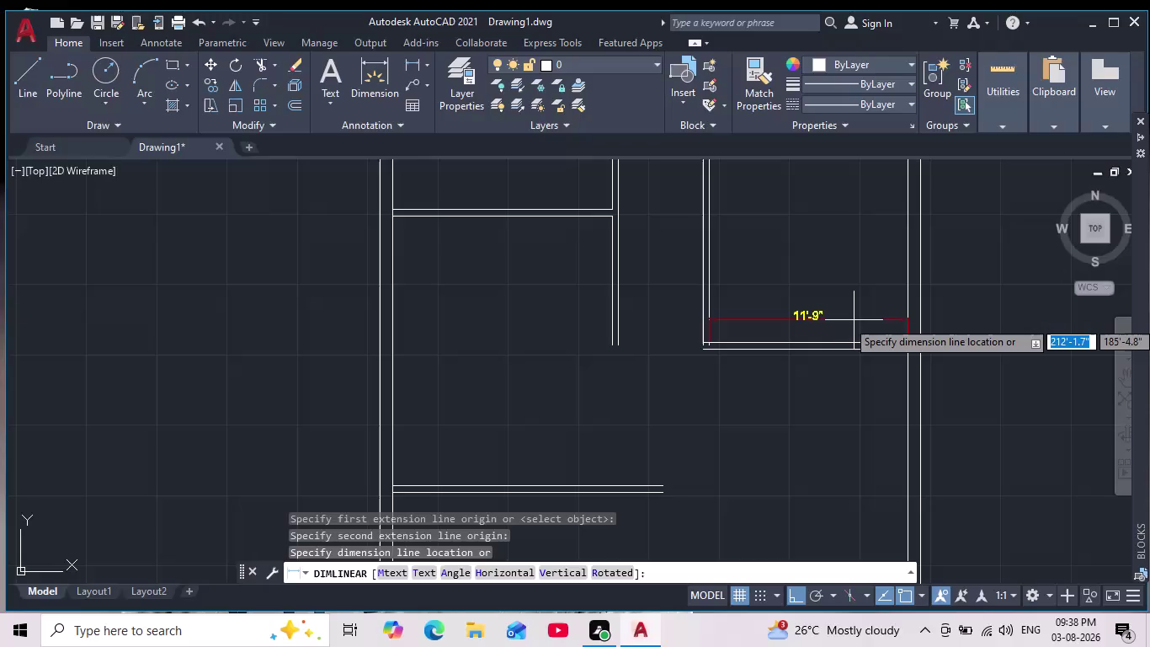
Cancel the unfinished 11'-9" linear dimension and zoom in on a wall corner.
key(Escape)
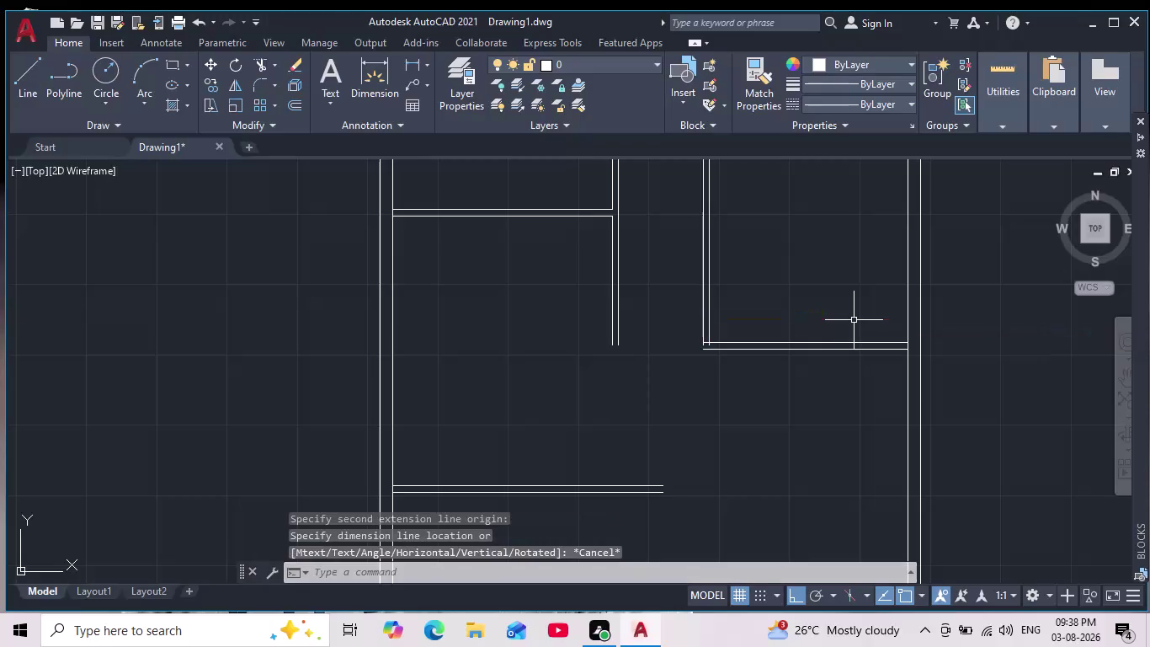
scroll(down, 3)
scroll(down, 3)
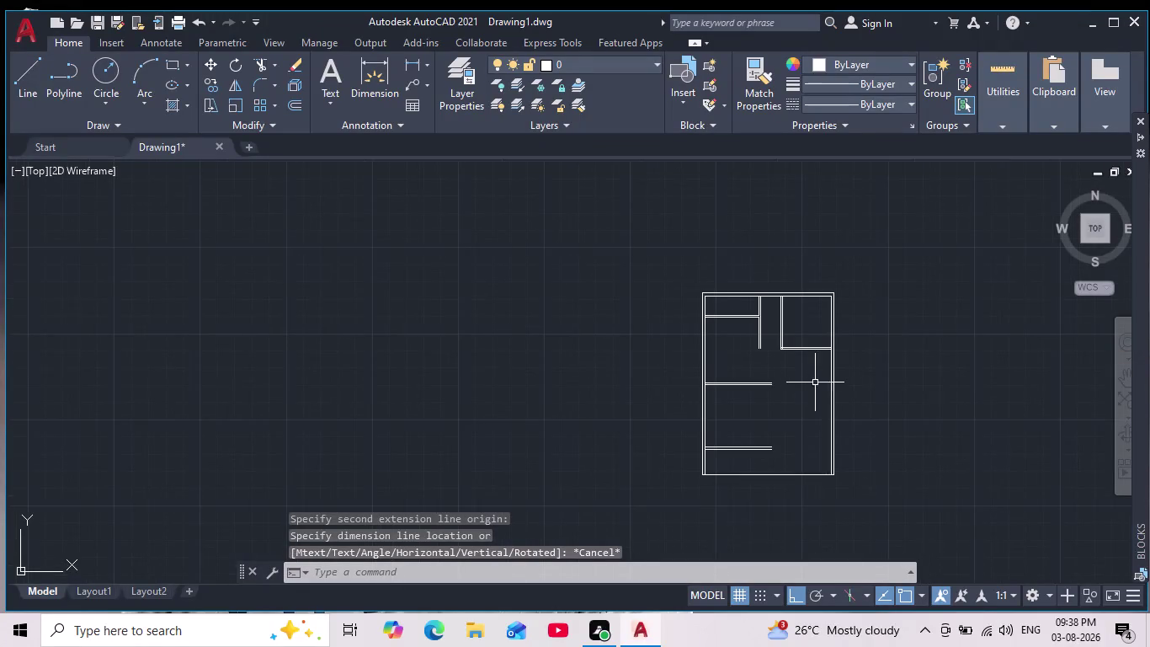
middle_drag(807, 374, 786, 437)
scroll(up, 3)
scroll(down, 3)
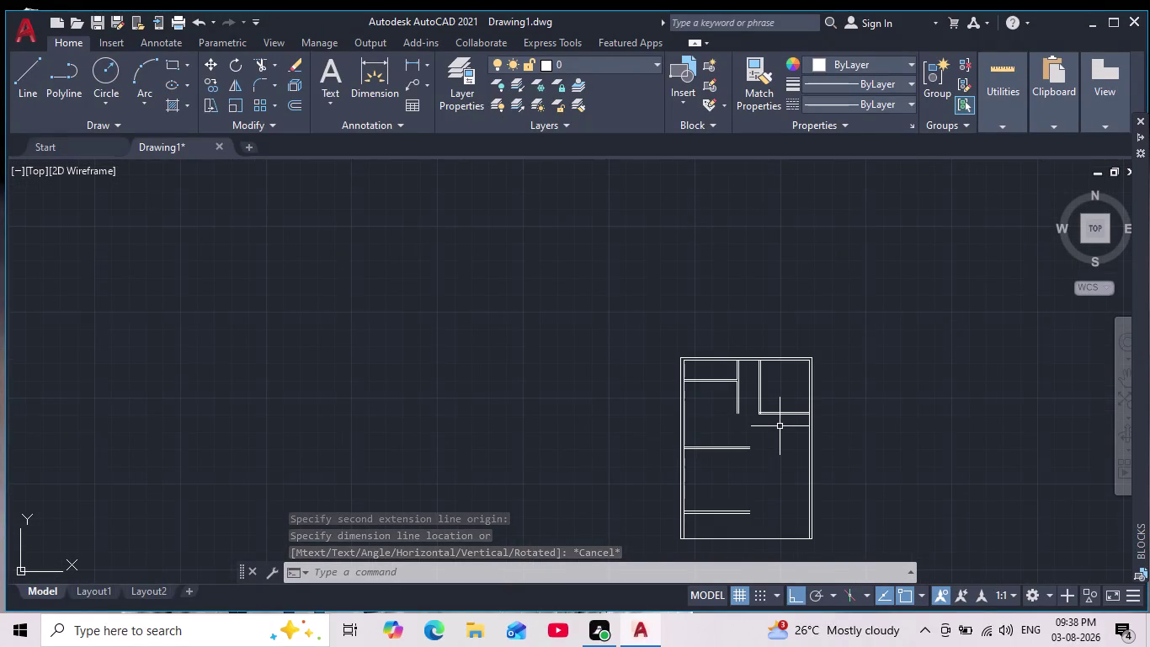
scroll(up, 3)
scroll(up, 3)
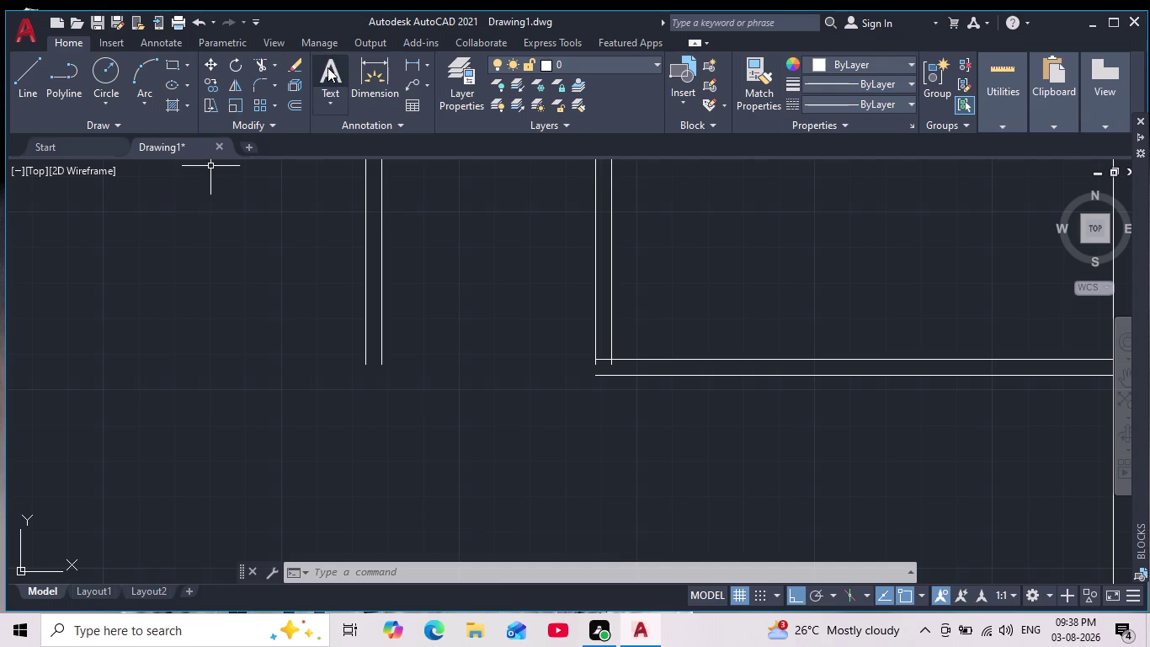
Fillet the inner horizontal and vertical wall lines at radius 0 into a sharp corner.
drag(263, 83, 271, 84)
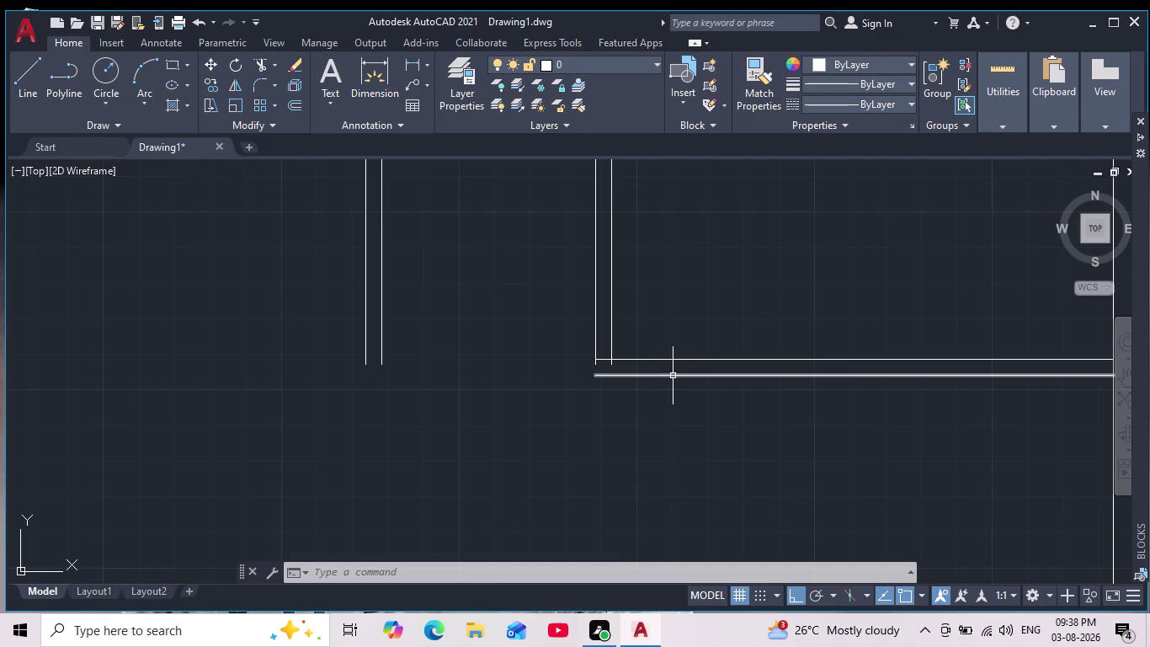
click(262, 86)
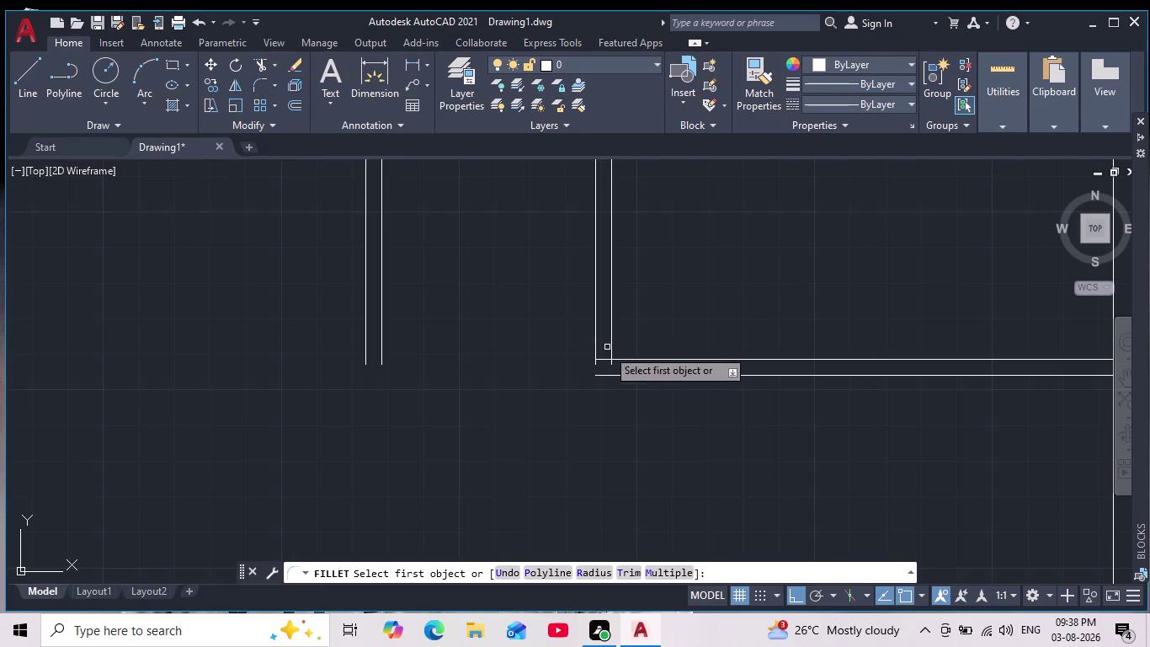
click(621, 374)
click(592, 314)
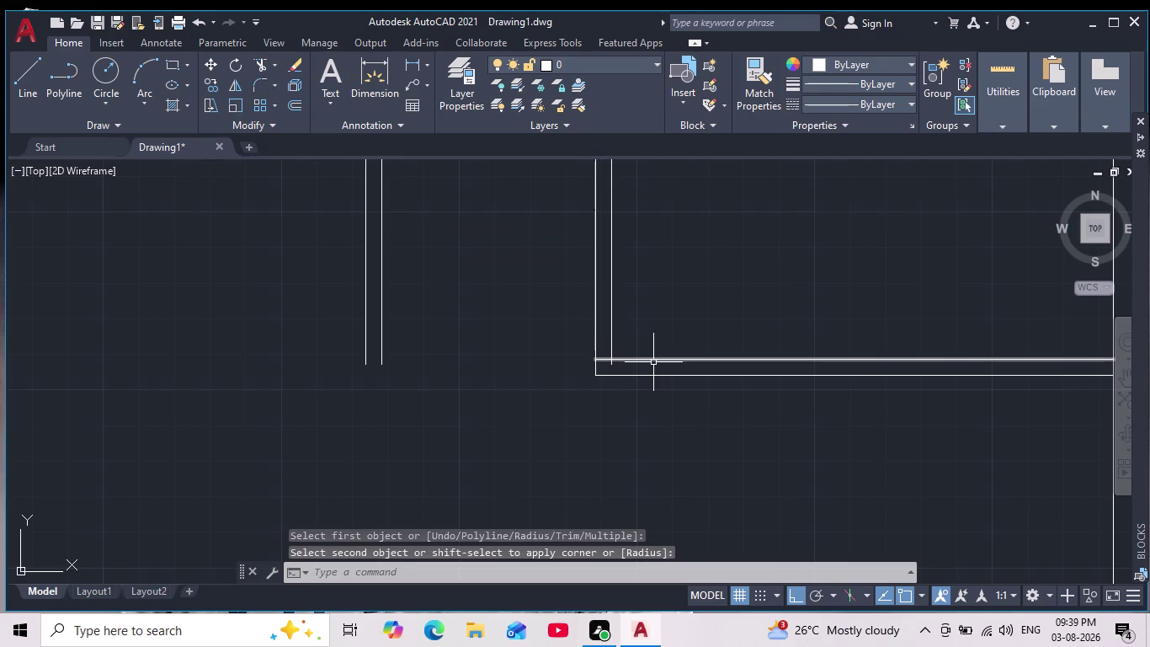
key(space)
click(683, 359)
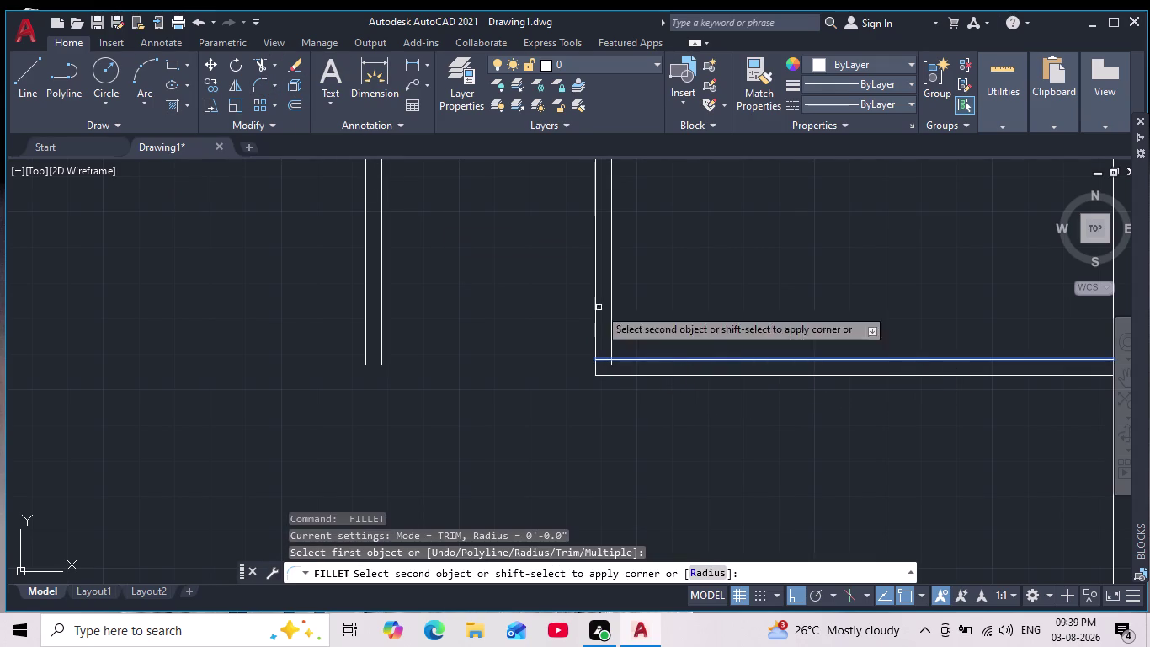
click(610, 292)
key(Escape)
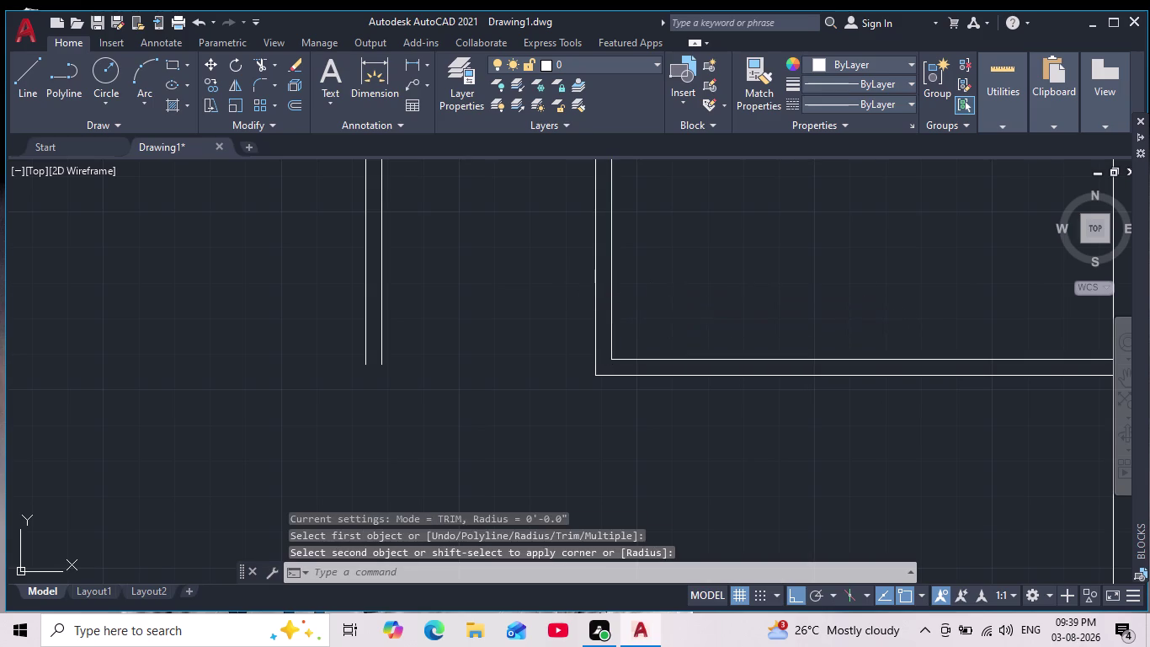
key(Escape)
scroll(down, 3)
middle_drag(735, 399, 737, 426)
scroll(up, 3)
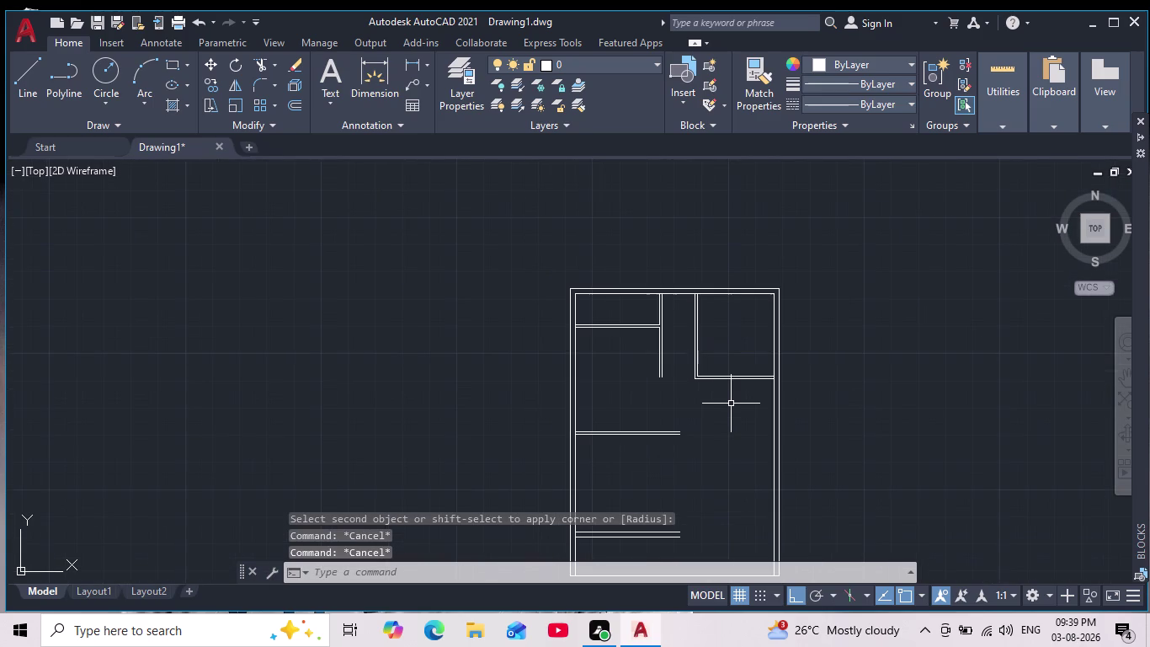
scroll(down, 3)
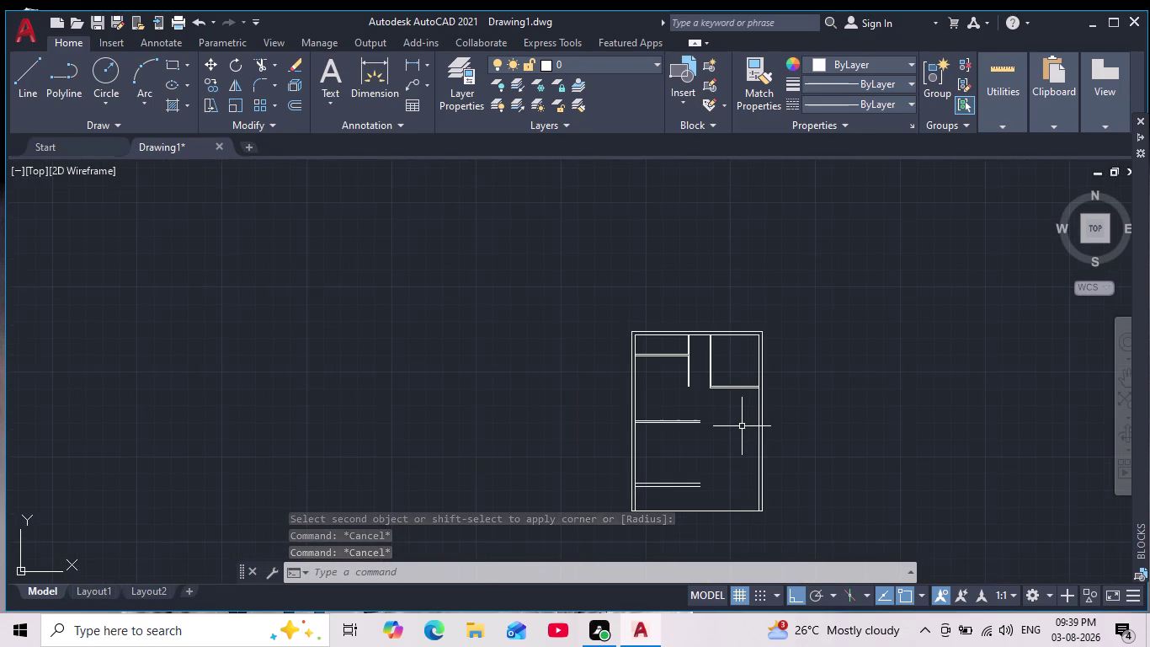
scroll(up, 3)
middle_drag(742, 429, 743, 443)
scroll(up, 3)
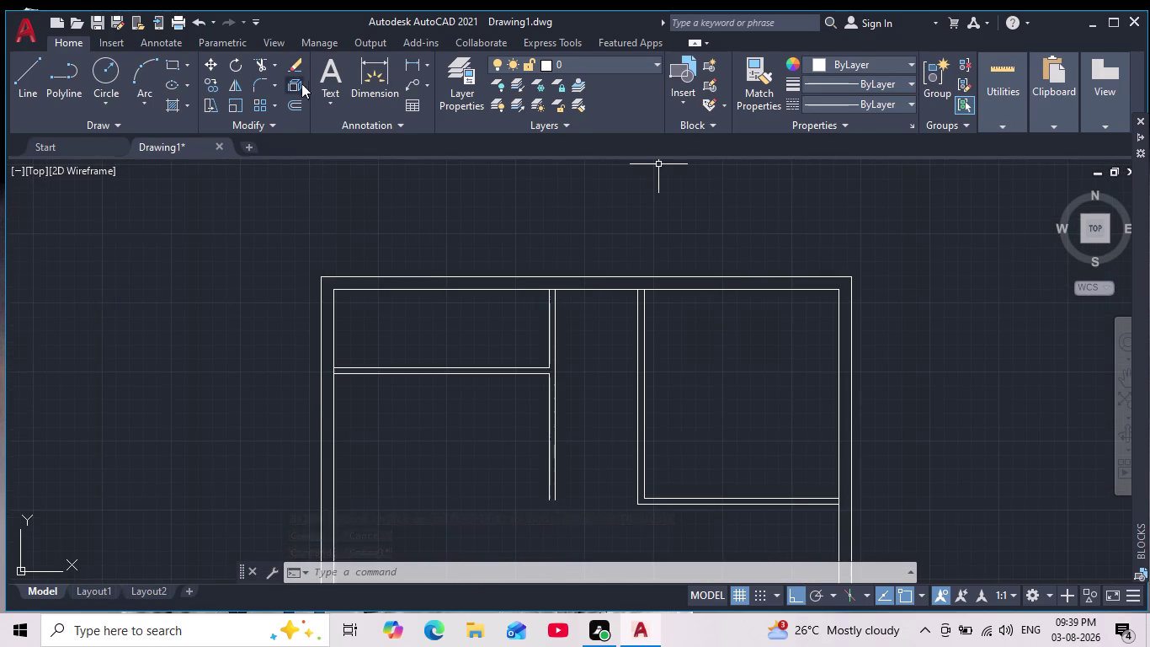
Trim the inner top wall line between the partition lines with two fence drags.
click(260, 63)
scroll(up, 3)
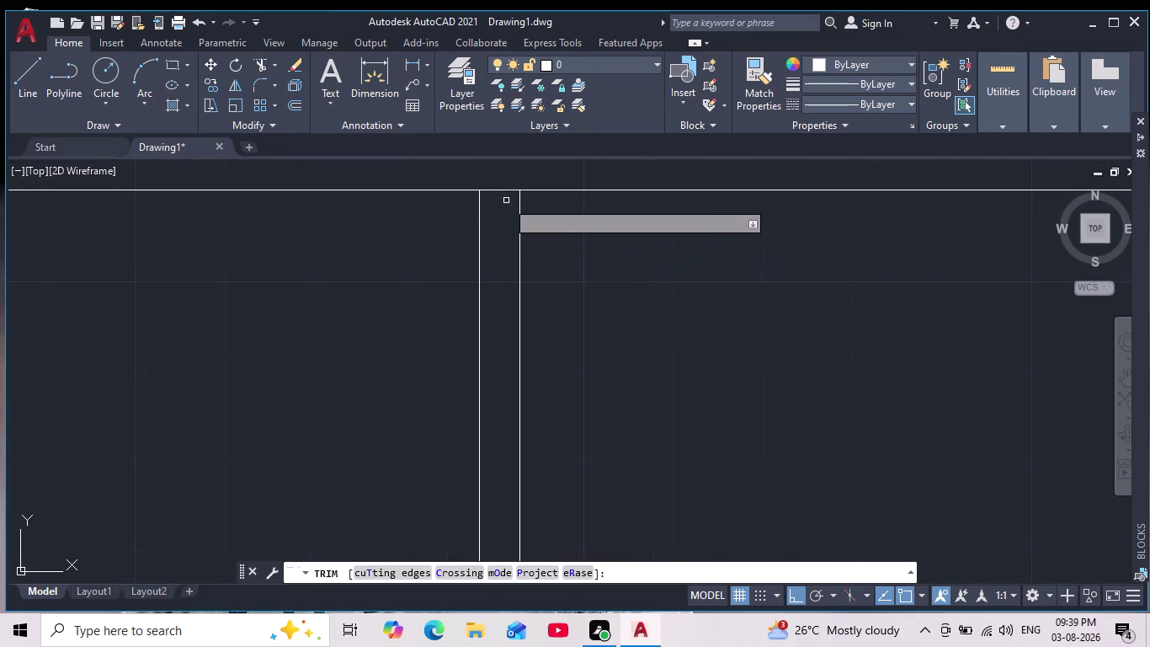
drag(496, 179, 502, 222)
scroll(down, 3)
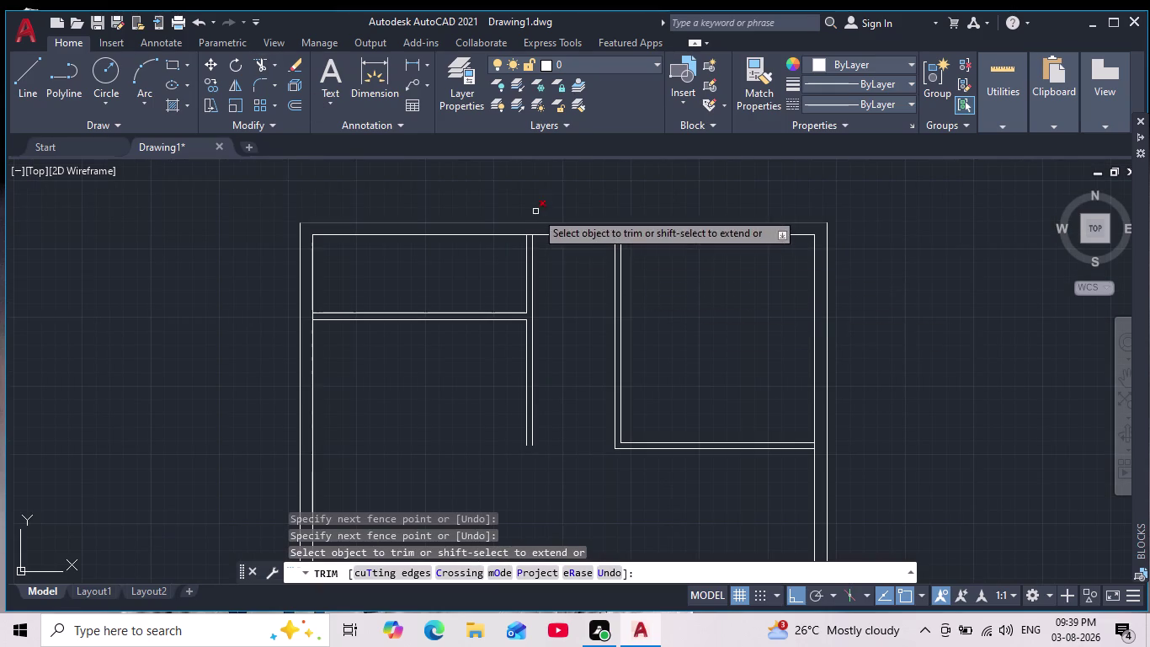
scroll(up, 3)
scroll(up, 3)
drag(514, 245, 508, 303)
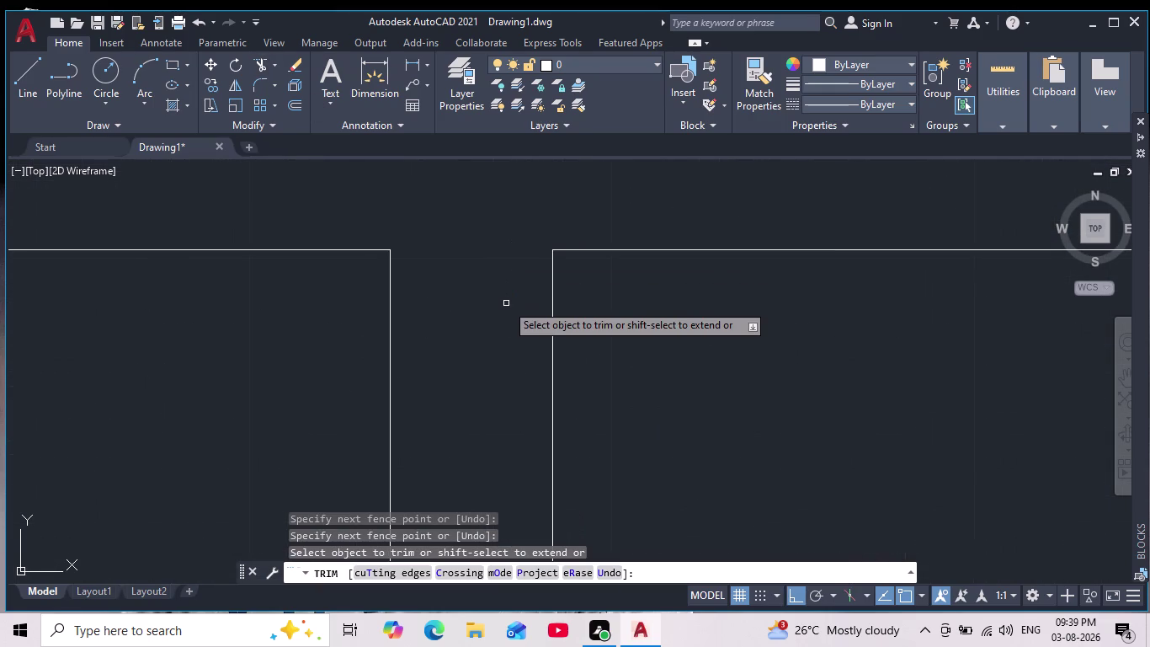
key(Escape)
key(Escape)
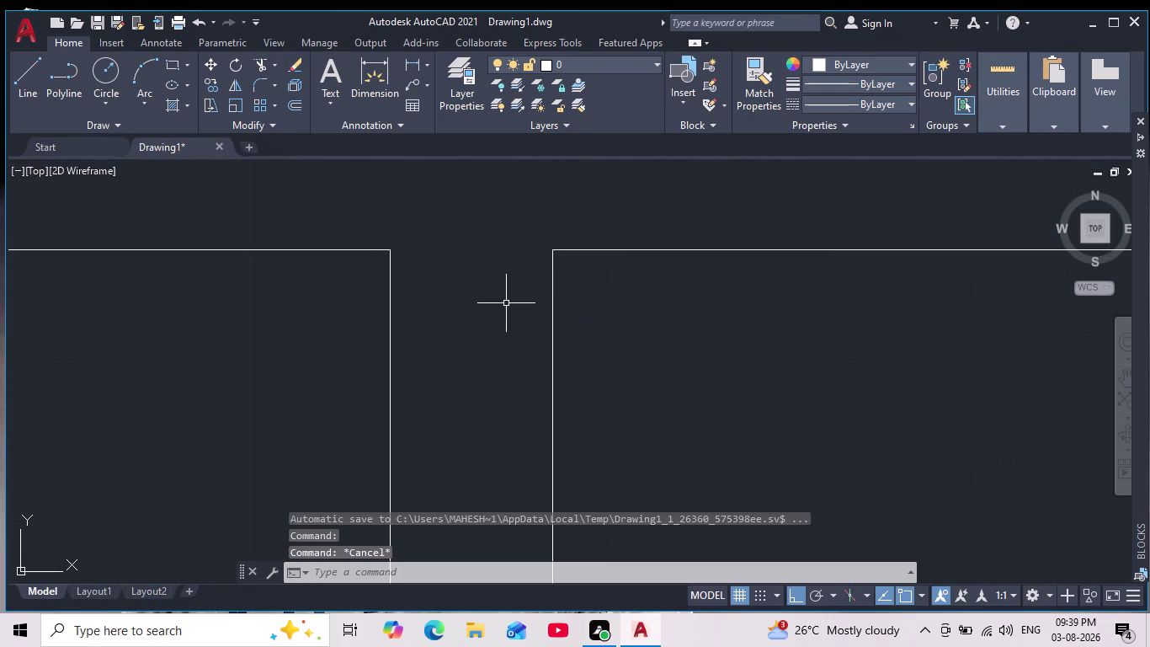
Pan and zoom across the floor plan to review the trimmed walls.
scroll(down, 3)
middle_drag(592, 481, 579, 343)
scroll(down, 3)
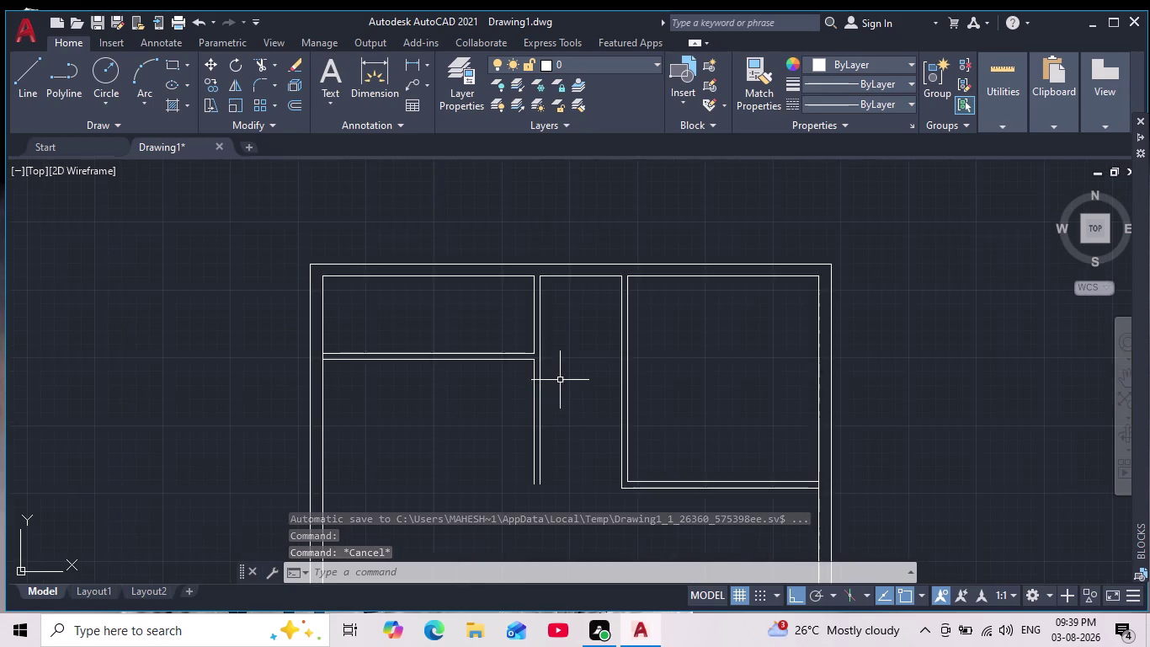
scroll(up, 3)
scroll(down, 3)
scroll(up, 3)
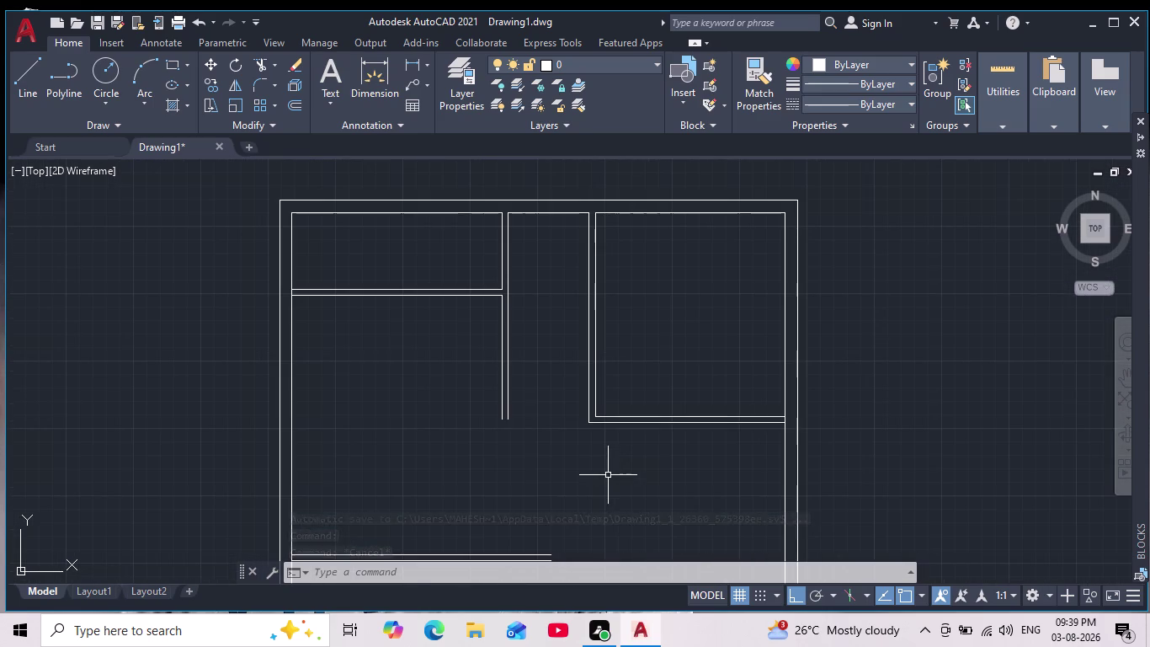
middle_drag(607, 475, 611, 418)
scroll(down, 3)
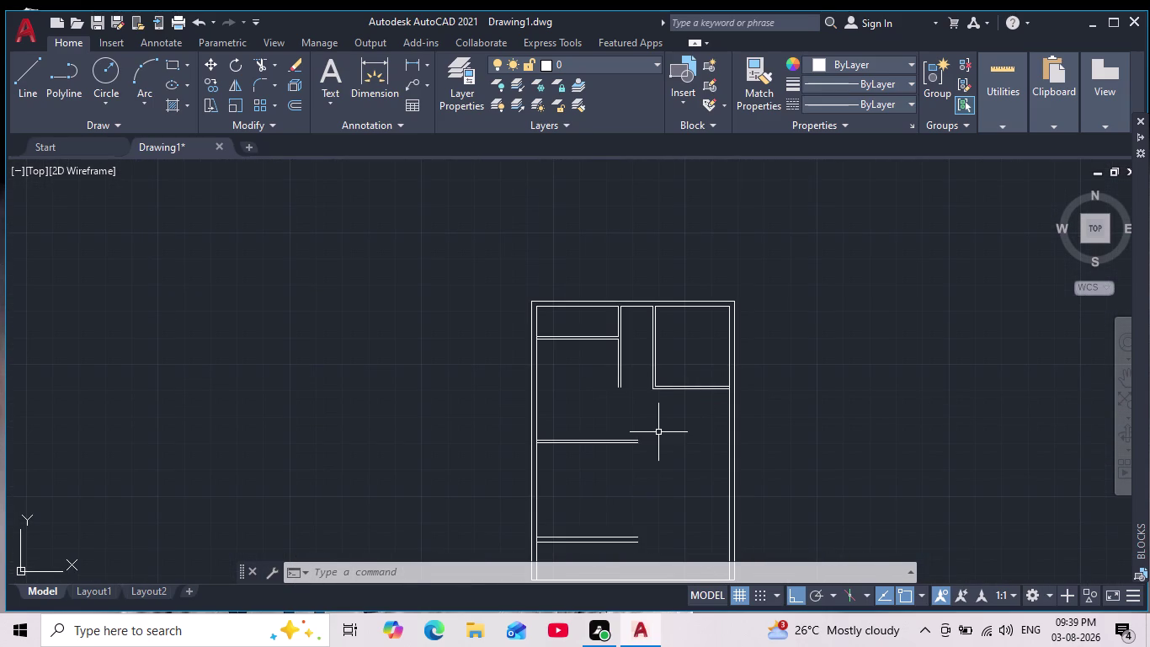
scroll(up, 3)
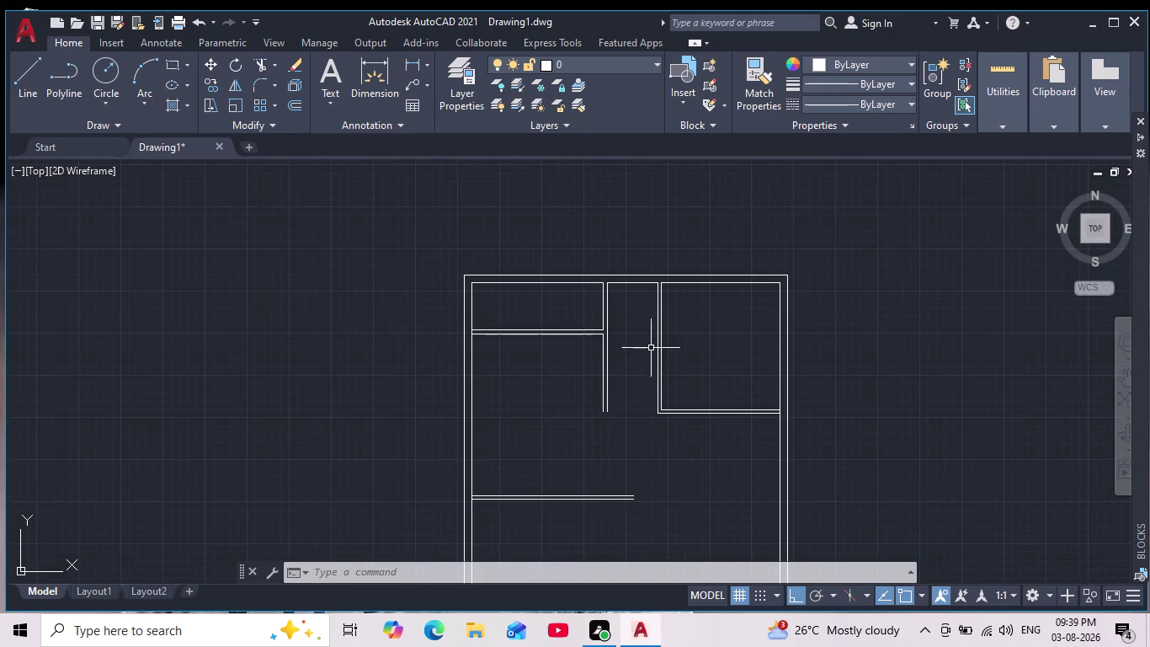
scroll(up, 3)
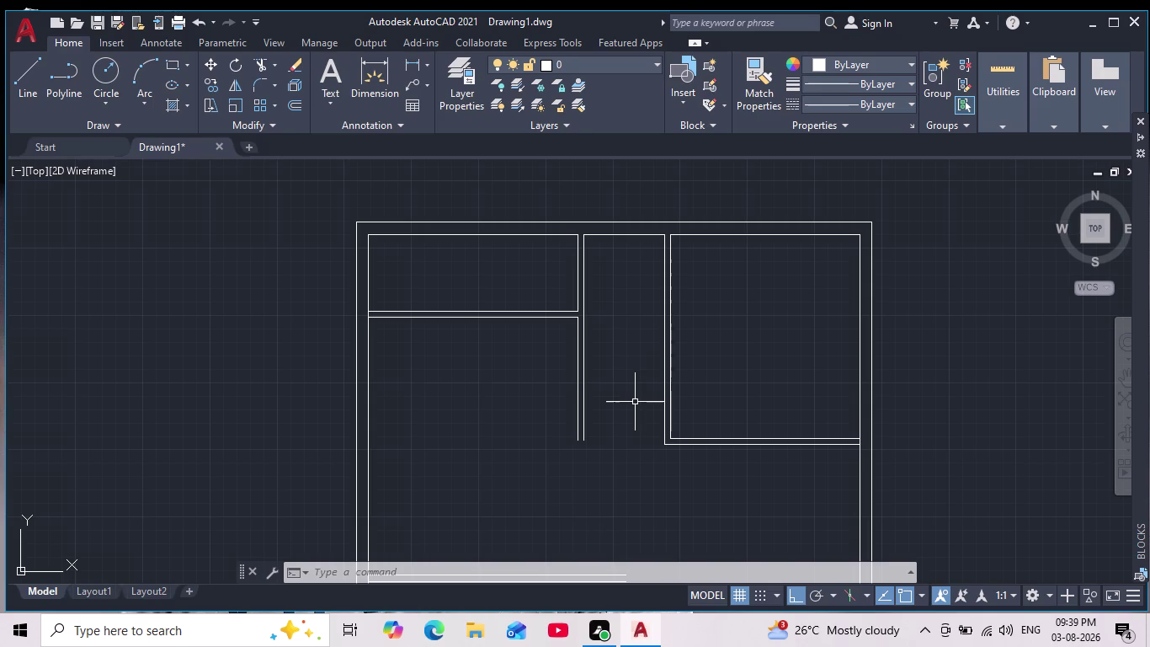
scroll(up, 3)
scroll(down, 3)
drag(29, 70, 54, 87)
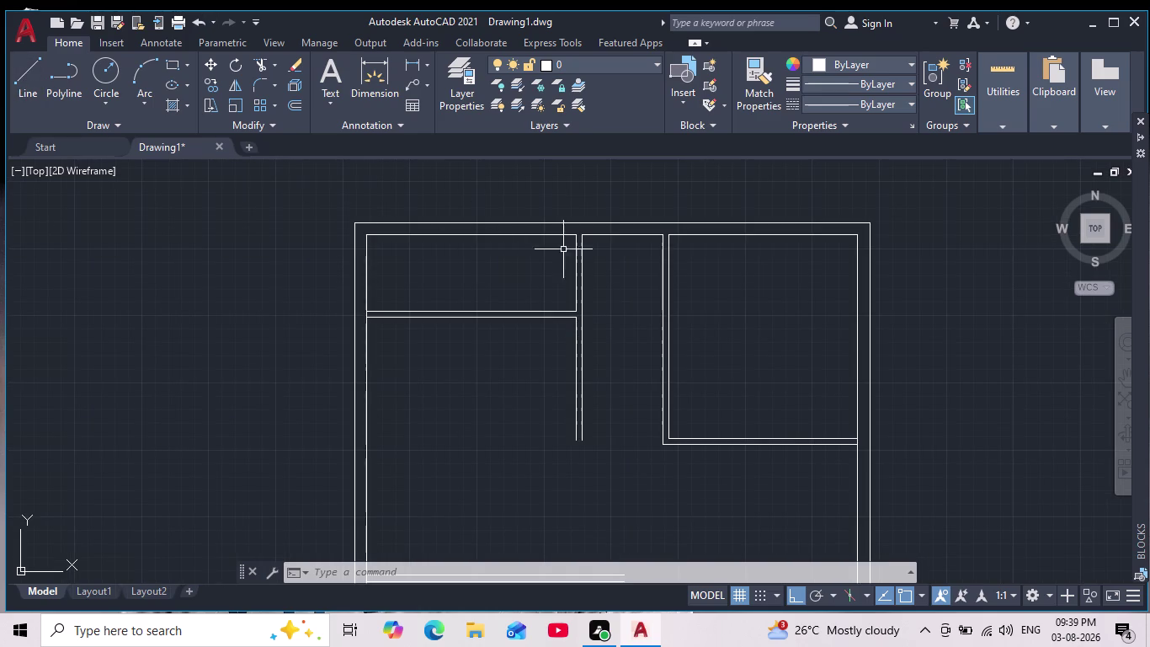
scroll(up, 3)
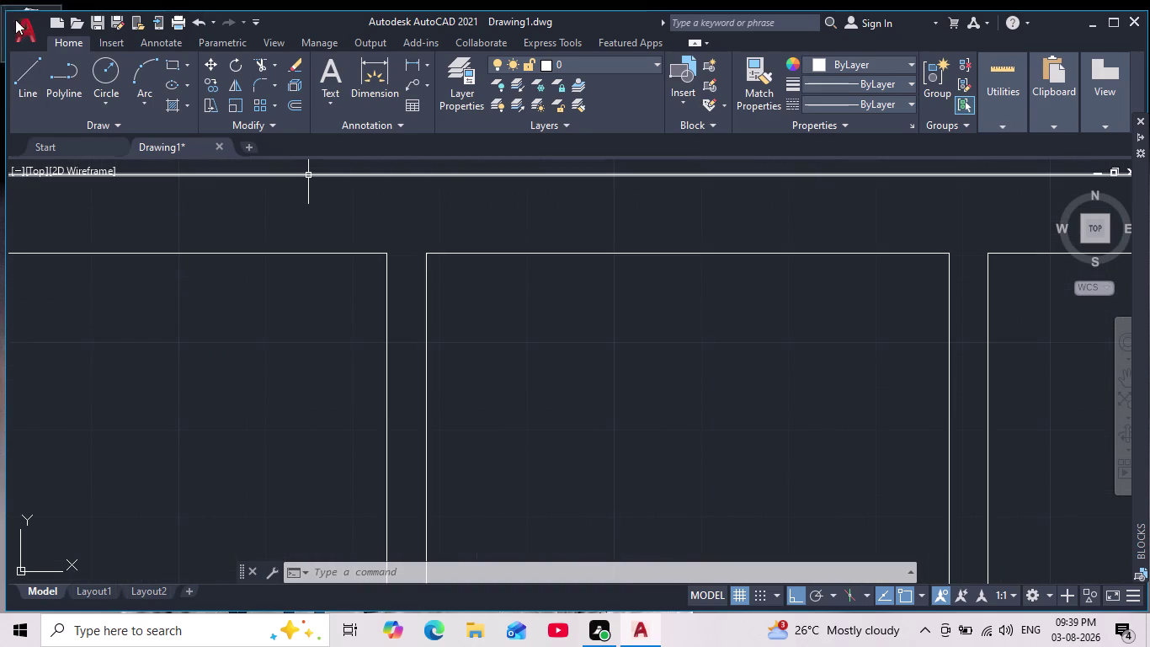
Draw a horizontal line across the middle passage, starting 7' below the partition corner.
click(28, 74)
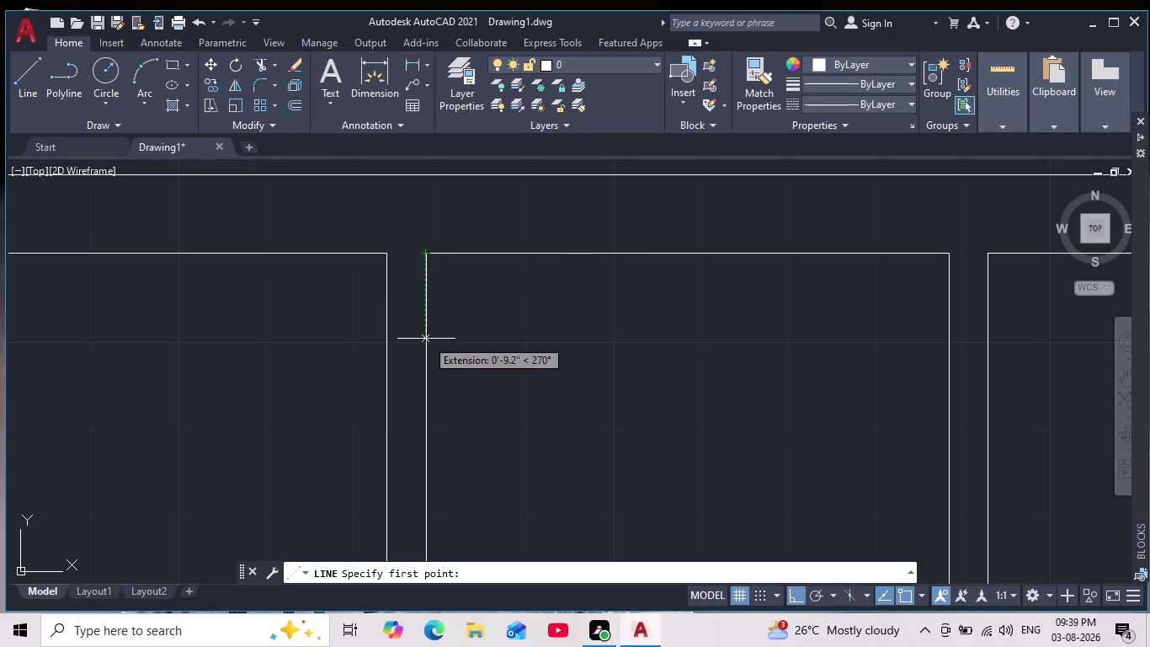
scroll(down, 3)
middle_drag(451, 269, 452, 233)
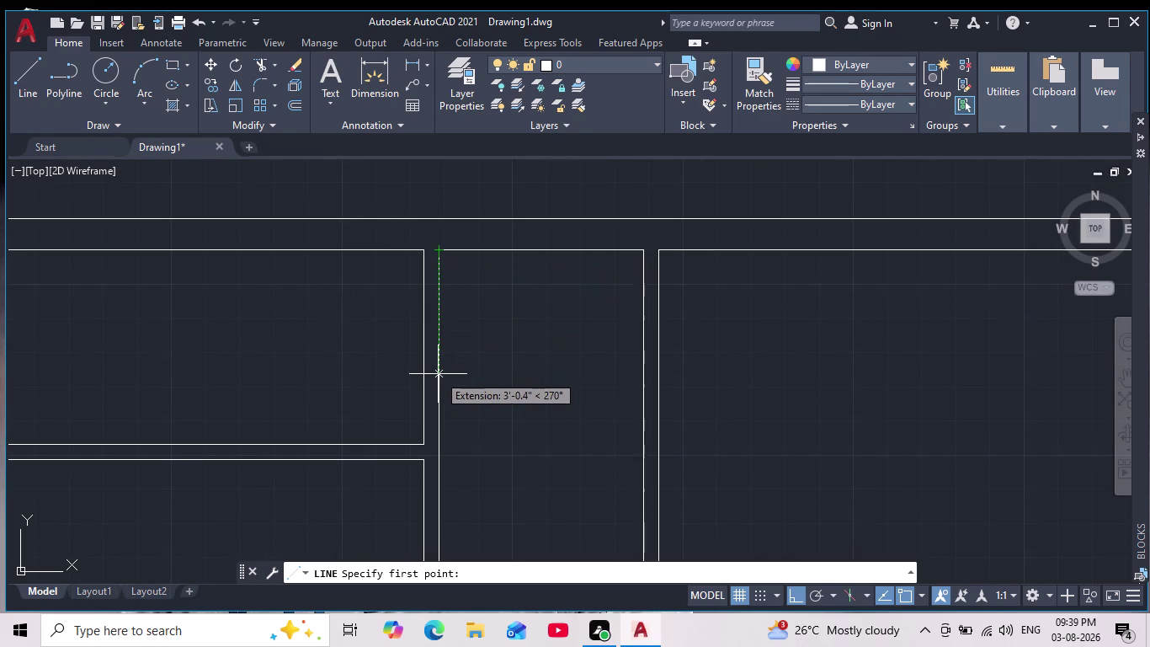
text(7')
key(Return)
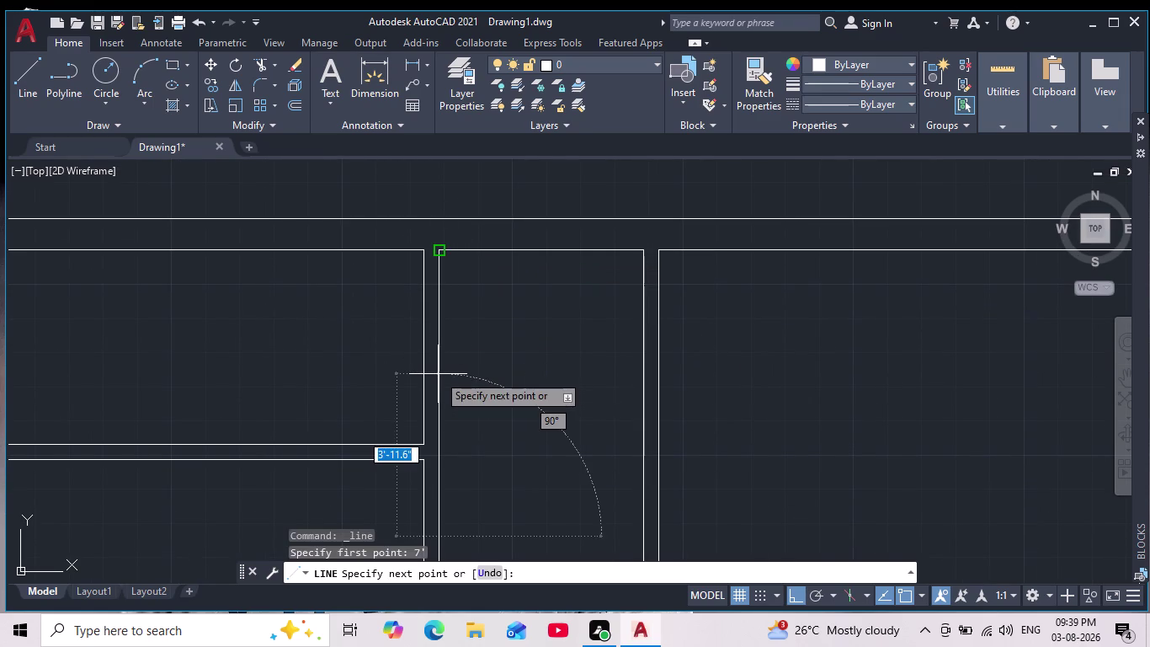
scroll(down, 3)
middle_drag(548, 475, 522, 360)
scroll(up, 3)
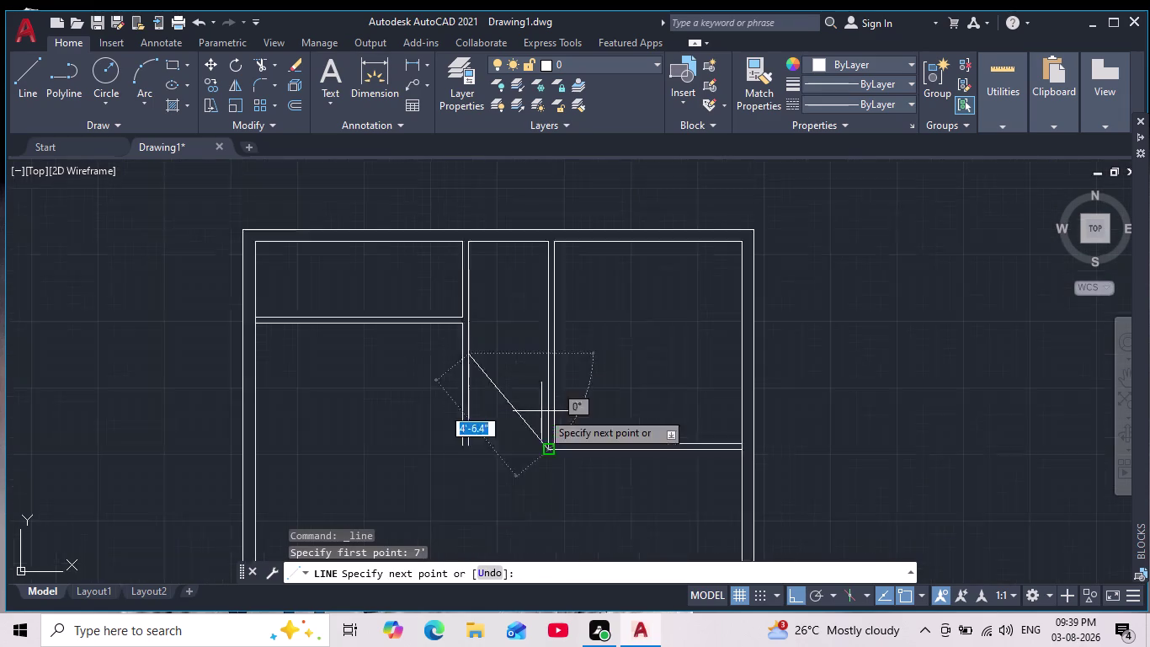
scroll(up, 3)
click(551, 272)
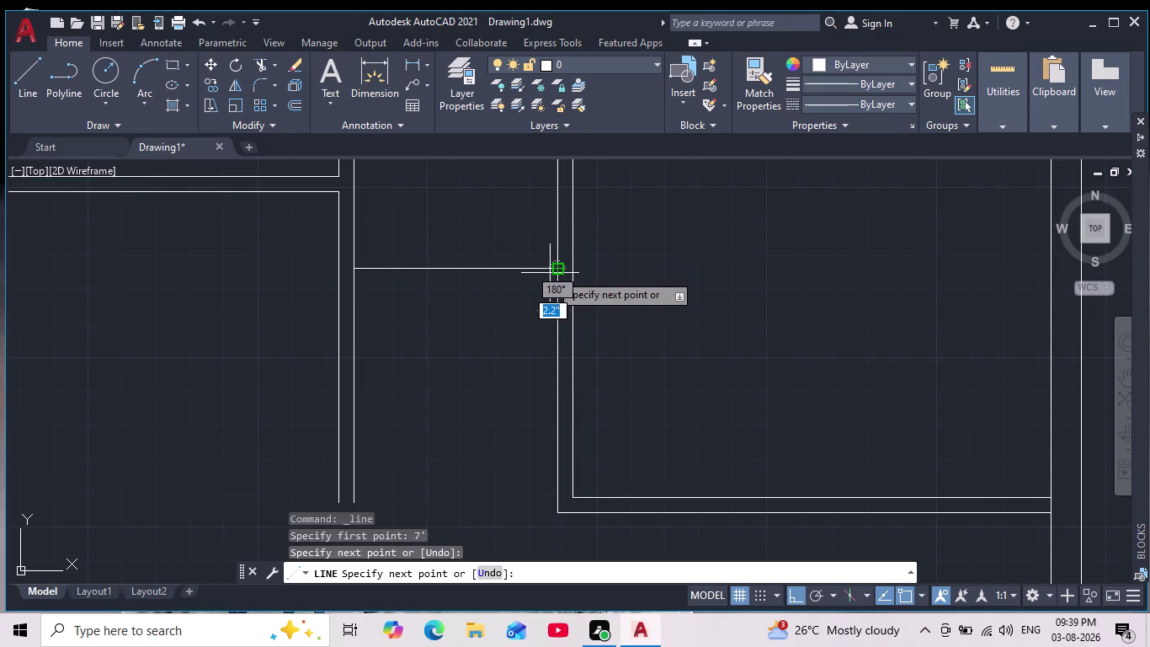
key(Escape)
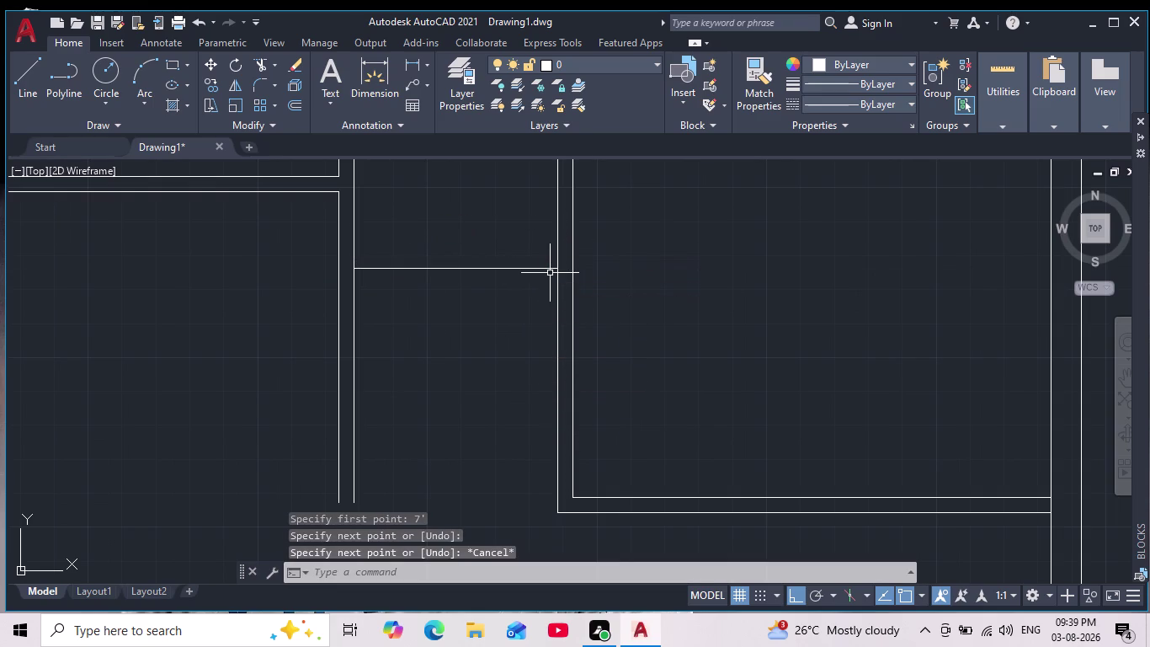
key(Return)
key(Return)
key(Escape)
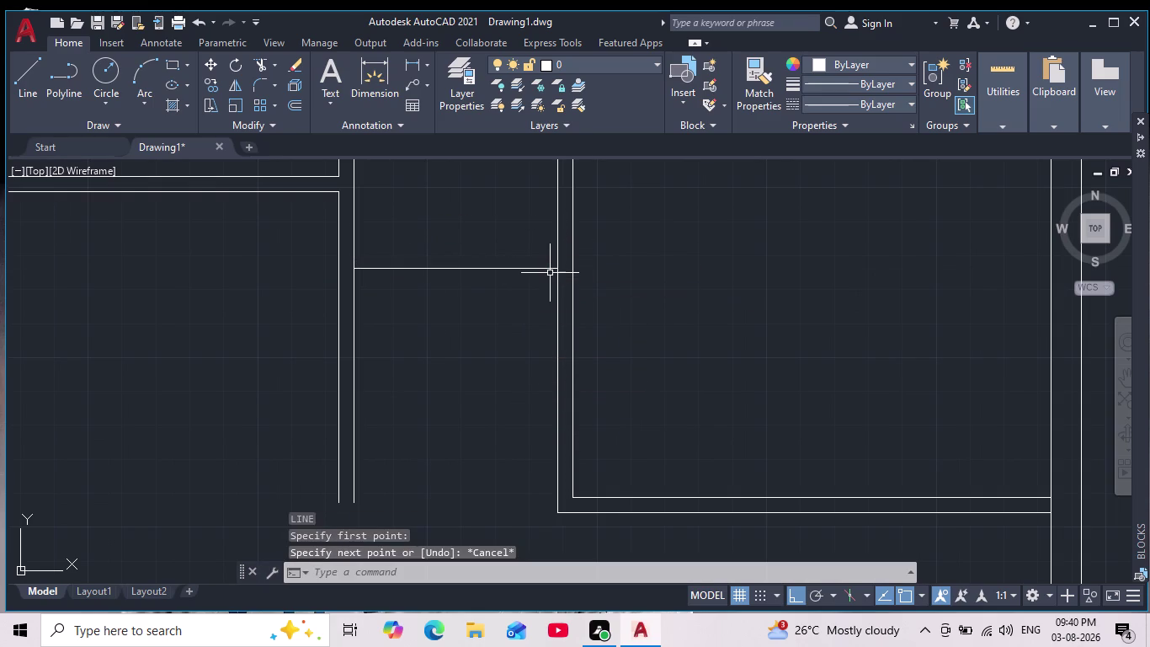
Offset the horizontal partition line 4.5 below itself to form a double-line wall.
key(Escape)
key(Escape)
key(o)
key(Return)
text(4)
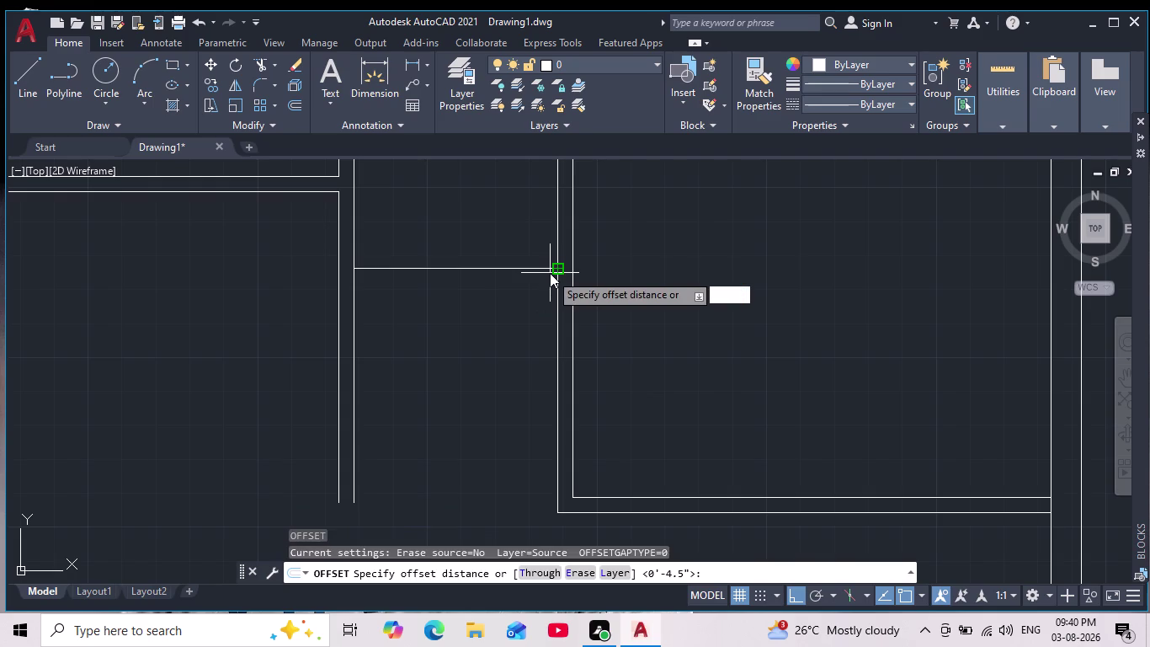
text(.)
key(5)
key(Return)
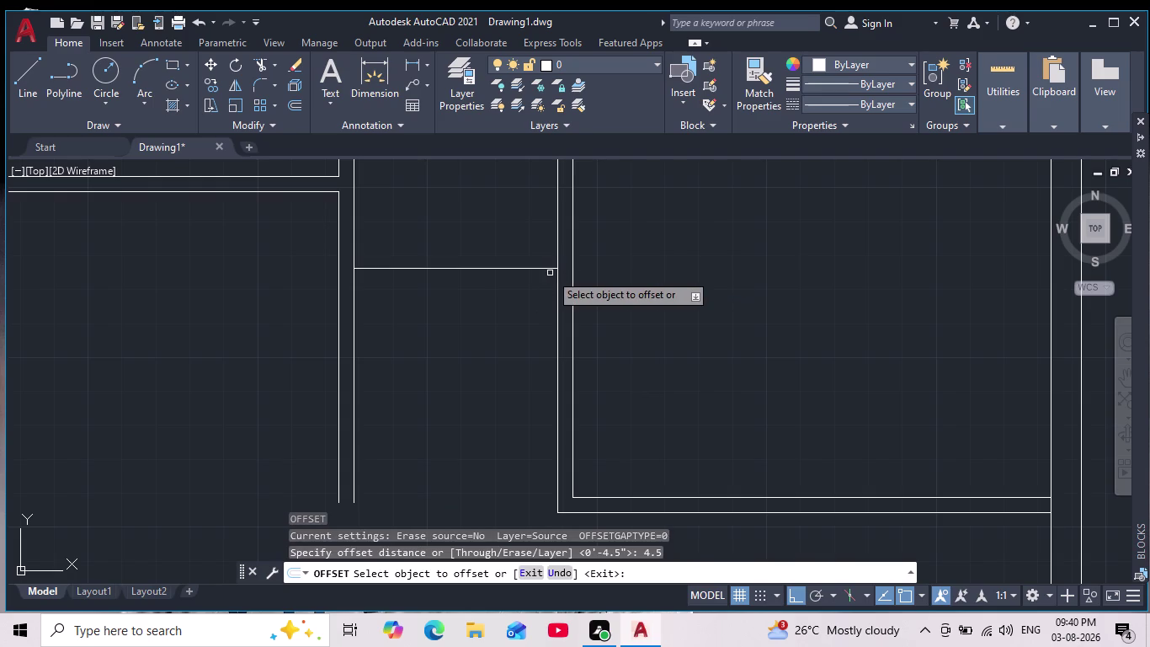
click(451, 269)
click(439, 325)
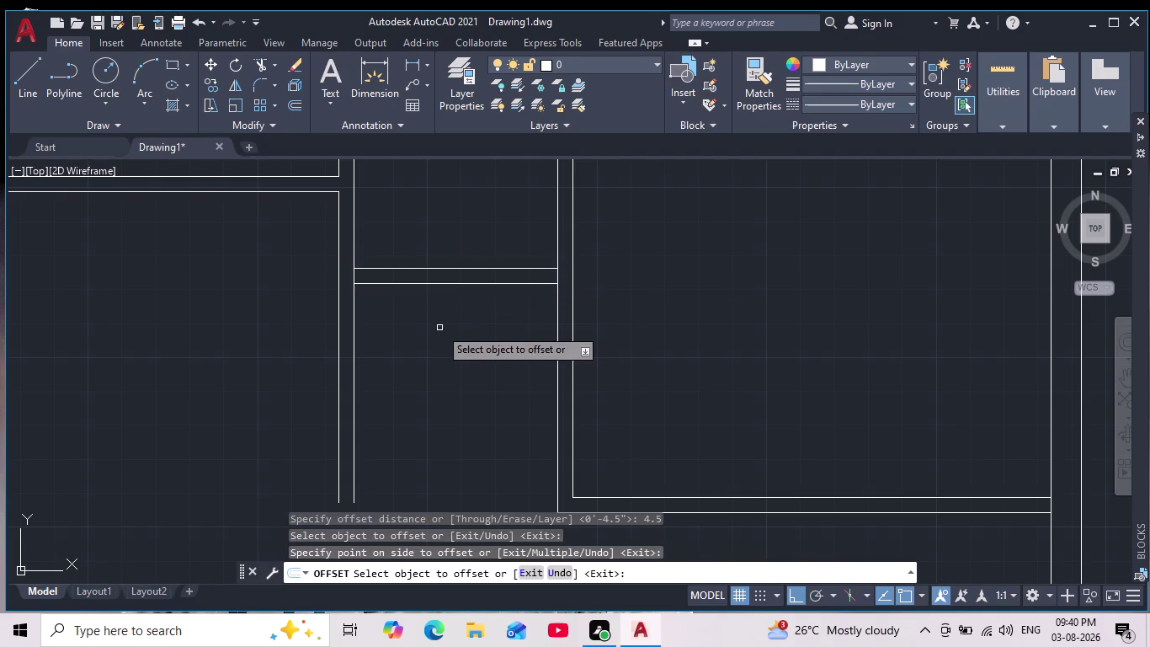
key(Escape)
key(Escape)
key(Escape)
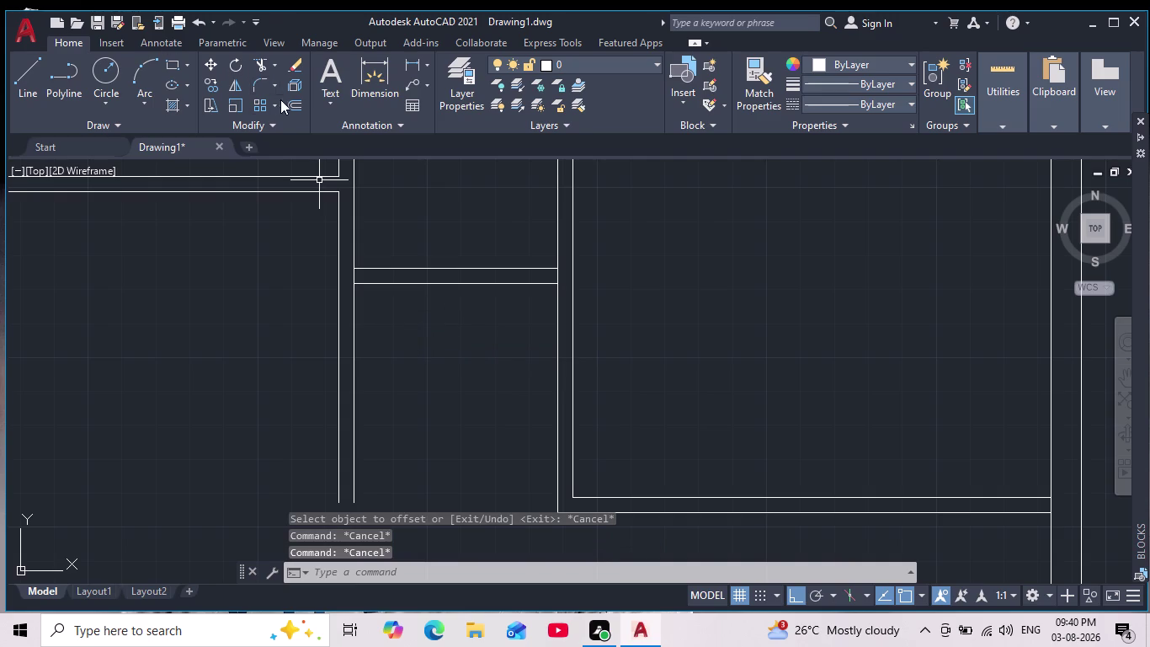
Start and cancel Fillet, then begin trimming excess wall segments.
click(259, 84)
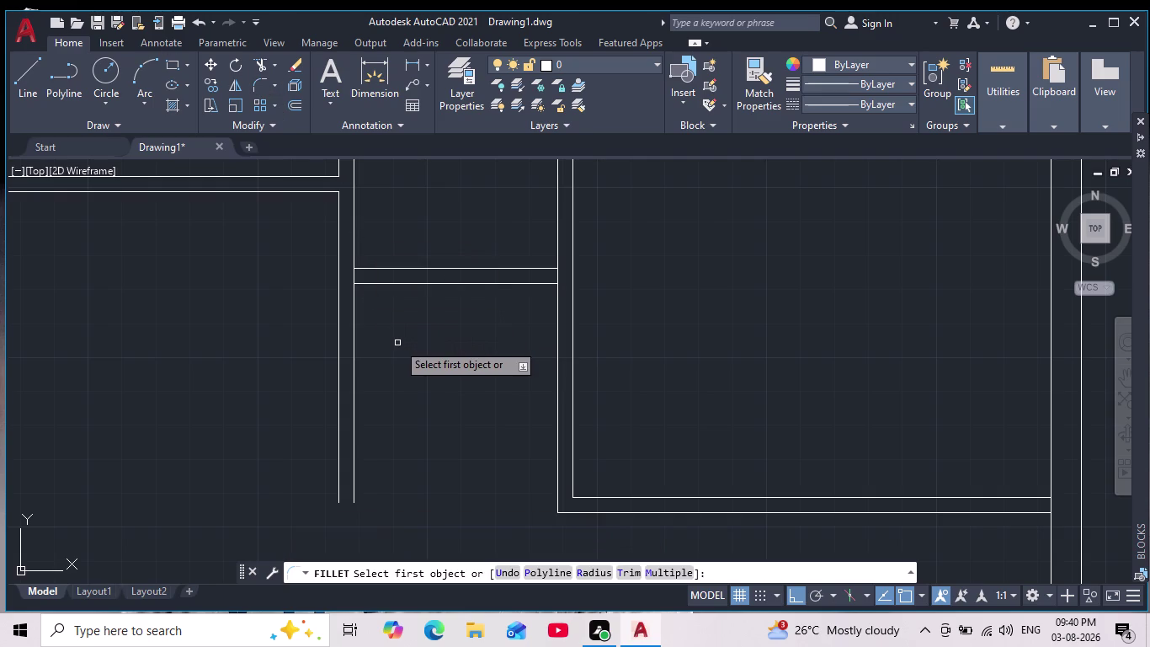
key(Escape)
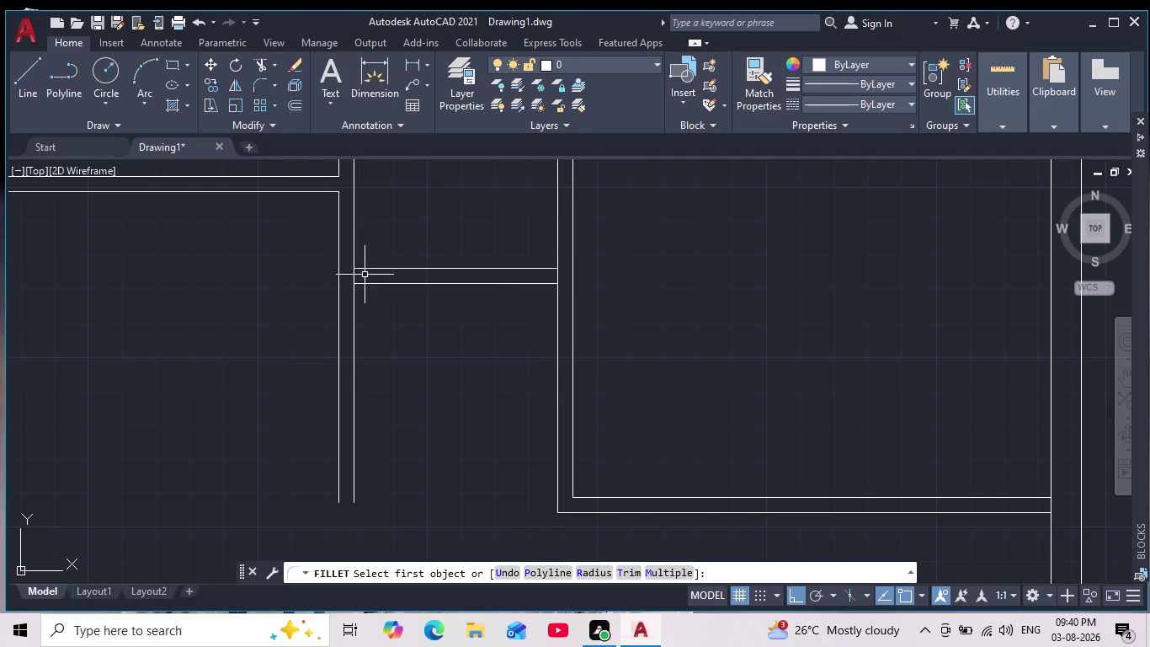
click(261, 62)
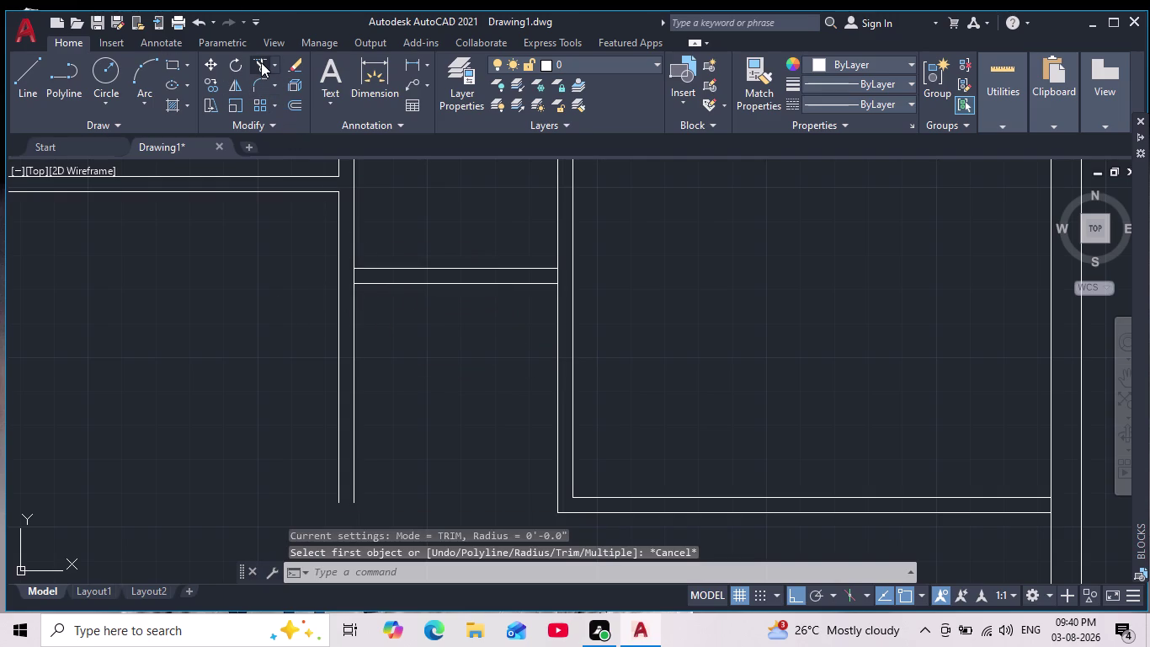
Trim the overlapping side-wall line segments where the new double-line partition meets them.
scroll(up, 3)
drag(338, 340, 296, 321)
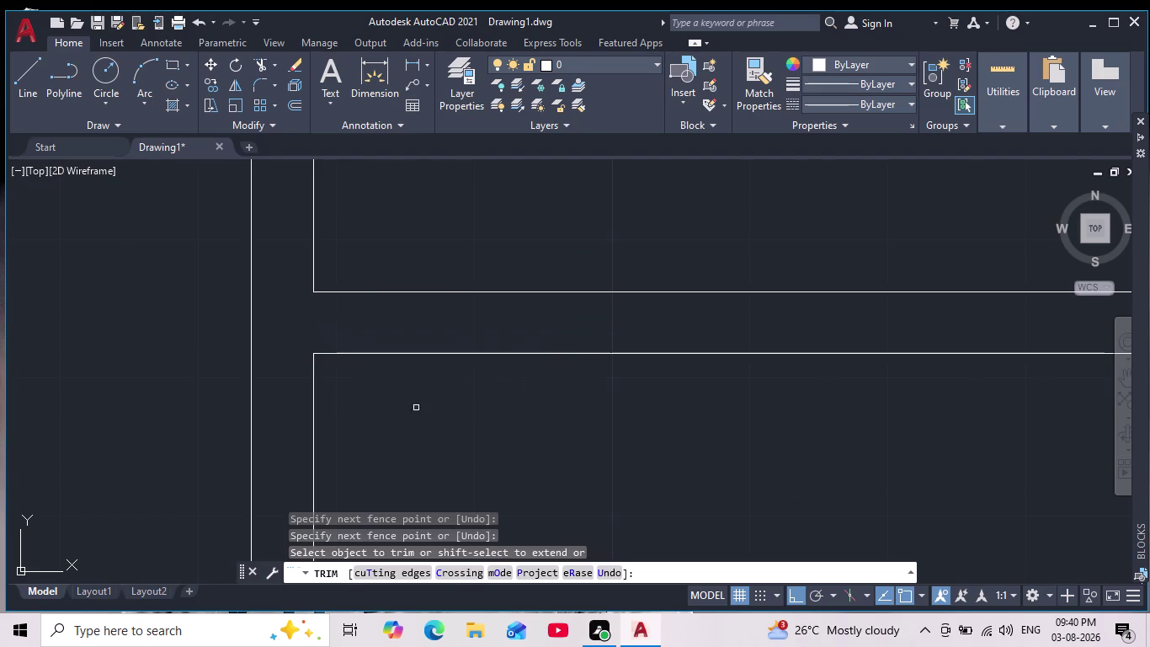
scroll(down, 3)
middle_drag(831, 460, 639, 249)
scroll(up, 3)
drag(639, 236, 696, 232)
scroll(down, 3)
middle_drag(868, 286, 747, 351)
scroll(down, 3)
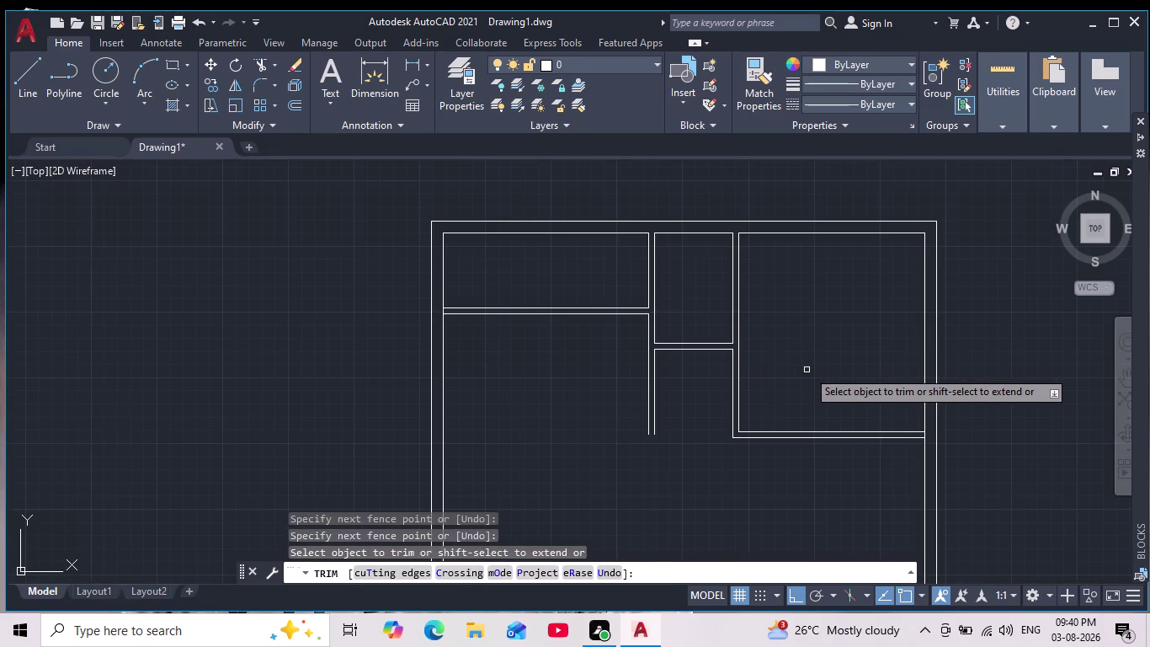
middle_drag(808, 370, 631, 272)
scroll(up, 3)
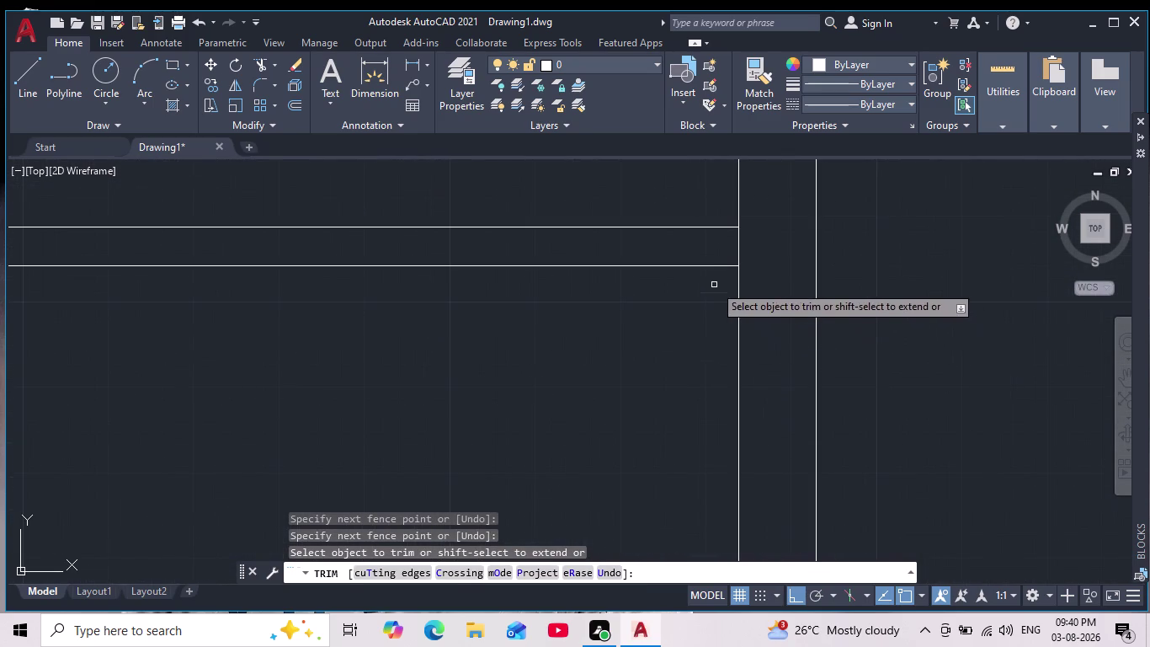
drag(715, 252, 753, 241)
key(Escape)
key(Escape)
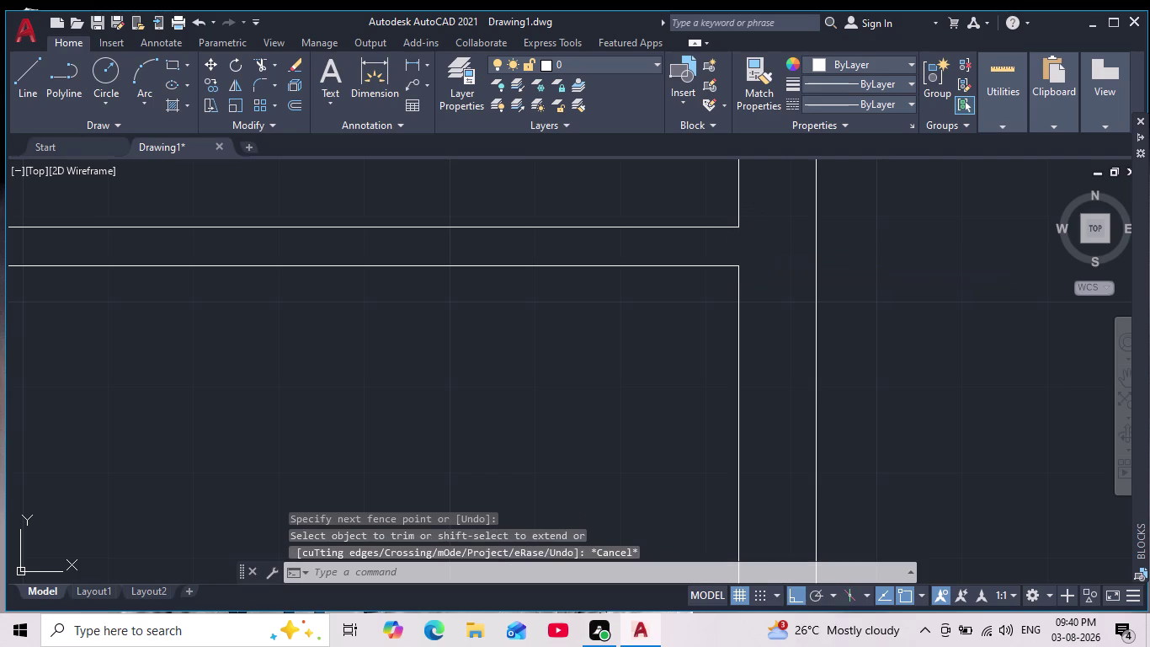
Pan and zoom out to view the whole plan, ending near the bottom wall.
scroll(down, 3)
middle_drag(798, 363, 698, 510)
scroll(down, 3)
scroll(up, 3)
middle_drag(667, 487, 667, 354)
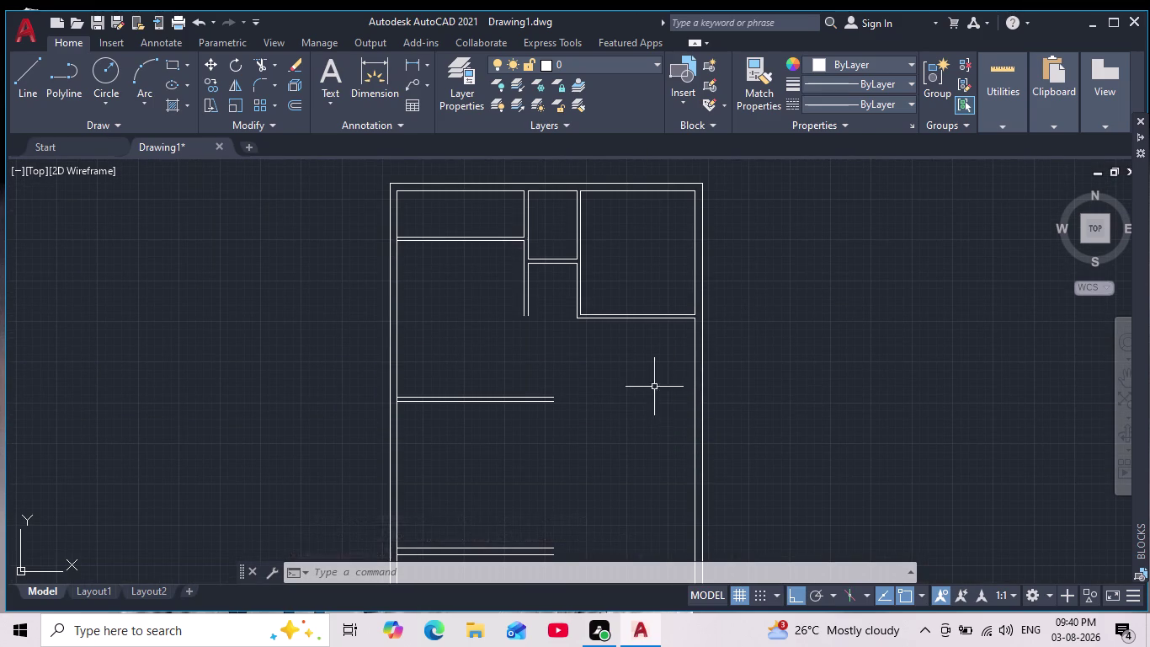
scroll(down, 3)
middle_drag(647, 400, 585, 308)
scroll(up, 3)
middle_drag(585, 332, 597, 420)
scroll(up, 3)
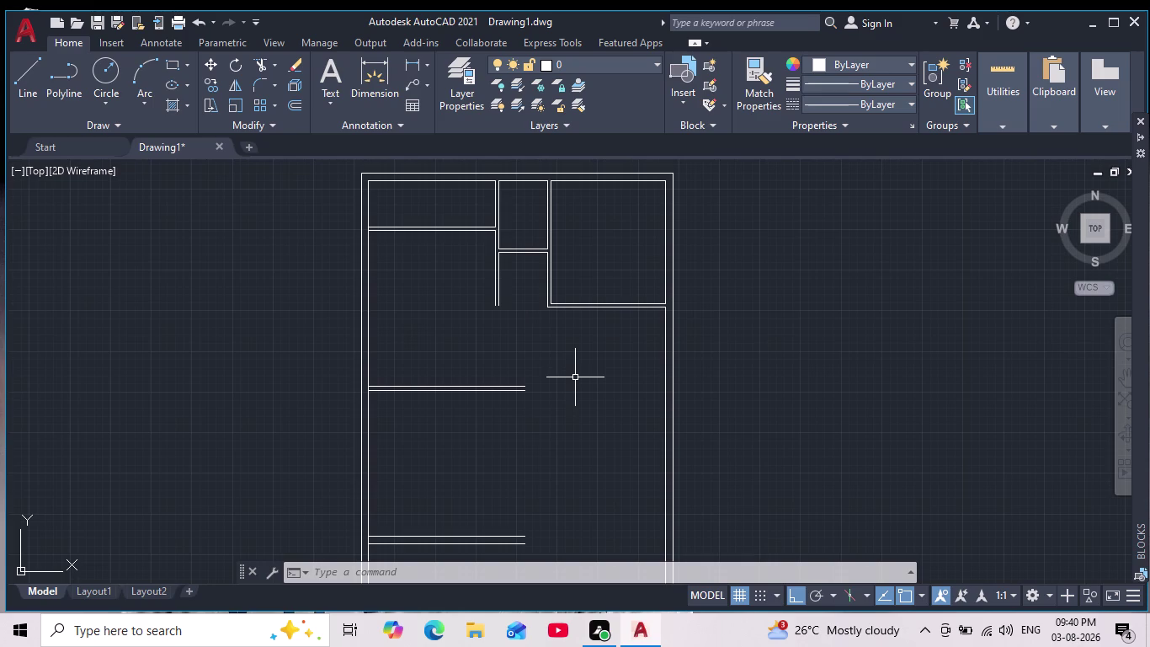
scroll(down, 3)
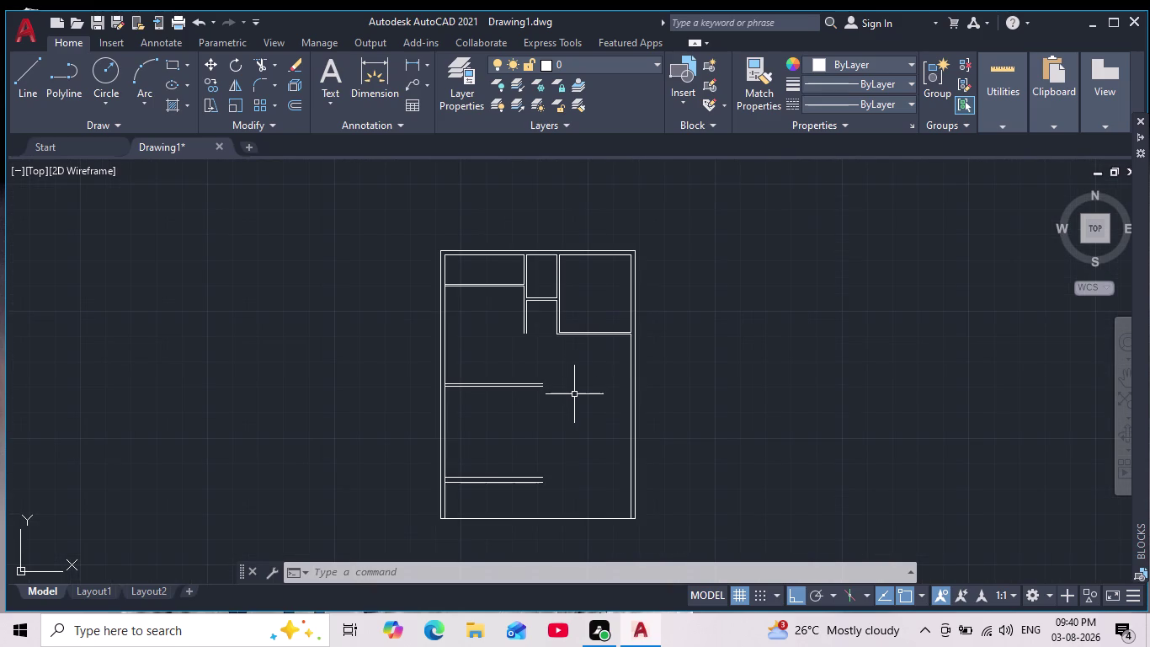
scroll(up, 3)
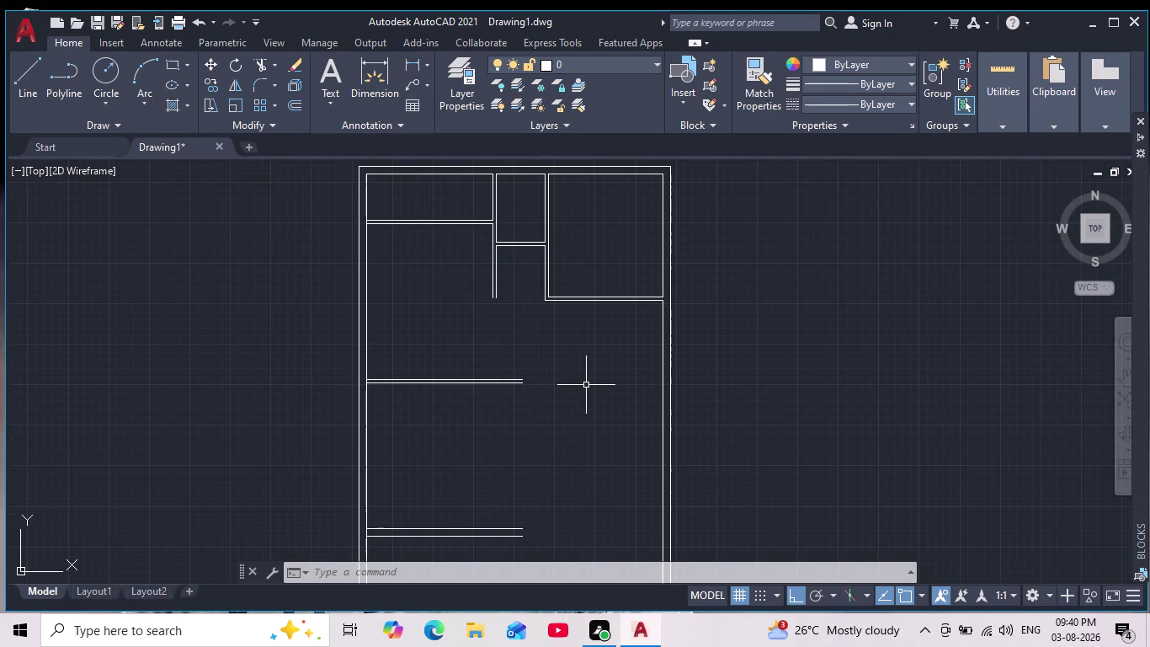
scroll(down, 3)
middle_drag(587, 397, 587, 336)
scroll(up, 3)
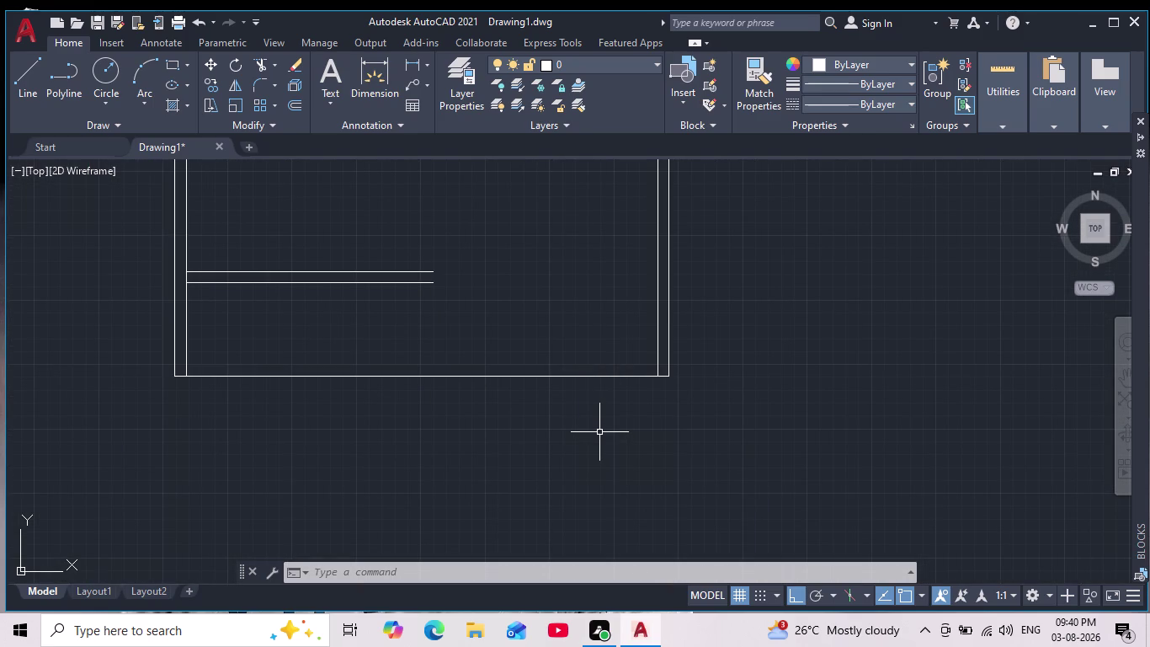
Offset the bottom outer wall line 9 units inward, then zoom out over the plan.
key(o)
key(Return)
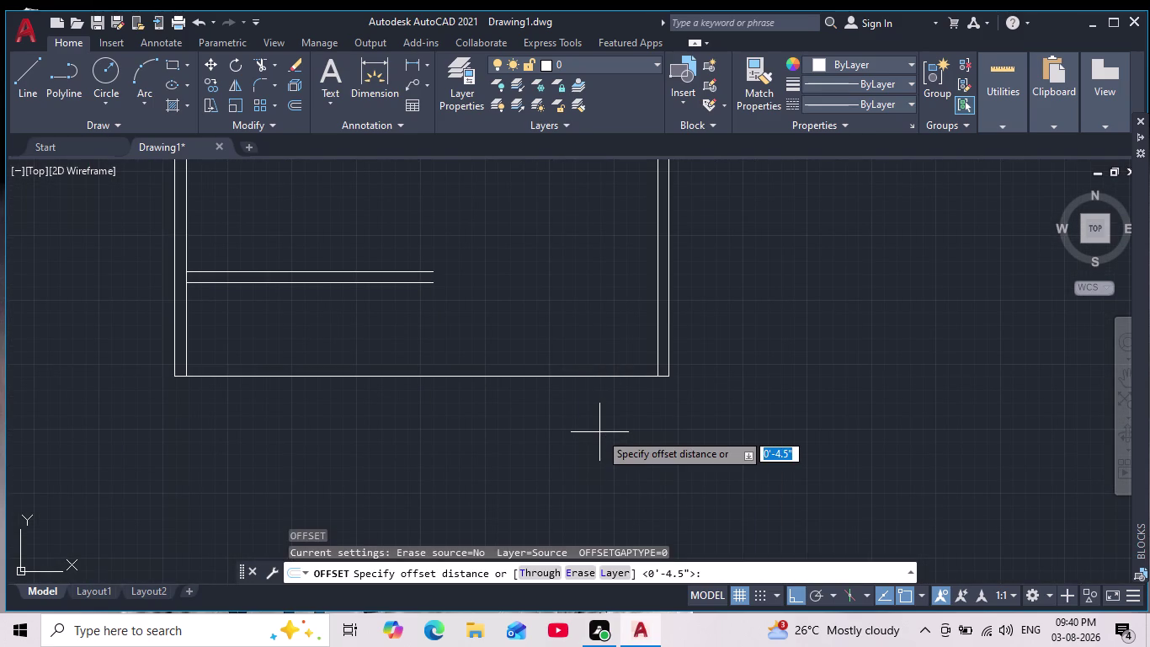
key(9)
key(Return)
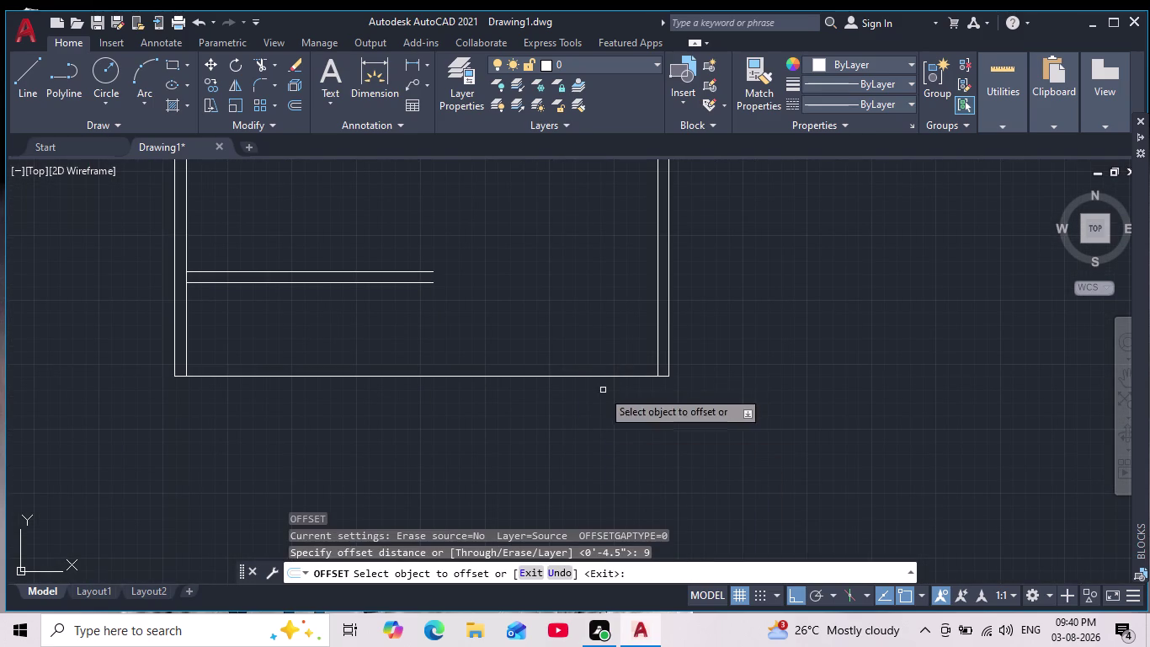
click(619, 374)
click(611, 345)
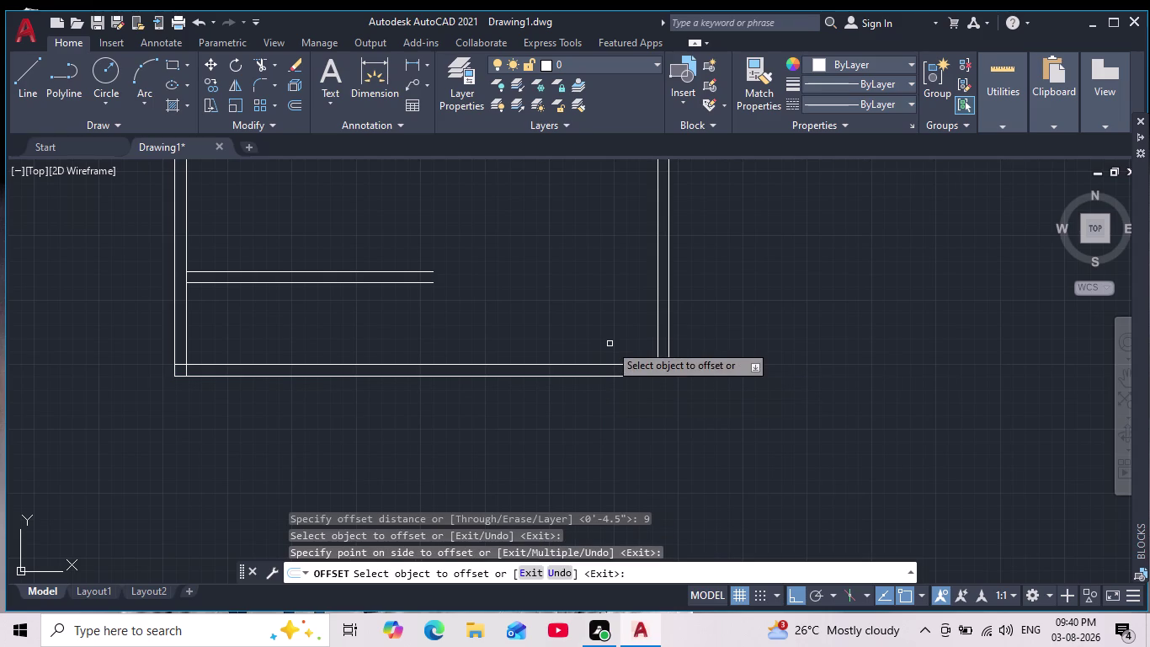
key(Escape)
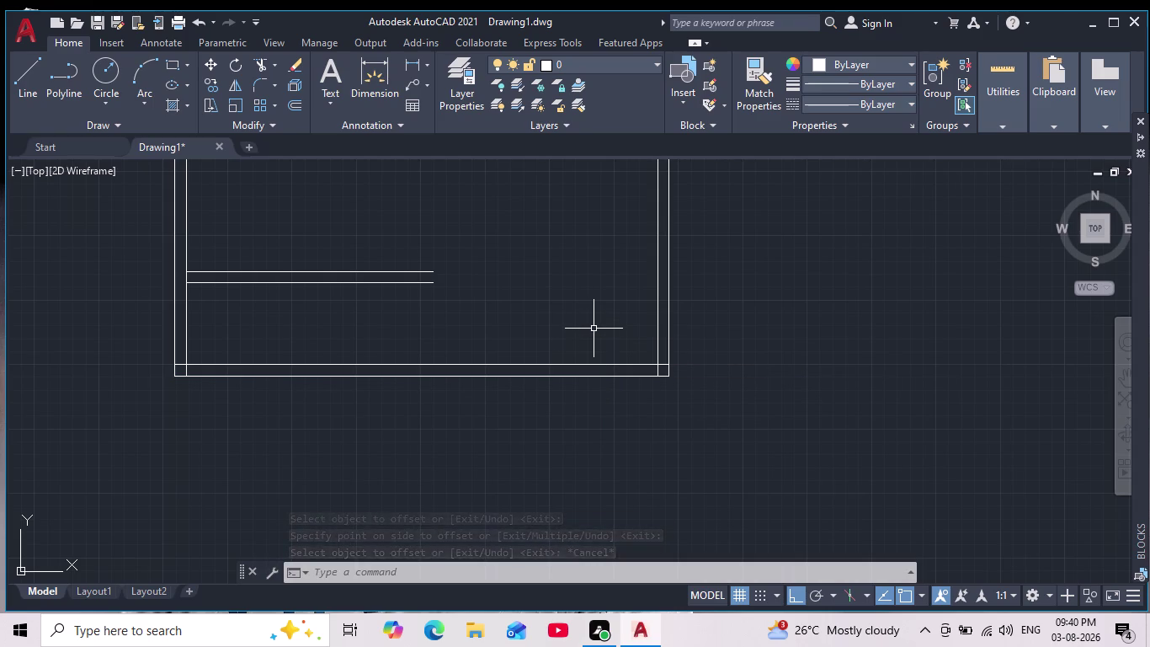
scroll(down, 3)
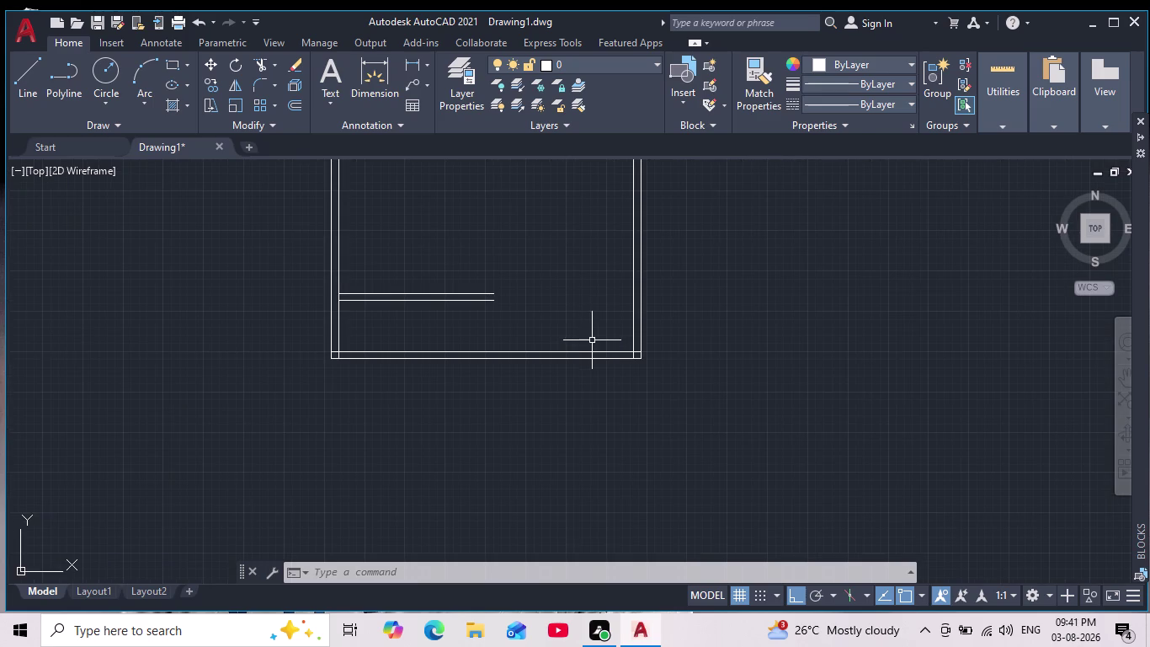
scroll(up, 3)
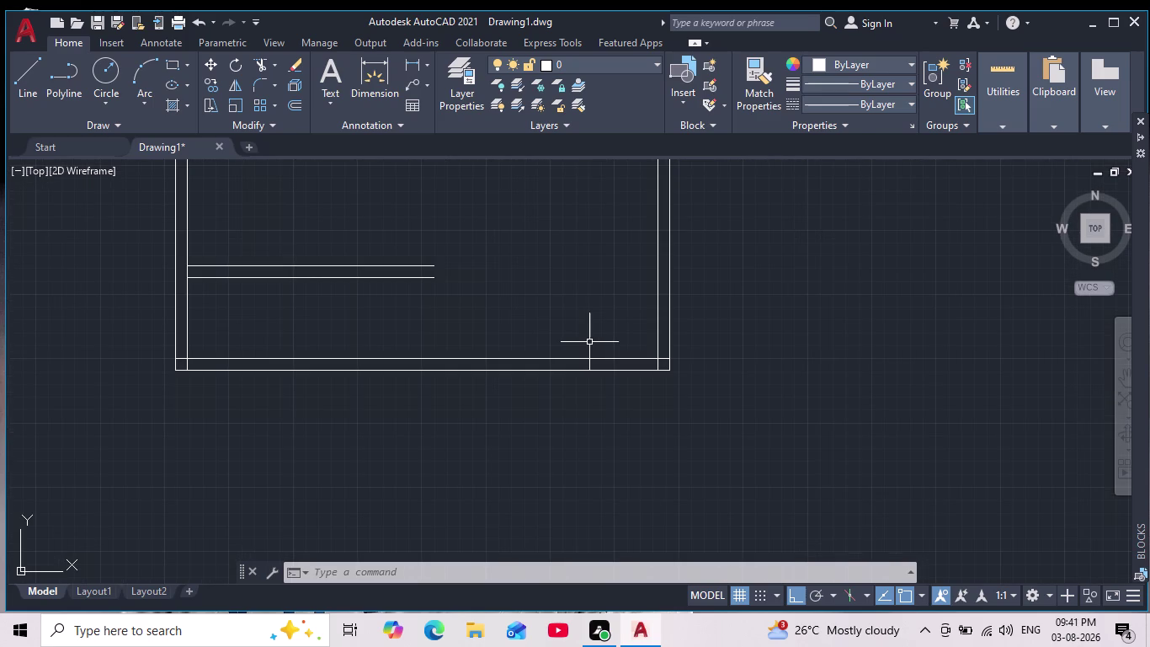
middle_drag(573, 336, 576, 410)
scroll(down, 3)
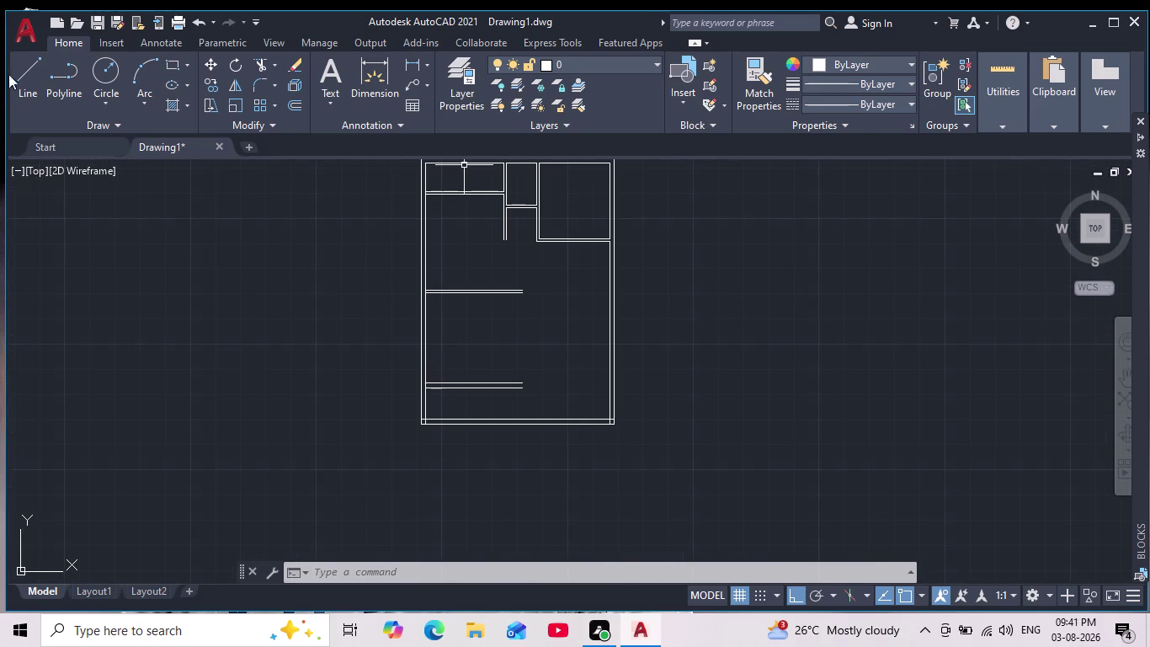
Start a line at a point 14' along the bottom wall with LINE.
click(27, 76)
scroll(up, 3)
middle_drag(618, 406, 675, 426)
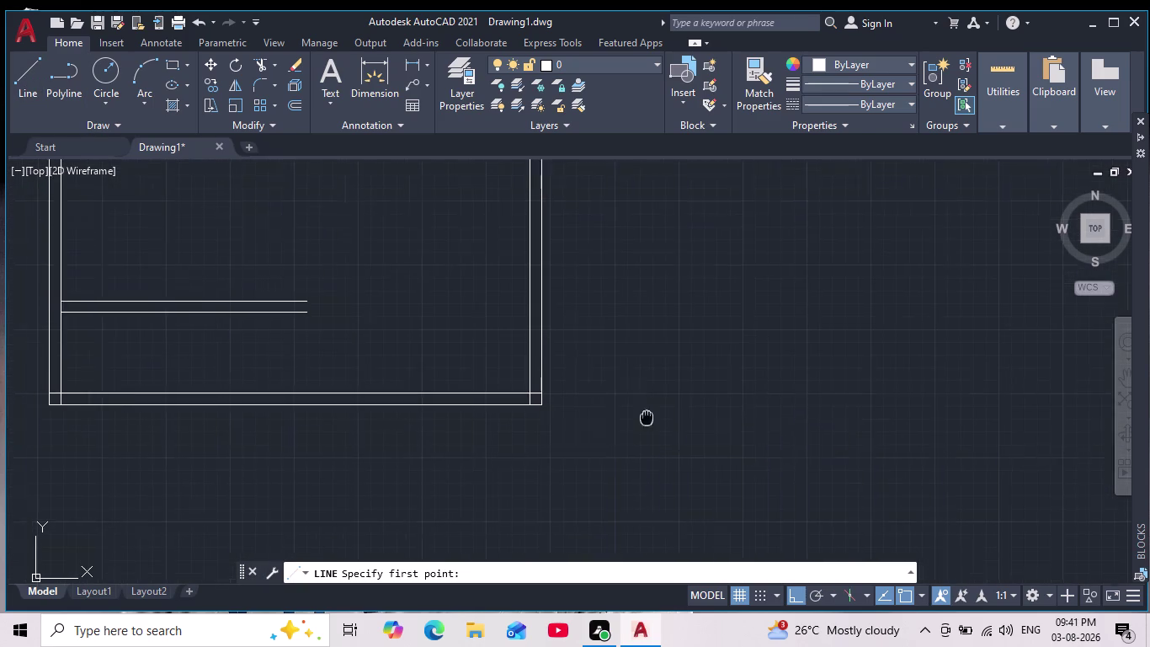
middle_drag(674, 426, 777, 440)
scroll(up, 3)
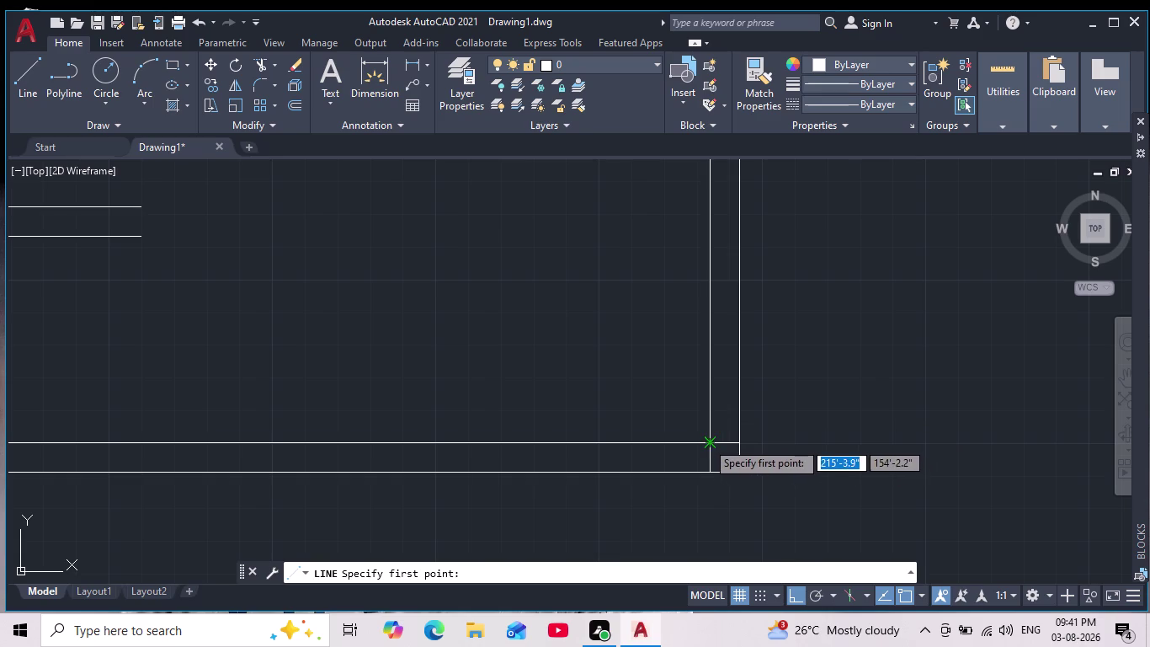
text(1)
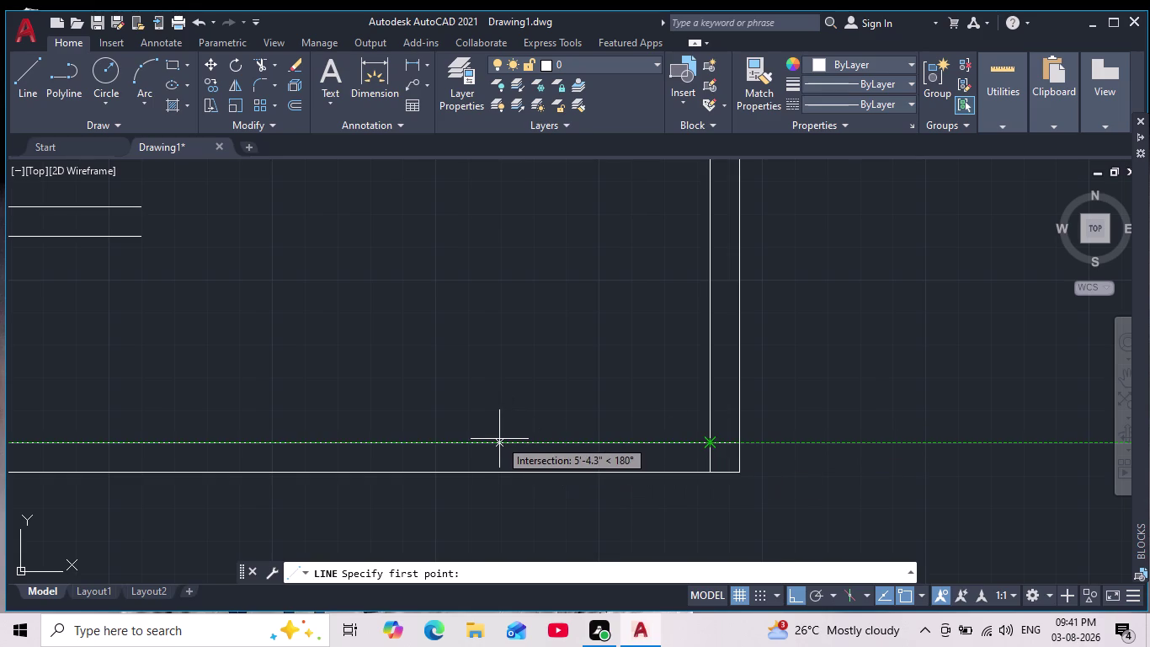
text(4')
key(Return)
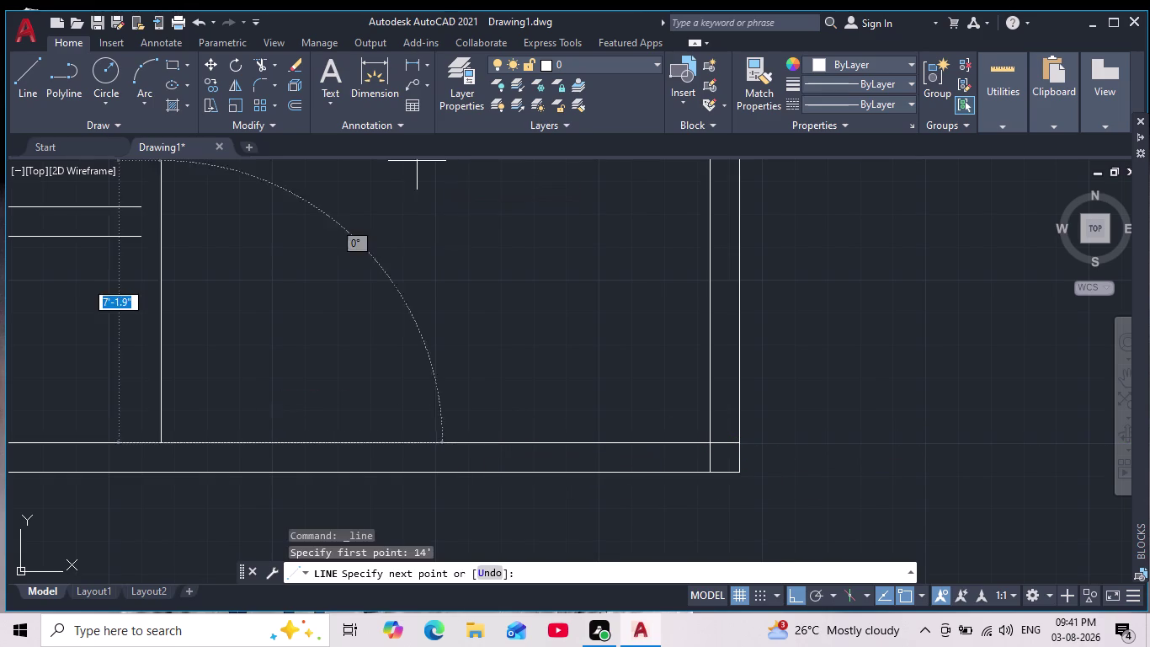
Draw the partition 14' upward from the bottom wall.
middle_drag(455, 317, 633, 390)
scroll(down, 3)
middle_drag(488, 238, 494, 238)
scroll(down, 3)
middle_drag(493, 238, 598, 254)
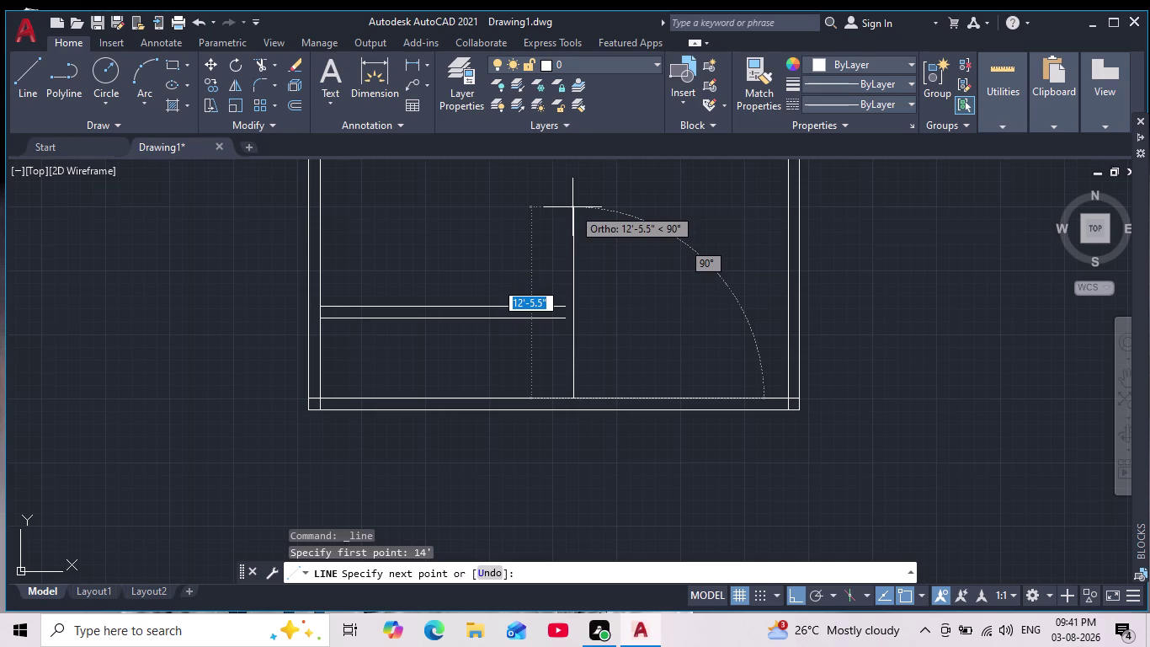
middle_drag(587, 236, 612, 323)
scroll(down, 3)
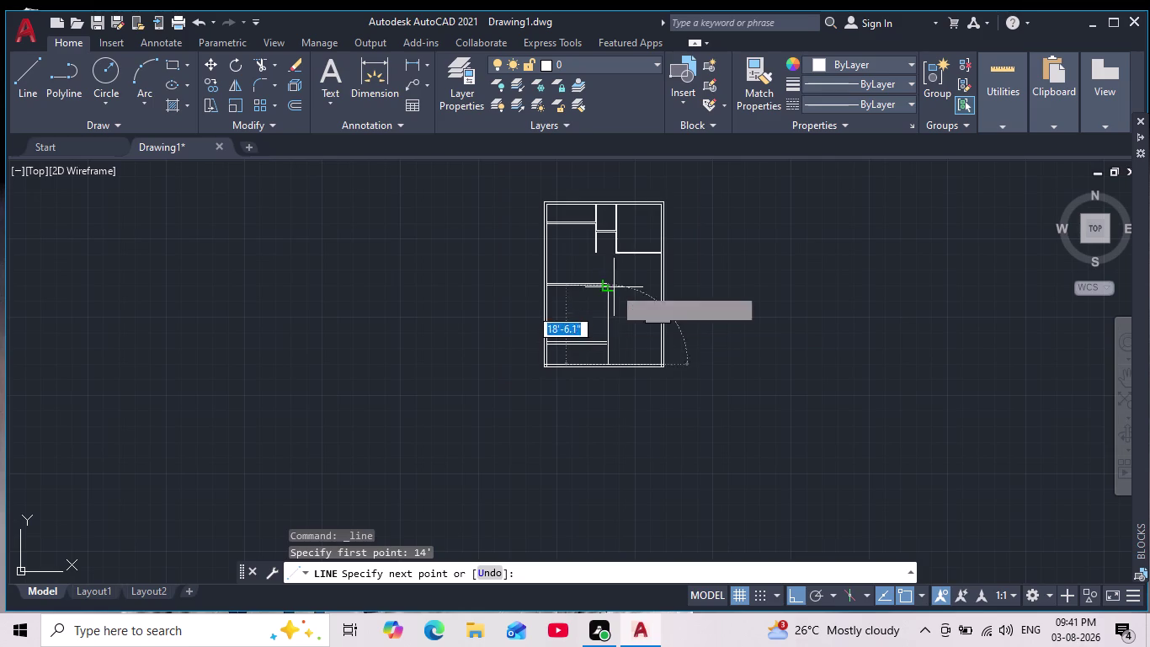
scroll(up, 3)
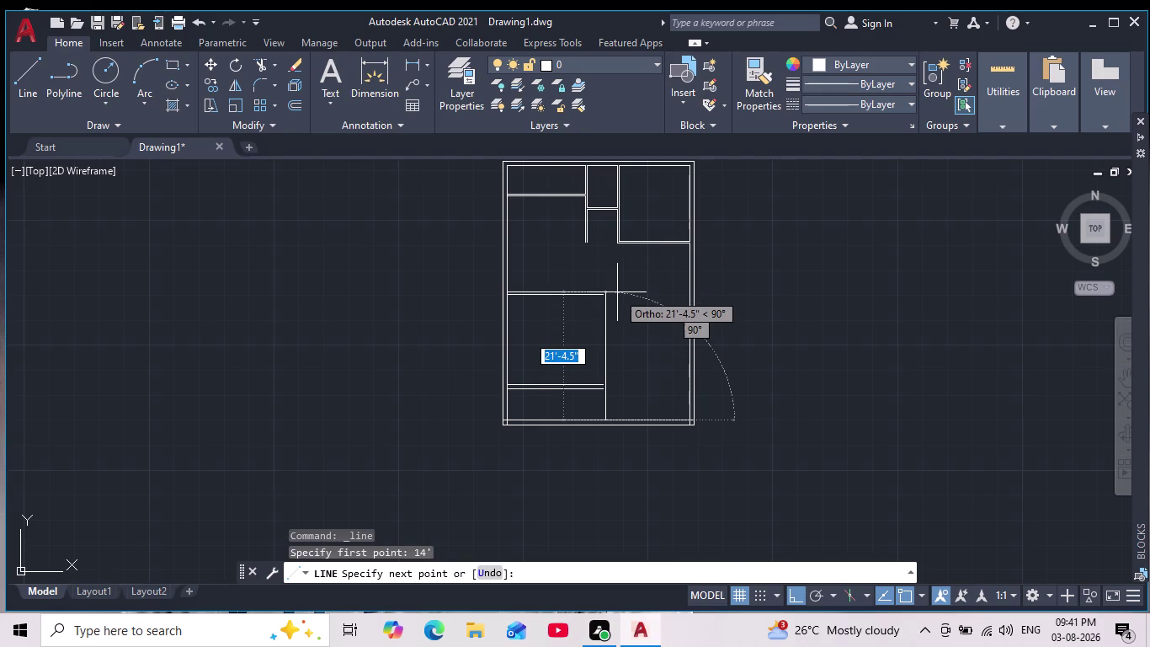
text(14)
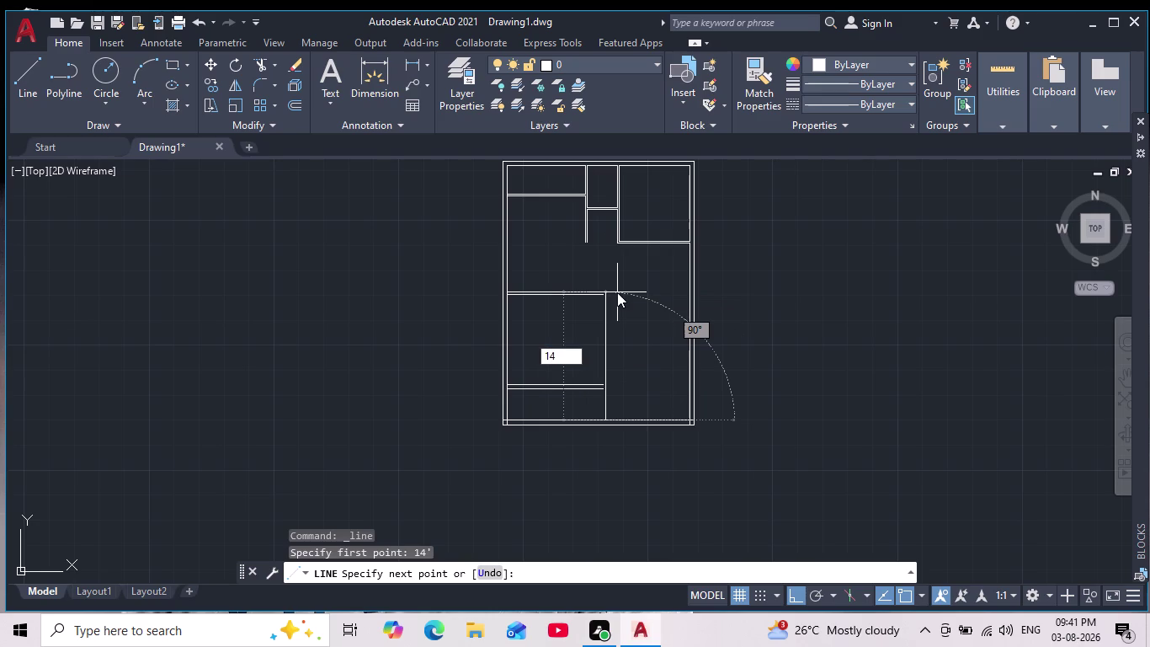
key(apostrophe)
key(Escape)
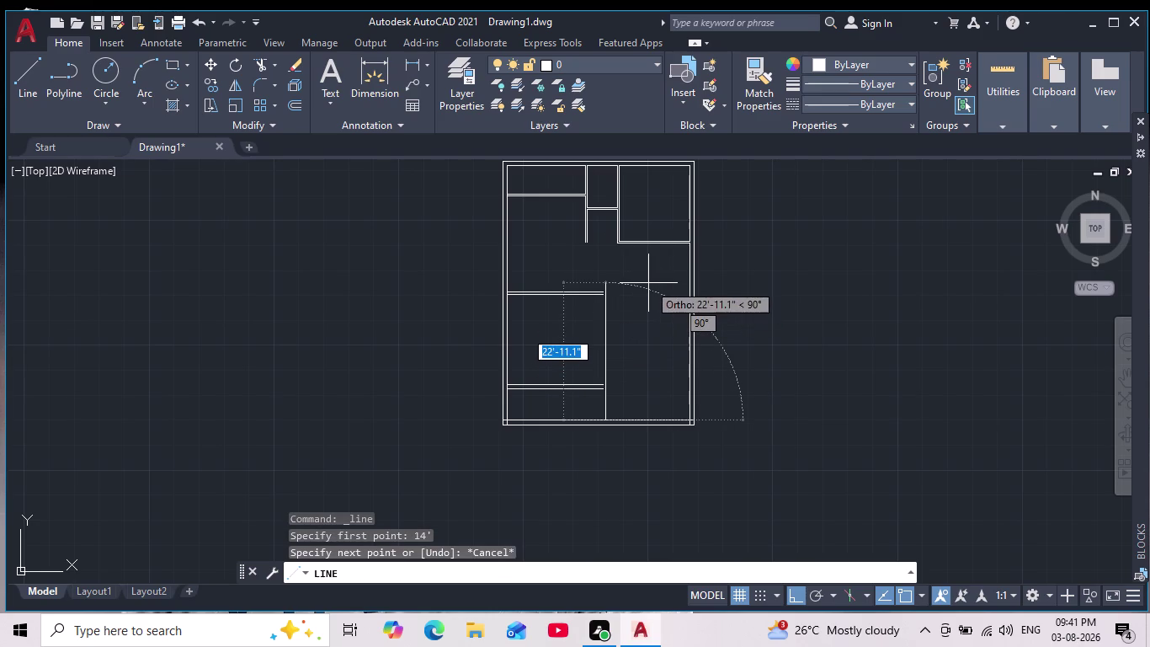
text(14')
key(Return)
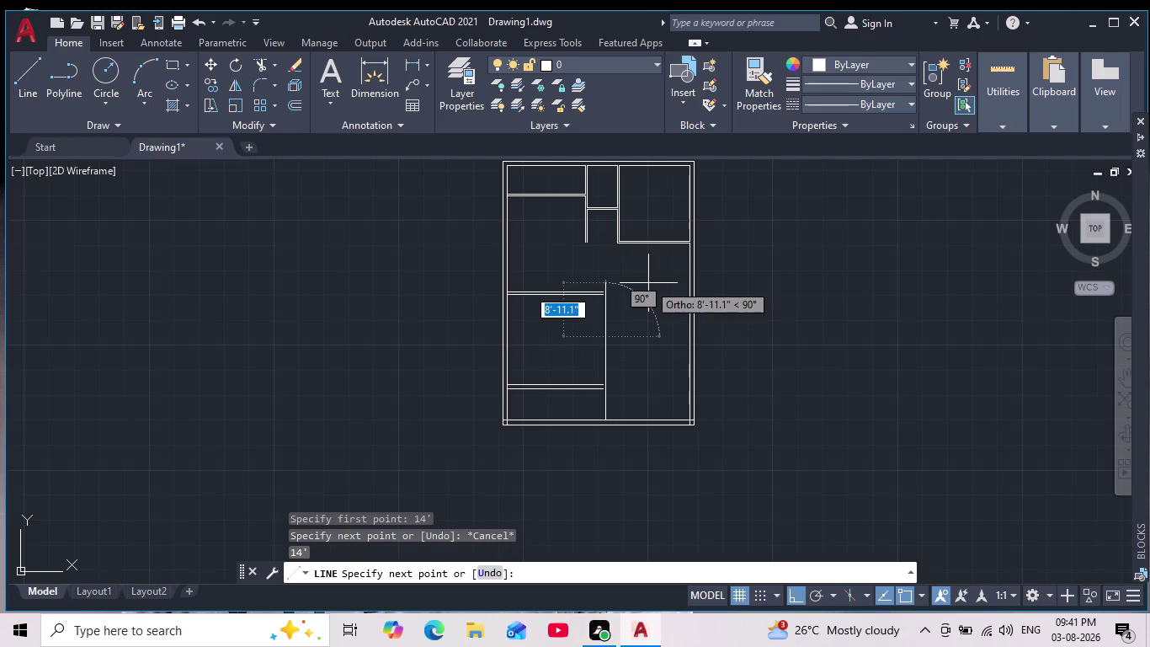
key(Escape)
scroll(down, 3)
scroll(up, 3)
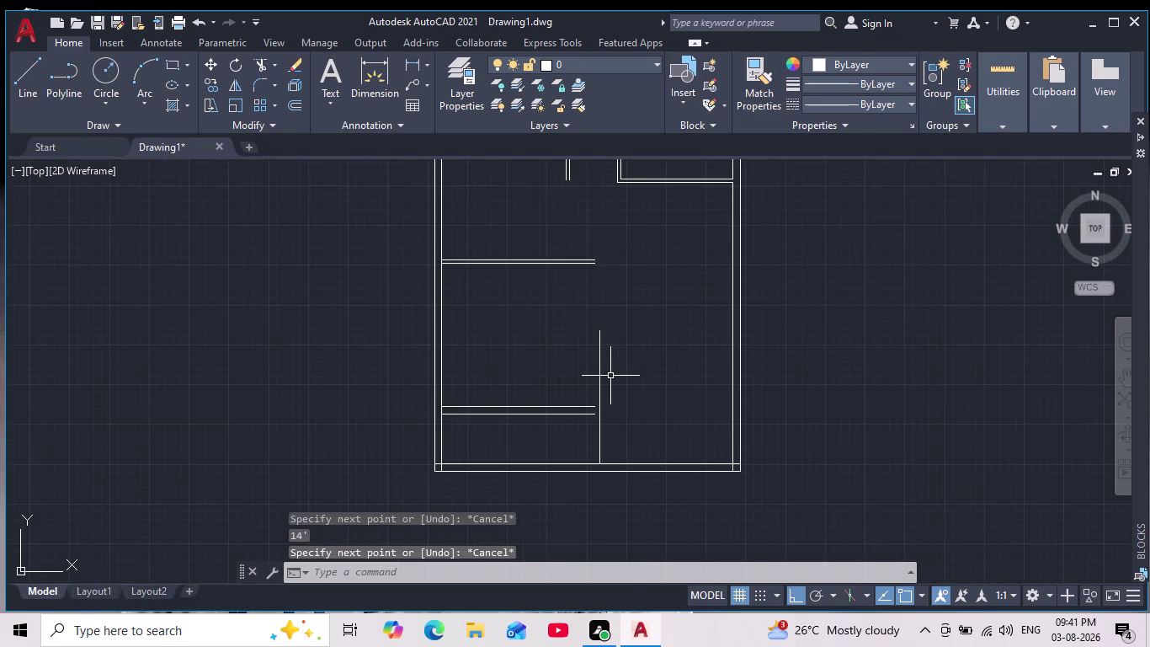
scroll(down, 3)
scroll(up, 3)
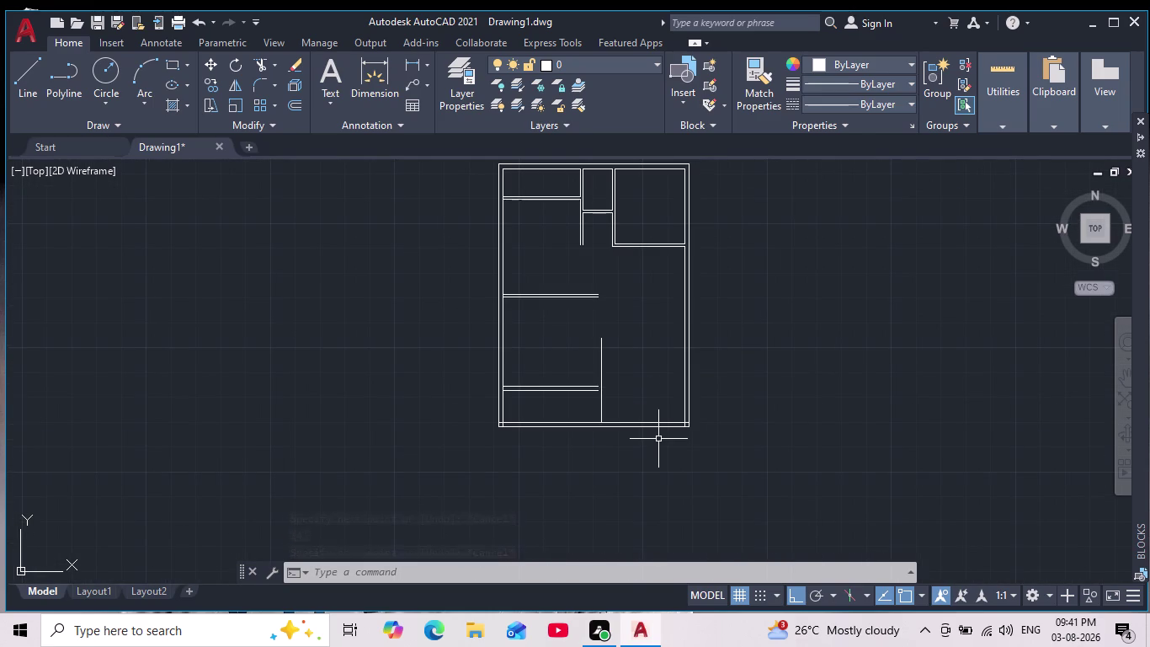
scroll(up, 3)
drag(24, 81, 33, 82)
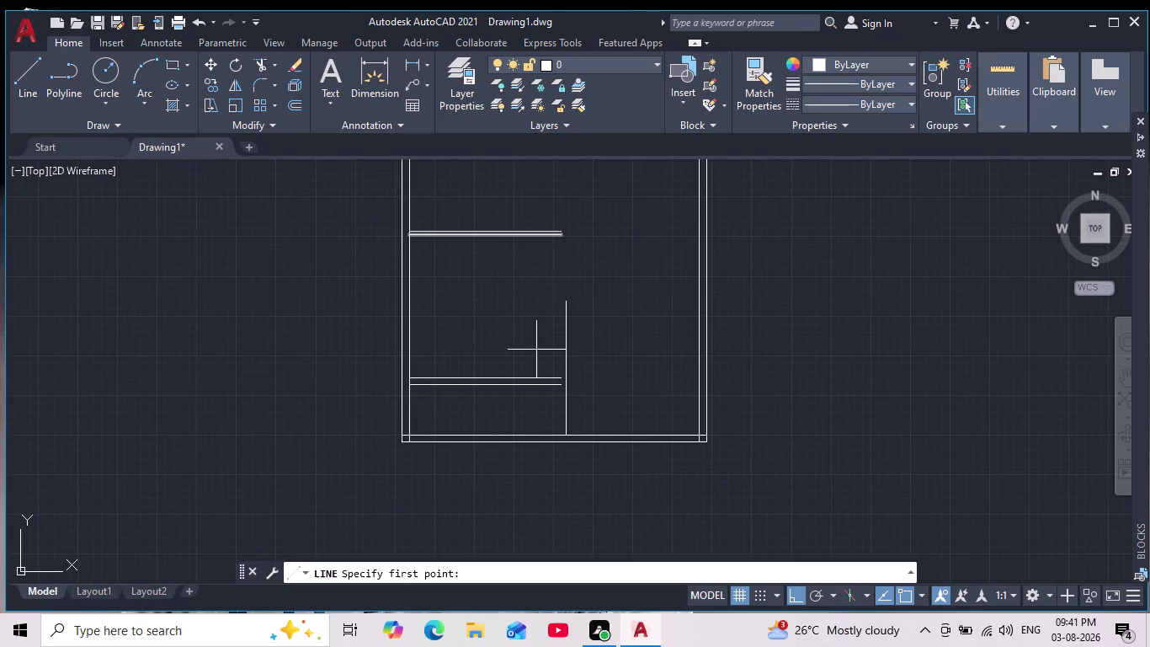
Draw a line along the inner bottom wall from the partition foot to the right wall.
scroll(up, 3)
click(259, 382)
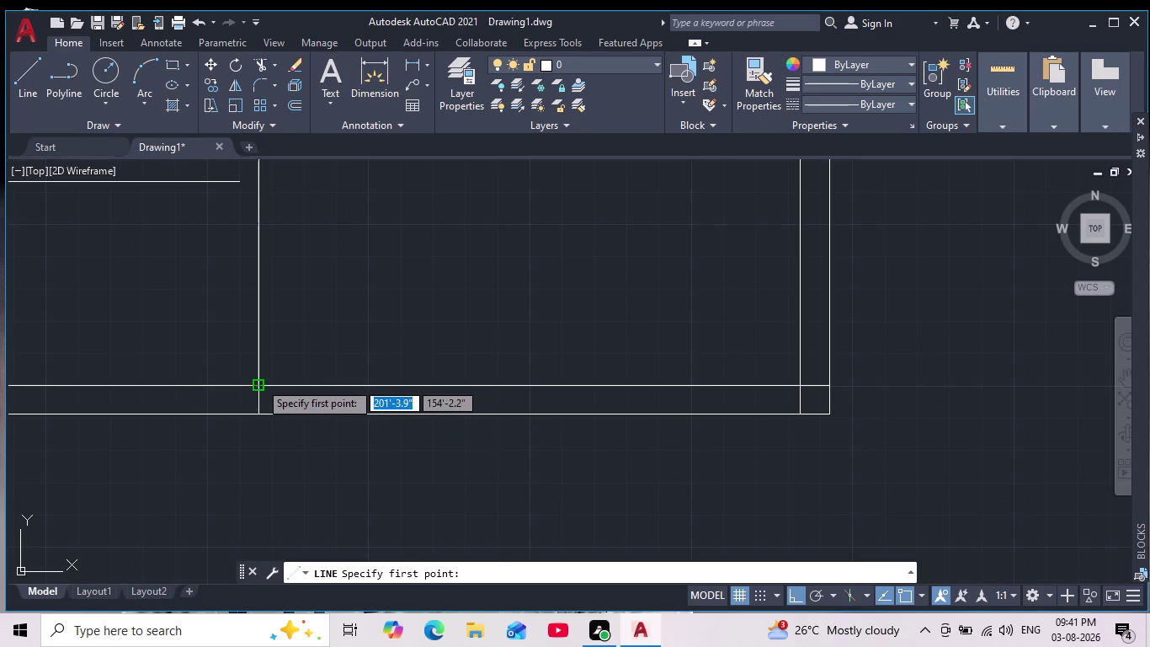
click(801, 381)
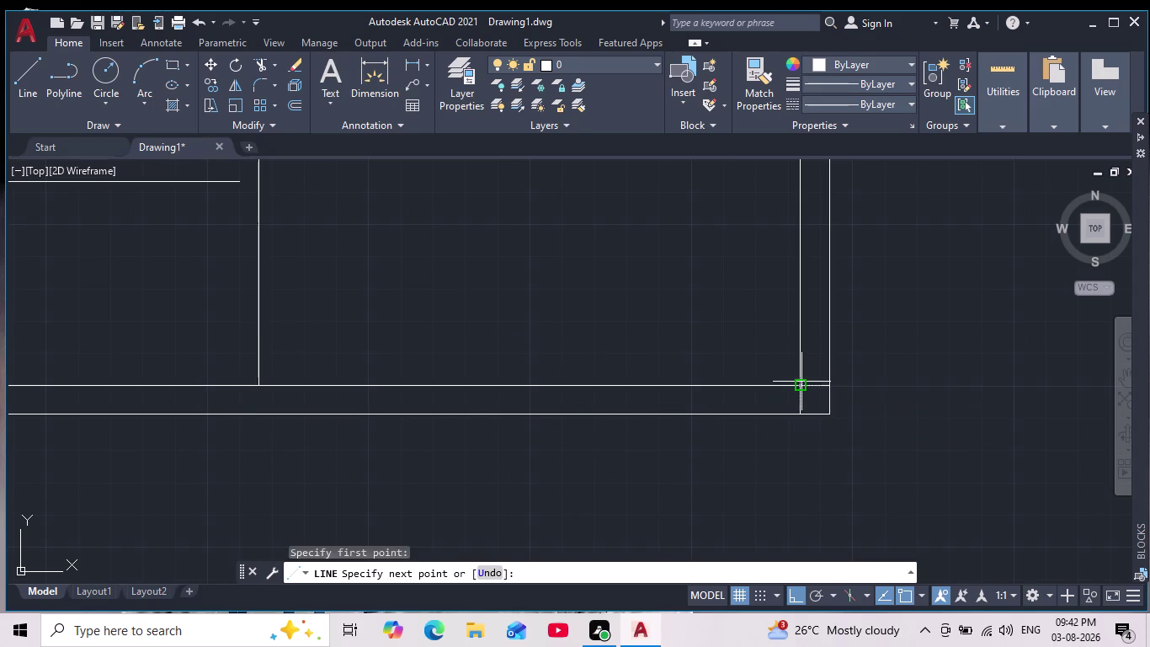
key(Escape)
Offset the new bottom line 14' upward.
key(o)
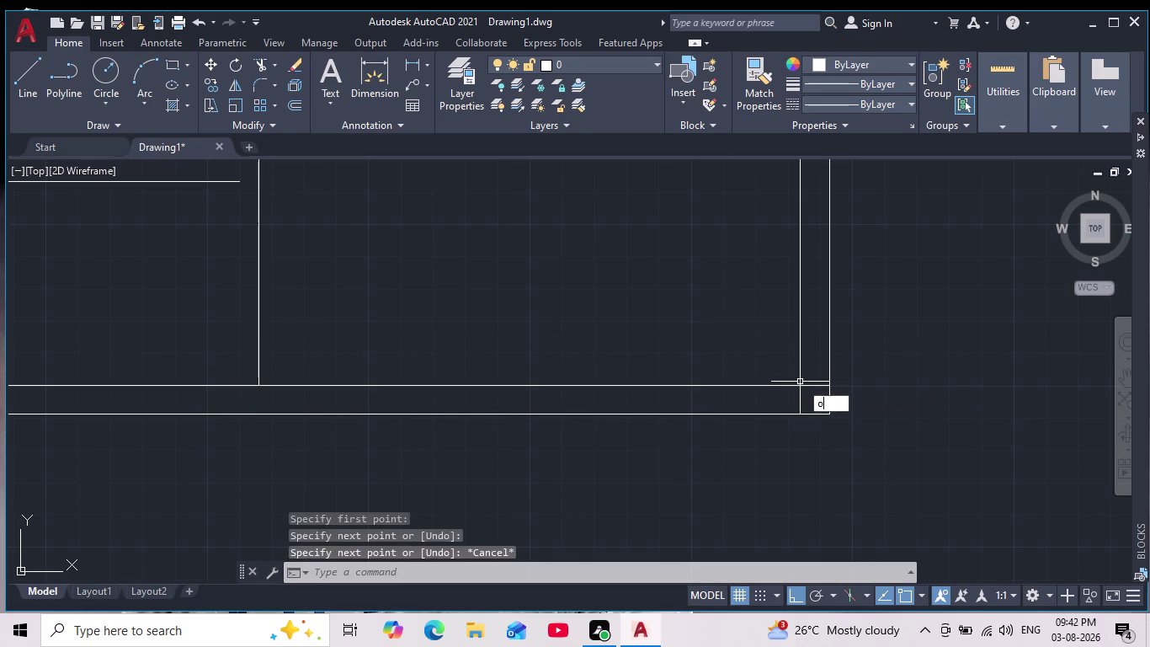
key(Return)
text(14')
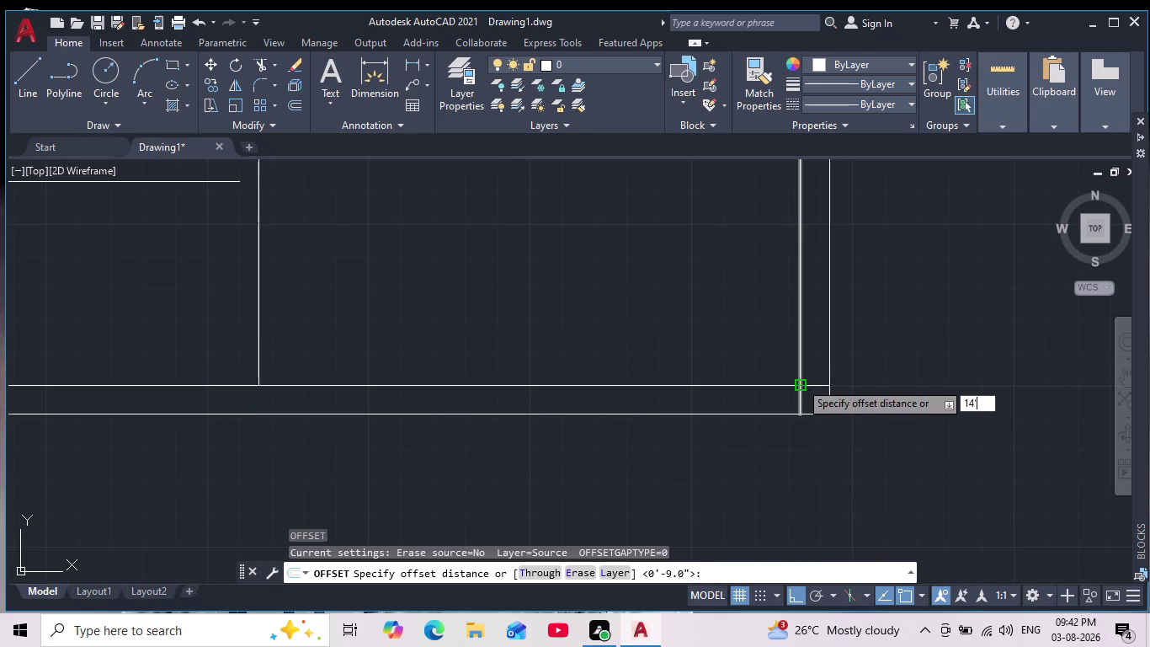
key(Return)
click(633, 385)
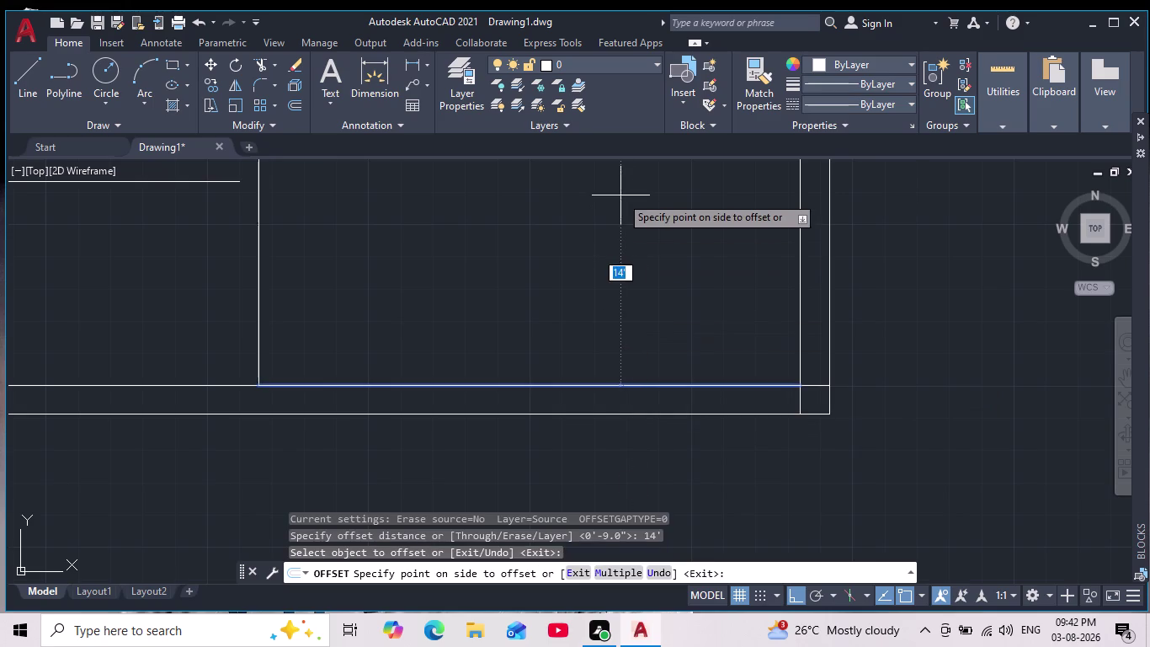
scroll(down, 3)
middle_drag(617, 204, 584, 510)
scroll(down, 3)
click(567, 445)
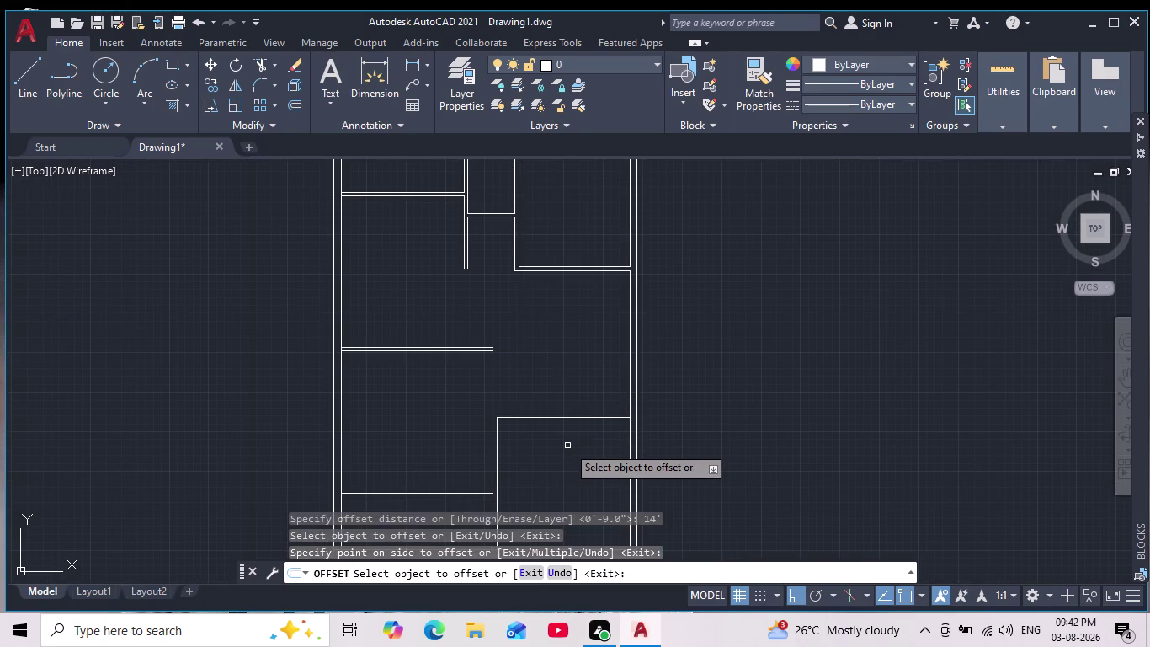
key(Return)
Offset that wall line 4.5 upward to give the wall its thickness.
key(Return)
text(4.)
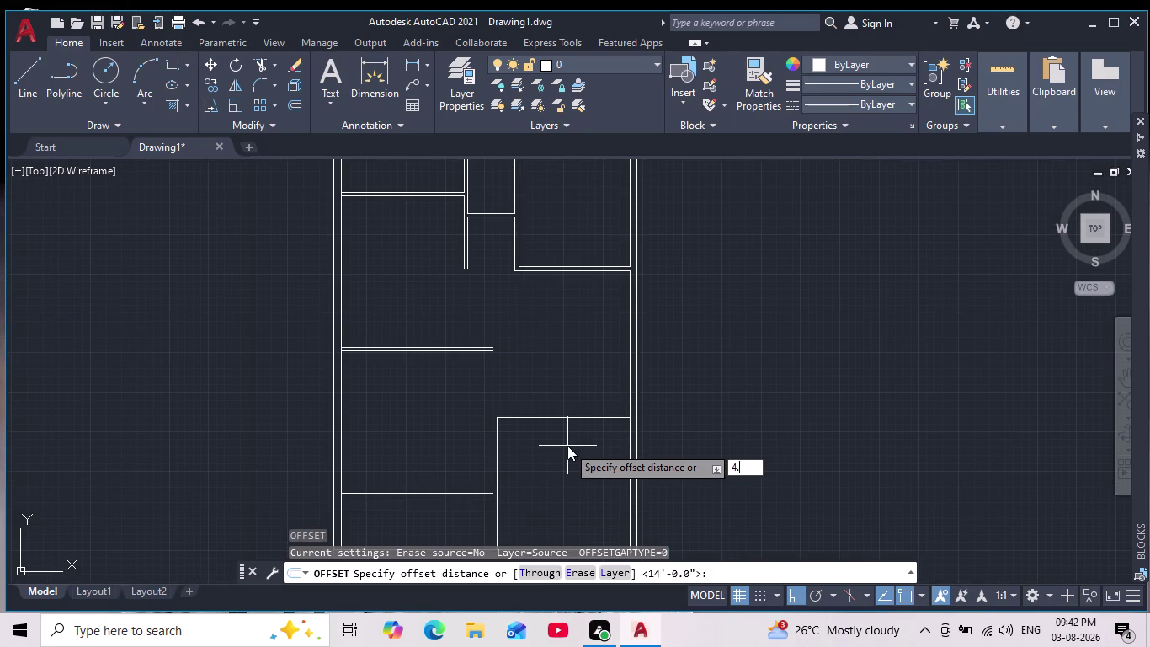
text(5)
key(Return)
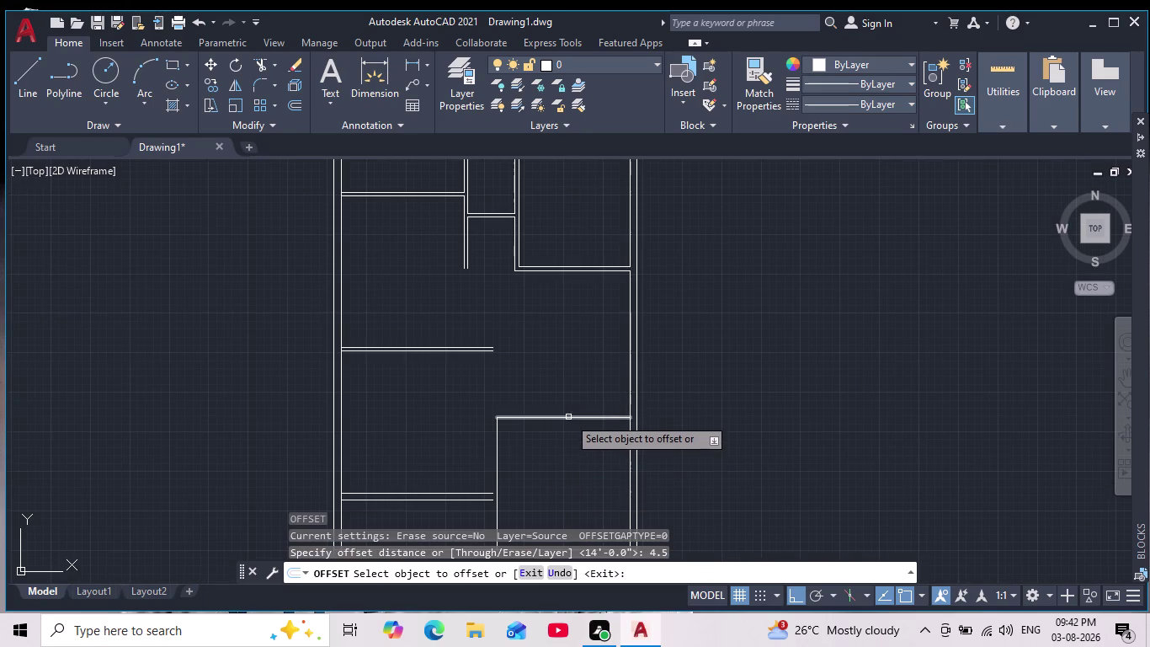
click(569, 416)
click(562, 394)
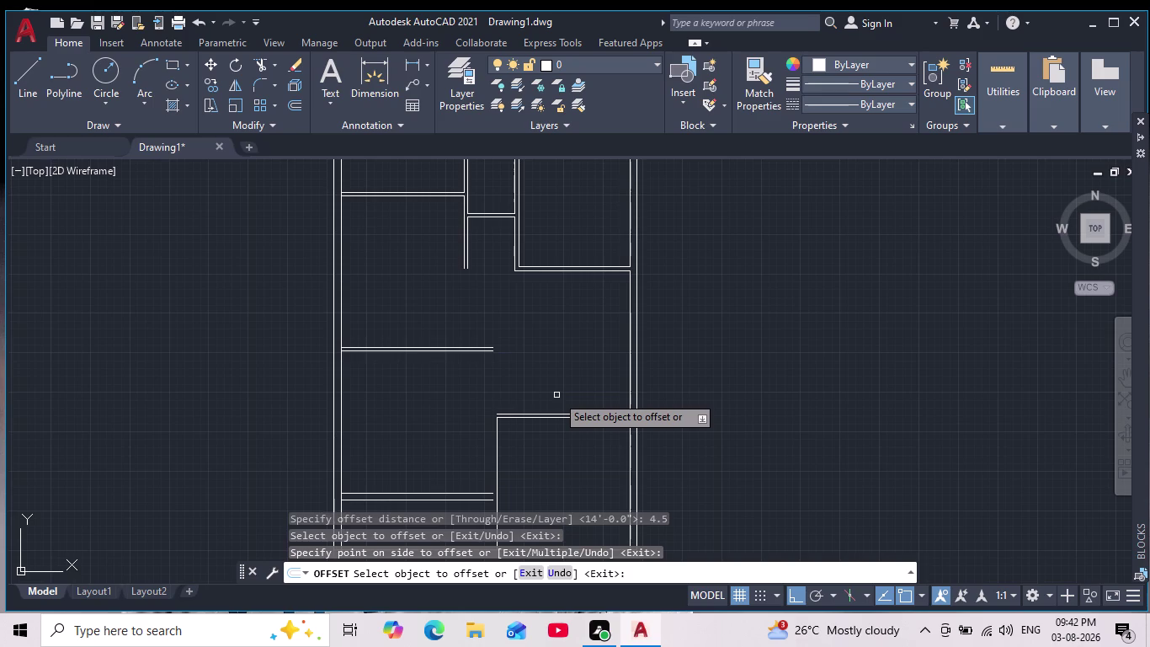
scroll(down, 3)
scroll(up, 3)
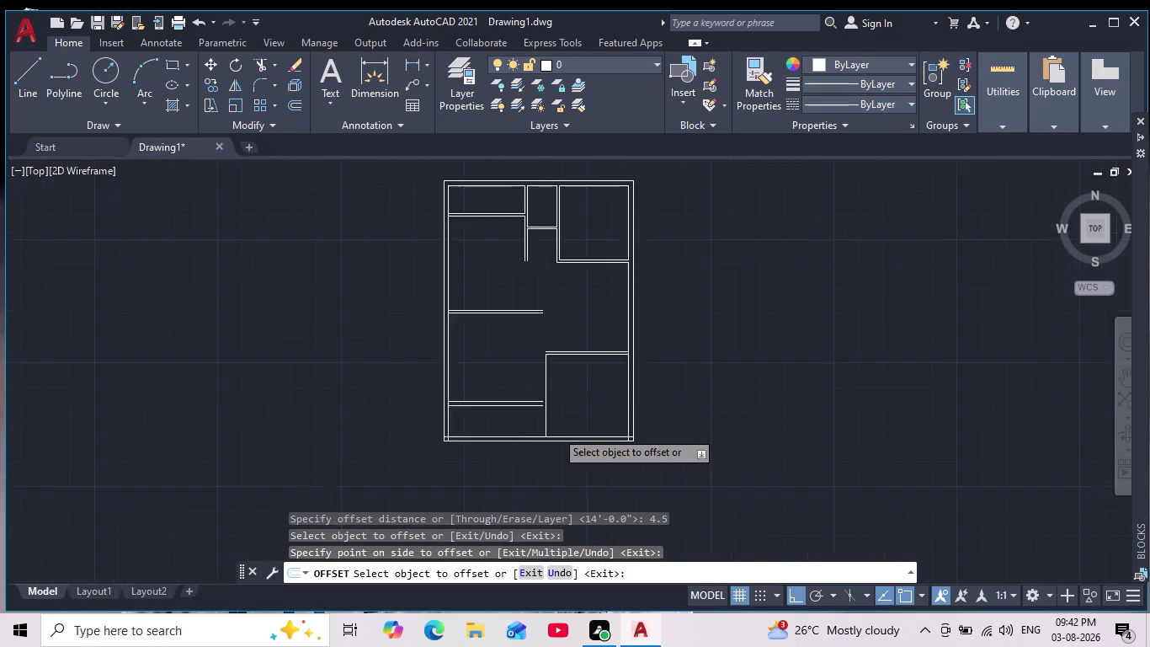
scroll(up, 3)
scroll(down, 3)
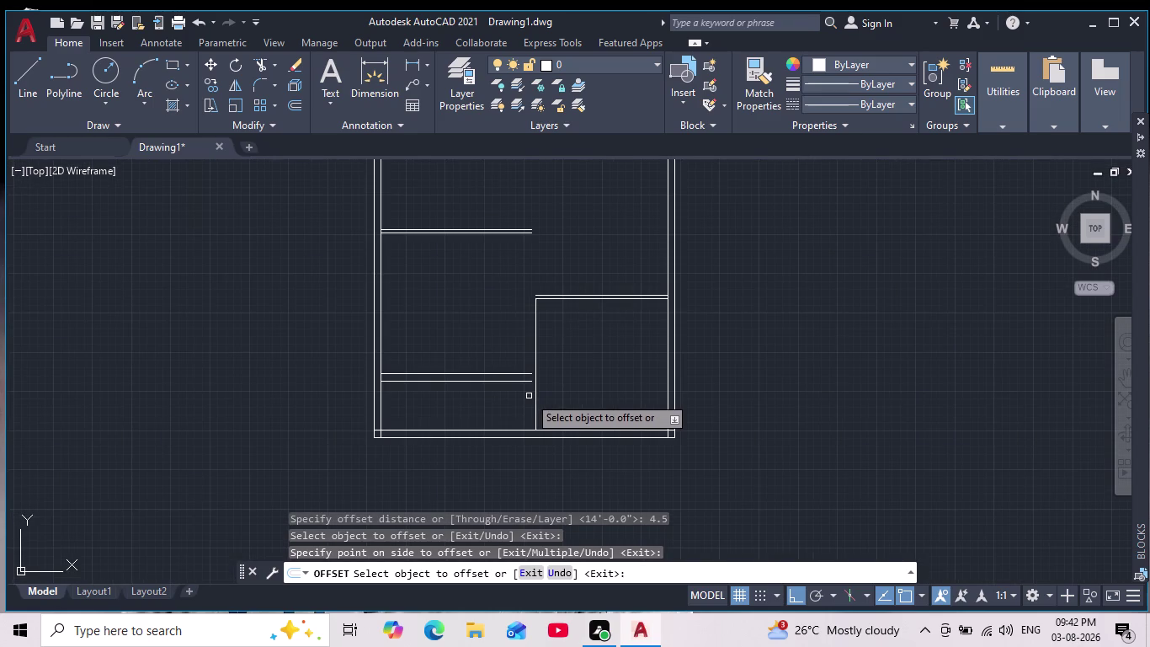
click(25, 73)
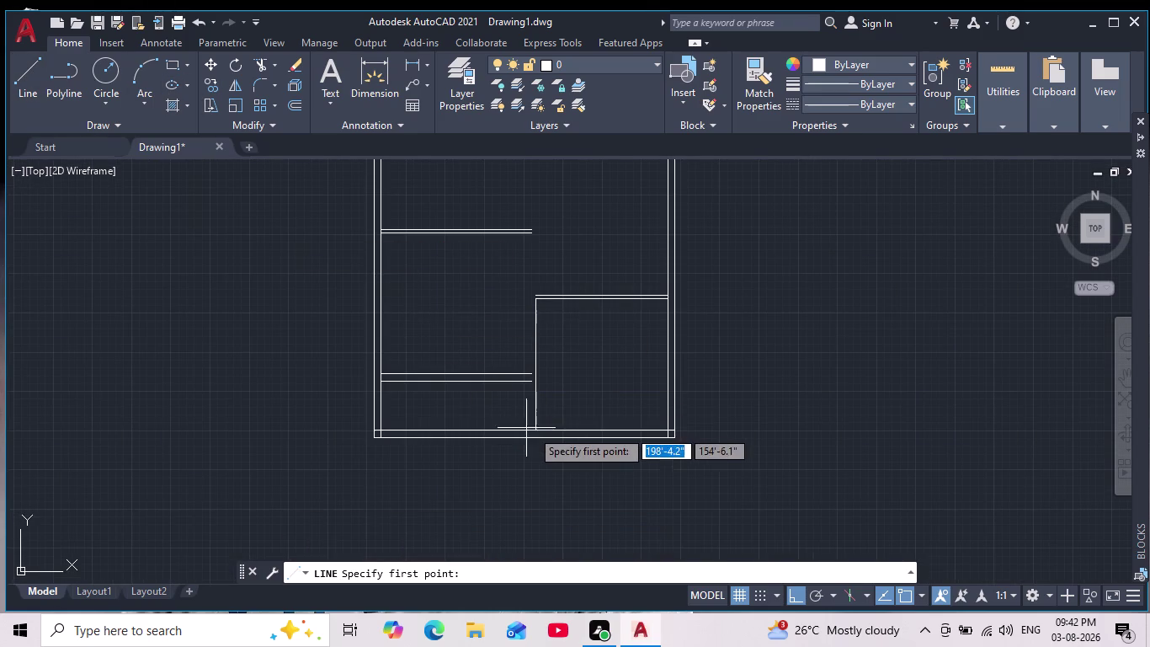
Draw a vertical line 9" from the partition, rising to the horizontal wall above.
scroll(up, 3)
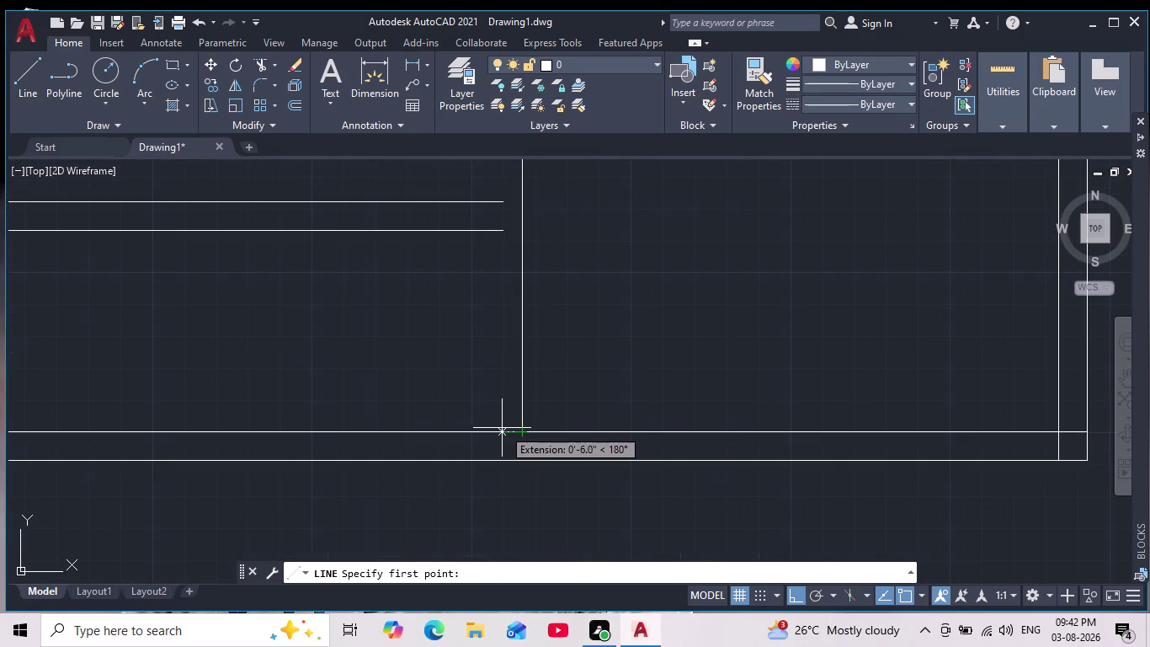
key(9)
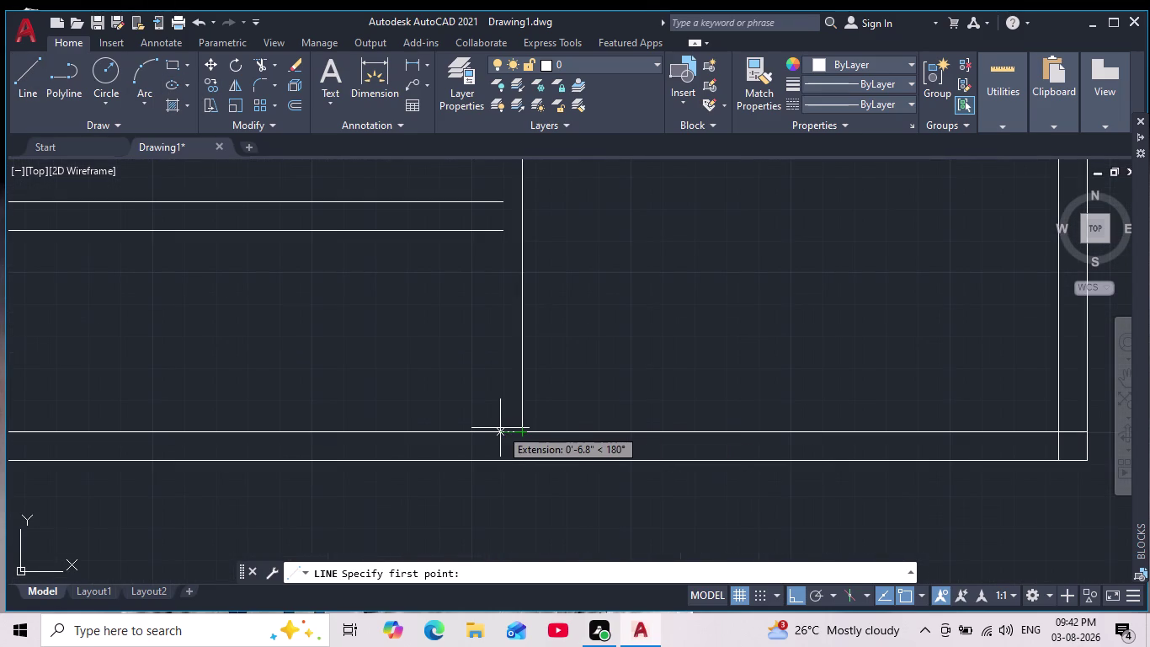
key(Return)
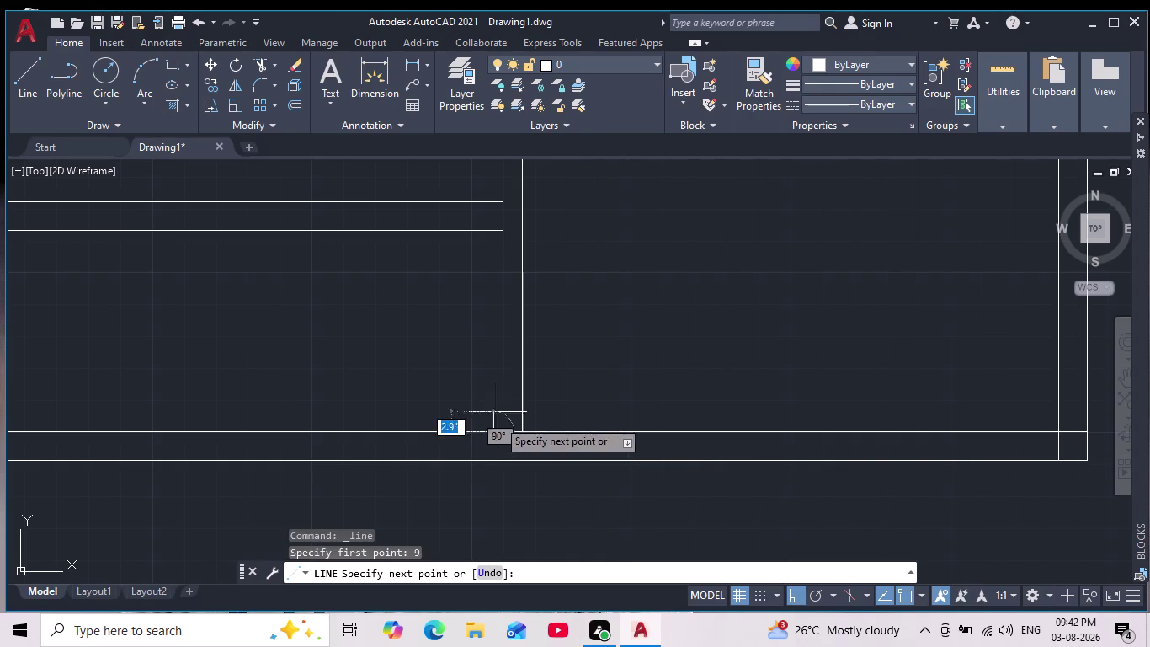
scroll(down, 3)
scroll(up, 3)
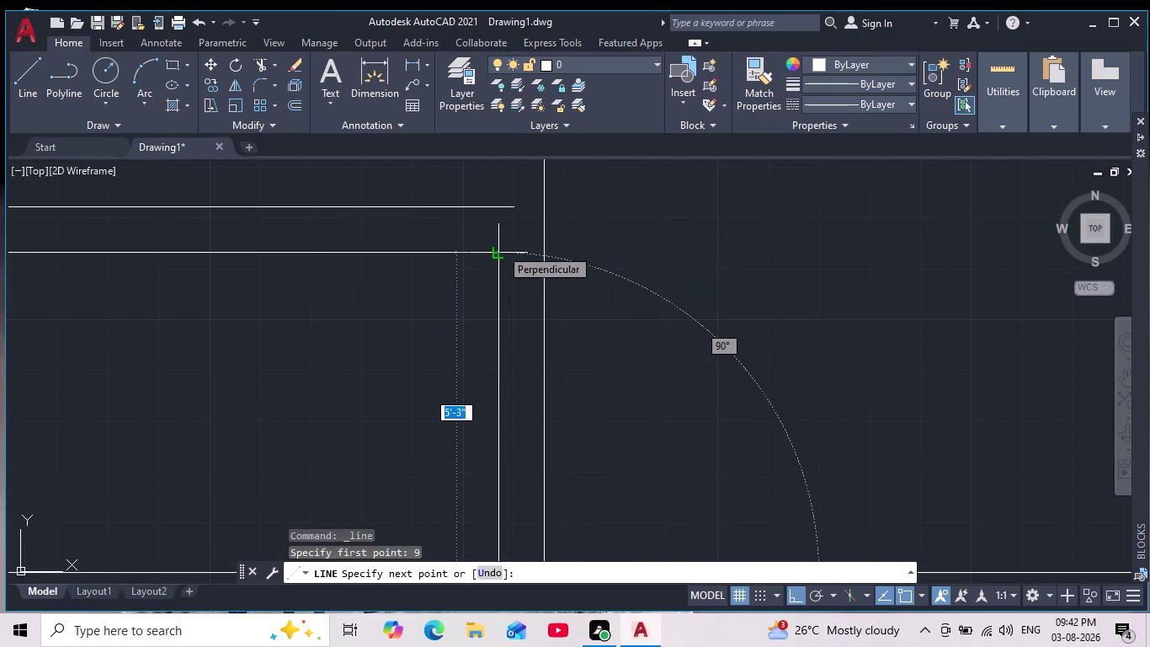
click(500, 247)
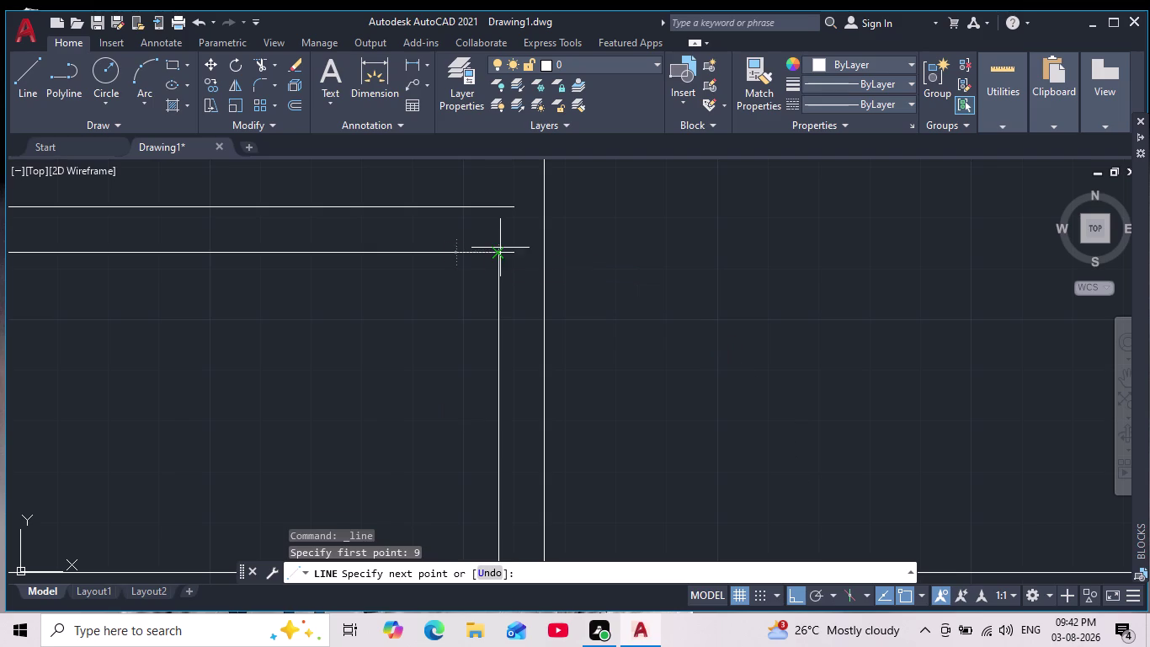
key(Escape)
scroll(down, 3)
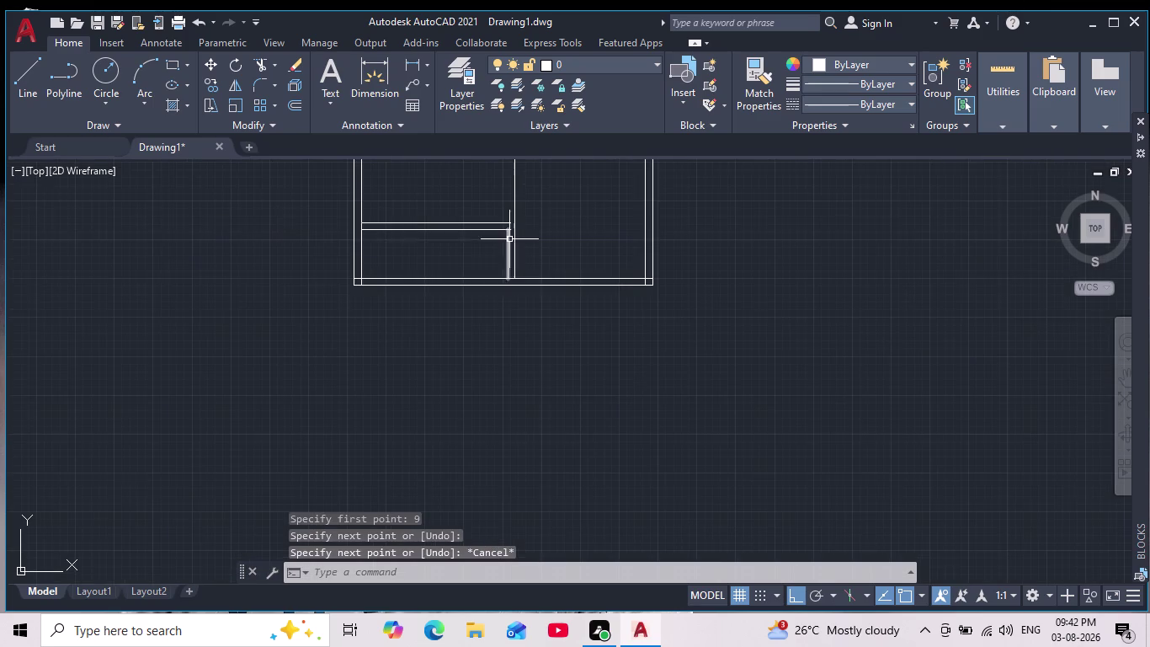
middle_drag(468, 251, 444, 462)
scroll(down, 3)
scroll(up, 3)
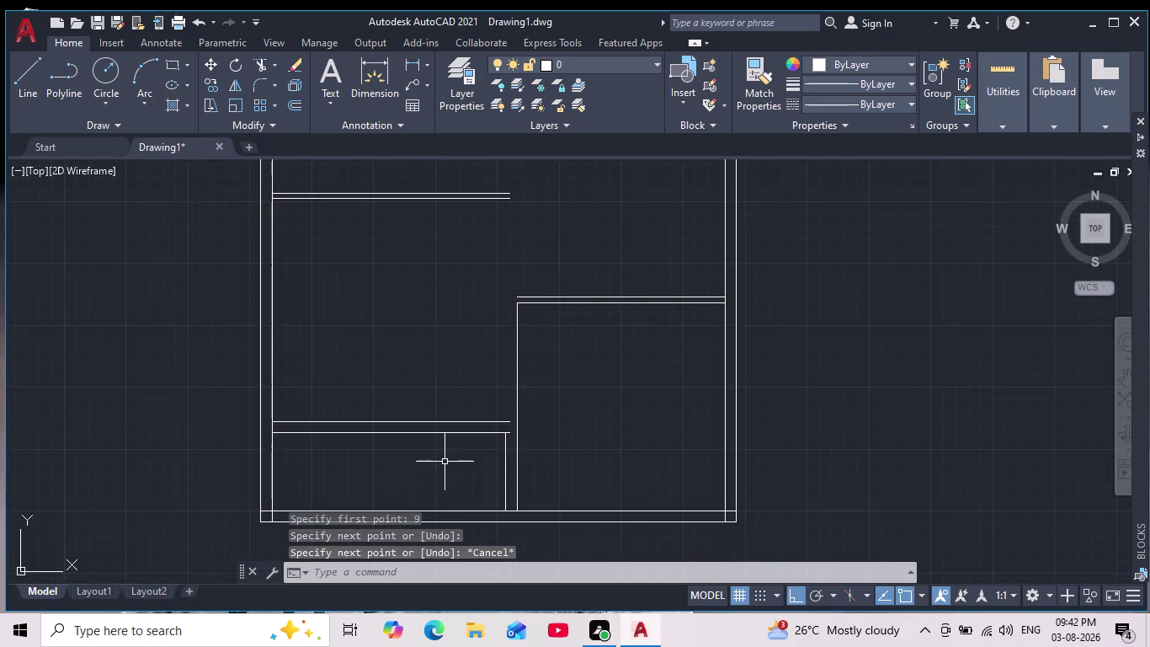
scroll(down, 3)
scroll(down, 3)
scroll(up, 3)
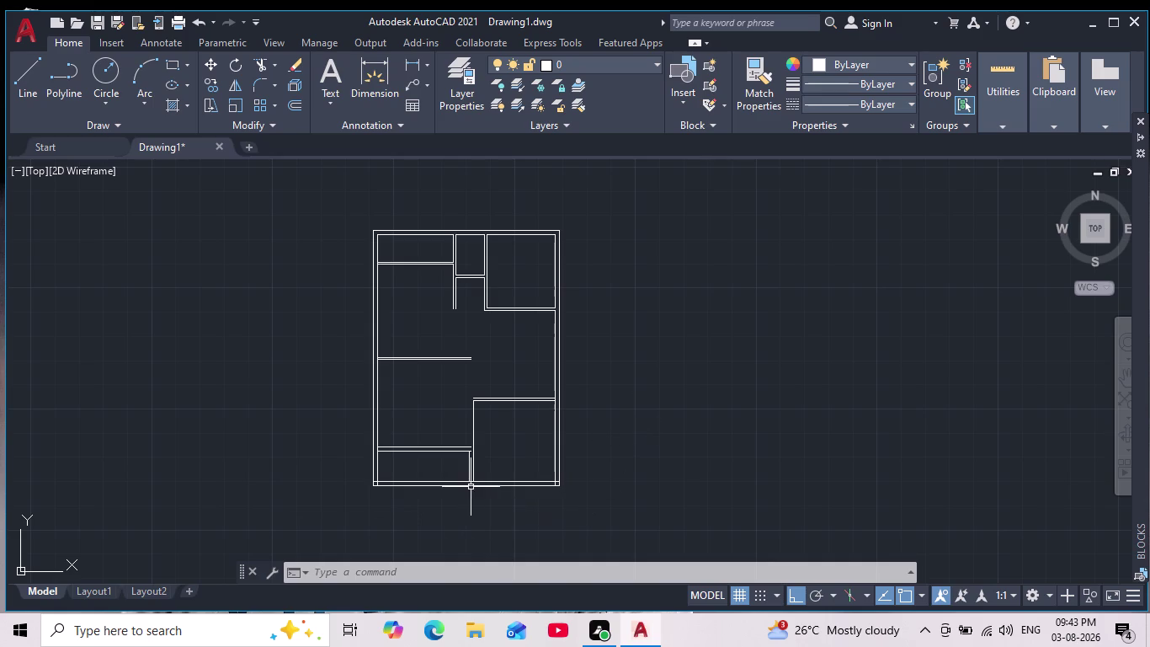
Draw a vertical line upward from the partition corner.
scroll(up, 3)
scroll(down, 3)
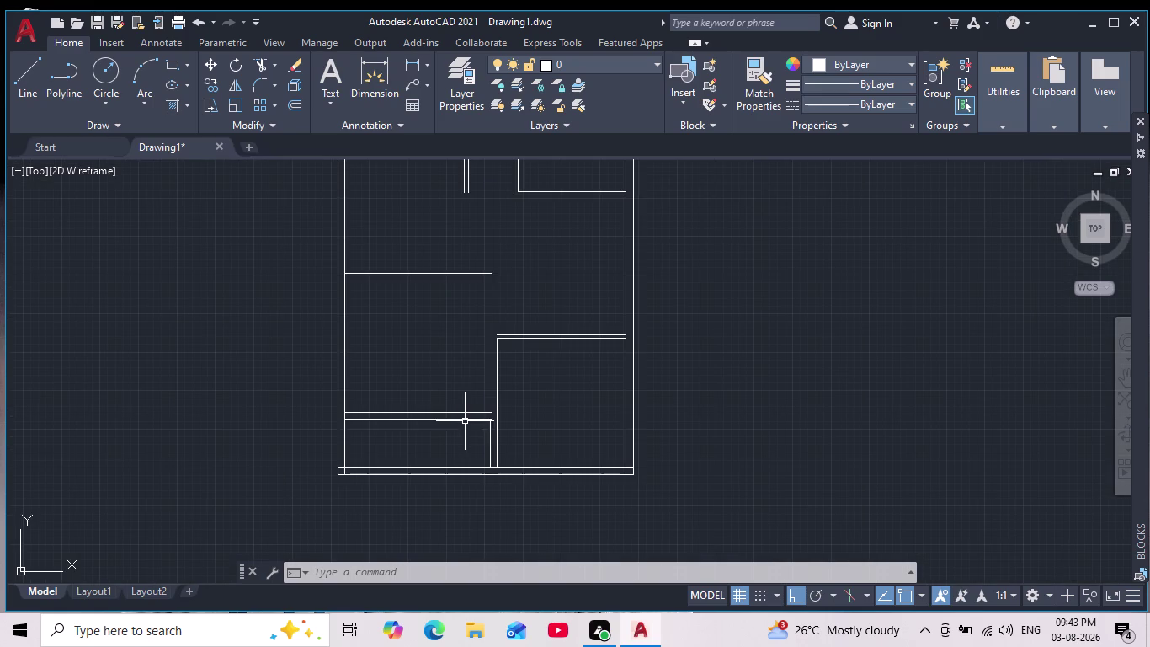
scroll(up, 3)
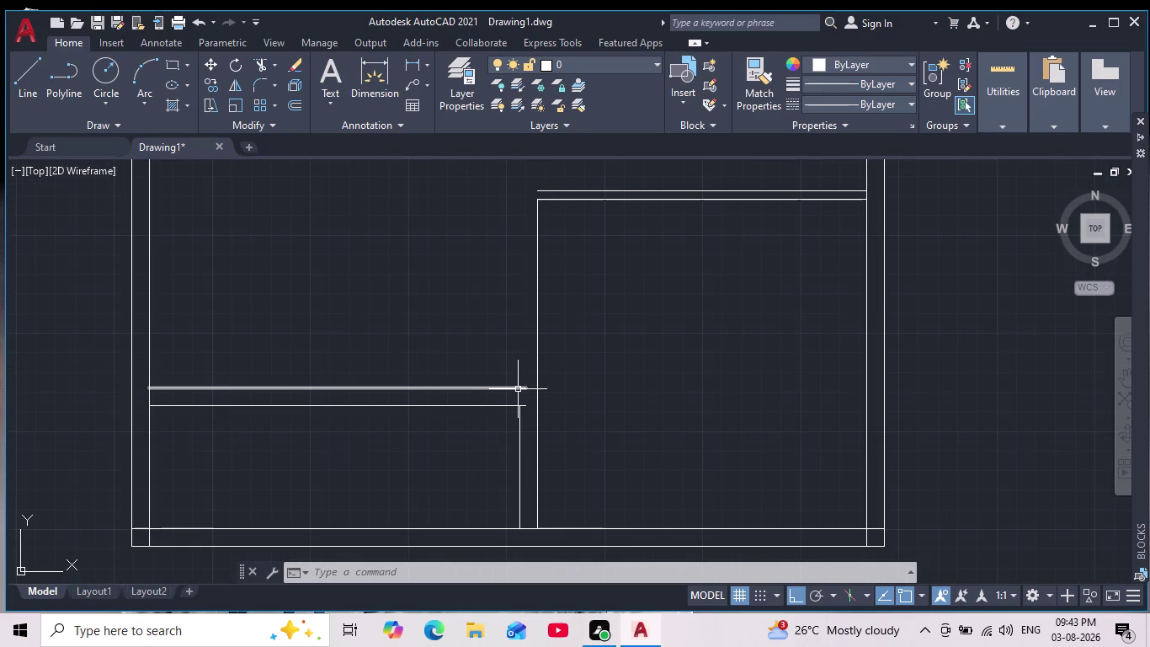
scroll(up, 3)
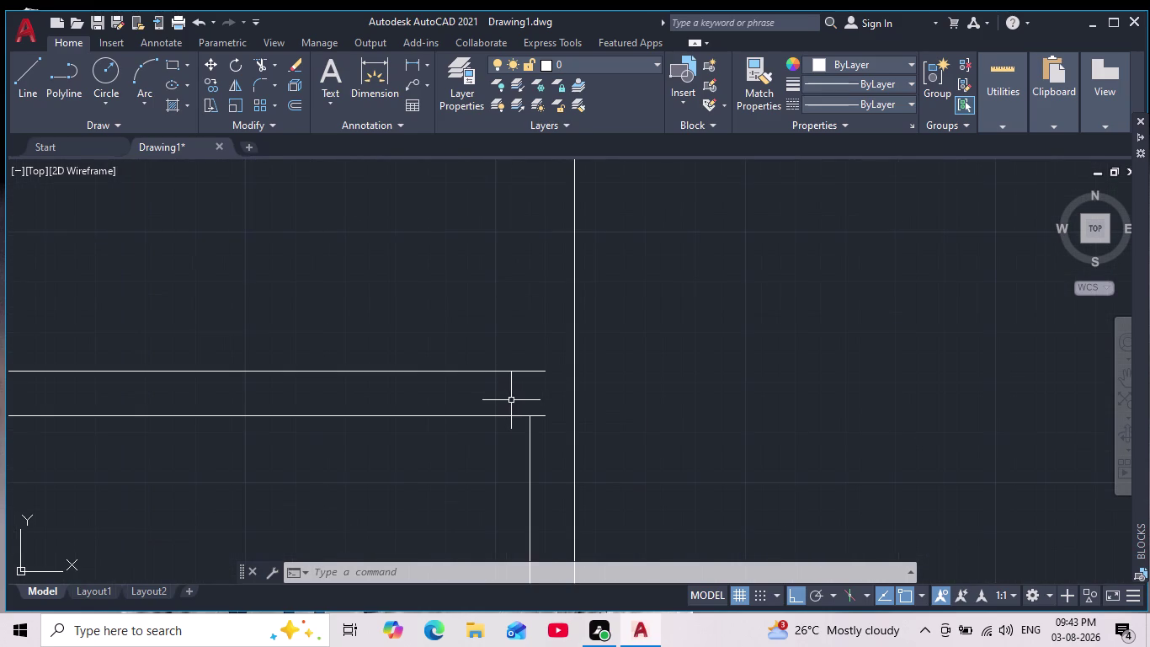
scroll(down, 3)
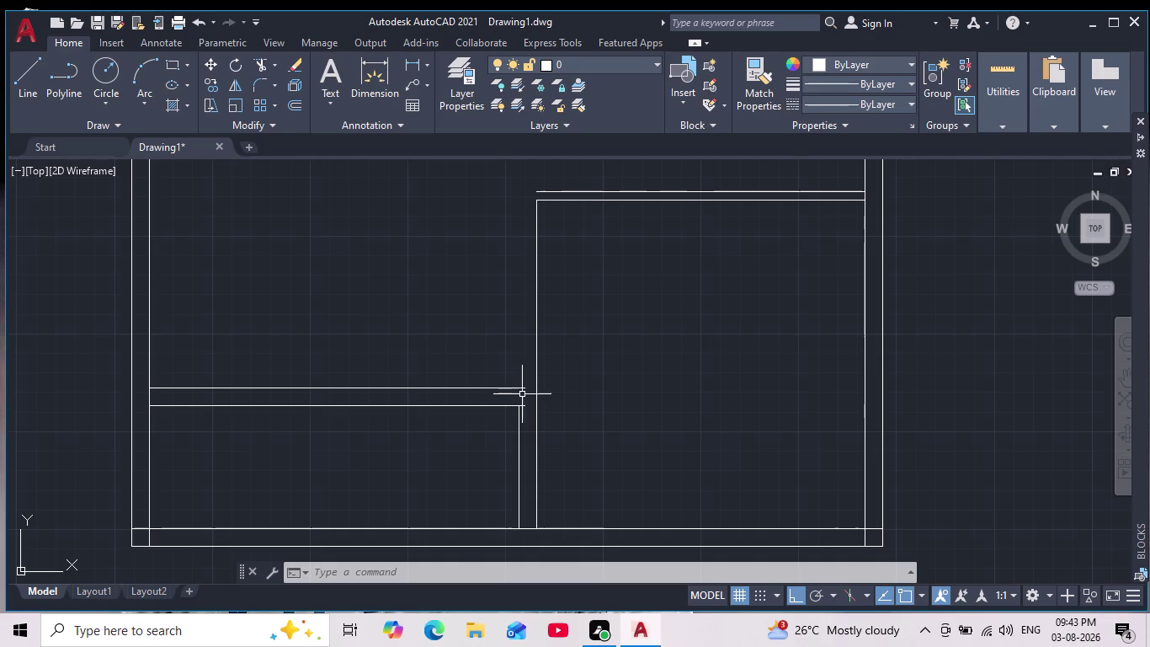
click(32, 73)
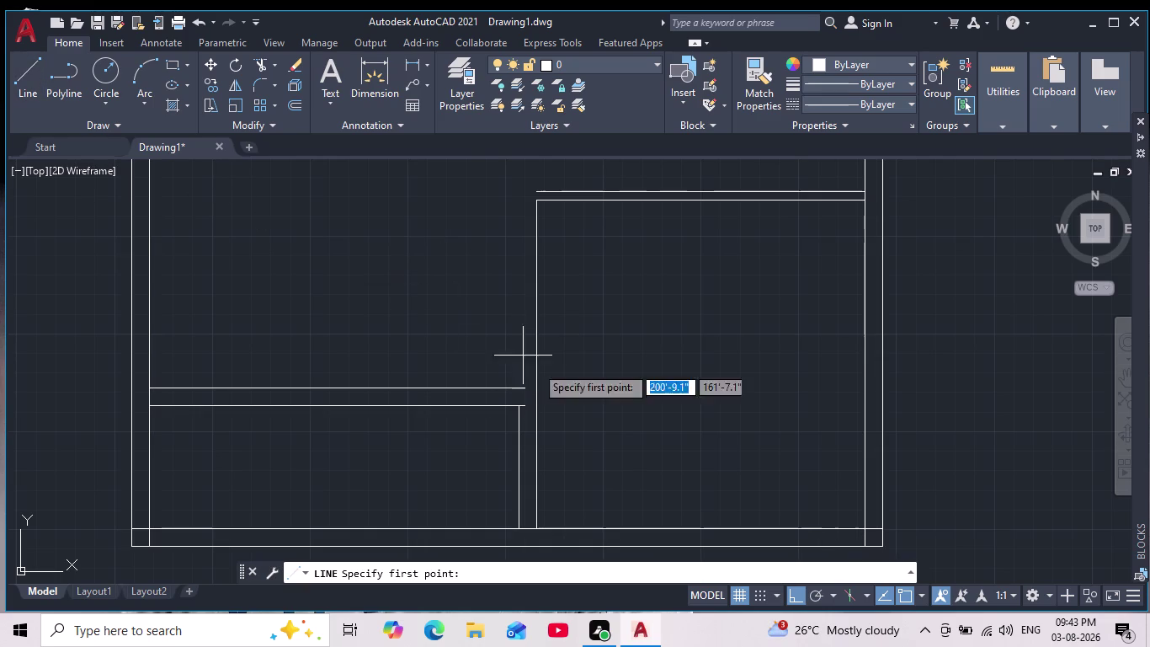
click(516, 406)
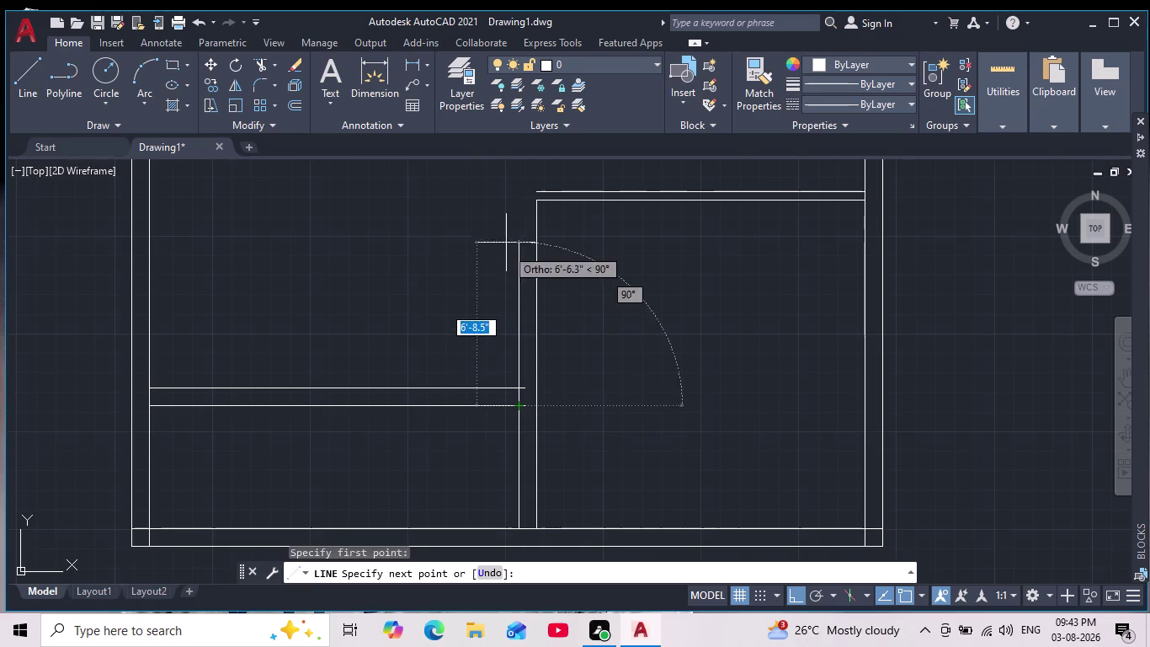
scroll(up, 3)
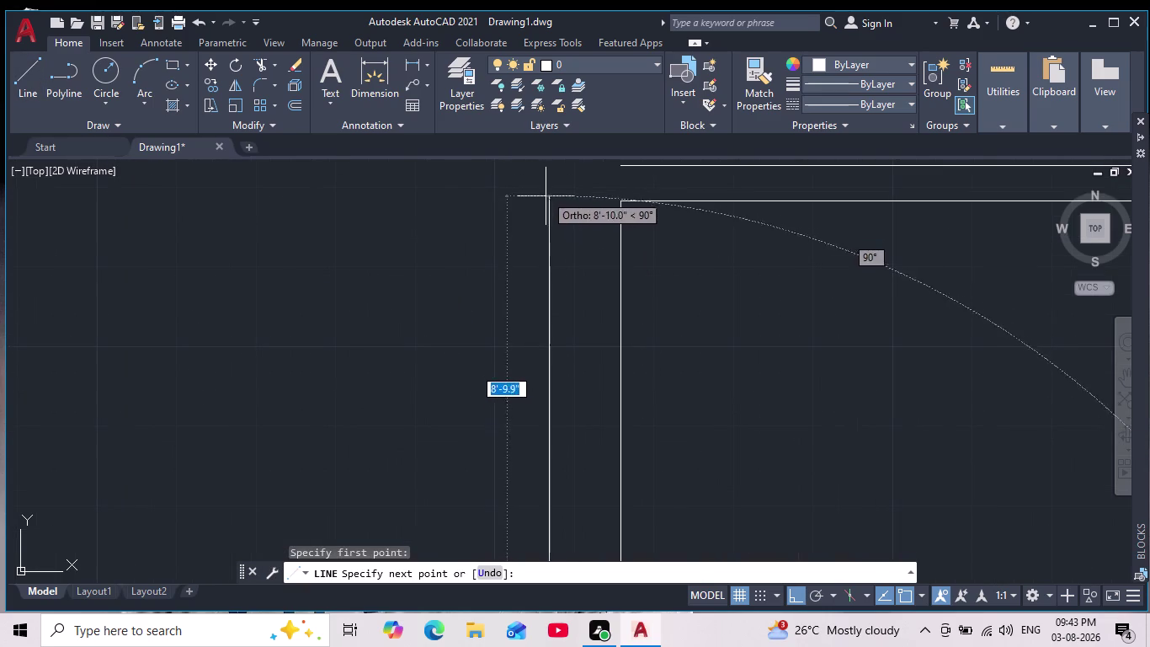
click(545, 199)
key(Escape)
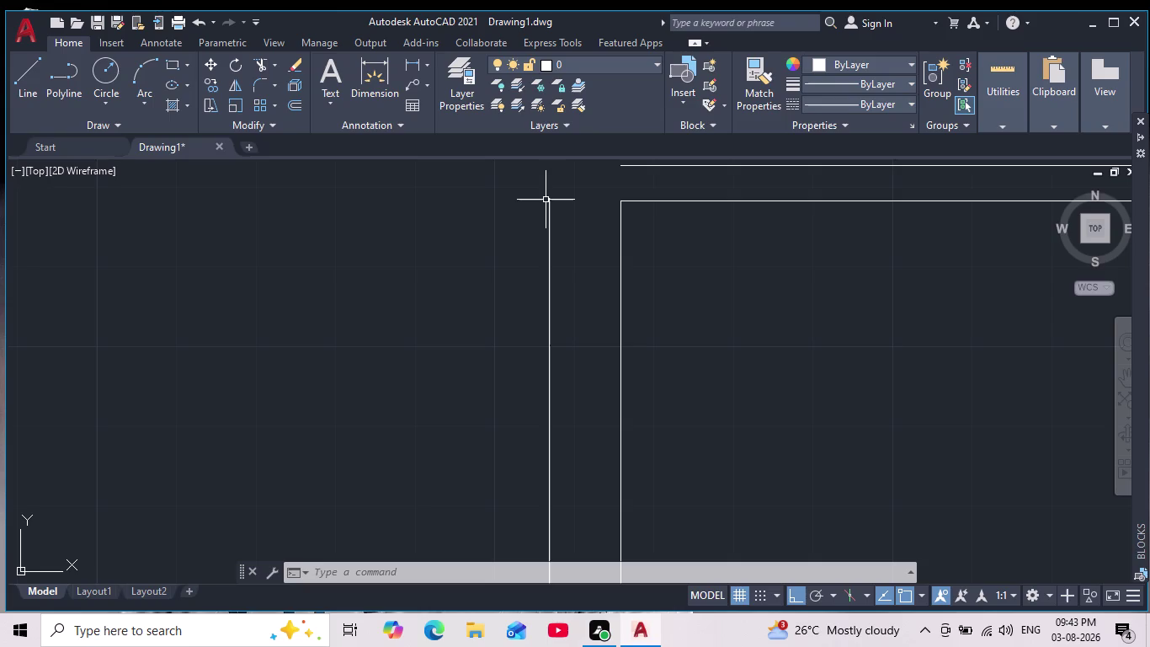
Zoom and pan across the lower floor plan to check the partition.
scroll(down, 3)
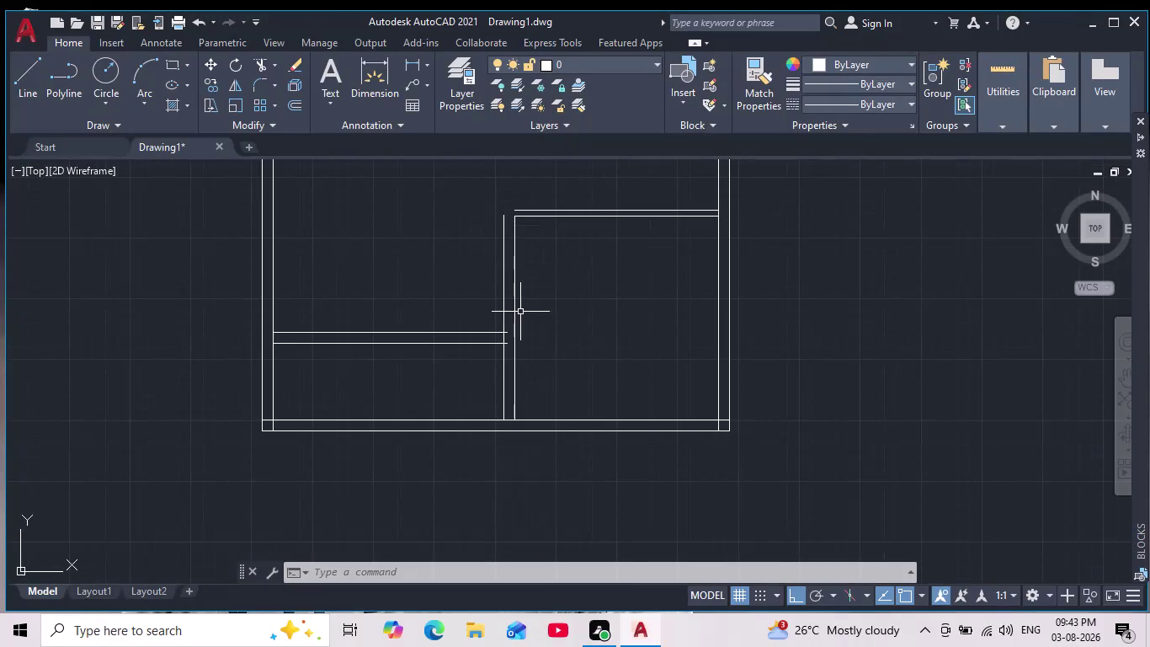
scroll(down, 3)
middle_drag(555, 346, 522, 492)
scroll(up, 3)
scroll(up, 3)
scroll(down, 3)
scroll(up, 3)
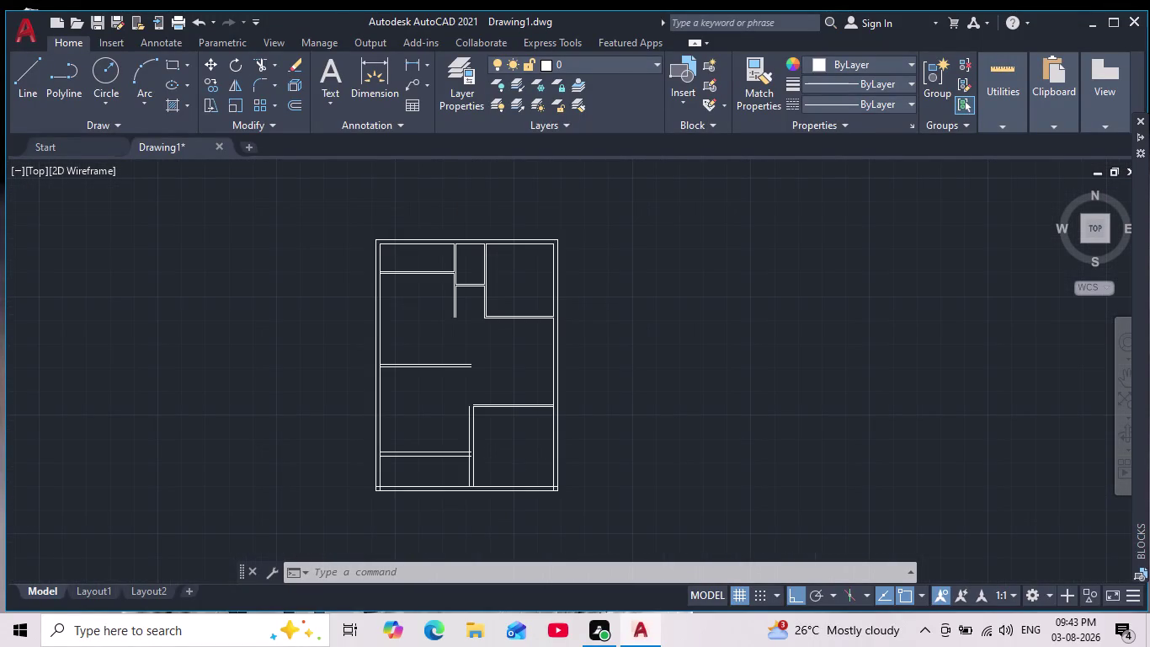
scroll(down, 3)
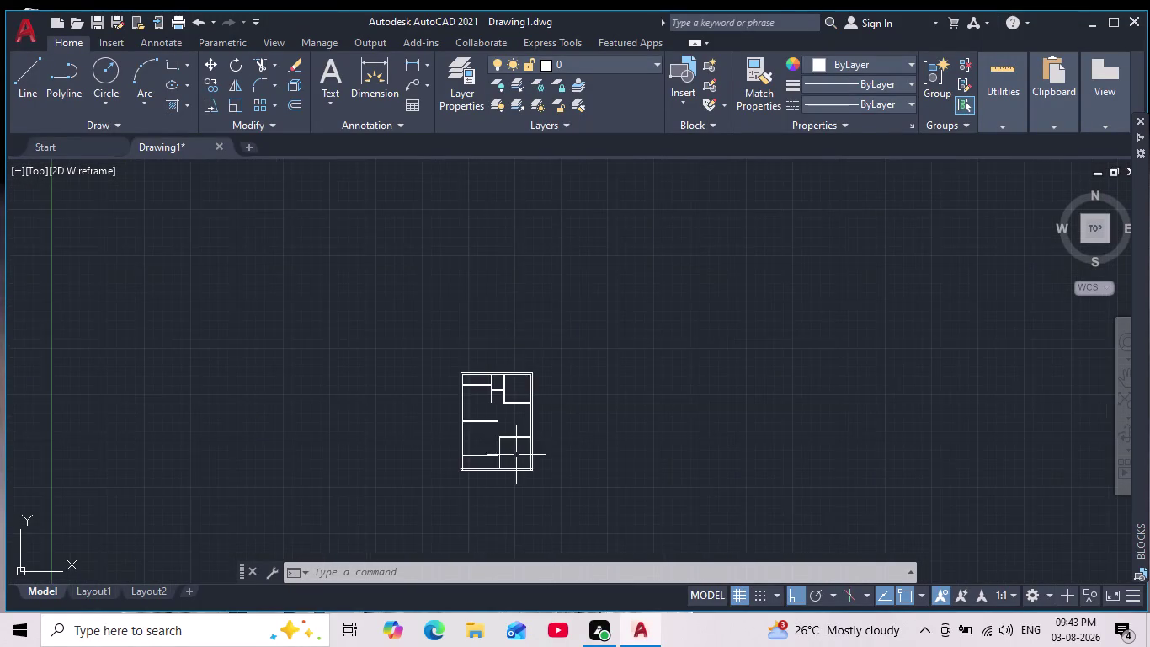
scroll(up, 3)
scroll(up, 3)
scroll(down, 3)
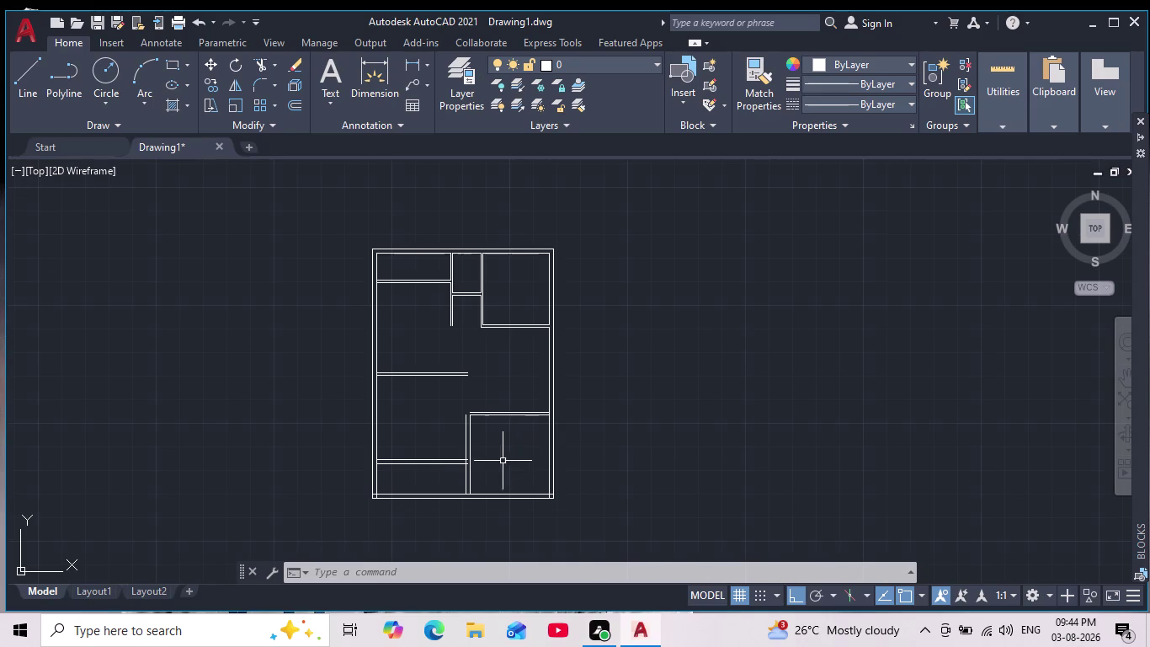
scroll(up, 3)
scroll(down, 3)
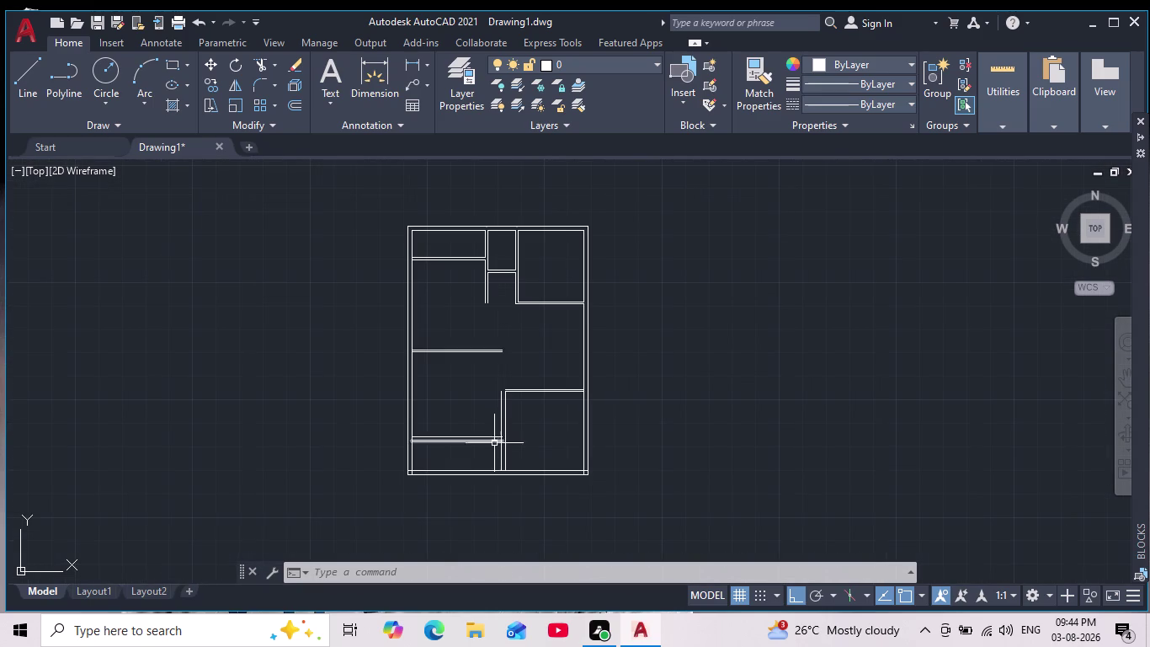
scroll(up, 3)
scroll(up, 3)
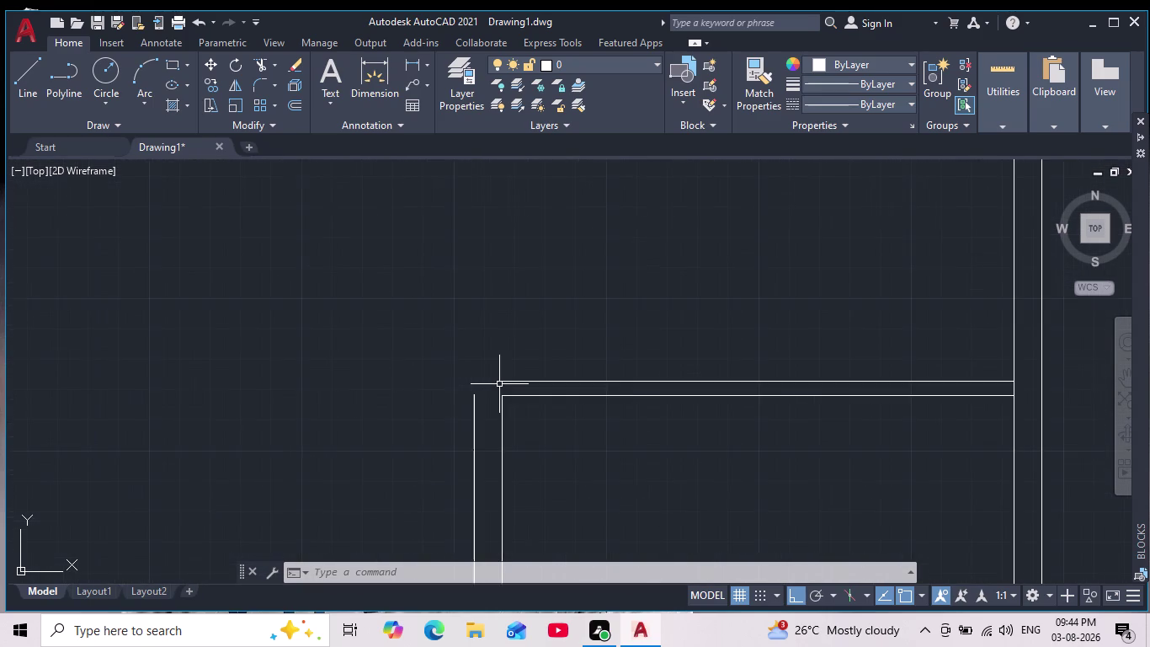
scroll(down, 3)
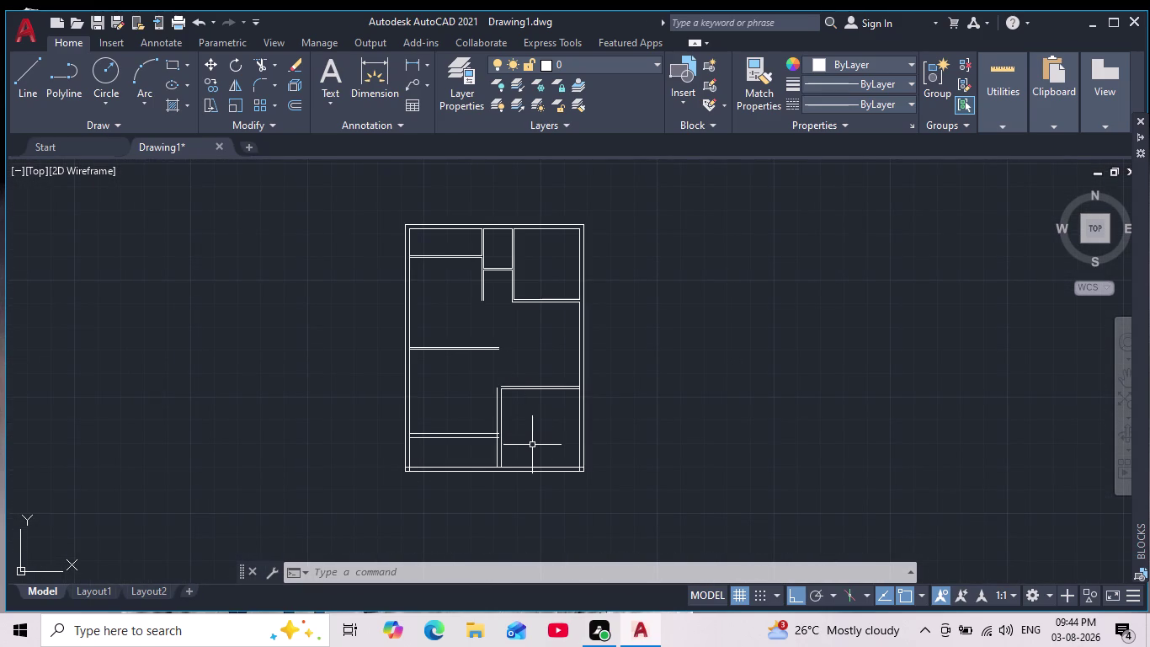
scroll(up, 3)
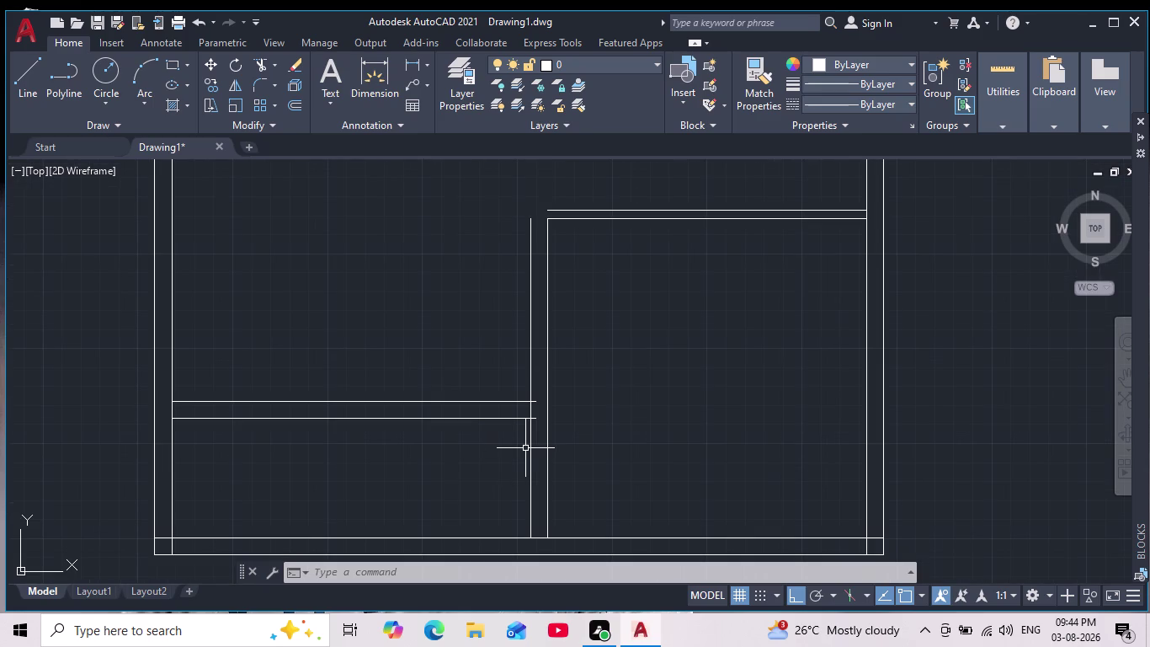
Delete the protruding vertical partition line.
click(533, 336)
click(526, 316)
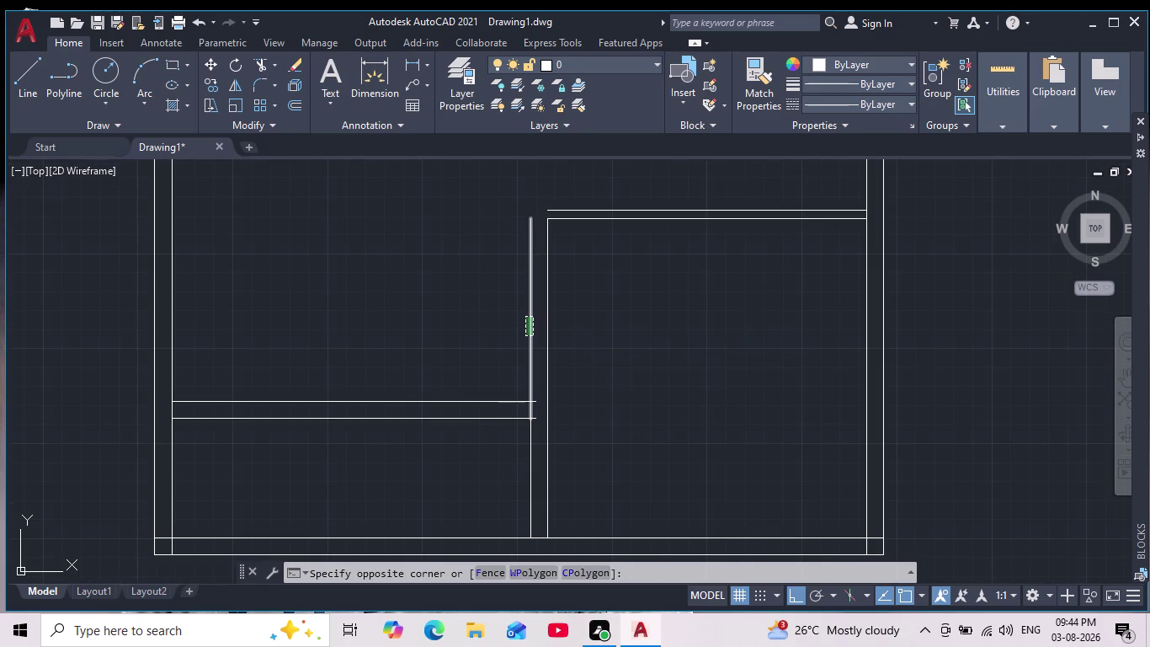
key(Delete)
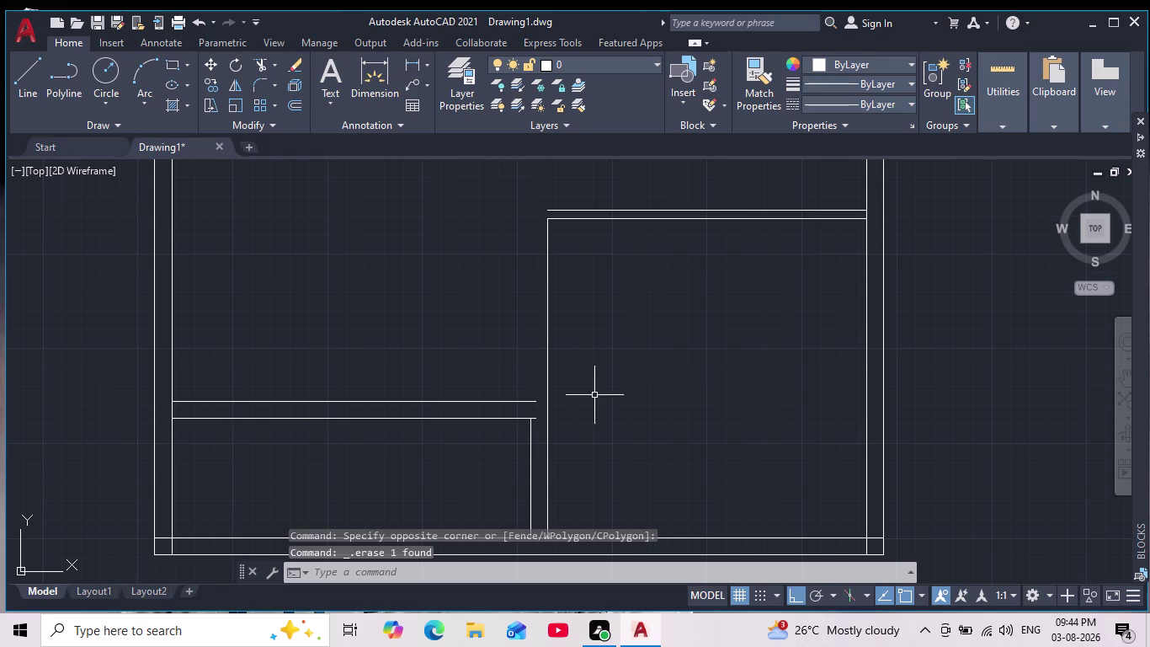
Cancel the stray line command and recentre the view on the plan.
click(21, 72)
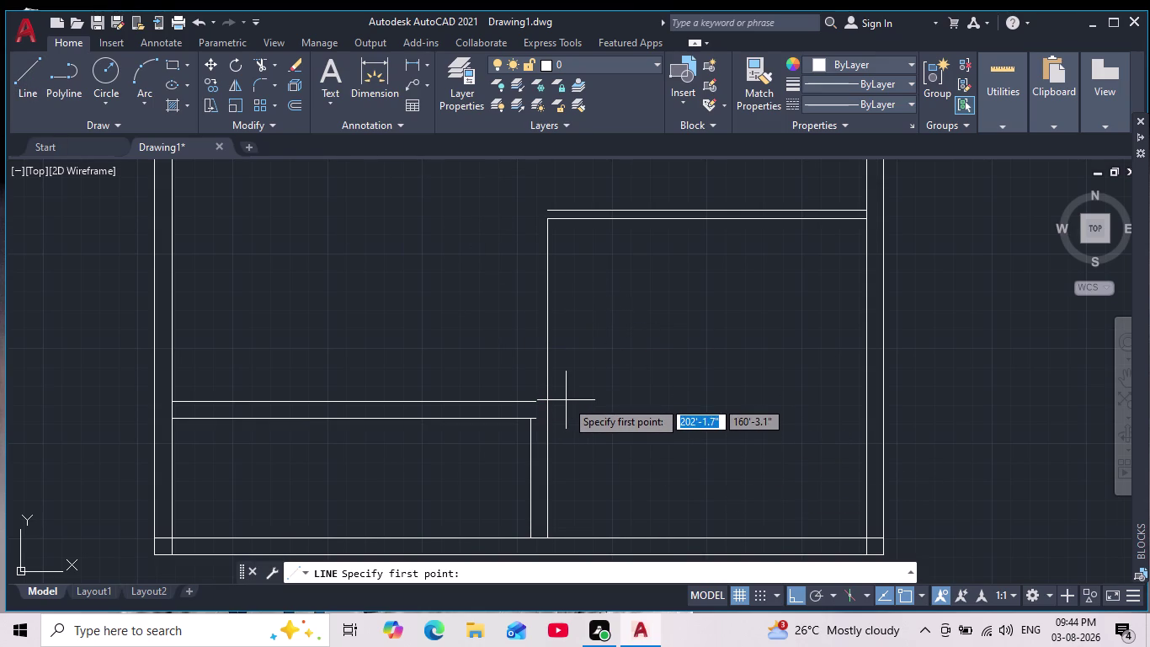
key(Escape)
key(Escape)
key(Escape)
key(Escape)
key(Escape)
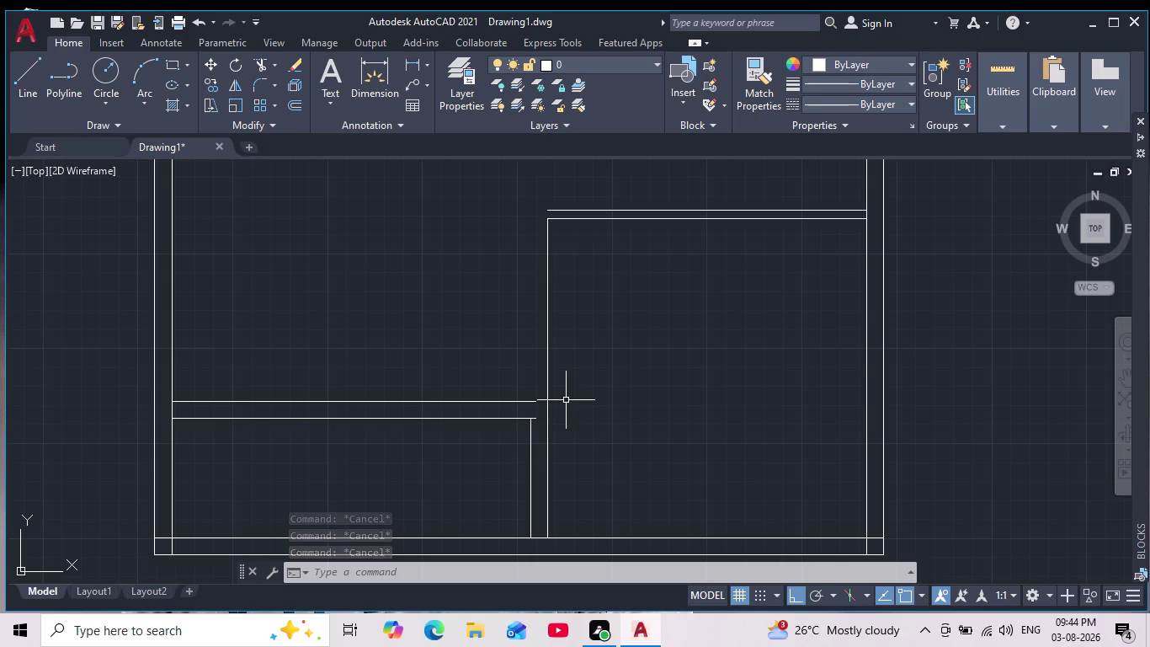
scroll(down, 3)
scroll(up, 3)
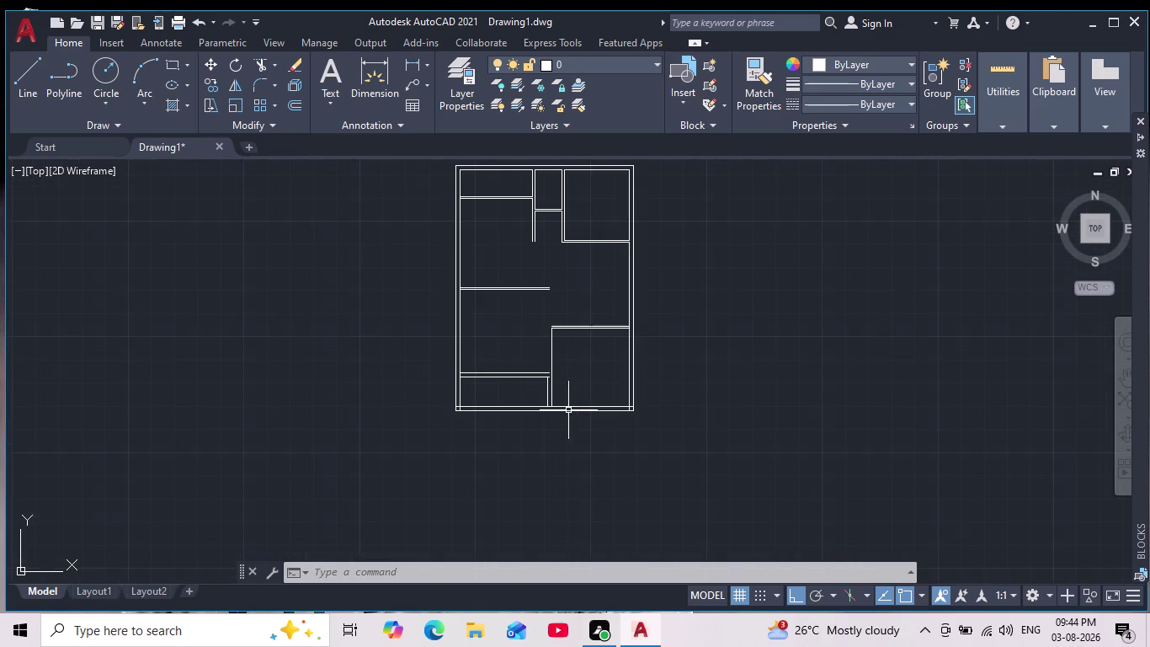
middle_drag(568, 411, 543, 455)
scroll(up, 3)
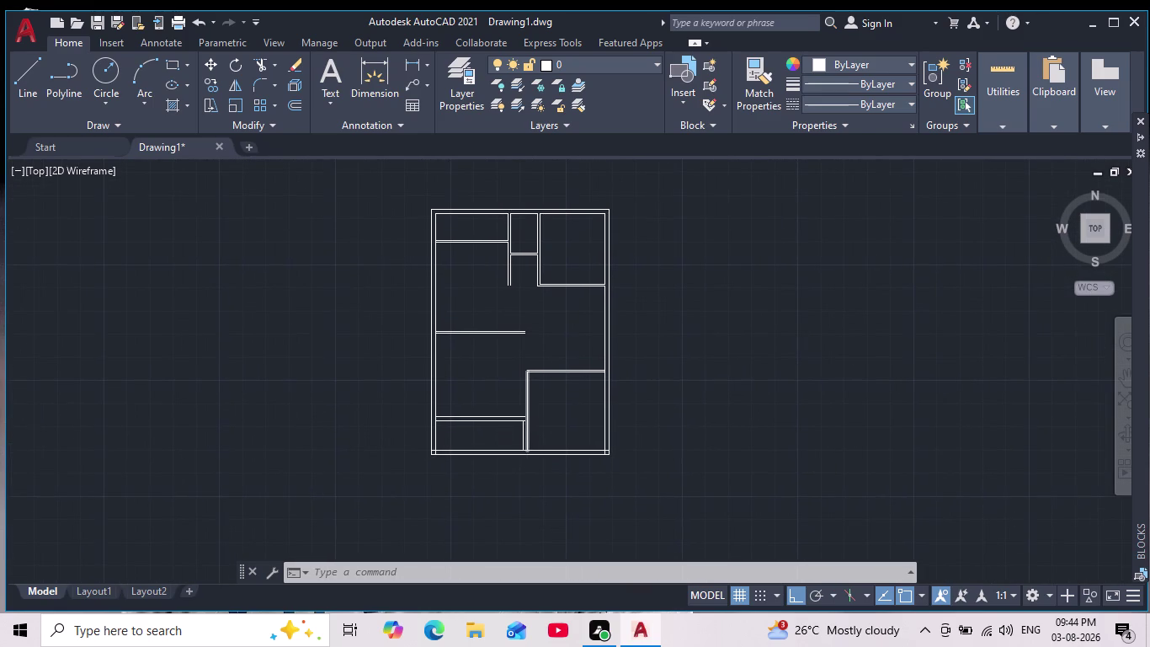
scroll(down, 3)
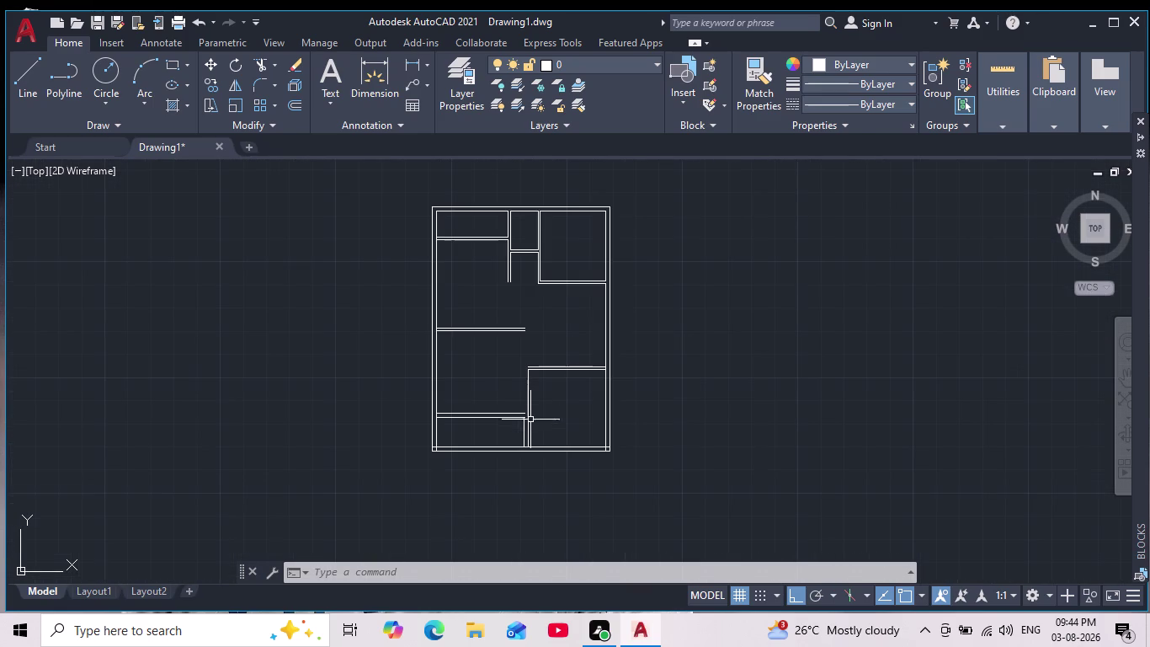
scroll(down, 3)
scroll(up, 3)
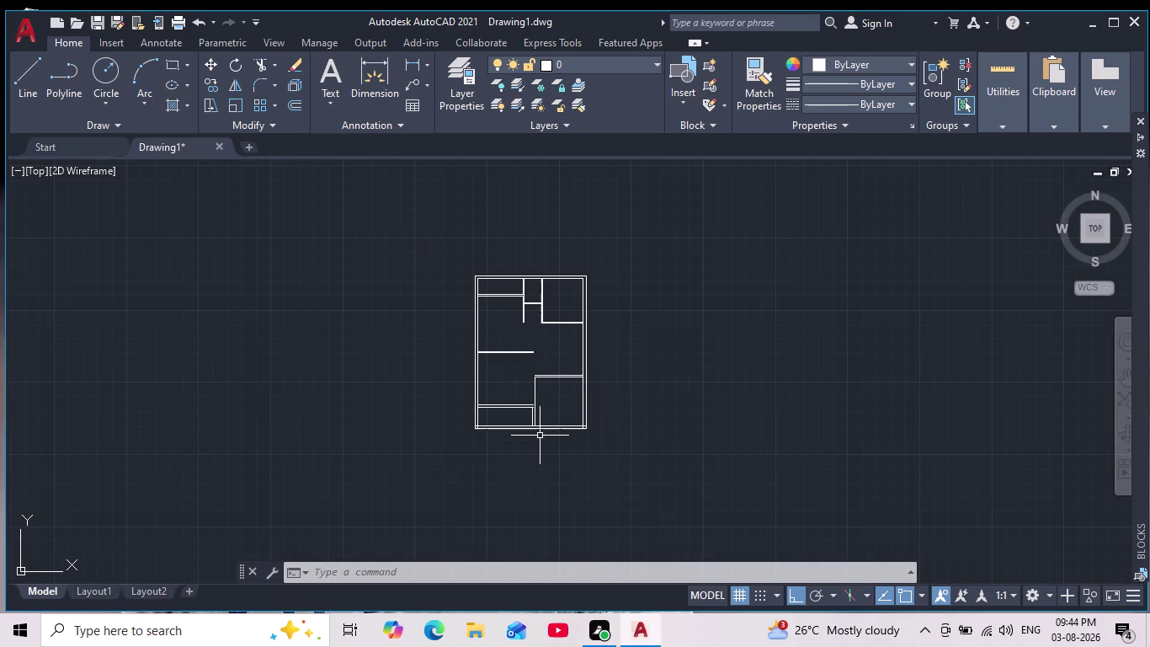
scroll(up, 3)
scroll(down, 3)
middle_drag(543, 408, 536, 415)
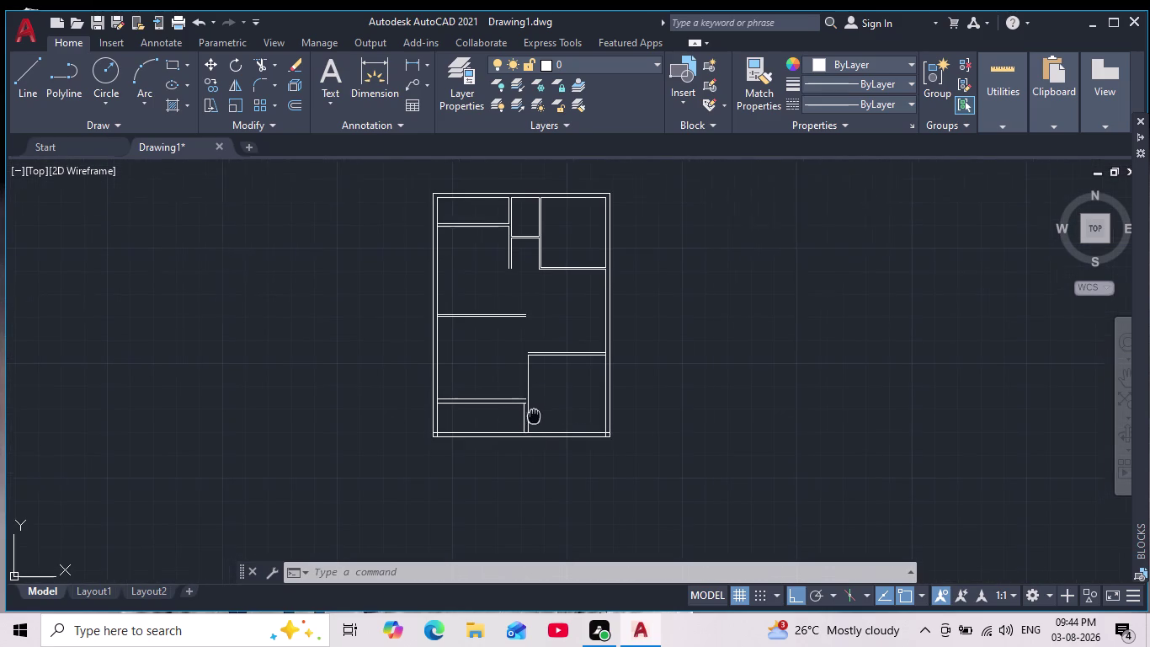
middle_drag(536, 415, 521, 426)
scroll(down, 3)
scroll(up, 3)
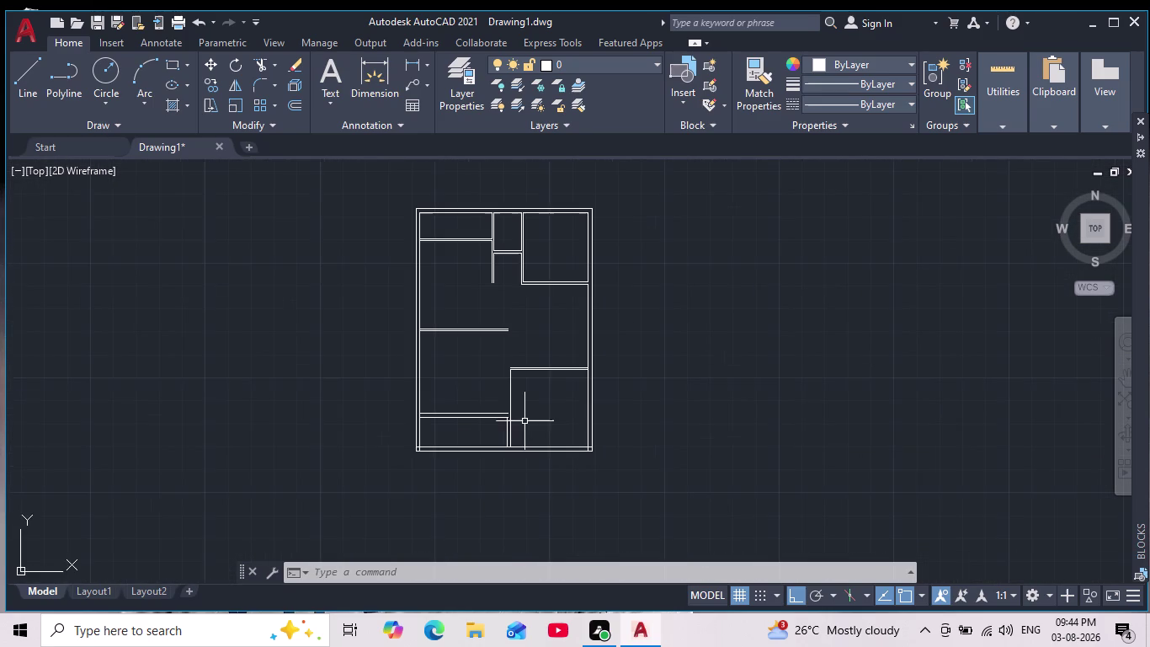
scroll(down, 3)
scroll(up, 3)
drag(658, 139, 658, 181)
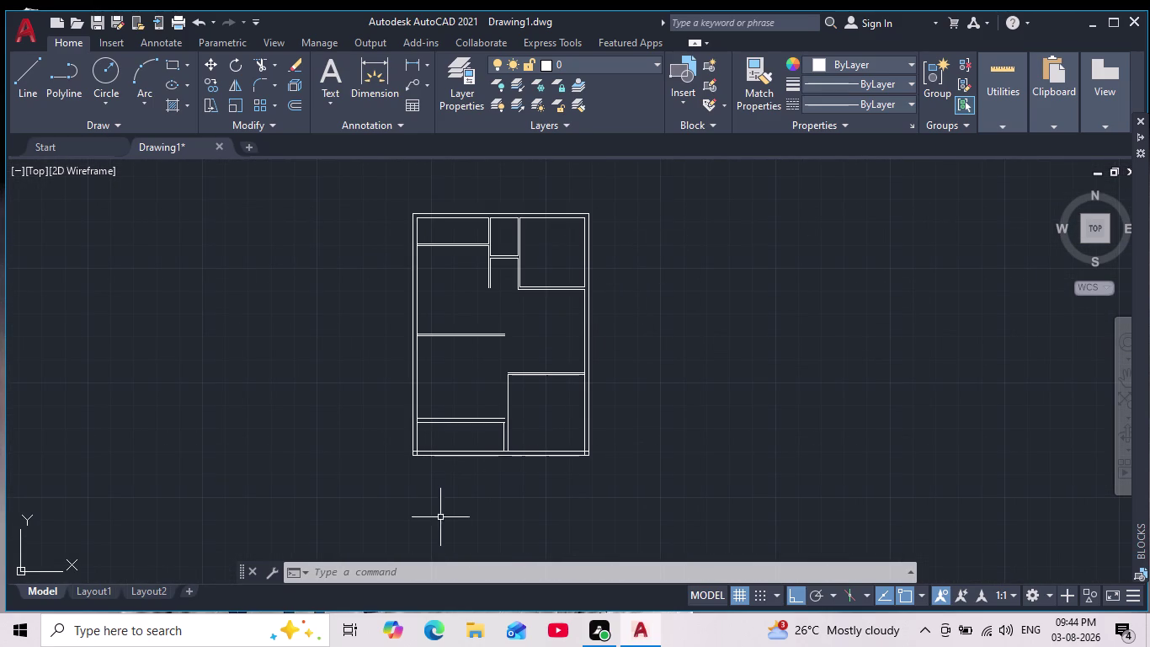
key(Escape)
key(Escape)
key(Escape)
key(Escape)
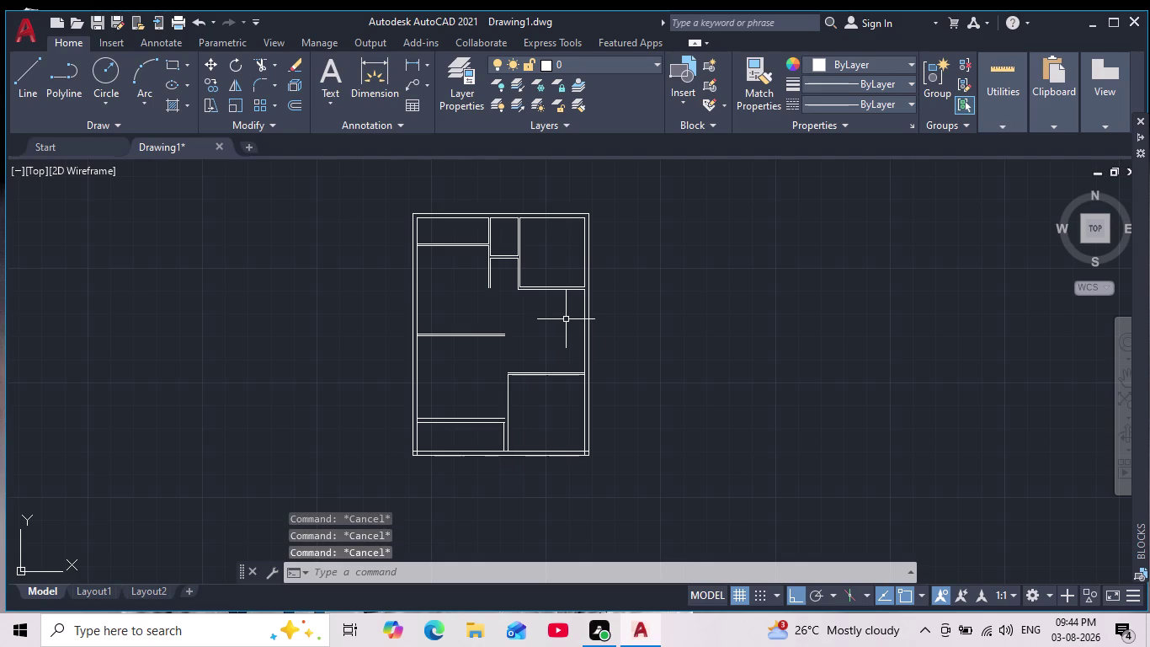
key(Escape)
Window-select all 34 floor plan objects and delete them.
click(566, 319)
scroll(down, 3)
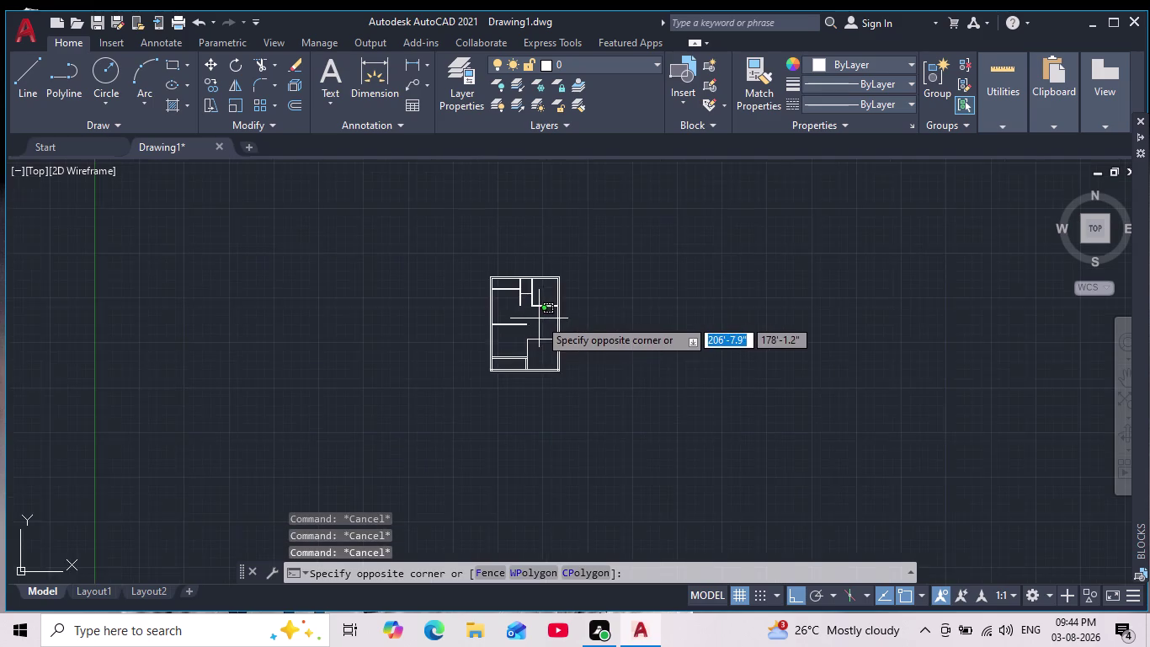
scroll(up, 3)
click(540, 290)
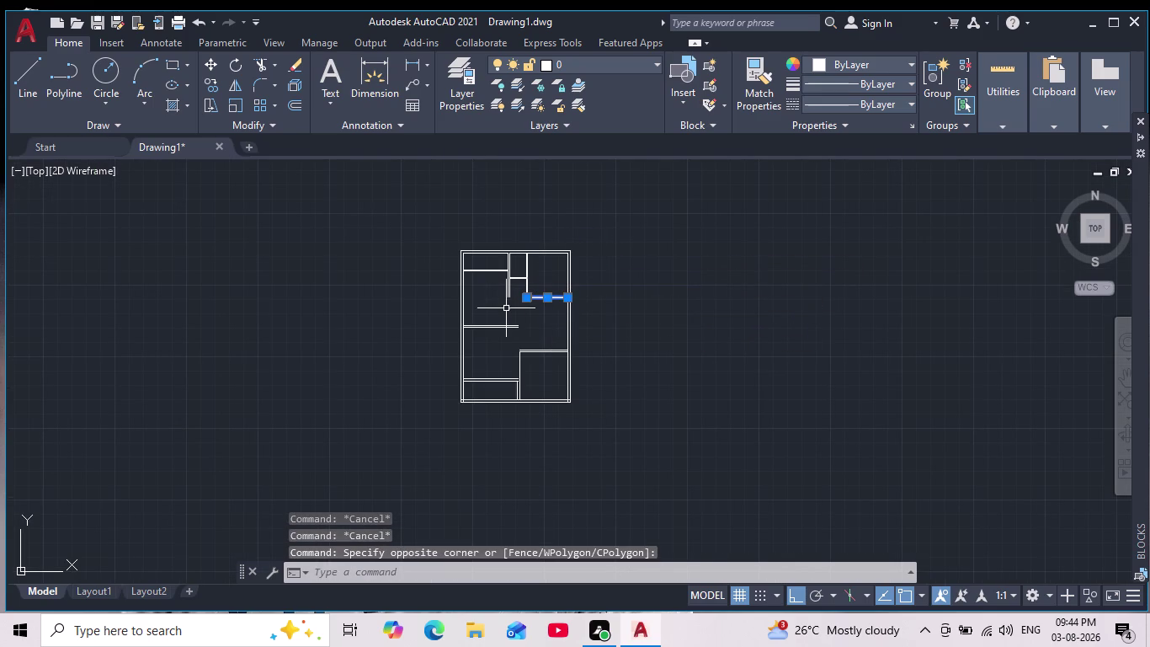
key(Escape)
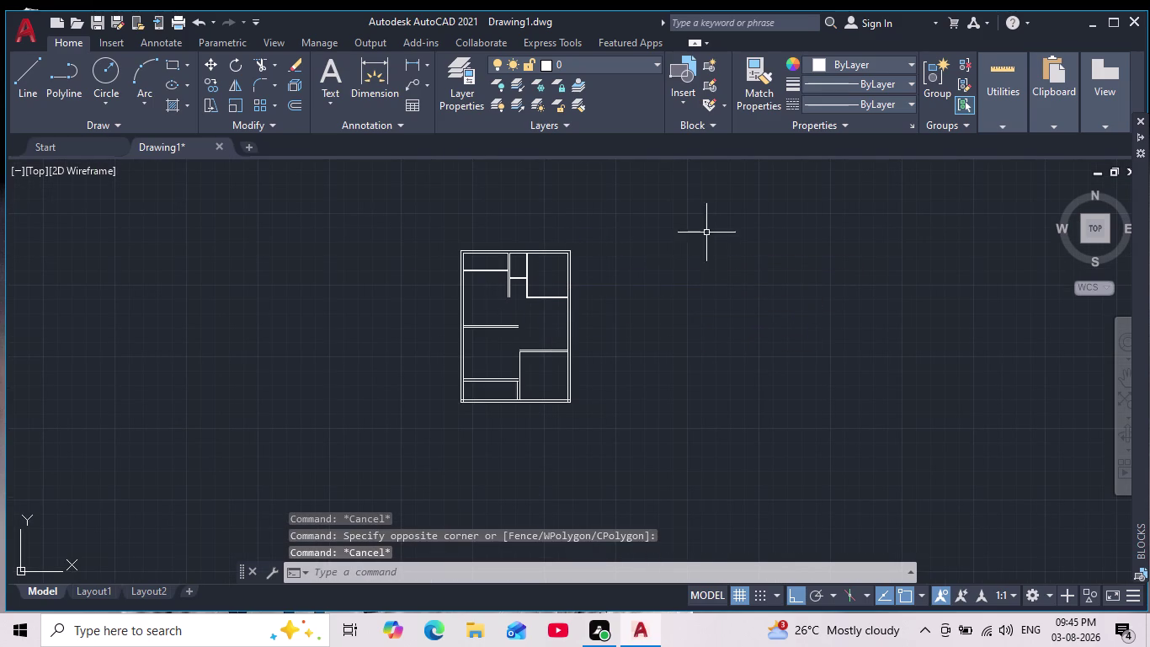
click(655, 209)
click(357, 471)
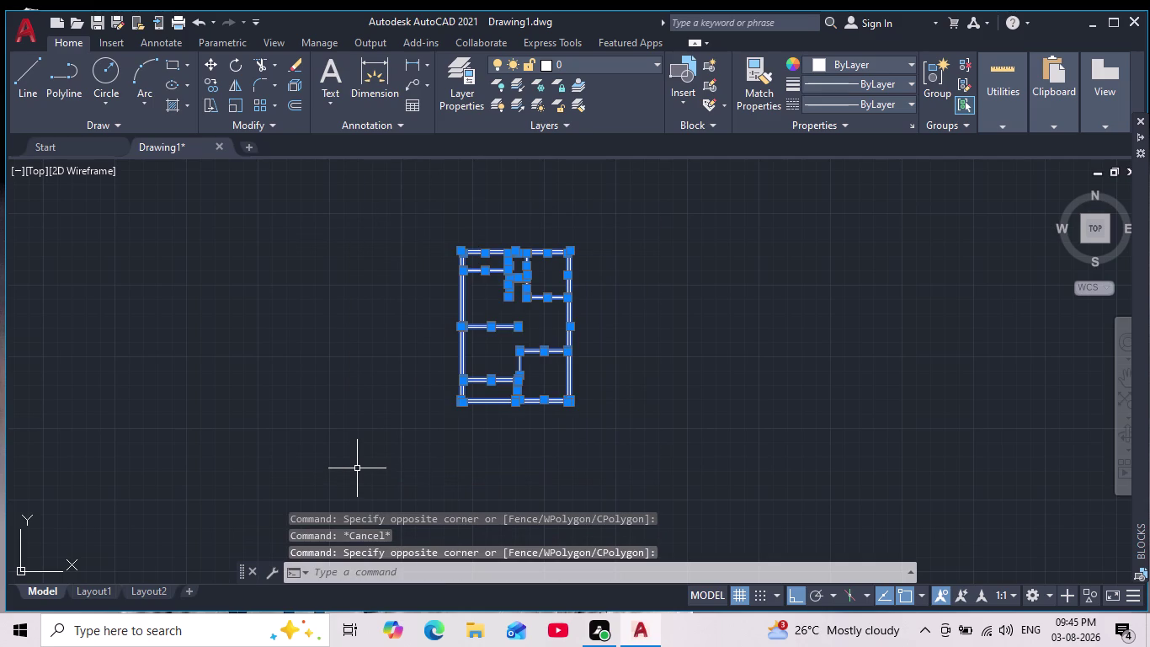
key(Delete)
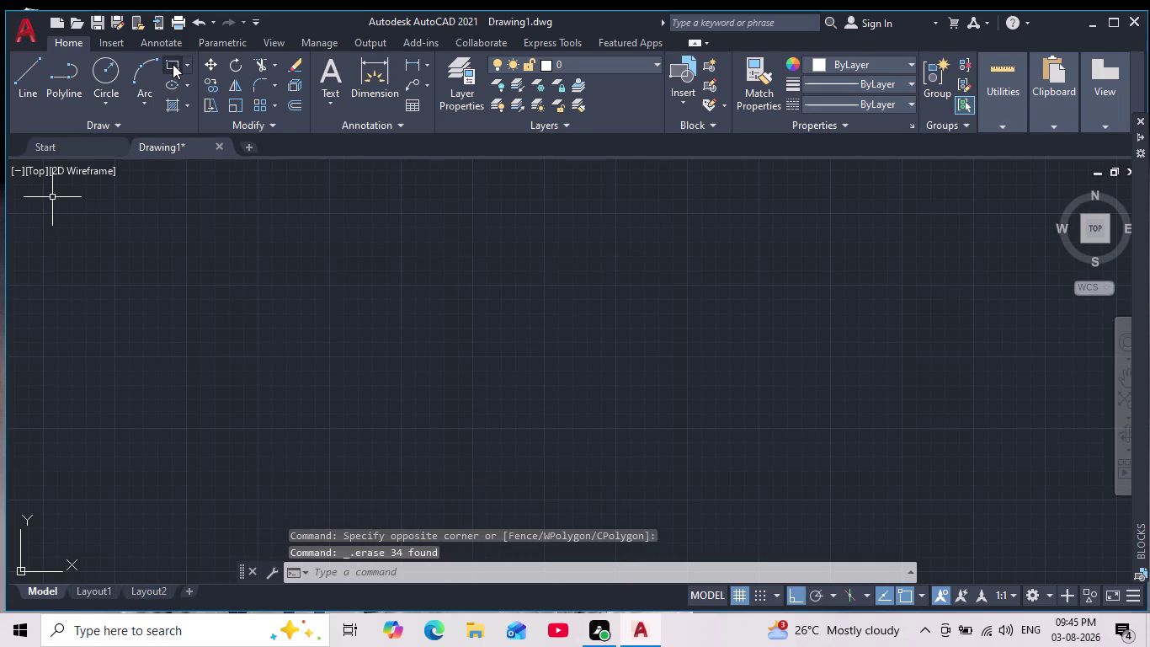
click(172, 63)
Draw a 32' by 44' rectangle using RECTANG with the Dimensions option.
click(454, 240)
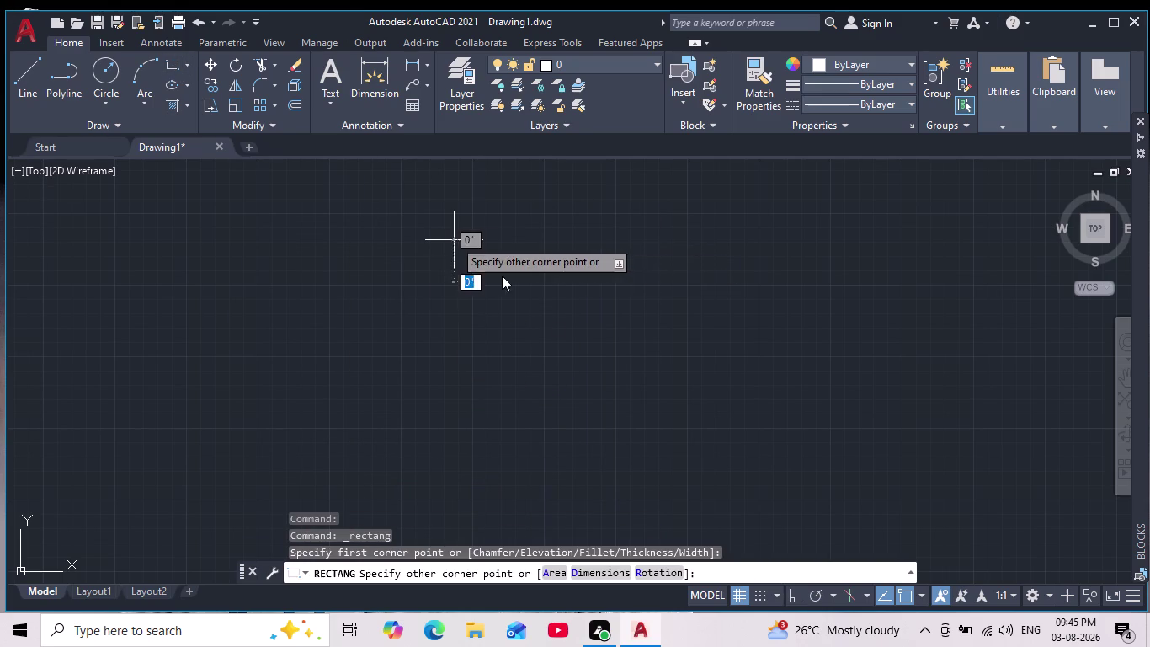
click(586, 563)
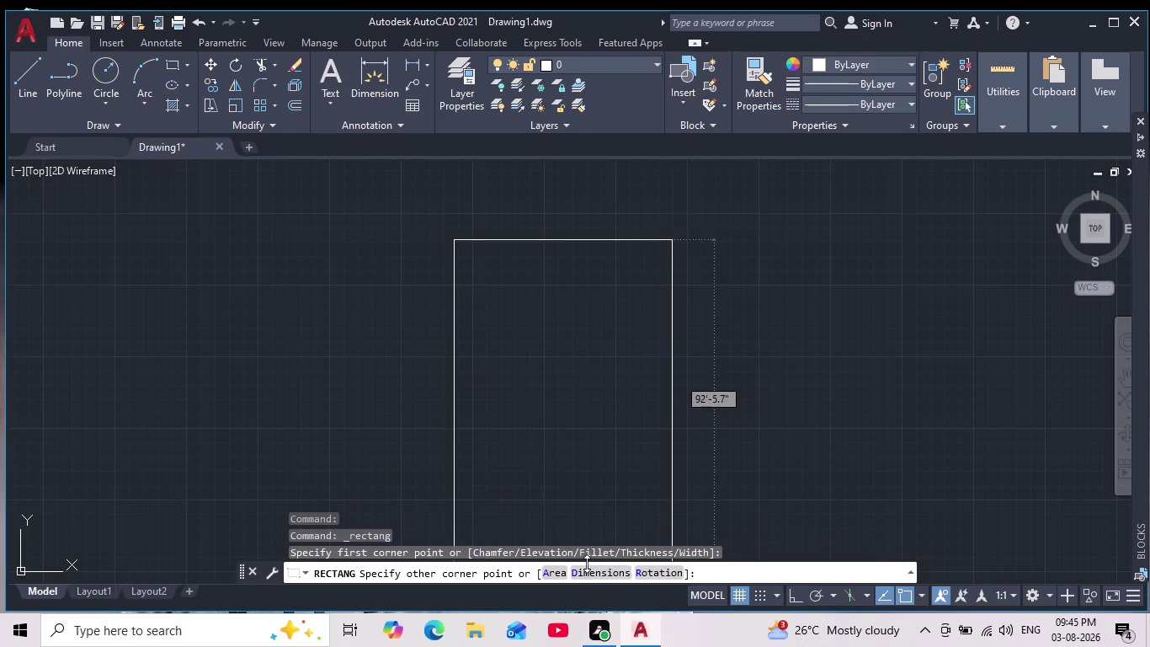
click(591, 567)
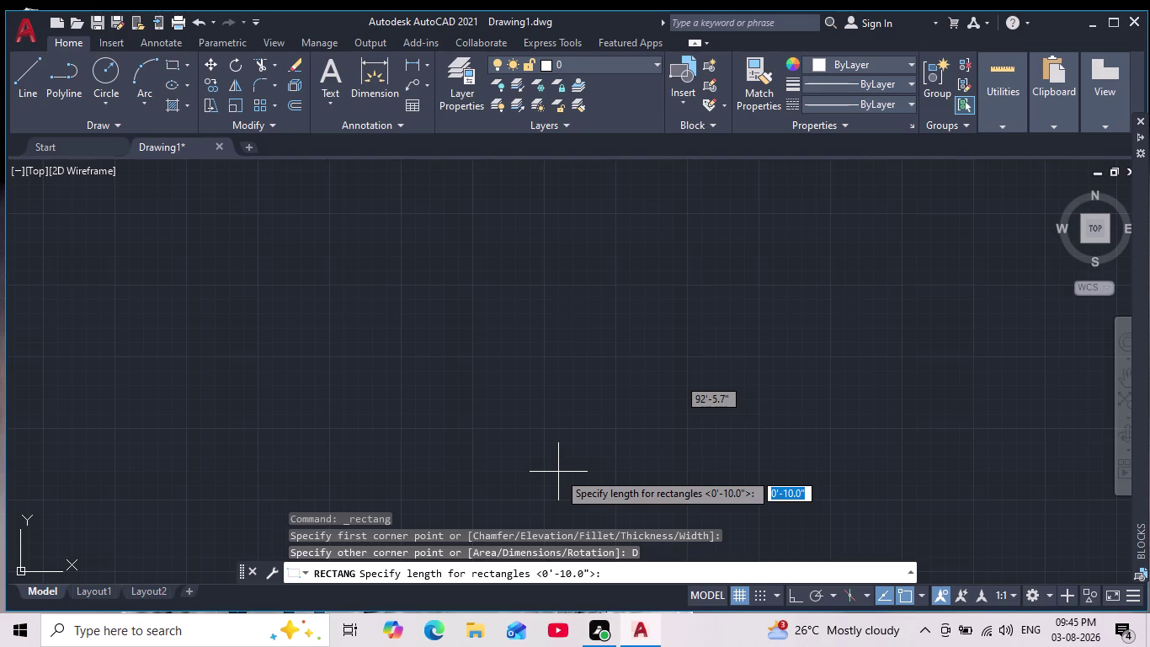
text(32')
key(Return)
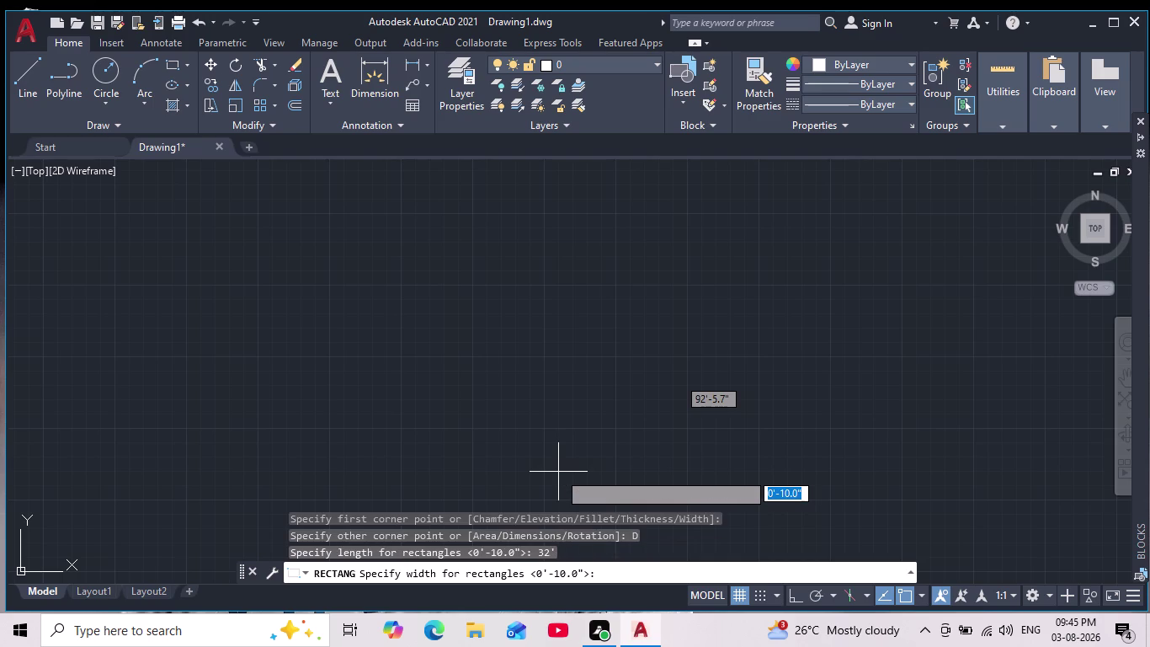
text(44')
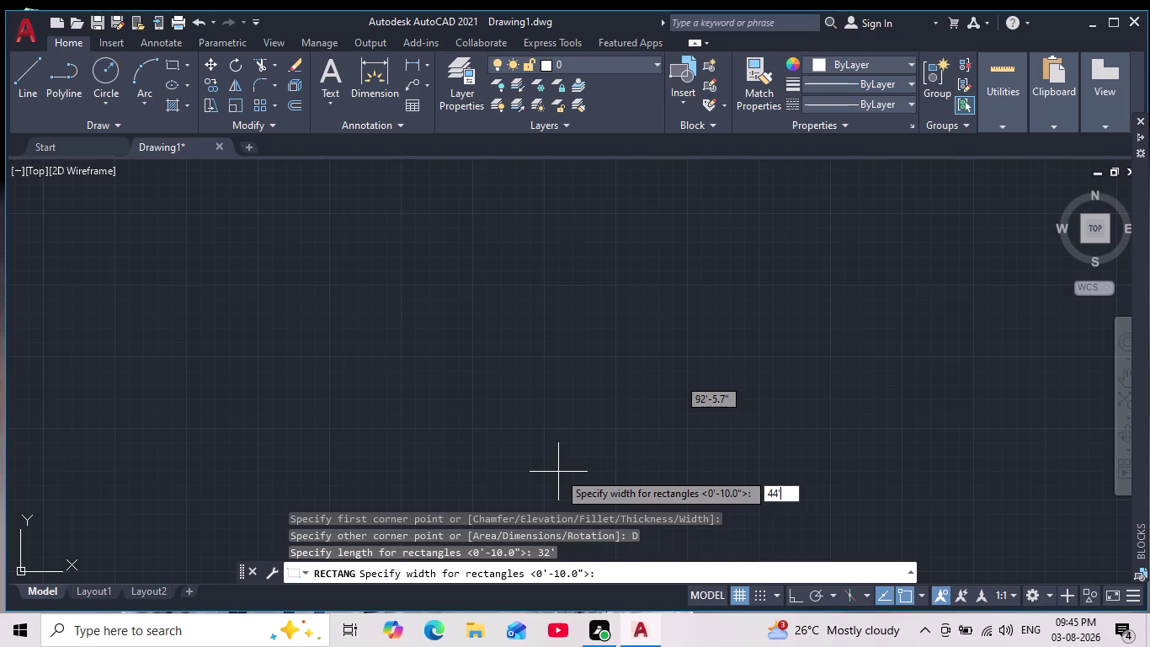
key(Return)
click(628, 456)
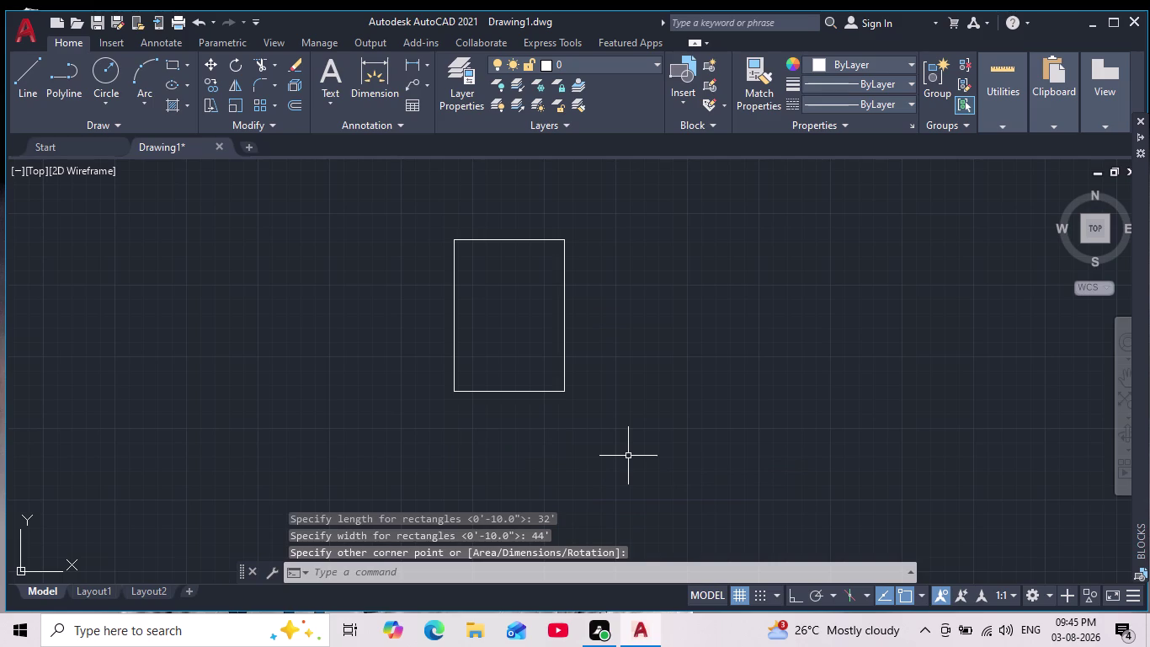
key(Escape)
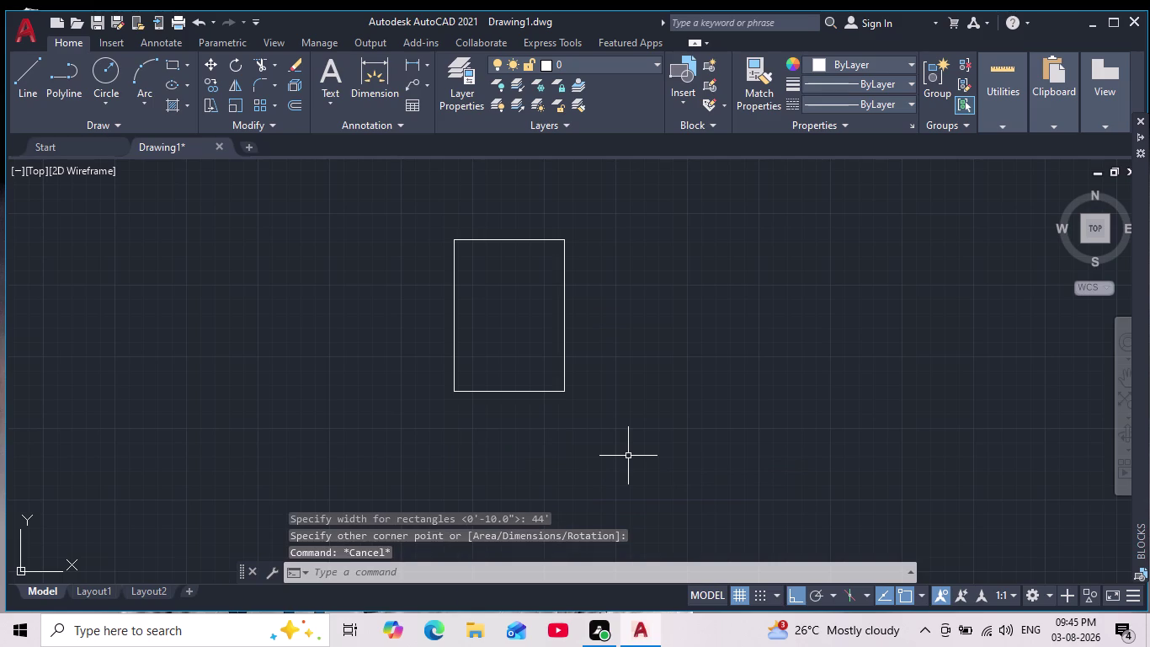
key(o)
key(Return)
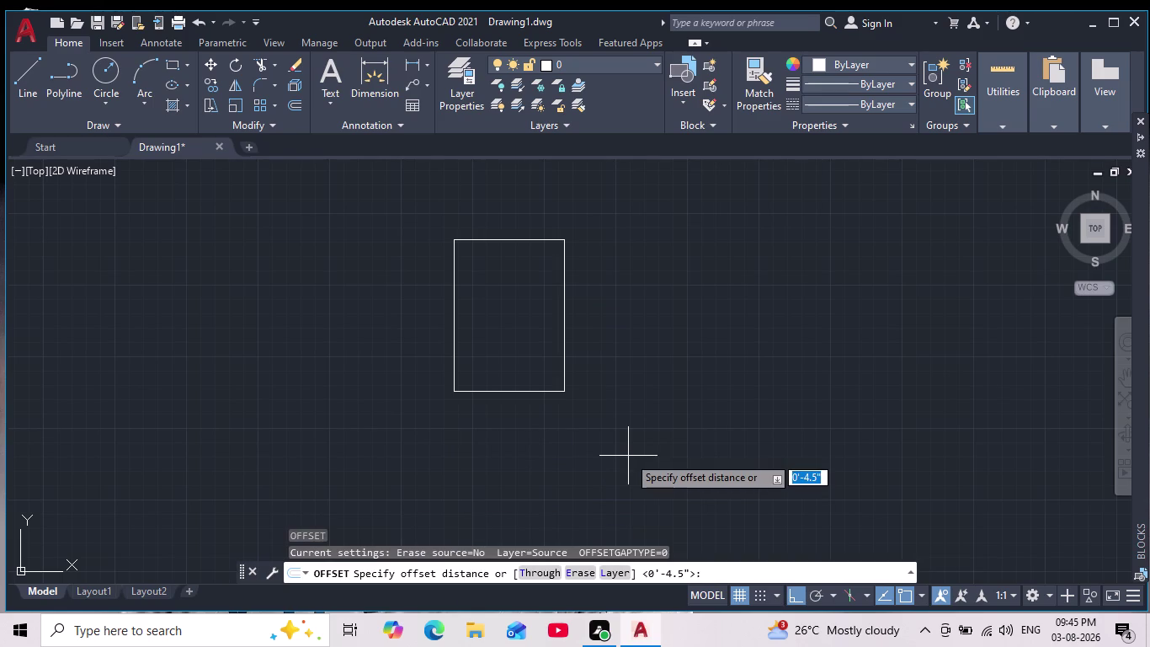
Enter an offset distance of 4, then cancel and restart the offset.
key(4)
key(Return)
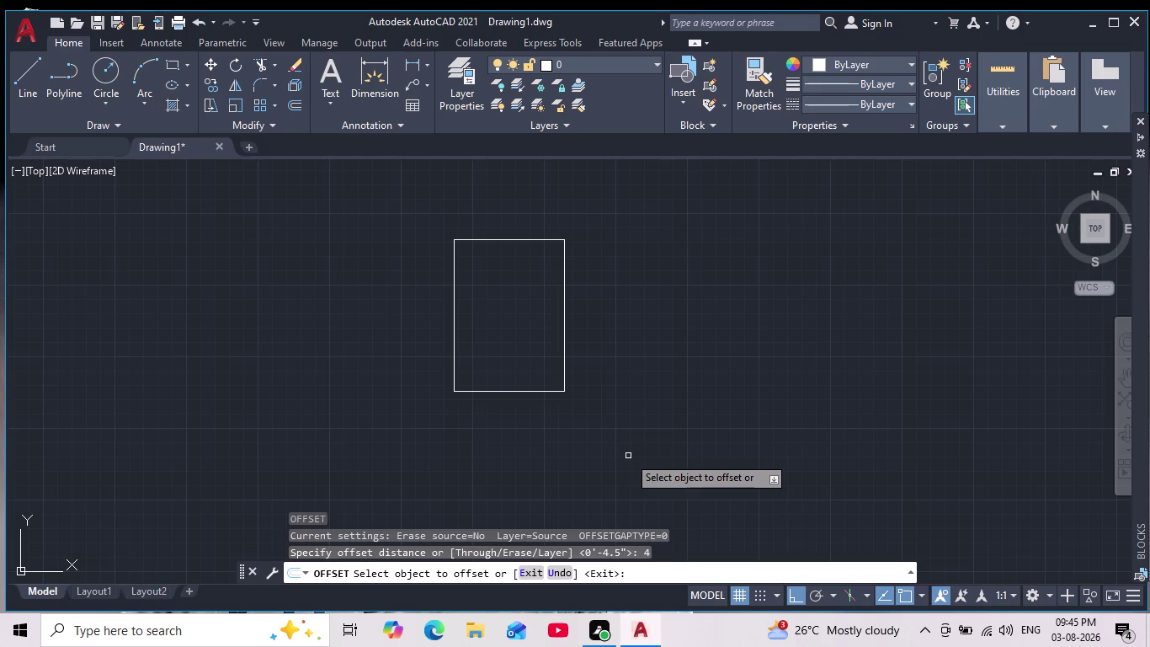
key(Escape)
key(Escape)
key(Escape)
key(o)
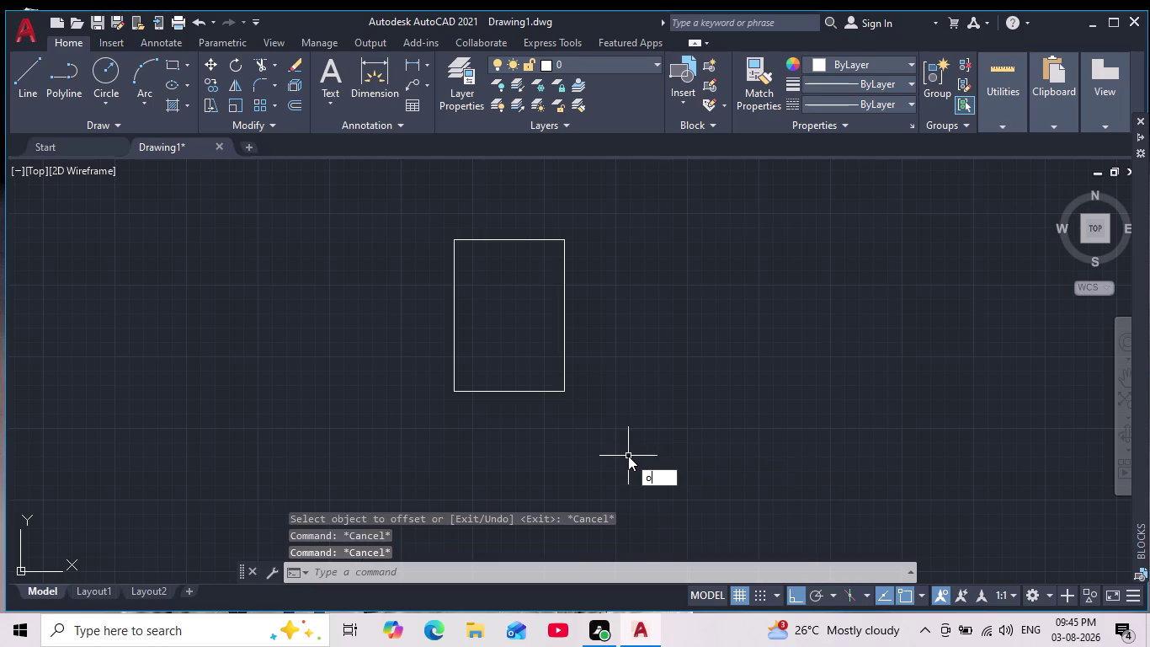
key(Return)
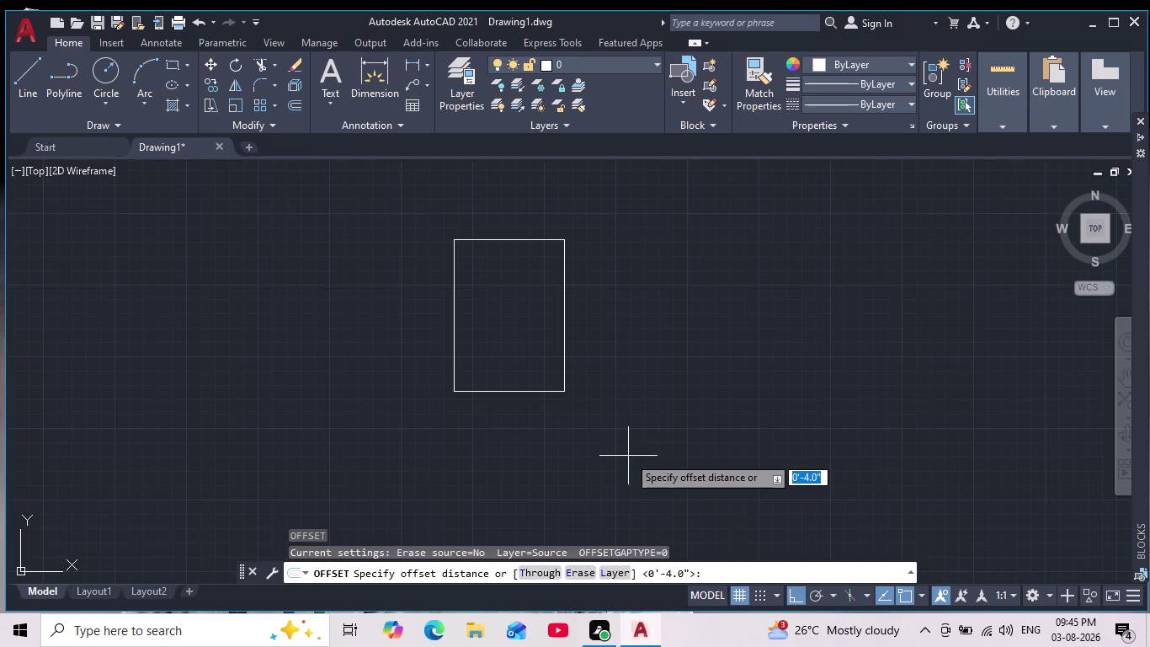
Offset the rectangle by 4.5 and inspect the resulting double outline.
text(4.5)
key(Return)
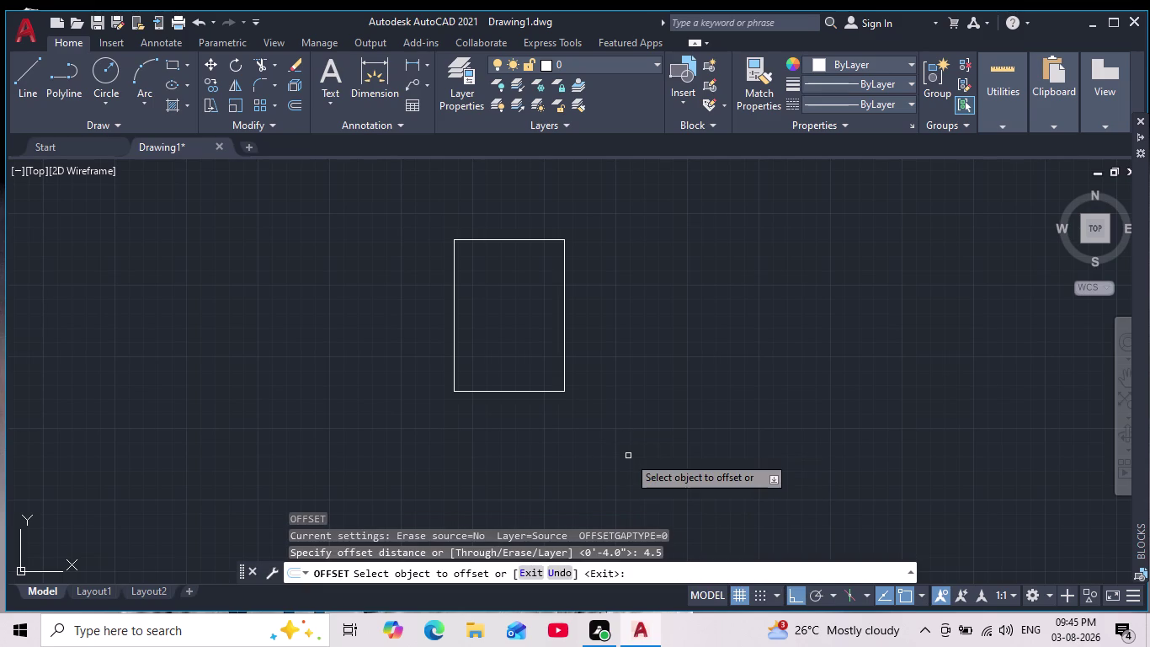
click(506, 240)
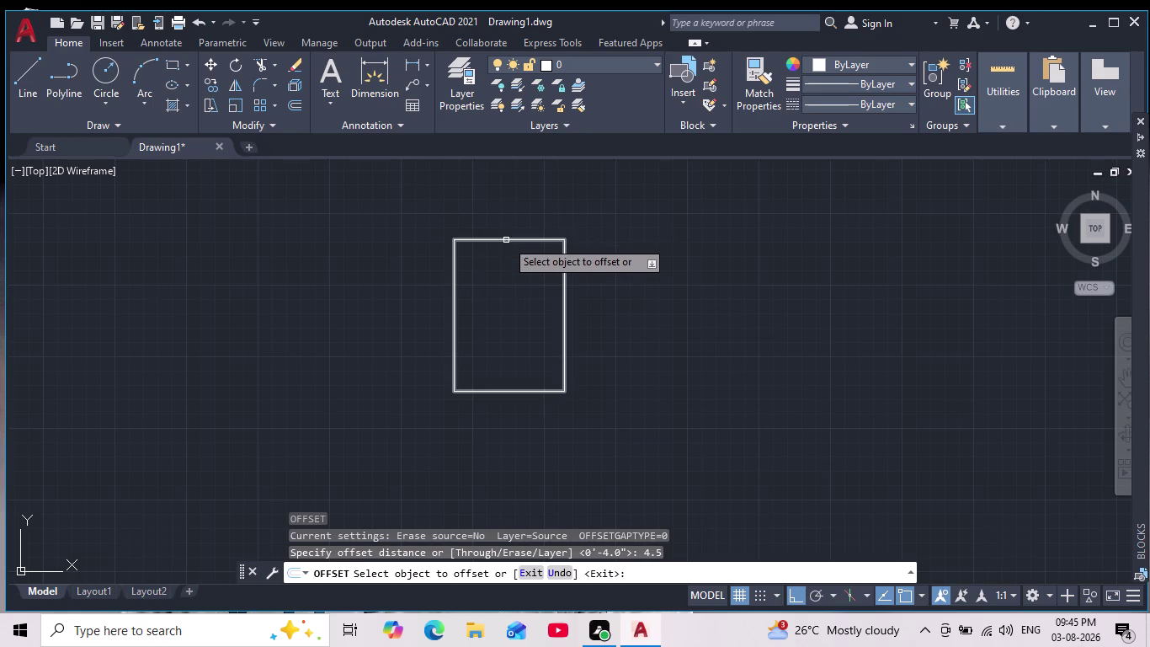
click(498, 297)
scroll(up, 3)
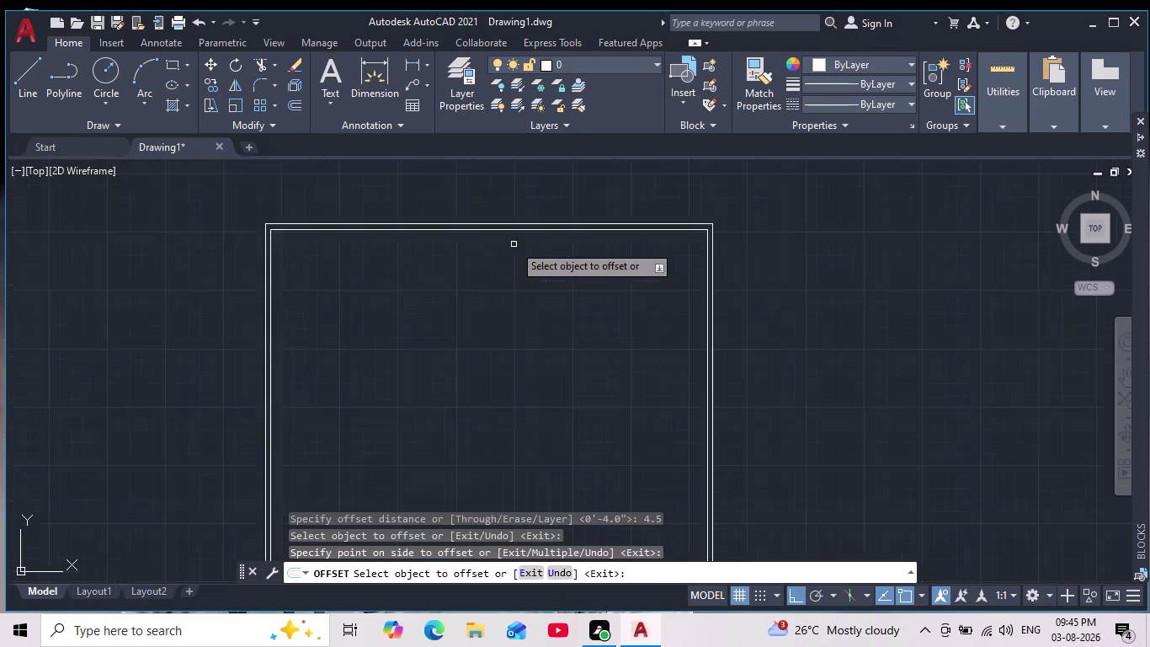
scroll(up, 3)
scroll(down, 3)
middle_drag(523, 397, 522, 298)
scroll(up, 3)
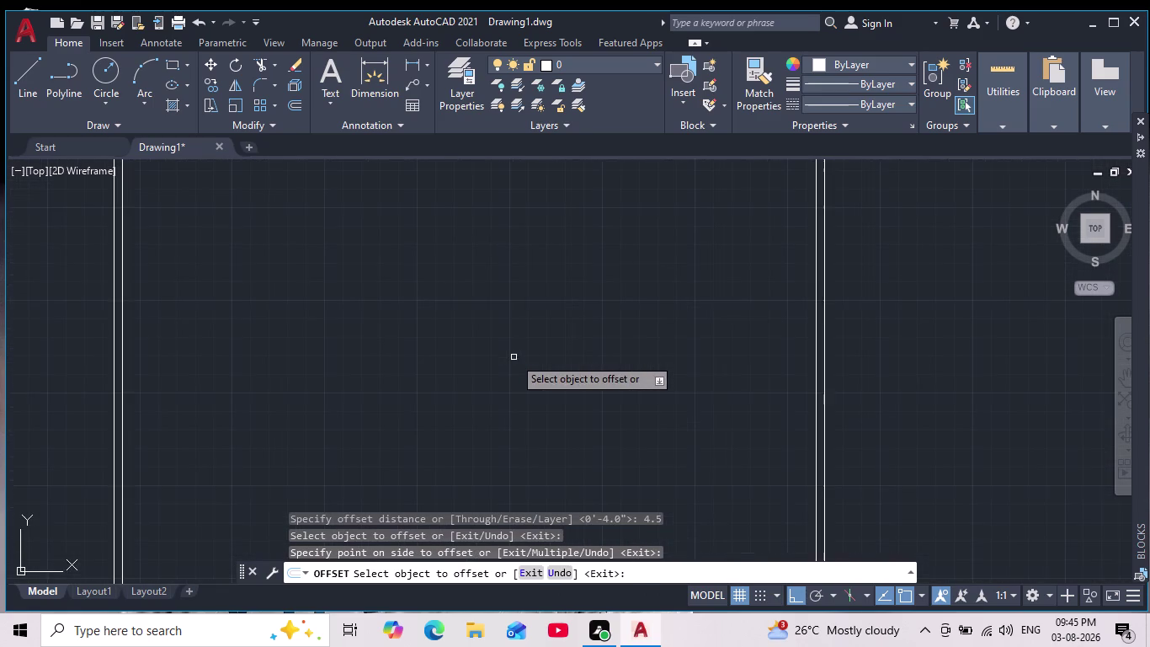
scroll(down, 3)
scroll(down, 3)
scroll(up, 3)
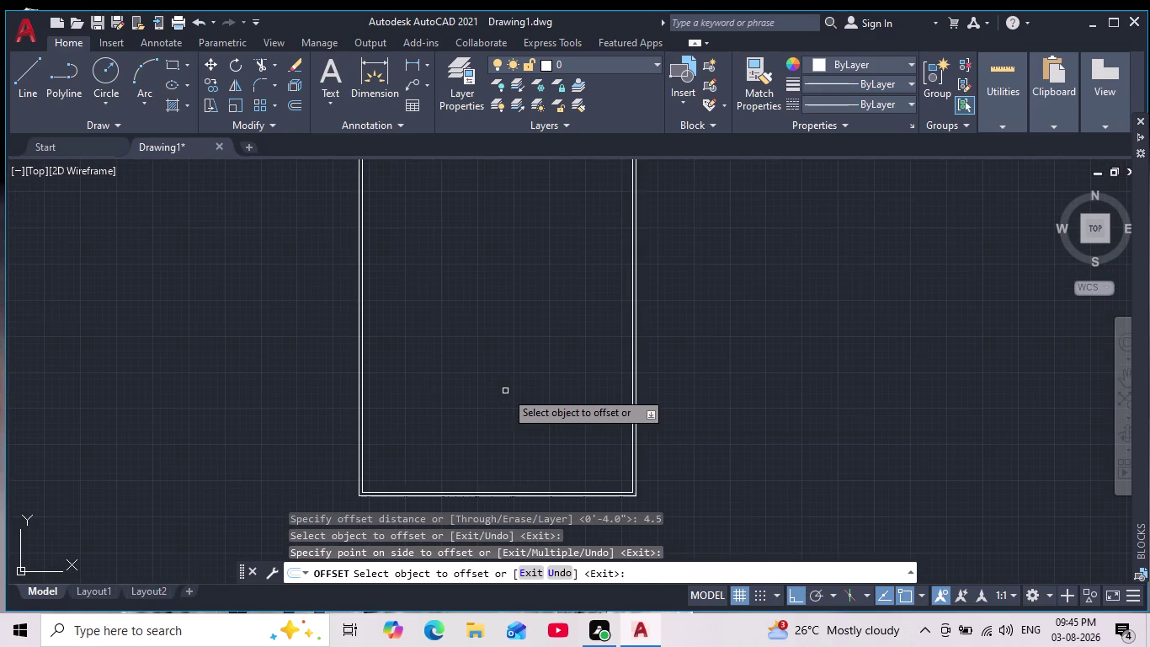
middle_drag(488, 371, 488, 414)
scroll(down, 3)
scroll(up, 3)
middle_drag(486, 369, 486, 425)
scroll(down, 3)
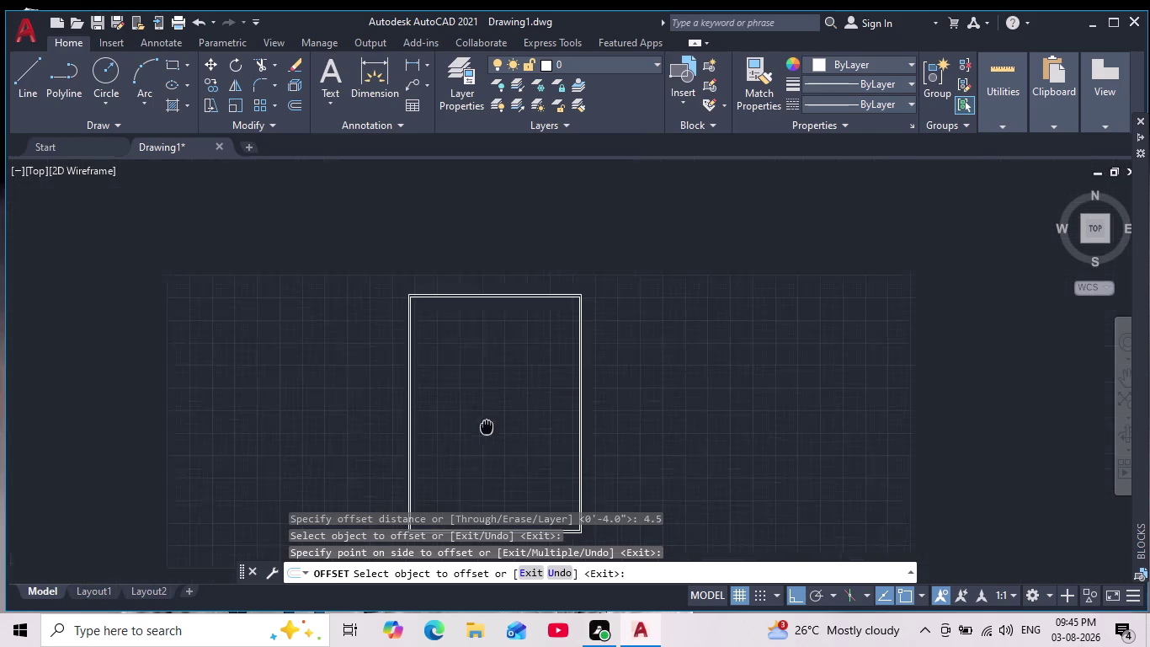
key(Escape)
key(Escape)
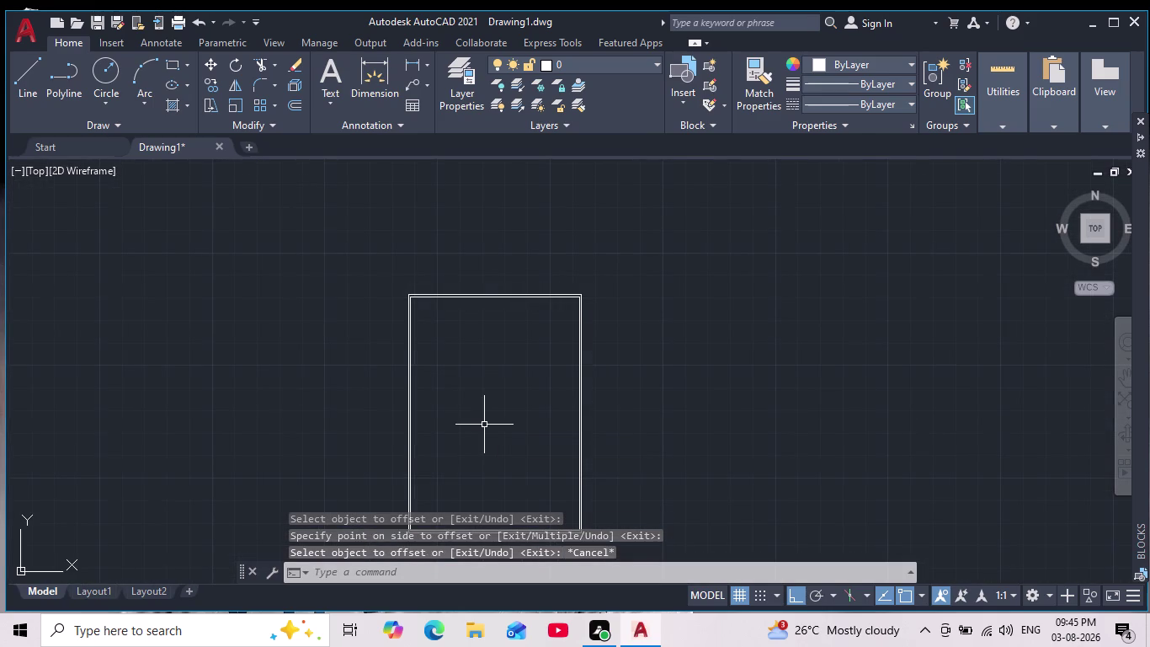
Undo the 4.5 offset and offset the rectangle by 6 instead.
key(ctrl+z)
key(o)
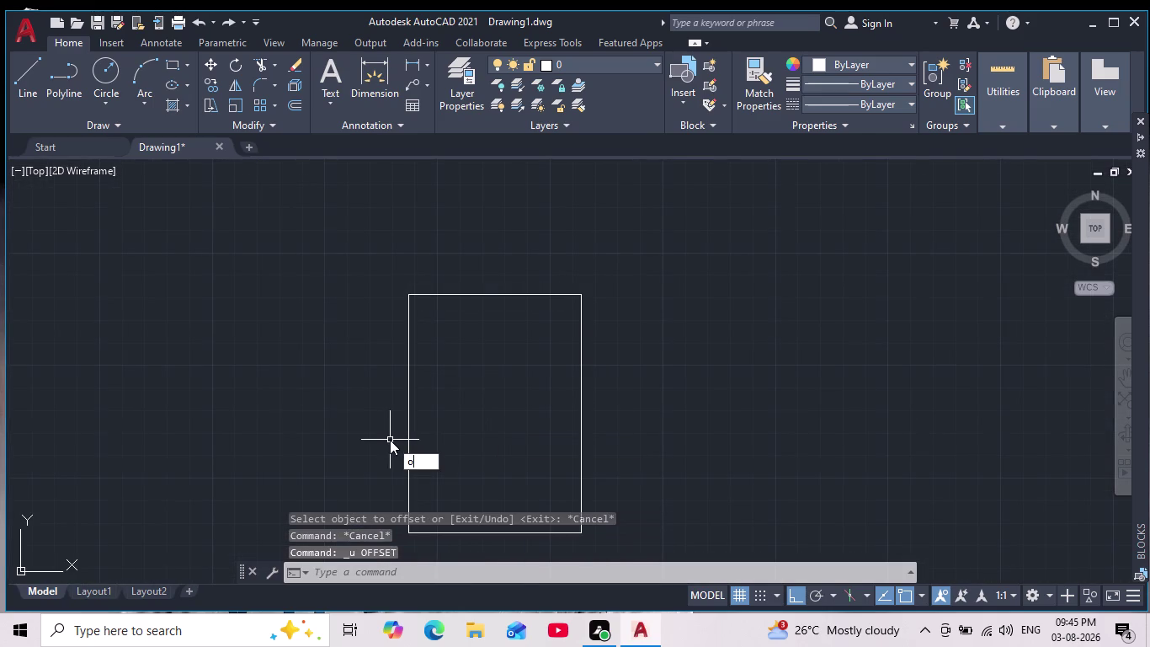
key(Return)
key(6)
key(Return)
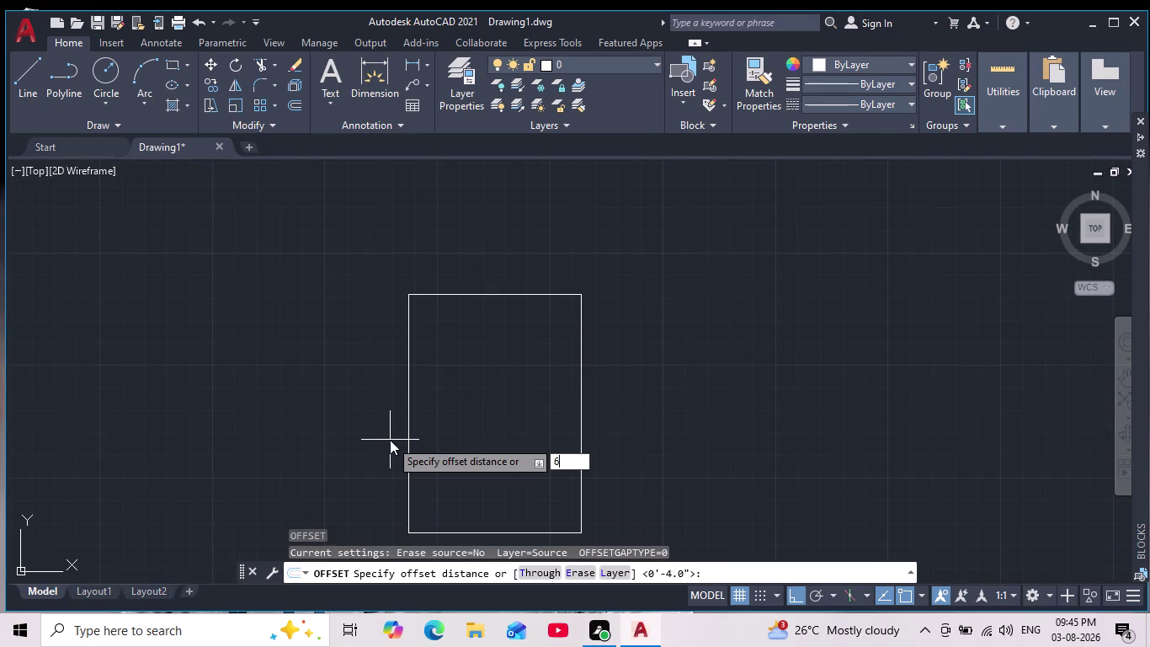
click(505, 295)
click(483, 333)
scroll(down, 3)
scroll(up, 3)
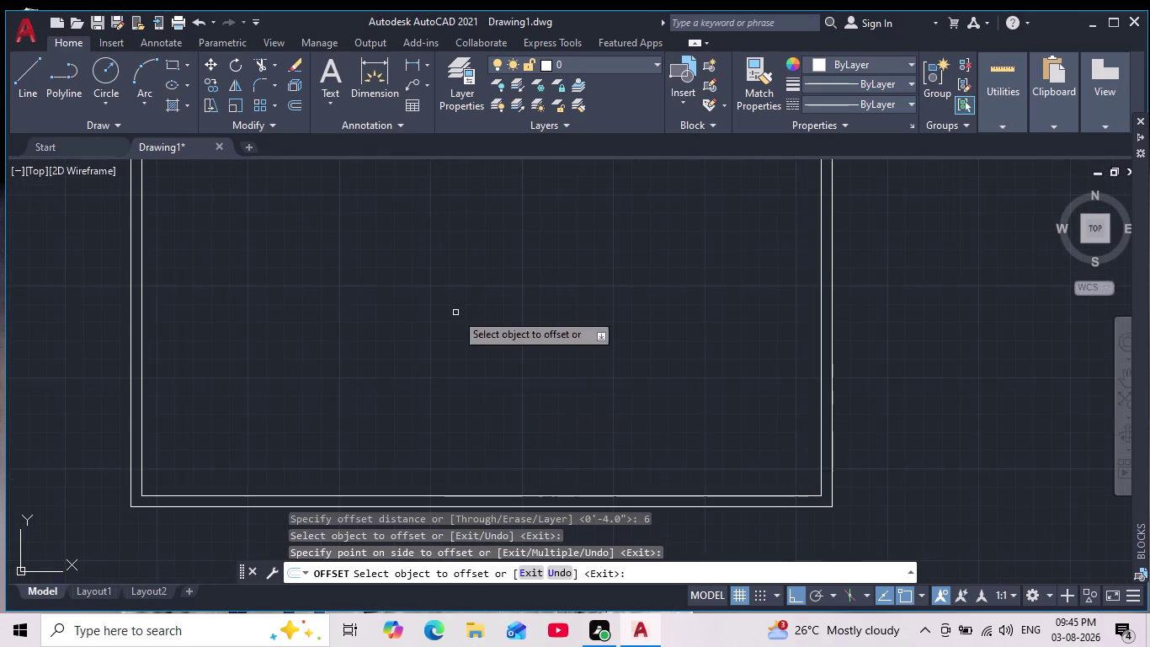
middle_drag(456, 318, 457, 395)
scroll(down, 3)
scroll(down, 3)
middle_drag(441, 336, 435, 393)
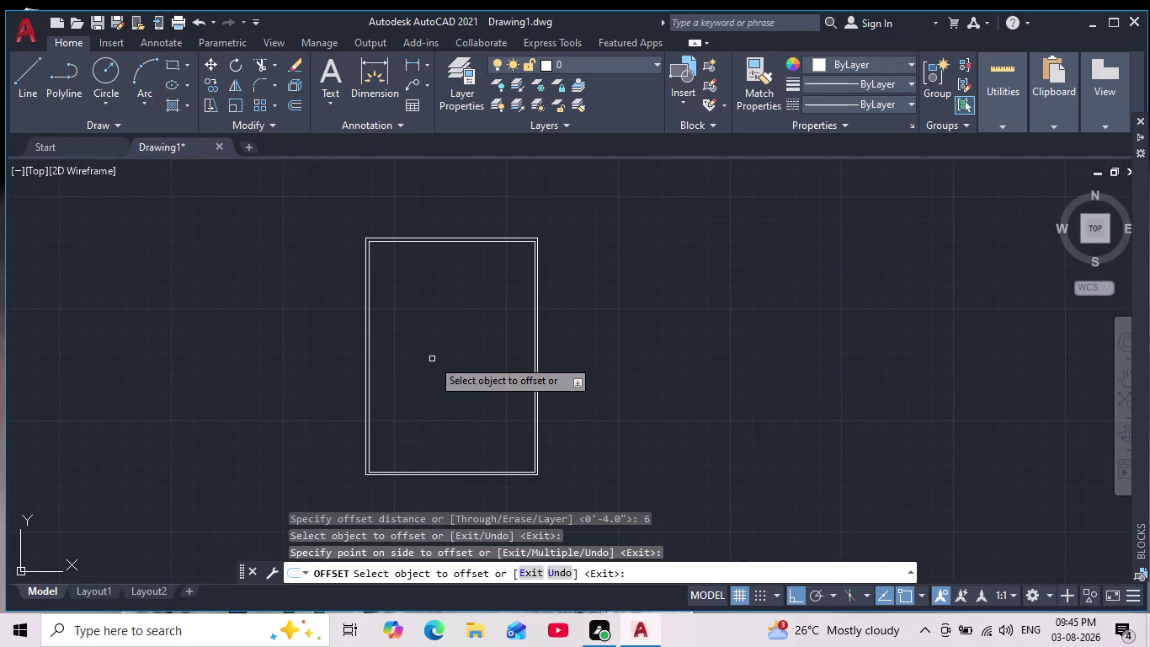
key(Escape)
key(Escape)
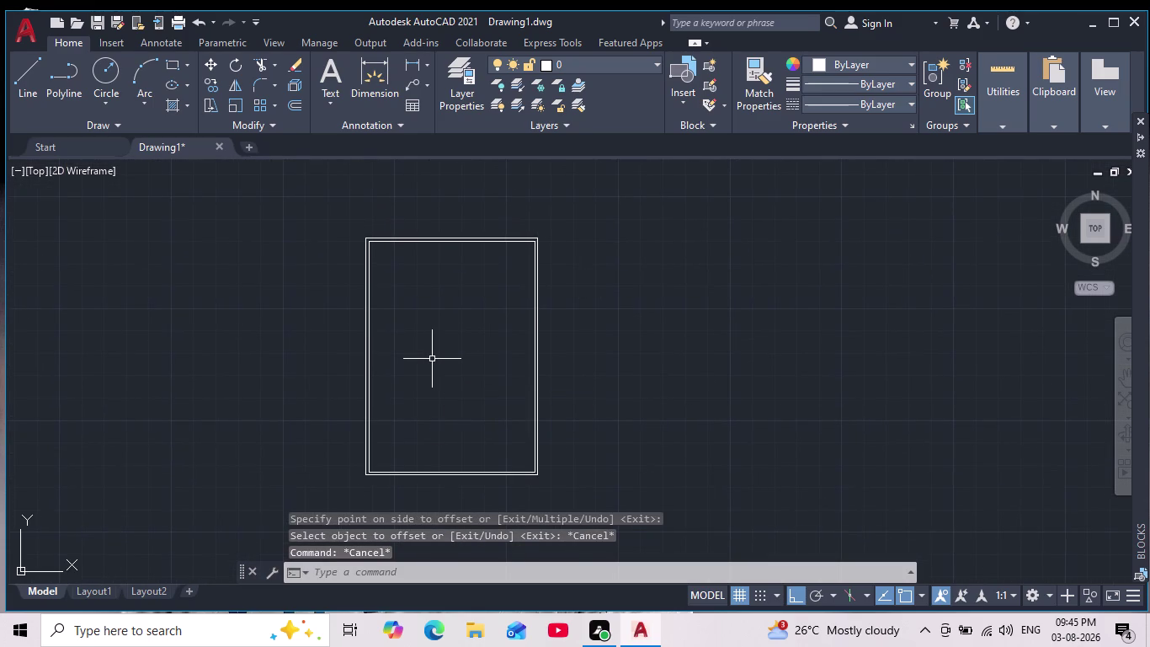
Zoom and pan to review the 6-inch double-line walls.
scroll(up, 3)
scroll(up, 3)
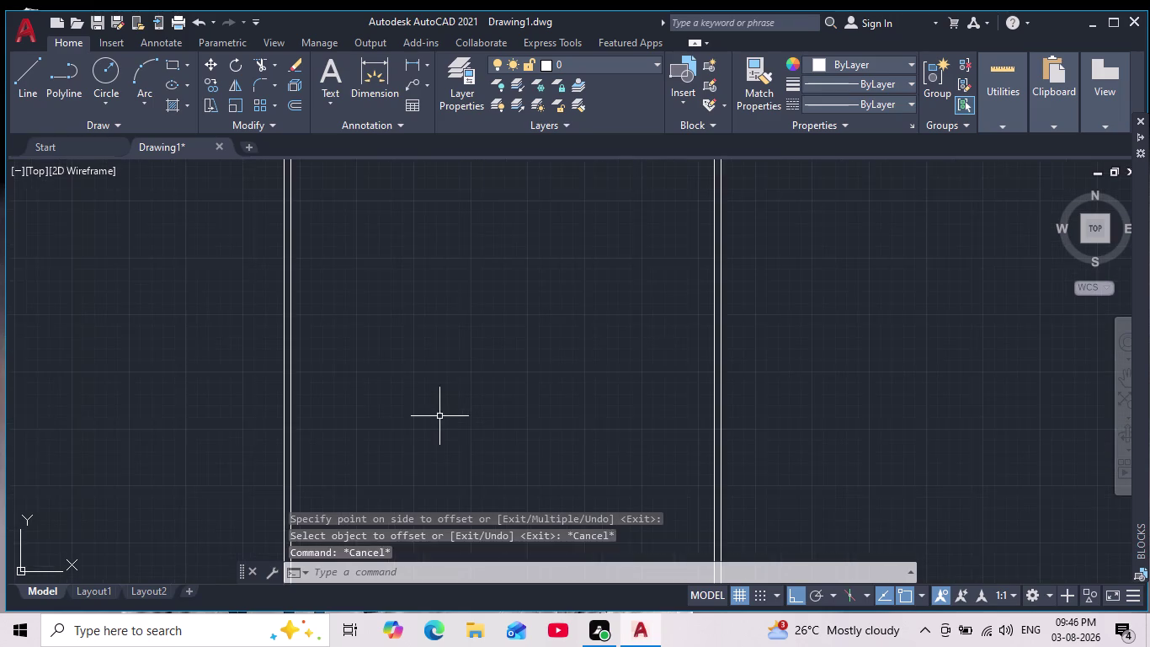
scroll(down, 3)
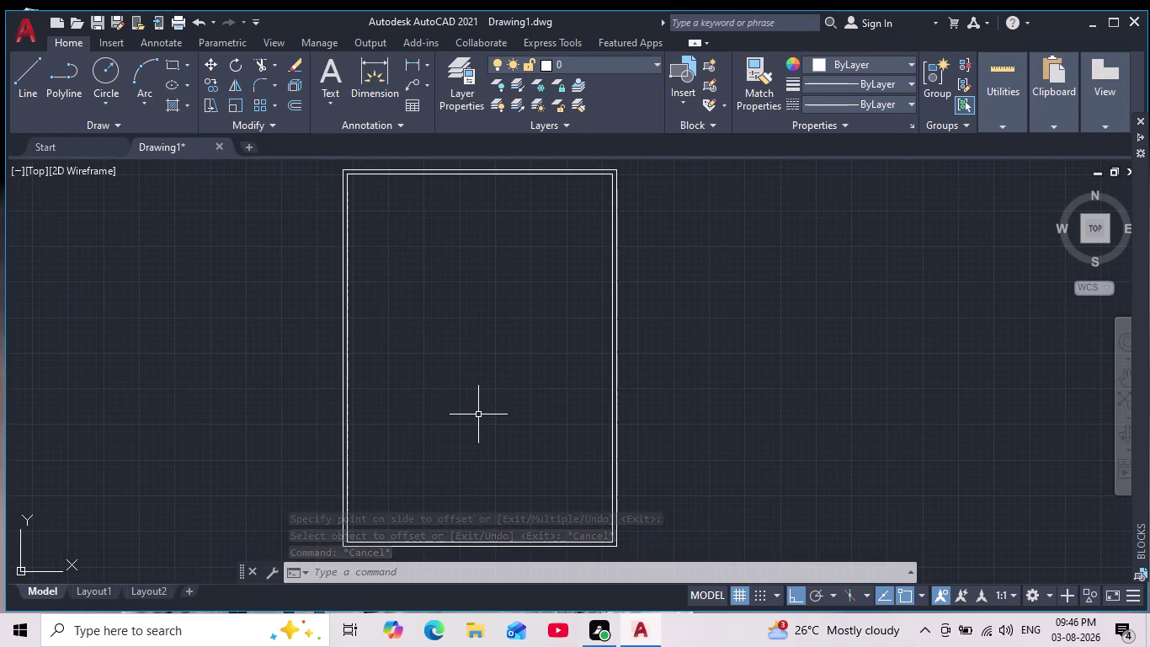
scroll(down, 3)
scroll(up, 3)
scroll(down, 3)
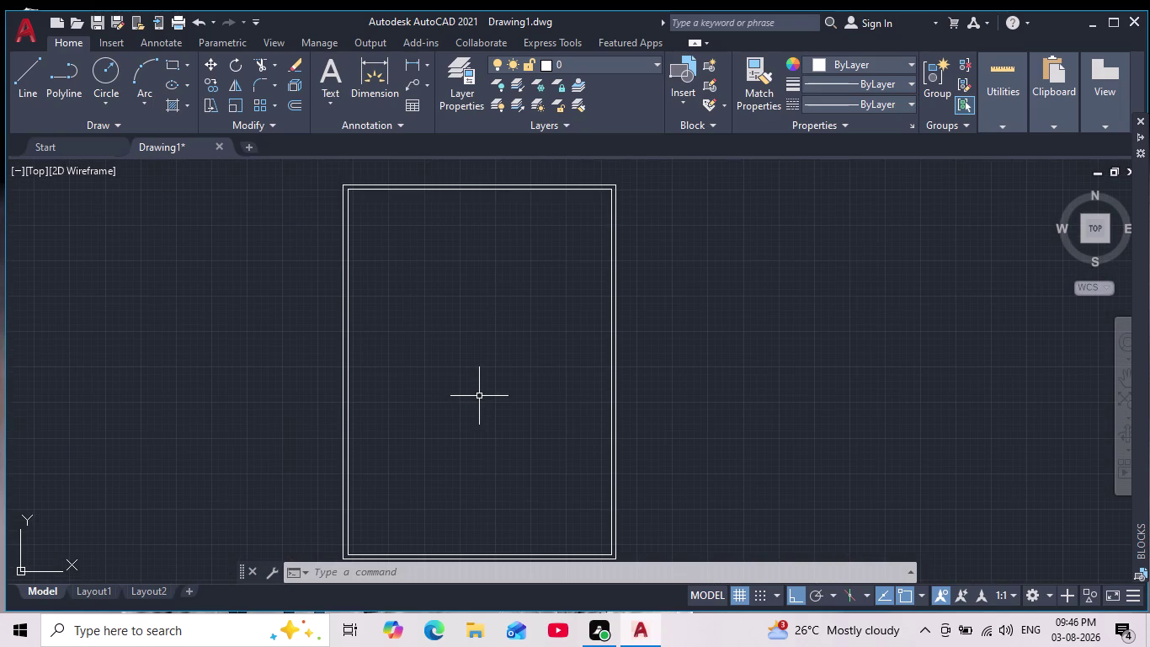
scroll(down, 3)
scroll(up, 3)
middle_click(481, 396)
scroll(down, 3)
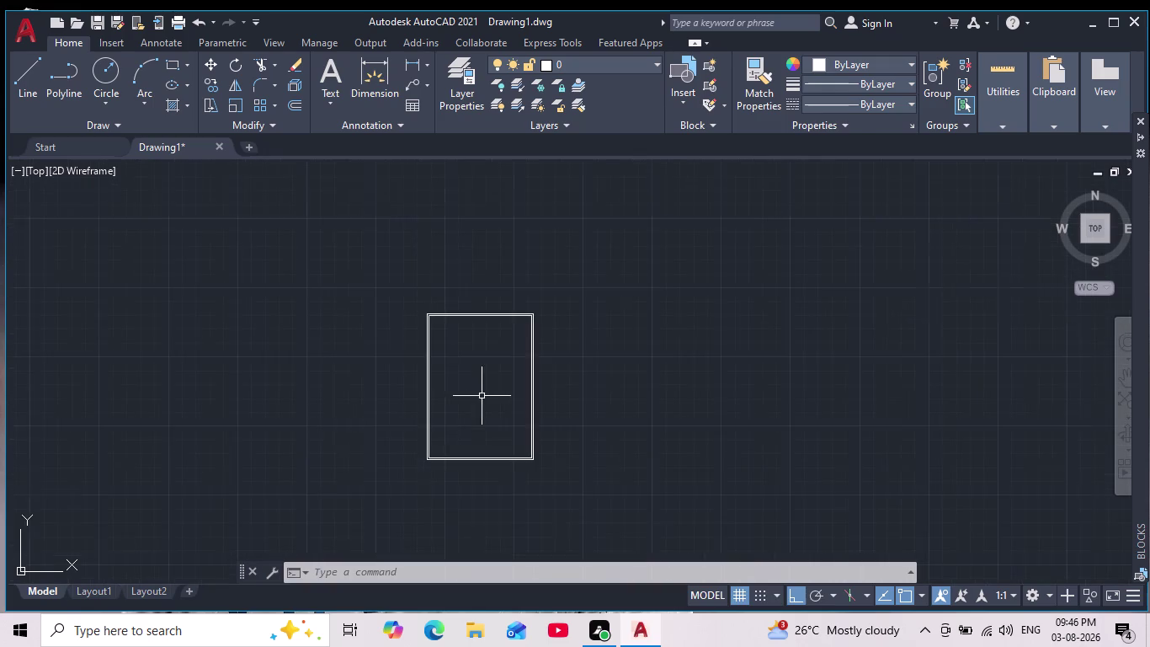
middle_drag(481, 396, 472, 328)
Undo the view change and the 6-inch offset, then reframe the single rectangle.
key(ctrl+z)
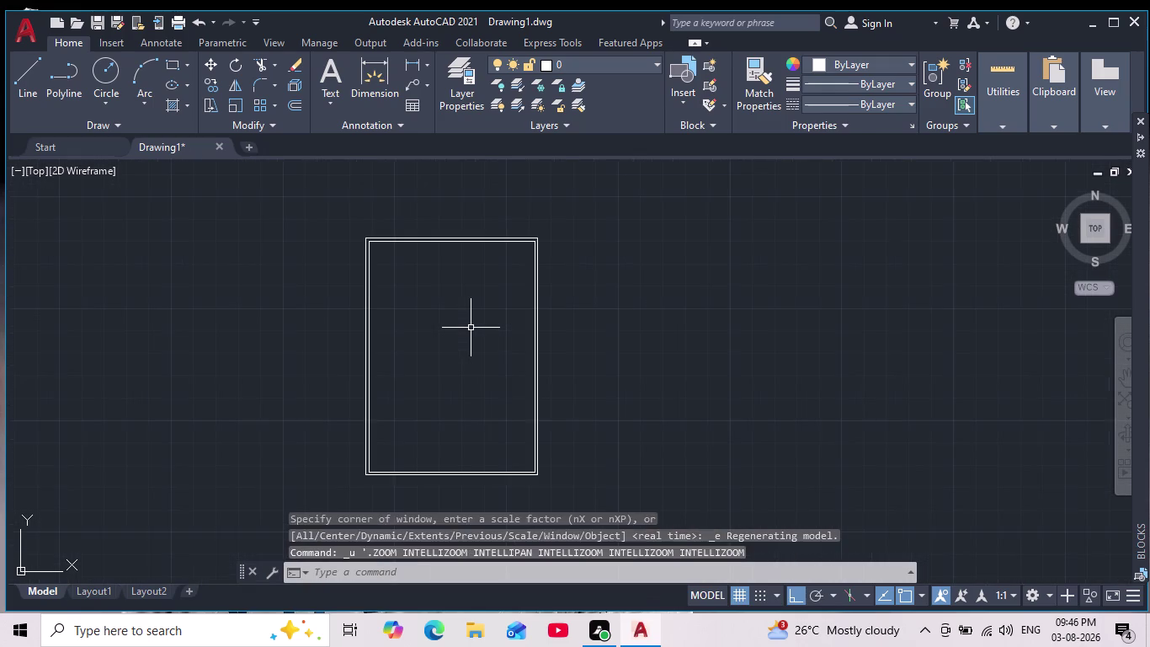
key(ctrl+z)
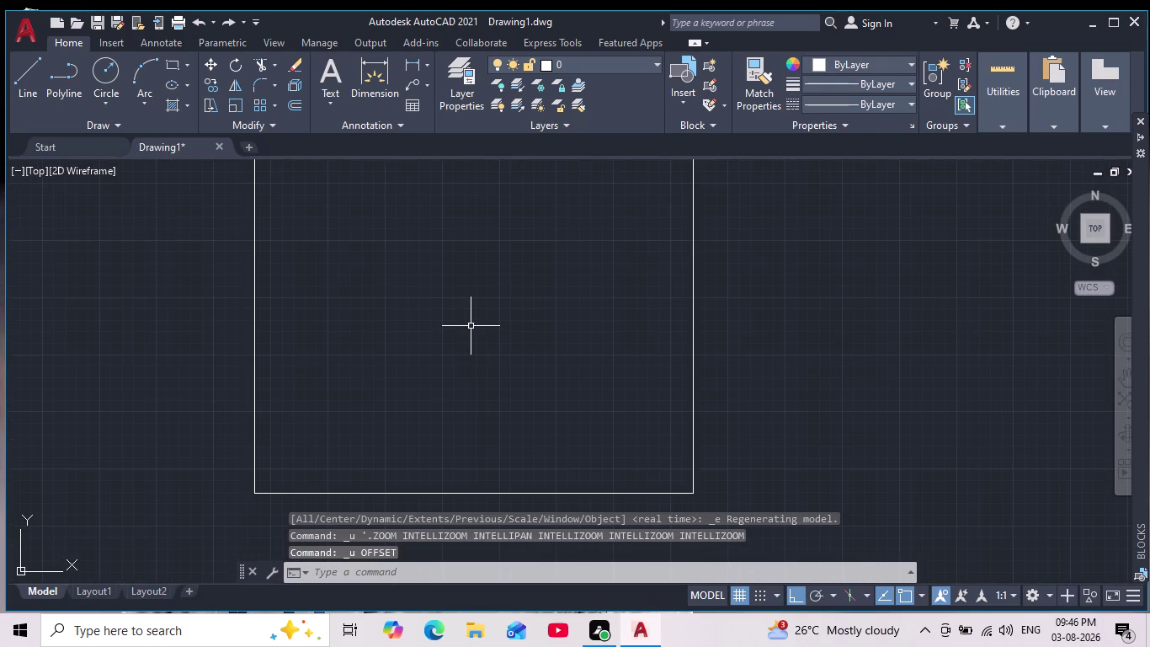
scroll(down, 3)
middle_drag(491, 323, 487, 370)
scroll(down, 3)
scroll(up, 3)
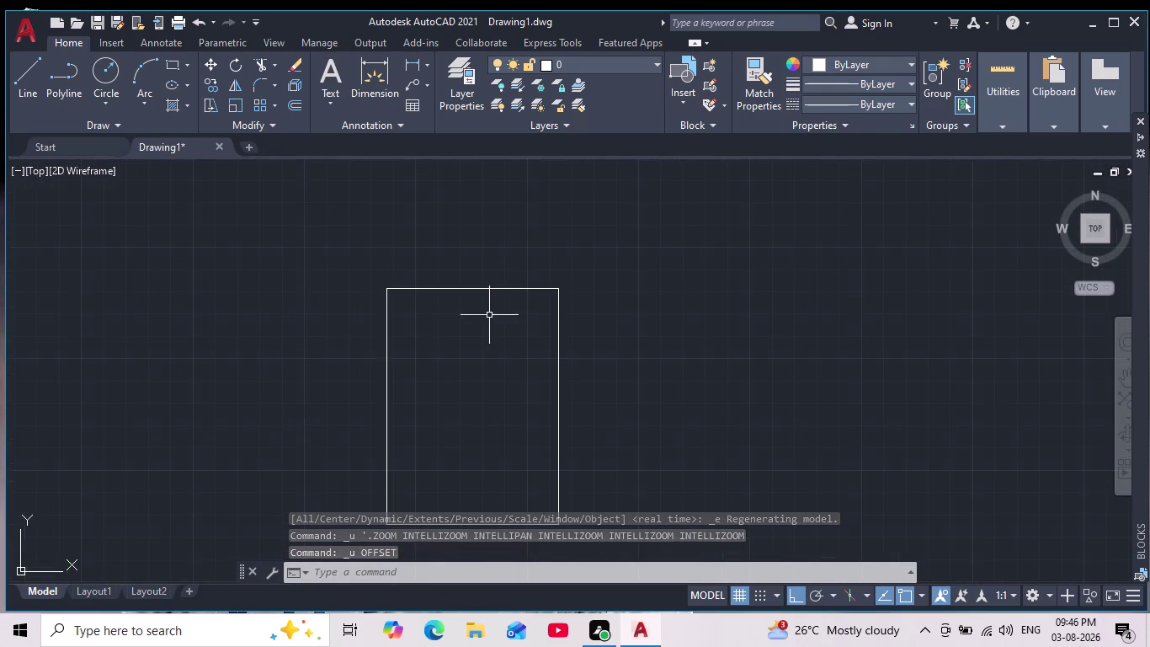
middle_drag(490, 315, 493, 274)
scroll(down, 3)
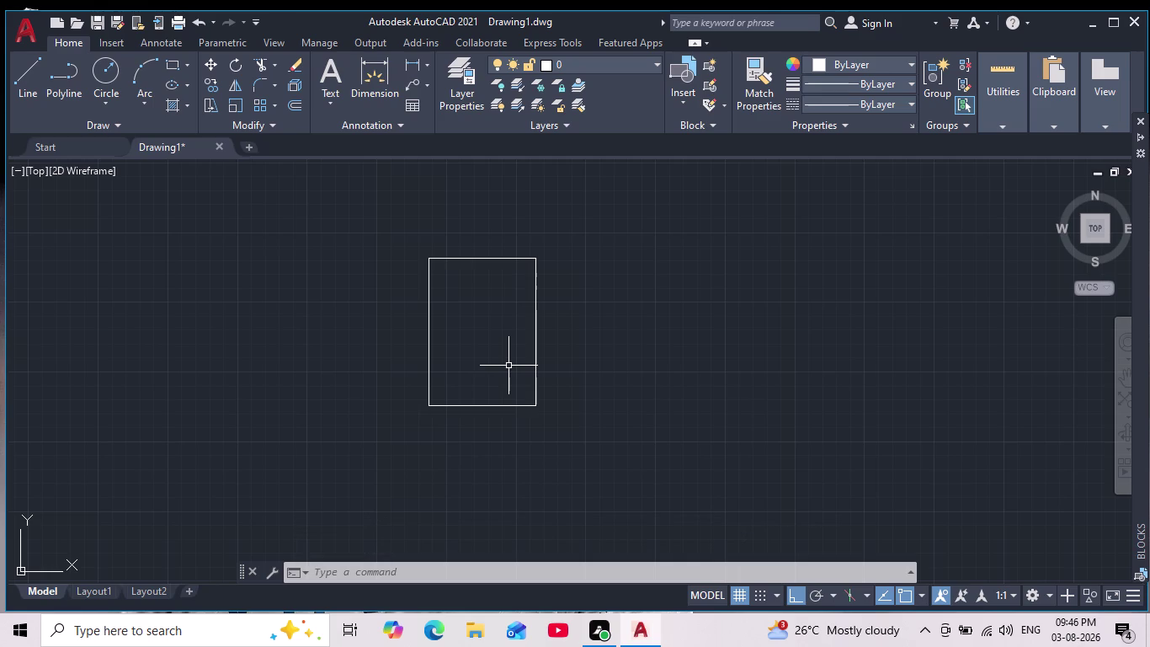
scroll(down, 3)
scroll(up, 3)
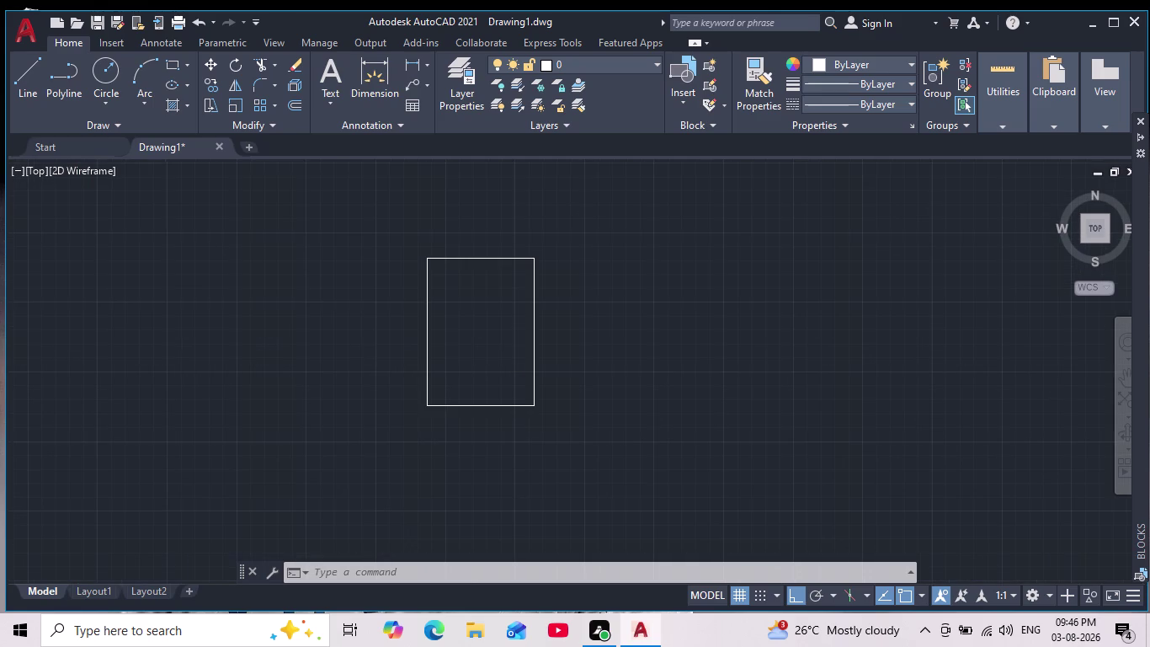
scroll(down, 3)
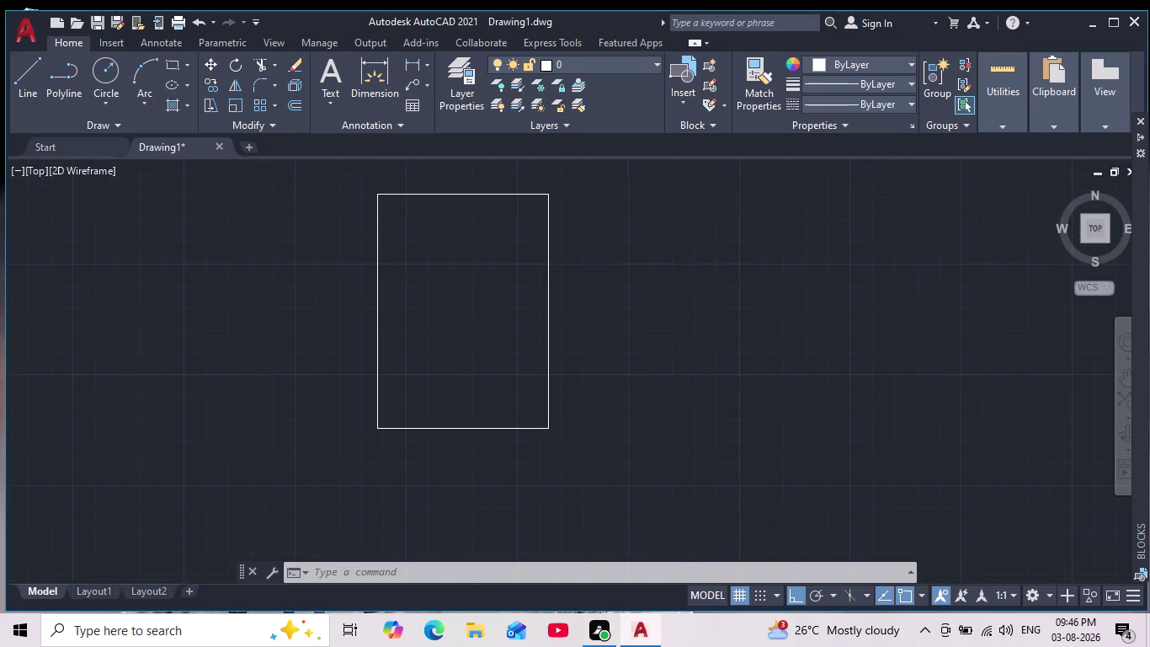
scroll(up, 3)
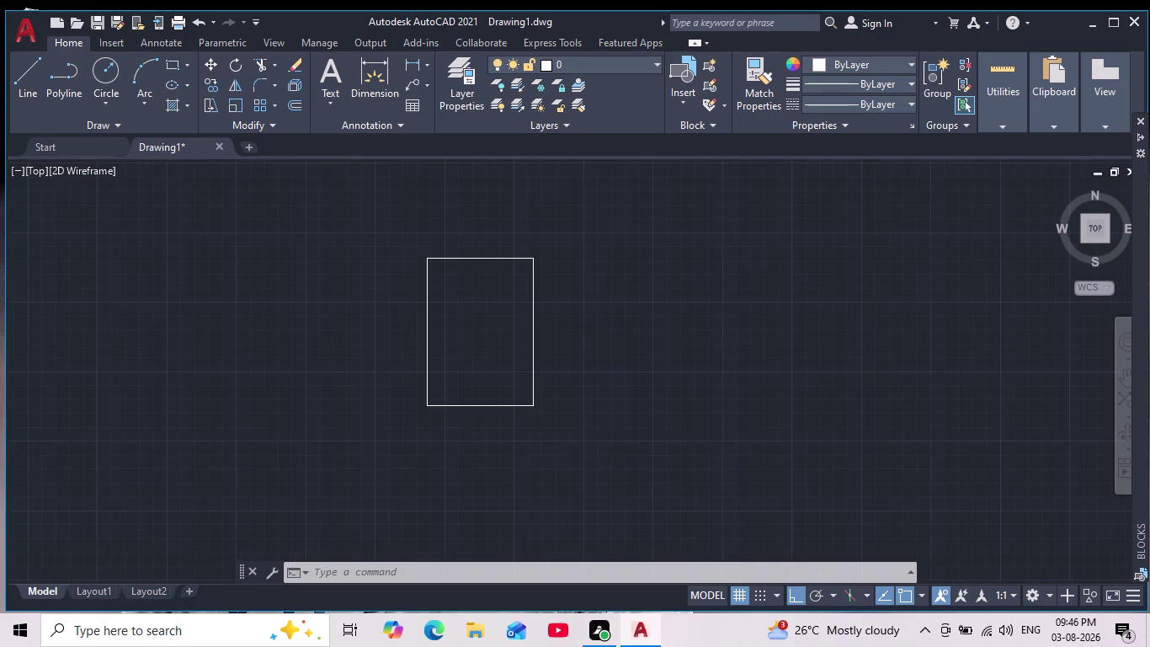
scroll(down, 3)
Offset the house rectangle by 8 toward the inside.
key(o)
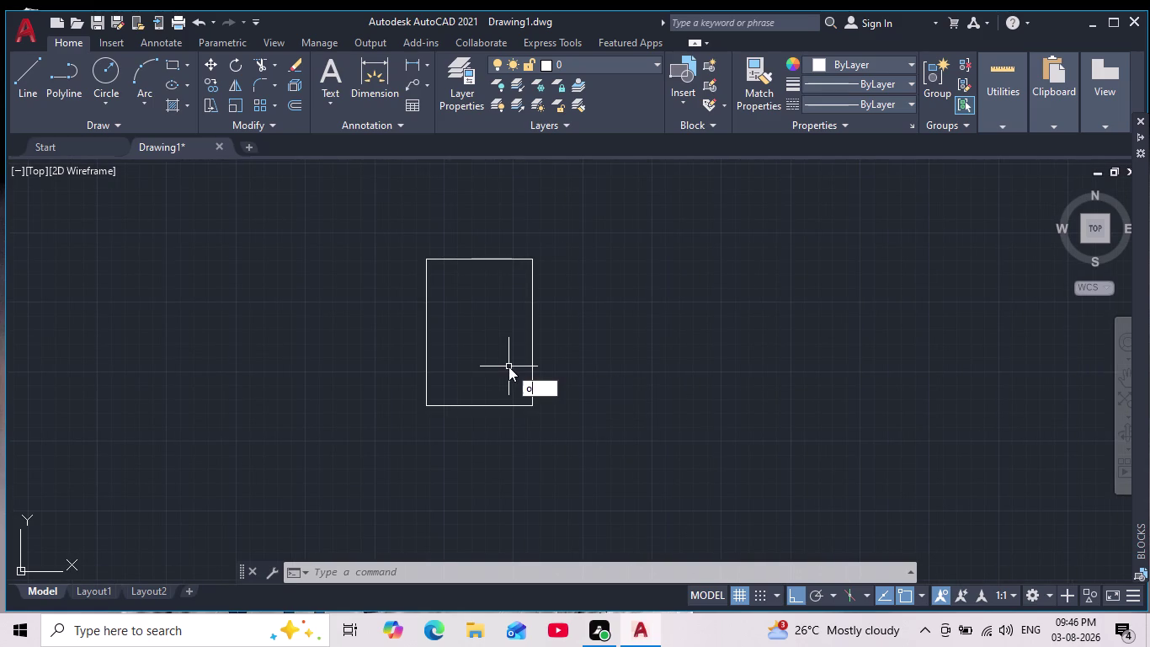
key(Return)
key(8)
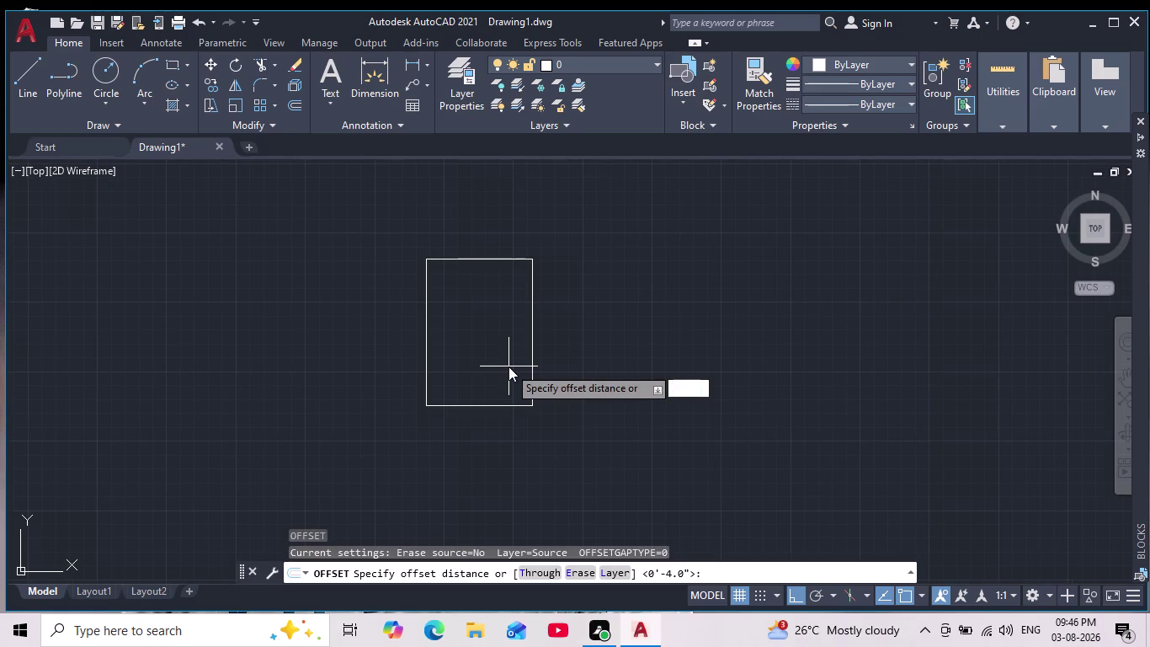
key(Return)
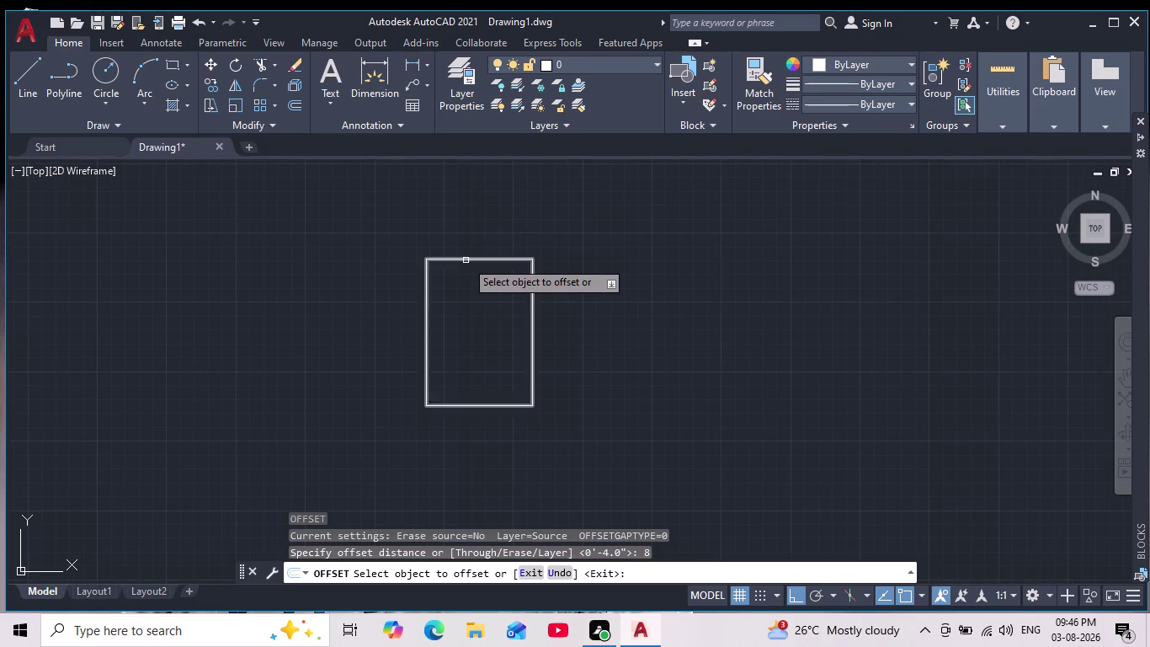
click(466, 260)
click(467, 303)
scroll(up, 3)
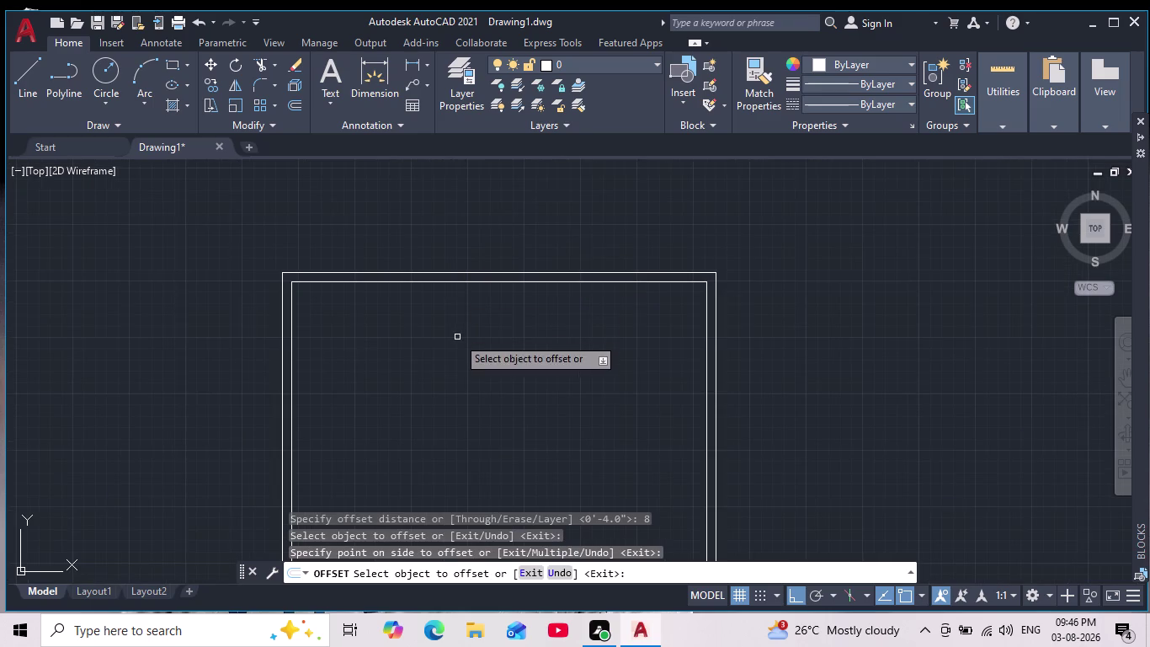
middle_drag(457, 337, 419, 197)
scroll(down, 3)
scroll(up, 3)
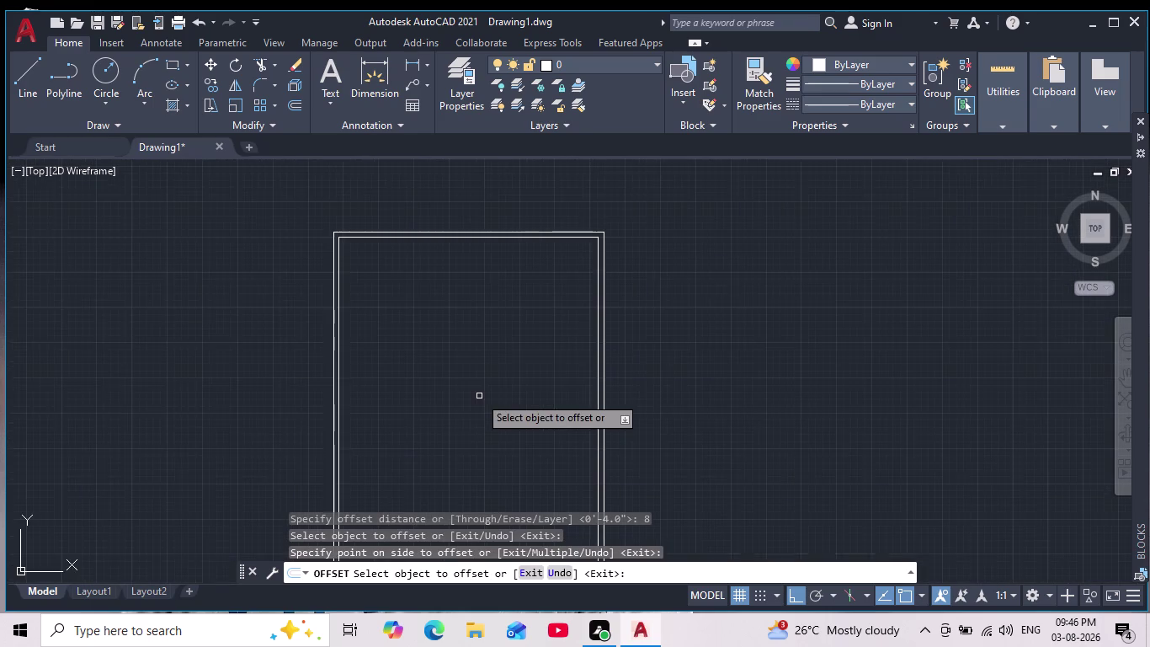
middle_drag(479, 396, 441, 298)
Exit the offset command and pan to view the bottom wall.
key(Escape)
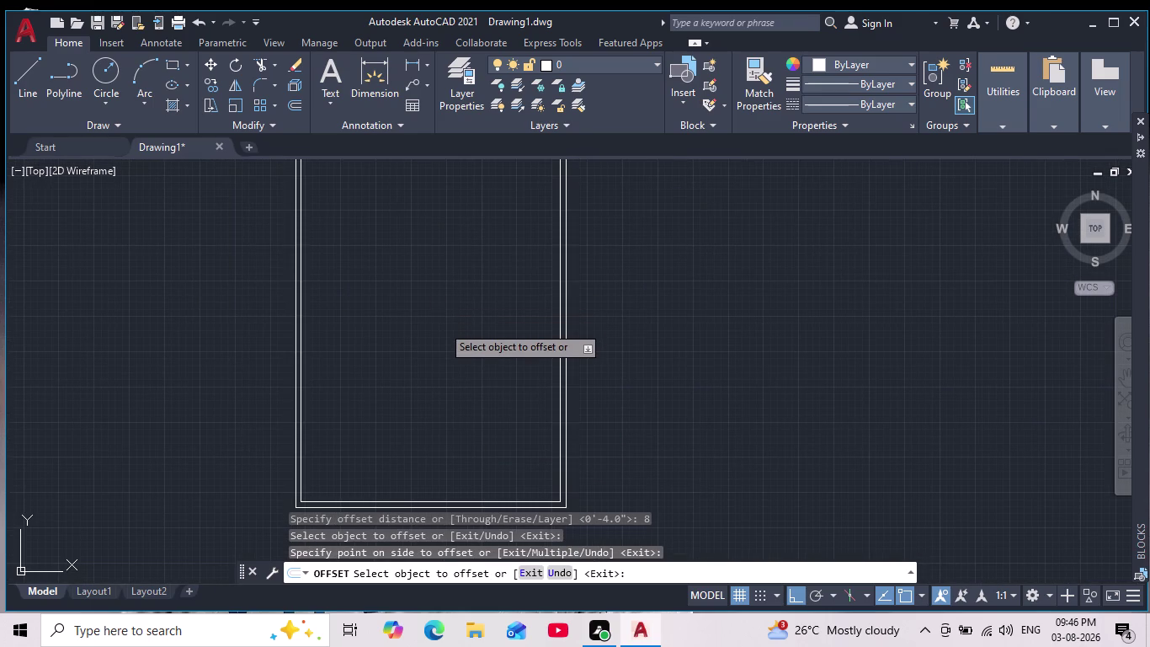
key(Escape)
key(Escape)
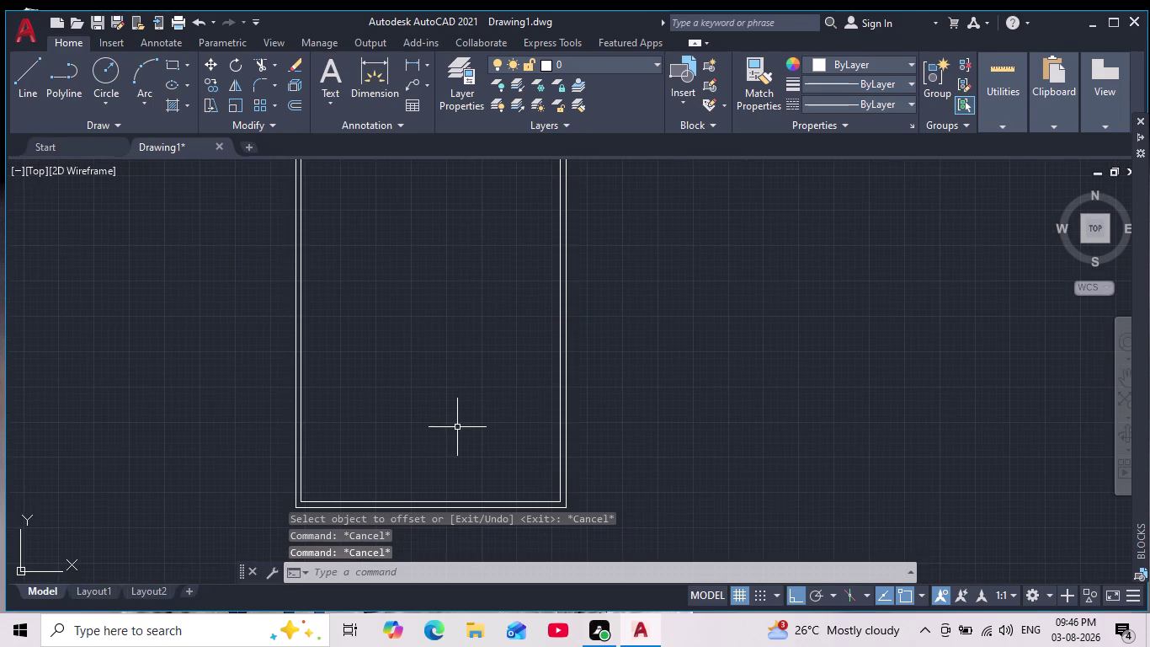
scroll(down, 3)
scroll(up, 3)
middle_drag(456, 439, 492, 390)
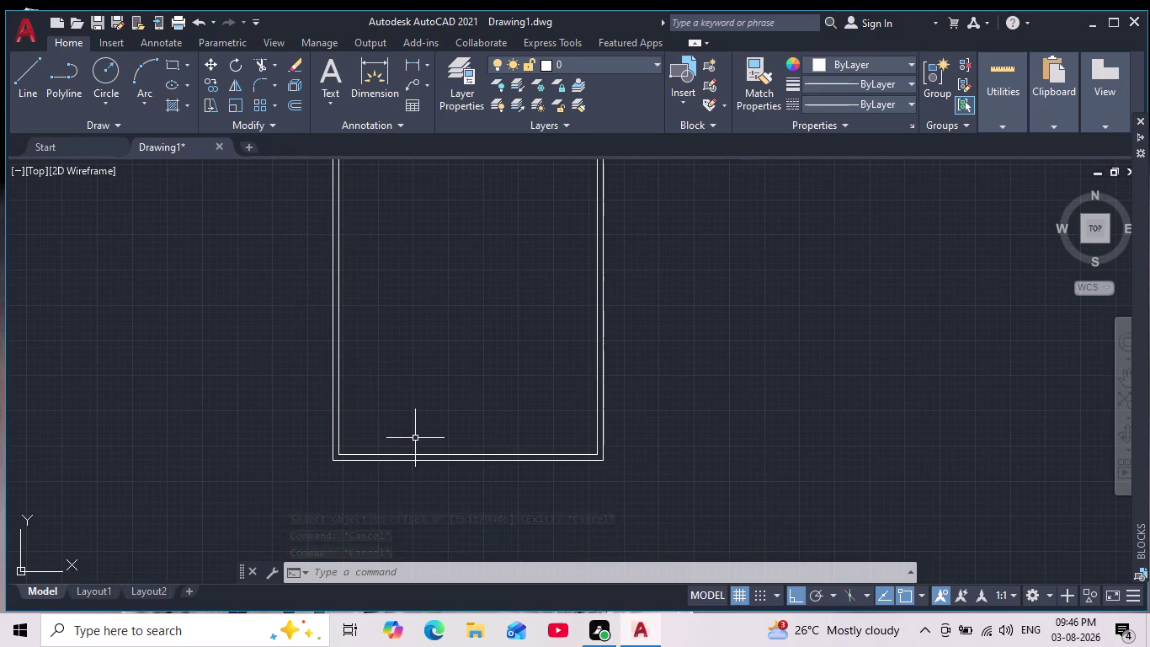
click(26, 76)
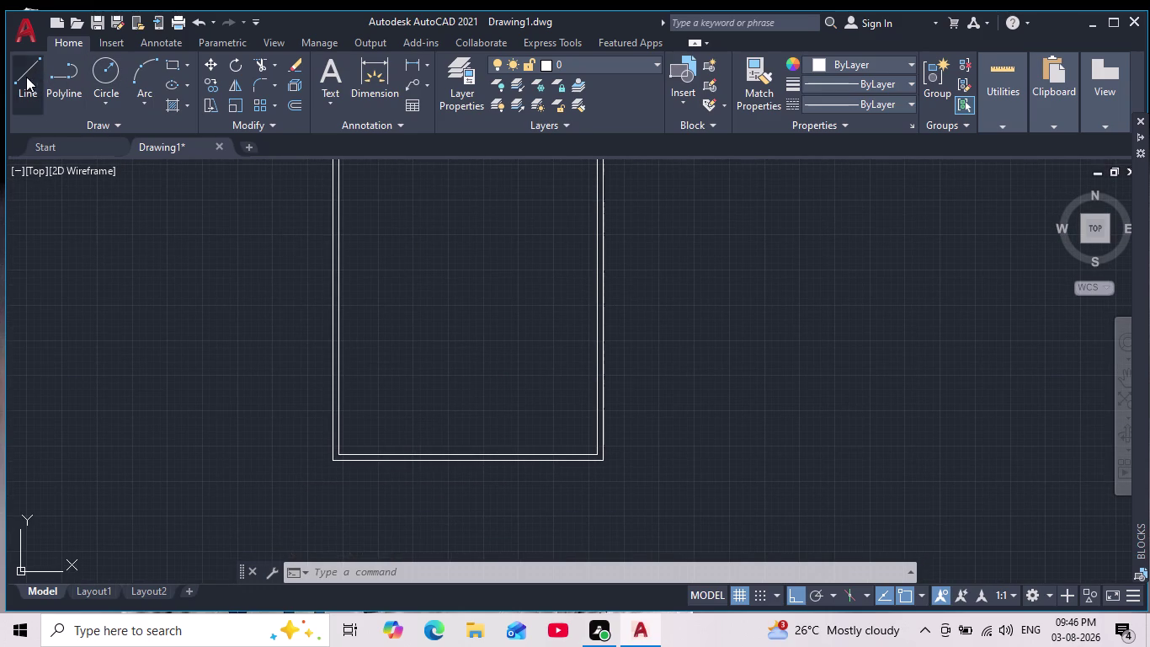
Start a partition at the inner corner, running 16' along the bottom wall.
scroll(up, 3)
click(301, 459)
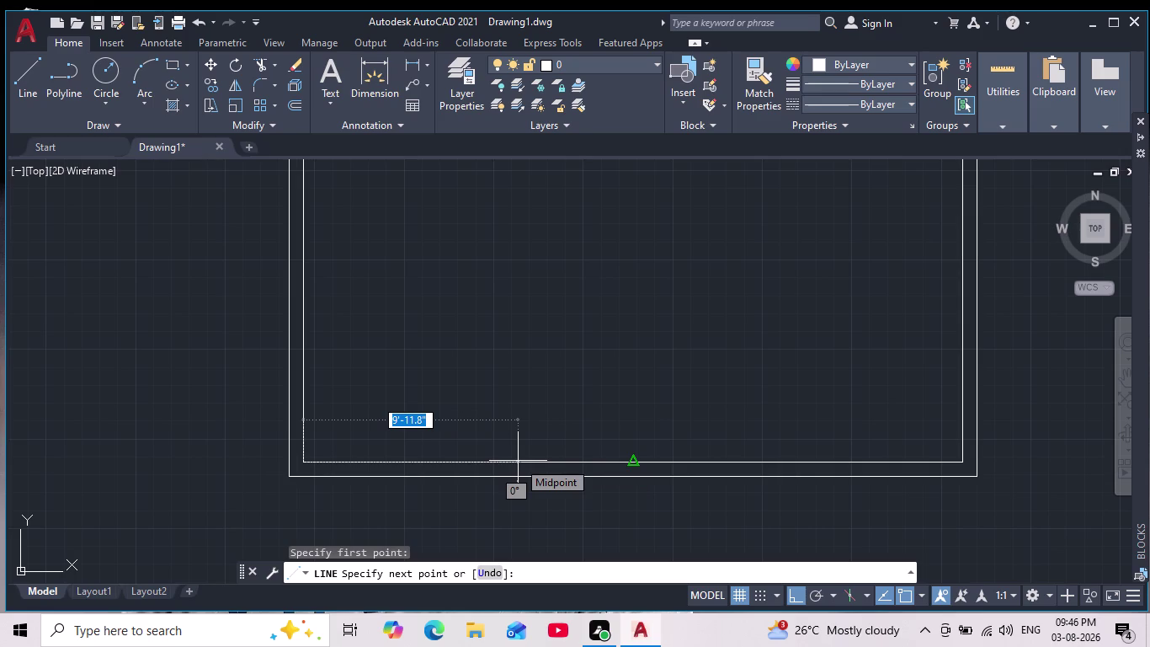
text(16')
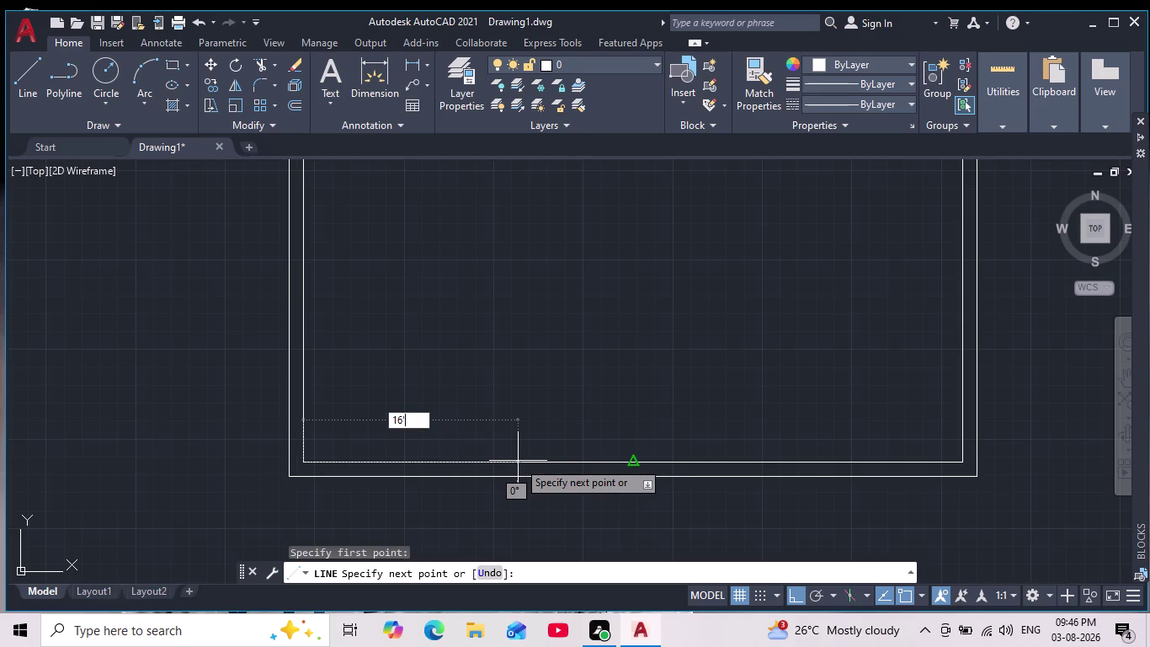
key(Return)
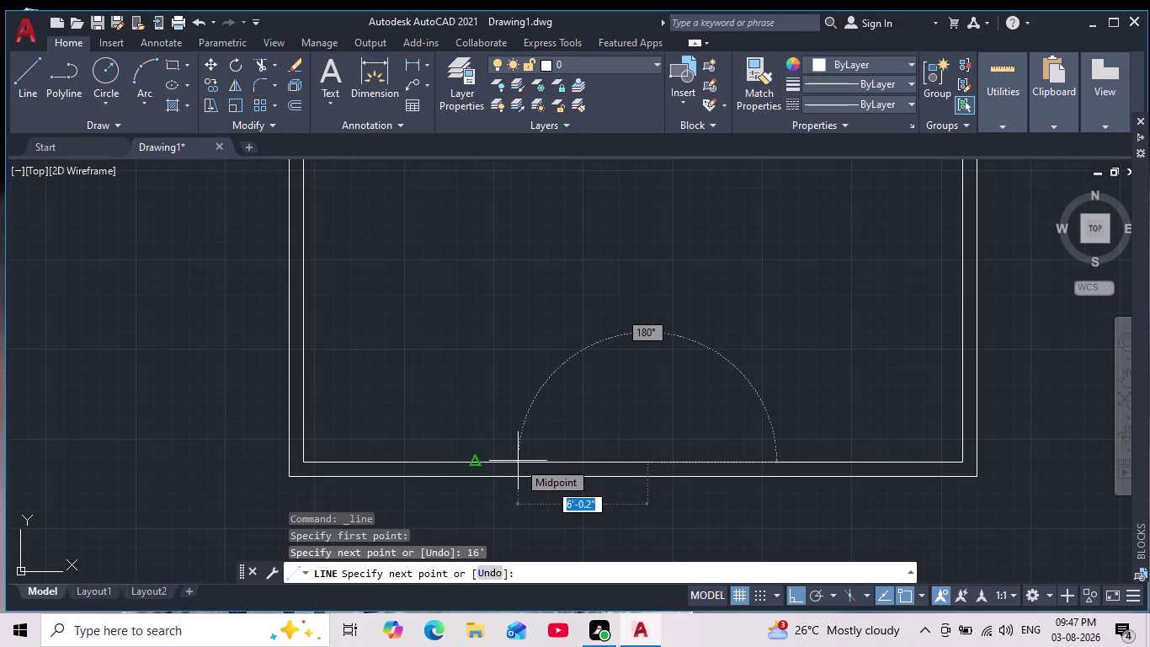
Continue the partition 15' up and end it on the left inner wall.
scroll(down, 3)
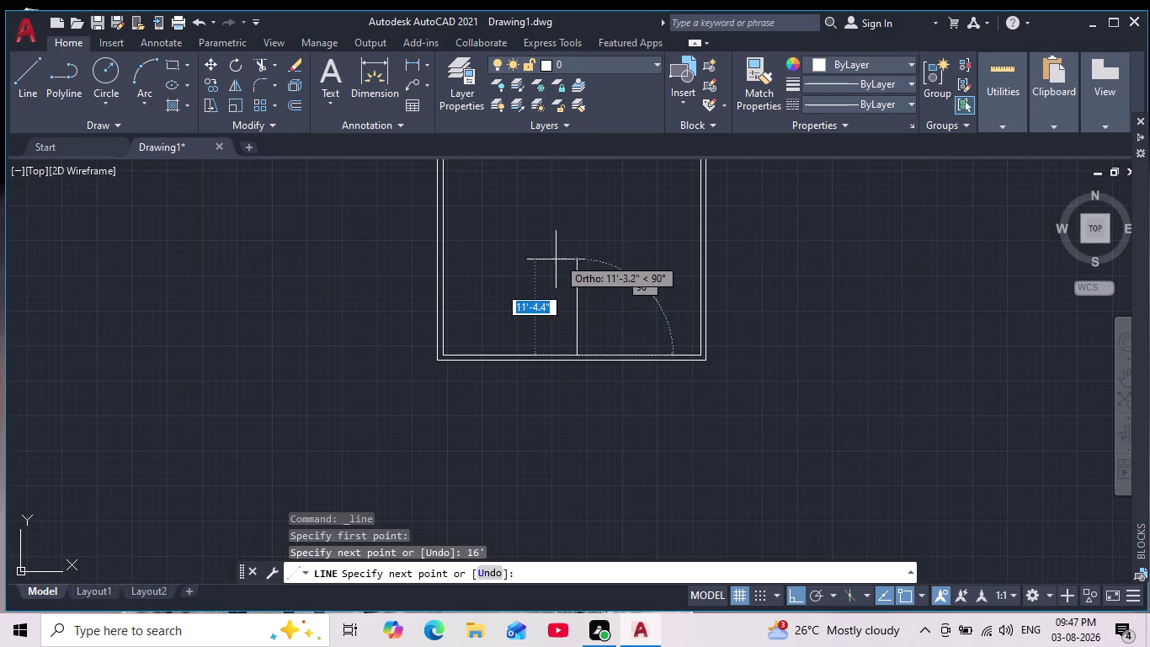
middle_drag(558, 254, 556, 321)
text(1)
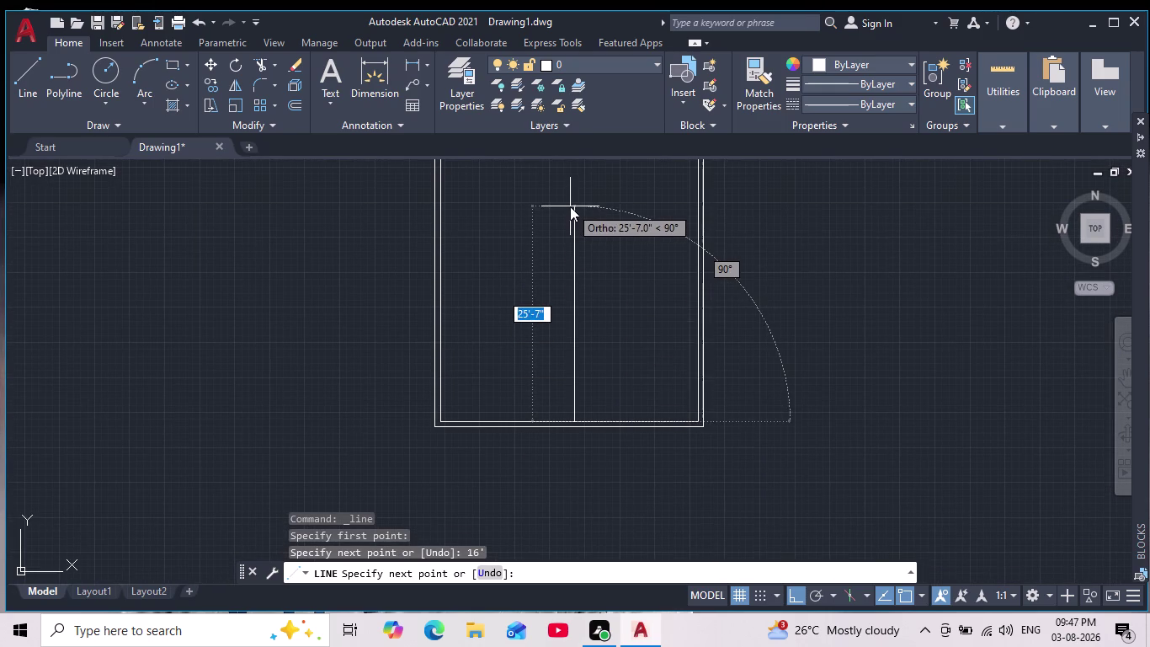
text(5)
key(apostrophe)
key(Return)
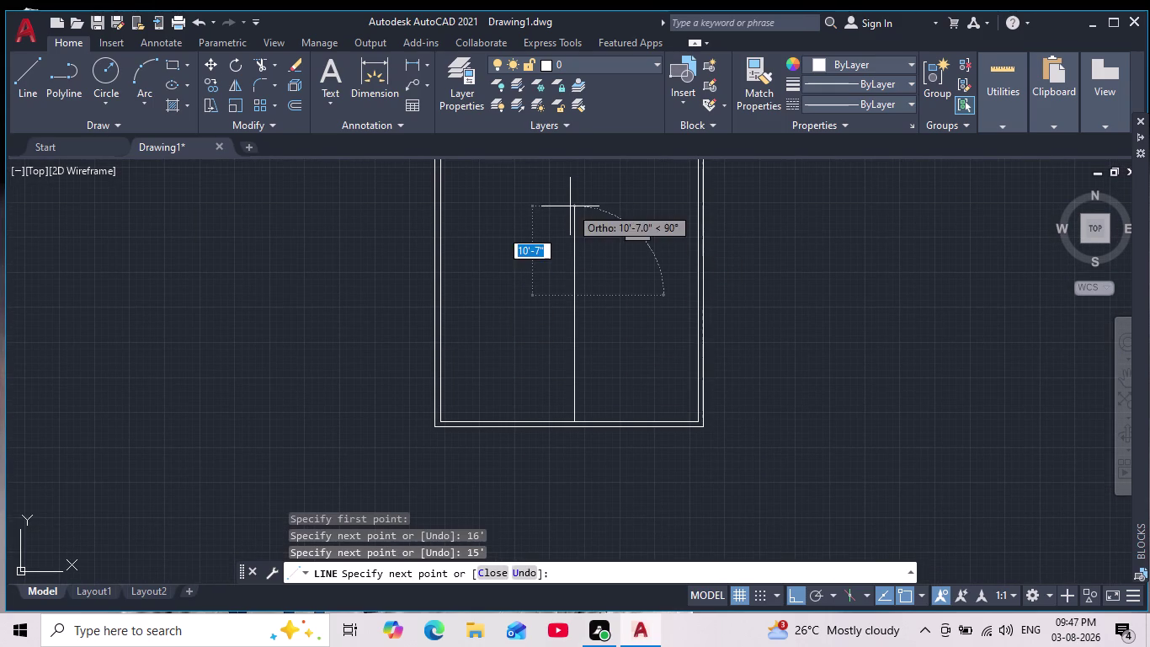
scroll(up, 3)
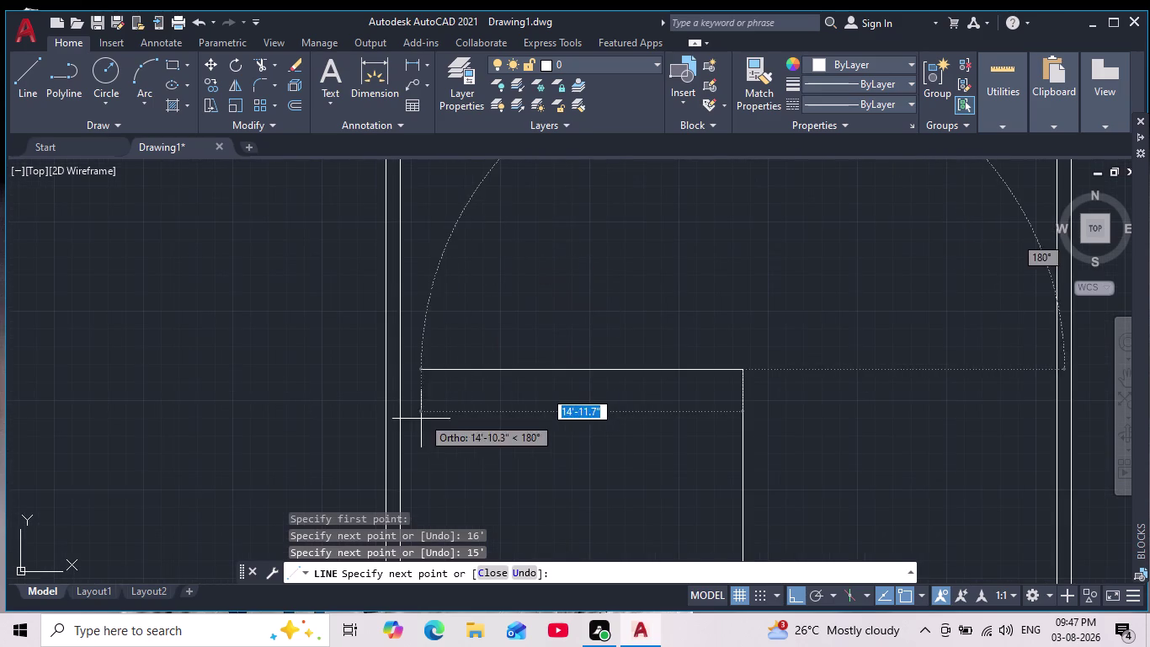
click(398, 357)
key(Escape)
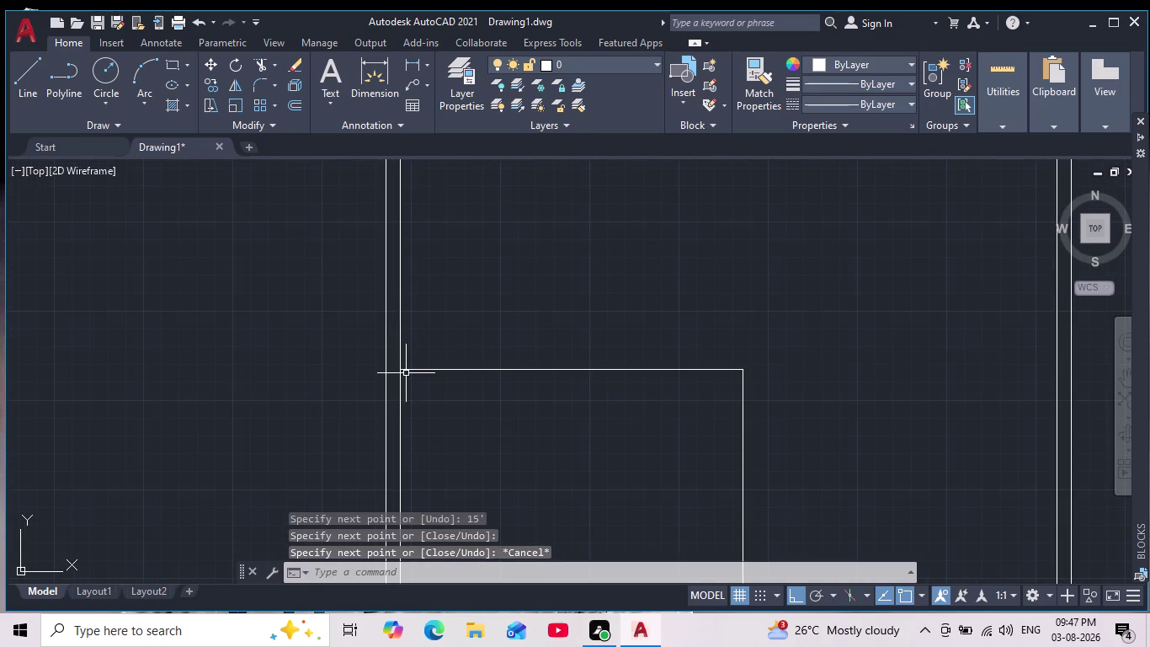
scroll(down, 3)
scroll(up, 3)
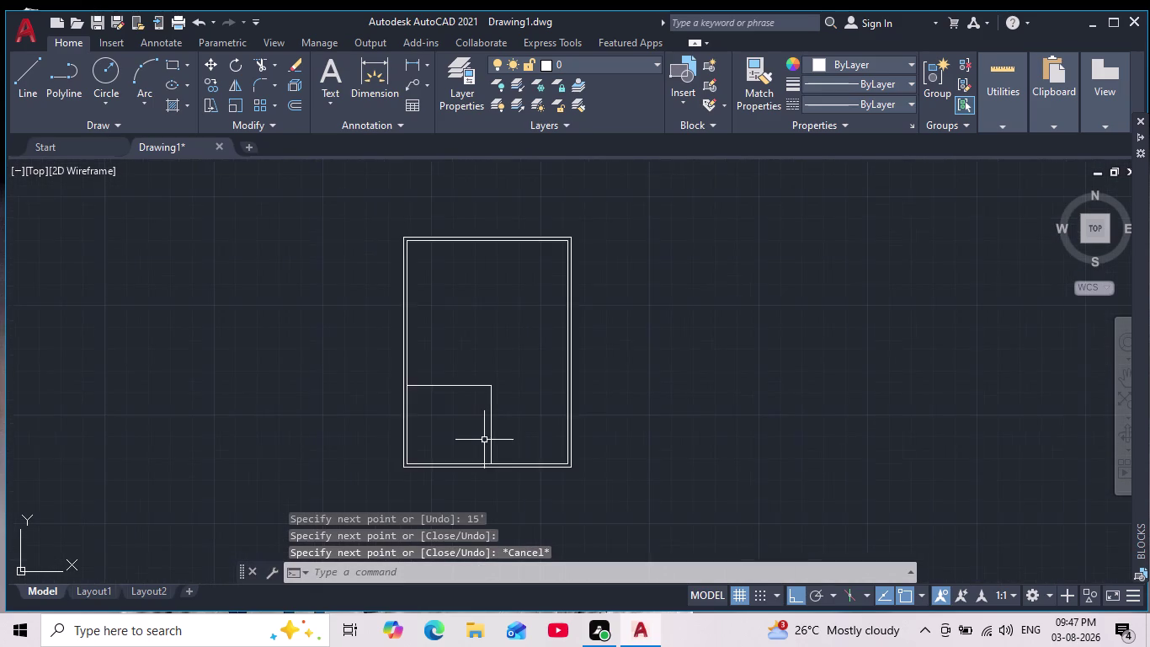
scroll(up, 3)
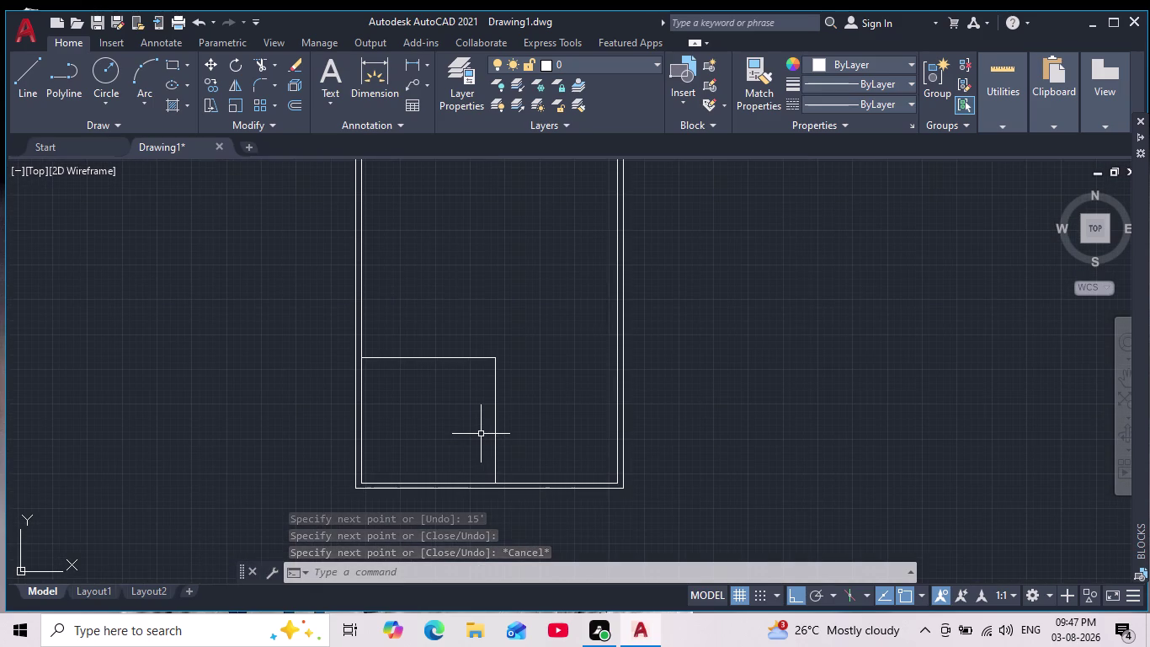
scroll(down, 3)
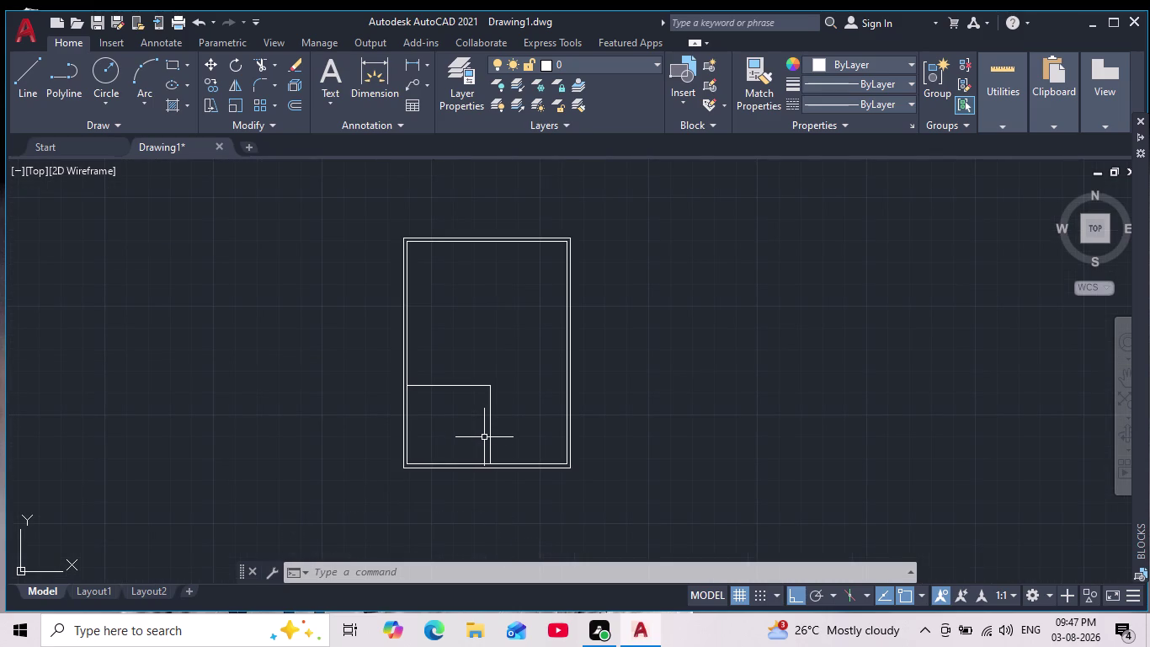
middle_drag(485, 437, 500, 393)
scroll(down, 3)
Select and delete the two lower-left partition lines.
drag(521, 330, 524, 345)
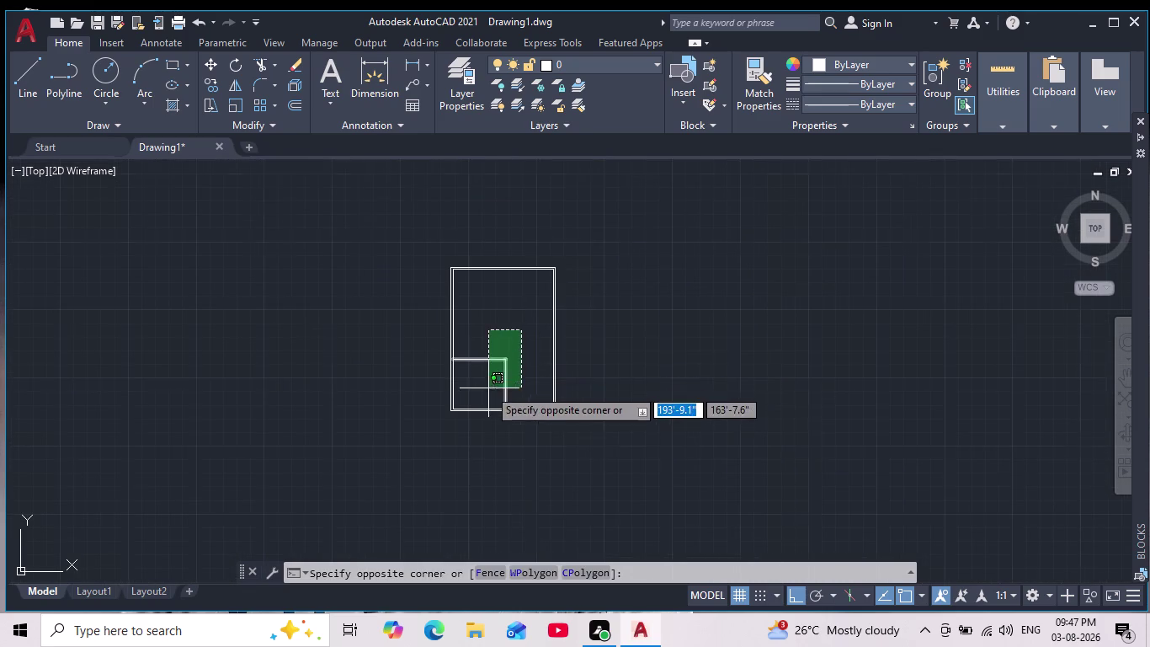
scroll(up, 3)
click(487, 391)
key(Delete)
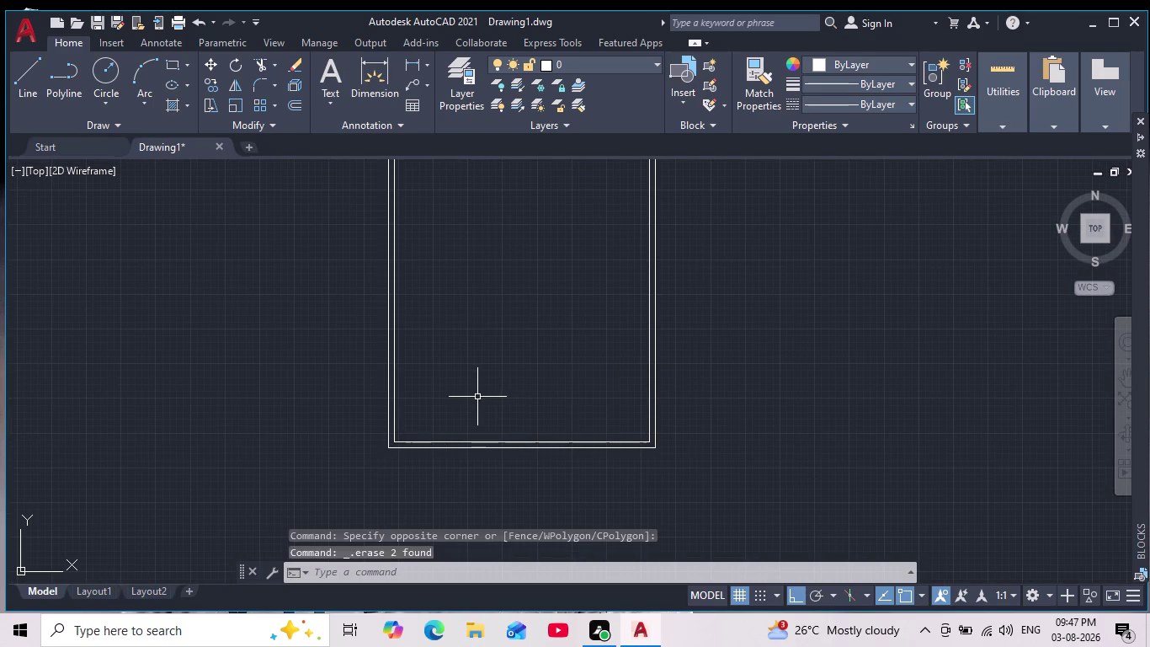
scroll(down, 3)
scroll(up, 3)
Draw a partition 14' from the inner corner, 14' up, to the right inner wall.
click(23, 70)
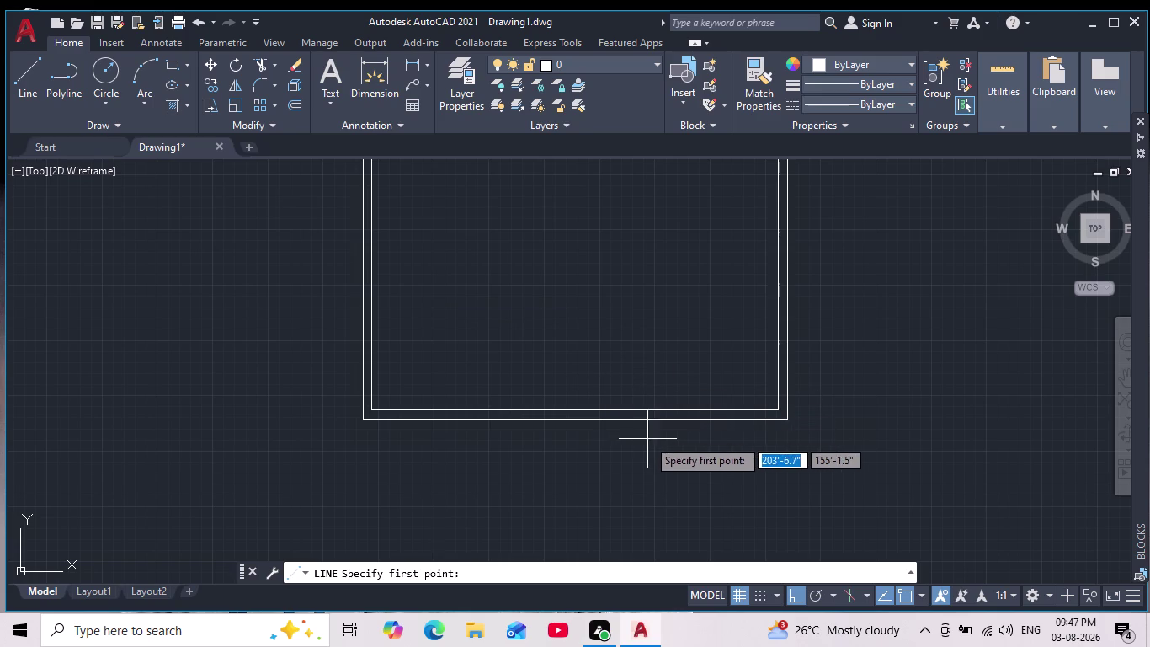
scroll(up, 3)
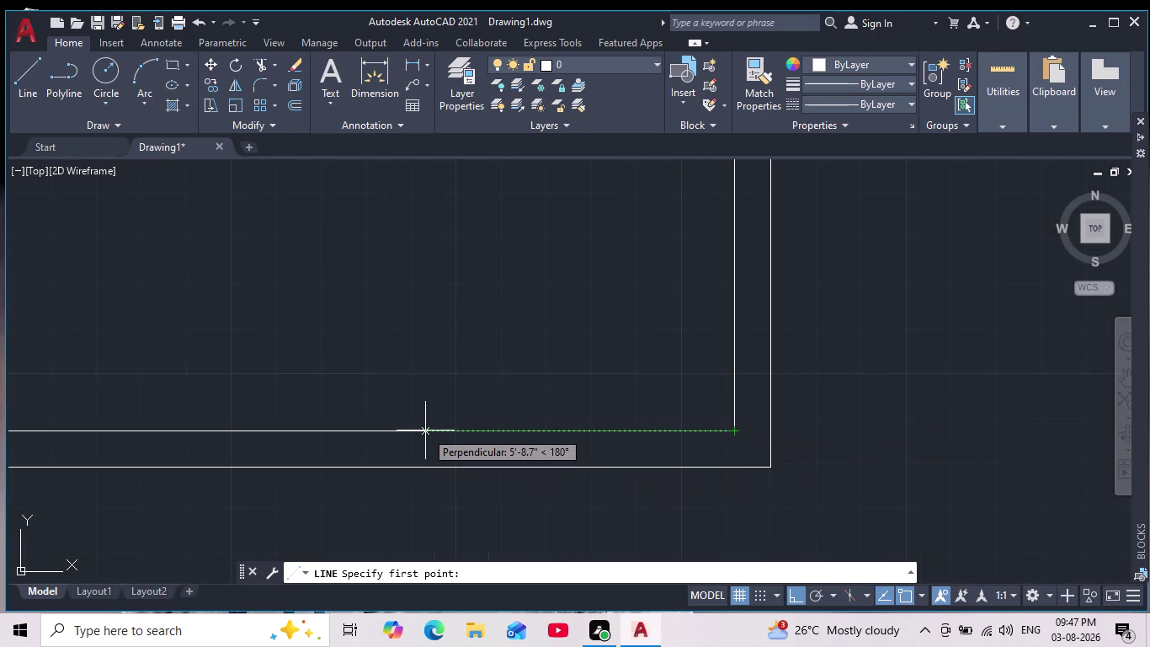
text(14')
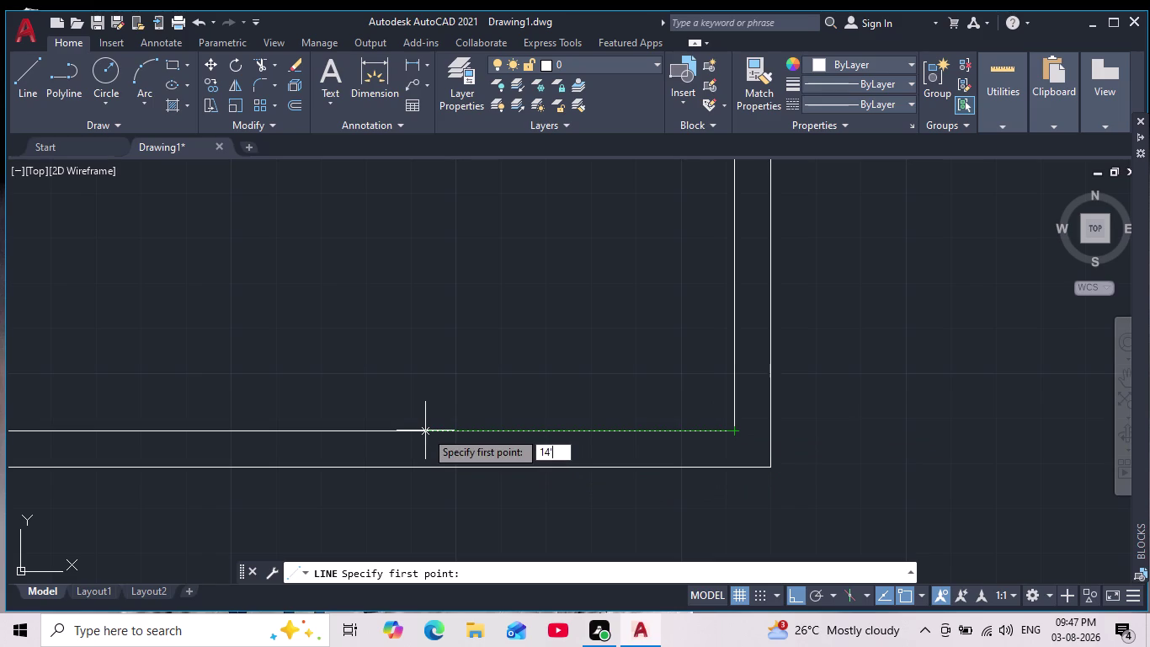
key(Return)
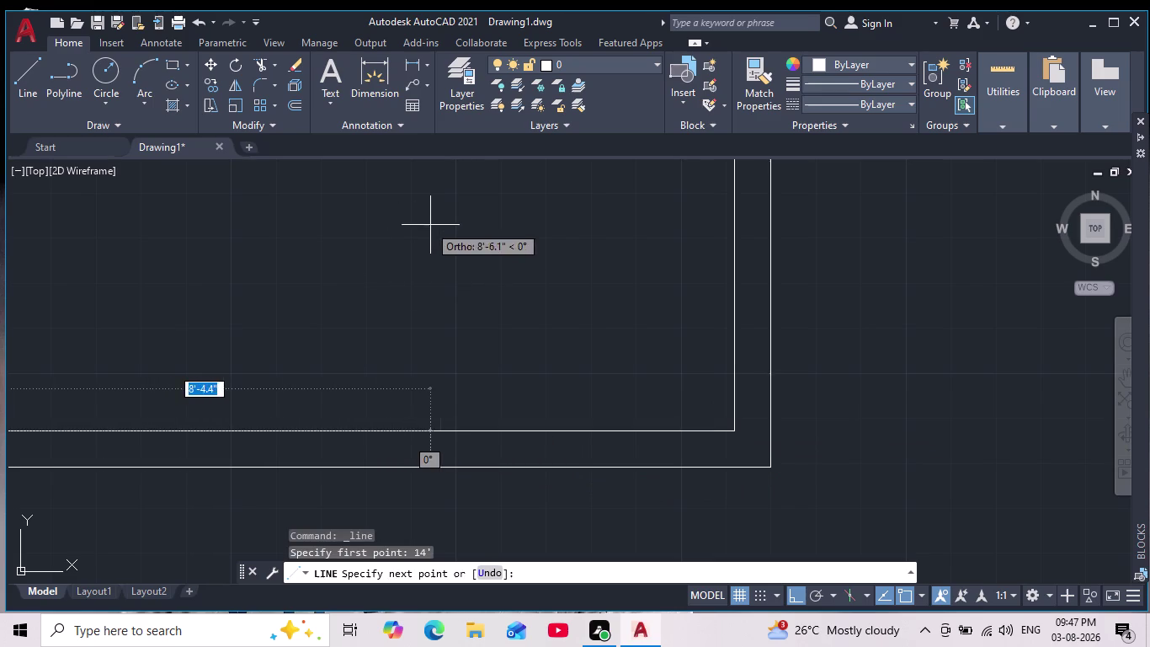
scroll(down, 3)
middle_drag(367, 206, 408, 381)
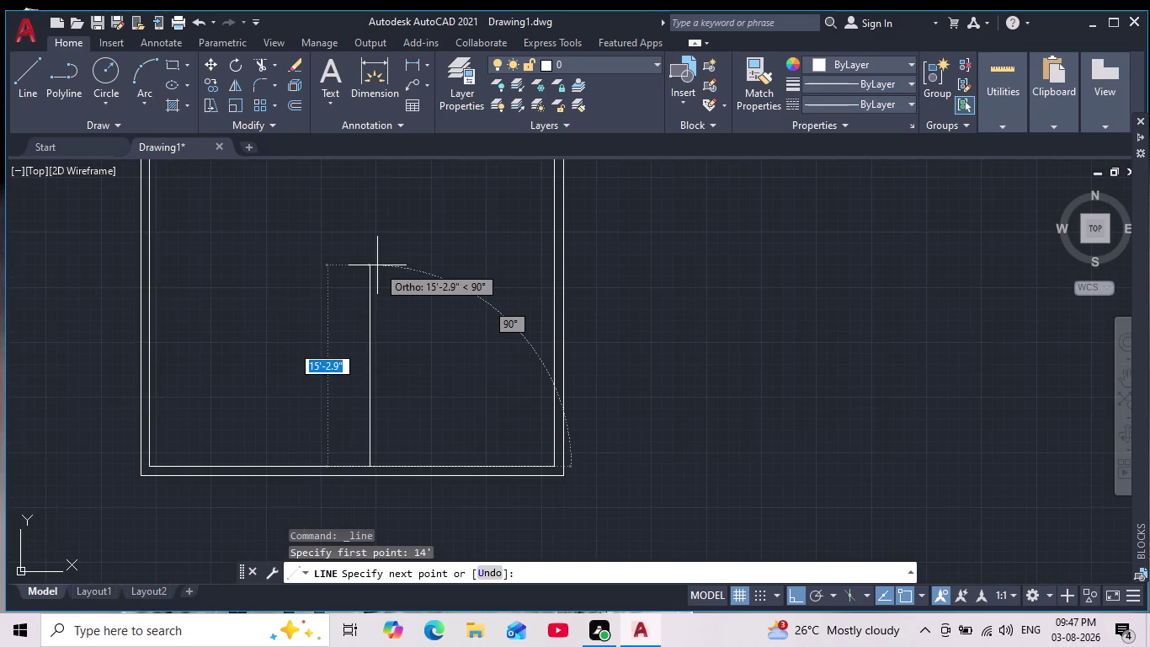
text(14')
key(Return)
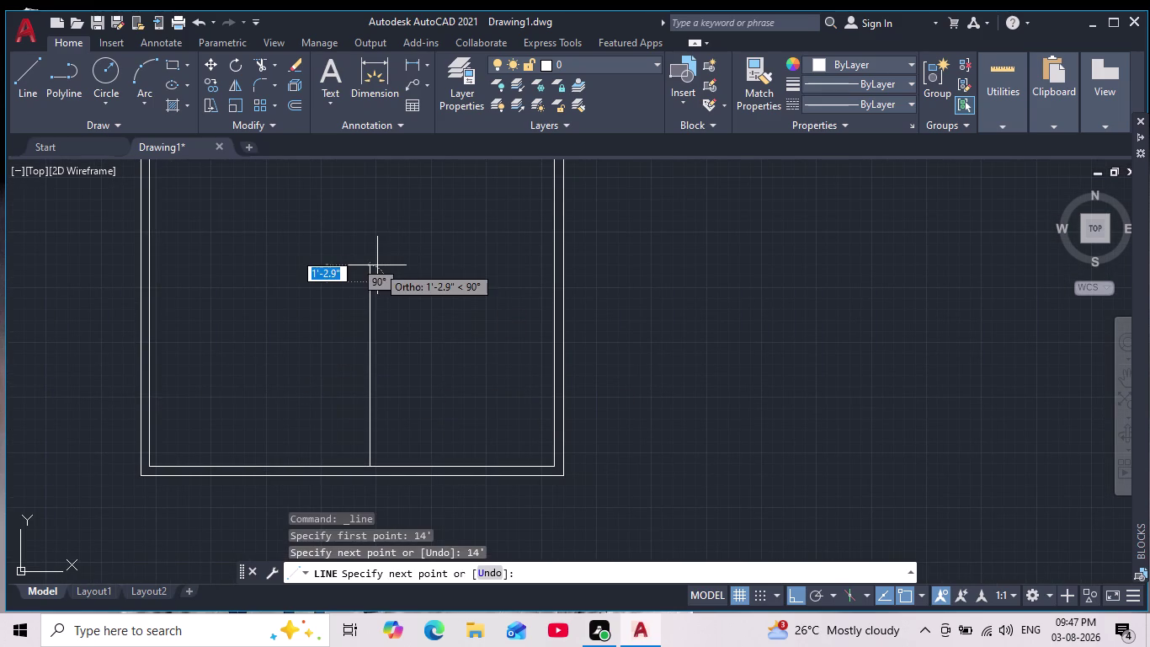
scroll(up, 3)
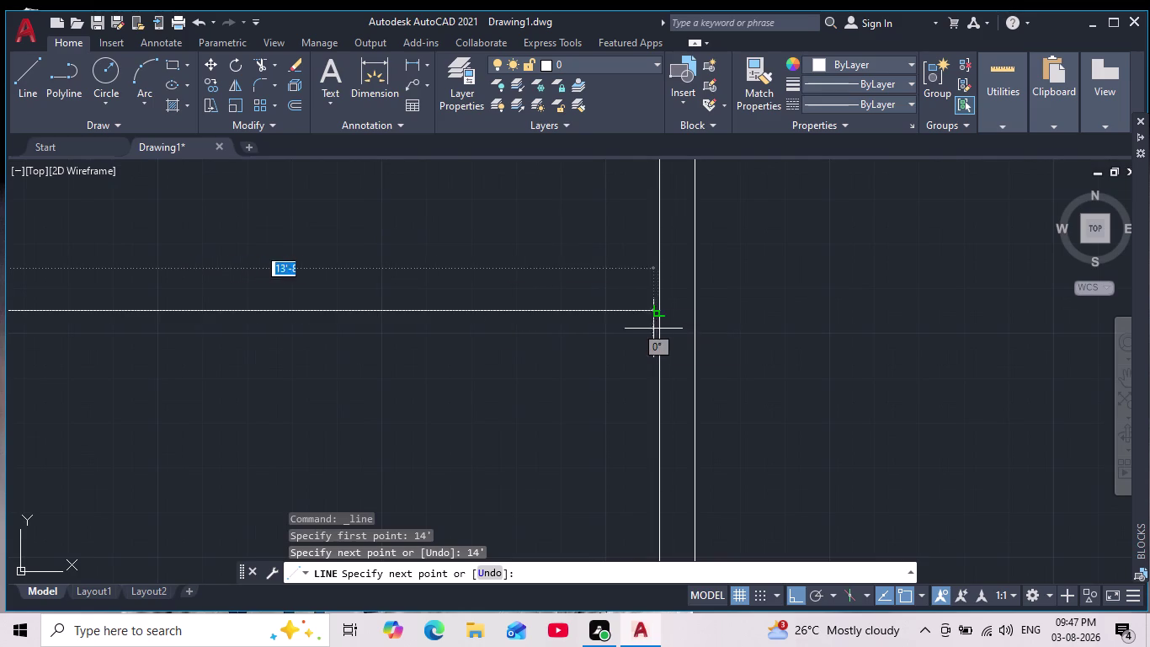
click(657, 309)
key(Escape)
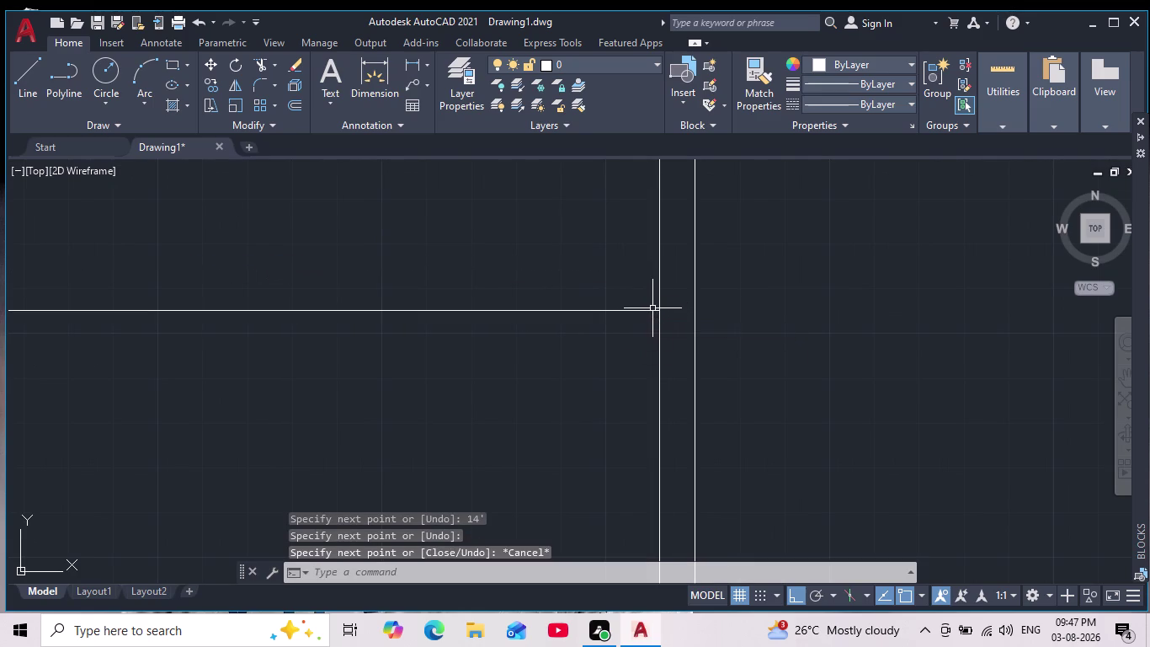
scroll(down, 3)
scroll(down, 3)
Offset the small corner room's top partition line 8 inches upward.
scroll(up, 3)
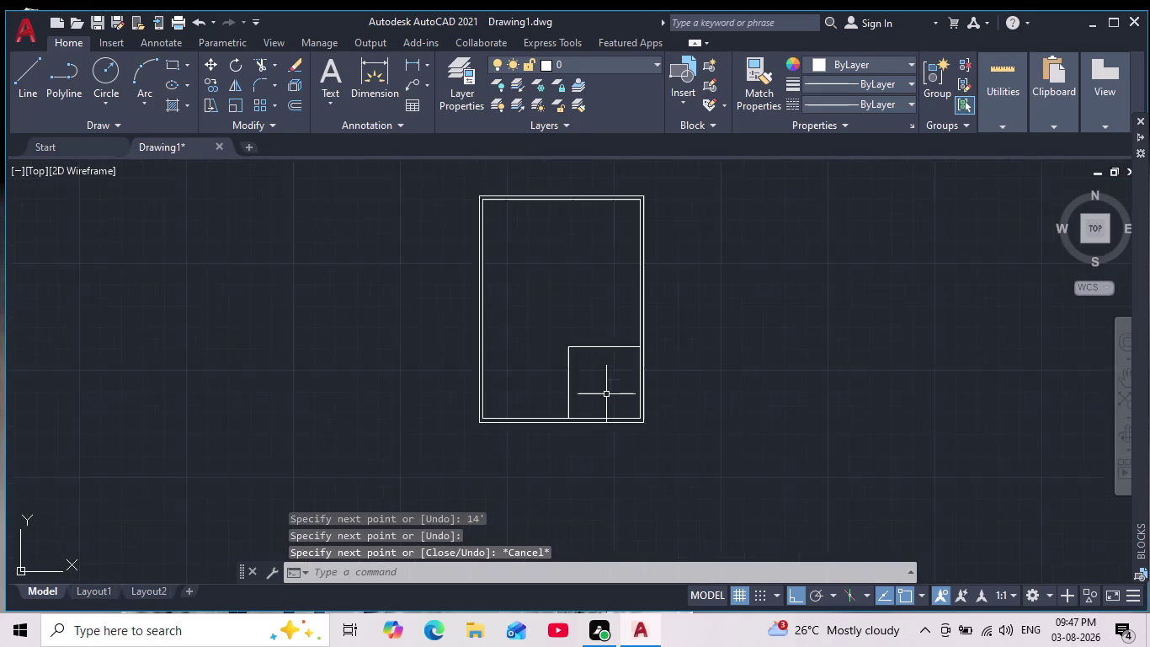
scroll(up, 3)
key(p)
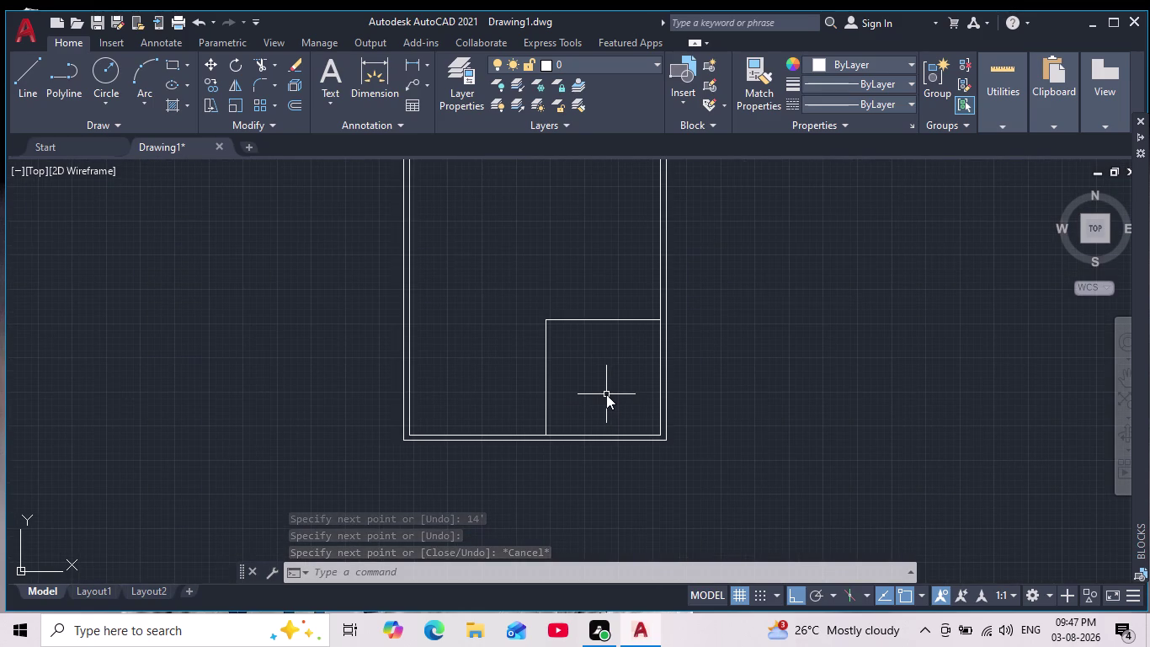
key(BackSpace)
key(o)
key(Return)
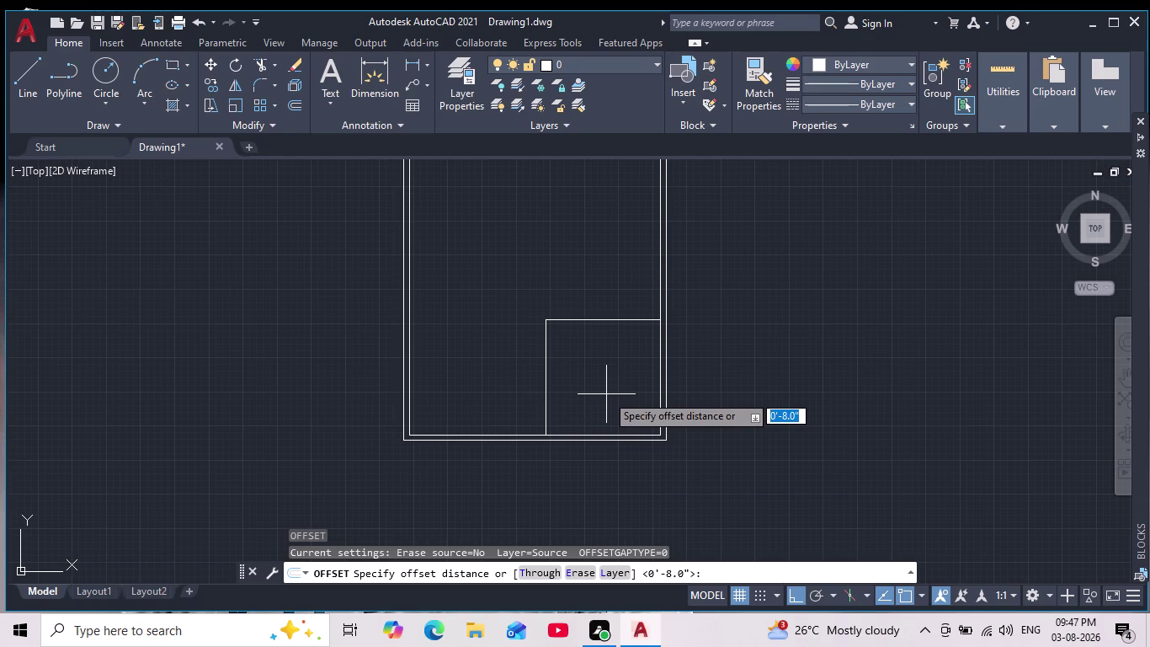
key(8)
key(Return)
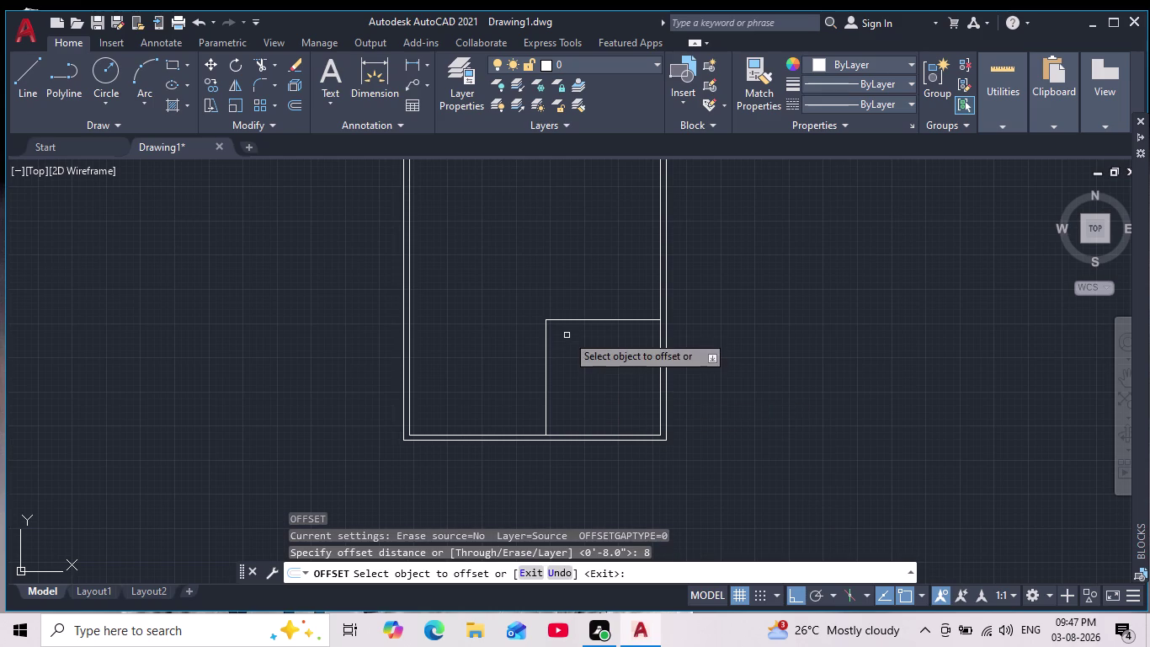
click(579, 321)
click(586, 363)
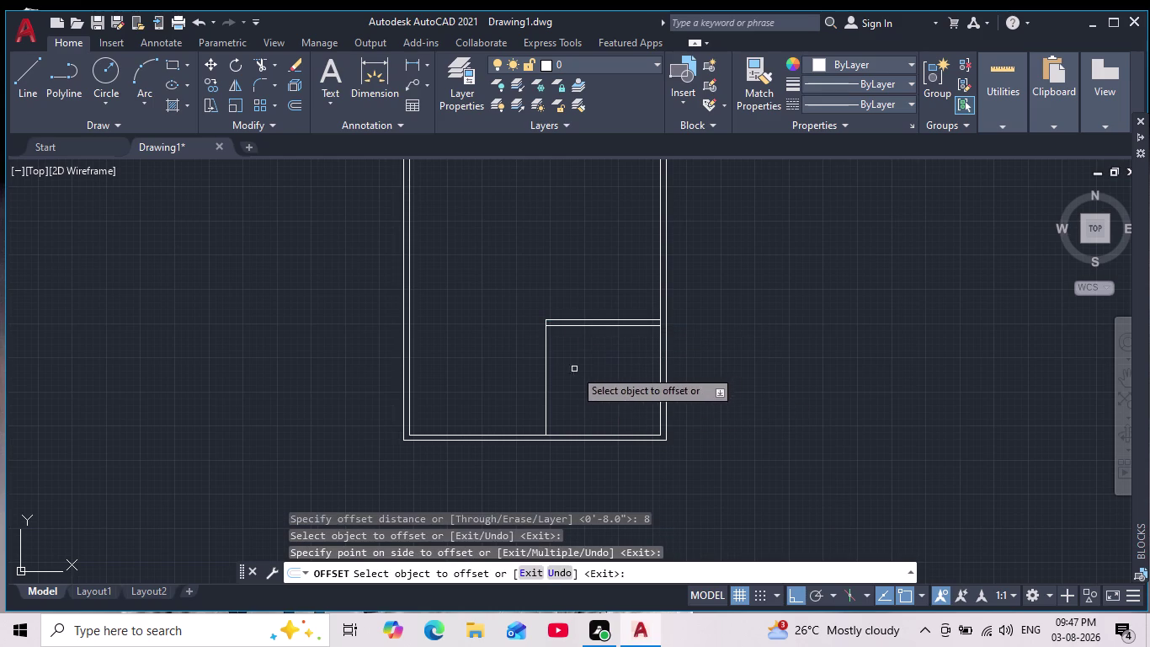
Offset the room's left partition line 8 inches left, plus another copy above the top line.
click(545, 383)
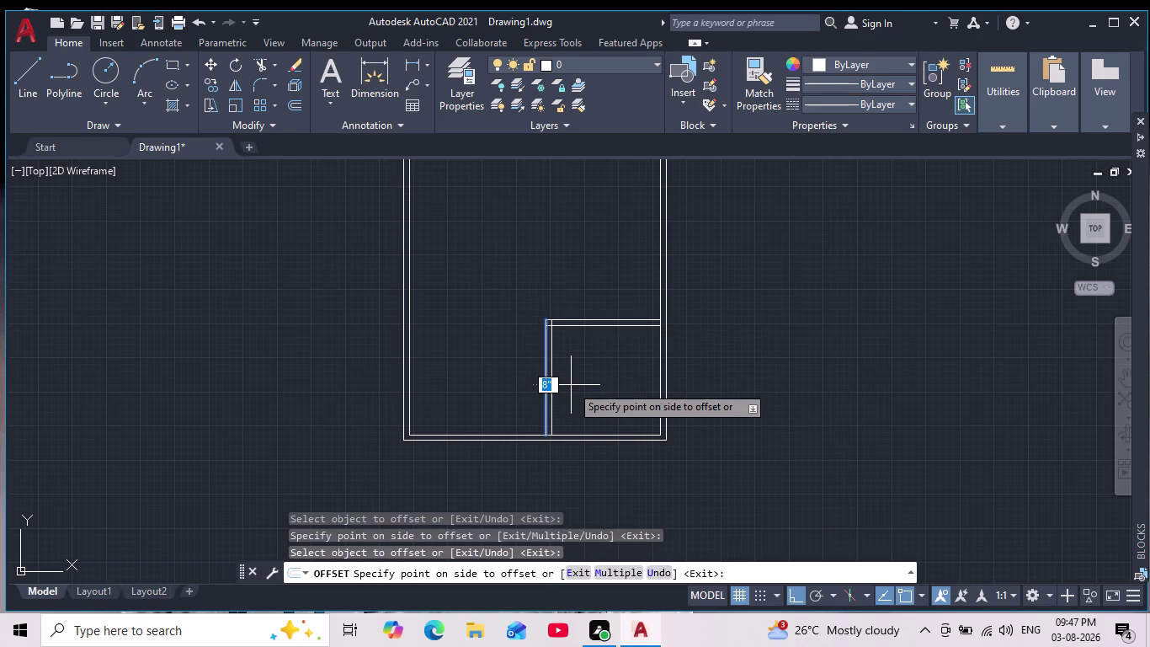
click(519, 378)
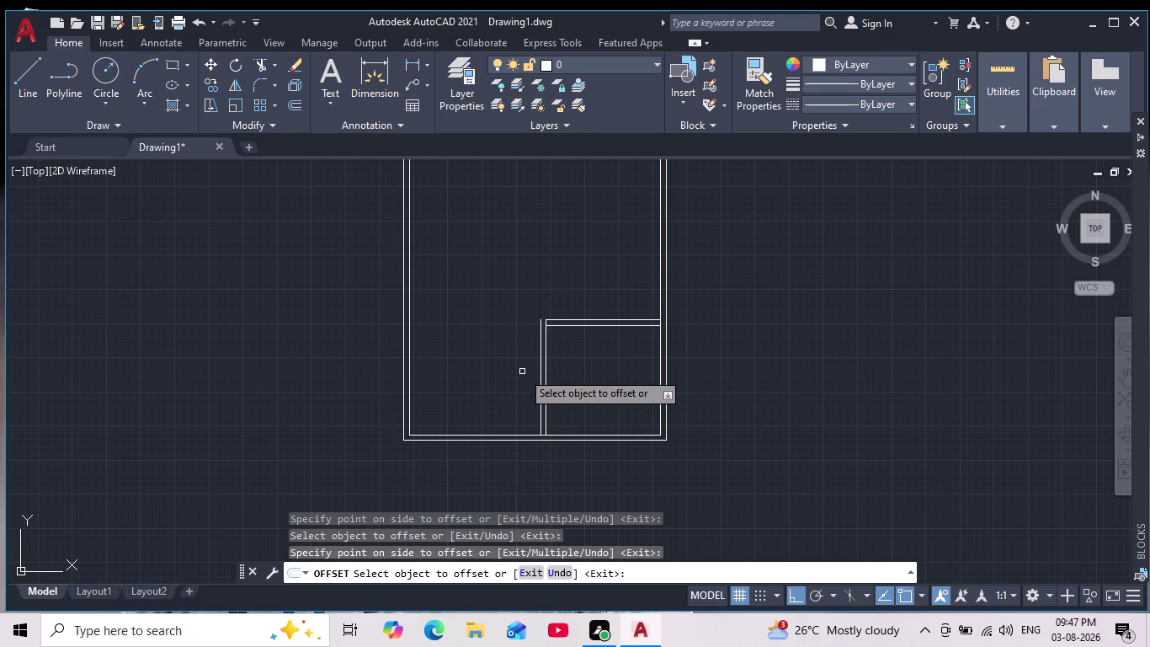
click(596, 318)
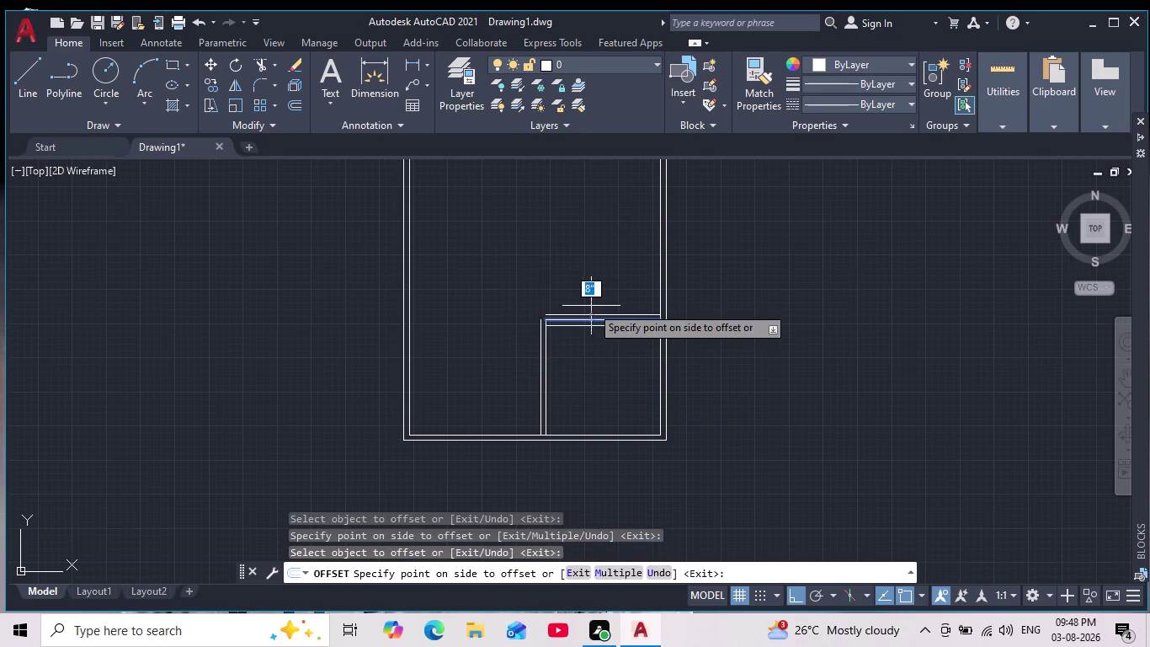
click(591, 301)
key(Escape)
key(Escape)
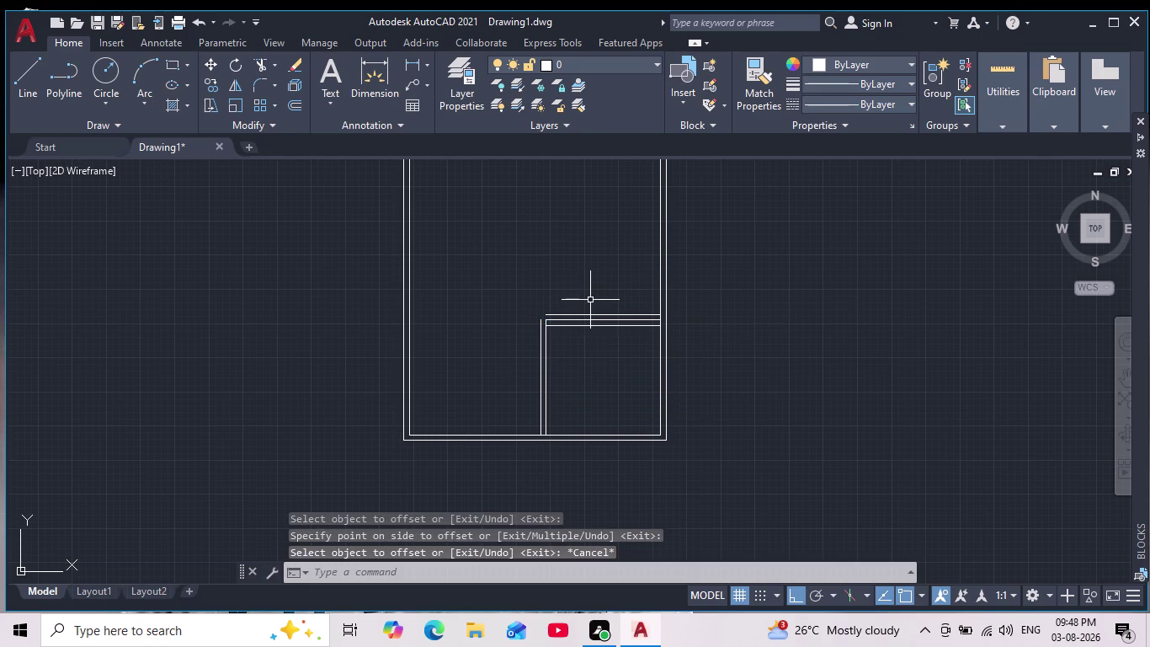
scroll(up, 3)
Erase the surplus horizontal line above the corner room's top wall and re-centre the plan.
click(667, 360)
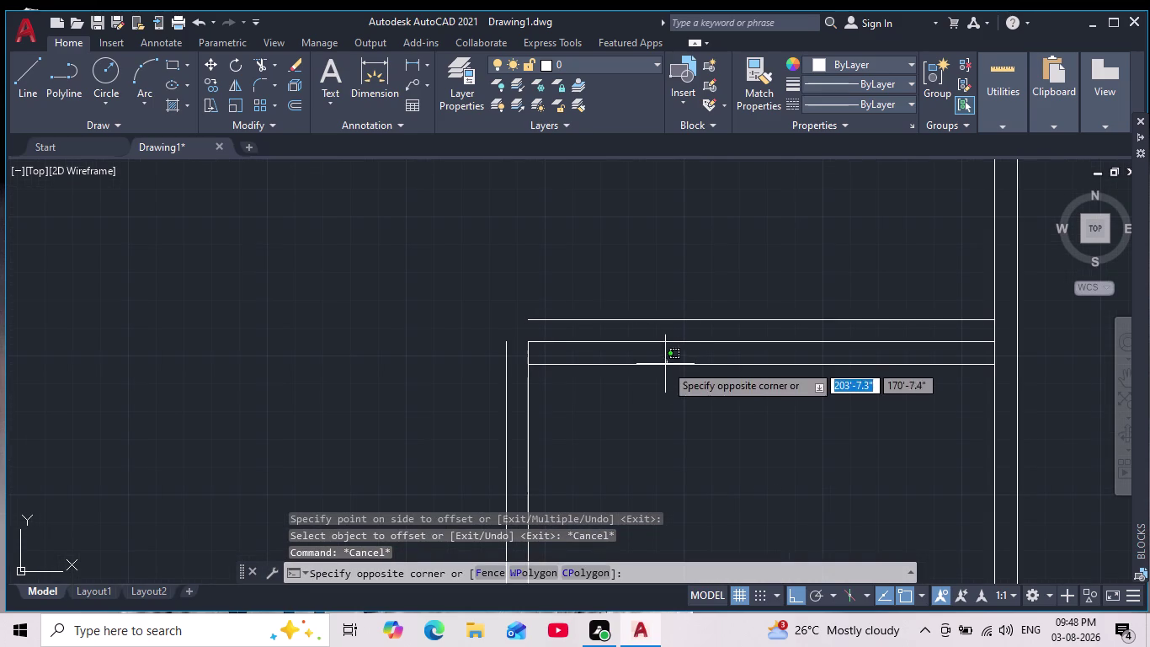
click(665, 370)
key(Delete)
scroll(down, 3)
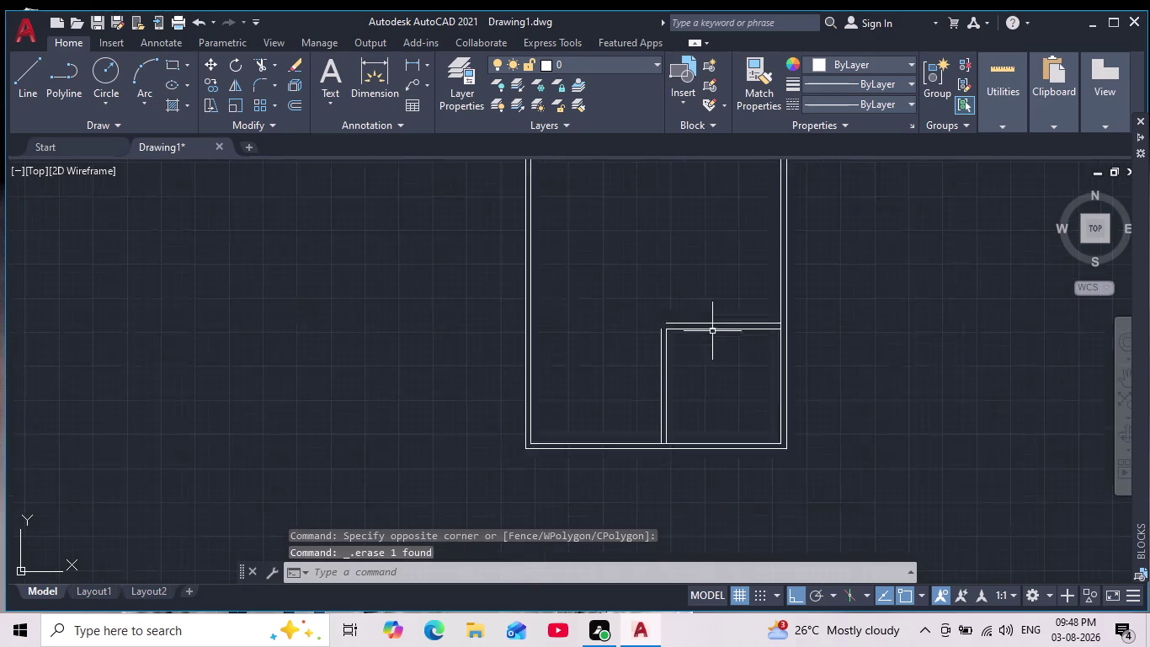
scroll(down, 3)
scroll(up, 3)
key(Escape)
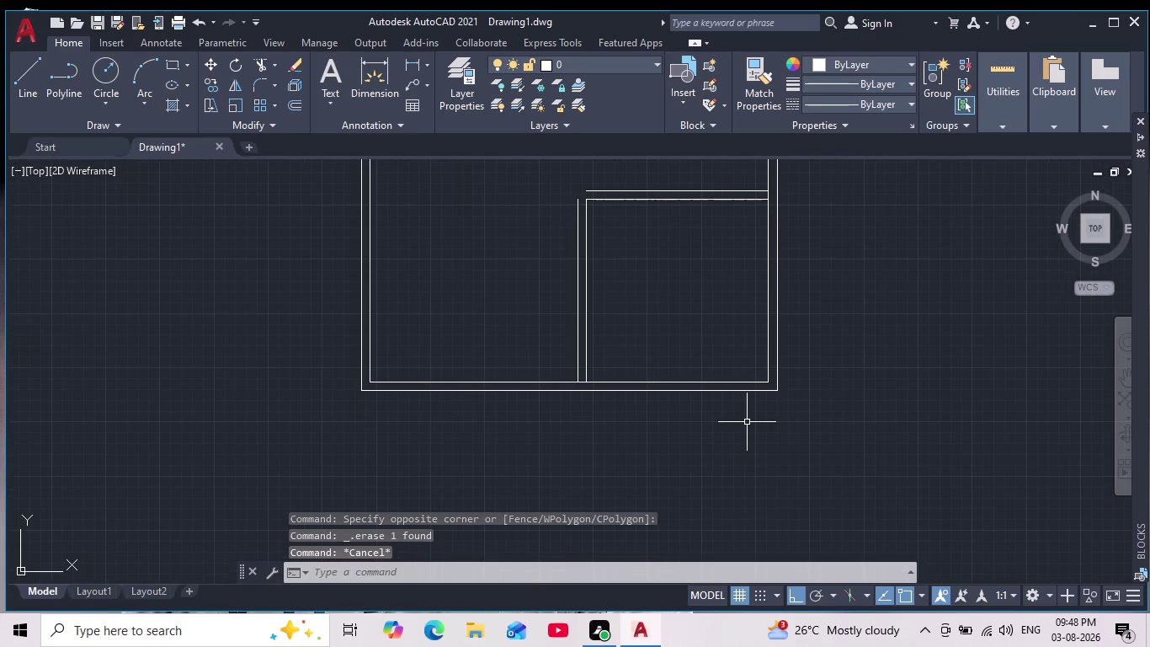
scroll(down, 3)
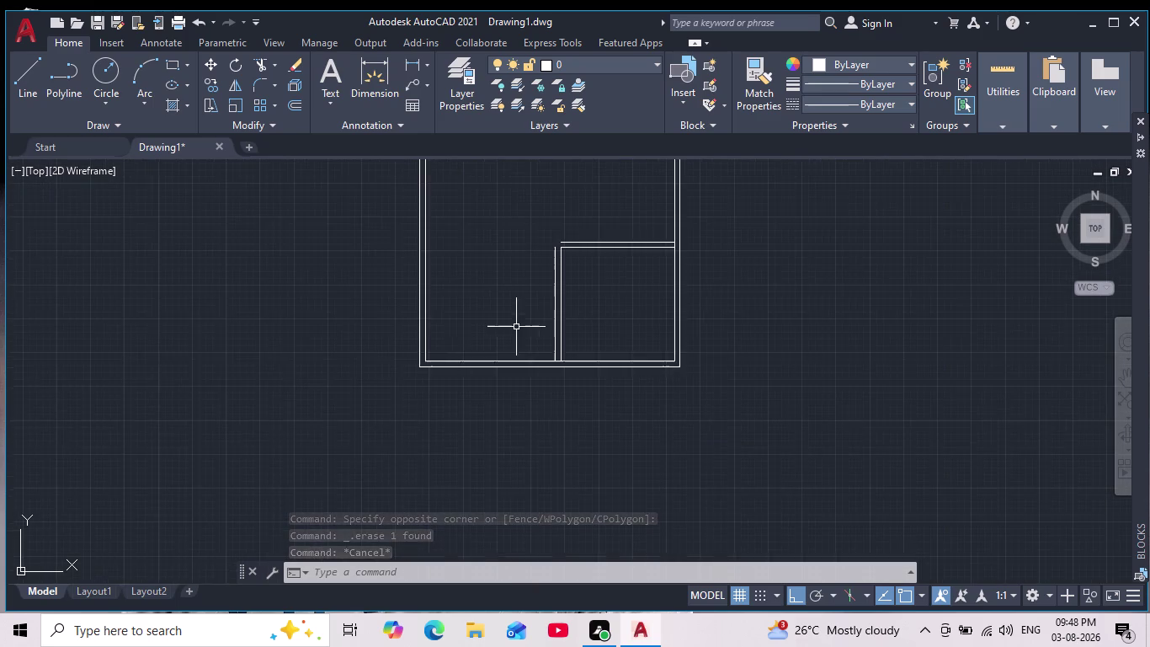
middle_drag(517, 326, 516, 379)
click(31, 70)
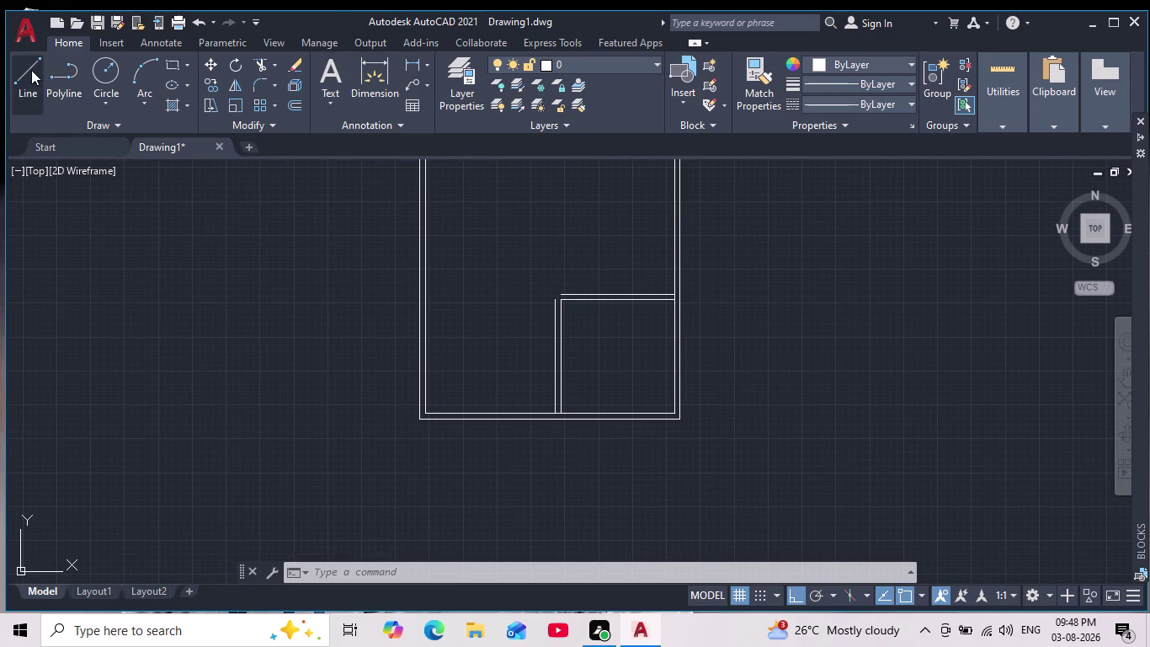
Draw a horizontal line from 6' above the inner bottom-left corner to the small room's wall.
scroll(up, 3)
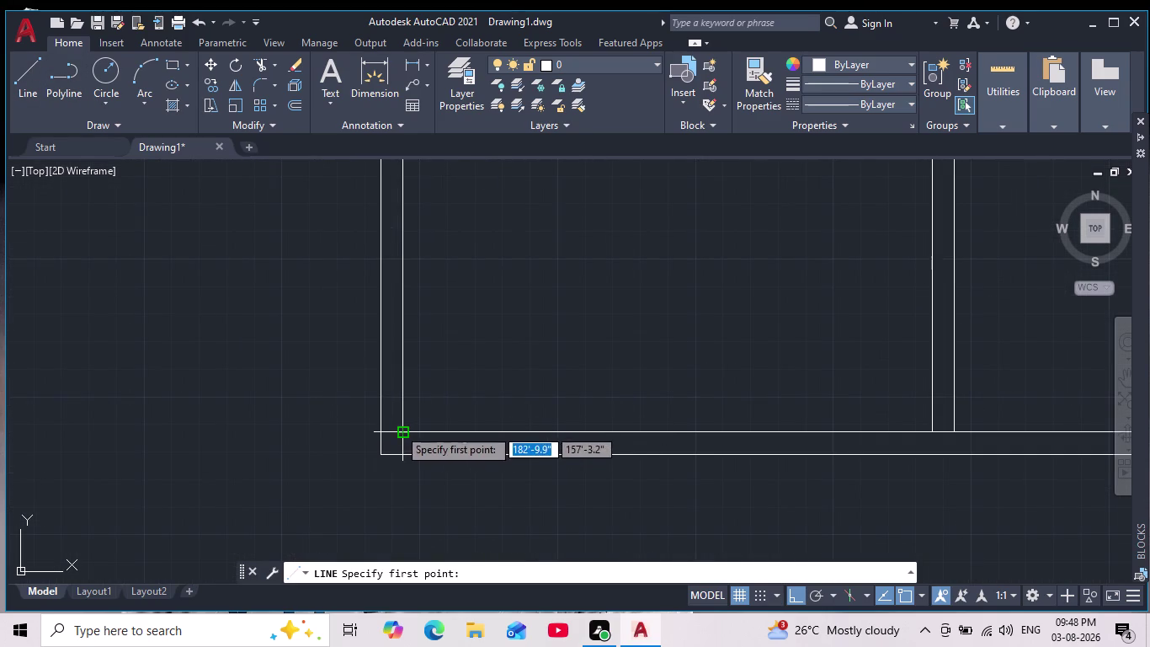
text(6)
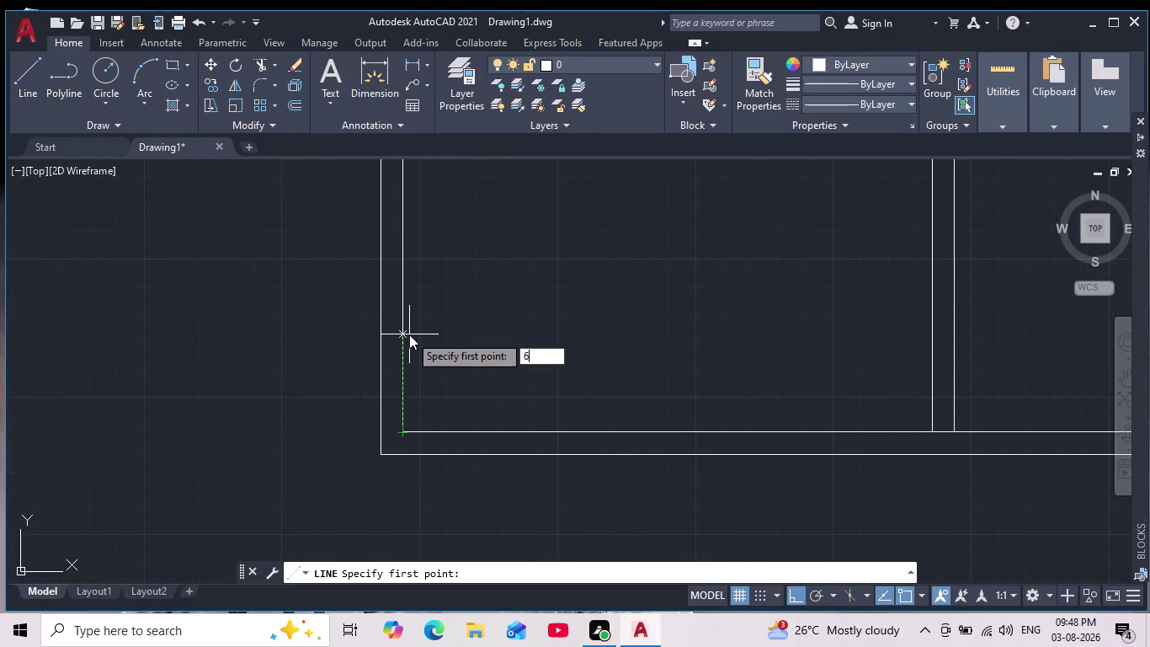
text(')
key(Return)
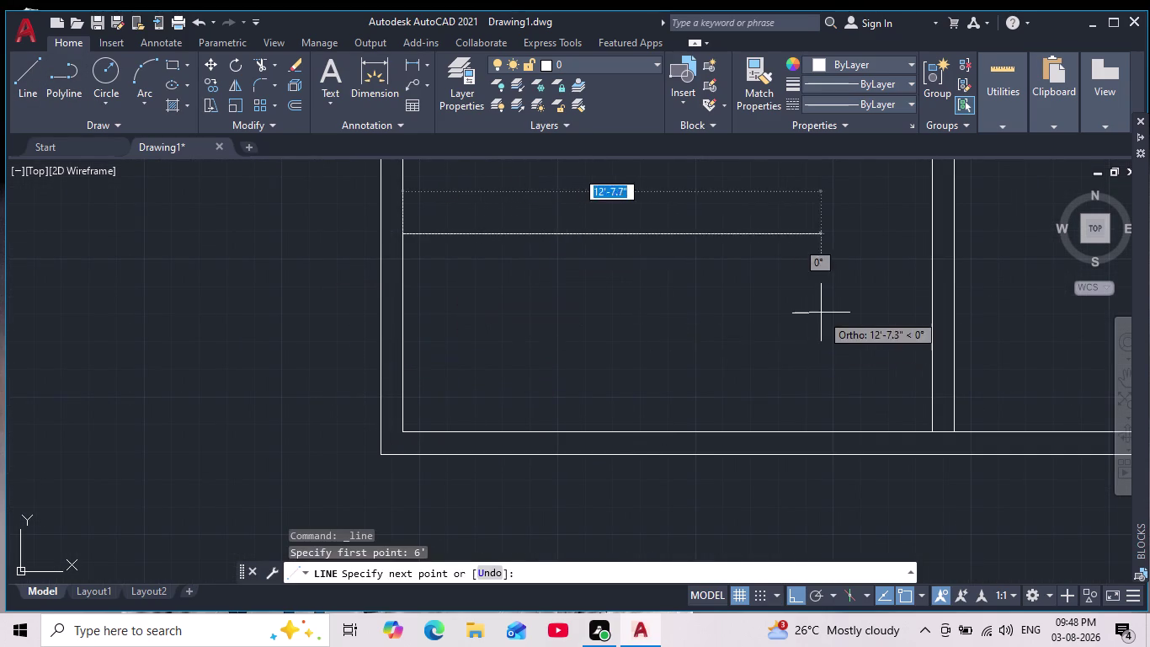
scroll(down, 3)
scroll(up, 3)
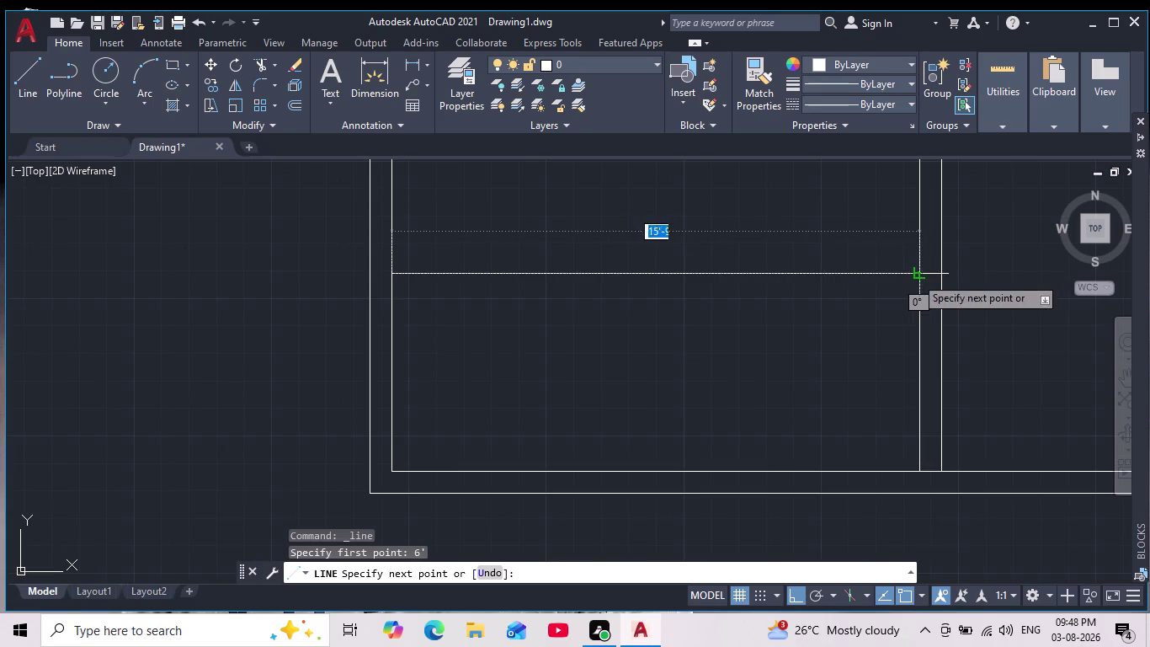
click(919, 276)
key(Escape)
scroll(down, 3)
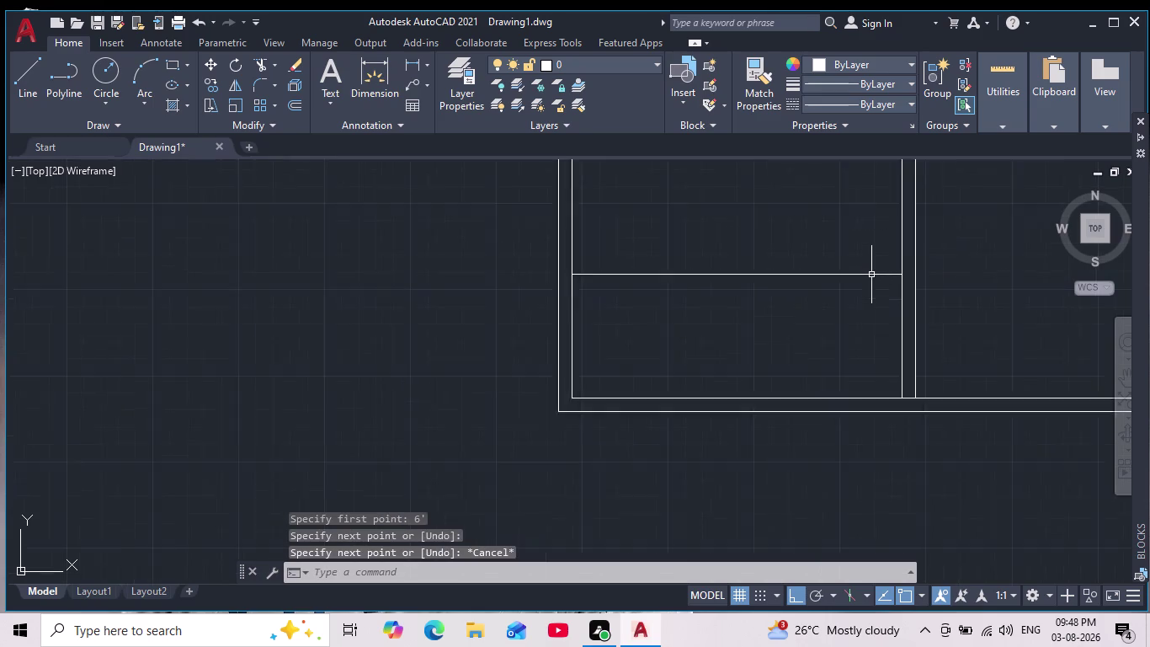
scroll(down, 3)
middle_drag(837, 275, 661, 414)
scroll(up, 3)
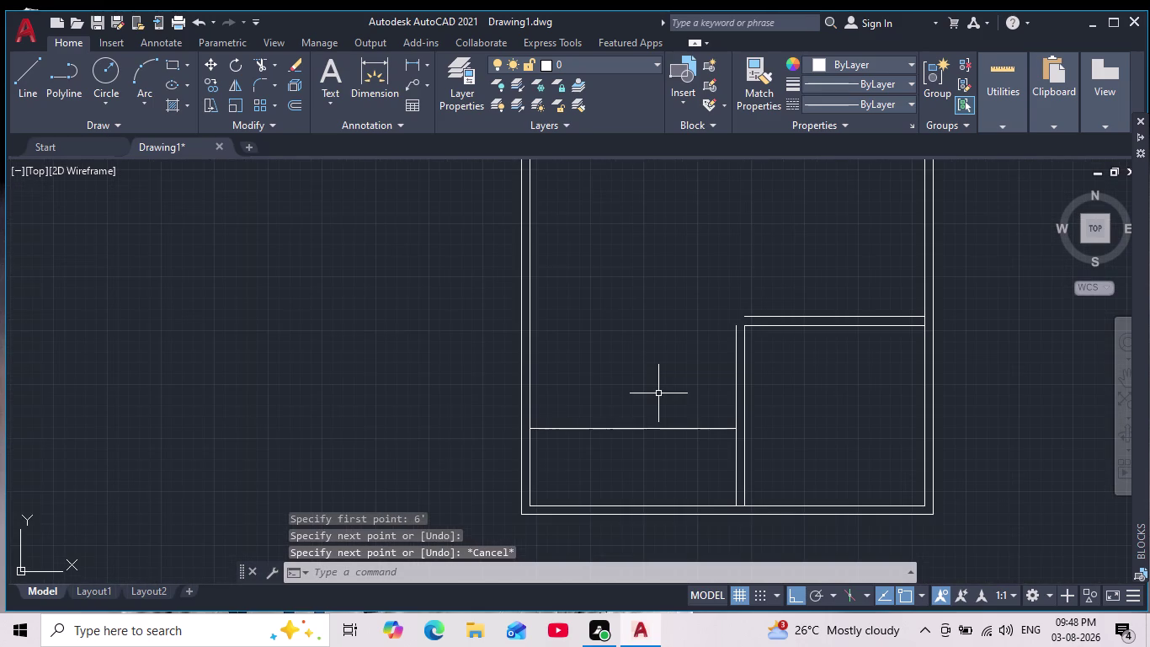
key(o)
key(Return)
Offset the new partition line 8 inches upward to form a double wall.
key(8)
key(Return)
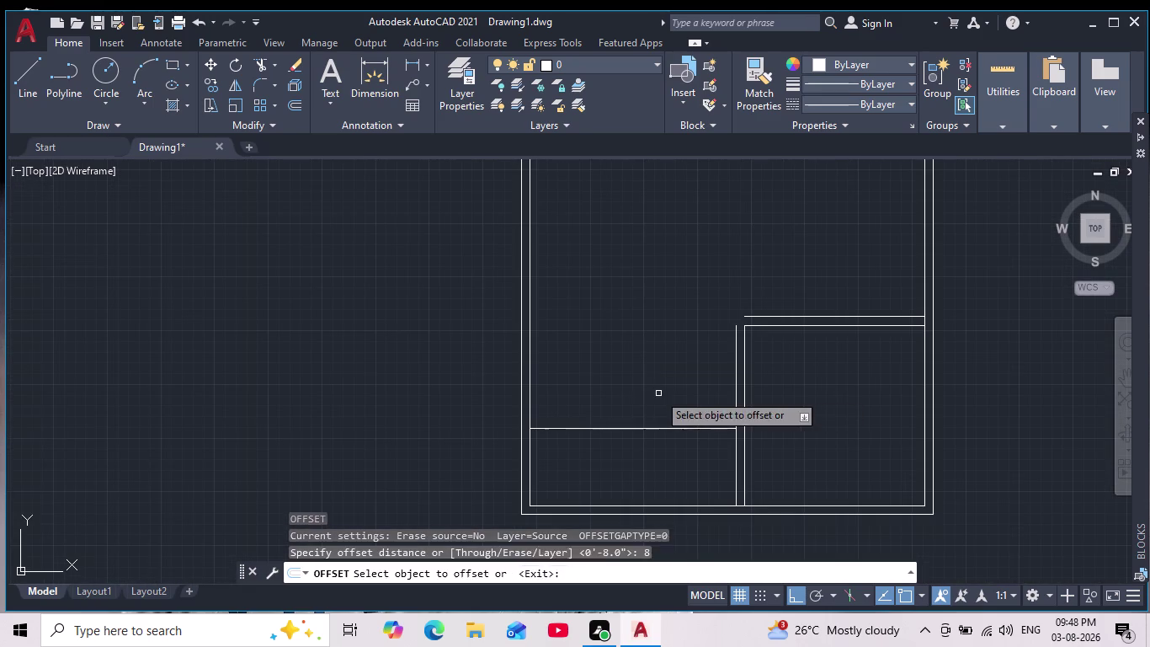
key(Return)
key(Return)
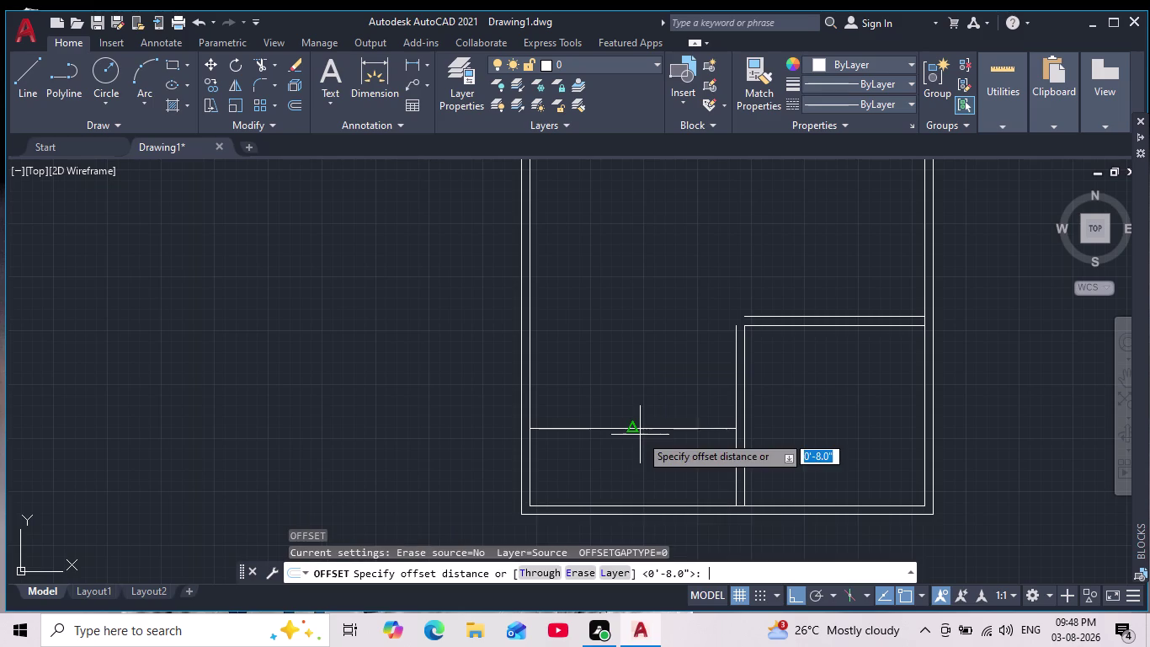
key(Return)
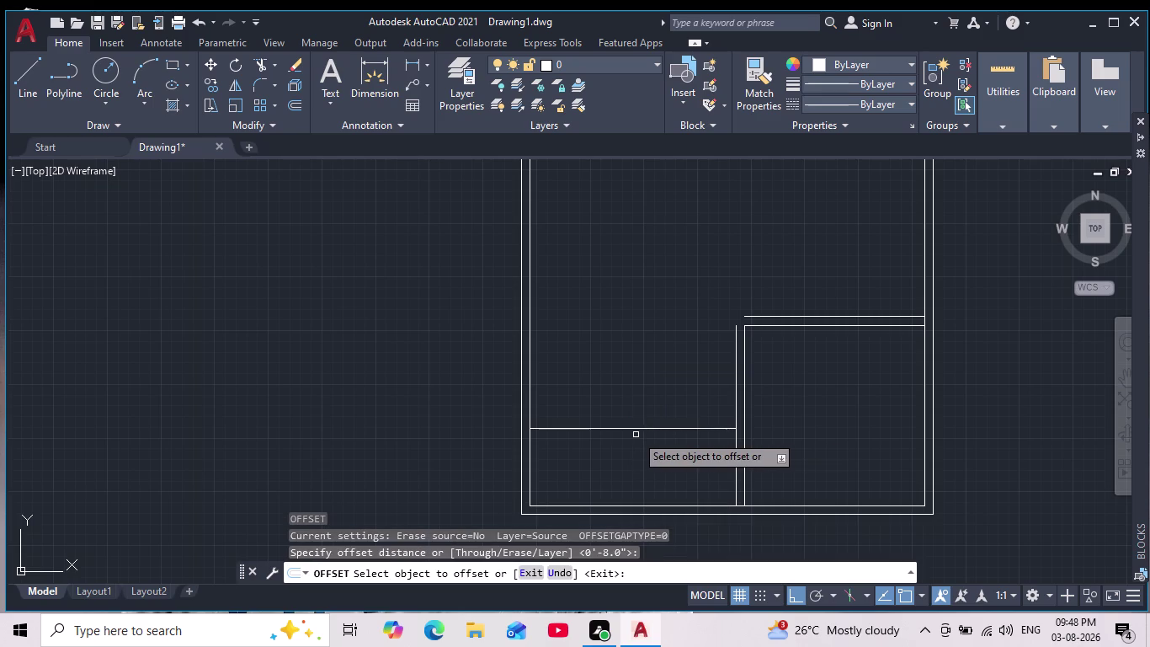
click(619, 427)
click(615, 368)
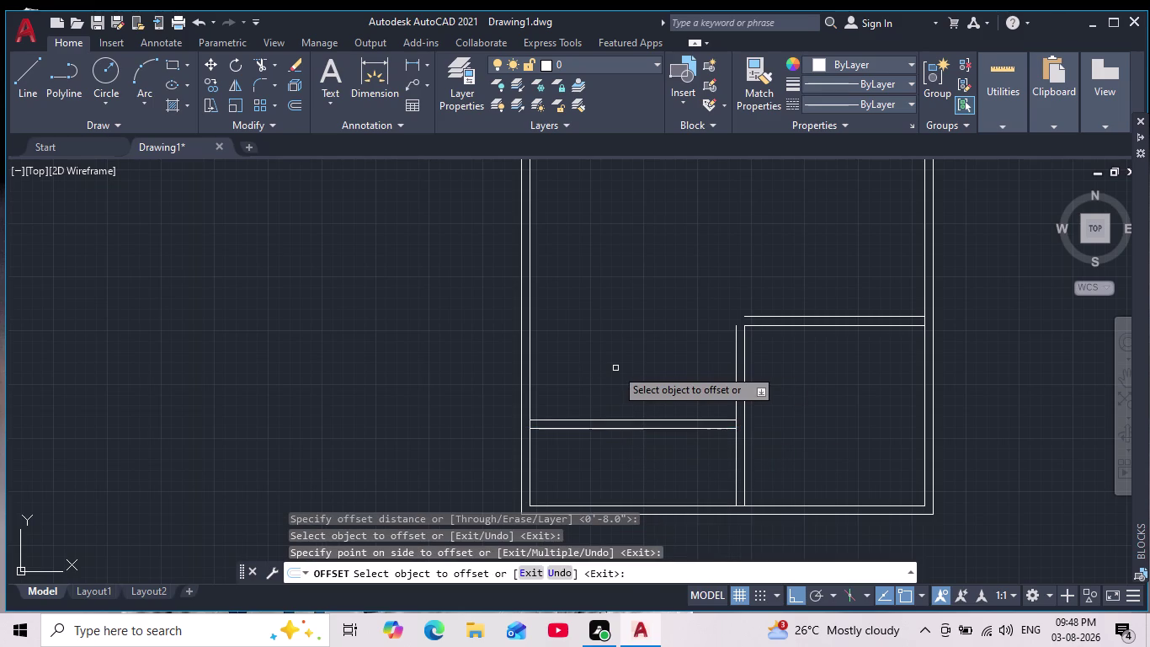
key(Return)
Offset the partition line 15' upward to place a new partition higher.
key(Return)
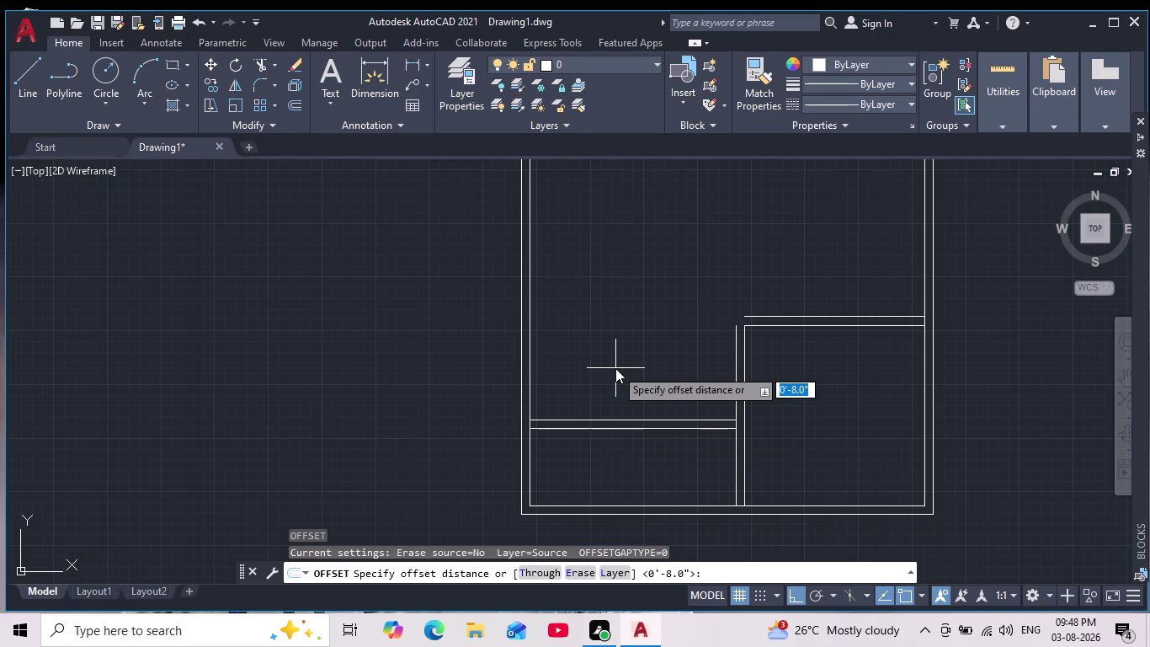
text(15)
key(apostrophe)
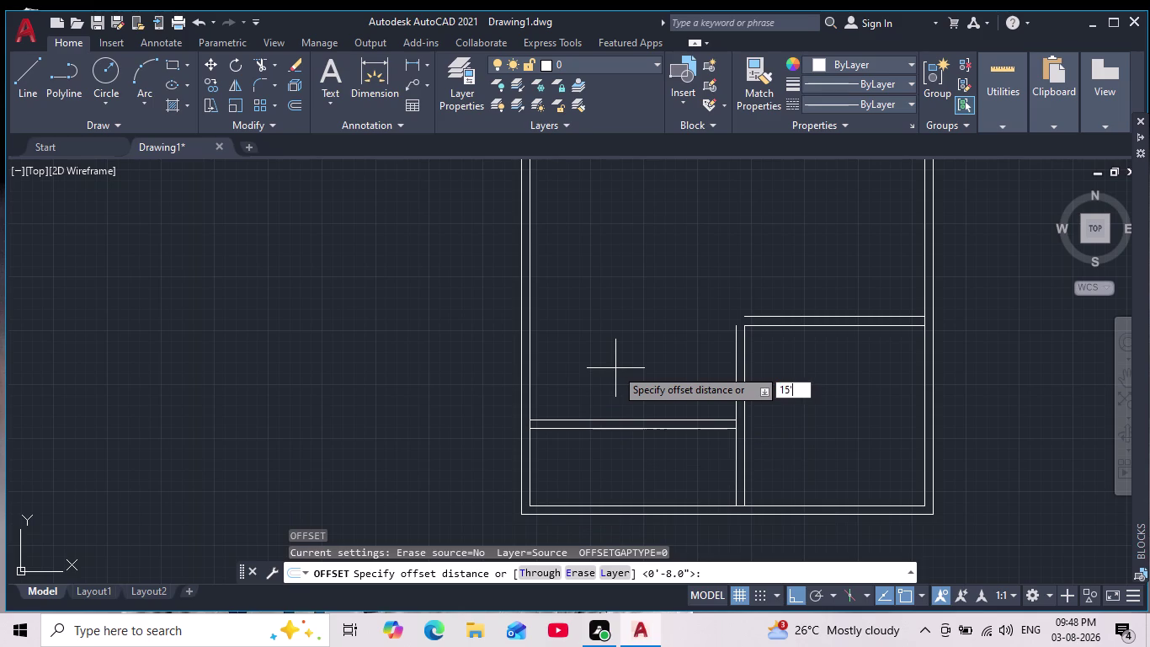
key(Return)
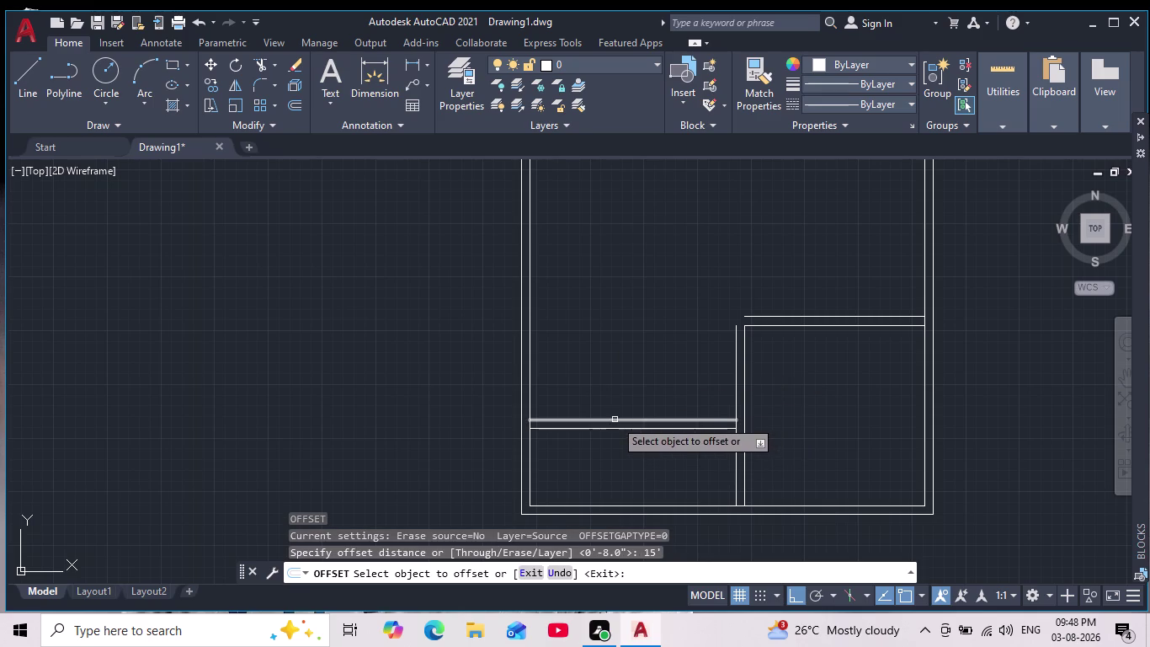
click(613, 419)
click(605, 284)
Double the line copied 15' higher with an 8-inch offset.
key(Return)
key(Return)
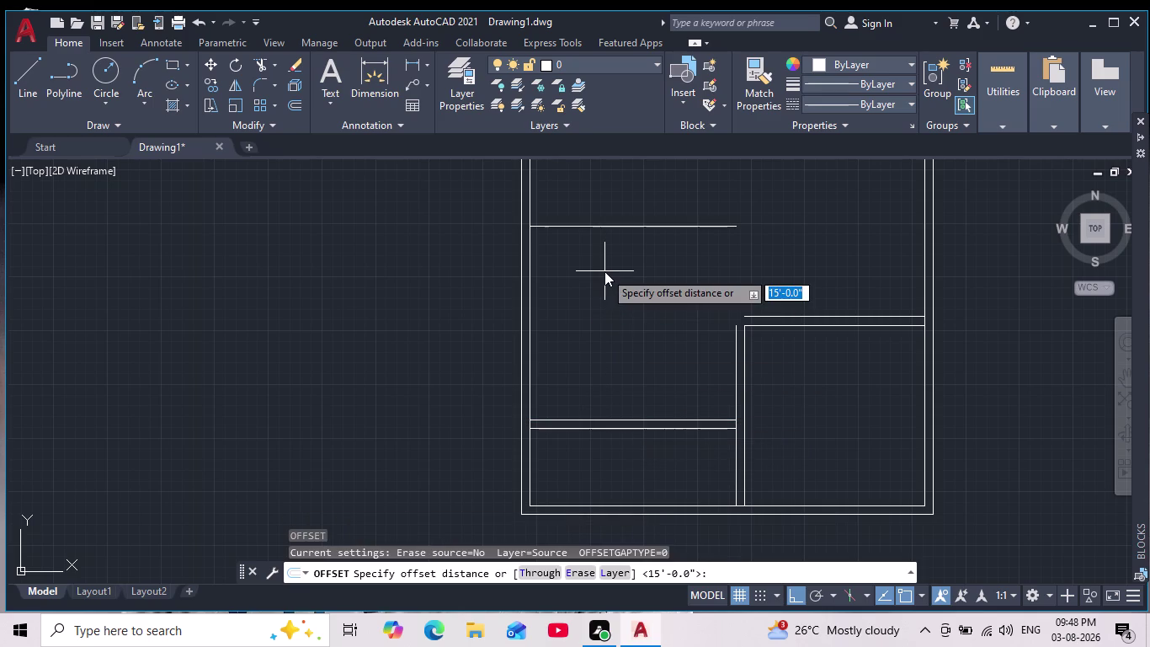
key(8)
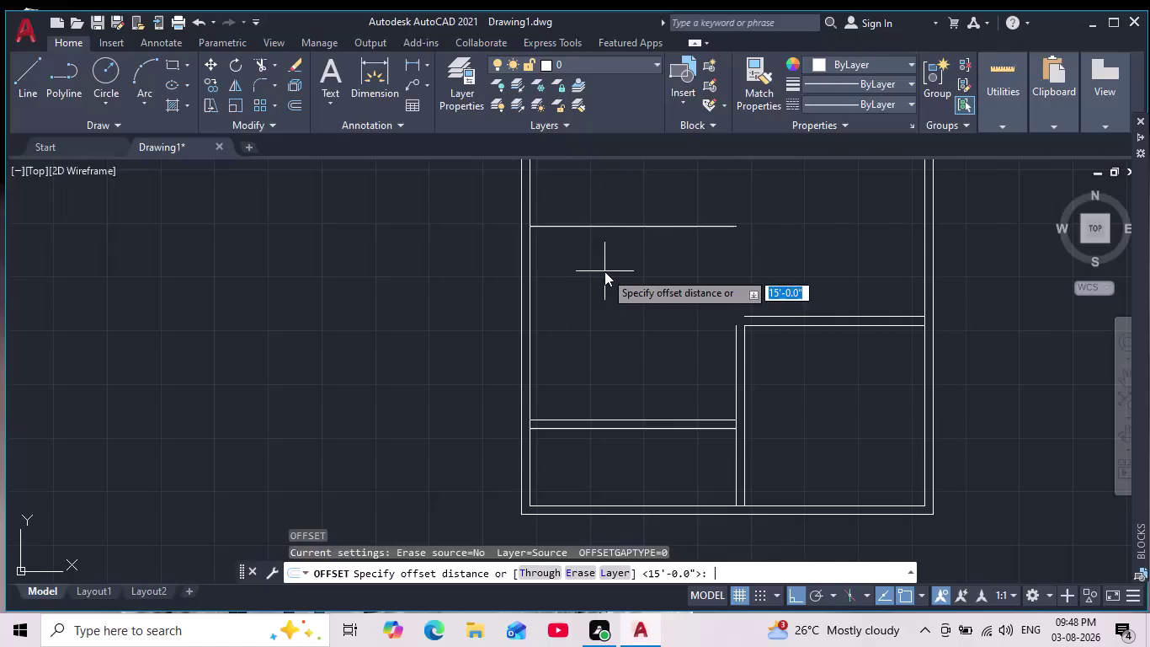
key(Return)
scroll(down, 3)
middle_drag(594, 248, 524, 526)
scroll(up, 3)
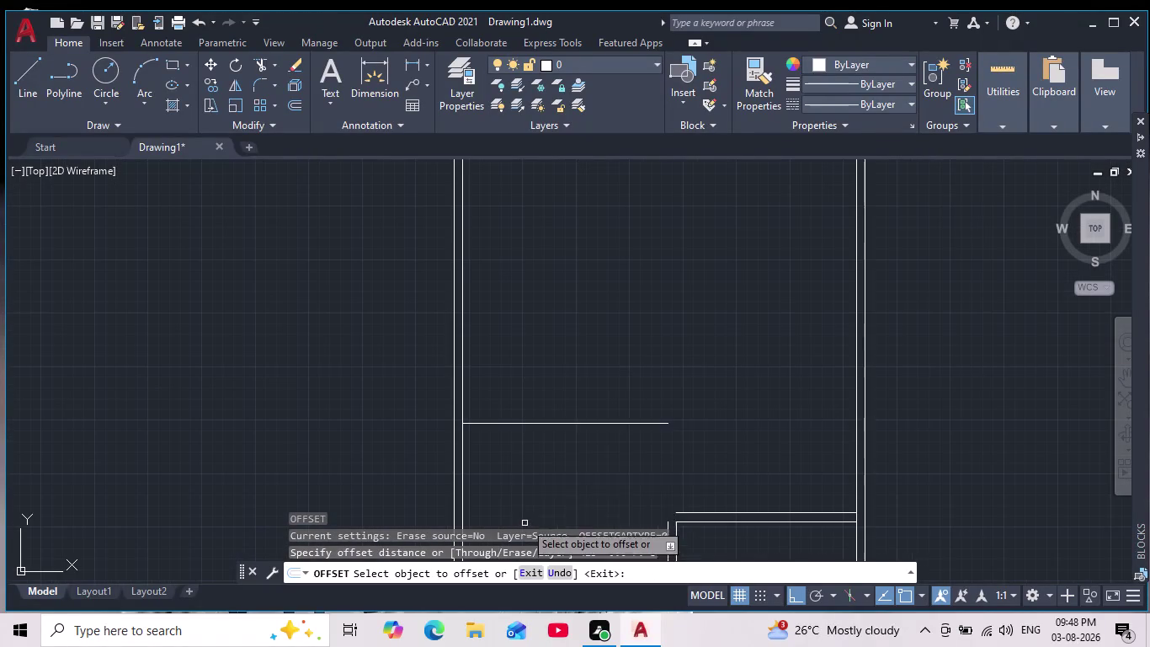
click(539, 424)
click(540, 367)
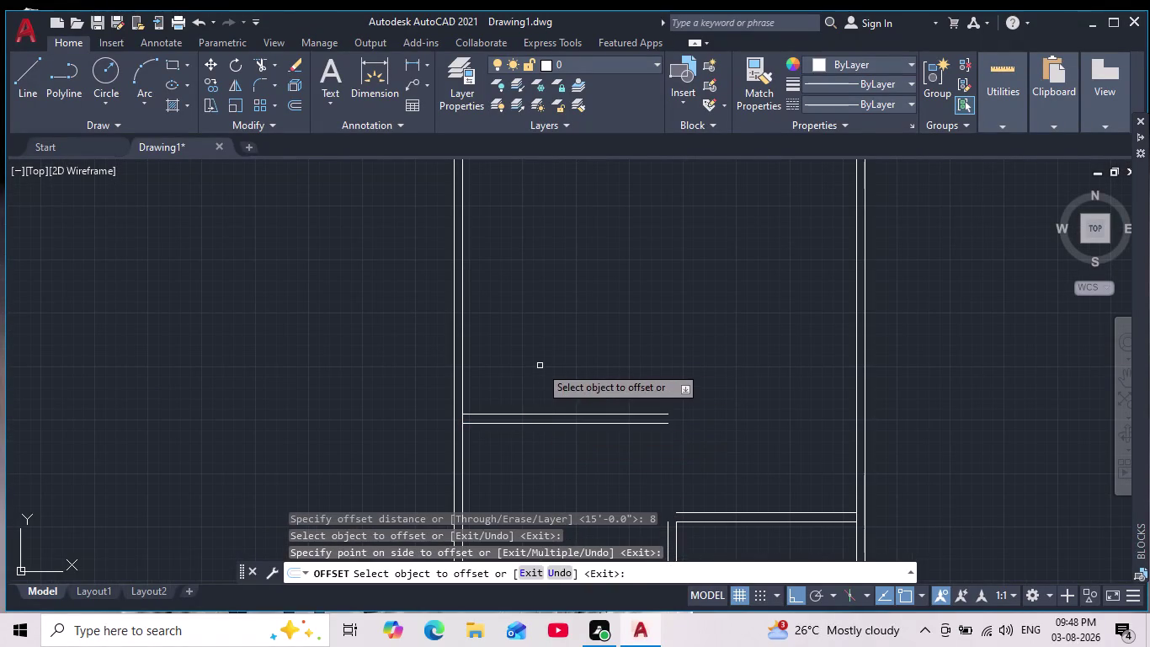
key(Return)
Offset a partition line by 16' to create the upper partition.
key(Return)
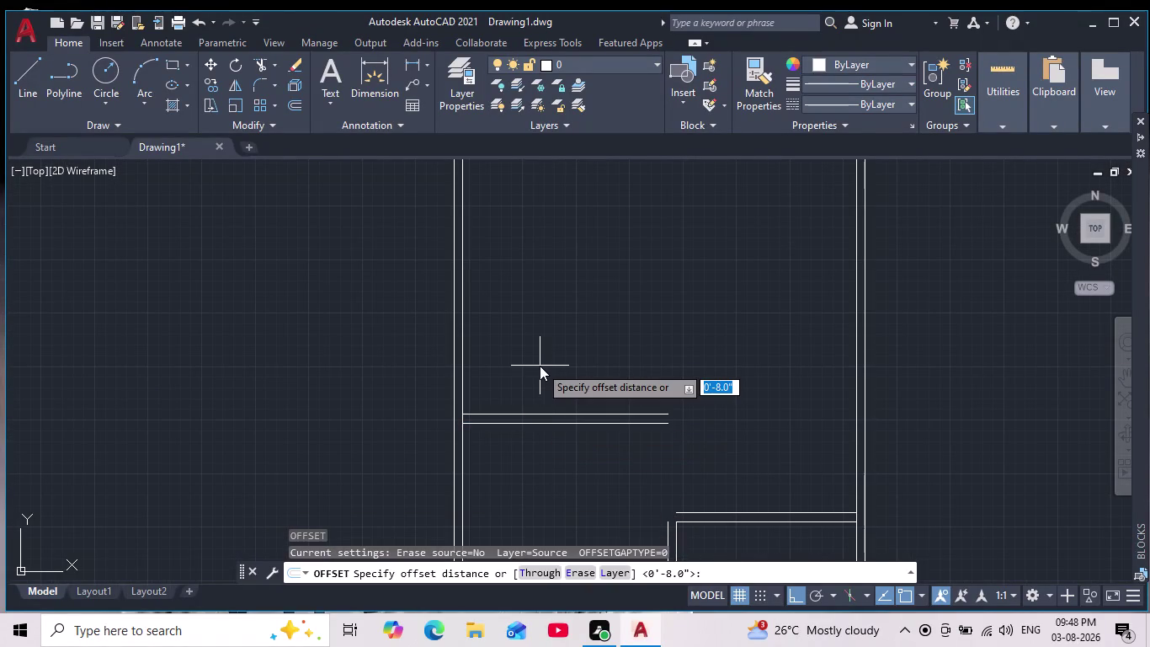
text(16')
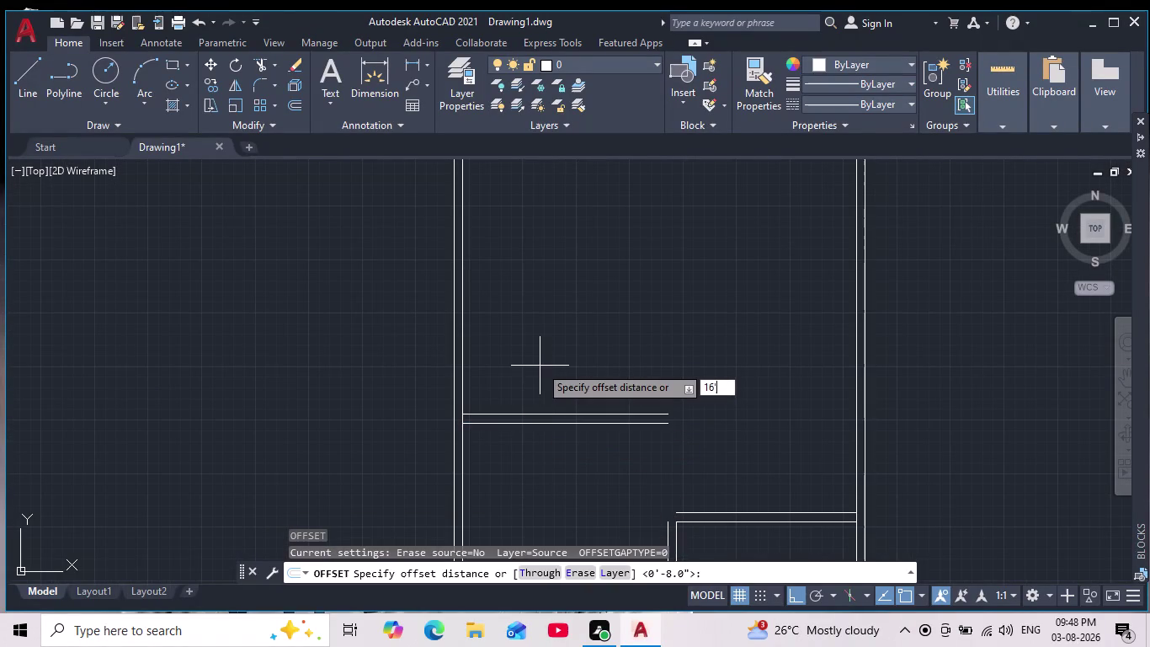
key(Return)
click(532, 411)
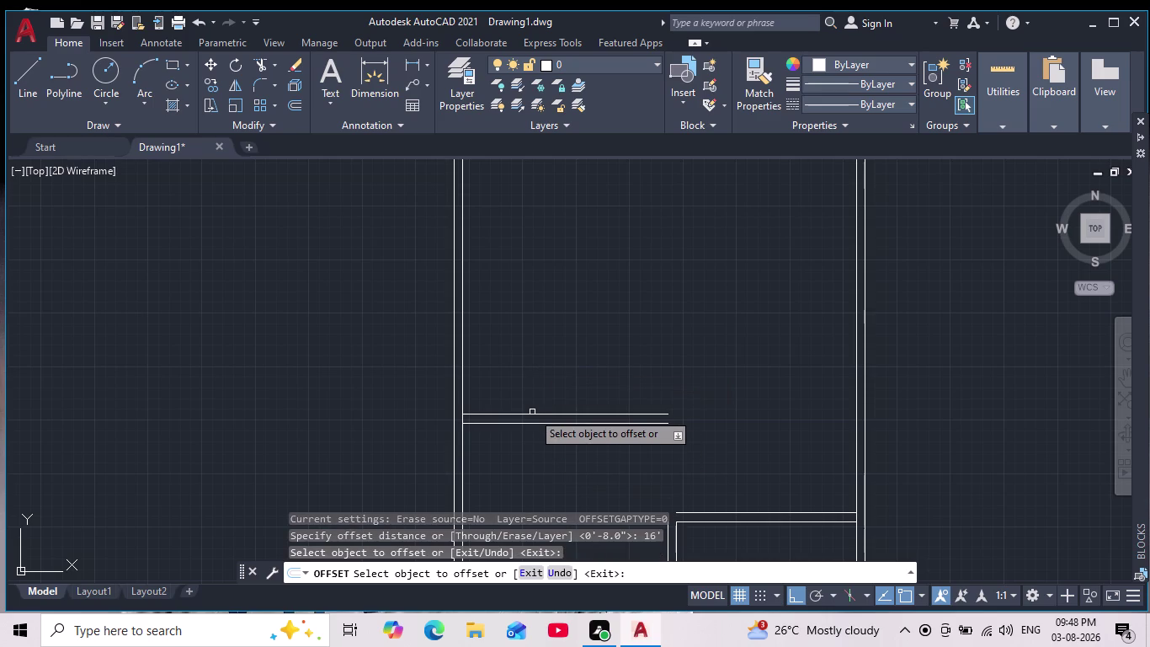
click(527, 417)
click(531, 313)
scroll(down, 3)
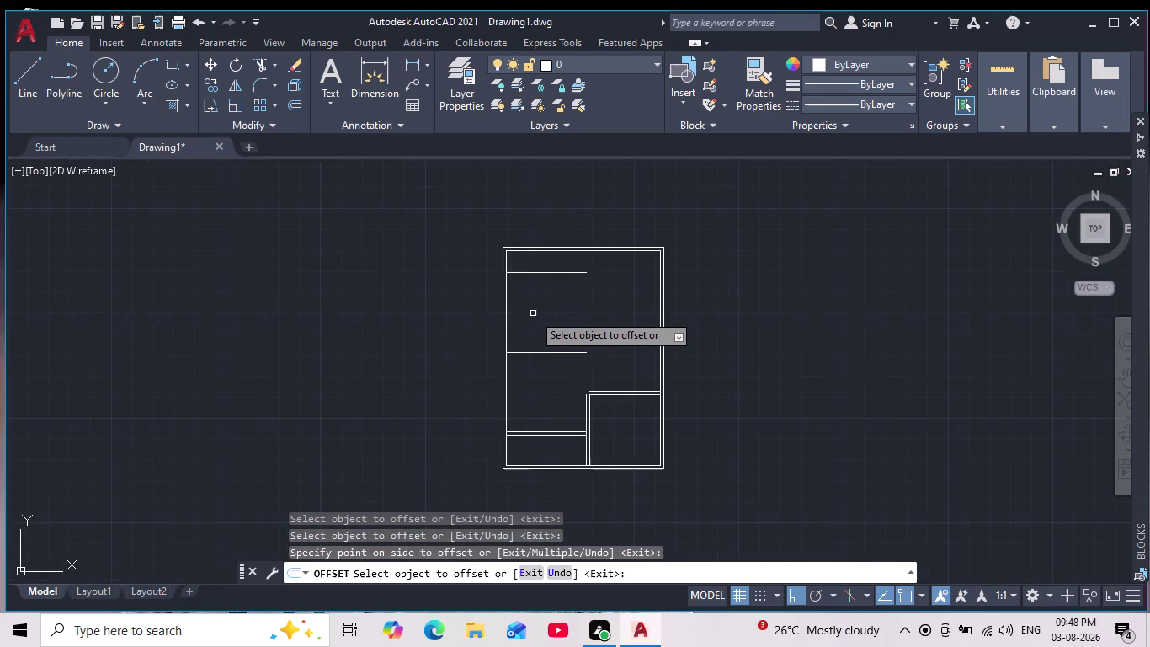
scroll(up, 3)
middle_drag(544, 298, 539, 355)
scroll(up, 3)
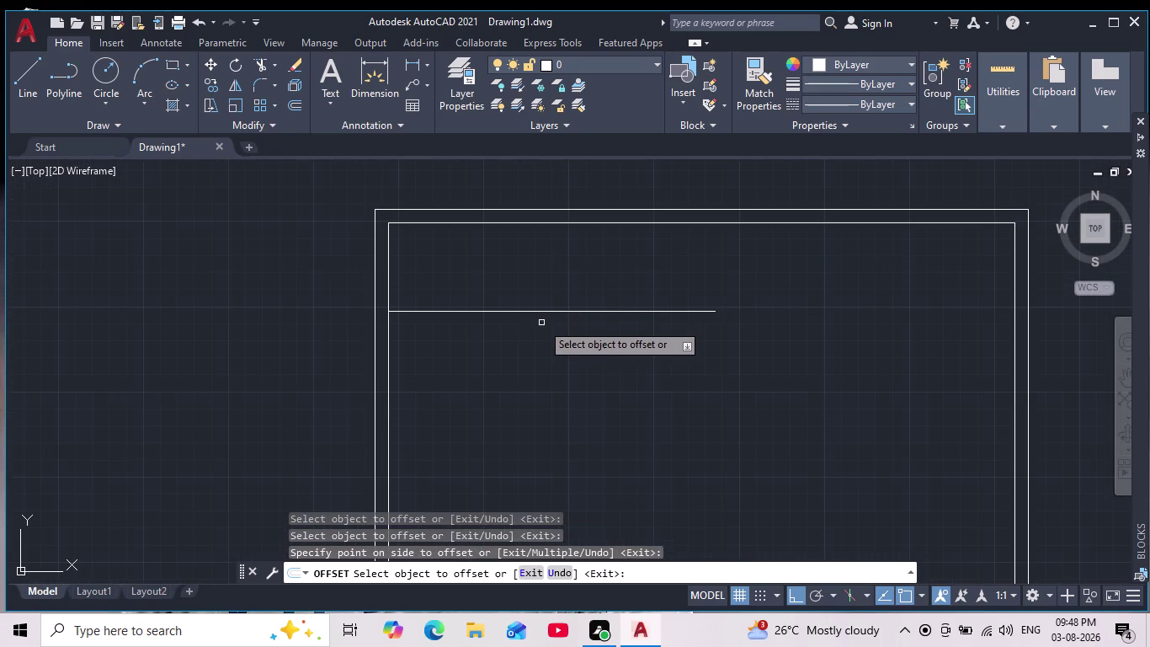
Double the upper partition with an 8-inch offset and end the command.
key(Return)
key(Return)
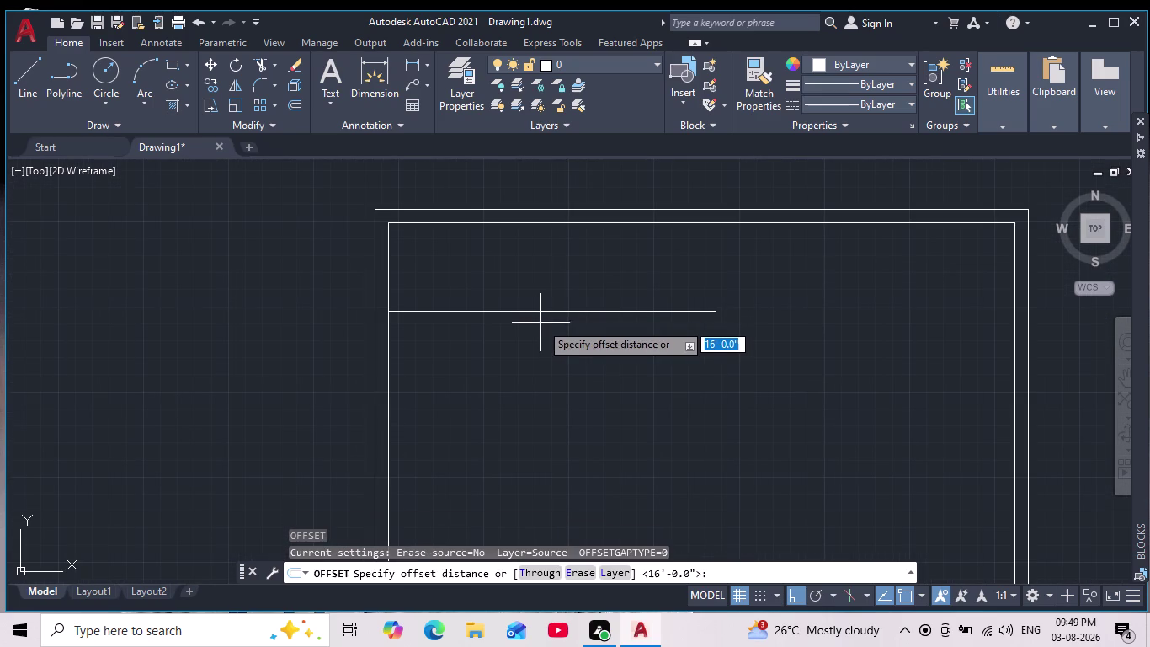
key(8)
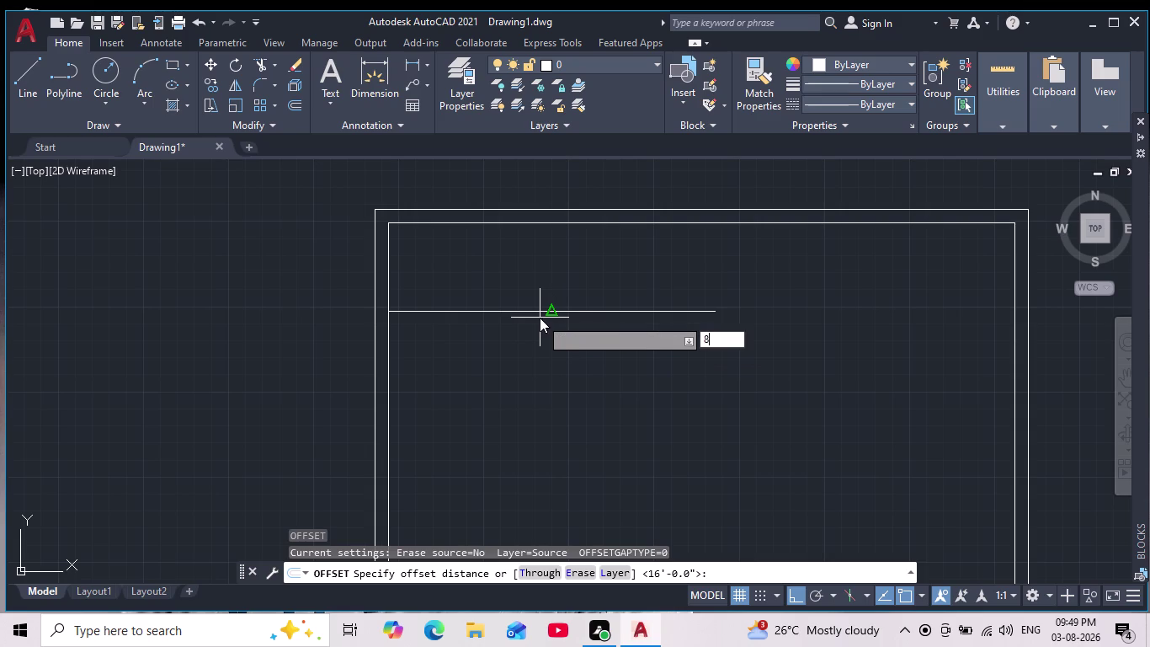
key(Return)
double_click(539, 310)
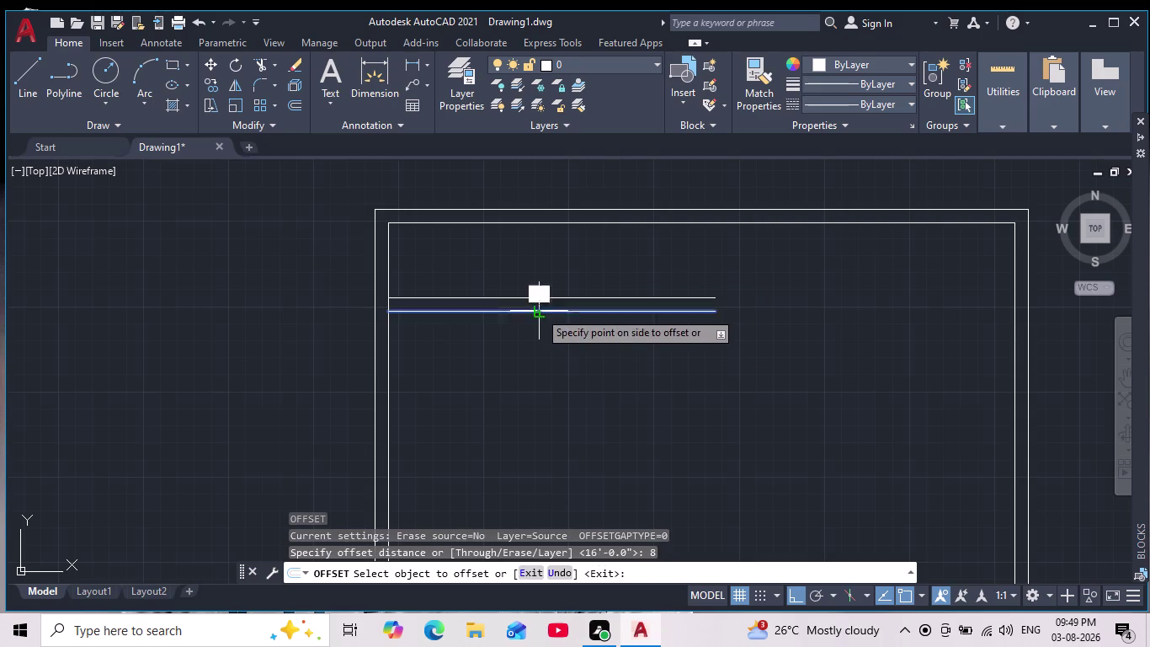
scroll(down, 3)
middle_drag(649, 362, 597, 343)
scroll(down, 3)
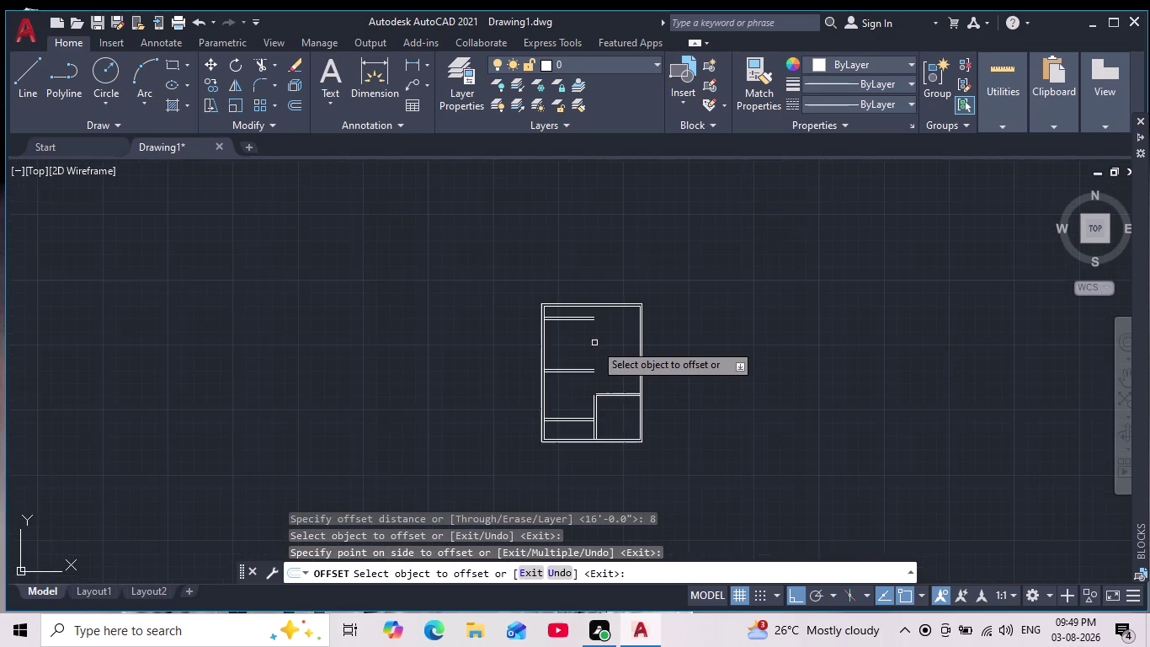
scroll(up, 3)
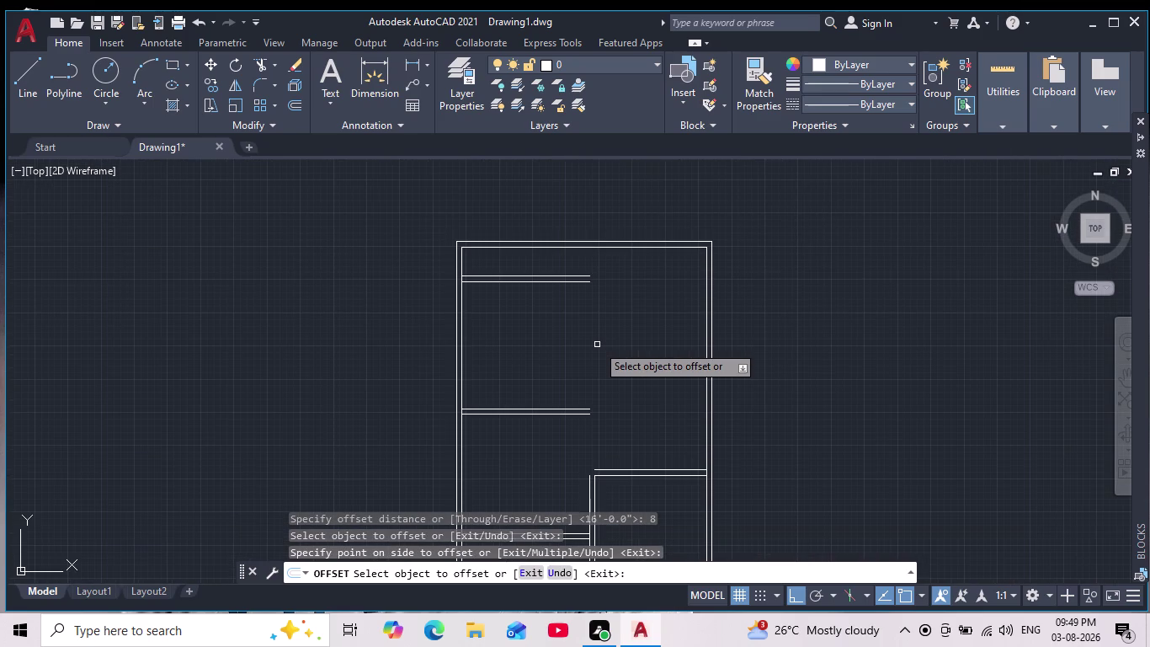
scroll(down, 3)
middle_drag(597, 347, 549, 297)
scroll(up, 3)
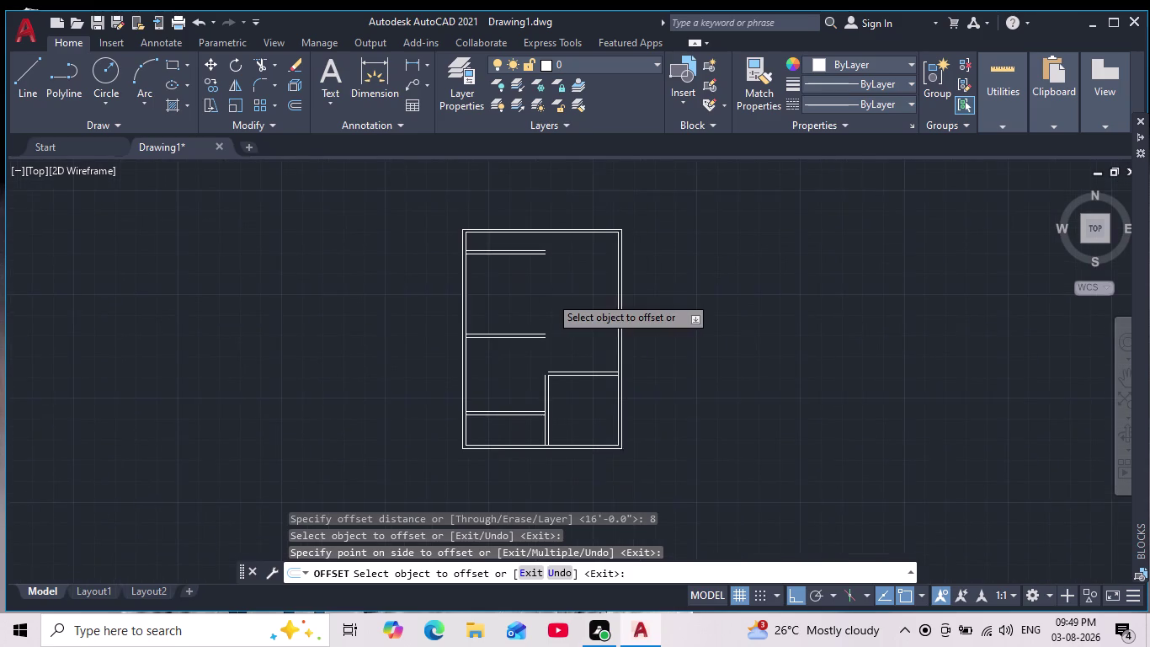
scroll(up, 3)
scroll(down, 3)
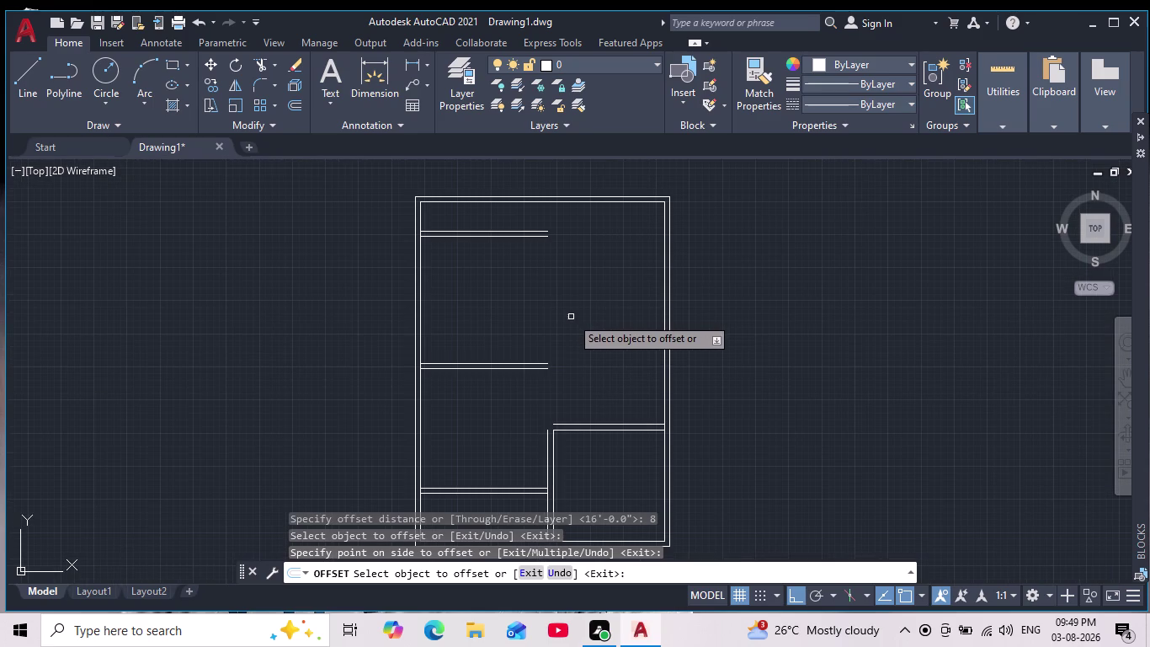
scroll(up, 3)
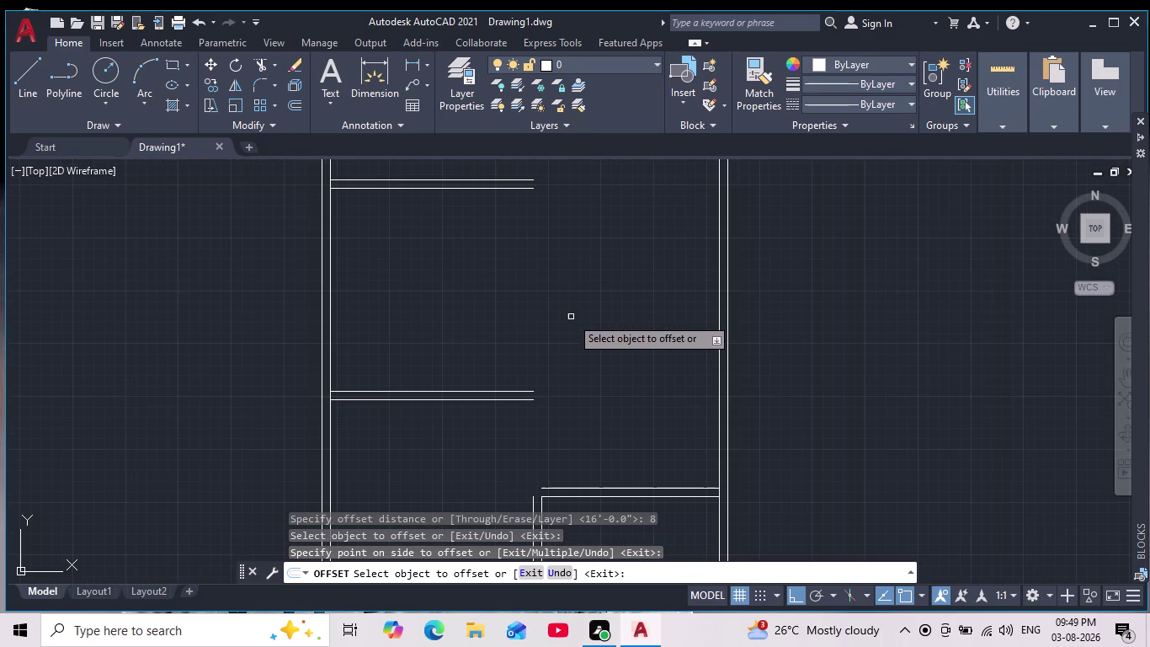
key(Escape)
key(Escape)
key(Escape)
scroll(down, 3)
middle_drag(533, 358, 533, 374)
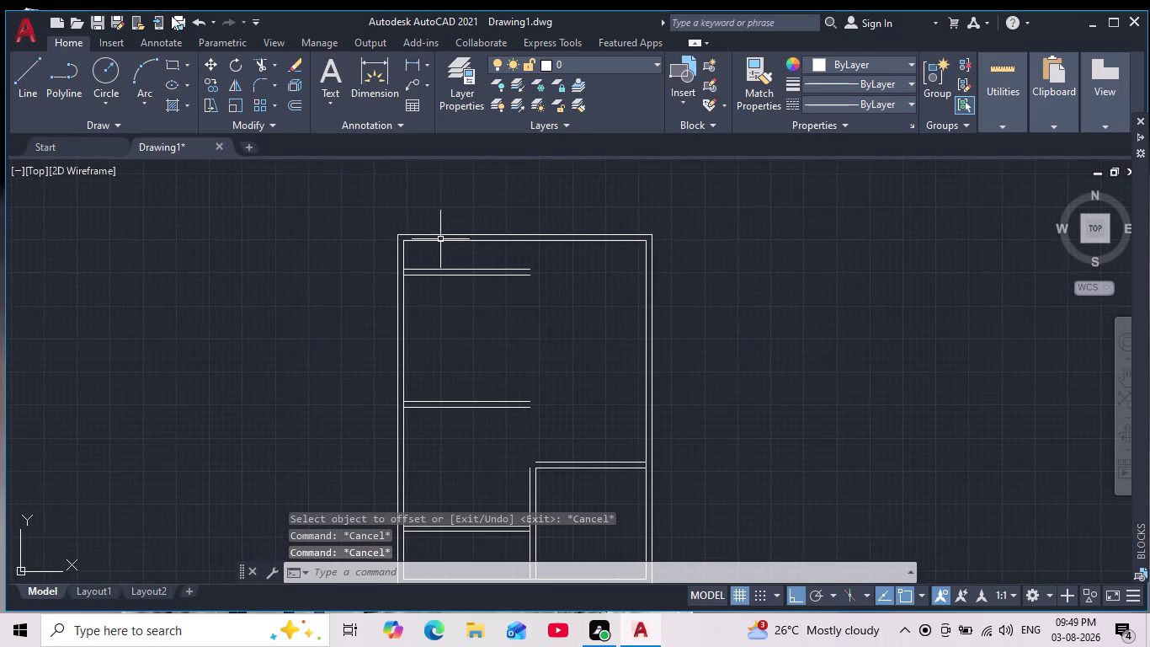
Draw a vertical line down from the top inner wall, starting 14' from the left wall.
click(28, 74)
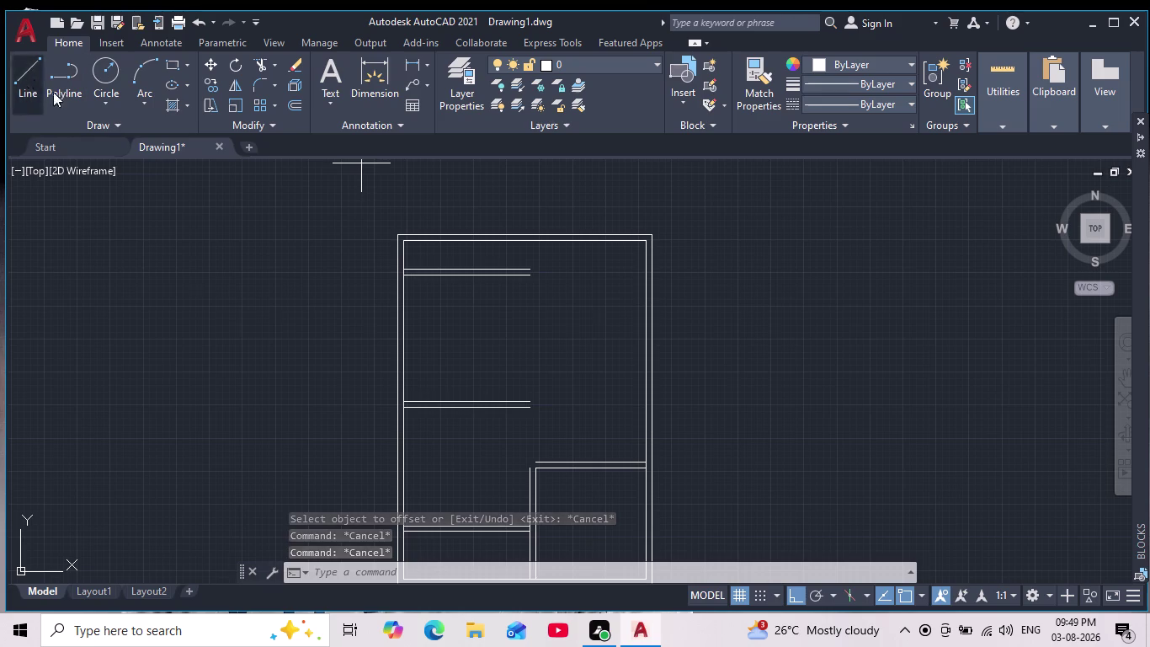
scroll(up, 3)
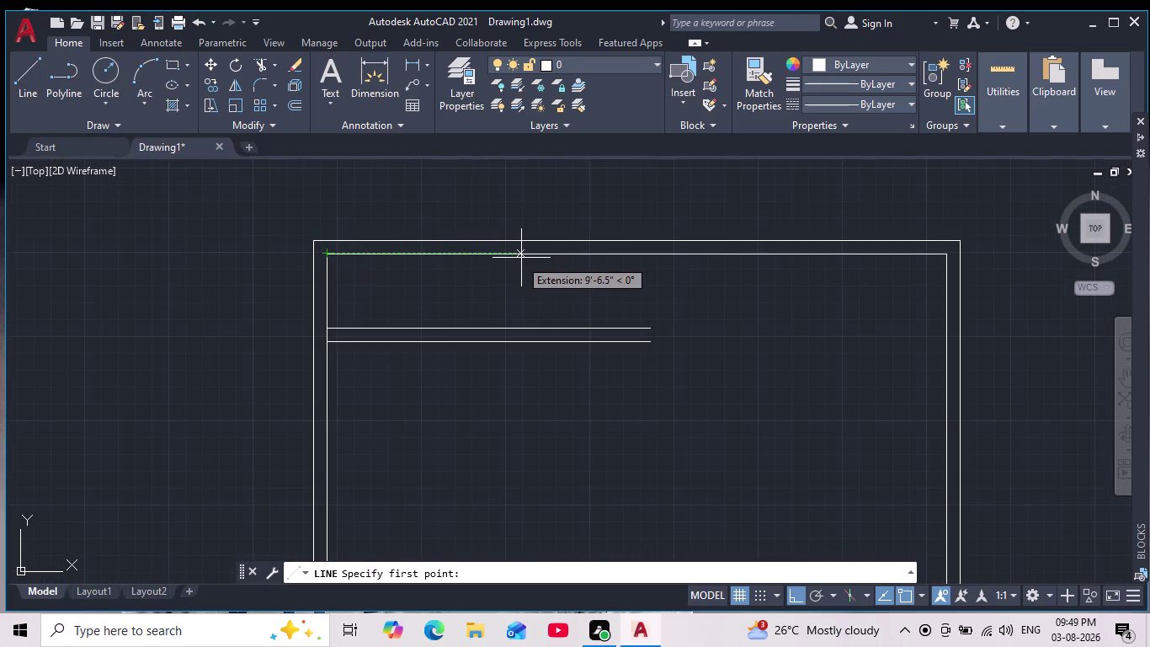
text(1)
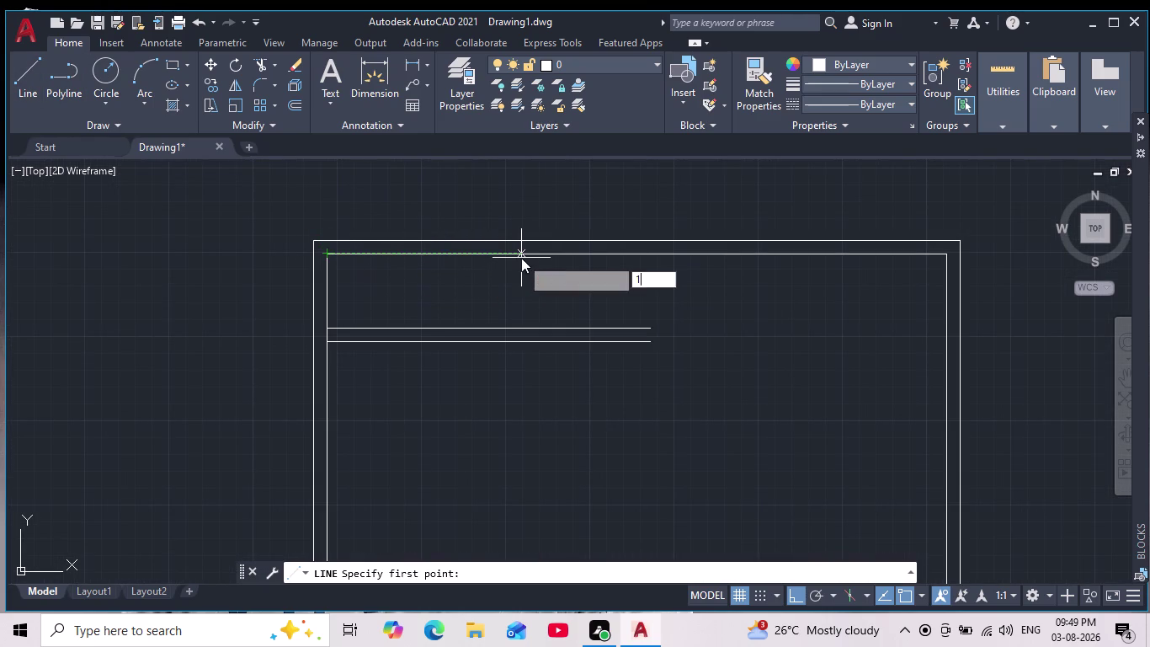
text(4')
key(Return)
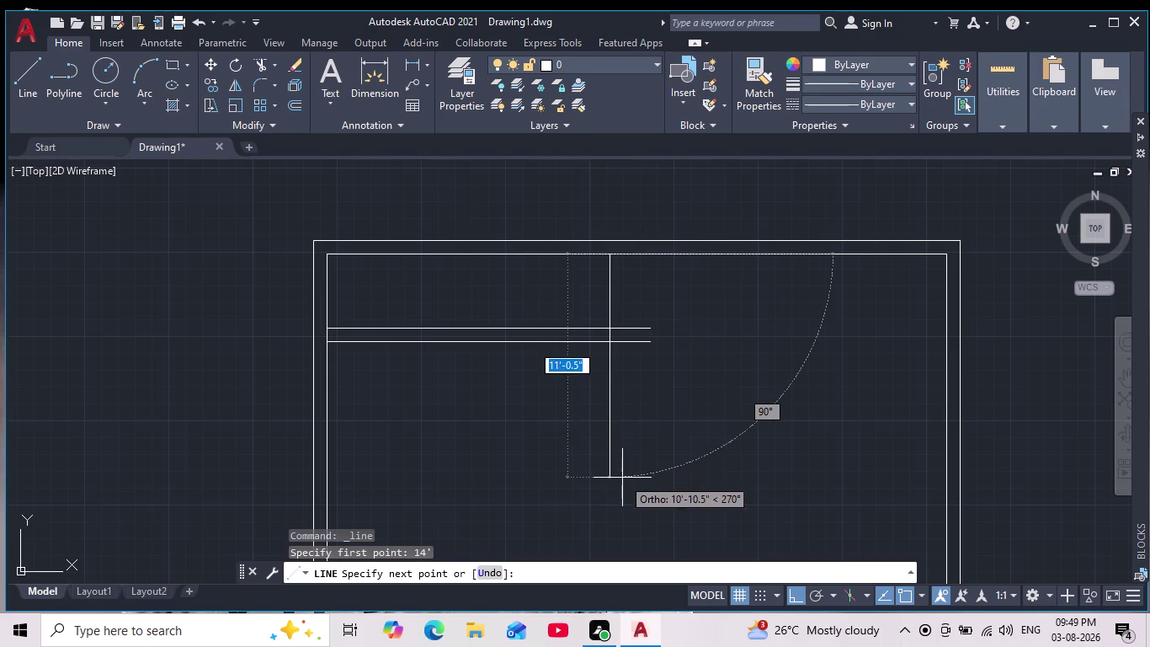
click(620, 492)
key(Escape)
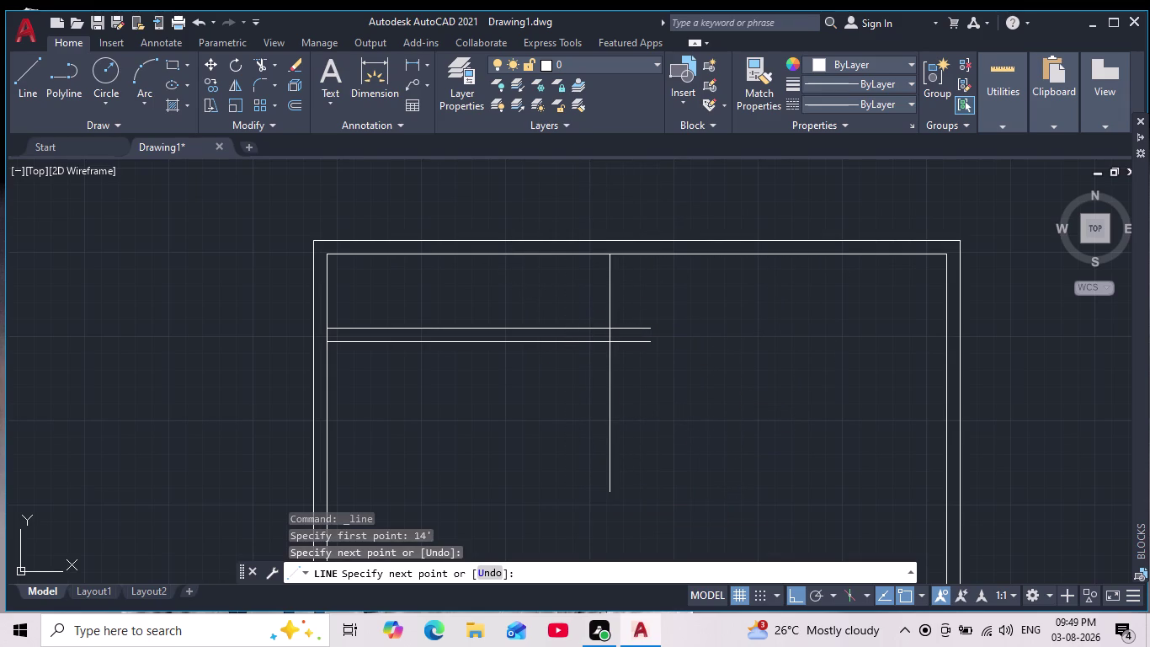
Set up an 8-inch OFFSET for the new vertical partition.
key(p)
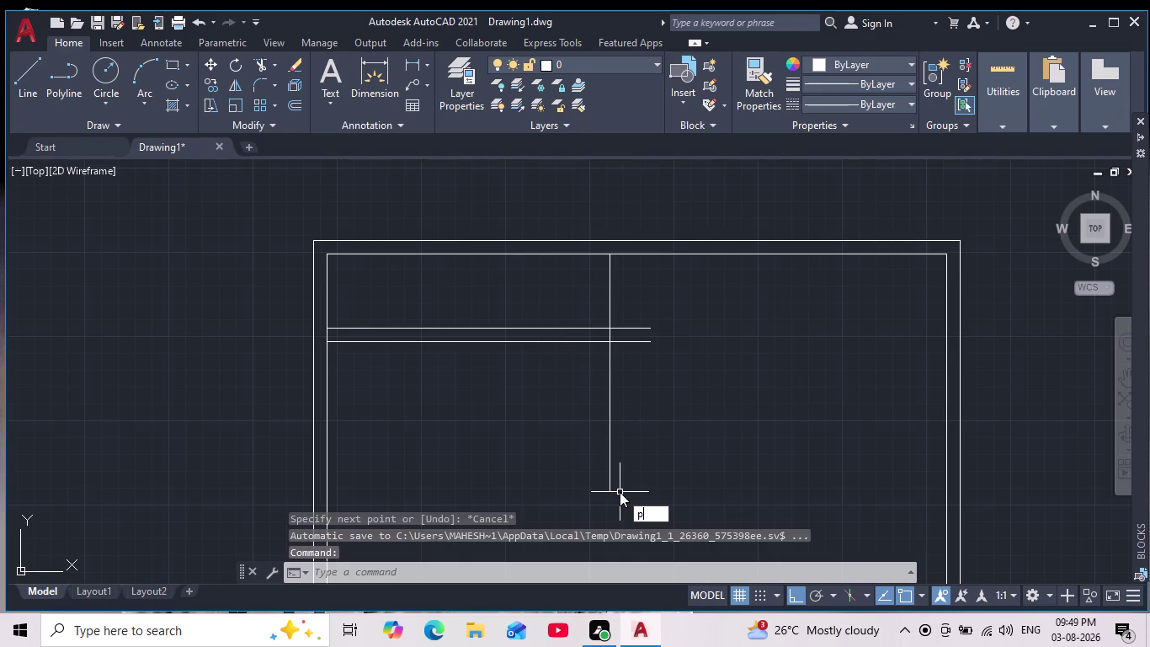
key(BackSpace)
key(o)
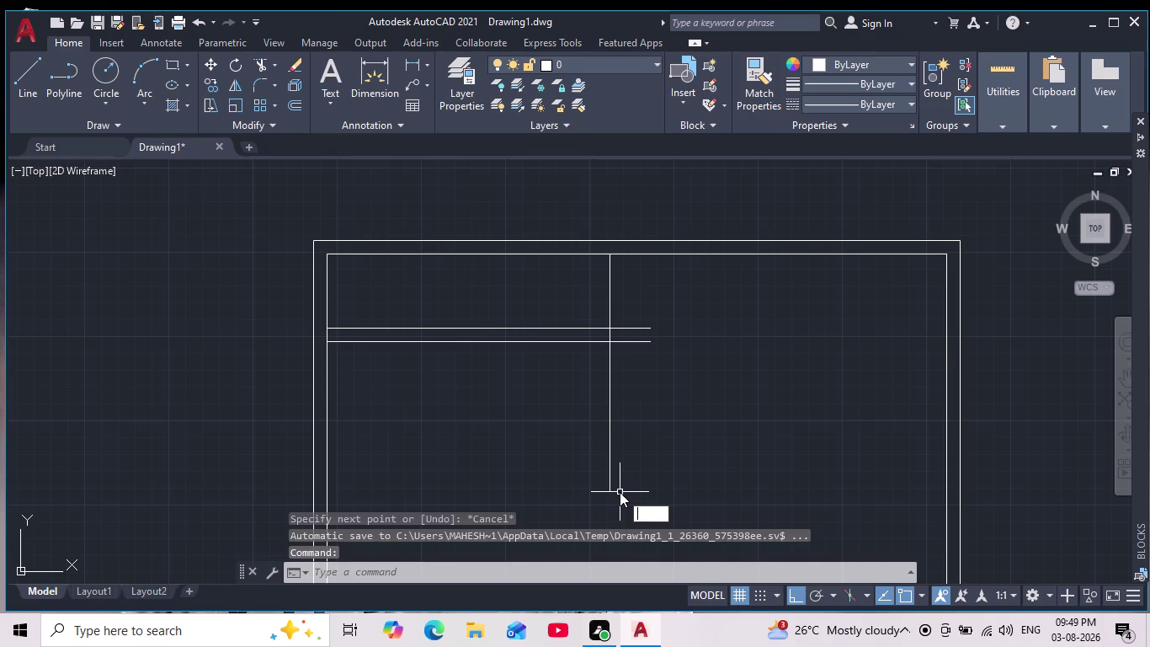
key(Return)
key(8)
key(Return)
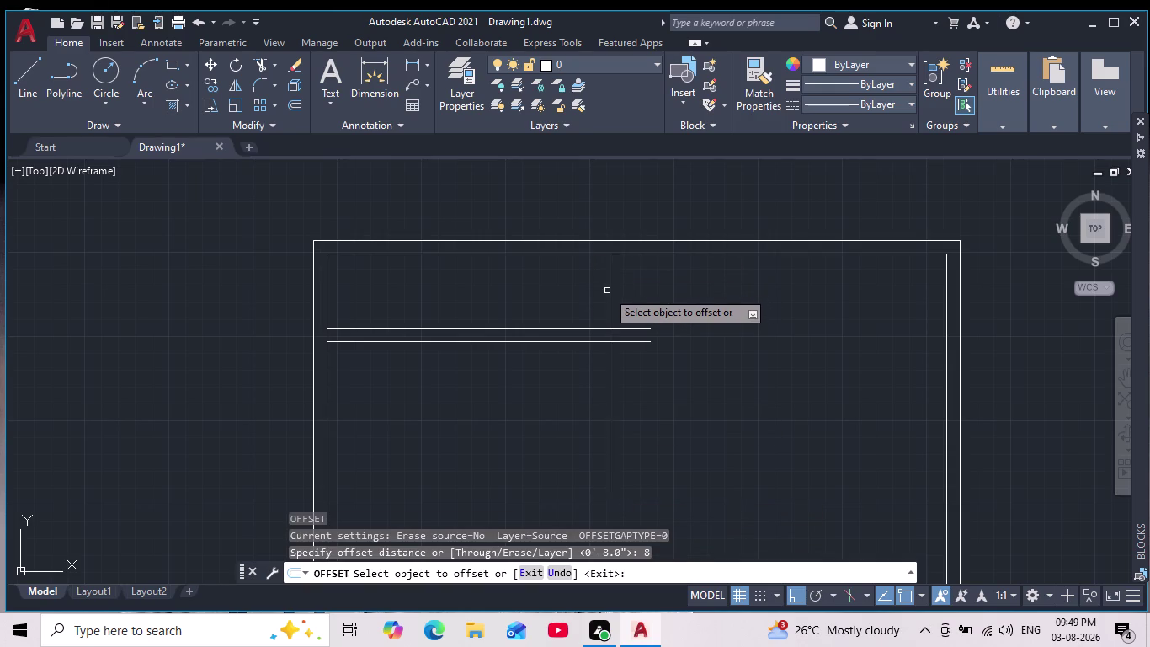
Offset the vertical partition 8 inches to the right to double it.
click(610, 292)
click(649, 298)
scroll(down, 3)
scroll(up, 3)
key(Escape)
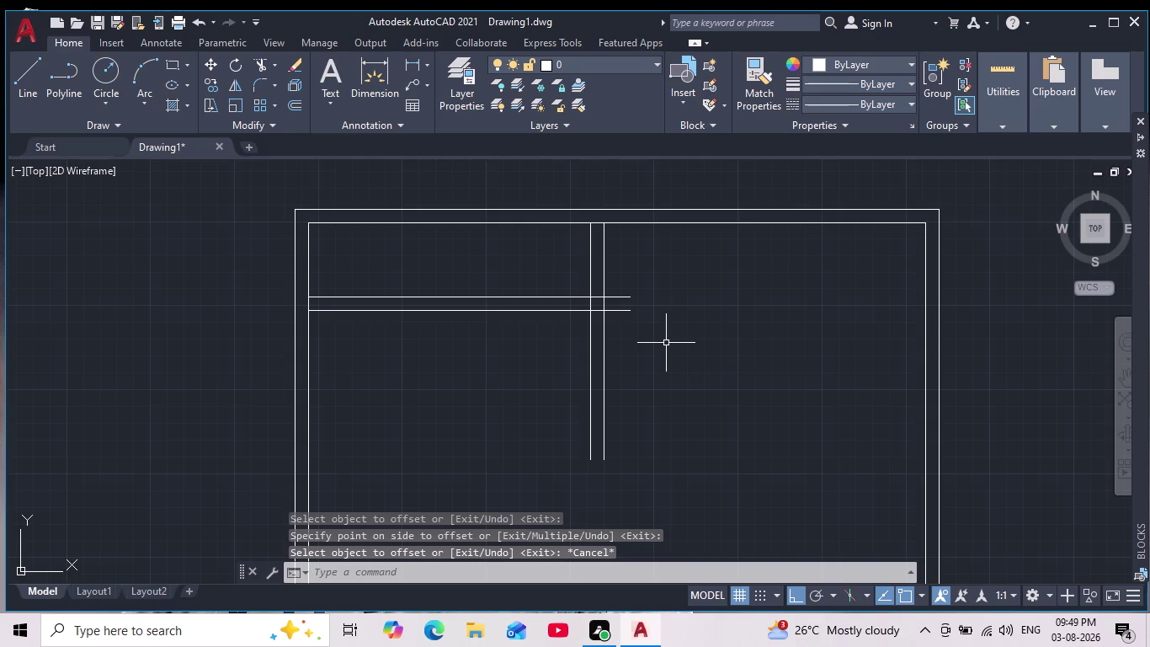
Offset the double wall's line 5' to the right for a second partition.
key(o)
key(Return)
text(5)
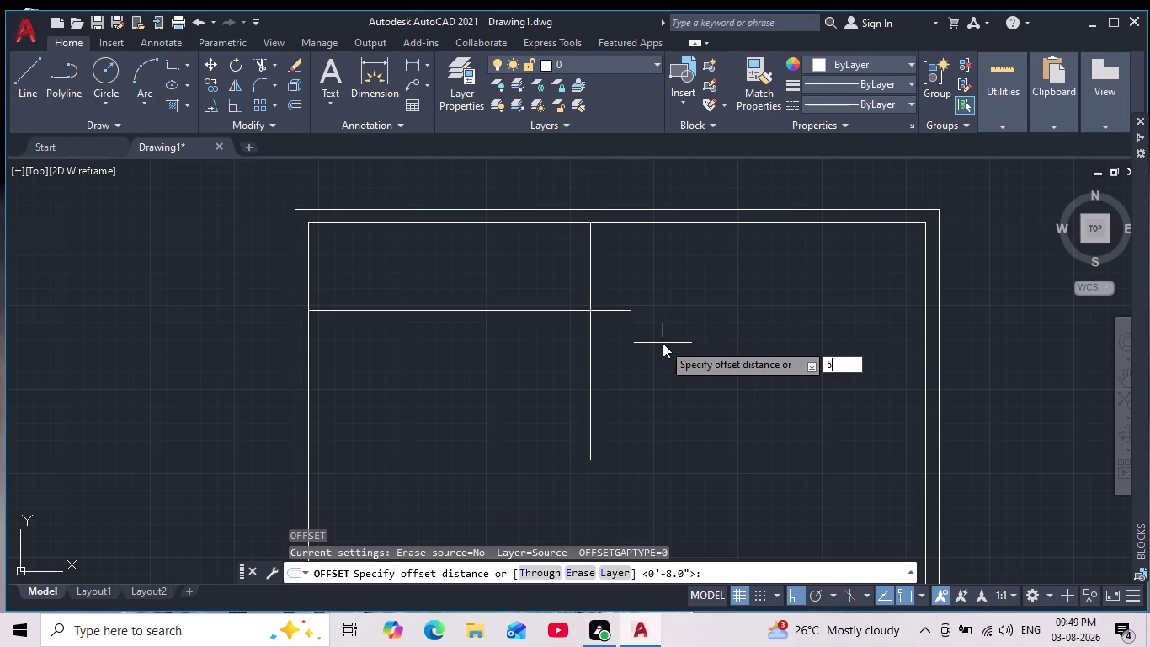
text(')
key(Return)
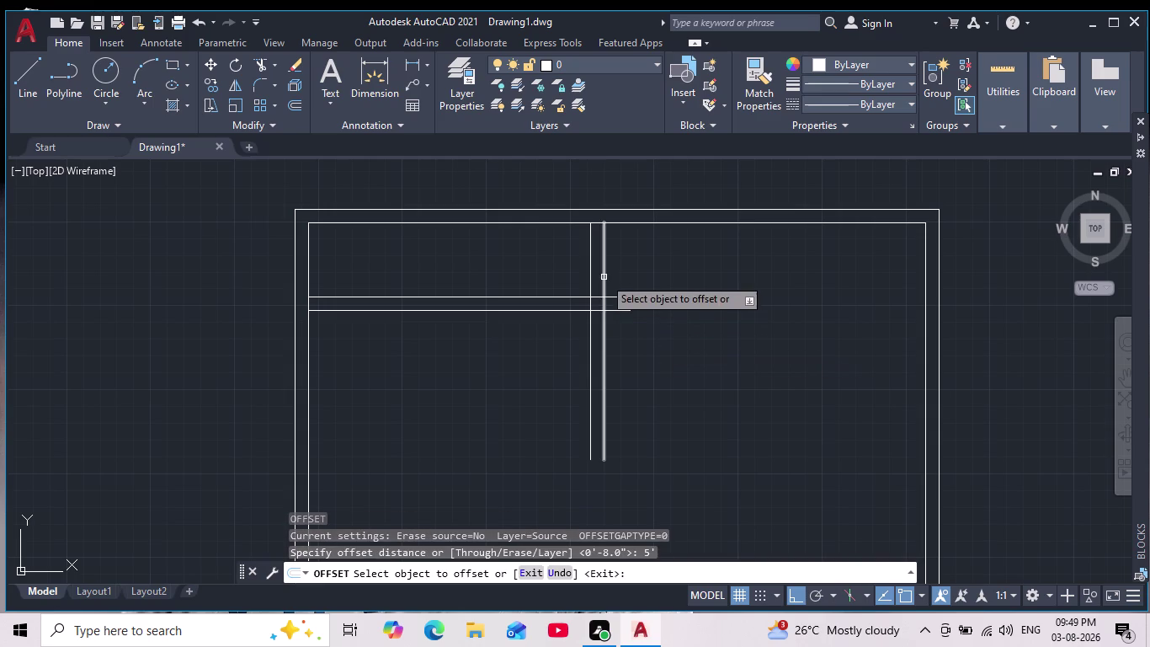
click(603, 277)
click(741, 257)
Double the second partition with an 8-inch offset to the right.
key(Return)
key(Return)
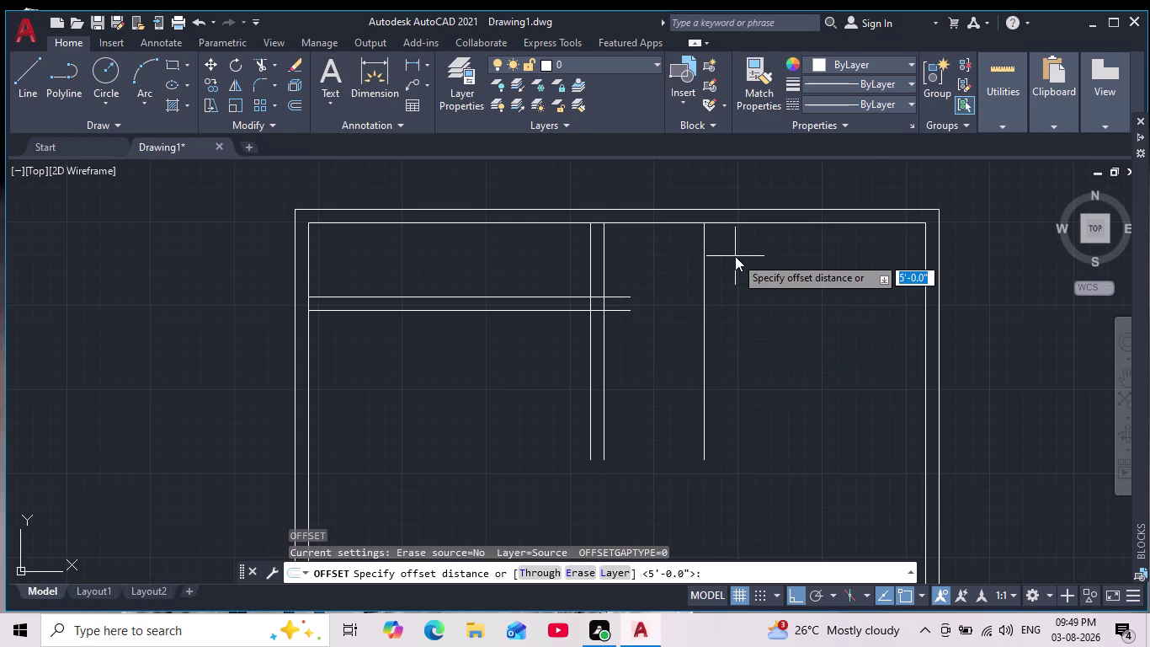
key(8)
key(Return)
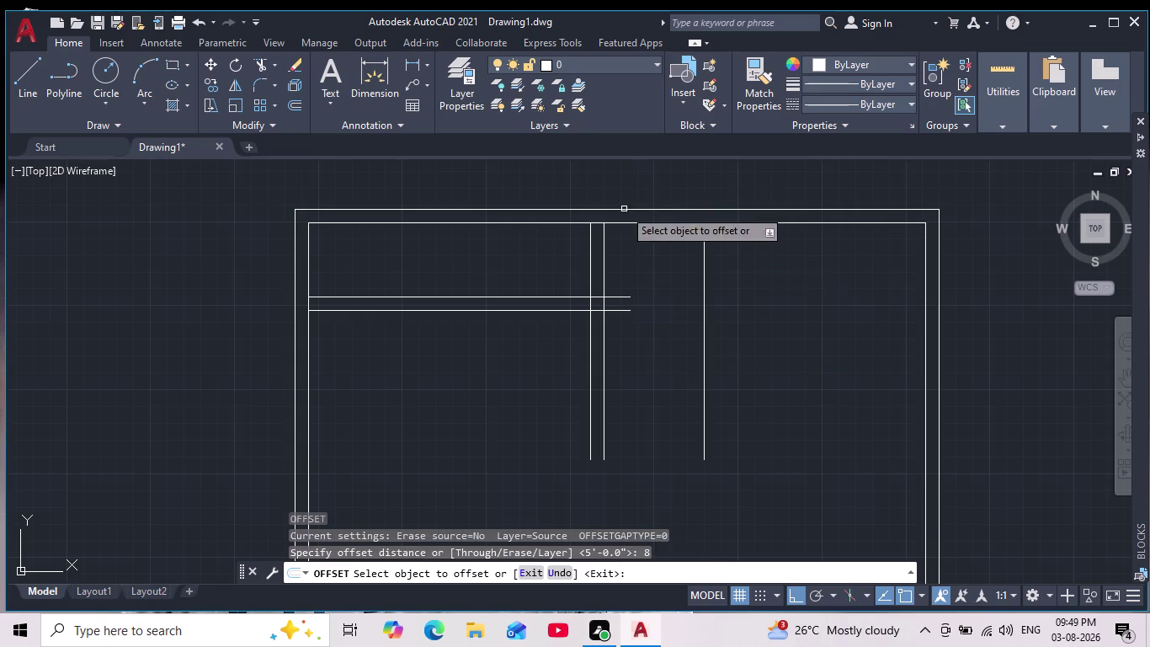
click(702, 288)
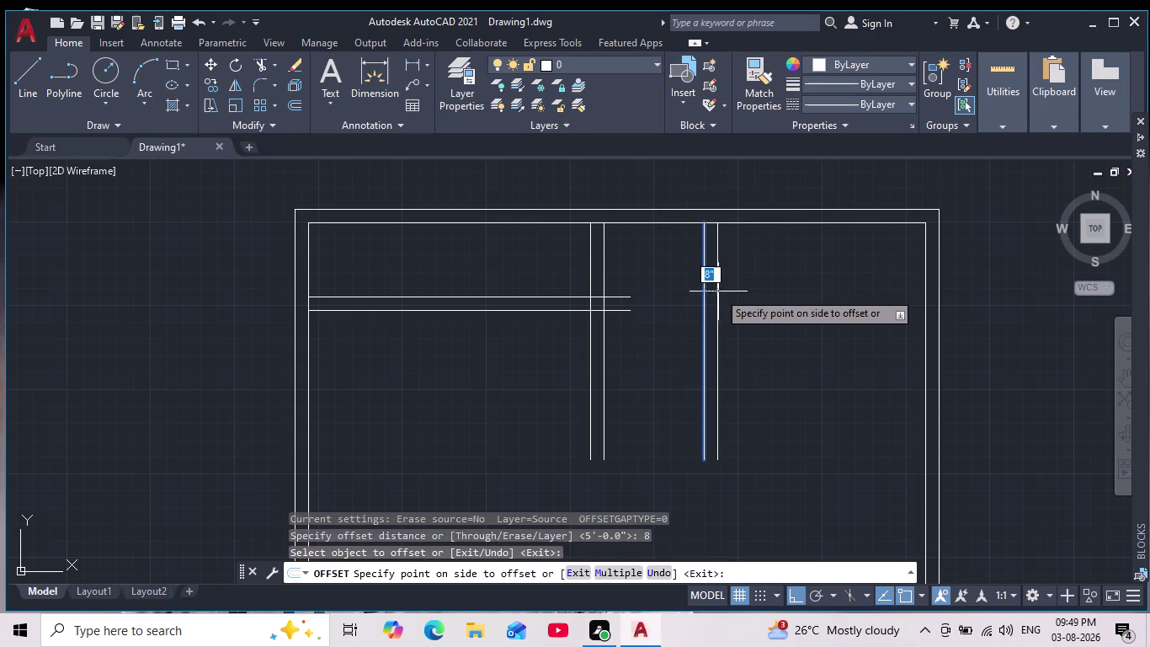
click(733, 294)
scroll(down, 3)
scroll(up, 3)
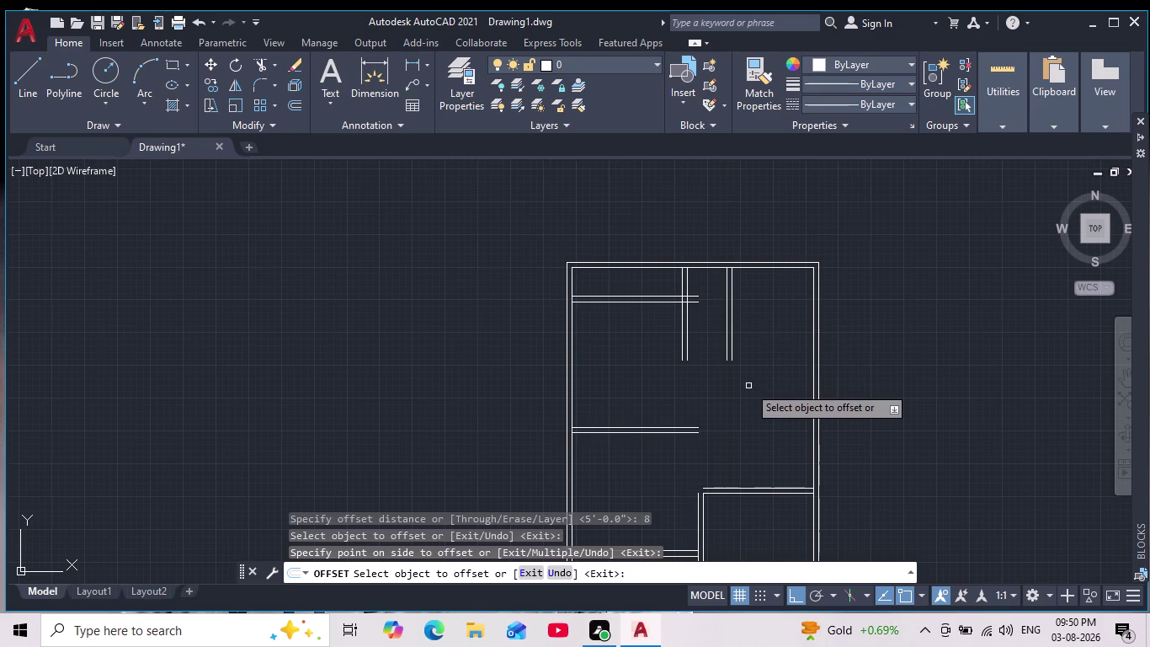
middle_drag(748, 386, 731, 368)
scroll(down, 3)
scroll(up, 3)
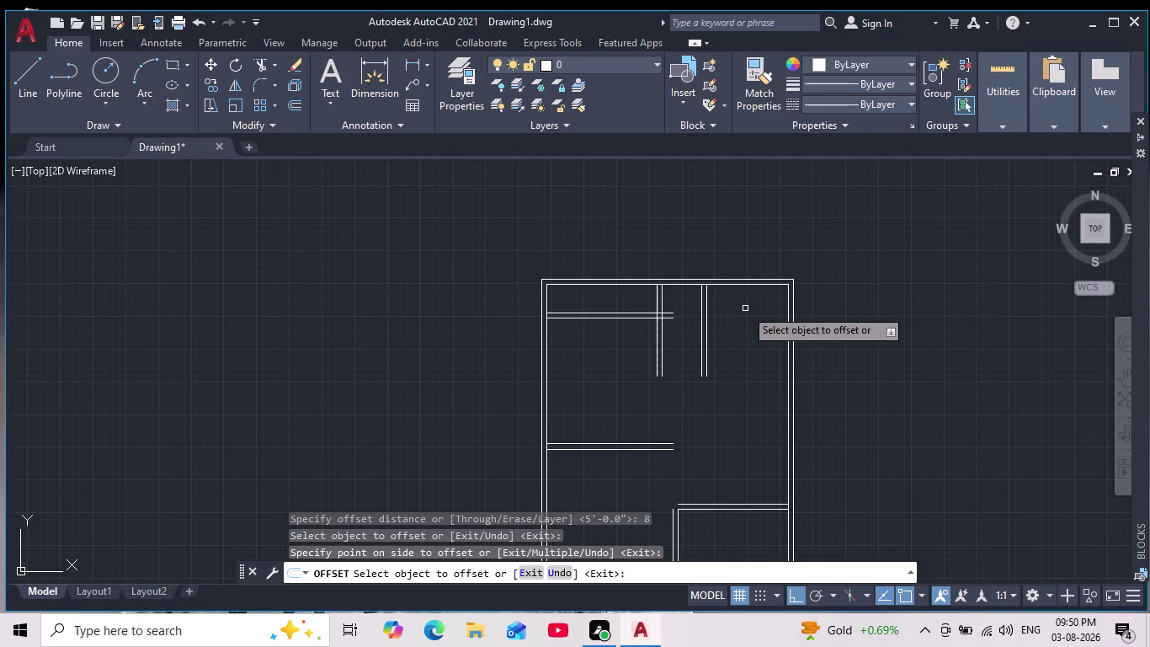
key(Escape)
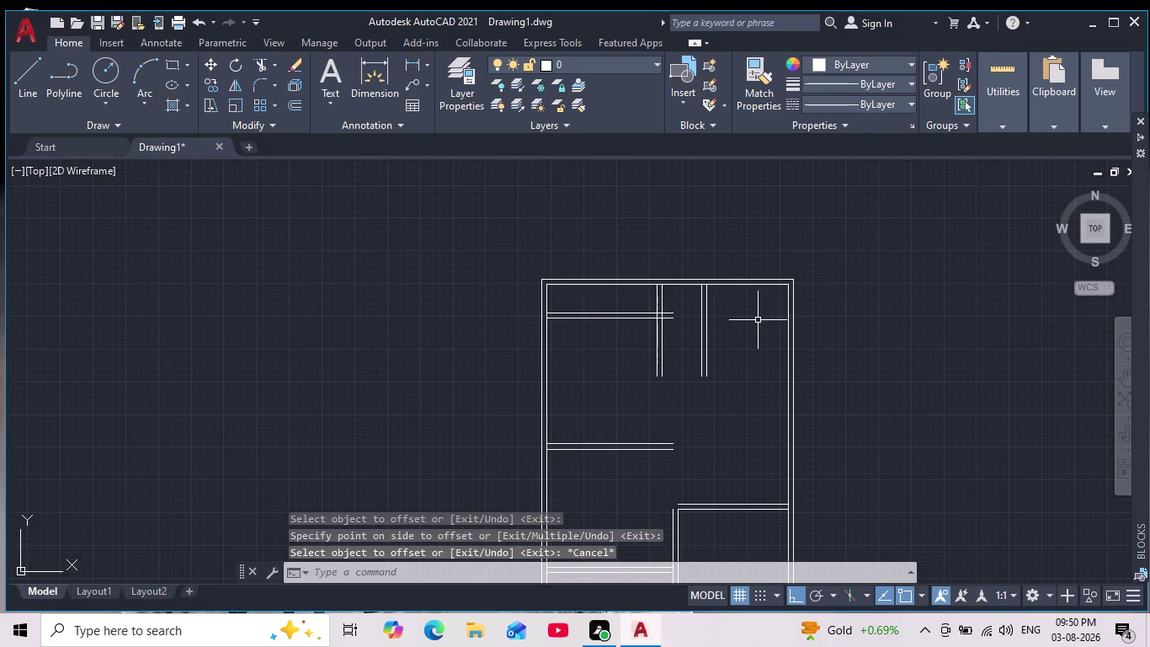
scroll(up, 3)
scroll(down, 3)
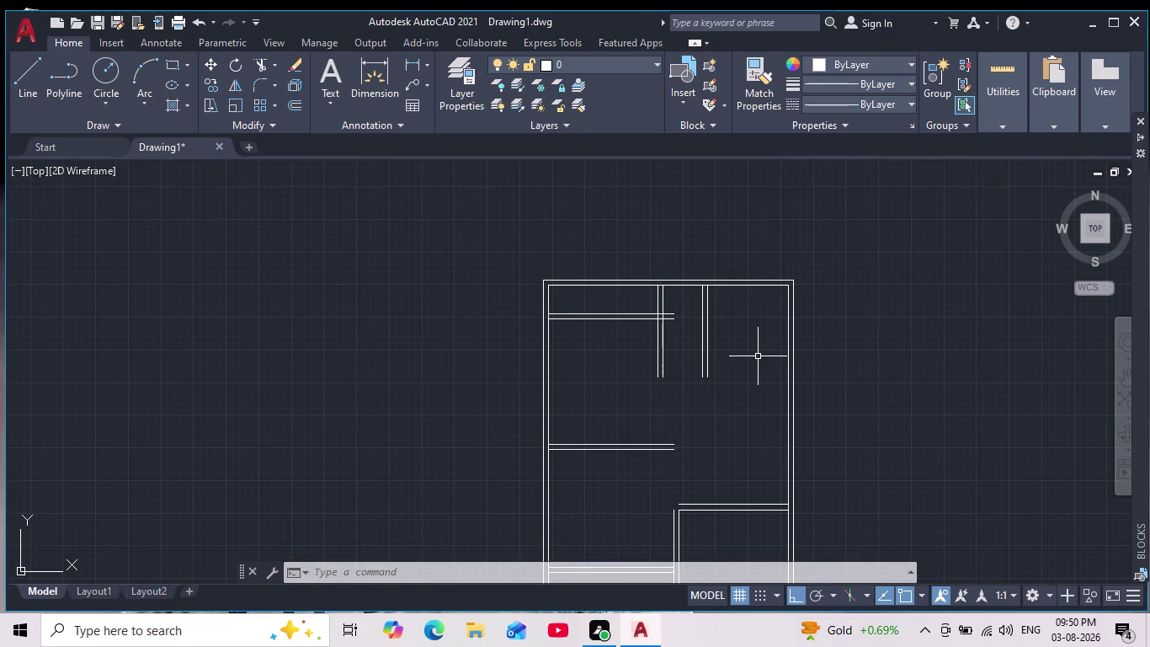
scroll(up, 3)
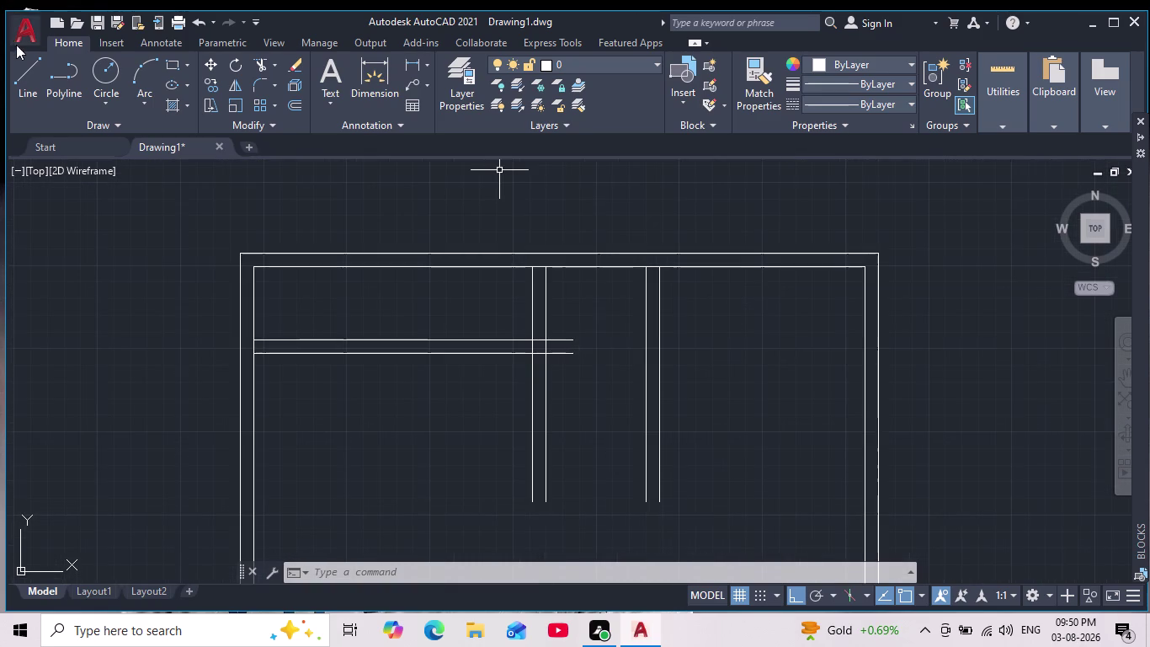
Draw a line from the partition corner across the upper-right room.
drag(22, 71, 36, 76)
scroll(up, 3)
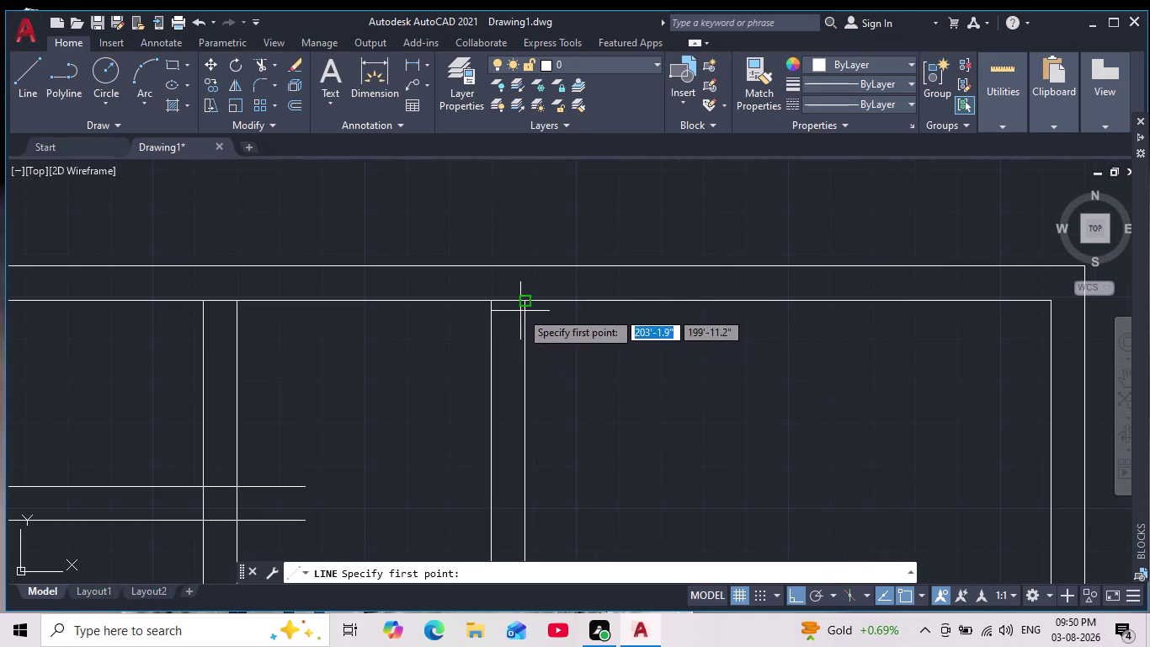
click(529, 299)
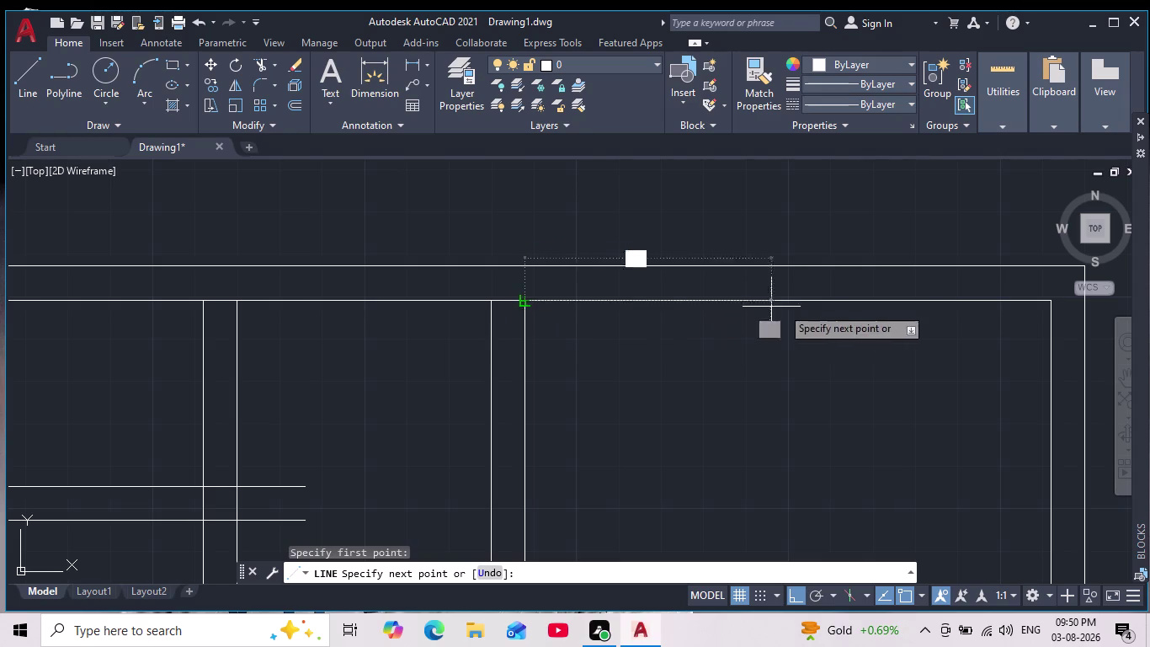
click(1048, 299)
key(Escape)
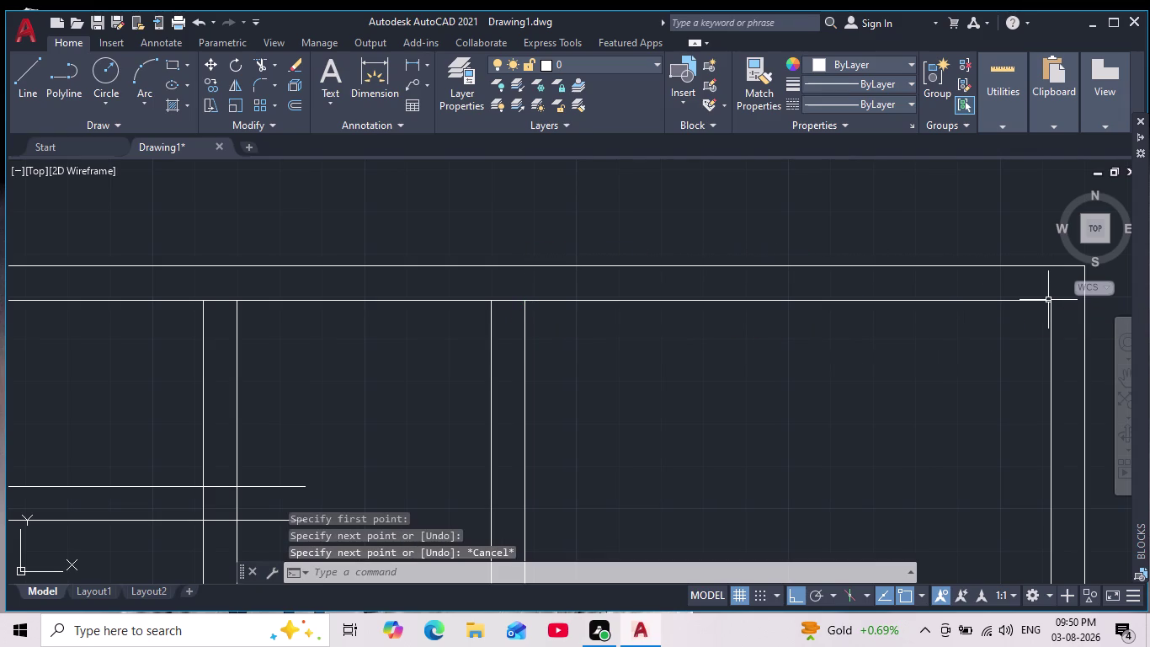
Offset the inner top wall line 13' downward into the upper-right room.
key(o)
key(Return)
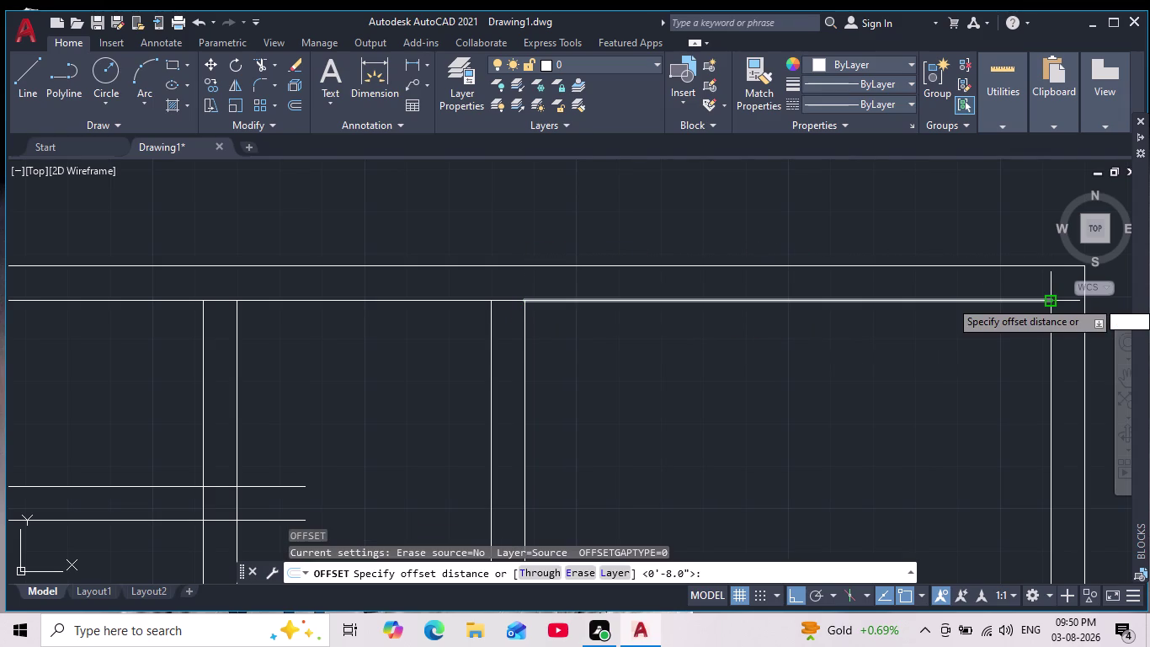
text(13)
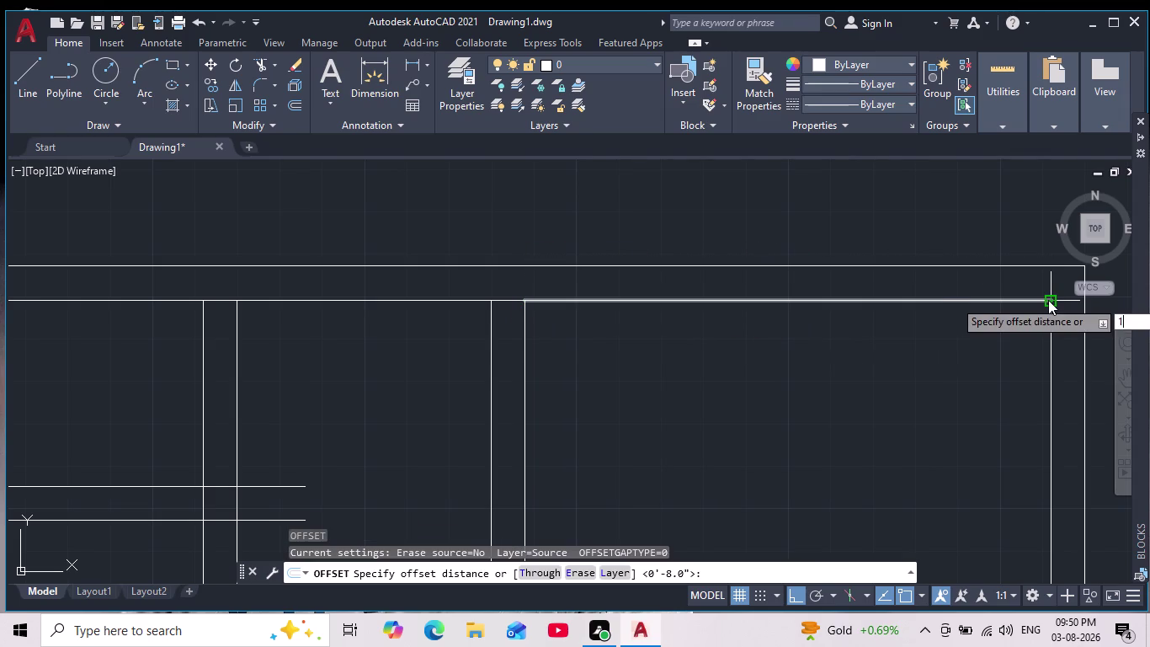
text(')
key(Return)
scroll(down, 3)
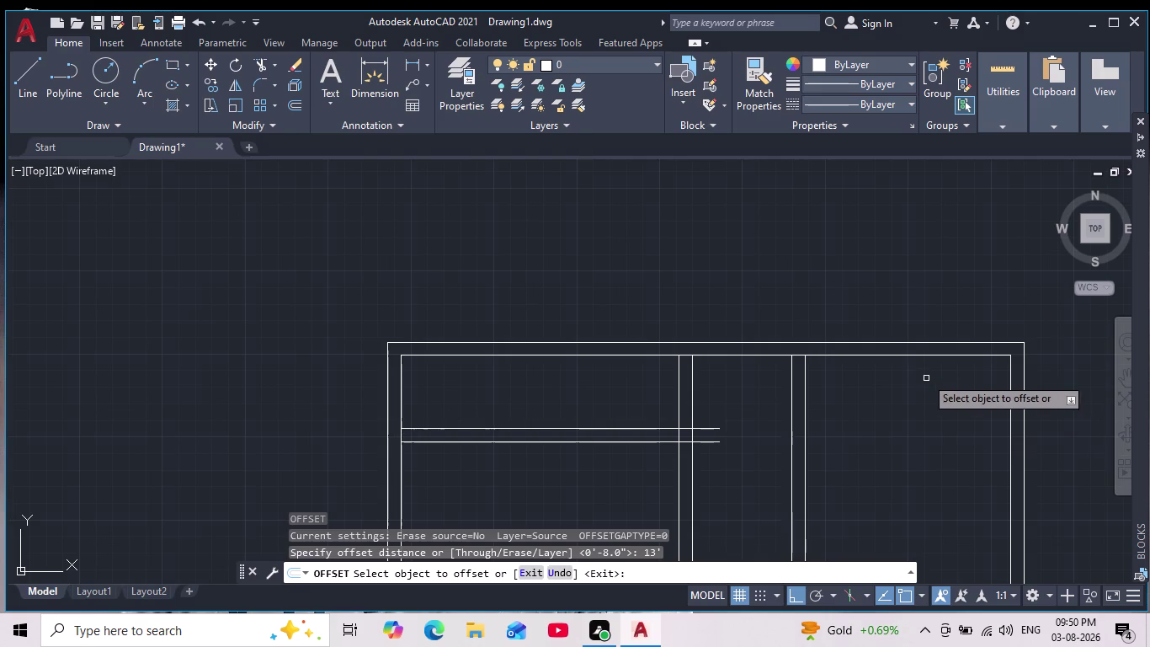
click(908, 354)
scroll(down, 3)
middle_drag(930, 500, 772, 282)
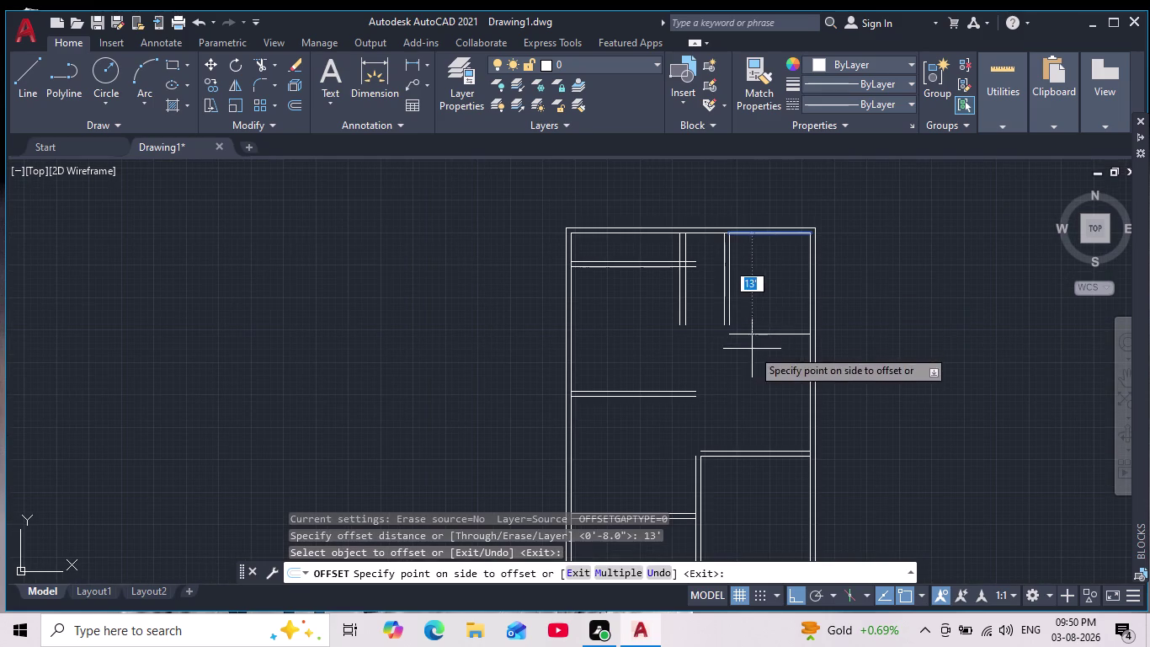
click(752, 355)
key(Return)
Offset the new partition line 8 inches downward to give it wall thickness.
key(Return)
key(8)
key(Return)
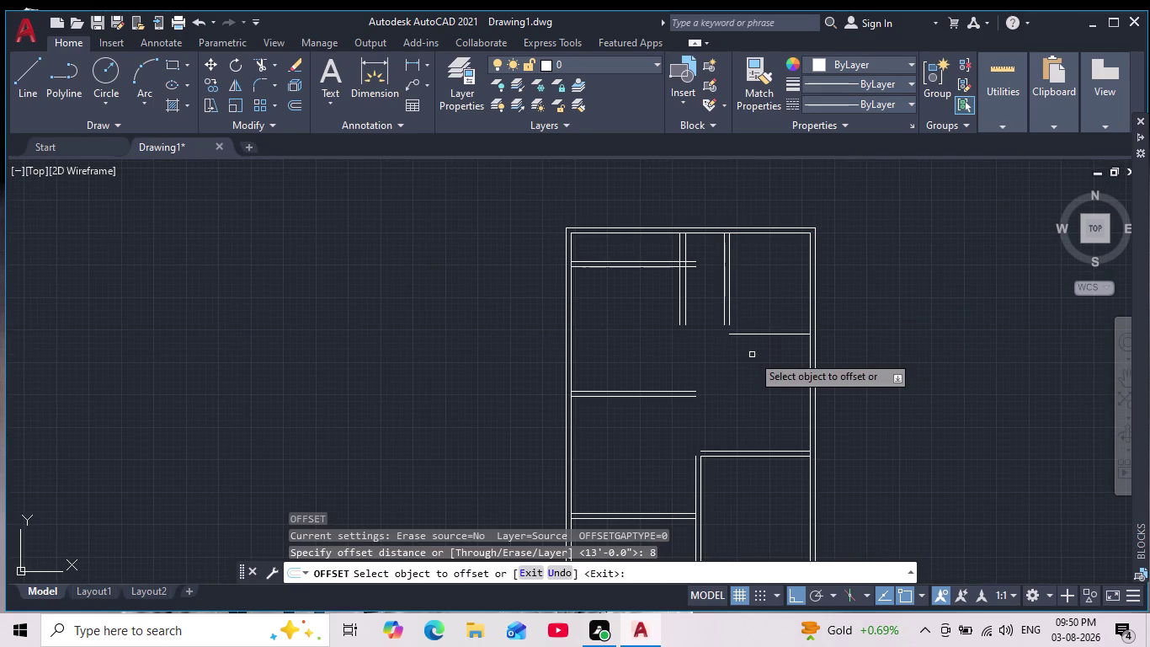
click(758, 331)
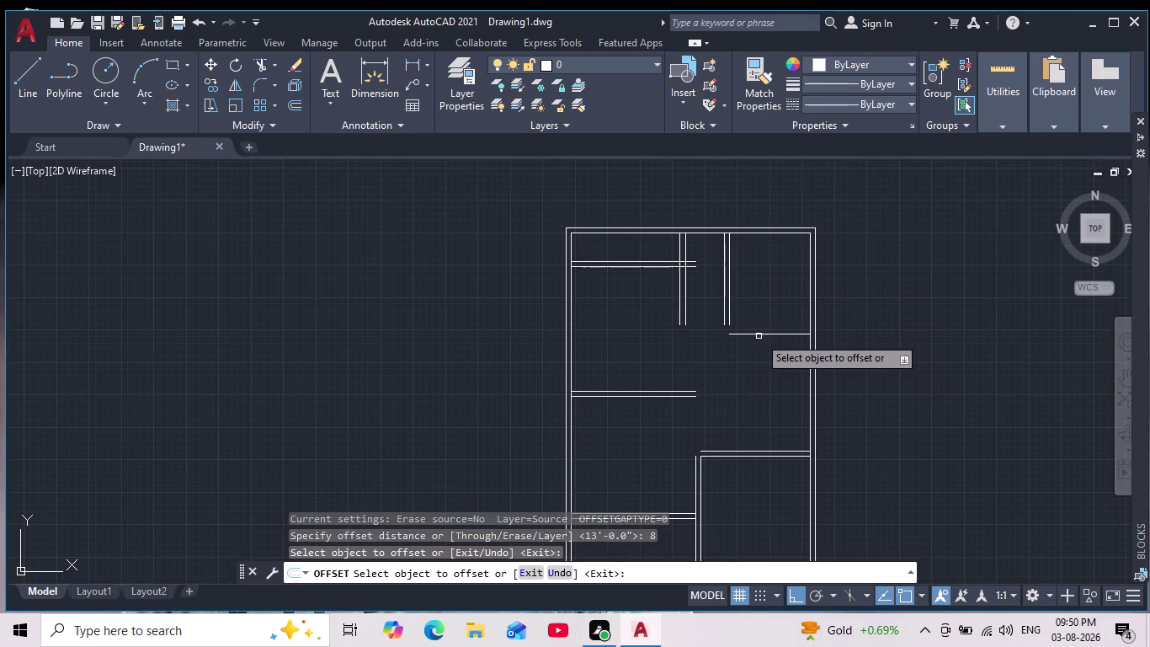
click(759, 335)
click(750, 357)
scroll(down, 3)
scroll(up, 3)
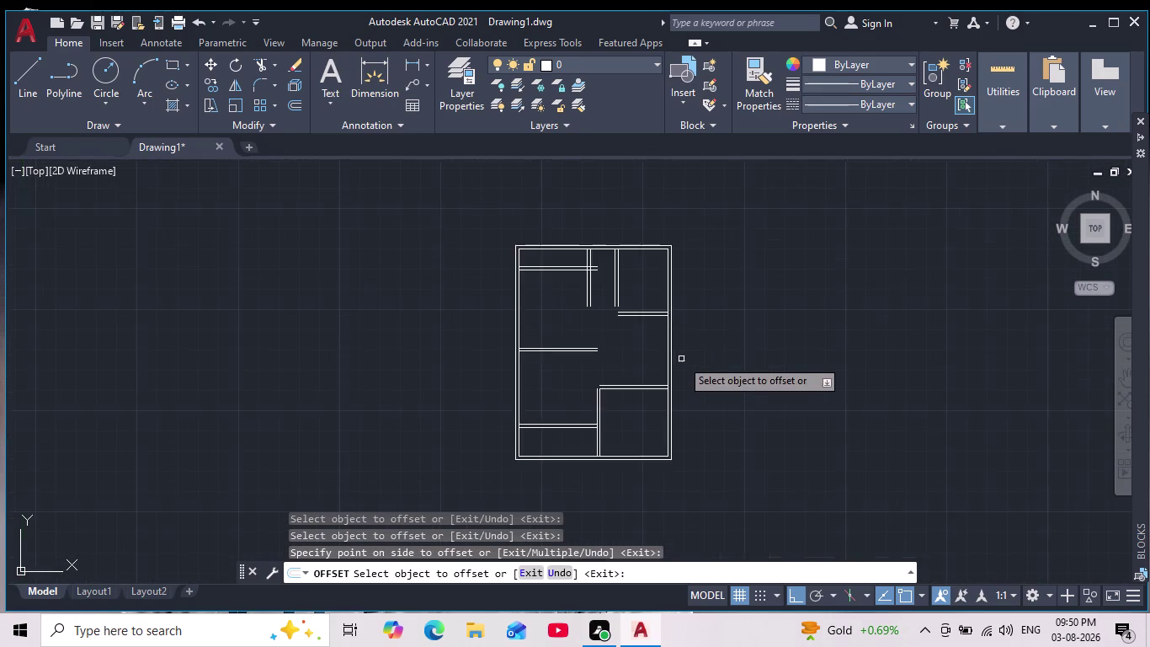
scroll(up, 3)
middle_drag(676, 361, 691, 413)
key(Escape)
key(Escape)
key(Escape)
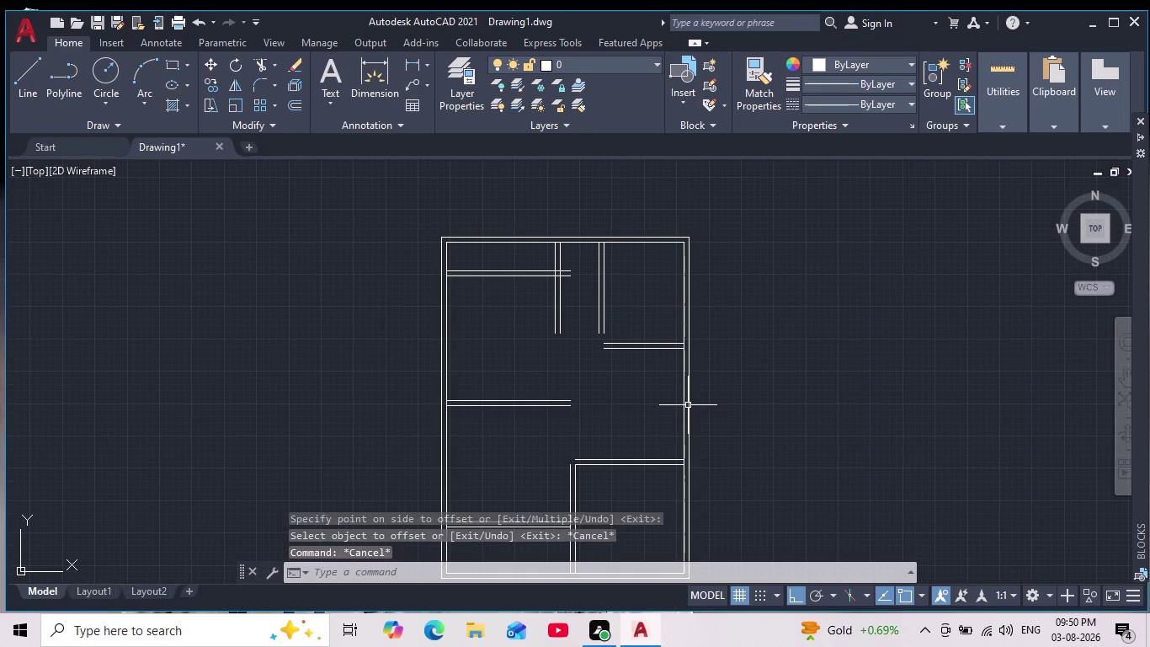
scroll(down, 3)
scroll(up, 3)
middle_drag(712, 360, 651, 562)
scroll(down, 3)
scroll(down, 3)
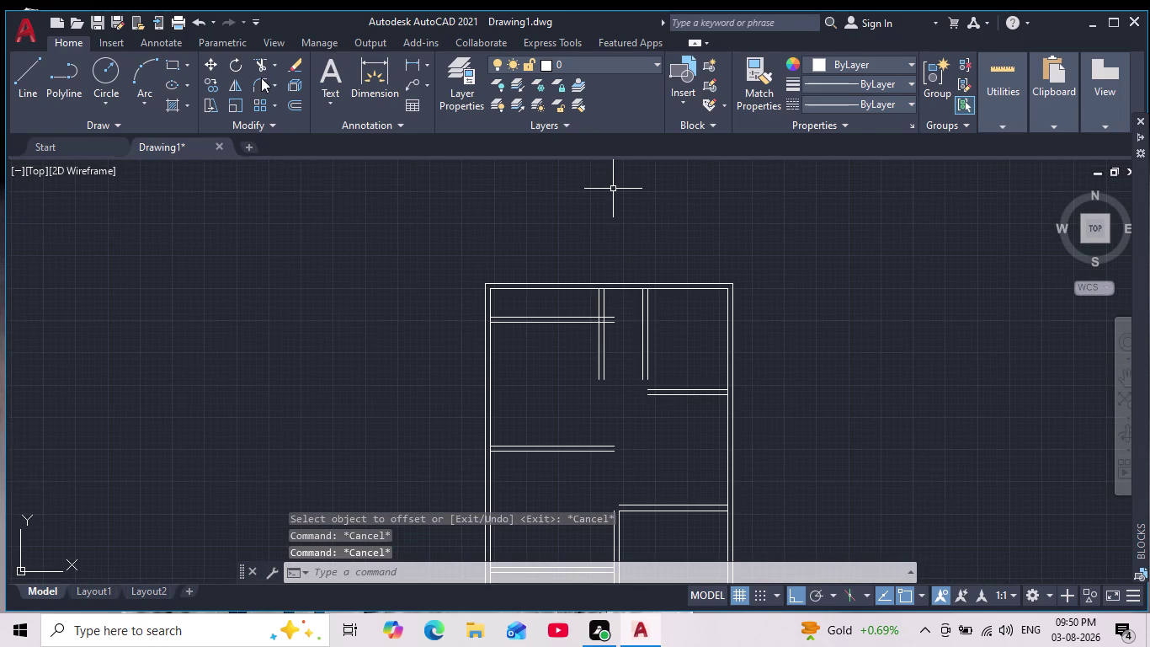
Fillet the upper partition line to the inner vertical partition line with a sharp corner.
click(261, 77)
scroll(up, 3)
click(591, 331)
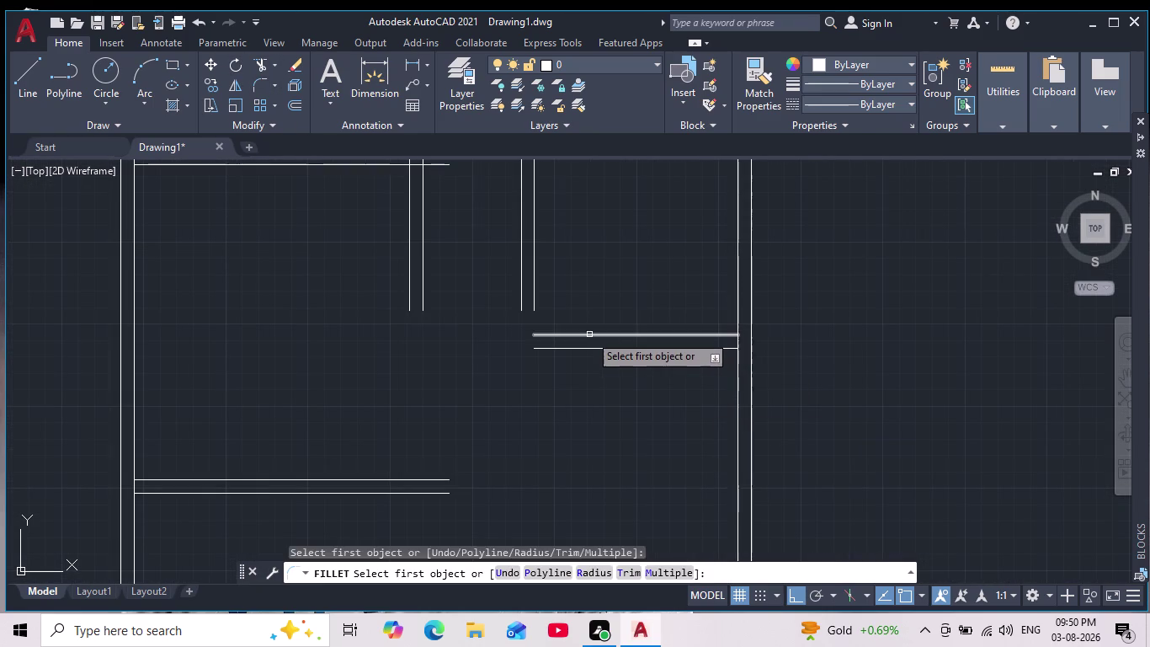
click(589, 334)
click(533, 293)
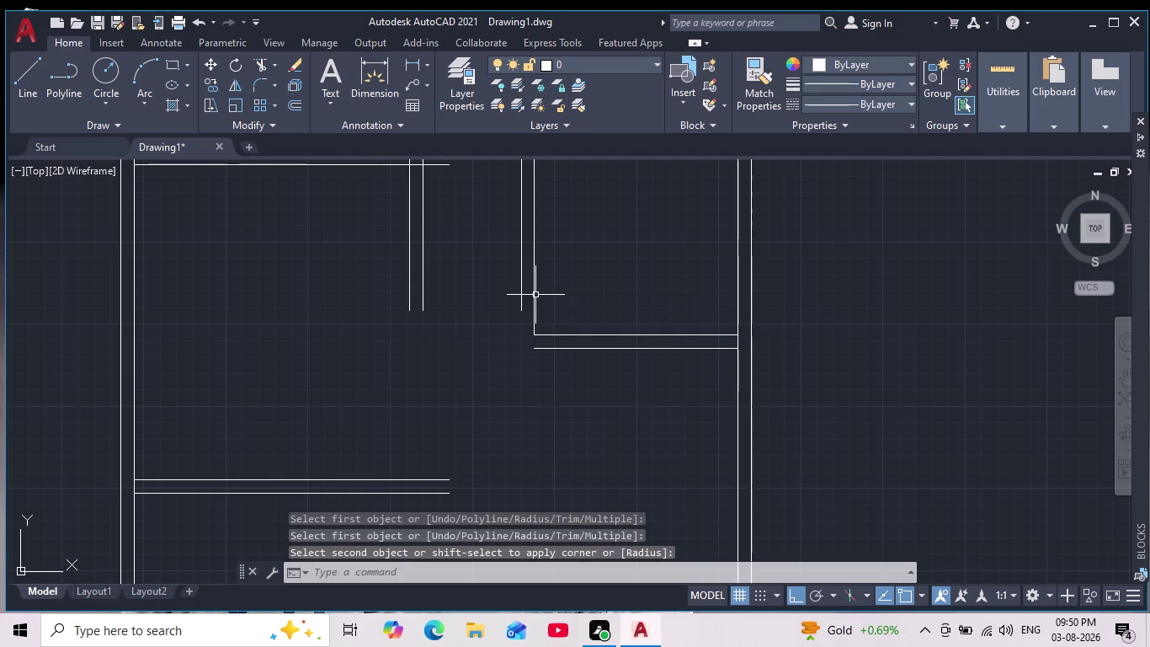
Fillet the lower partition line to the outer vertical line, squaring the second corner.
key(Return)
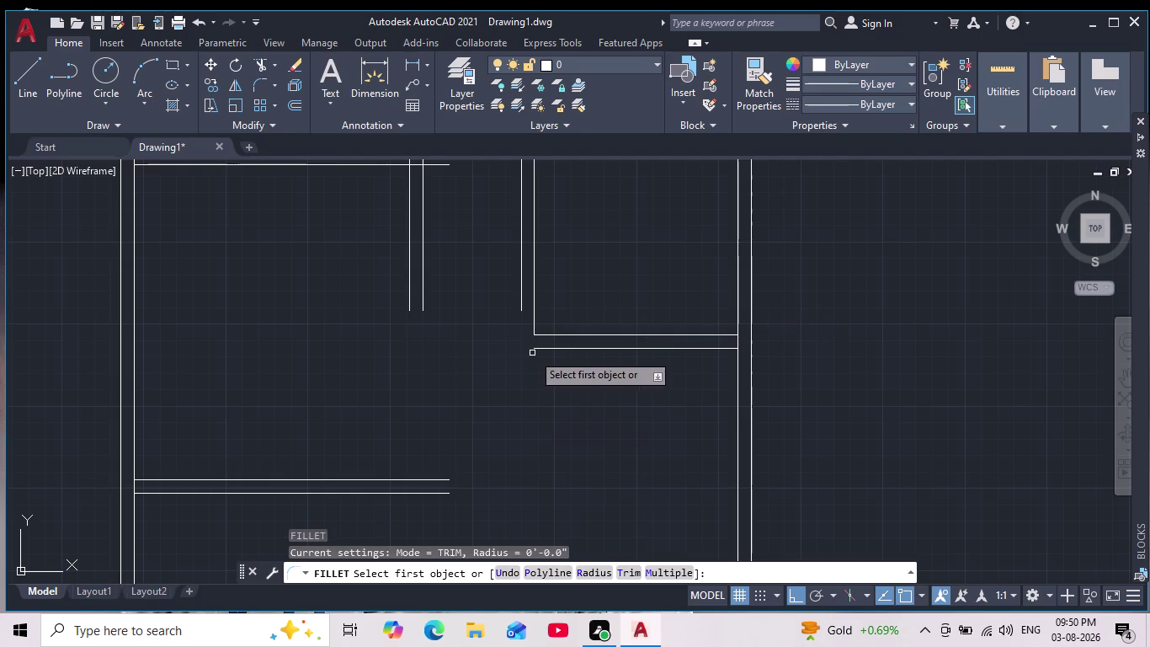
click(561, 350)
click(522, 294)
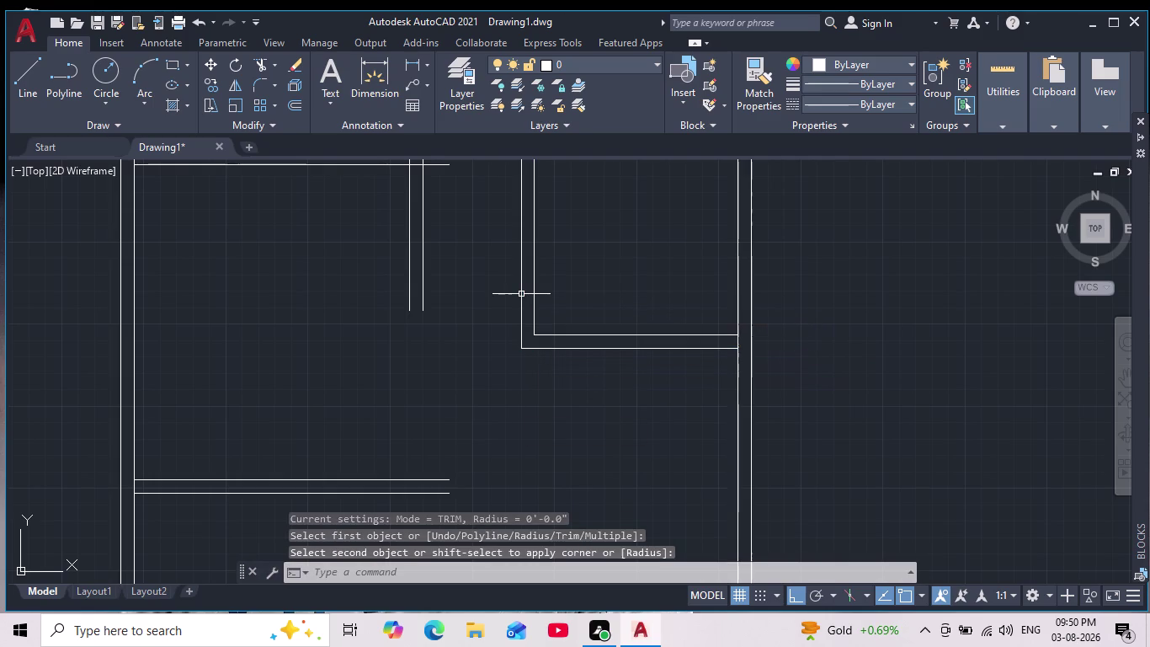
key(Escape)
key(Escape)
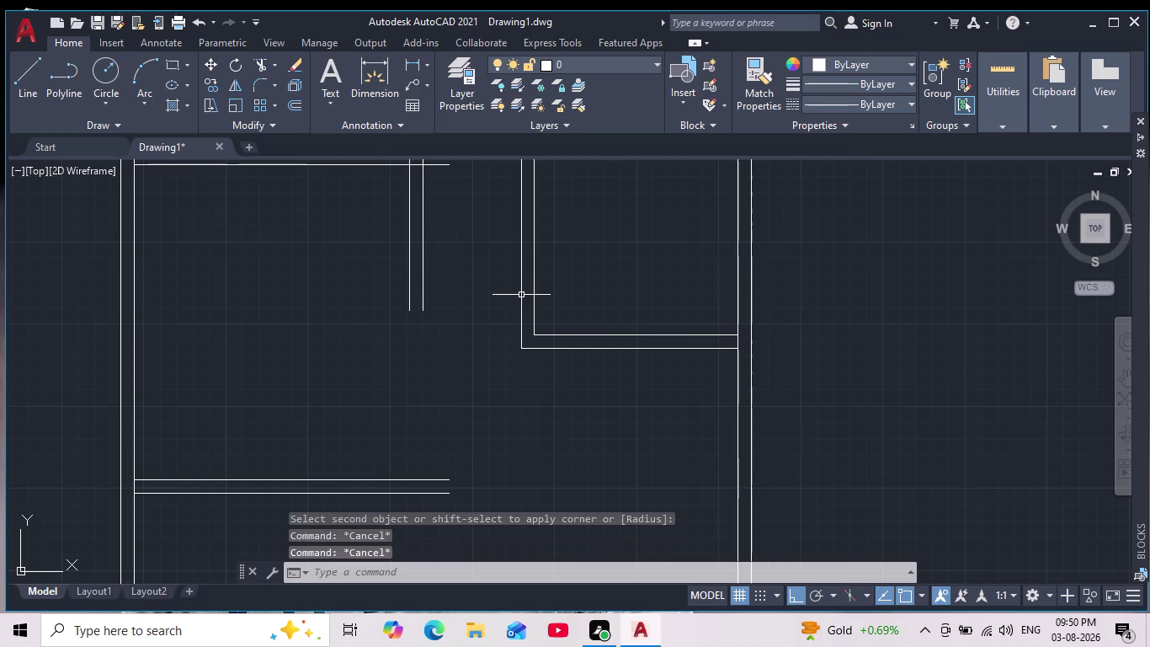
scroll(down, 3)
middle_drag(555, 373, 555, 396)
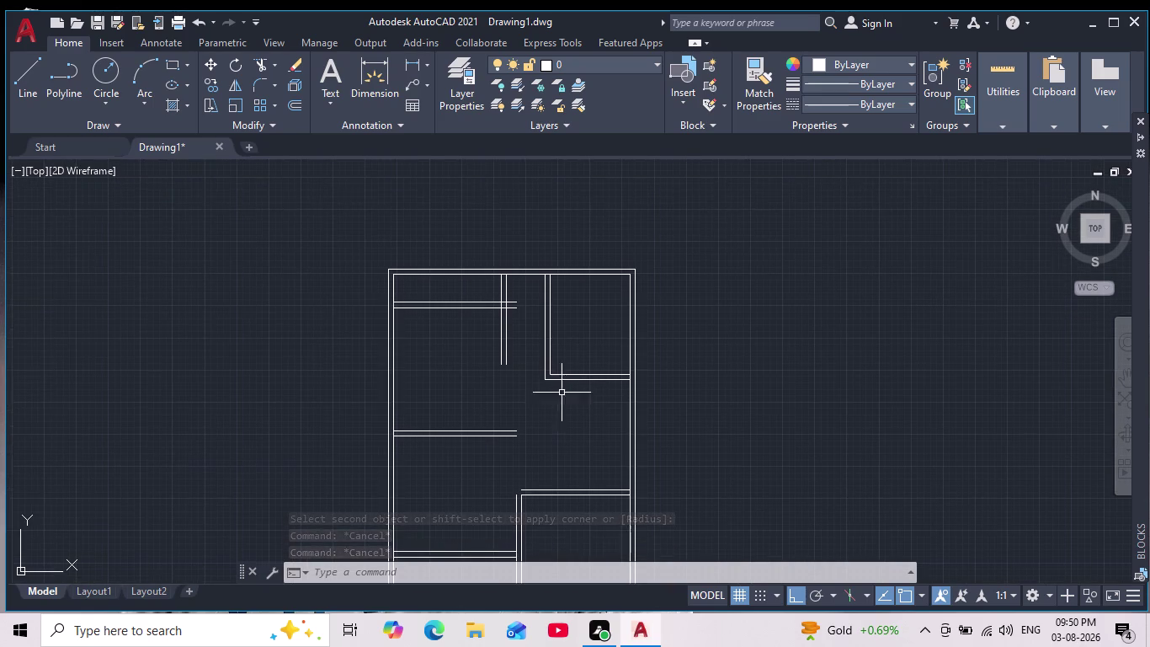
scroll(up, 3)
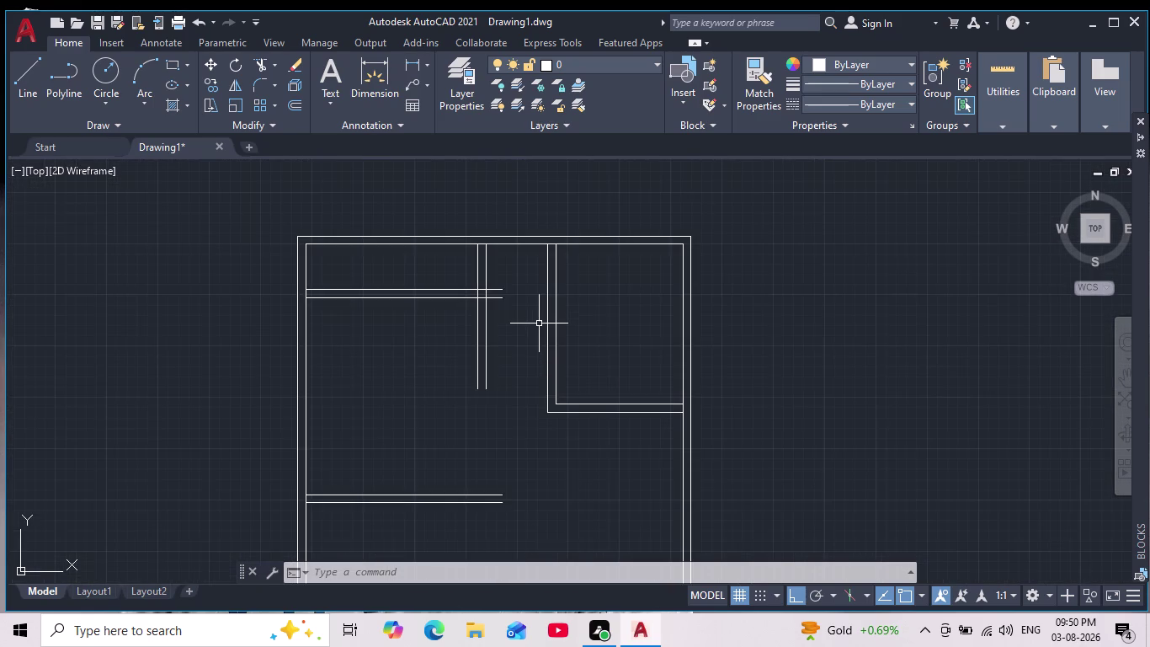
scroll(up, 3)
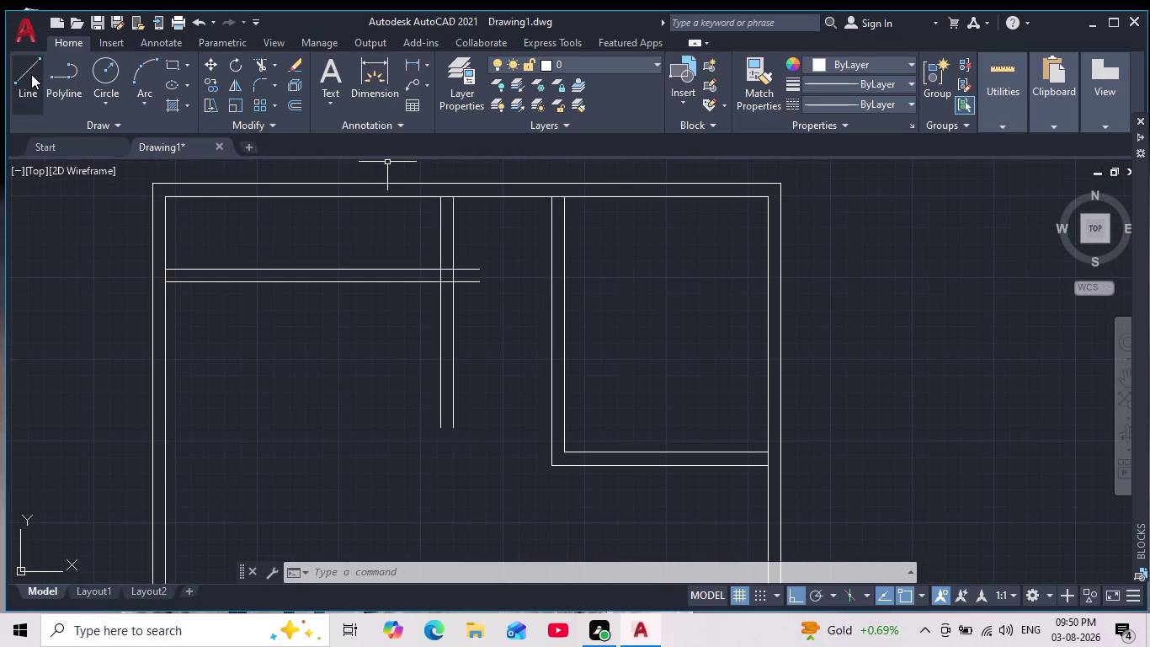
Draw a line from 7' down the partition across to the other vertical partition.
click(30, 76)
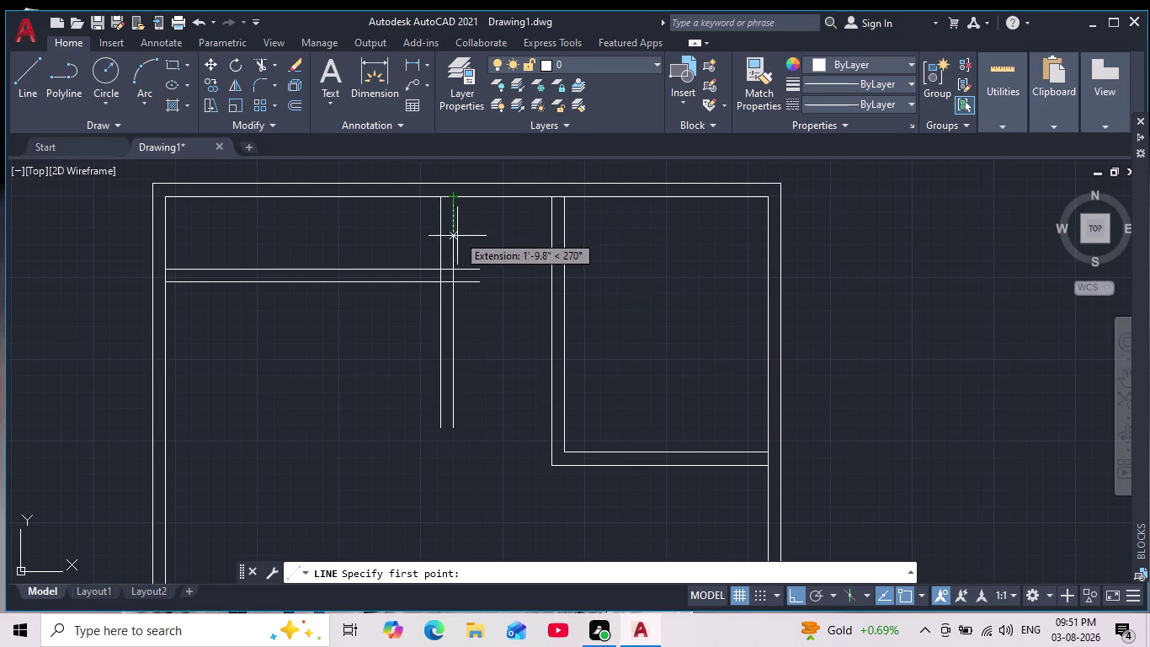
text(7')
key(Return)
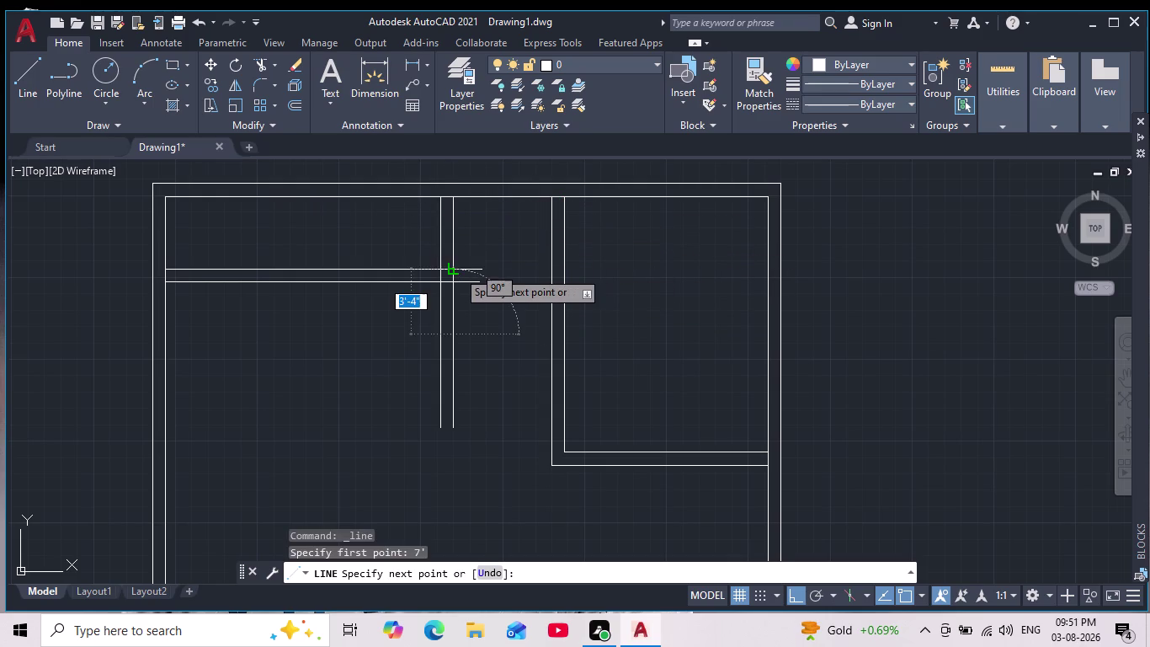
scroll(up, 3)
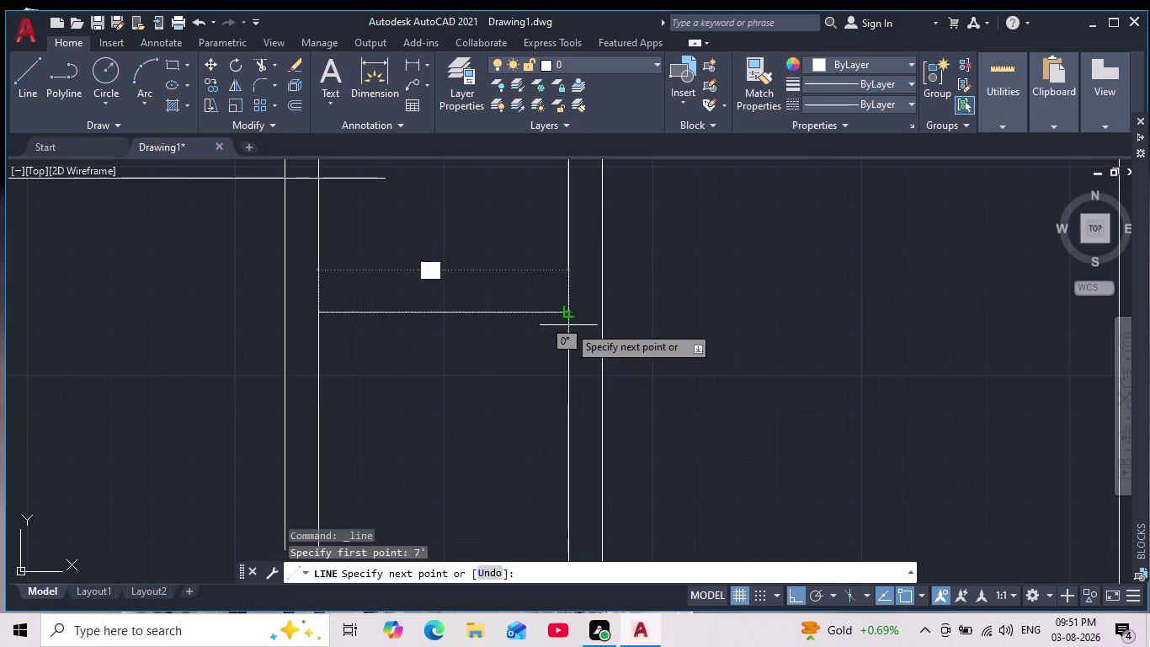
click(566, 316)
key(Escape)
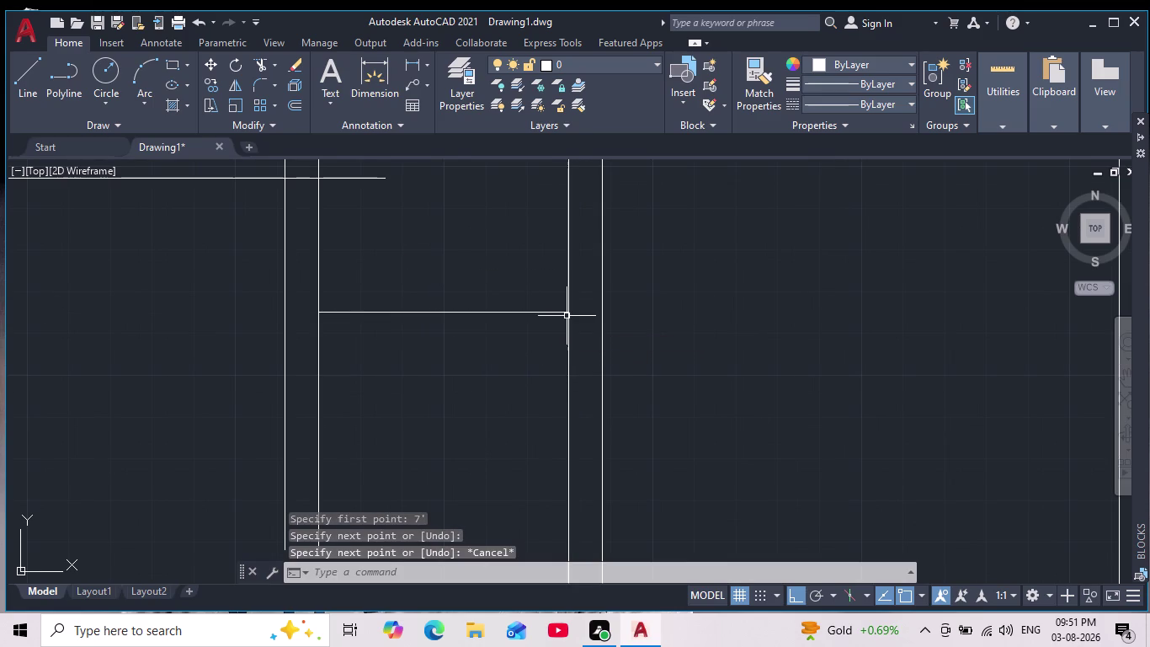
Offset the short passage wall line 8 inches downward for wall thickness.
key(o)
key(Return)
key(8)
key(Return)
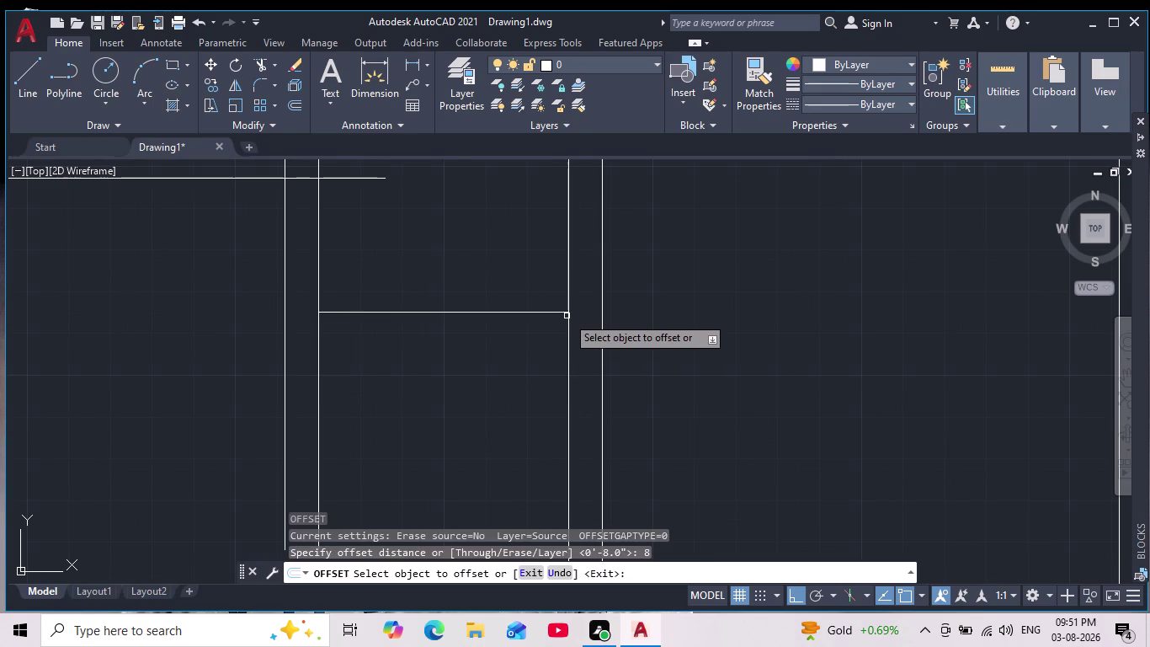
click(499, 310)
click(455, 418)
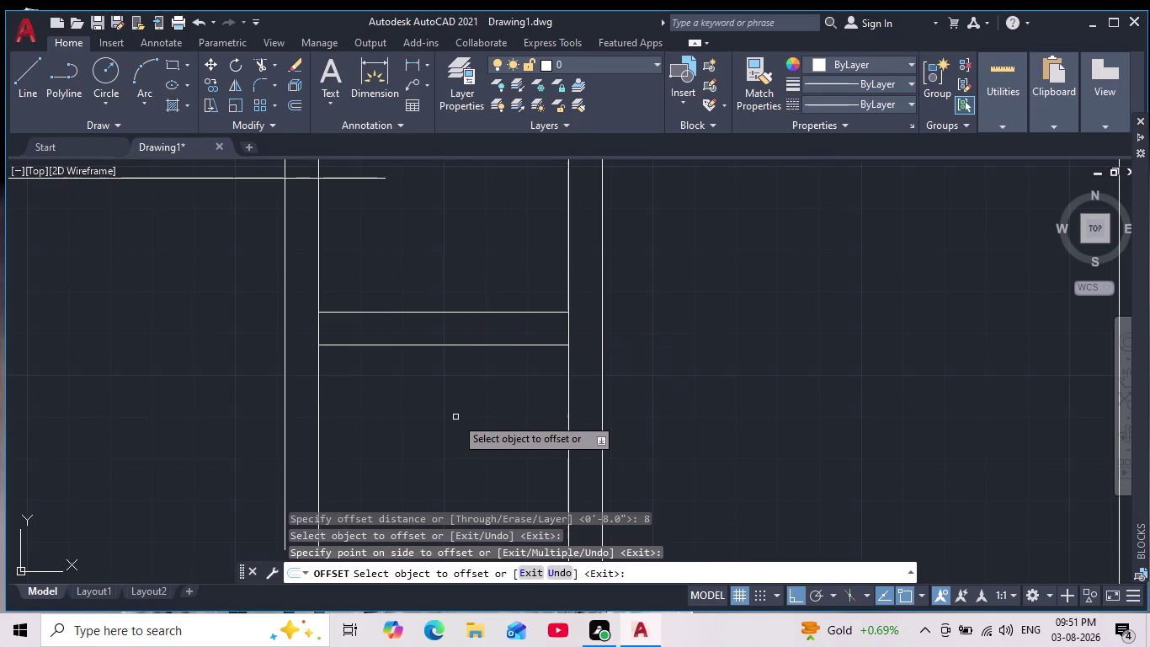
scroll(down, 3)
key(Escape)
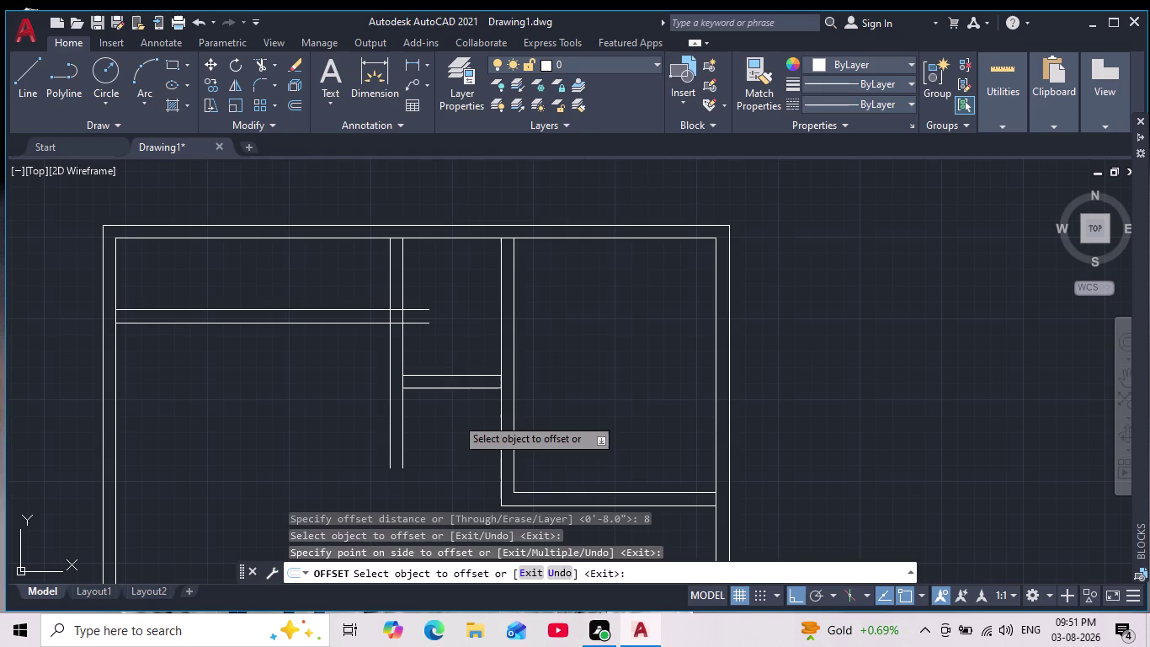
click(260, 64)
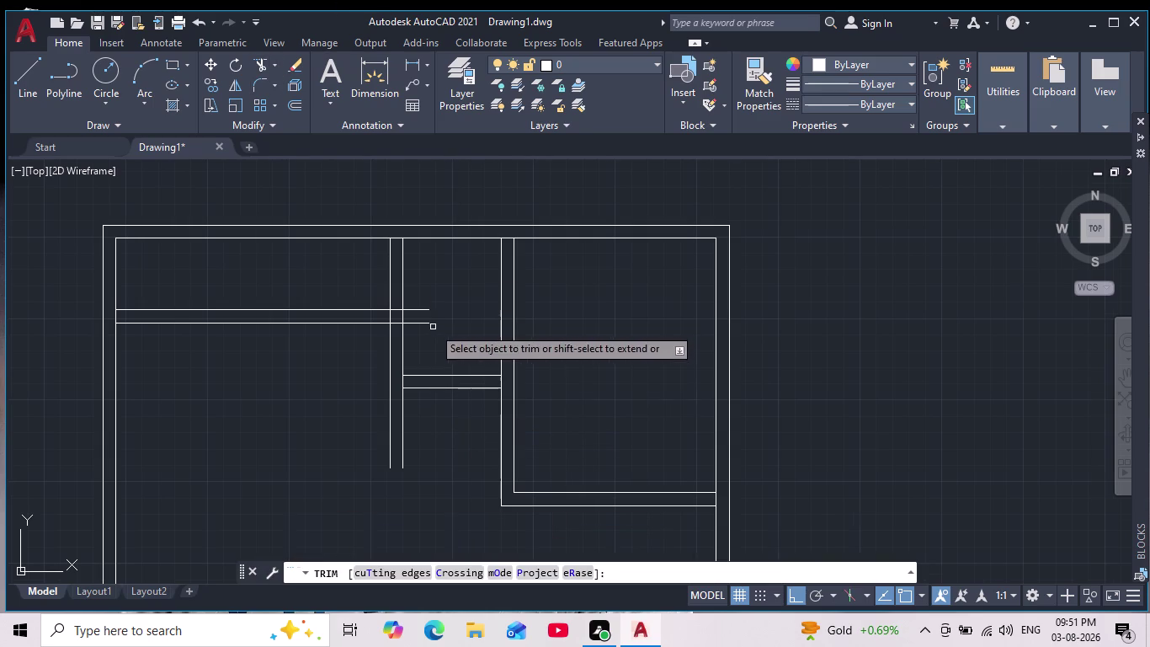
Trim the left partition's wall lines back to the vertical partition.
scroll(up, 3)
drag(375, 240, 391, 366)
drag(342, 279, 342, 334)
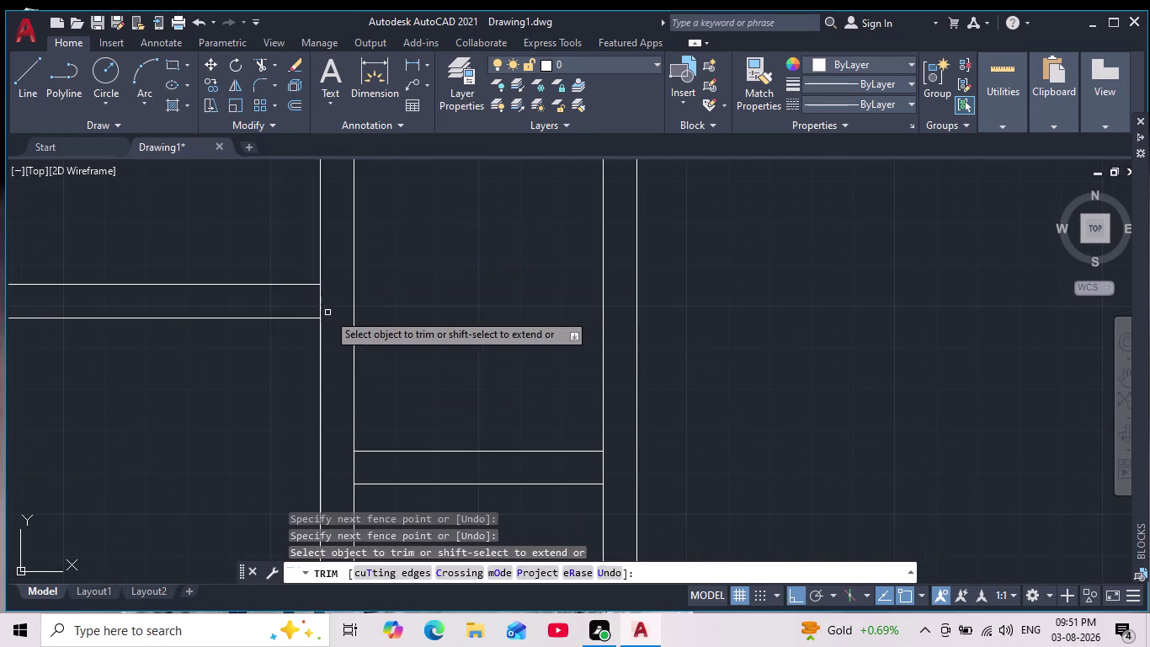
scroll(up, 3)
drag(267, 293, 360, 290)
Trim the overhanging passage wall segments at the vertical partitions and exit Trim.
scroll(down, 3)
scroll(up, 3)
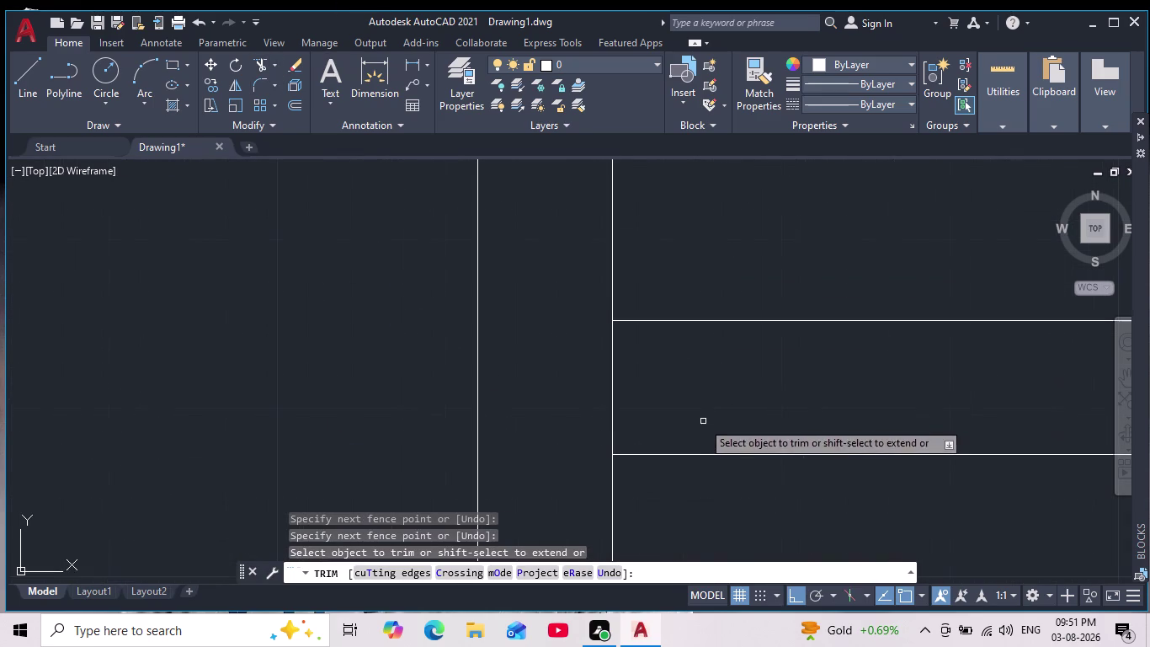
drag(568, 398, 652, 381)
scroll(down, 3)
scroll(up, 3)
middle_drag(774, 440, 560, 445)
scroll(down, 3)
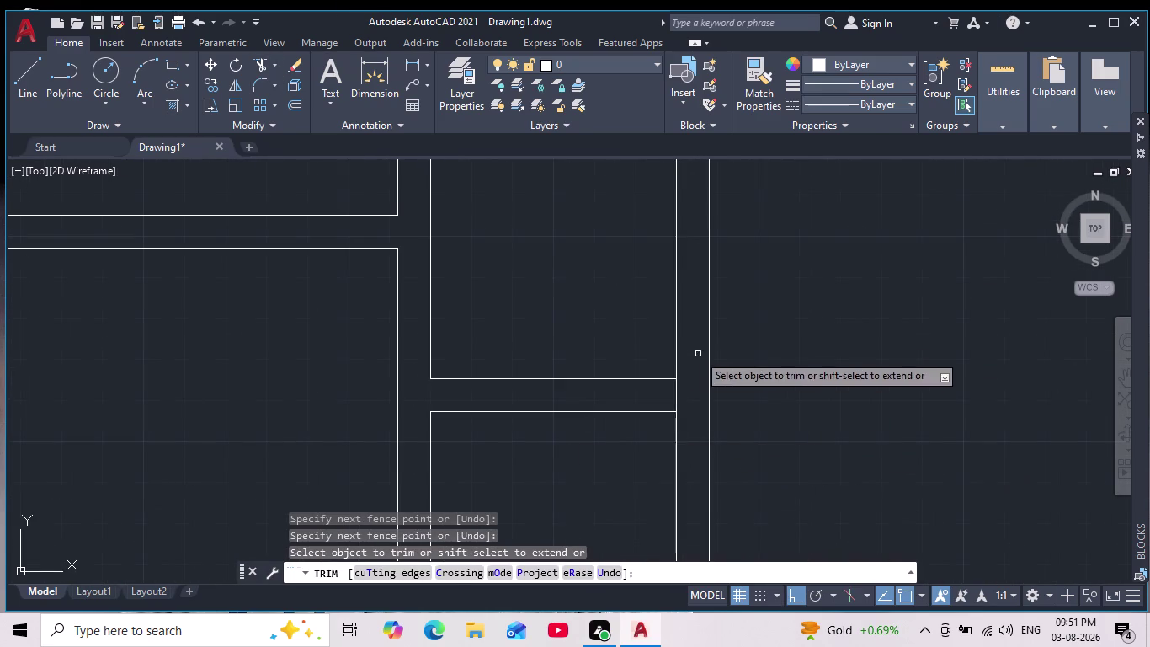
drag(654, 404, 685, 396)
key(Escape)
key(Escape)
key(Escape)
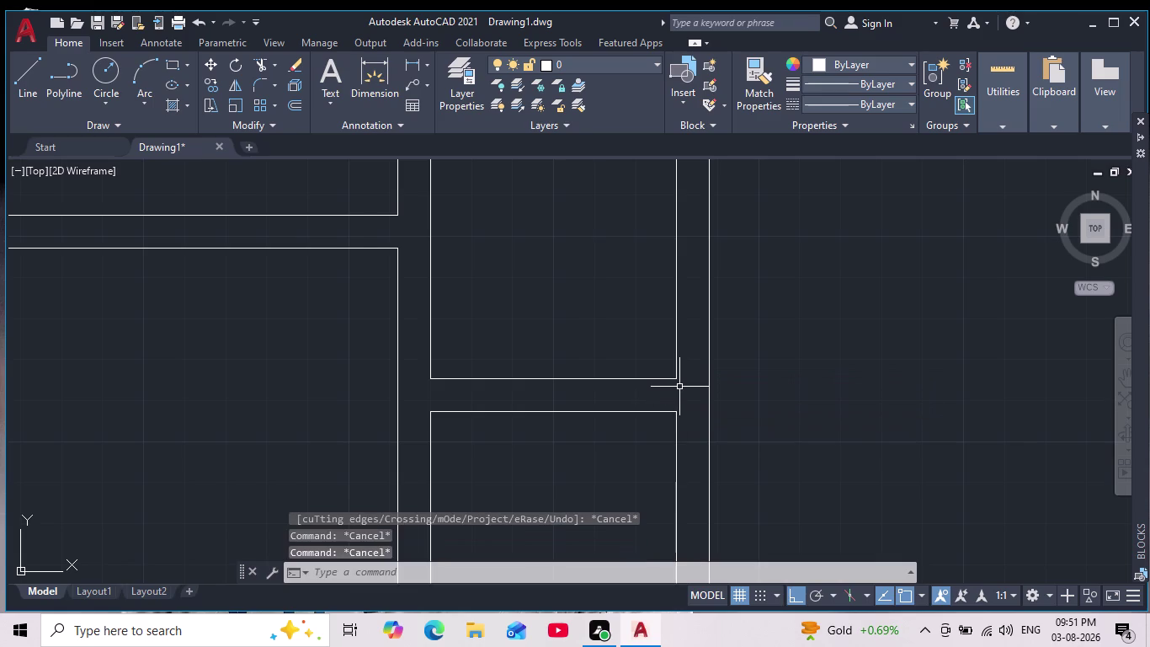
Pan around the floor plan, briefly starting and cancelling a line.
scroll(down, 3)
middle_drag(810, 409, 709, 381)
scroll(down, 3)
scroll(up, 3)
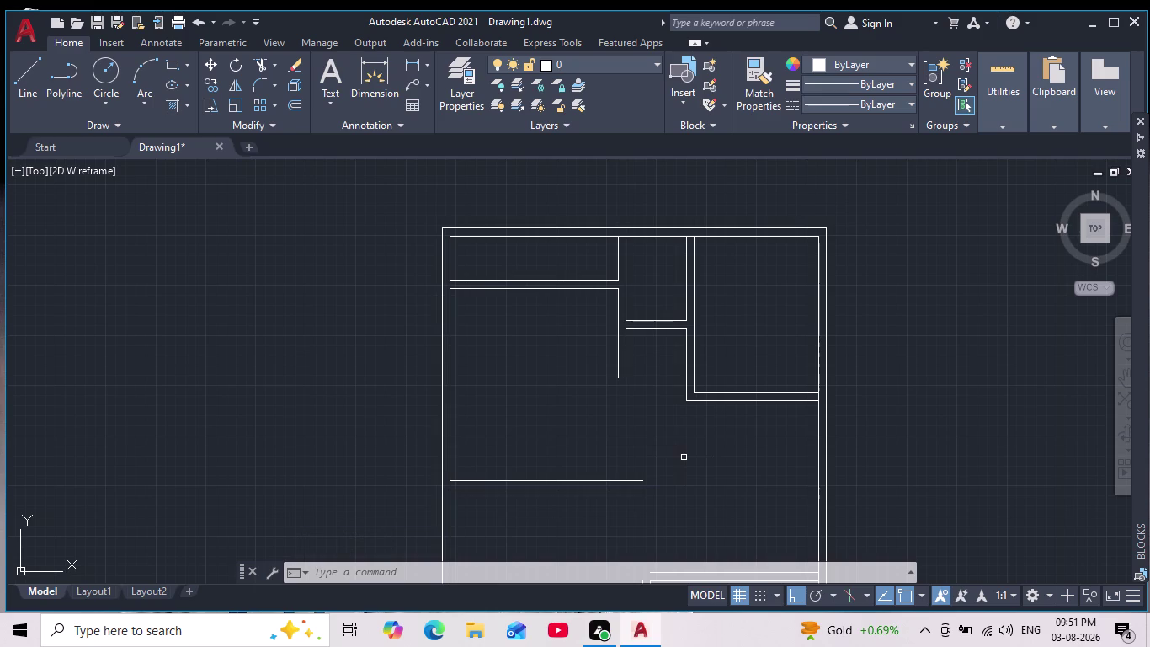
scroll(down, 3)
middle_drag(682, 459, 674, 449)
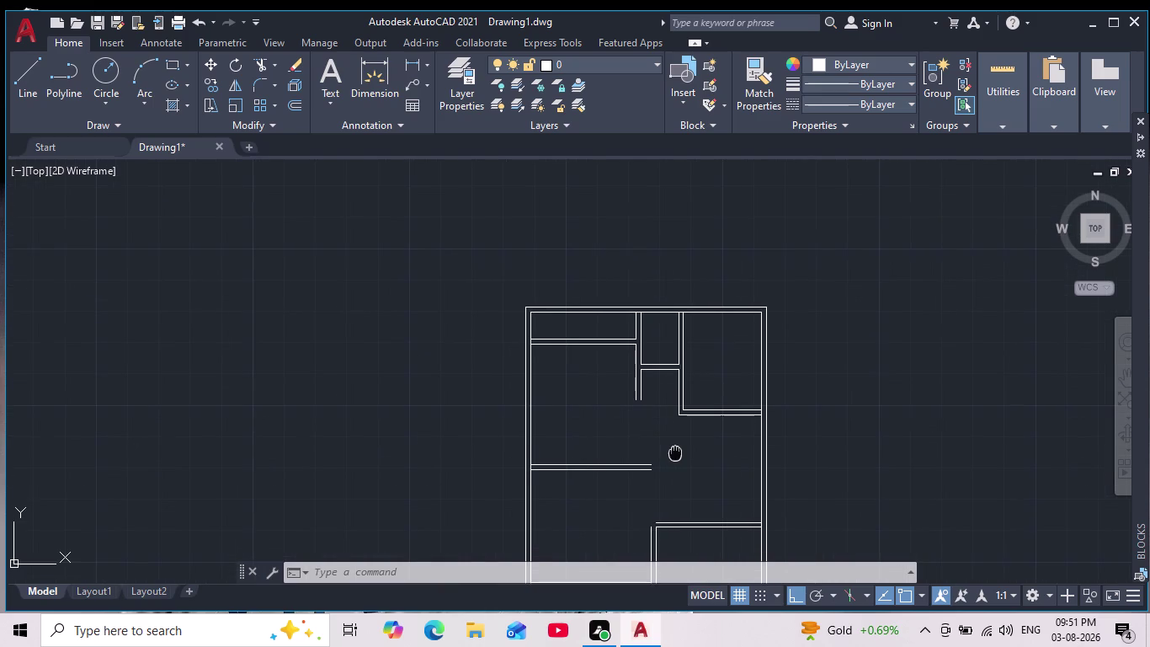
middle_drag(674, 449, 670, 460)
scroll(up, 3)
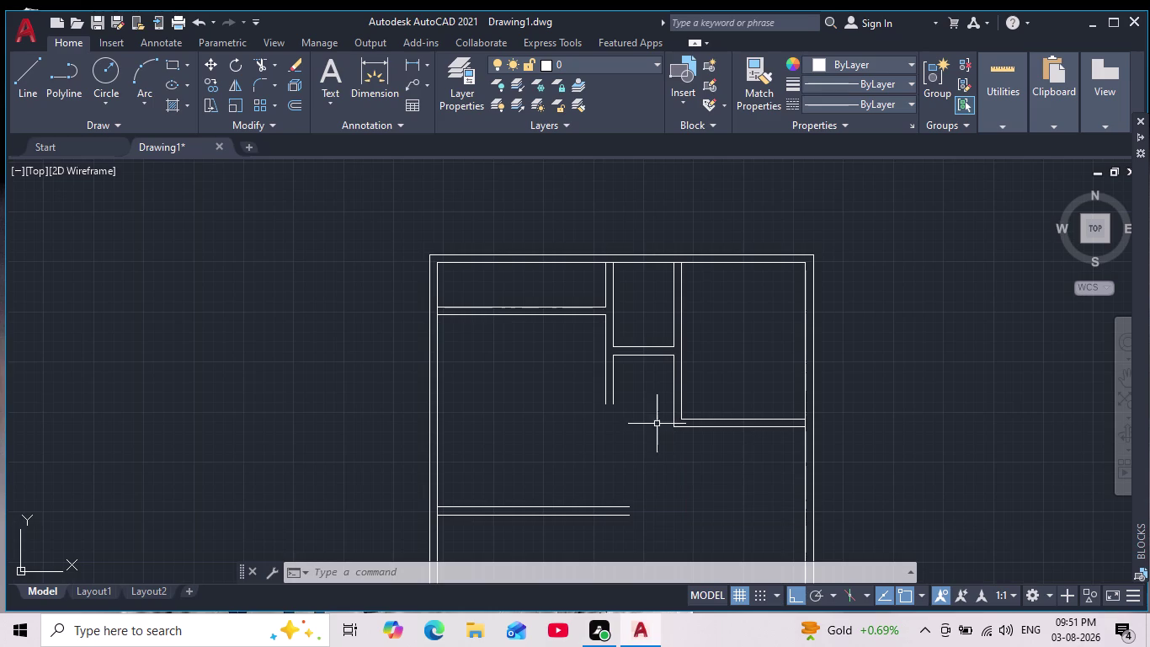
scroll(up, 3)
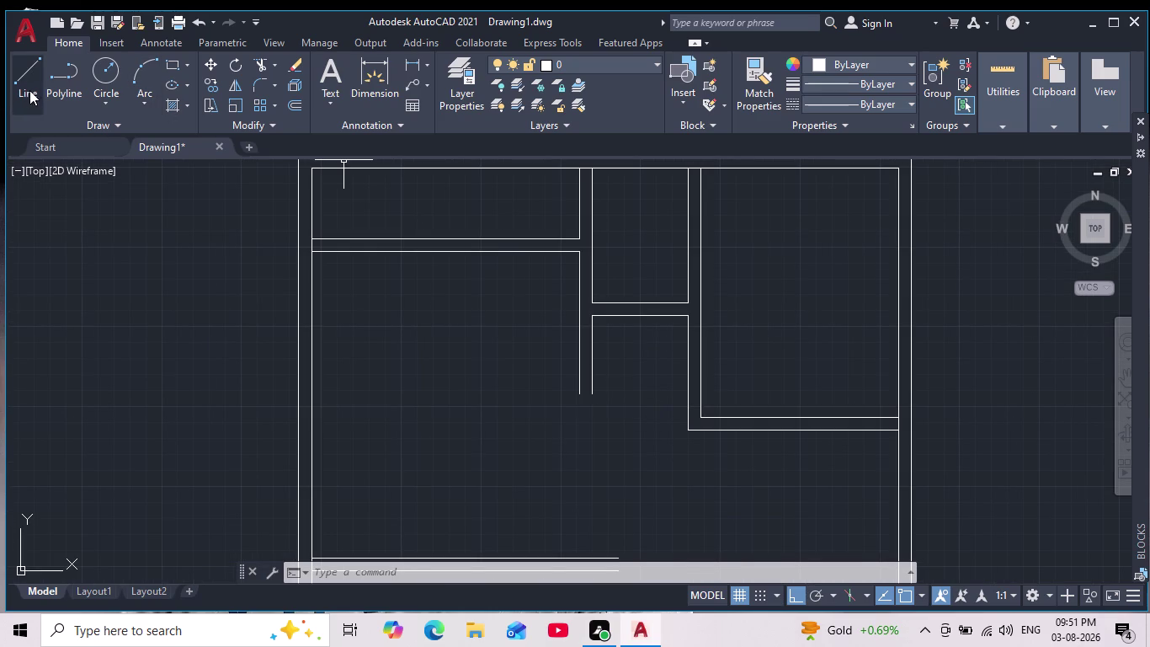
click(28, 81)
scroll(up, 3)
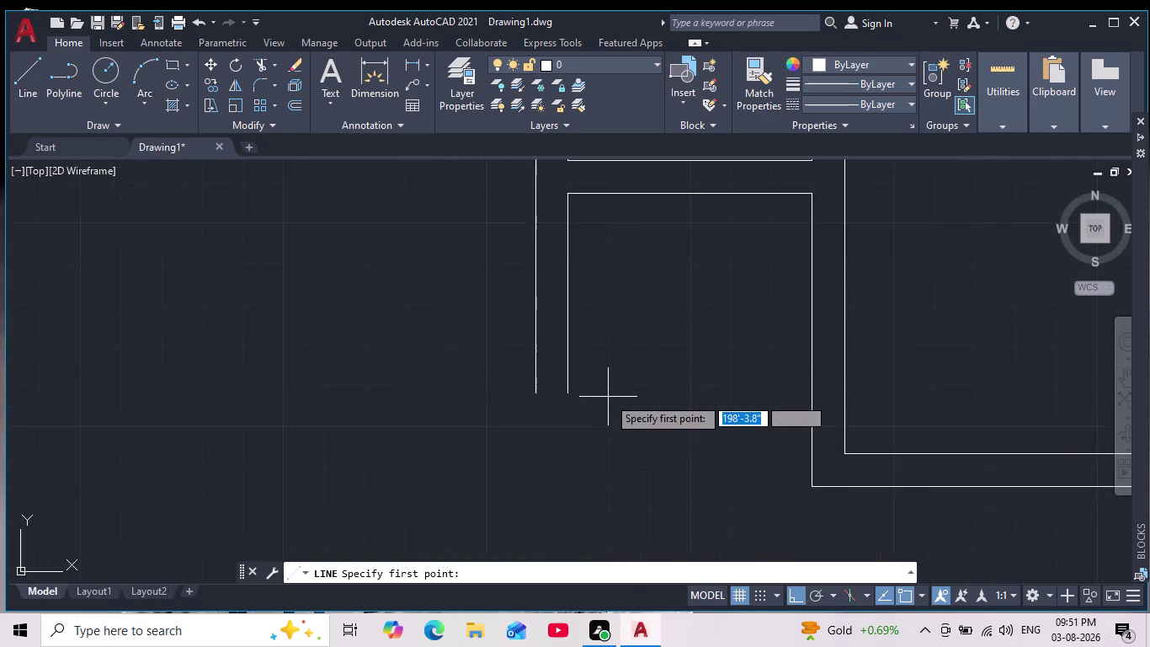
scroll(down, 3)
key(Escape)
key(Escape)
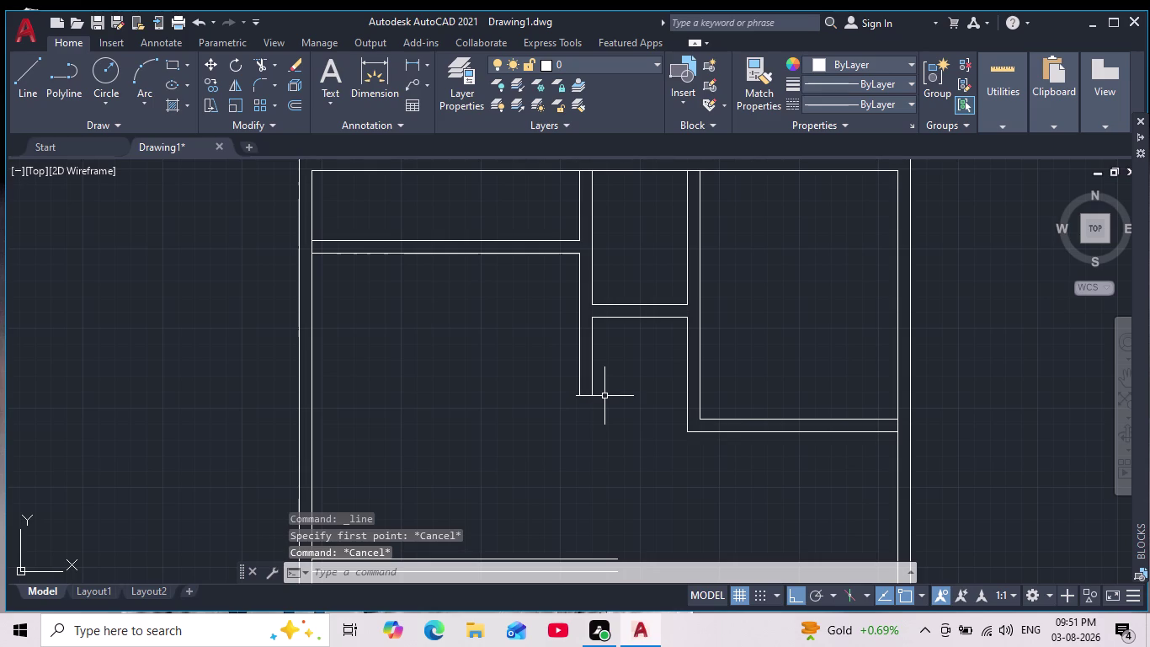
Bring the lower rooms into view and start the Offset command.
scroll(down, 3)
scroll(up, 3)
middle_drag(611, 441, 574, 293)
scroll(down, 3)
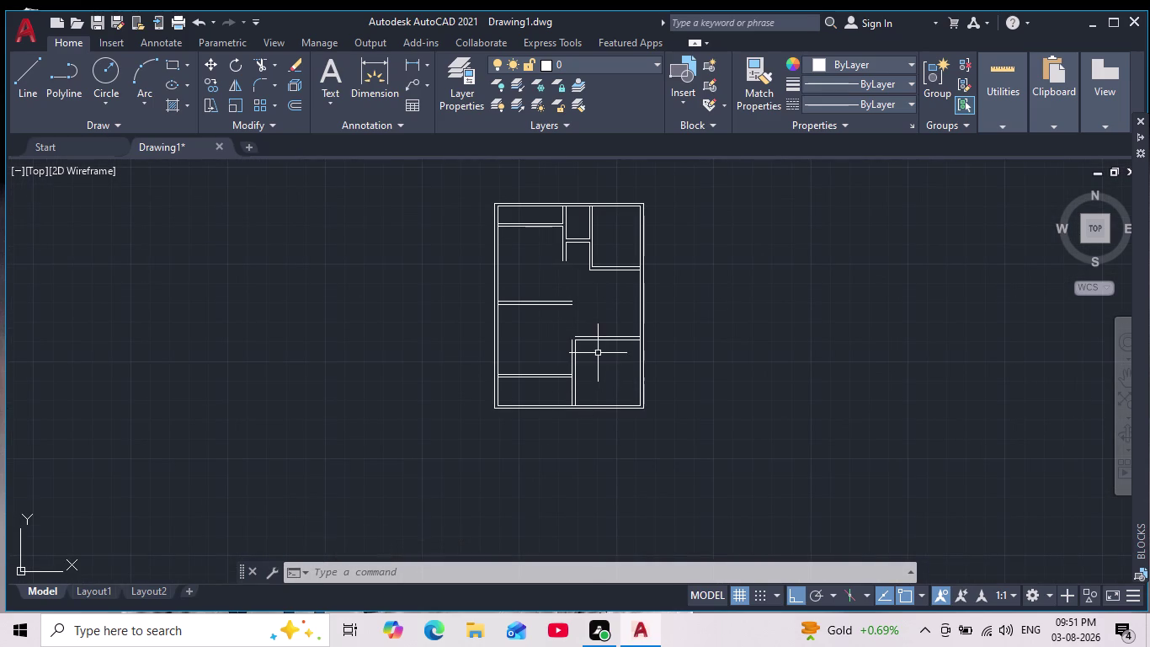
scroll(up, 3)
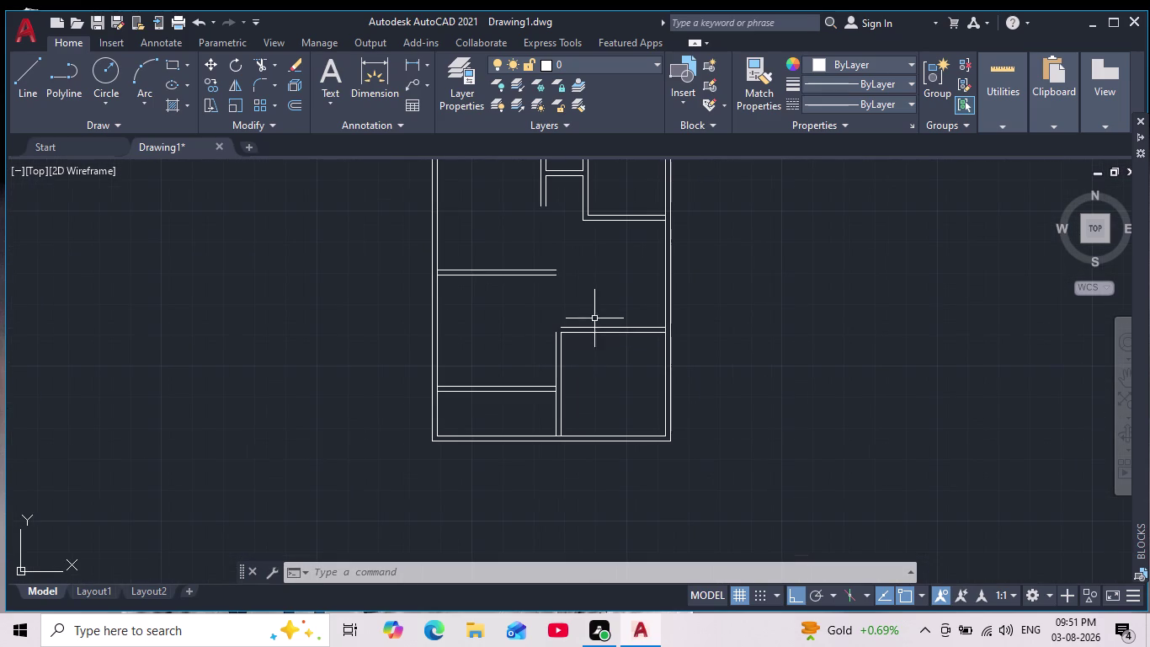
middle_drag(591, 280, 565, 386)
scroll(up, 3)
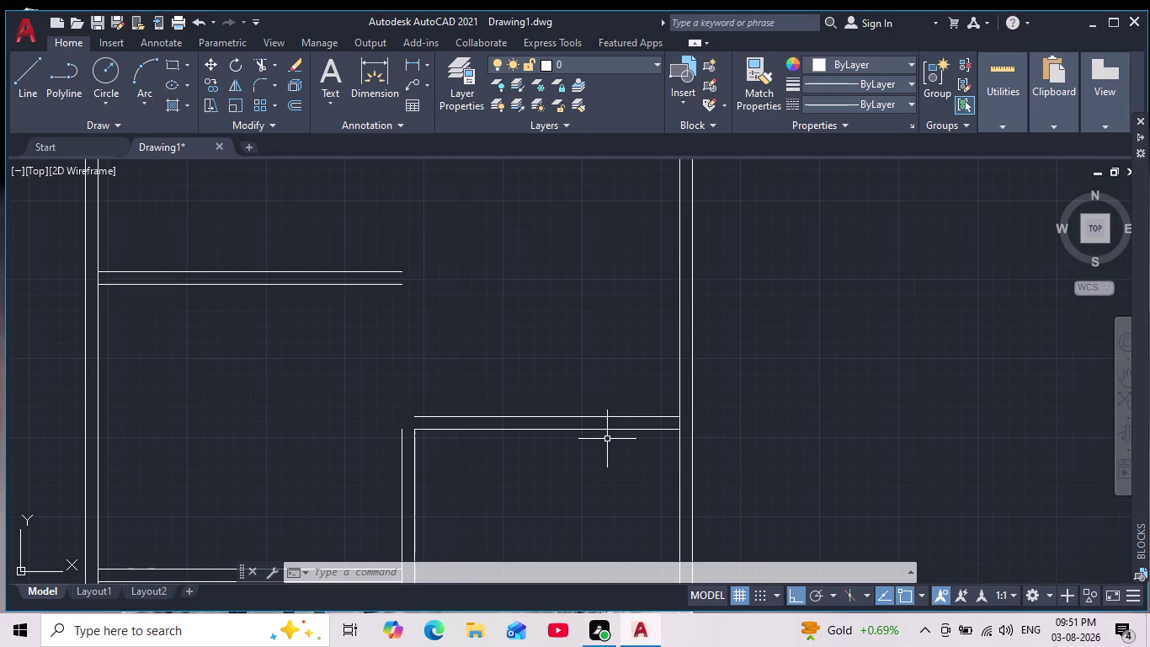
key(o)
key(Return)
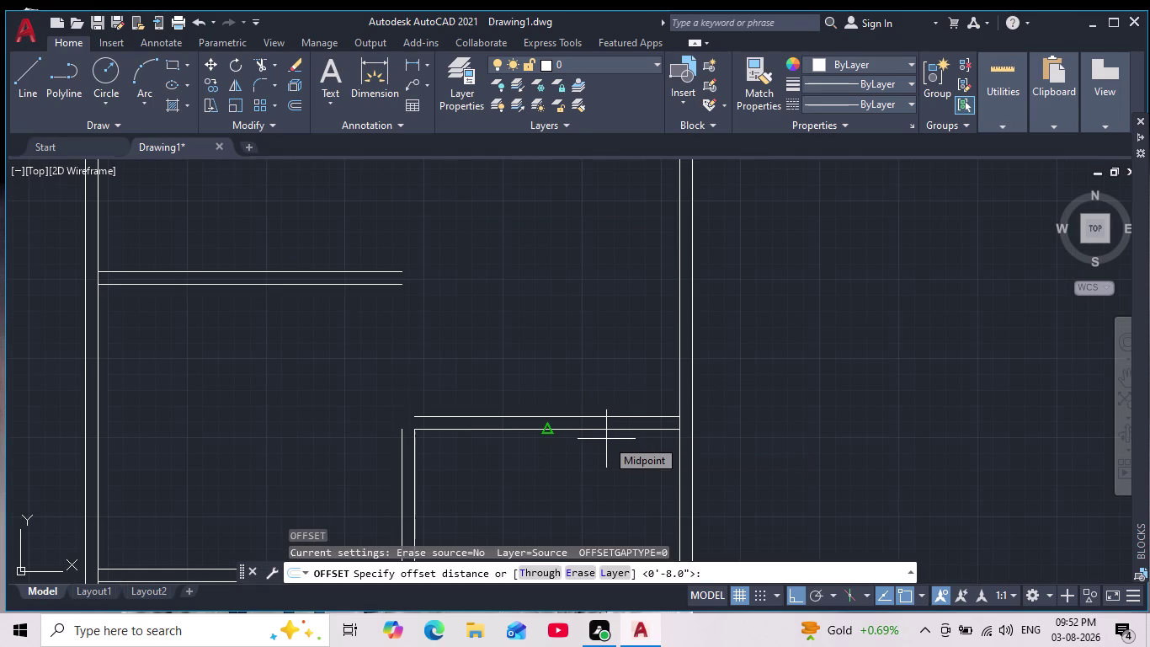
Offset the lower-right room's top wall line 6' upward.
text(6')
key(Return)
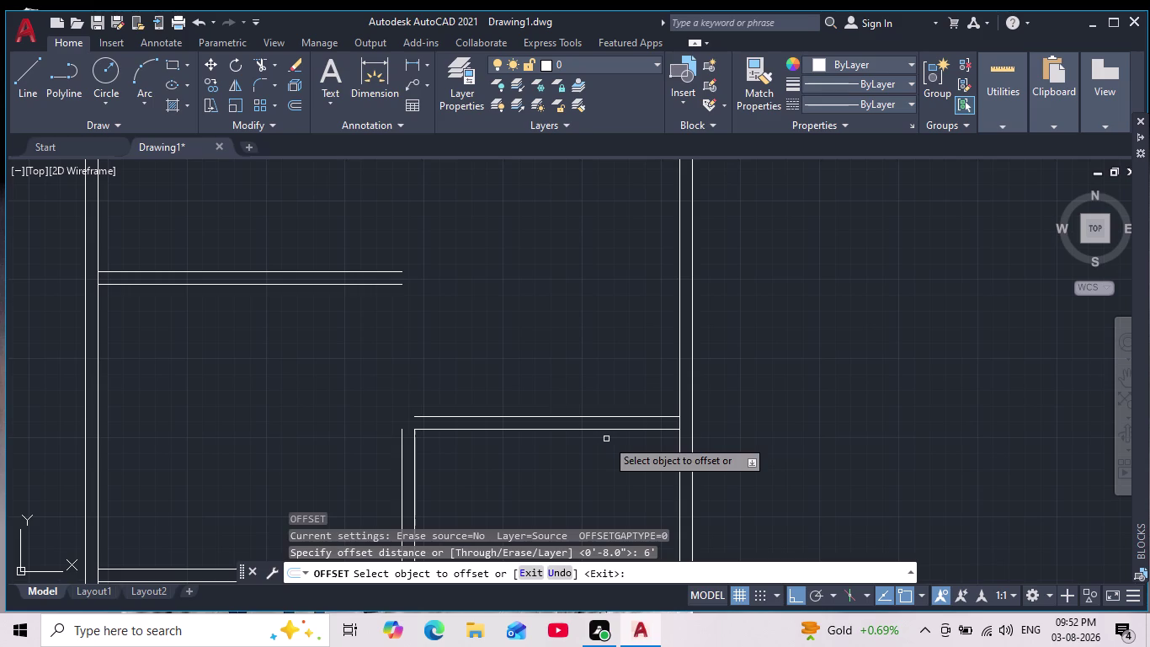
click(616, 416)
click(613, 302)
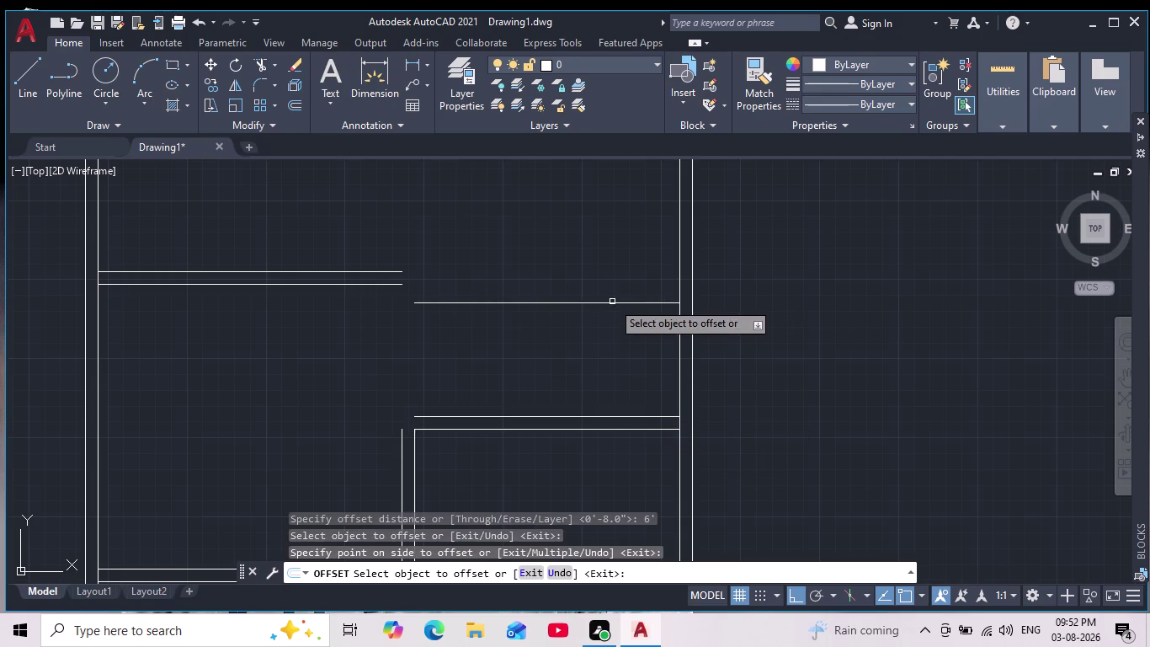
key(Return)
Offset that new line 8 inches upward to form the wall thickness.
key(Return)
key(8)
key(Return)
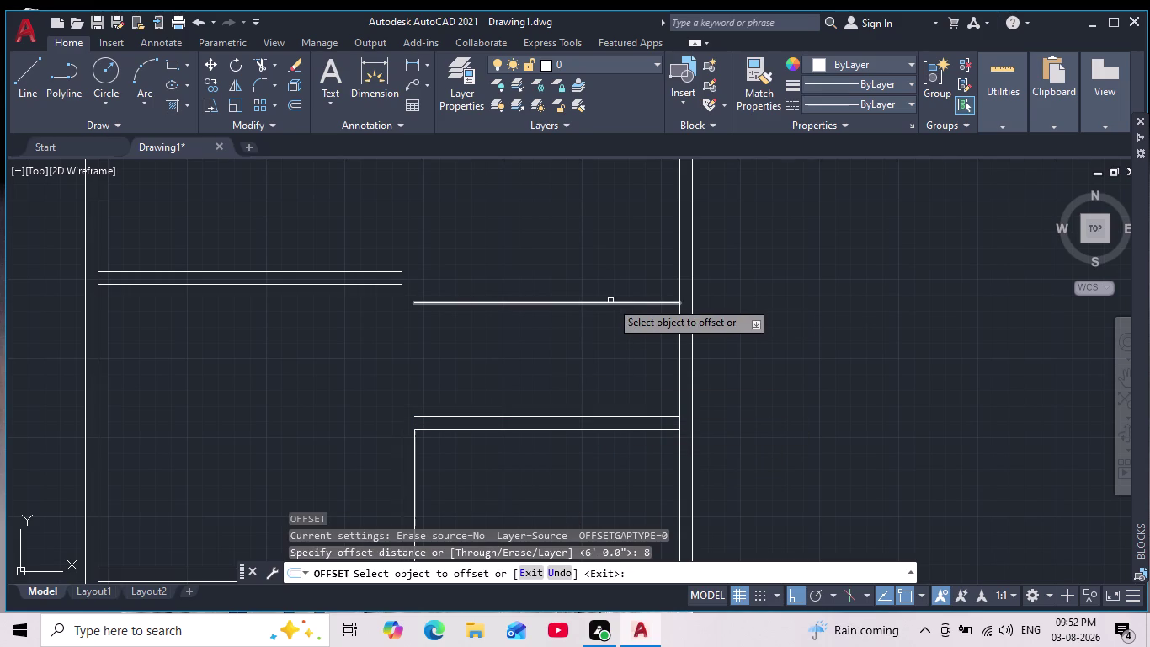
click(591, 305)
click(597, 242)
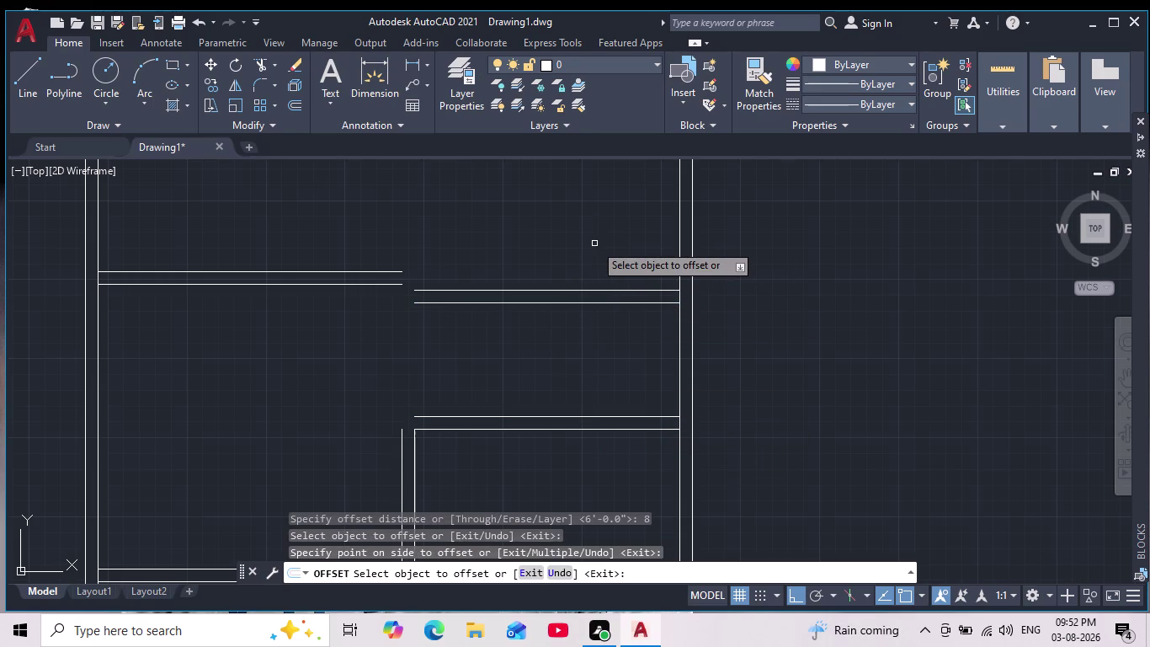
scroll(down, 3)
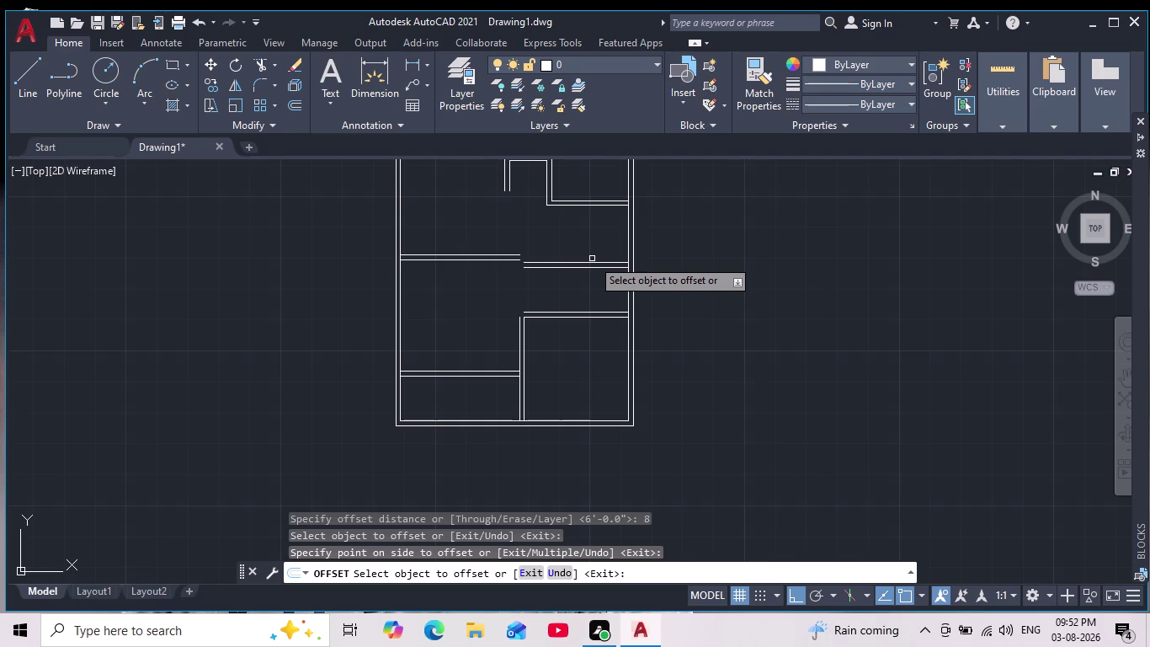
scroll(down, 3)
scroll(up, 3)
key(Escape)
key(Escape)
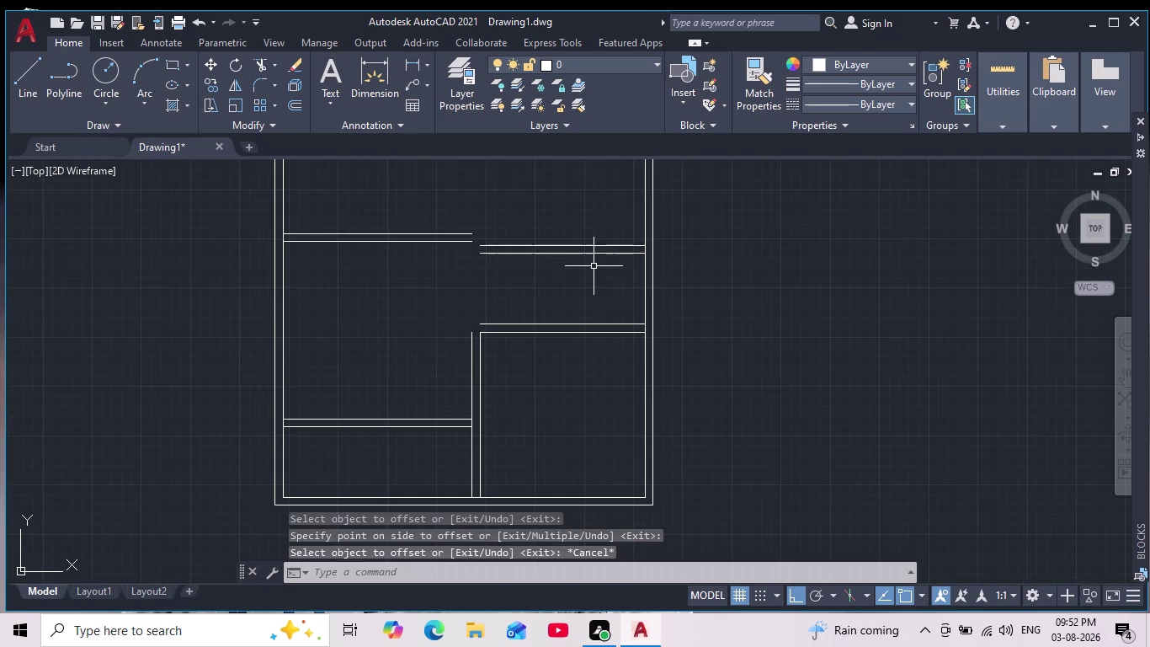
Erase both lines of the 6' wall above the lower-right room, then start a linear dimension.
scroll(down, 3)
middle_drag(586, 267, 569, 352)
scroll(up, 3)
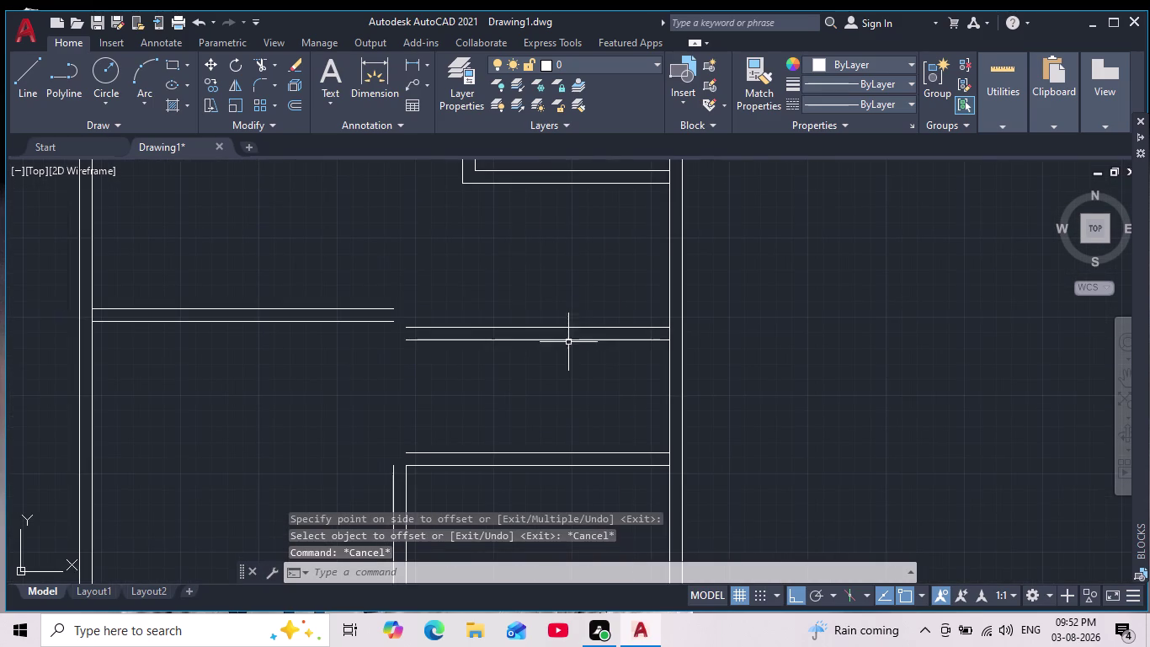
scroll(down, 3)
click(564, 345)
click(548, 321)
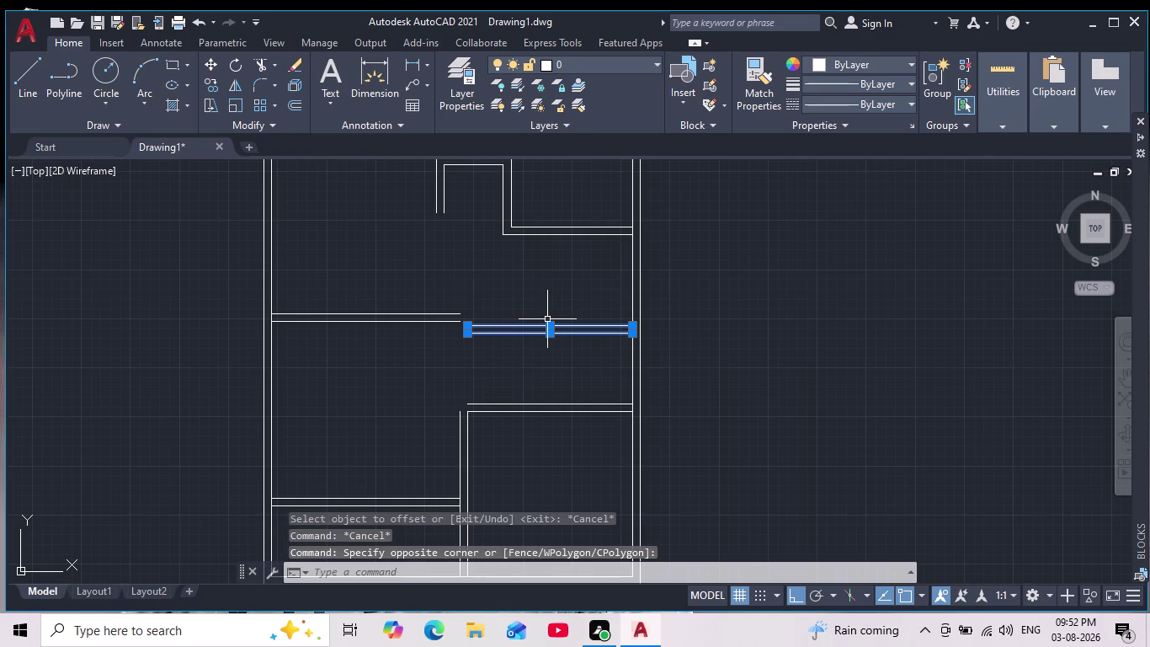
key(Delete)
scroll(down, 3)
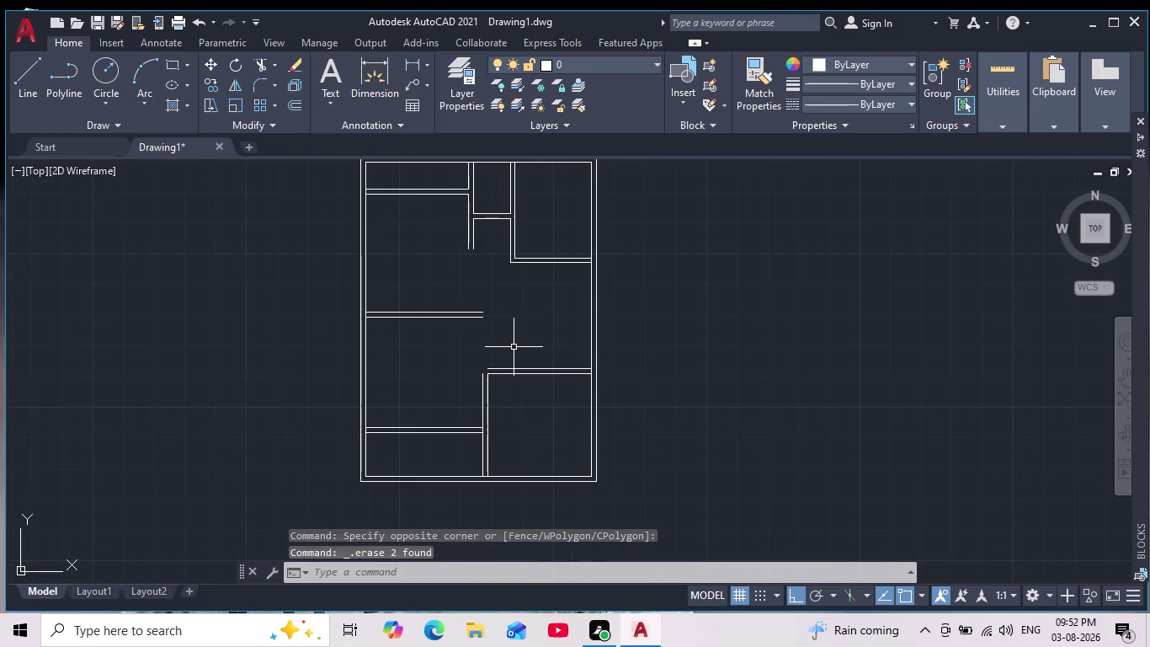
middle_drag(484, 326, 484, 358)
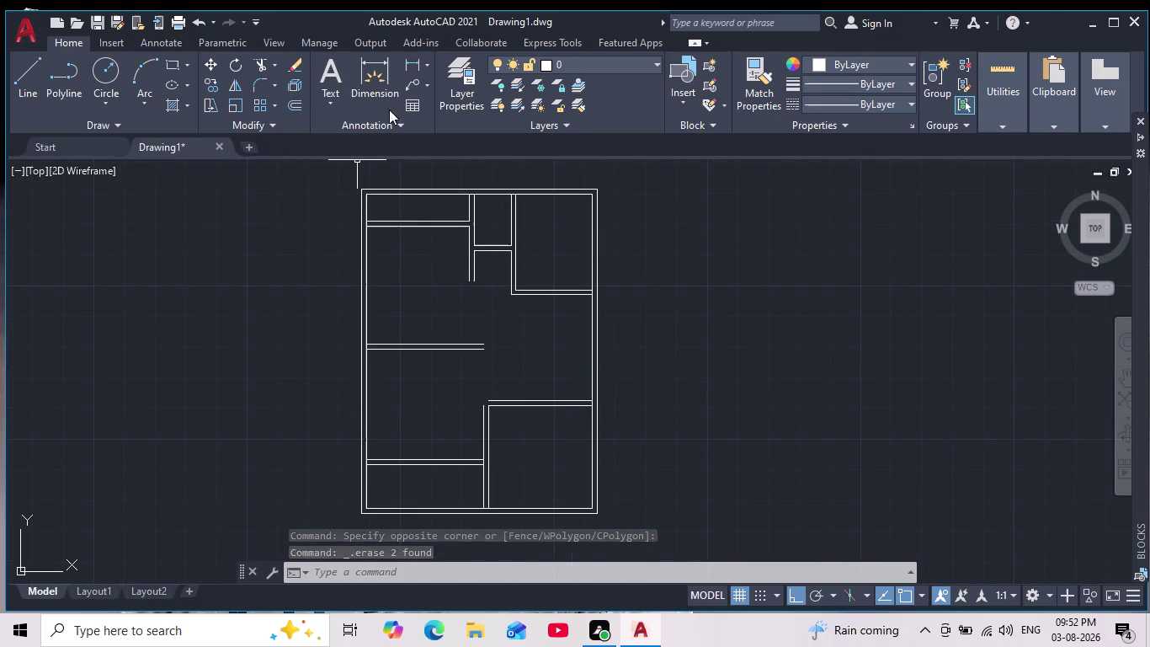
click(414, 60)
scroll(up, 3)
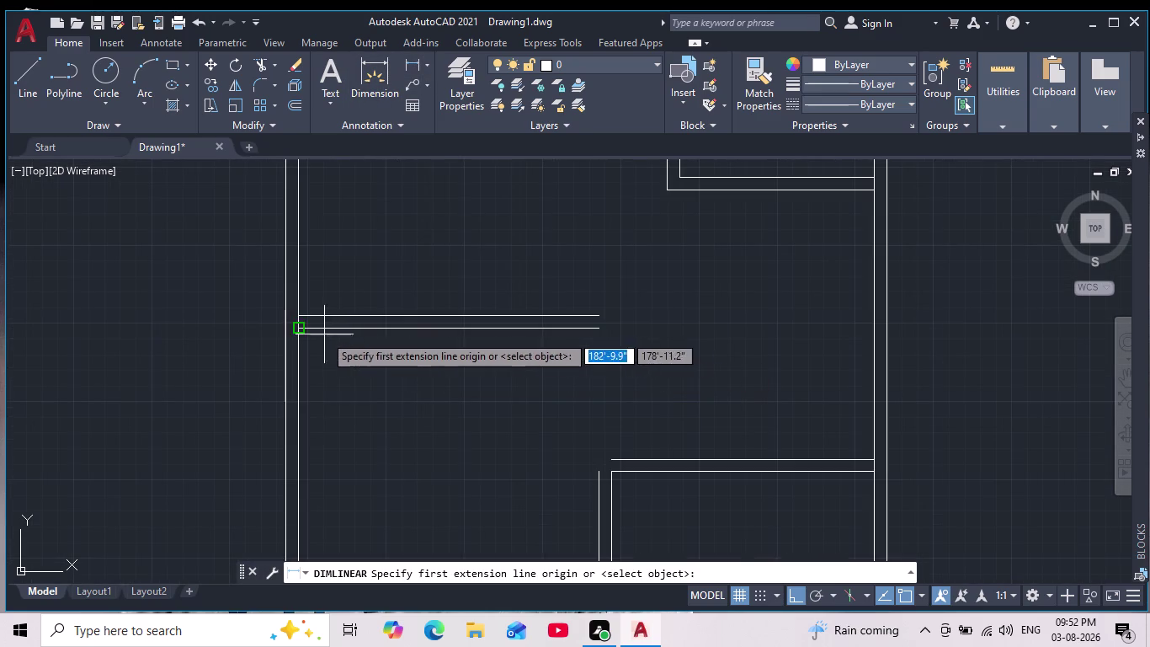
Pick both points of a 14'-8" linear dimension along the left wall.
click(301, 333)
scroll(down, 3)
middle_drag(375, 400, 495, 80)
middle_drag(476, 212, 447, 329)
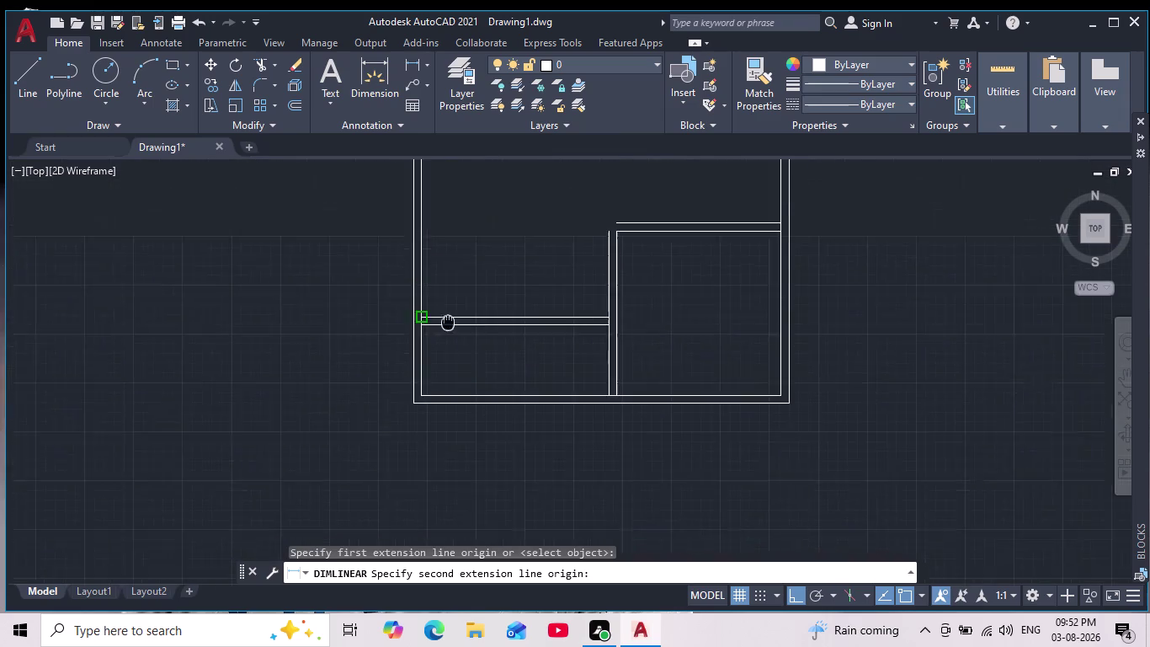
middle_drag(447, 329, 444, 332)
scroll(up, 3)
click(355, 328)
scroll(down, 3)
middle_drag(471, 275, 452, 354)
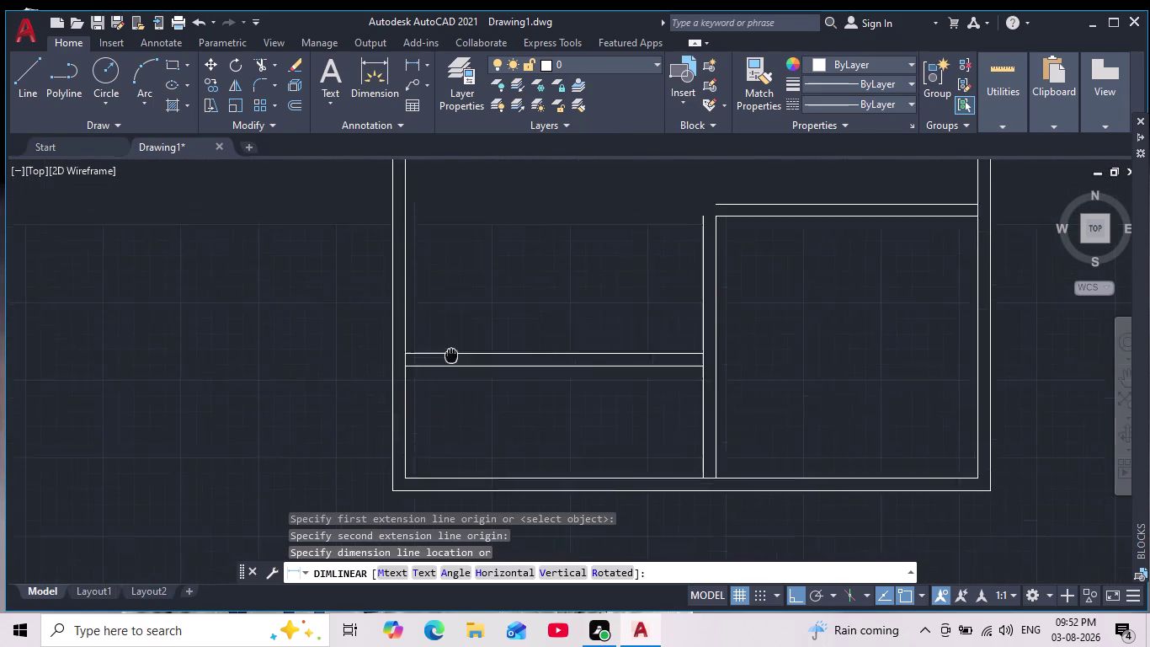
middle_drag(452, 354, 444, 383)
scroll(down, 3)
scroll(up, 3)
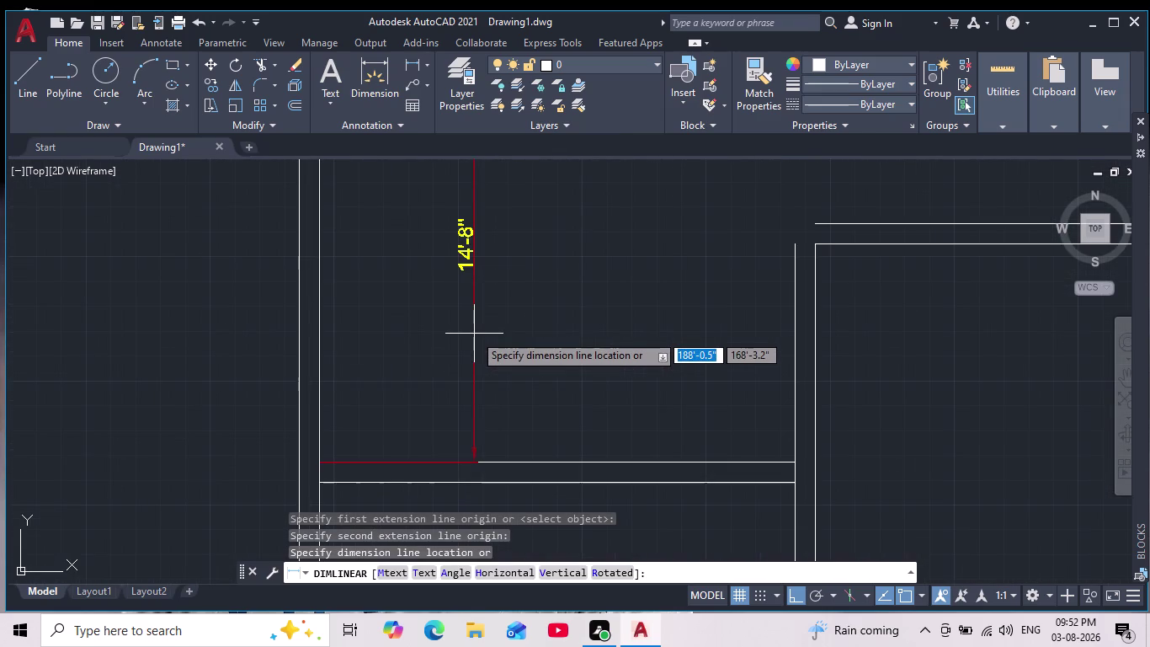
scroll(down, 3)
middle_drag(472, 353, 422, 531)
scroll(down, 3)
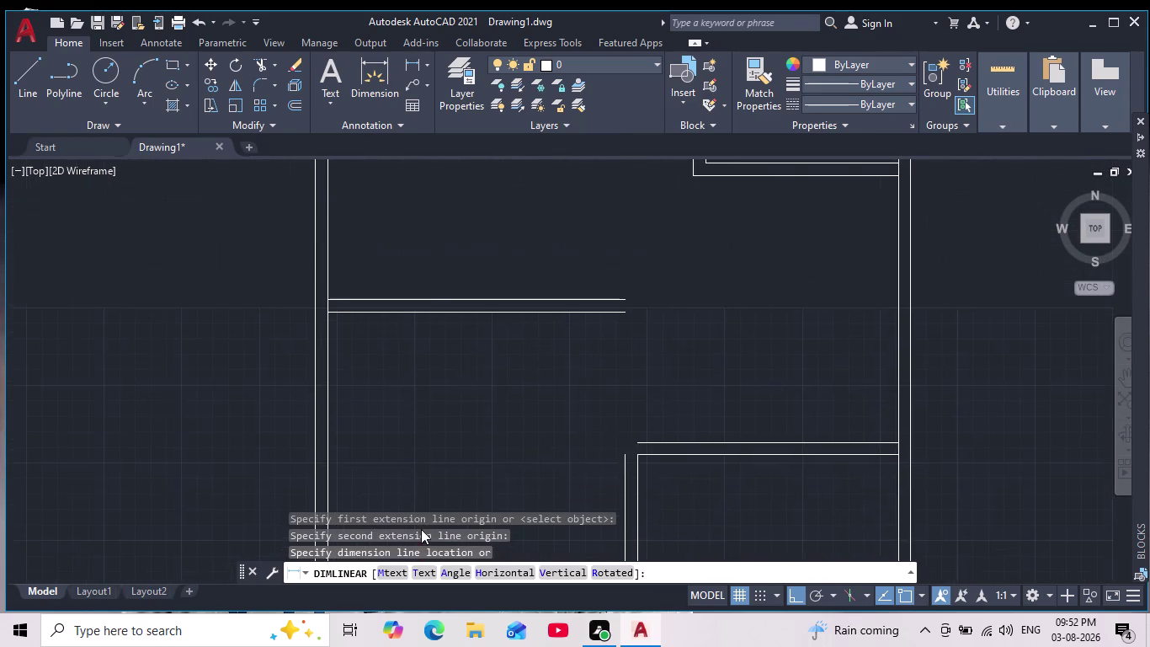
Abandon the unplaced dimension and start the EXTEND command with EX.
key(Escape)
key(Escape)
middle_click(470, 391)
scroll(down, 3)
key(Escape)
key(Escape)
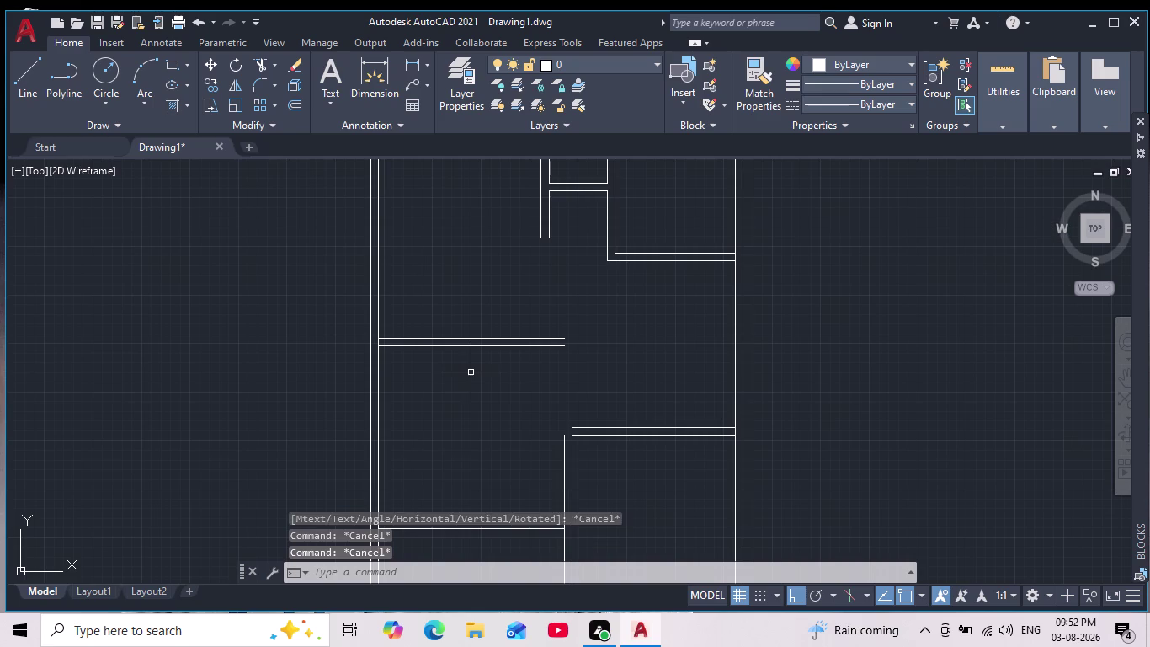
text(ex)
key(Return)
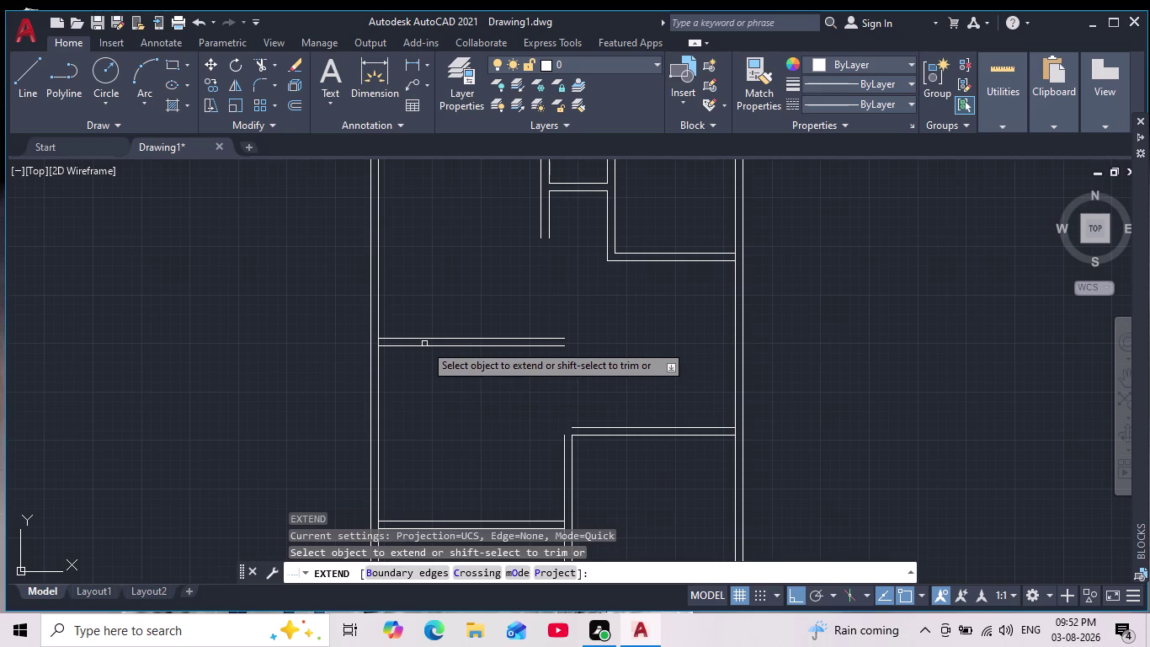
Cancel the extend and join two partition lines into a square corner near the lower-right room.
drag(500, 332, 508, 394)
key(Escape)
key(Escape)
scroll(down, 3)
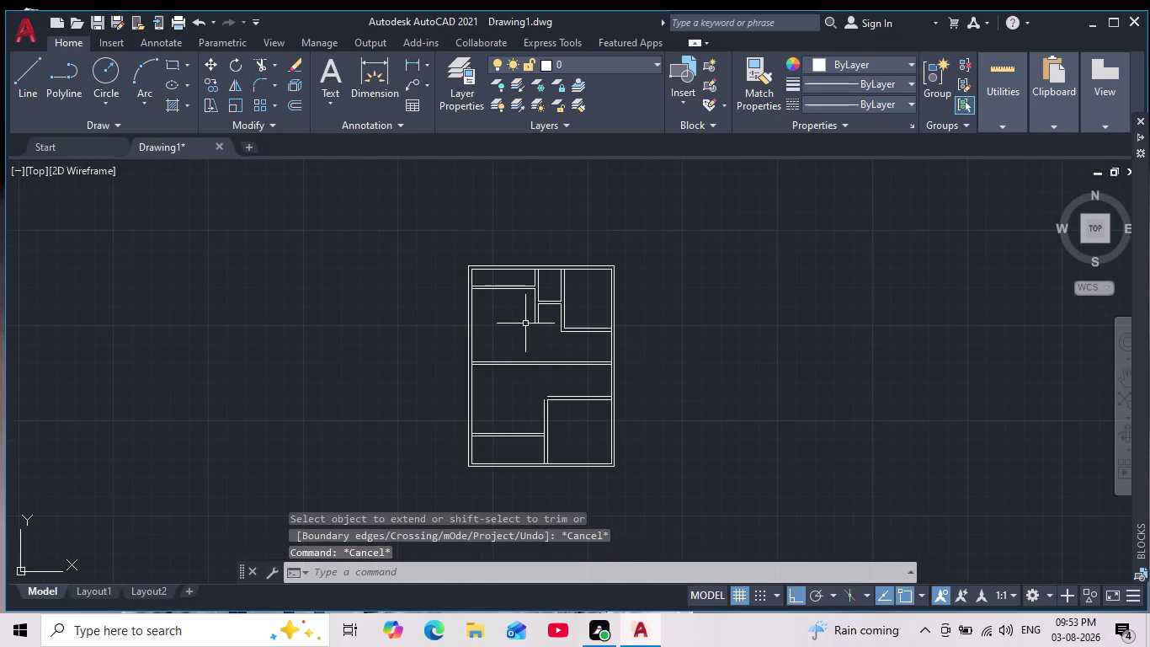
click(264, 80)
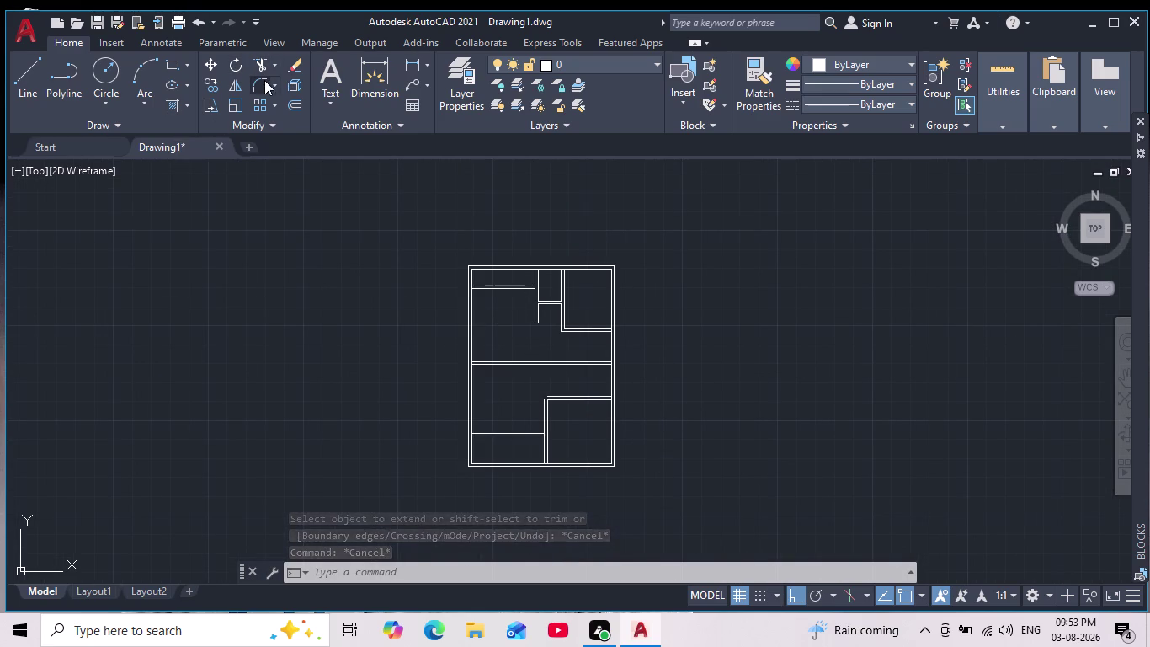
scroll(up, 3)
click(416, 447)
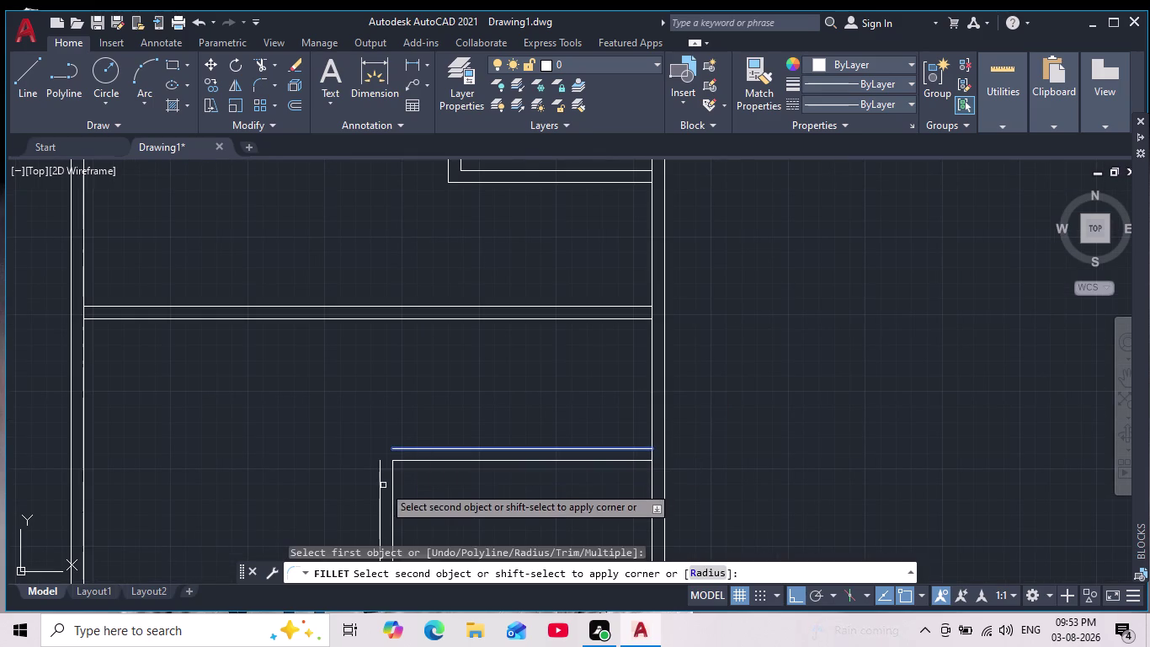
click(380, 478)
key(Escape)
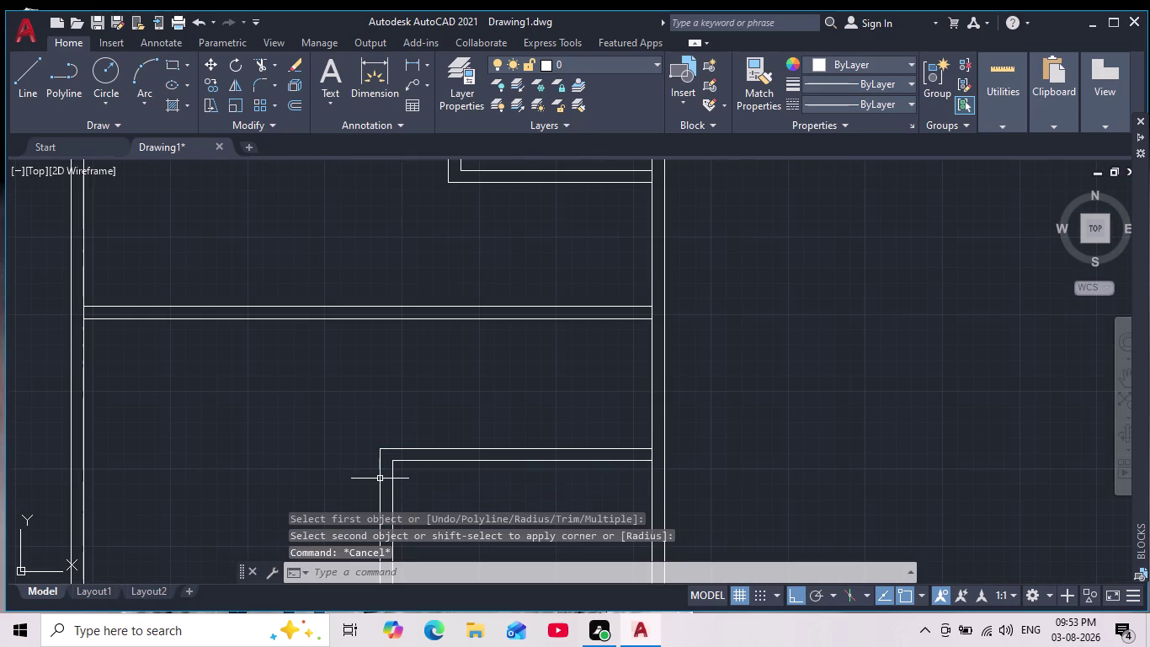
Pan up the right exterior wall and start a linear dimension.
scroll(down, 3)
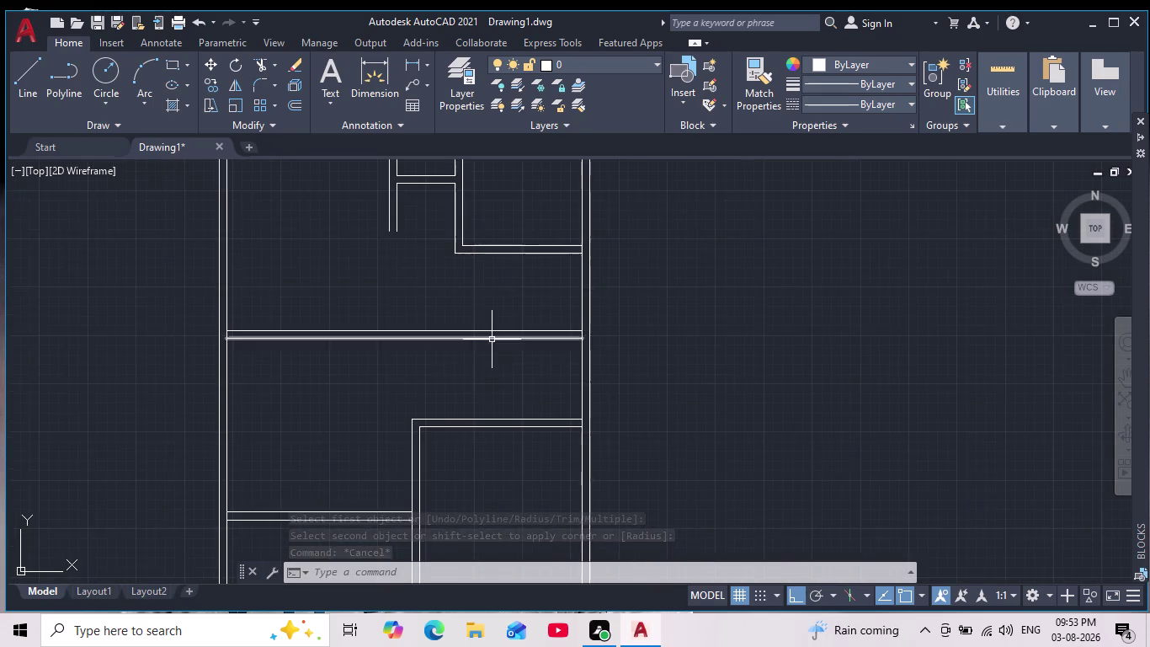
middle_drag(494, 338, 481, 421)
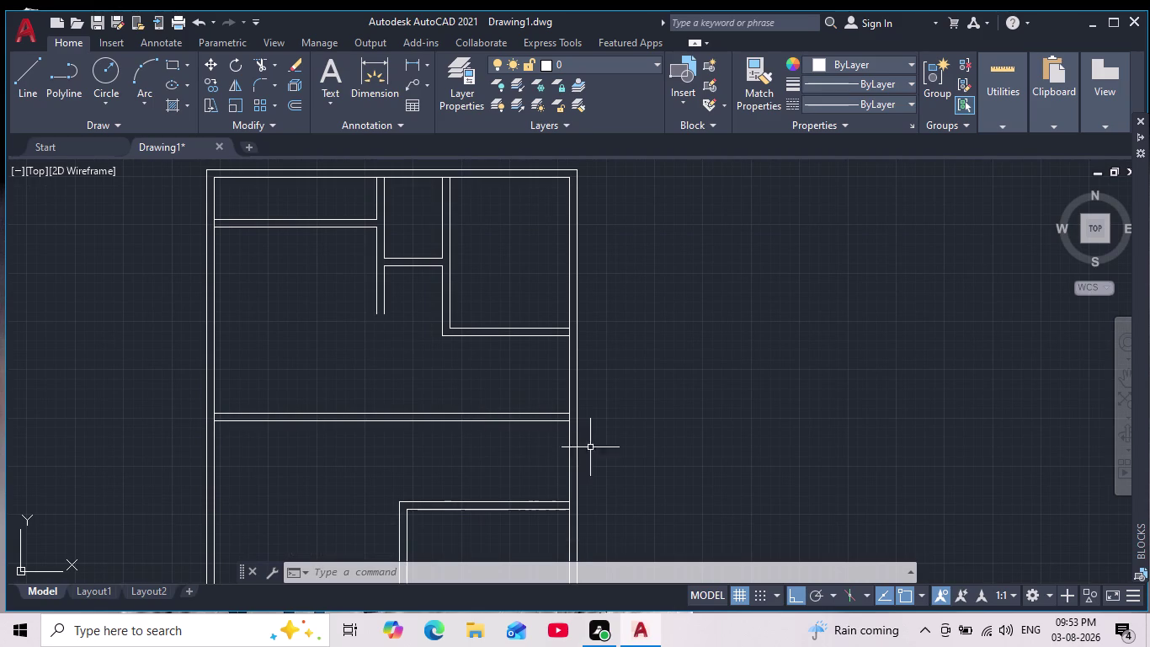
scroll(up, 3)
middle_drag(564, 376, 570, 344)
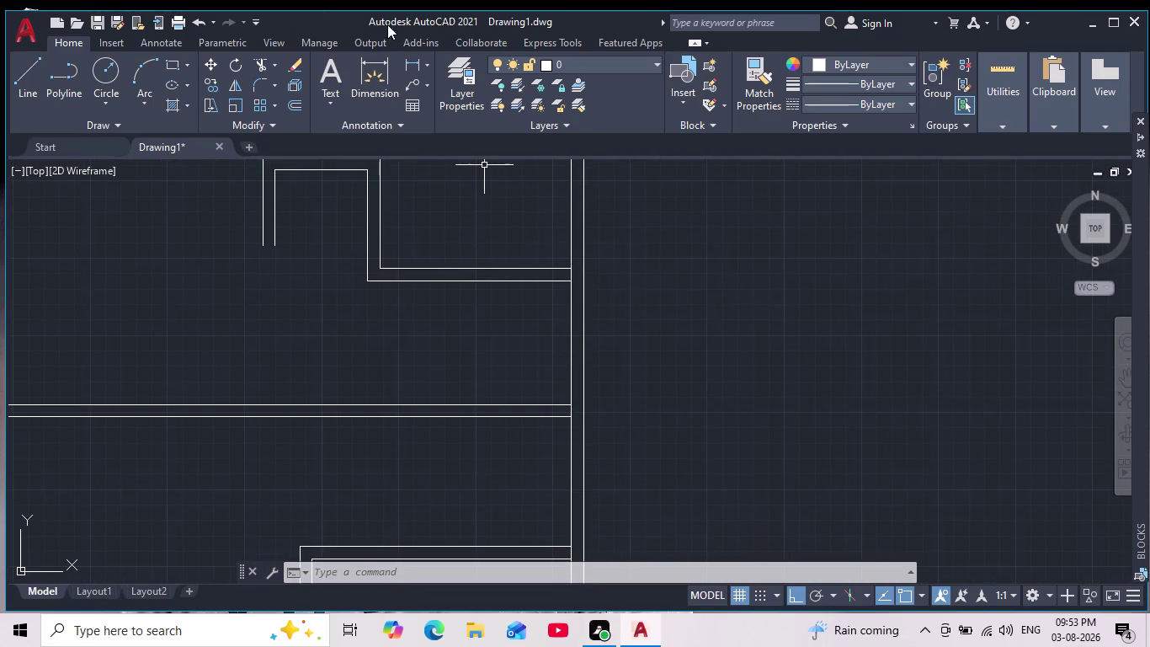
click(416, 67)
scroll(up, 3)
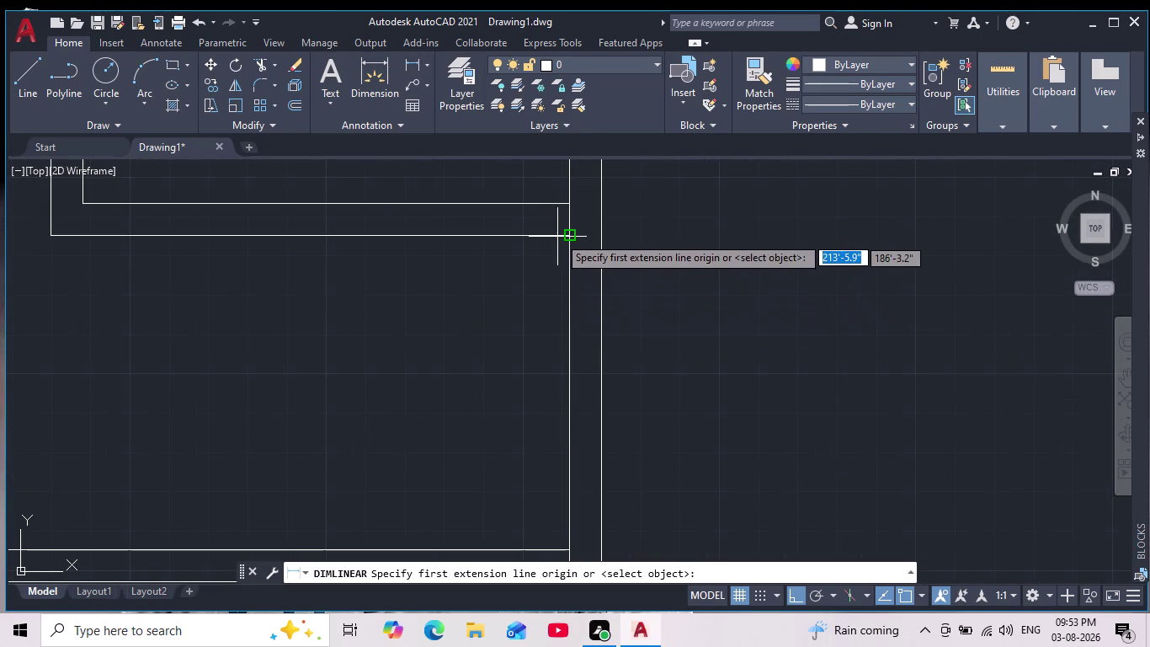
Dimension the right wall opening corner to corner as 6'-8", placed outside the wall.
click(567, 234)
middle_drag(546, 426, 592, 278)
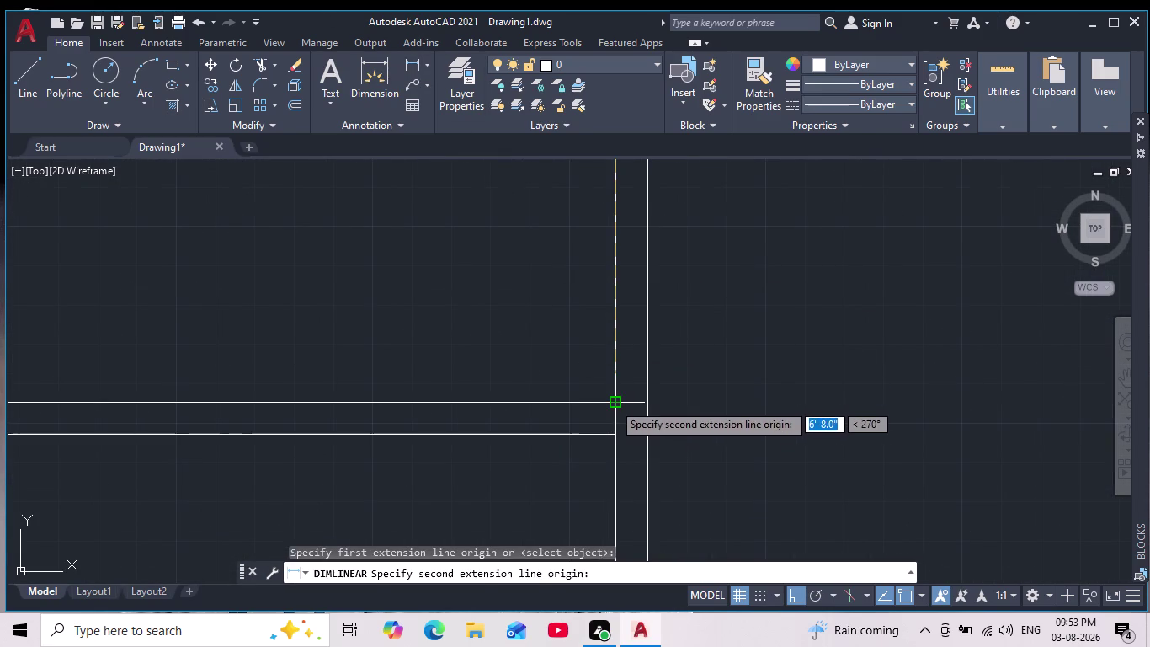
click(613, 402)
click(700, 374)
scroll(down, 3)
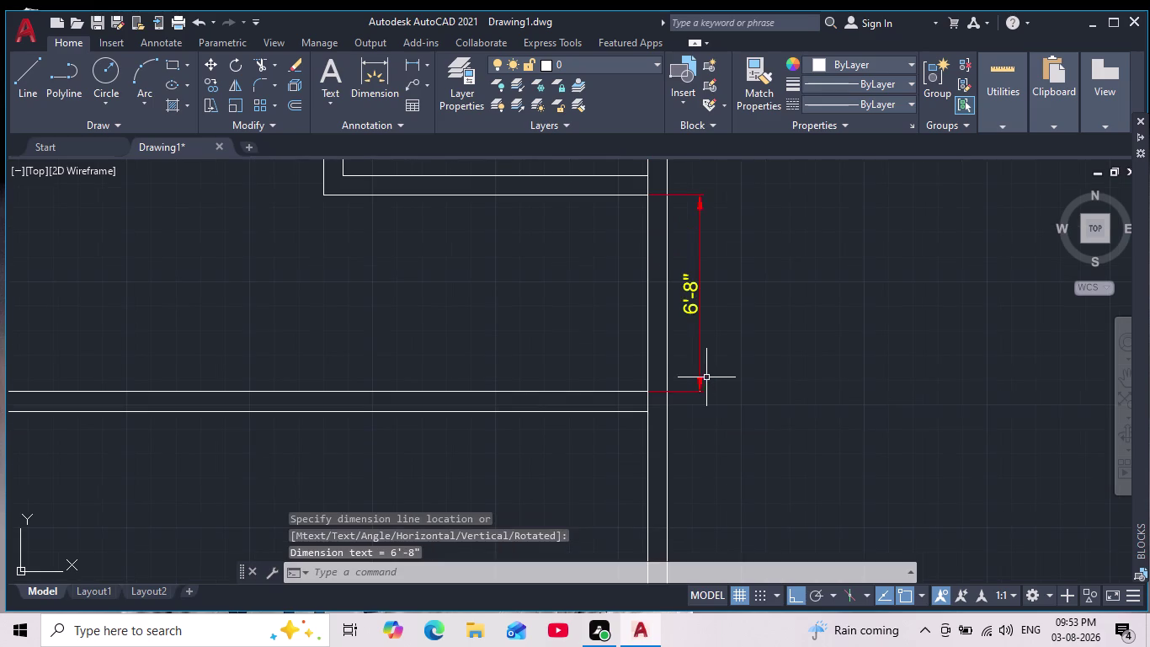
middle_drag(715, 380, 716, 388)
scroll(down, 3)
key(Escape)
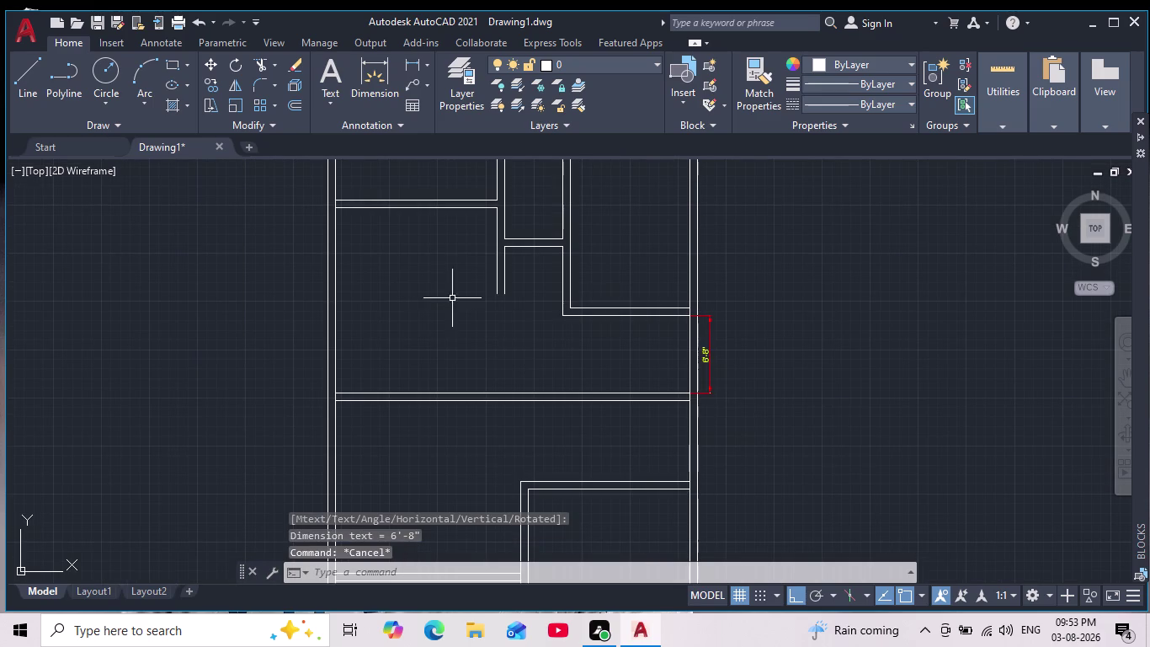
Pan to show the whole right wing, then cancel a started line command.
scroll(up, 3)
scroll(down, 3)
middle_drag(632, 357, 623, 414)
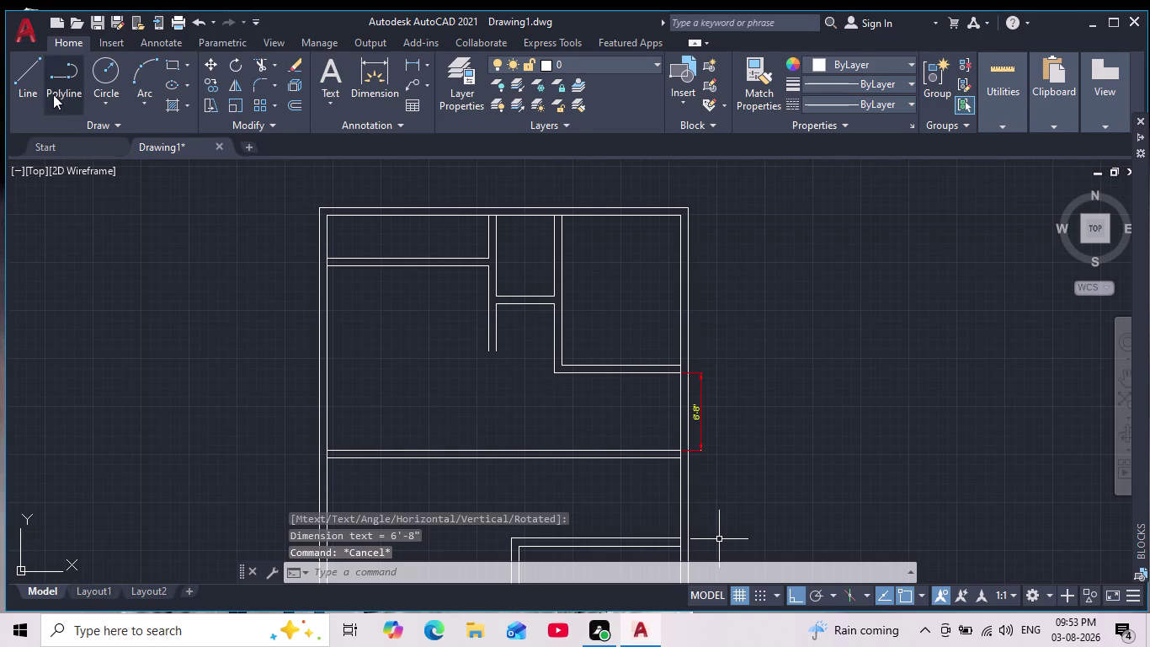
click(33, 78)
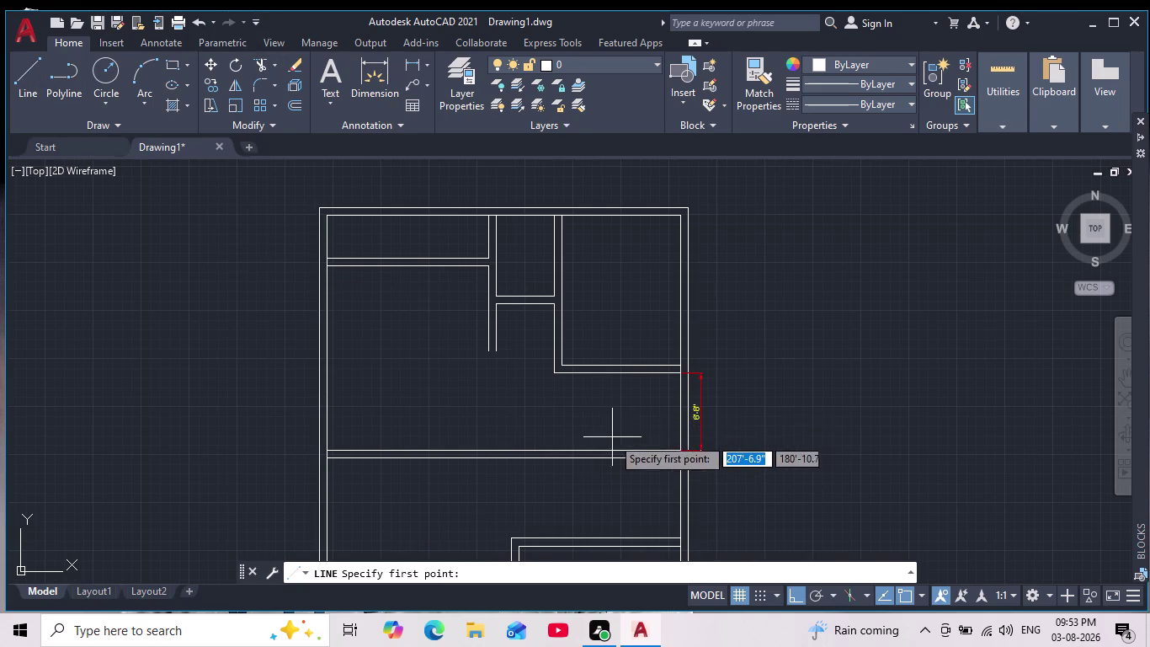
scroll(up, 3)
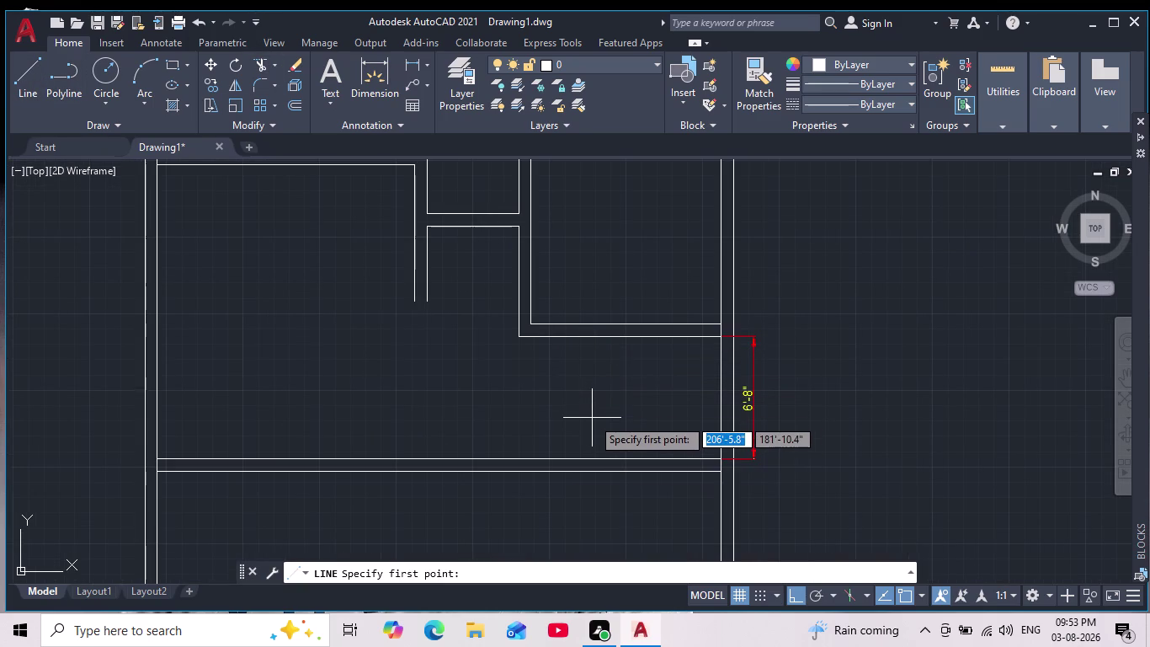
key(Escape)
key(Escape)
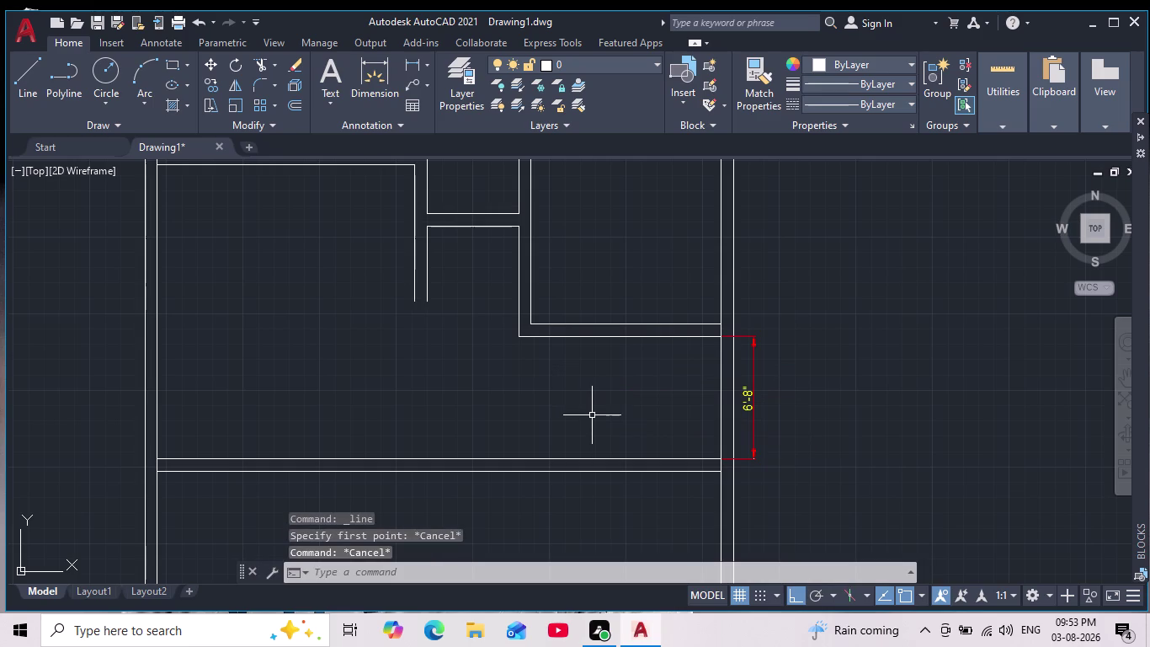
key(Escape)
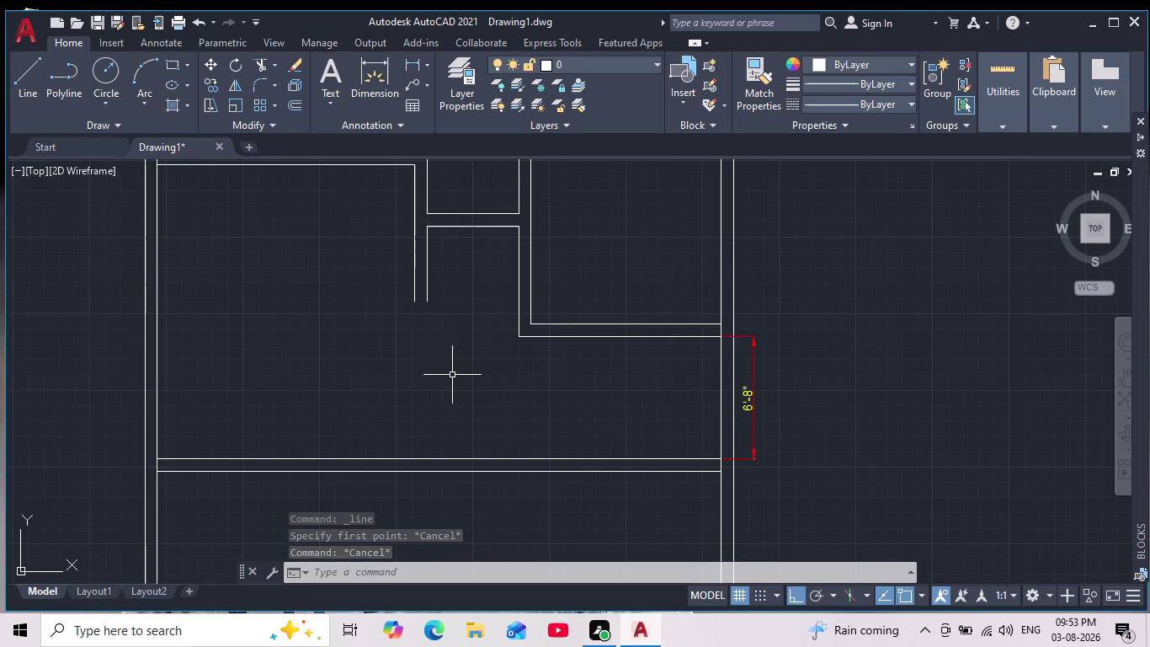
Draw a horizontal partition line leftward from the right wall inside the opening.
key(Escape)
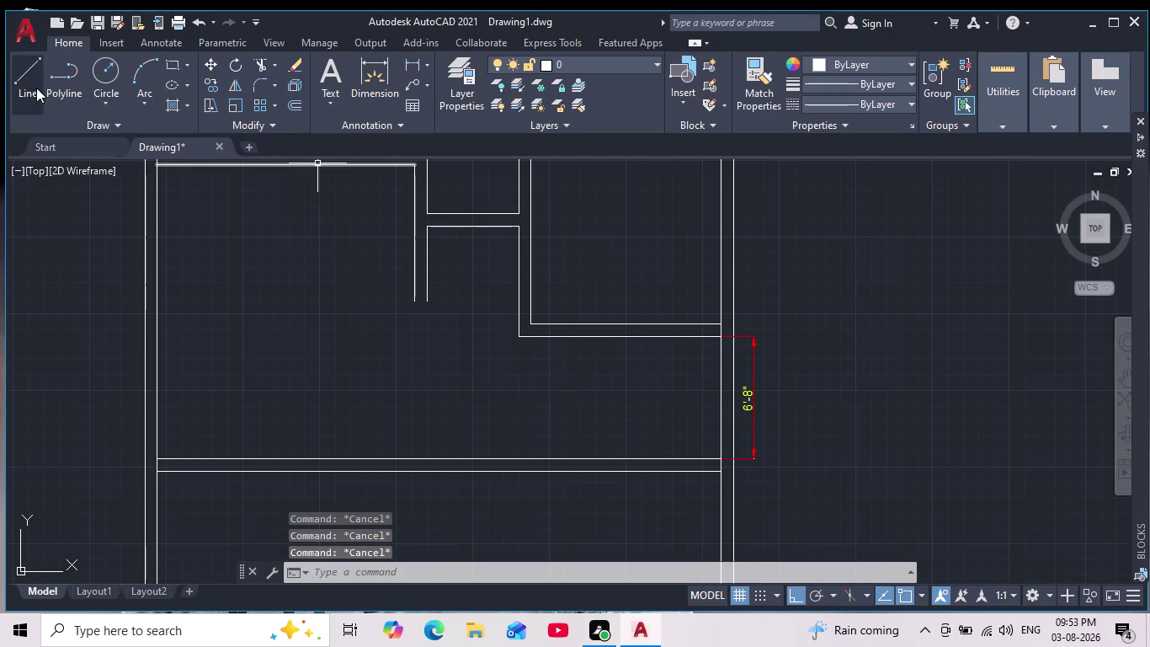
drag(19, 83, 35, 92)
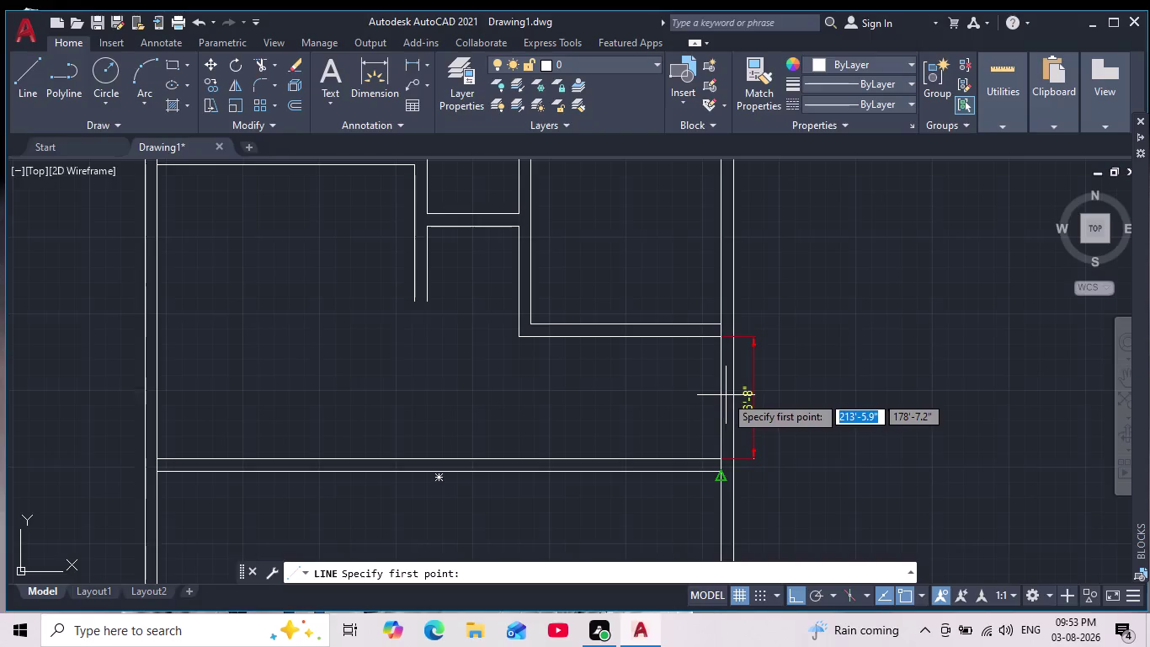
click(718, 340)
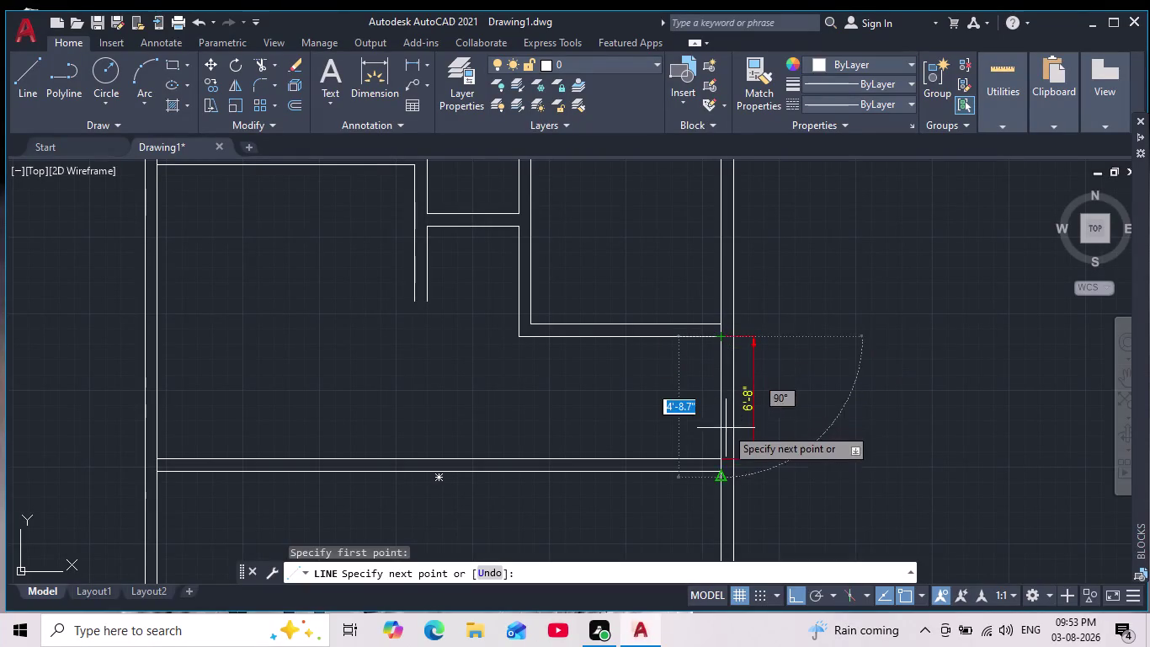
click(721, 454)
key(Escape)
key(Escape)
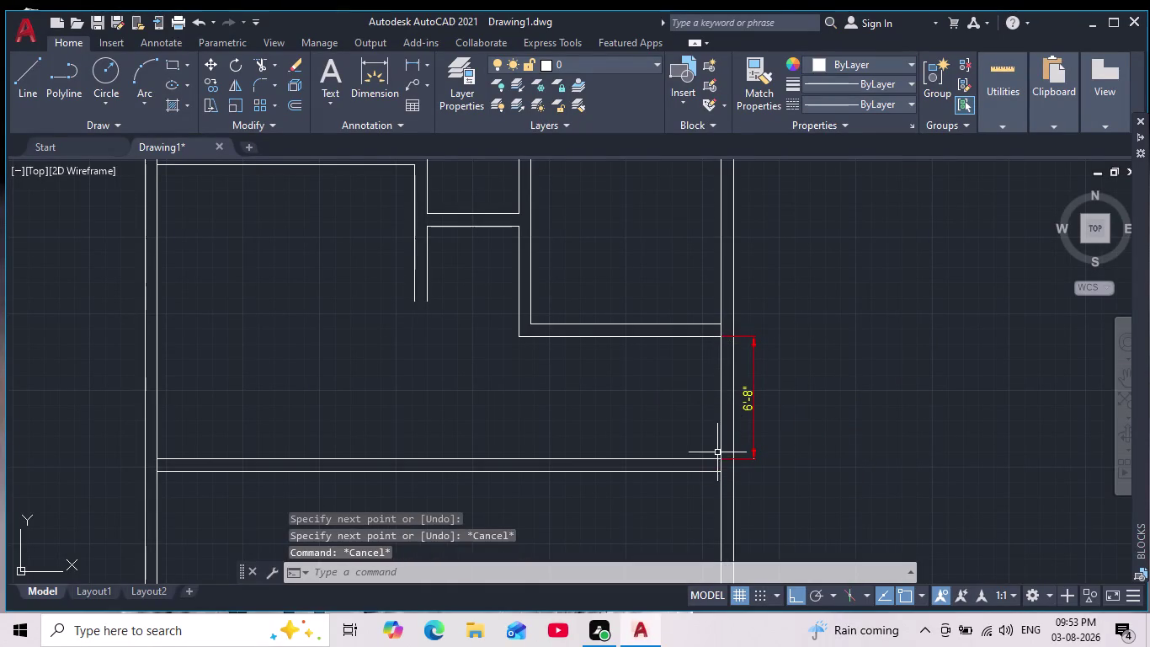
key(space)
click(719, 399)
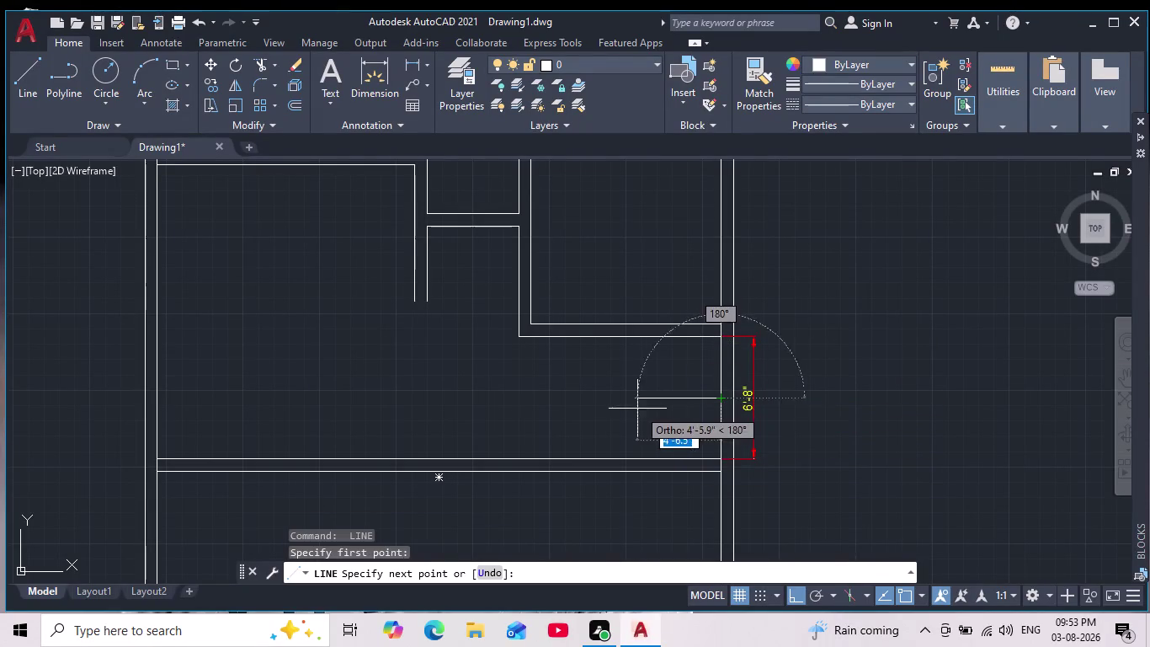
click(515, 405)
key(Escape)
key(Escape)
Set up OFFSET with a distance of 1.
key(o)
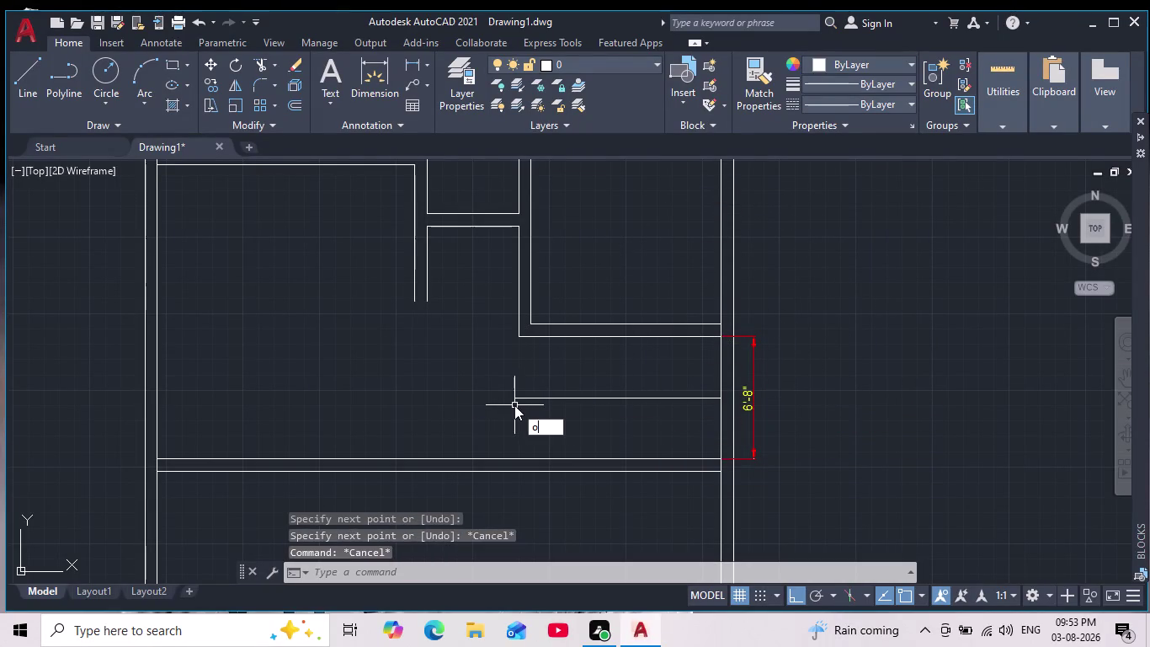
key(Return)
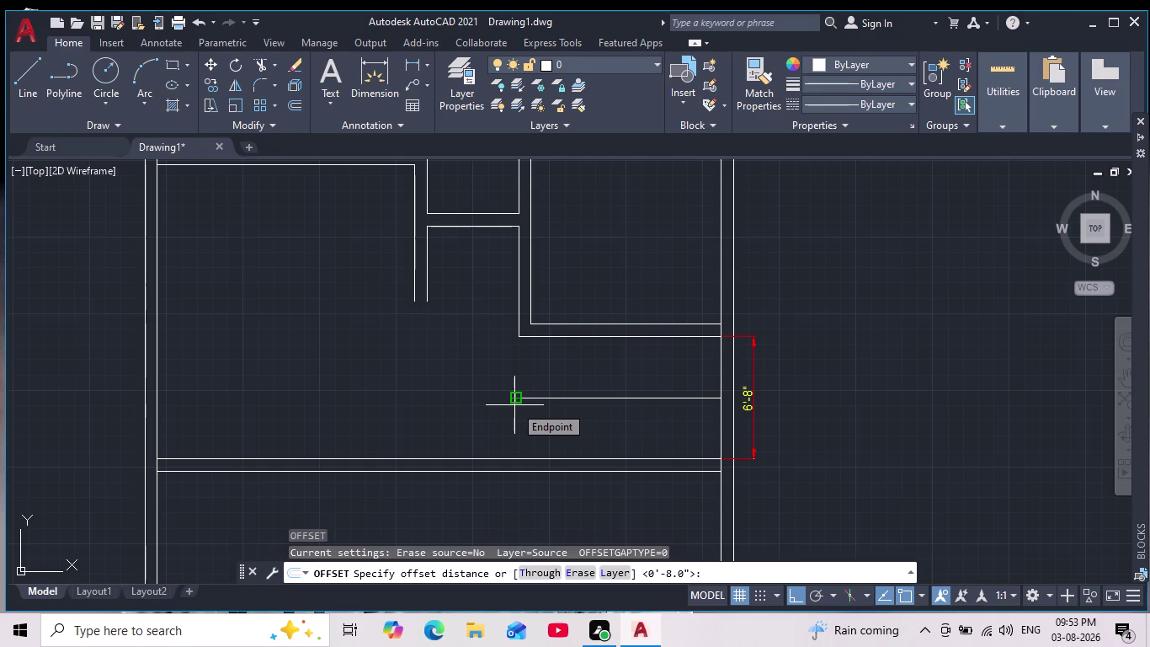
key(Escape)
key(Escape)
key(o)
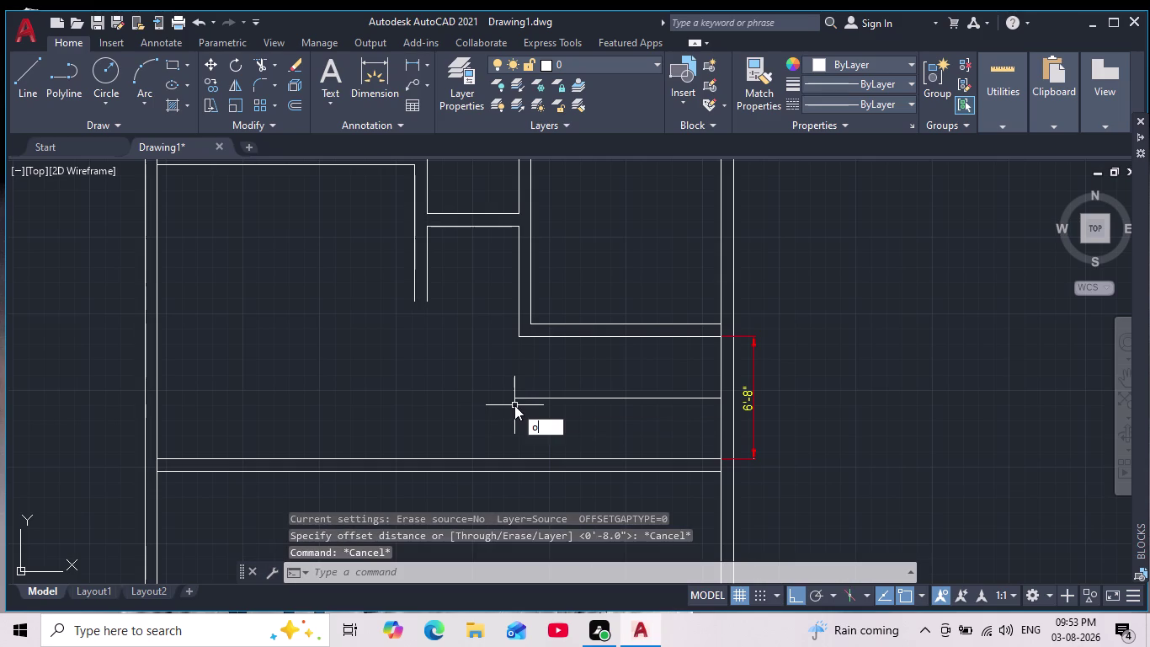
key(Return)
key(1)
key(Return)
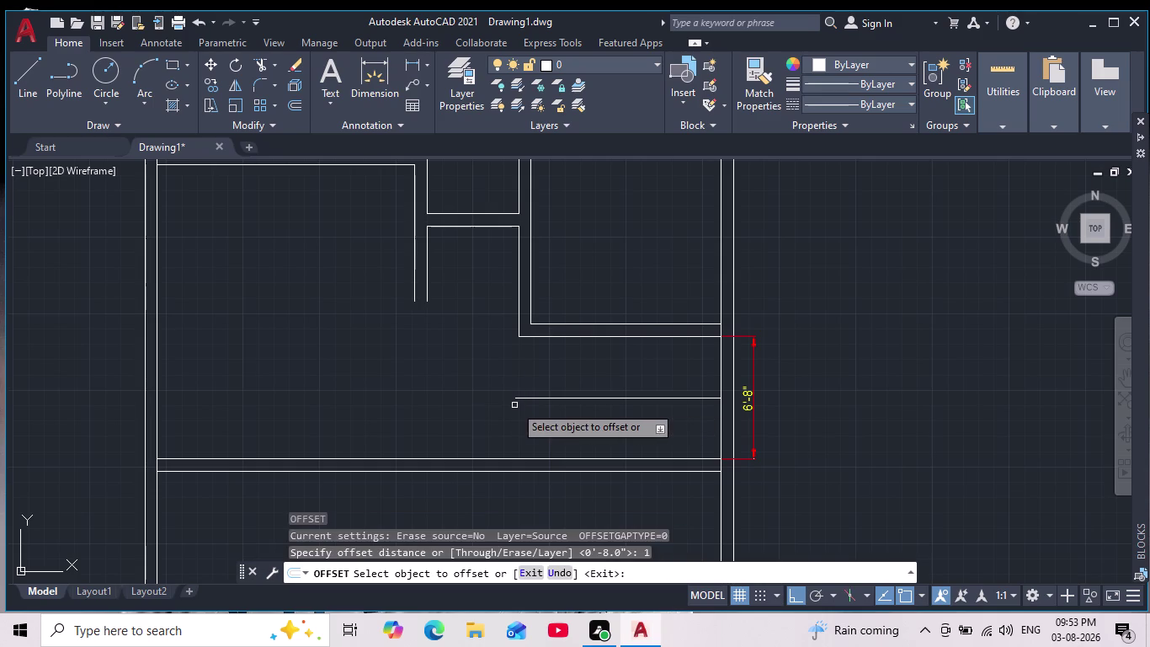
Offset the partition line to create a parallel copy 1 away.
click(615, 396)
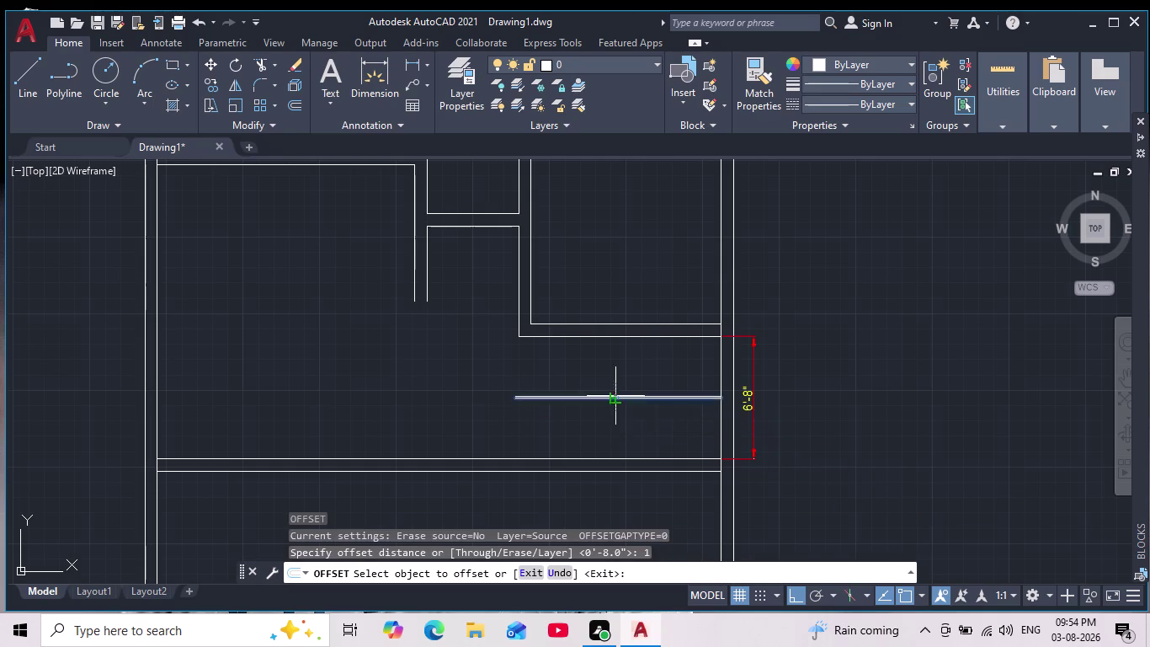
click(612, 367)
scroll(up, 3)
click(593, 407)
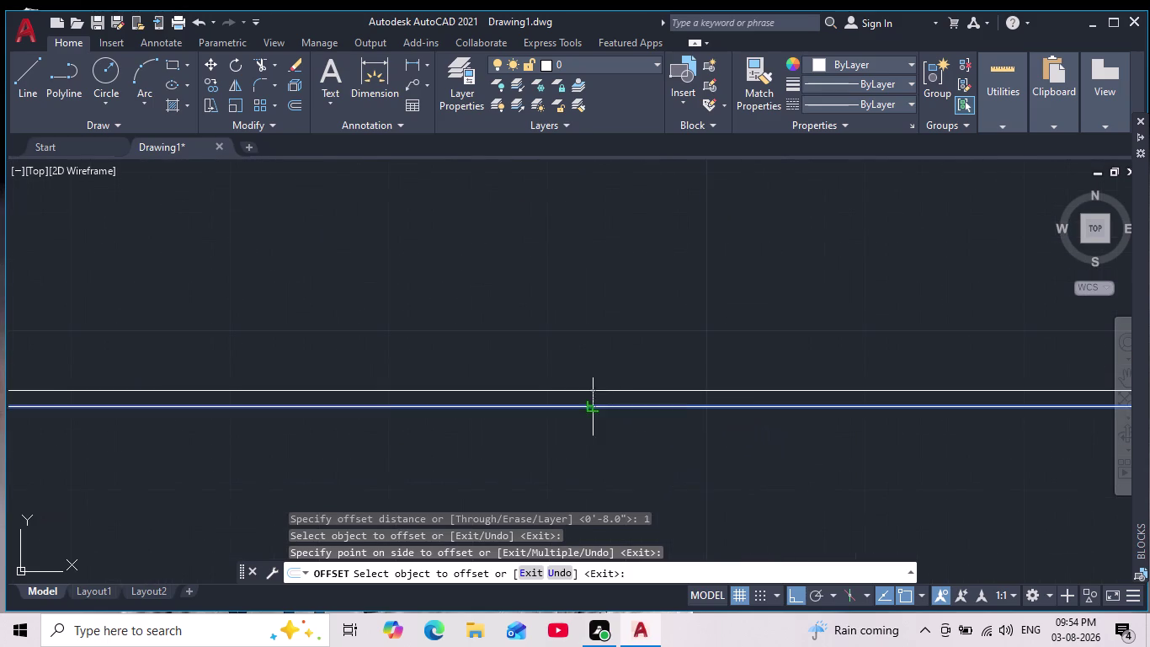
click(584, 455)
scroll(down, 3)
key(Escape)
key(Escape)
scroll(up, 3)
scroll(up, 3)
Delete the extra stray line and pan back to show the partition and dimension.
drag(609, 406, 603, 391)
click(485, 278)
key(Insert)
key(Delete)
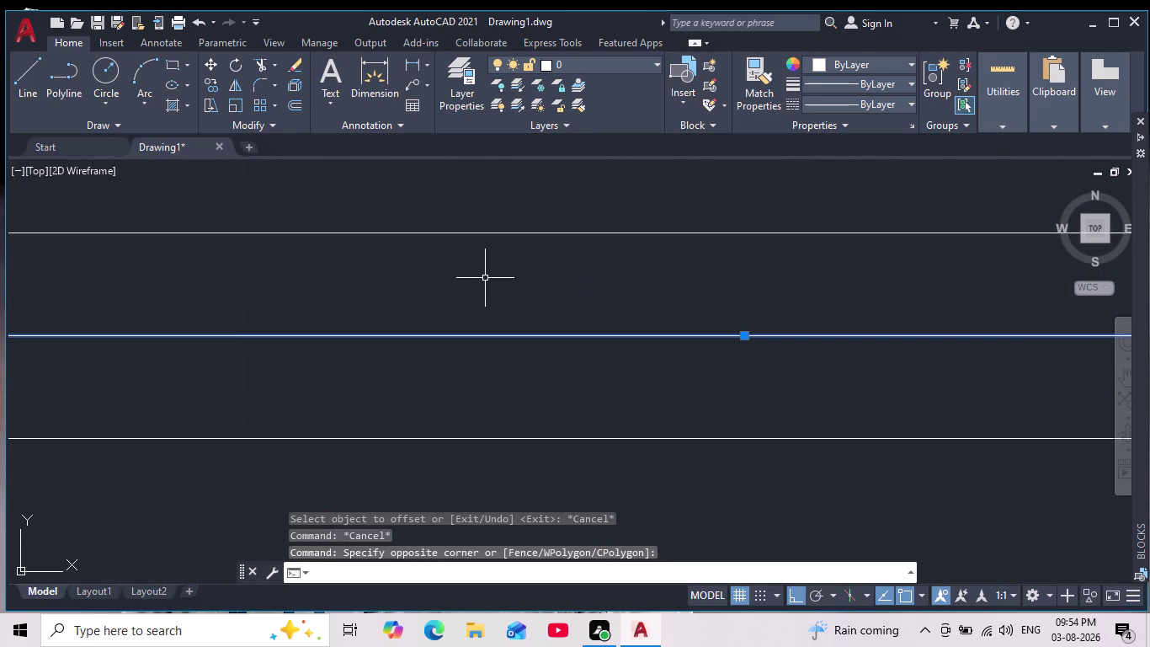
key(Delete)
key(Delete)
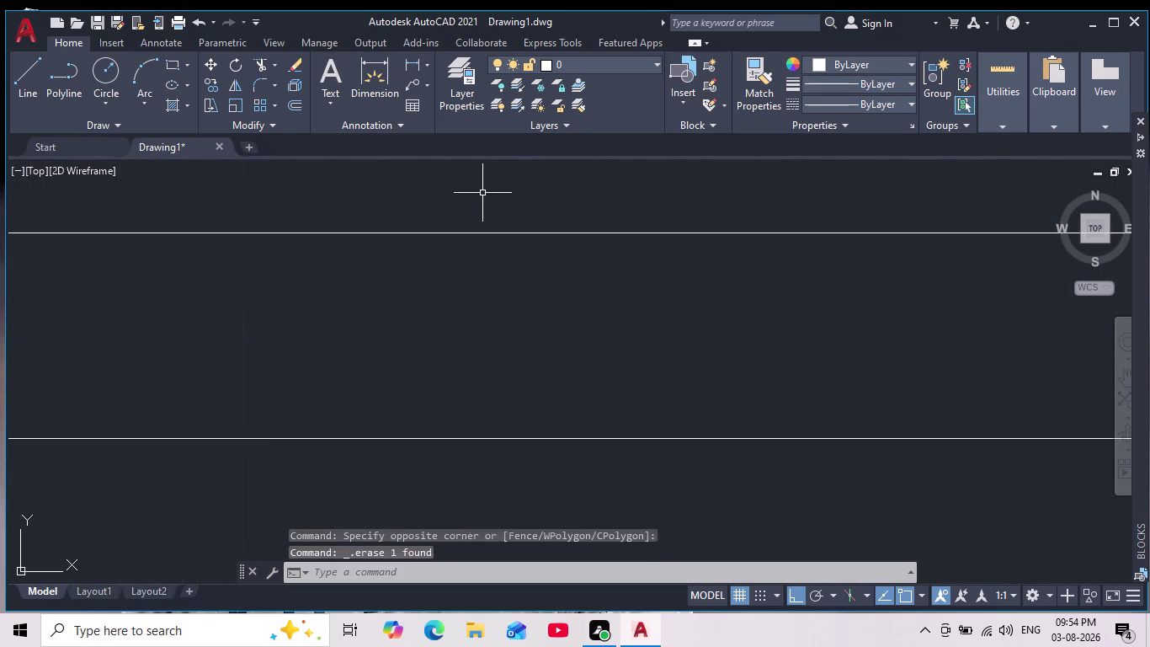
scroll(down, 3)
middle_drag(505, 357, 504, 371)
scroll(down, 3)
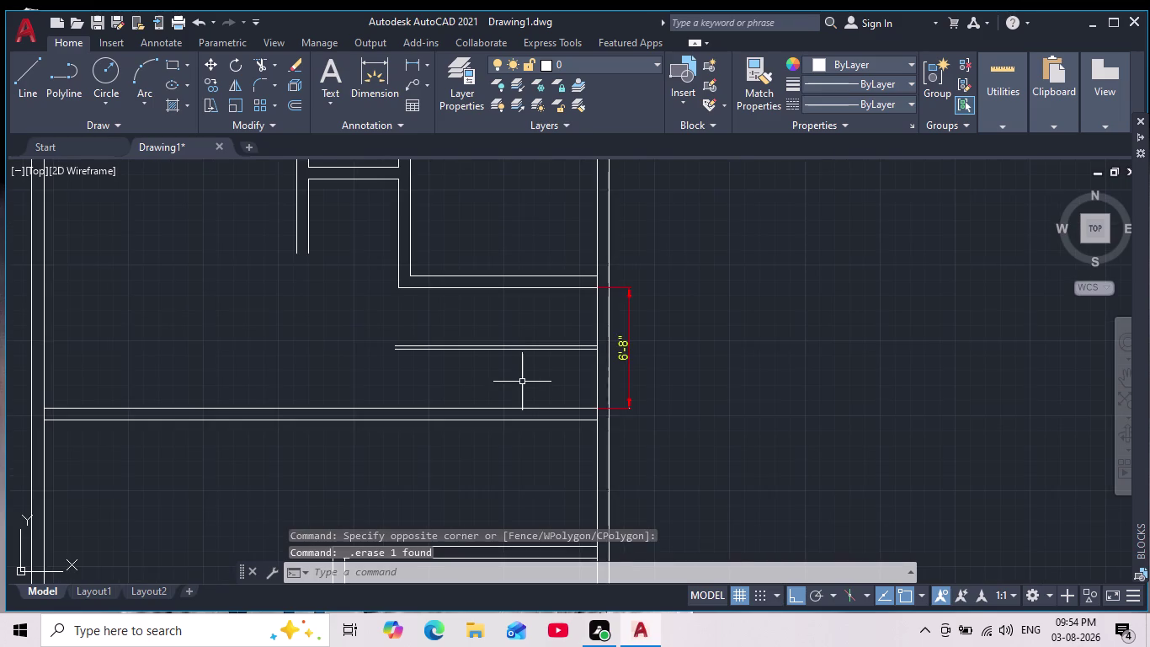
middle_drag(525, 384, 529, 397)
key(Escape)
key(Escape)
Start a line at the opening's upper corner, then cancel it.
key(Escape)
scroll(up, 3)
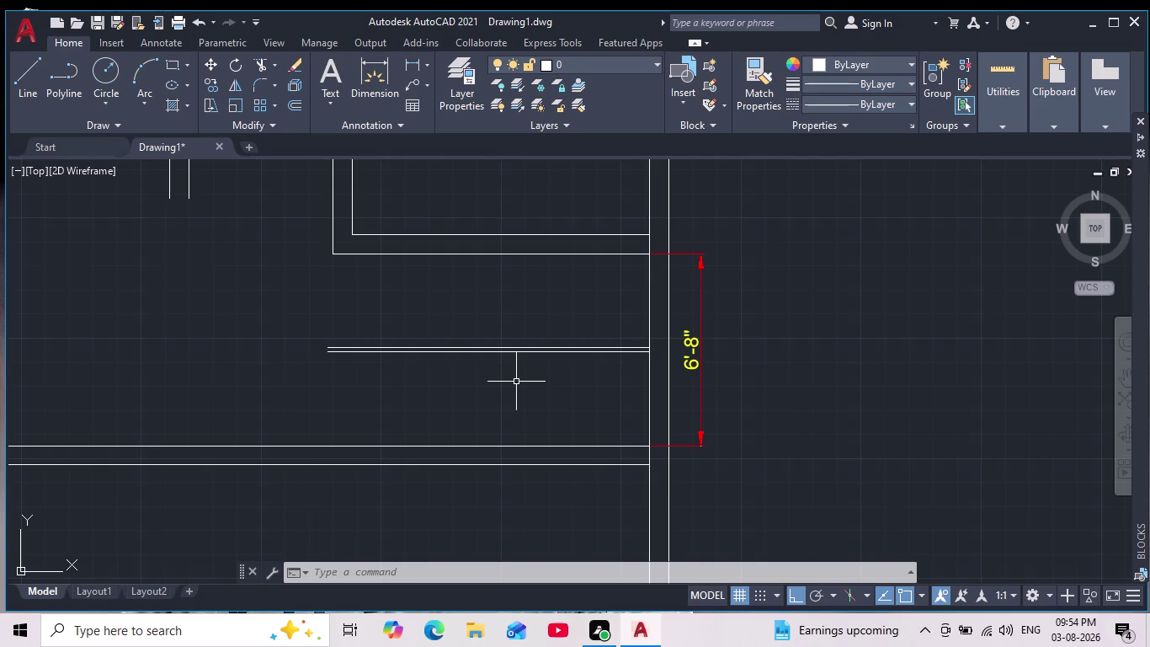
scroll(down, 3)
scroll(up, 3)
scroll(up, 3)
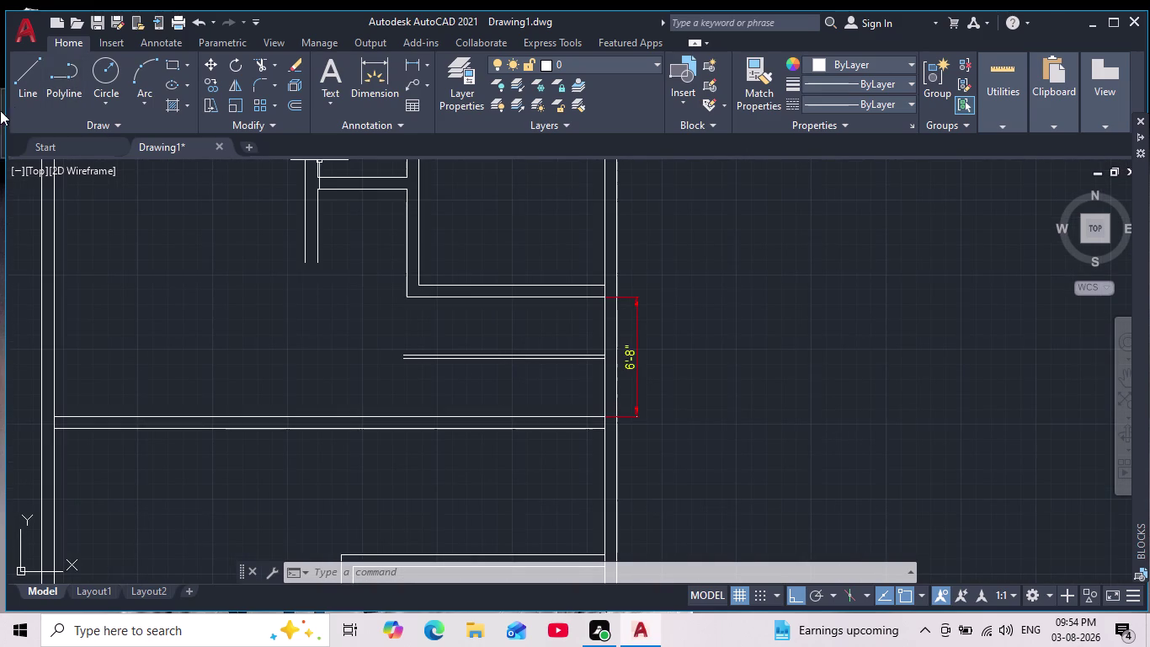
click(28, 78)
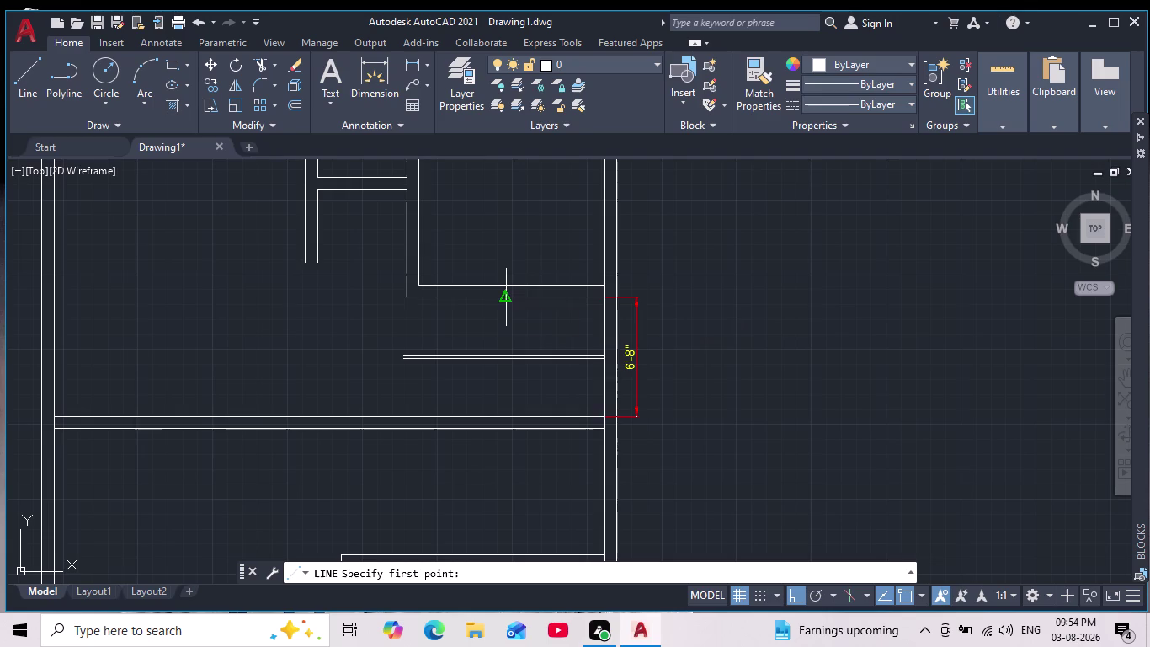
click(548, 300)
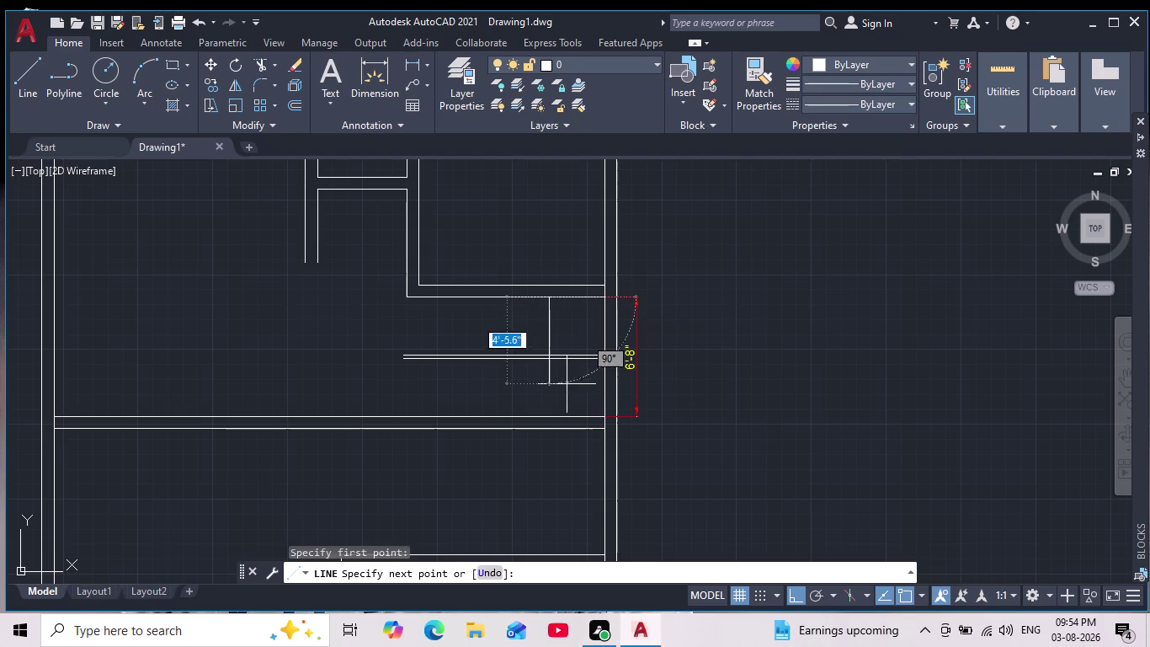
click(547, 412)
key(Escape)
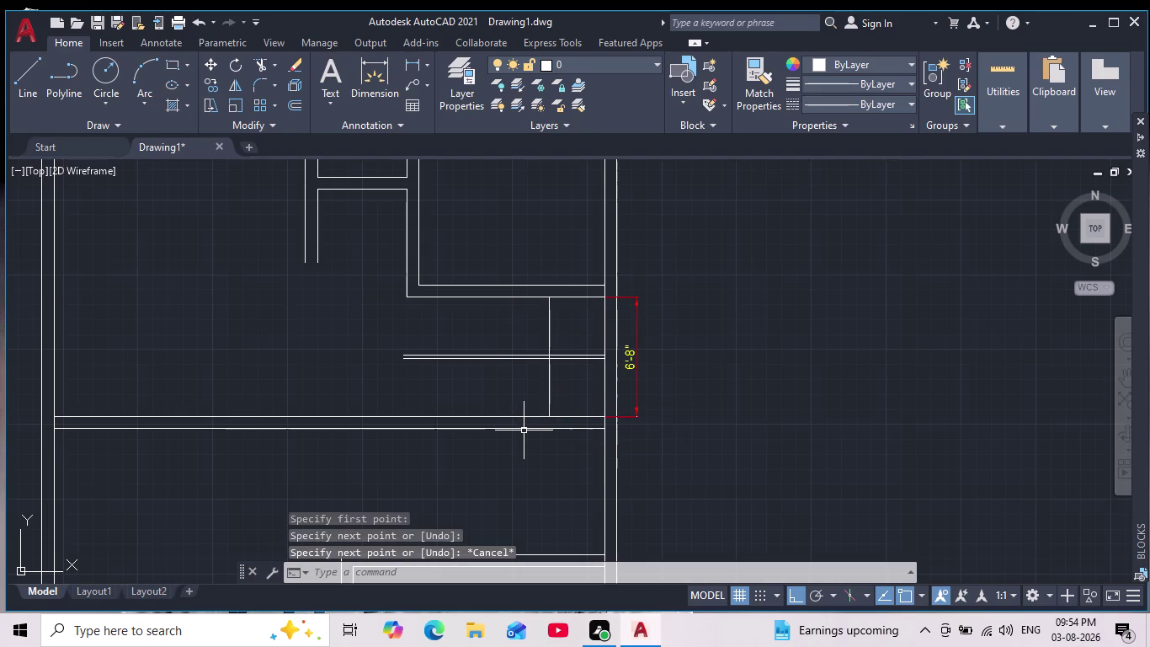
Try offsetting the stair's vertical line by 1, then cancel.
key(o)
key(Return)
key(Escape)
key(Escape)
key(Escape)
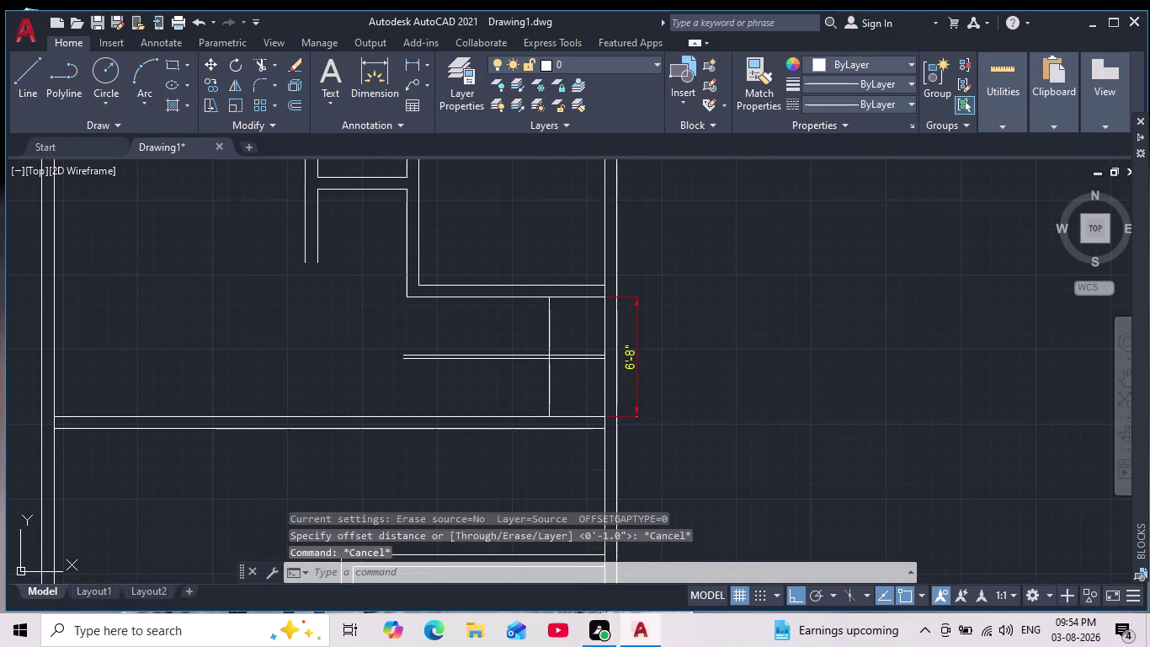
key(o)
key(Return)
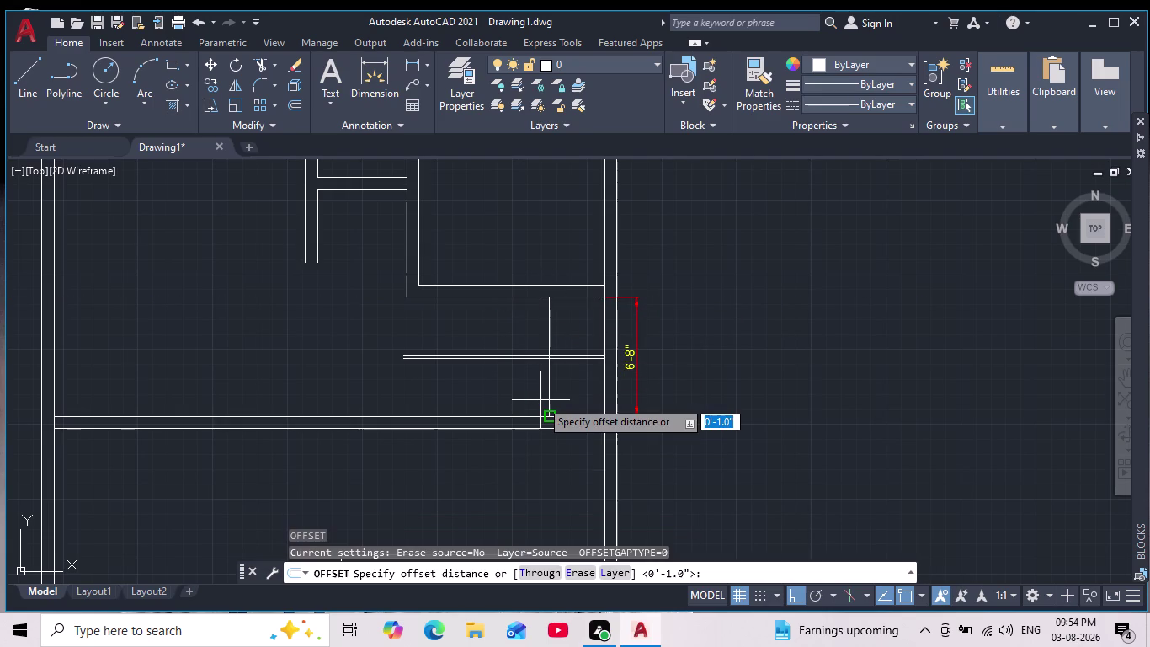
key(1)
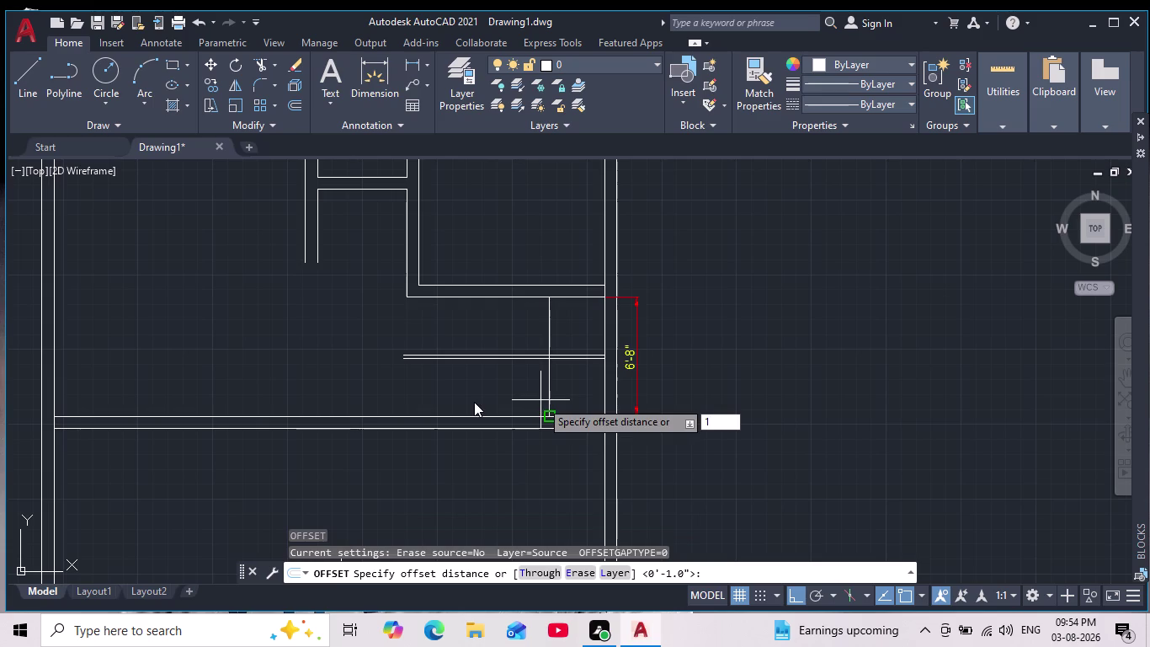
key(Return)
click(549, 329)
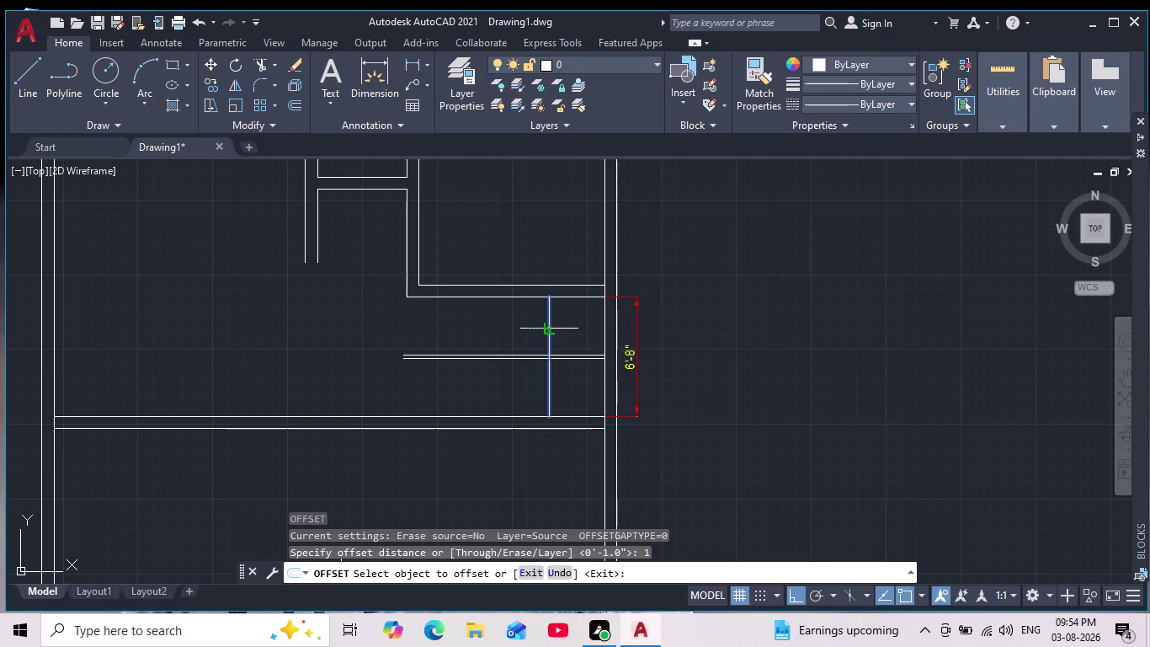
scroll(up, 3)
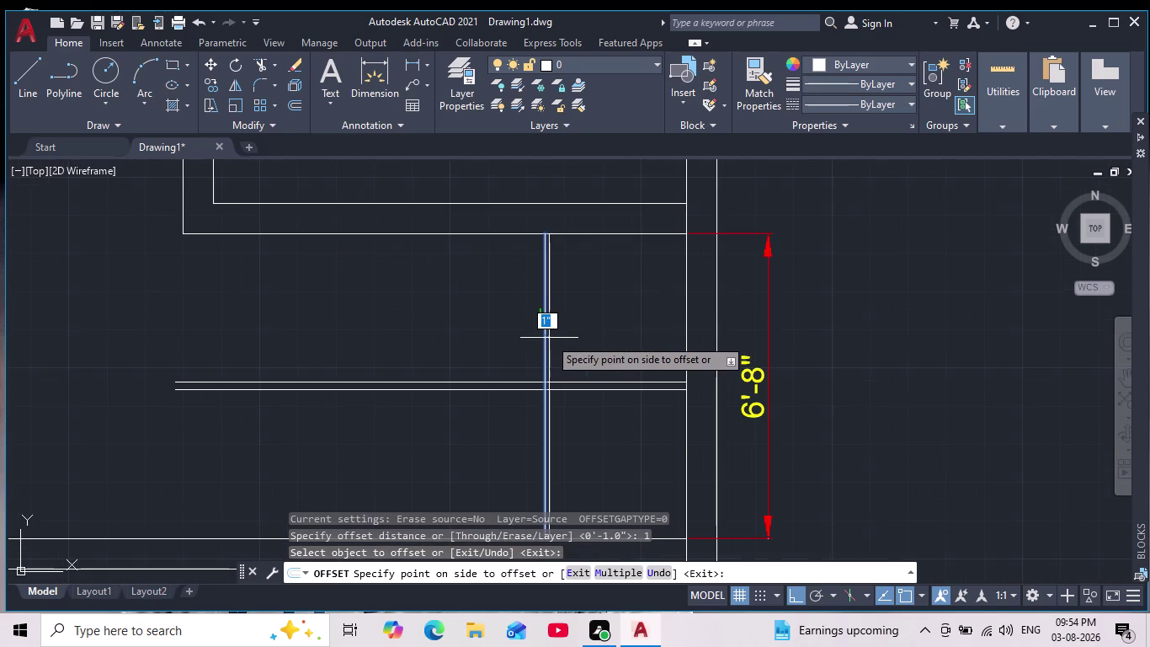
key(Escape)
Restart OFFSET at 1' and select the stair's vertical line to copy.
key(o)
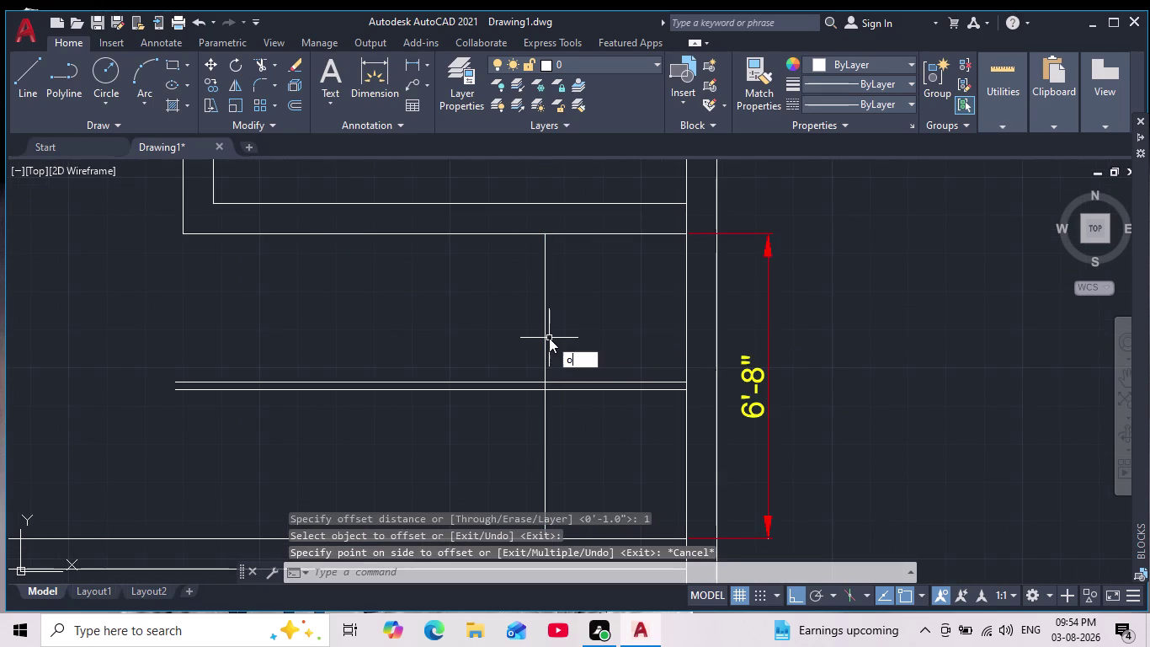
key(Return)
text(1')
key(Return)
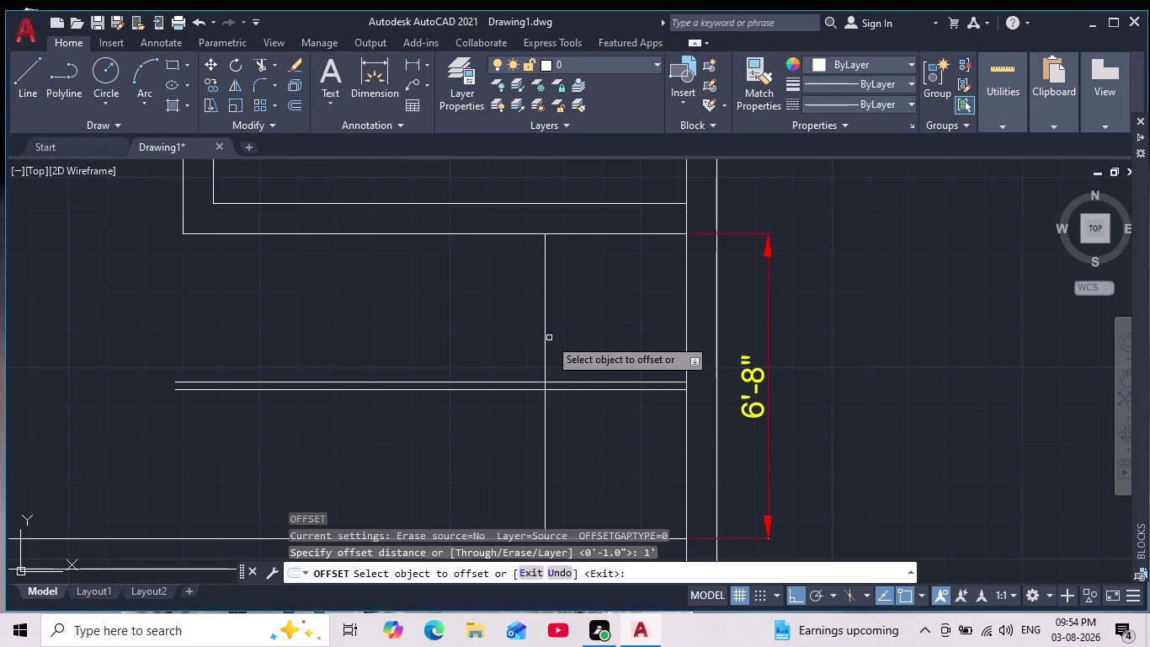
click(542, 329)
click(546, 335)
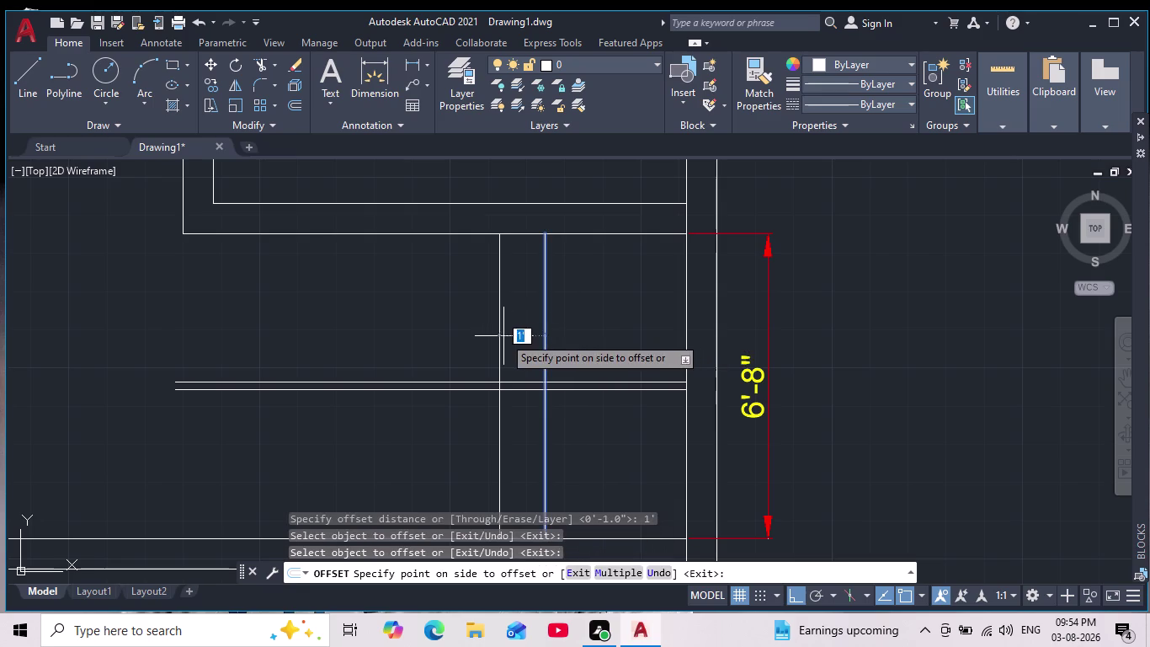
scroll(down, 3)
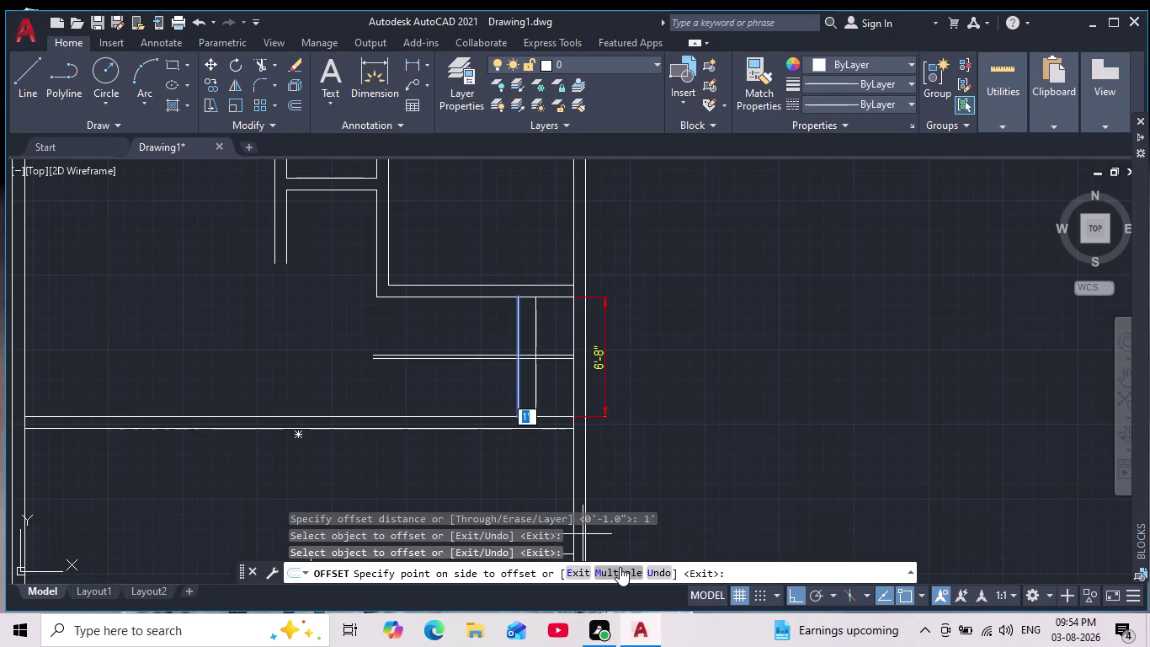
Use Multiple to place successive tread lines leftward across the stair.
click(620, 567)
double_click(431, 330)
click(422, 330)
click(416, 330)
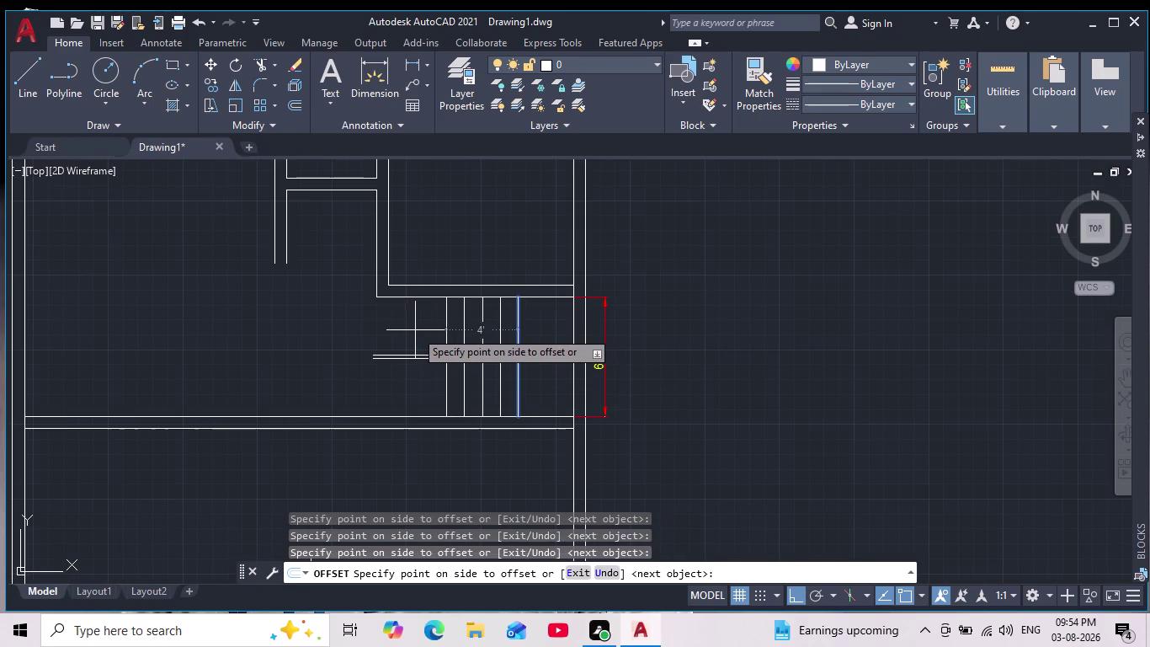
double_click(379, 331)
click(366, 331)
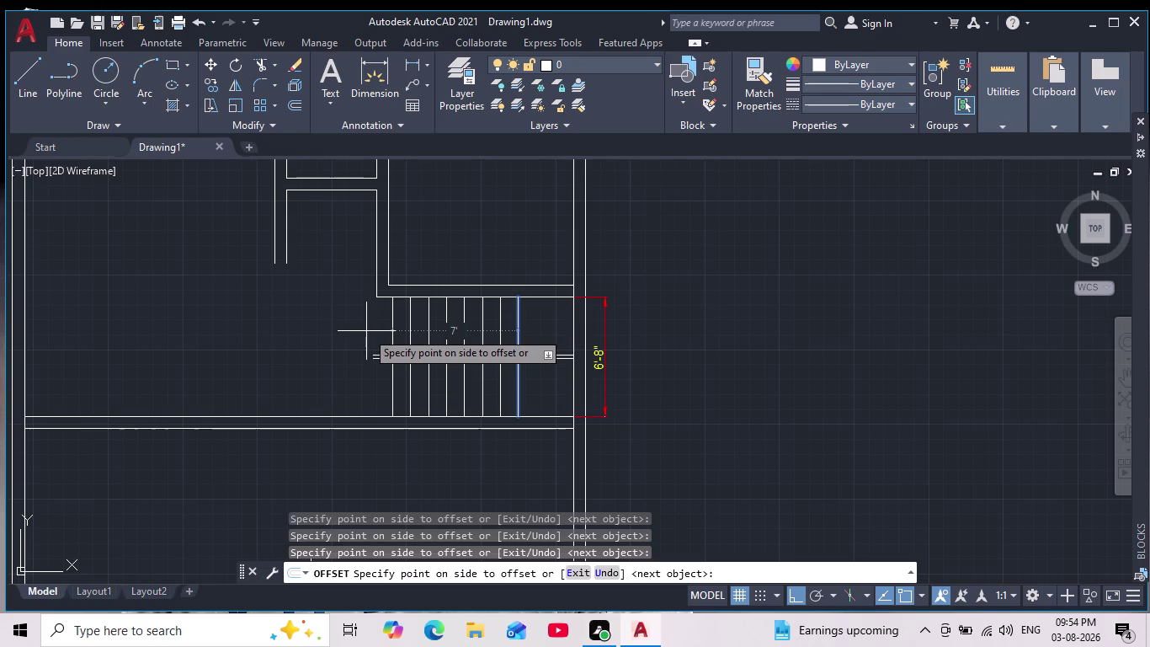
key(Escape)
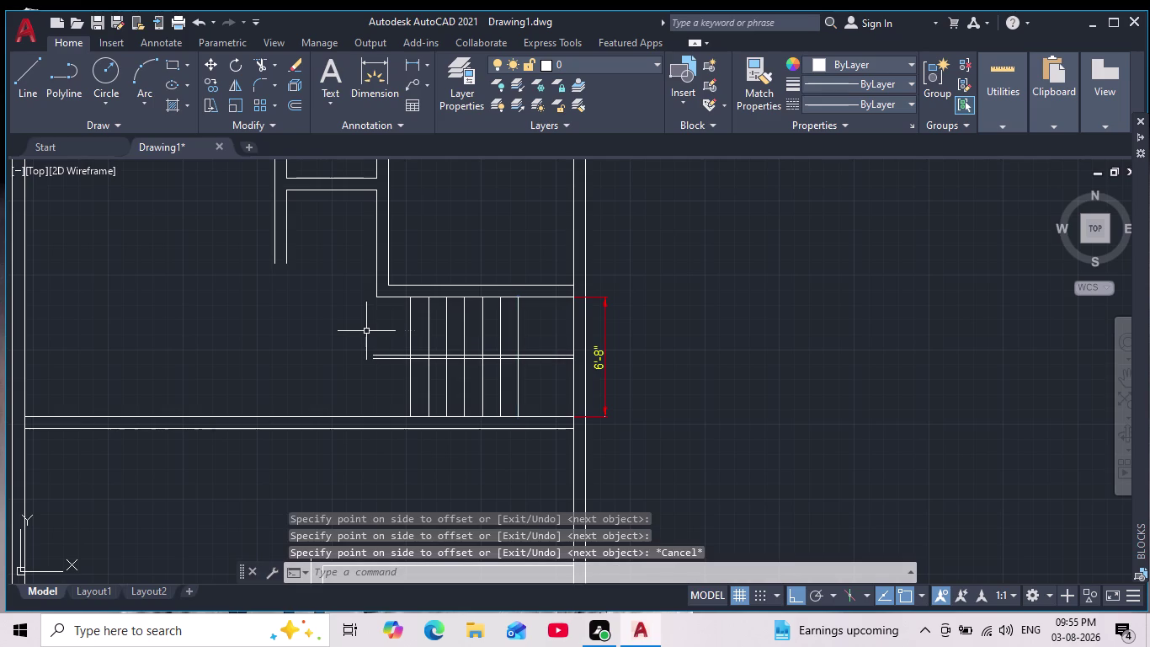
key(Return)
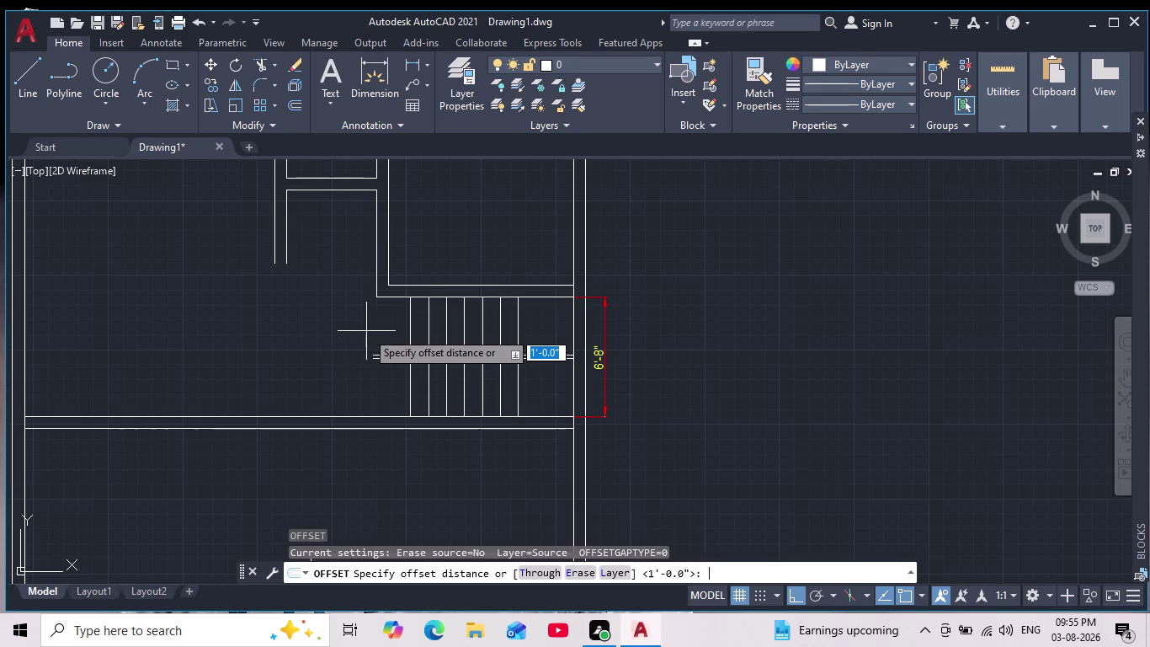
key(Return)
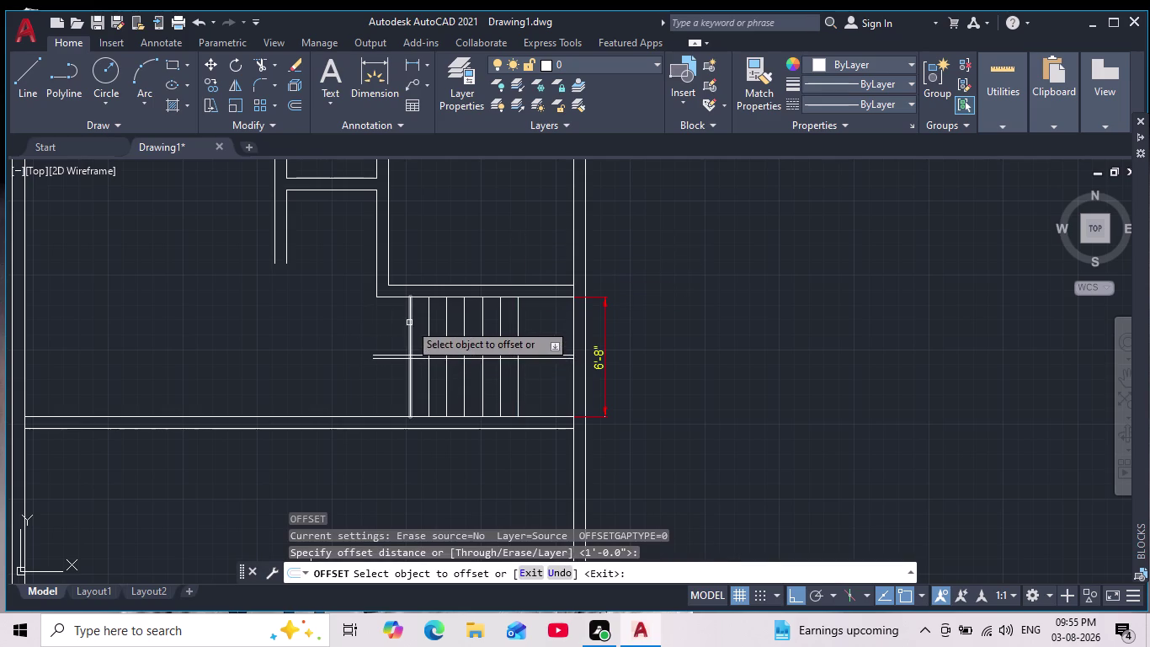
click(409, 322)
click(364, 335)
key(Escape)
key(Escape)
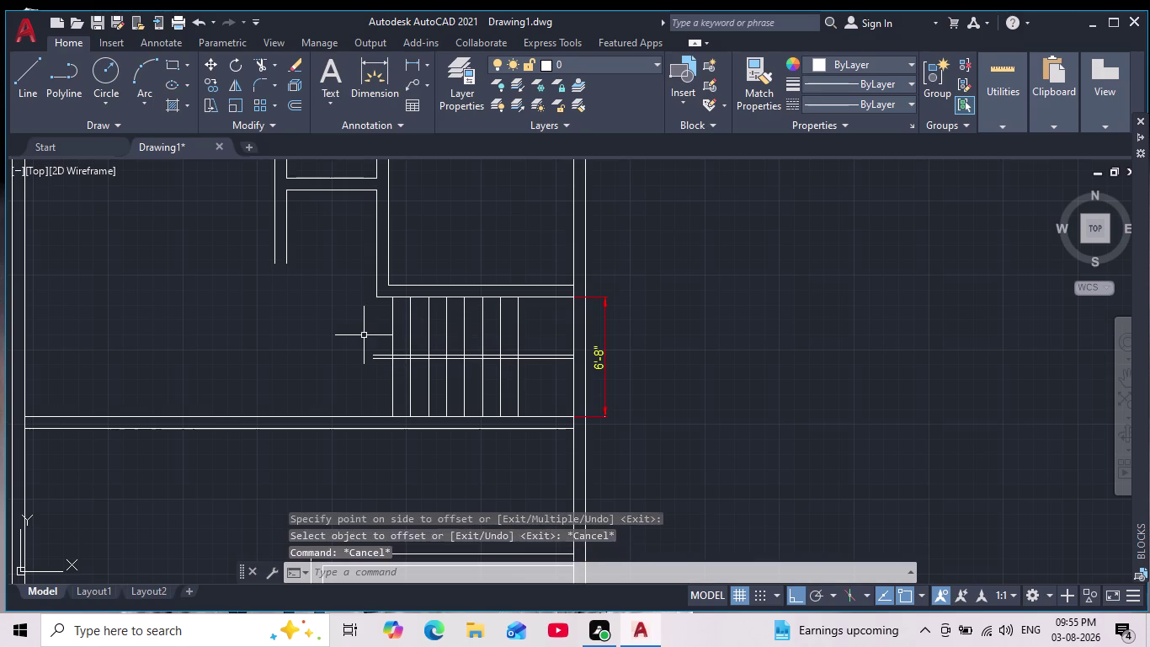
key(Escape)
scroll(down, 3)
scroll(up, 3)
scroll(up, 3)
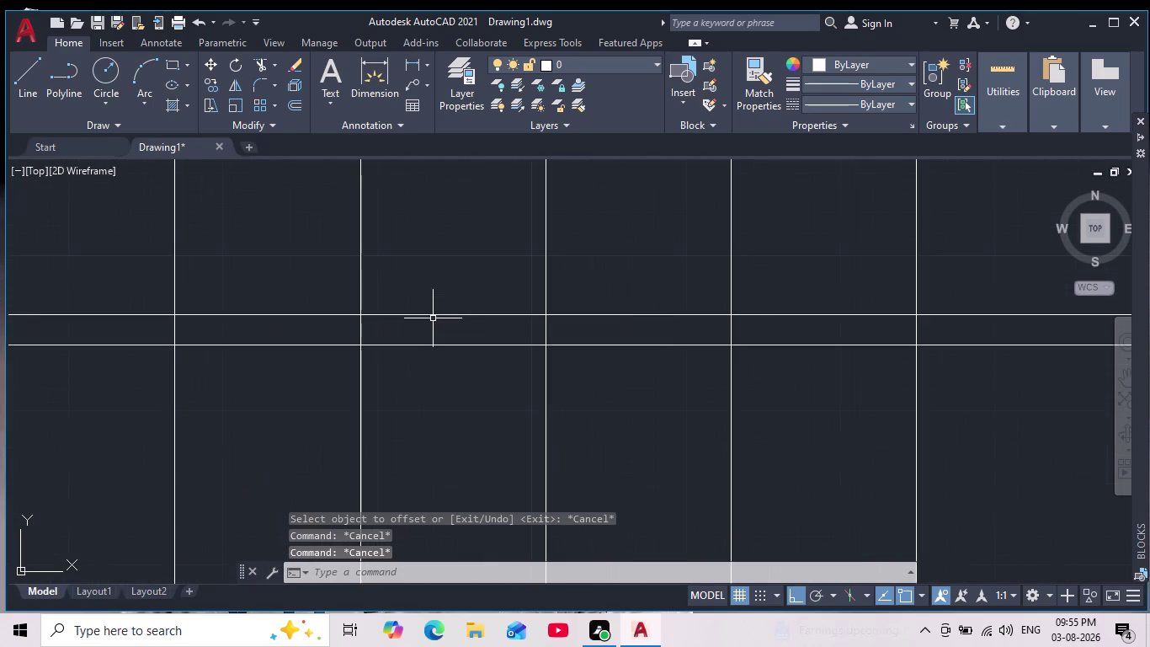
middle_drag(471, 346, 483, 354)
scroll(down, 3)
Trim the crossing wall lines at the first wall junctions.
click(272, 58)
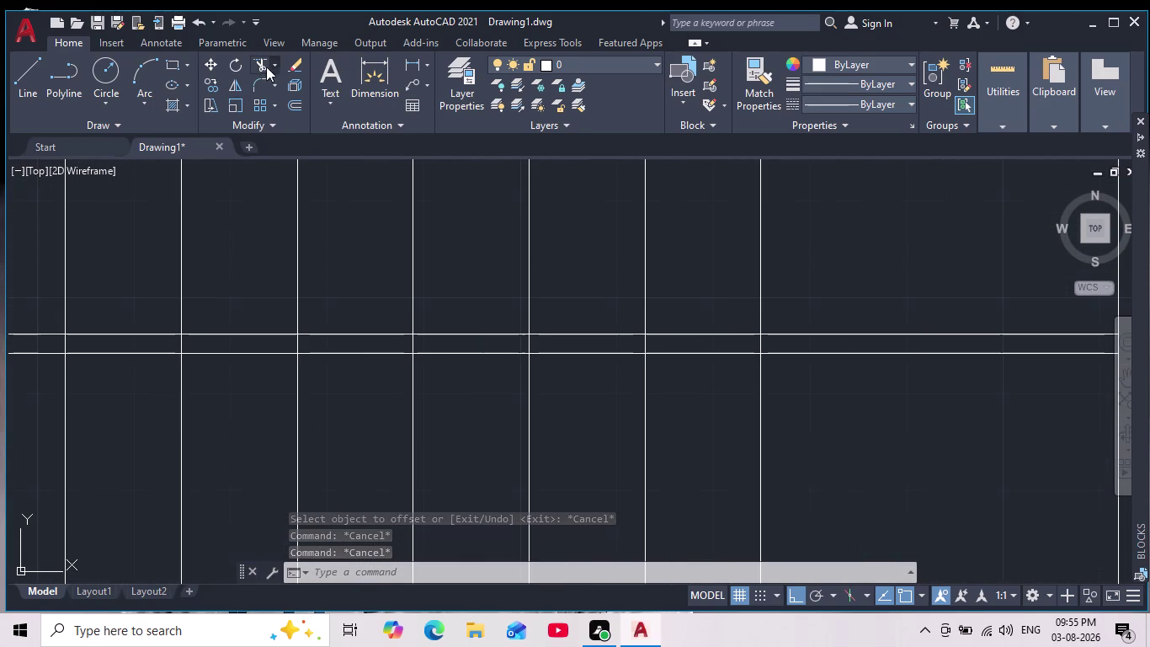
click(258, 66)
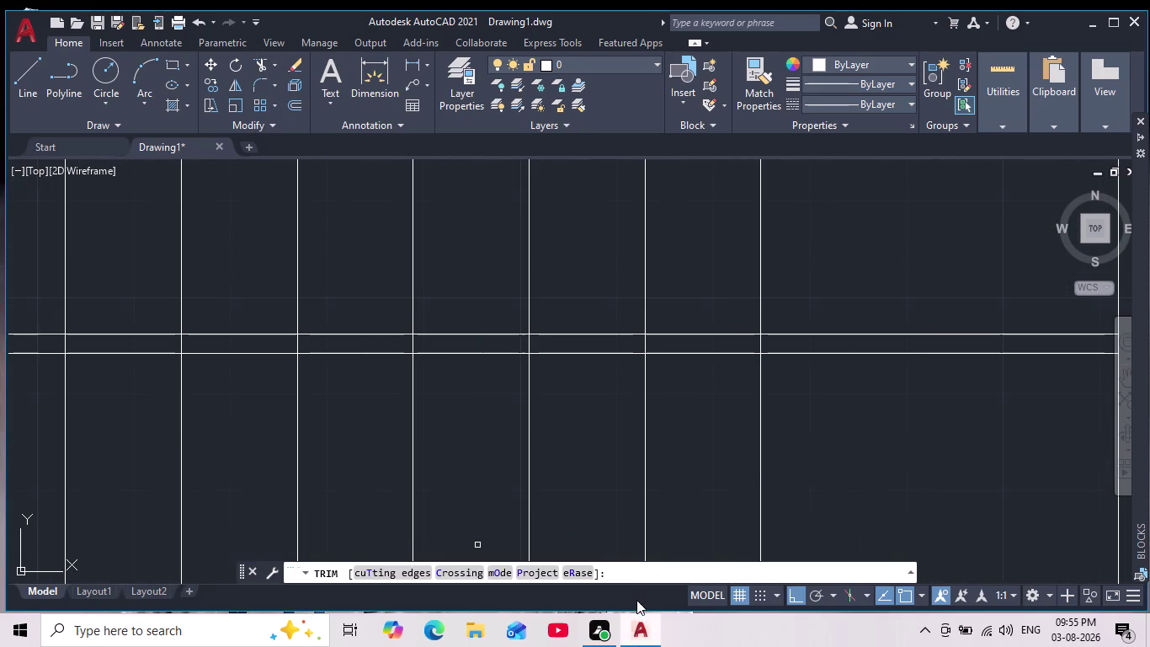
middle_drag(585, 420, 732, 327)
scroll(down, 3)
scroll(up, 3)
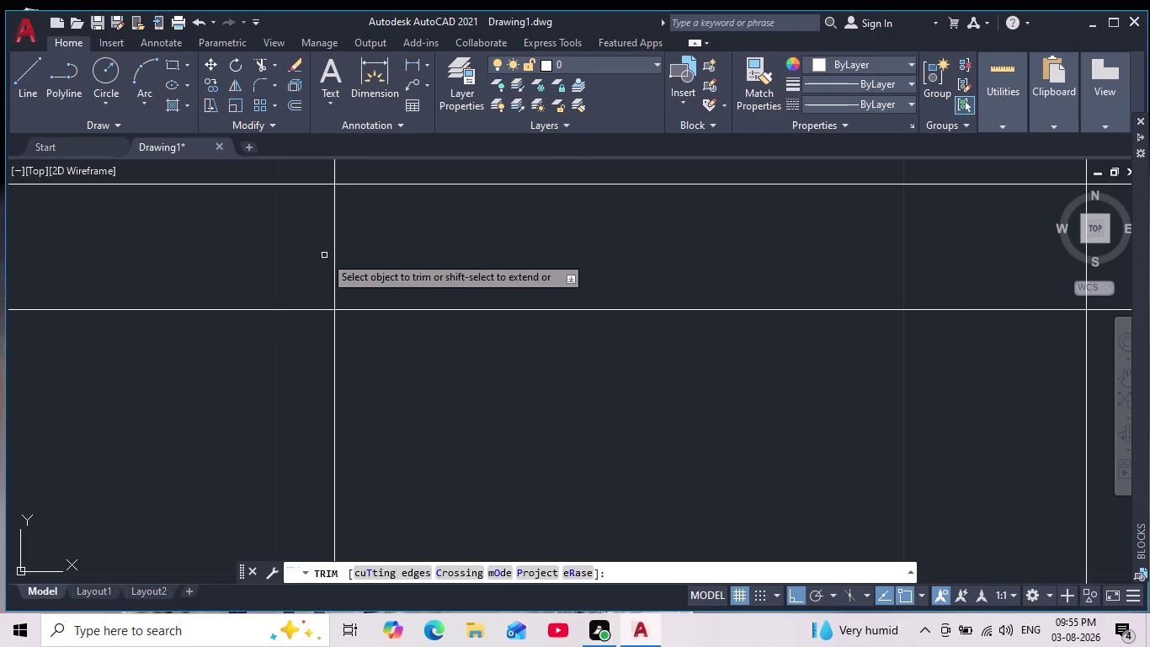
drag(324, 255, 672, 277)
middle_drag(671, 273, 263, 359)
drag(470, 361, 844, 264)
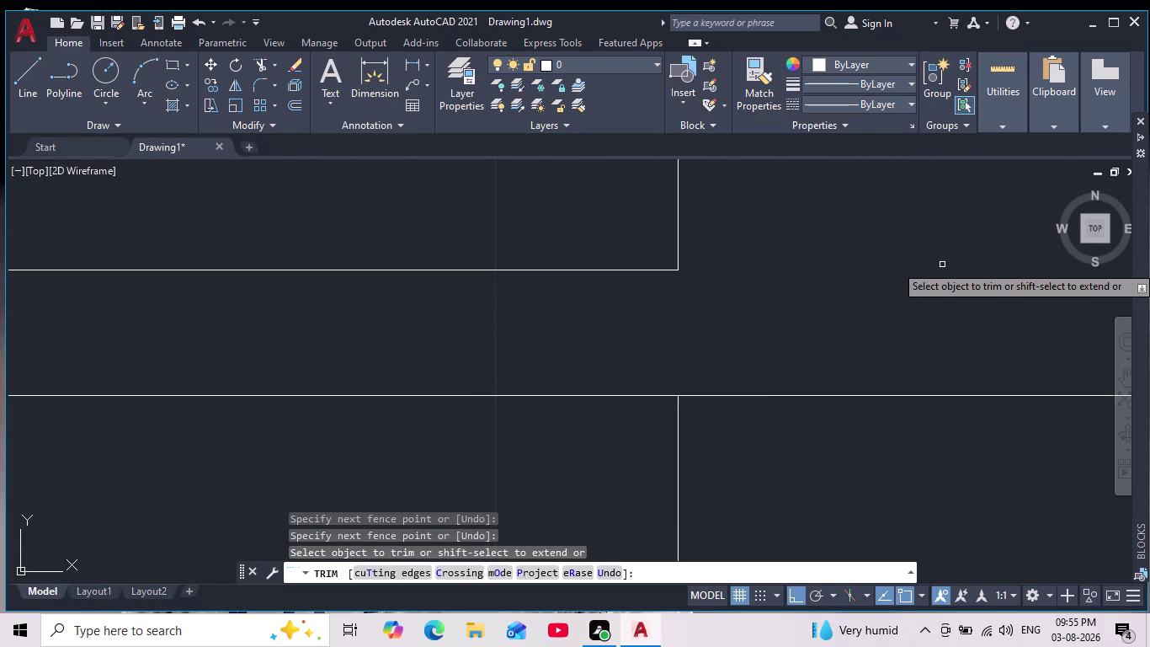
key(ctrl+z)
scroll(down, 3)
middle_drag(914, 209, 628, 298)
drag(656, 281, 697, 292)
click(703, 296)
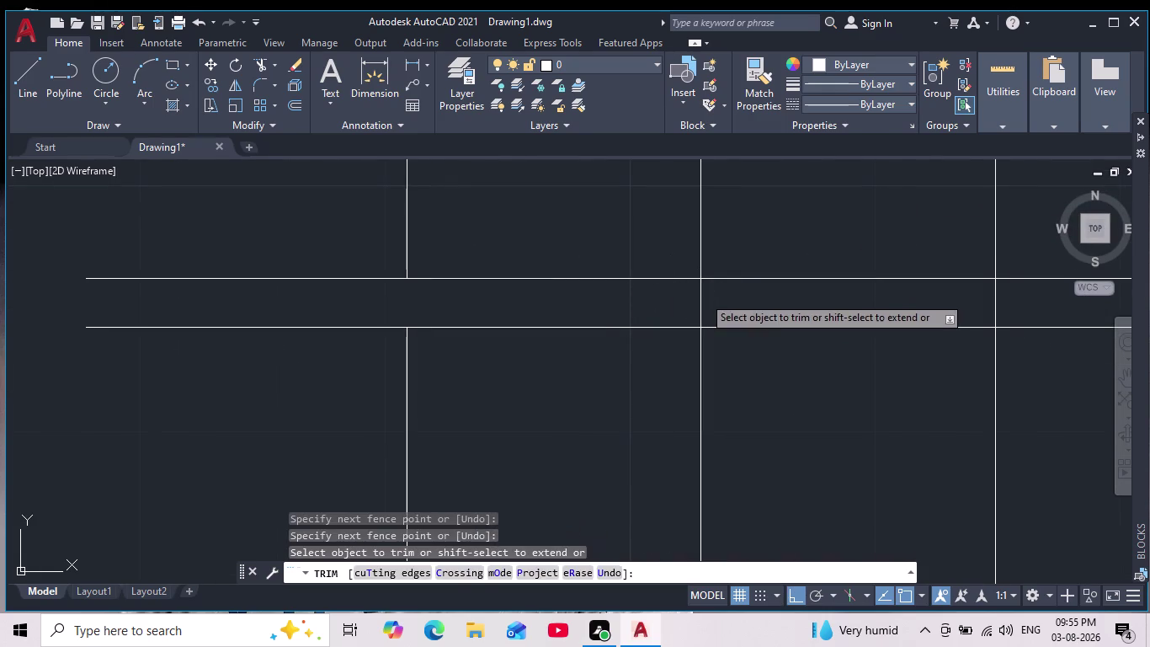
Trim the crossing lines at further junctions along the double walls.
middle_drag(889, 468, 575, 482)
scroll(down, 3)
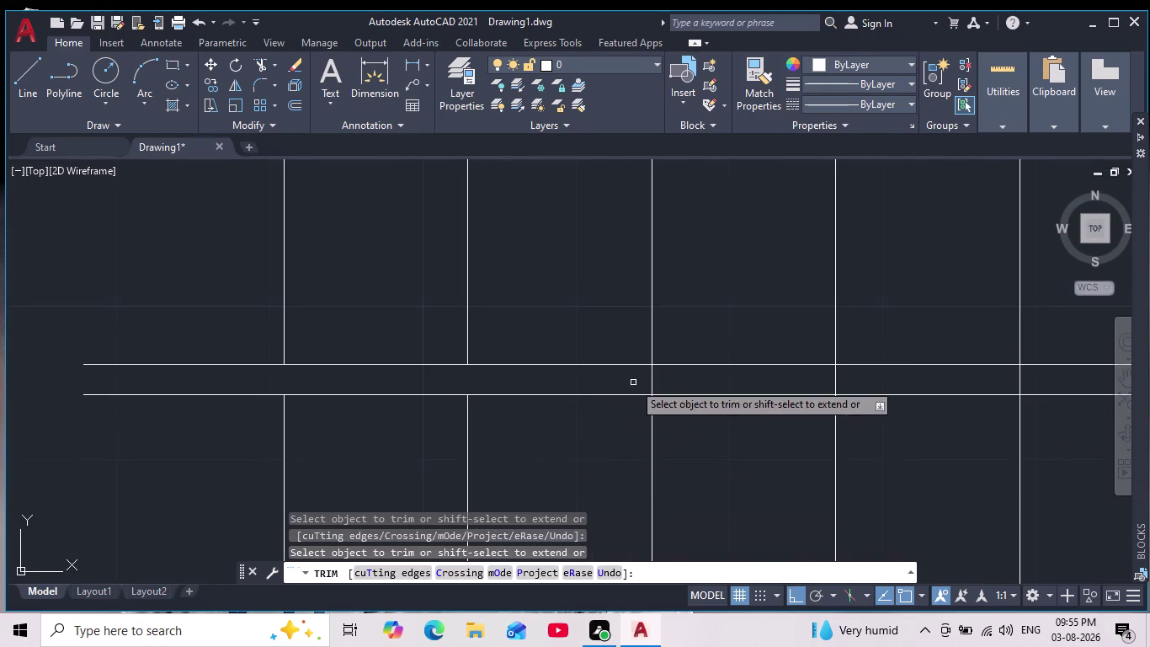
drag(633, 383, 895, 373)
scroll(down, 3)
middle_drag(932, 421, 608, 458)
scroll(up, 3)
scroll(up, 3)
drag(413, 345, 903, 335)
scroll(down, 3)
middle_drag(887, 330, 536, 356)
scroll(up, 3)
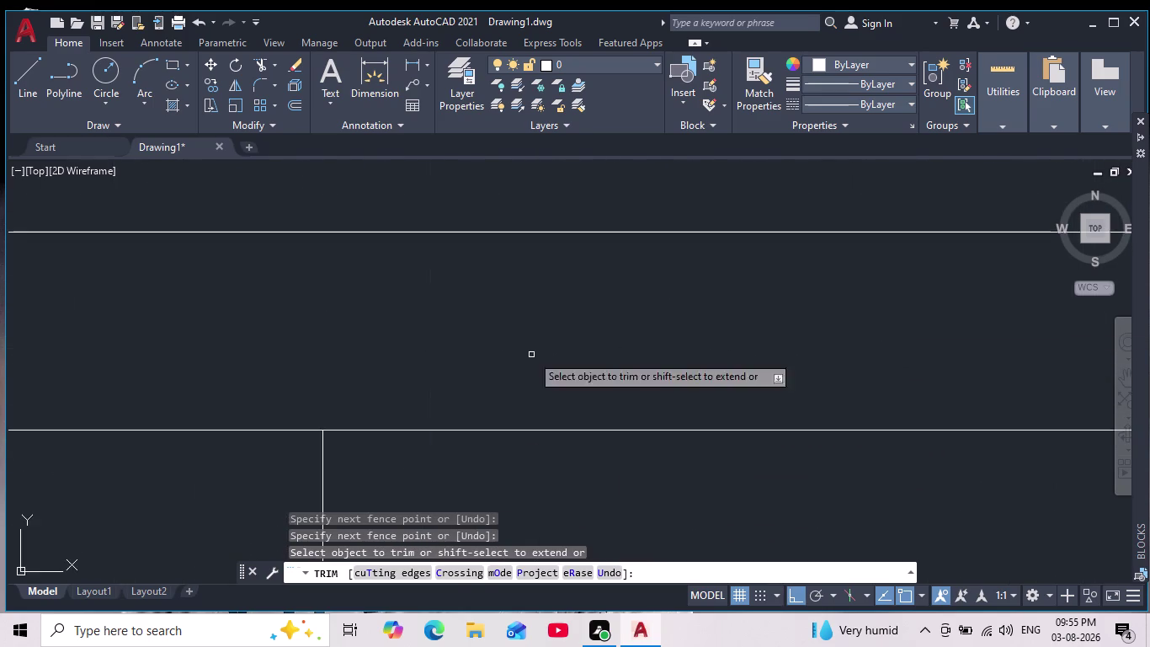
scroll(up, 3)
middle_drag(812, 313, 512, 340)
scroll(down, 3)
middle_drag(699, 351, 400, 351)
scroll(down, 3)
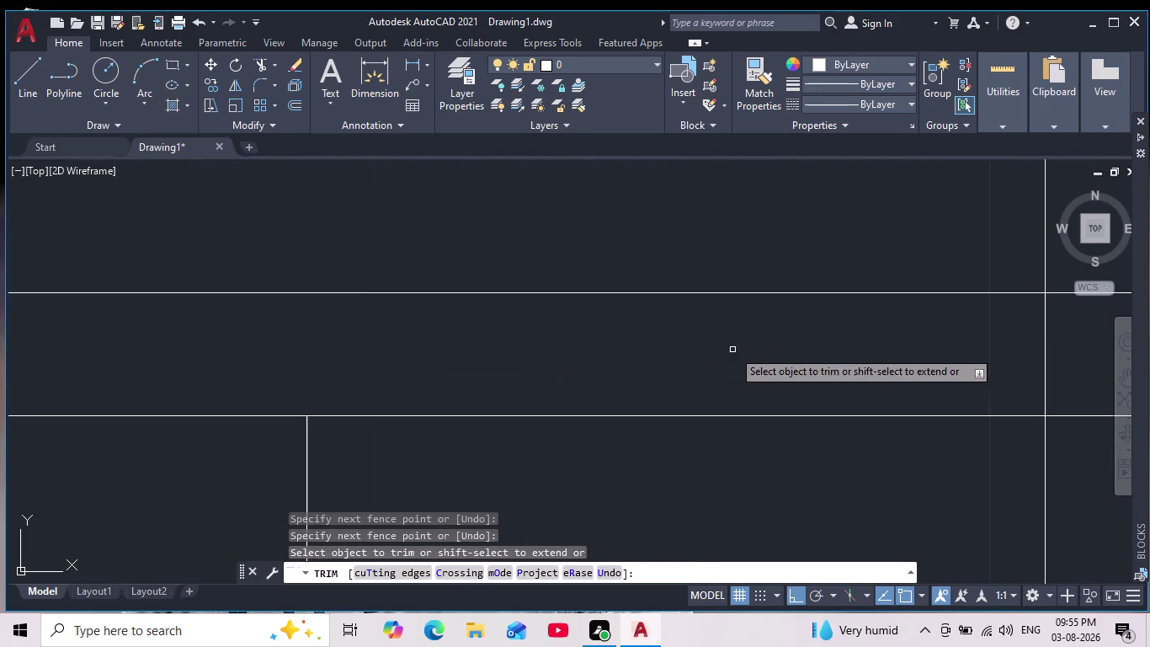
middle_drag(874, 374, 437, 345)
scroll(up, 3)
drag(496, 325, 858, 339)
Trim the remaining crossing lines at the last junctions and exit Trim.
scroll(down, 3)
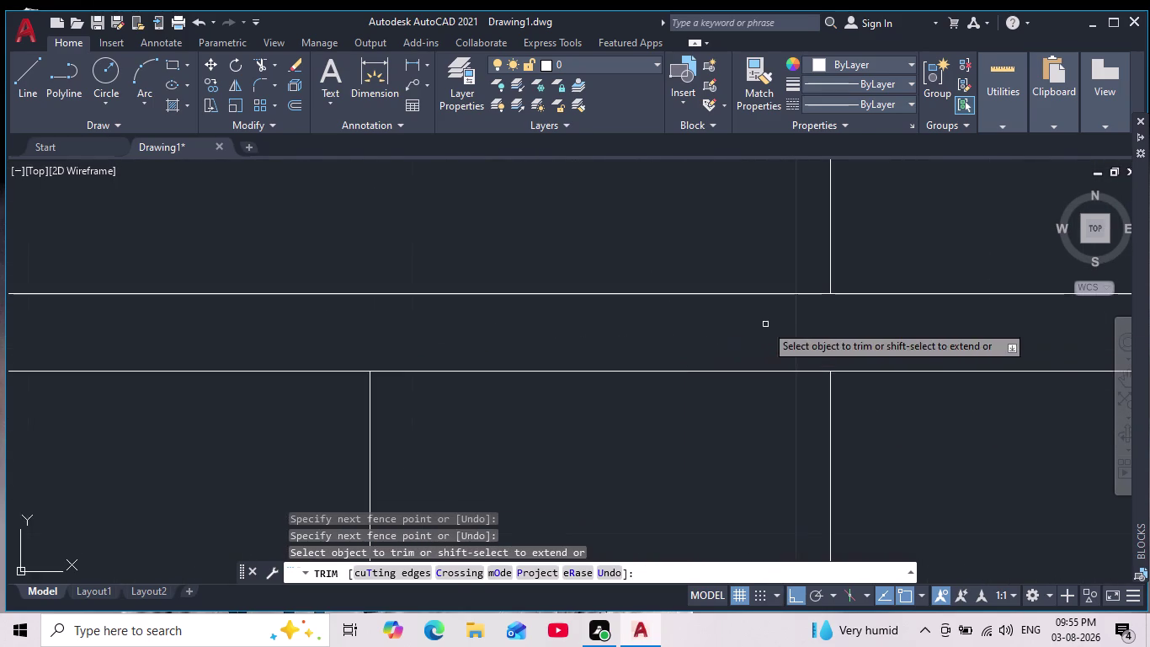
scroll(up, 3)
middle_drag(904, 332, 230, 350)
scroll(down, 3)
middle_drag(768, 340, 121, 343)
scroll(down, 3)
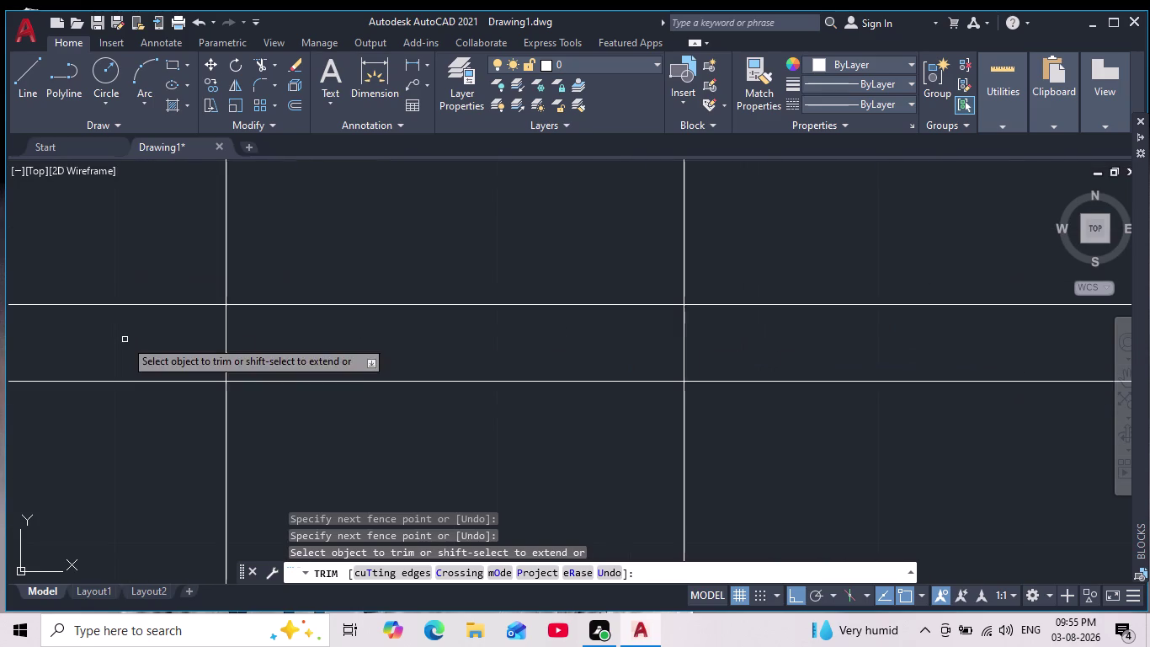
drag(119, 337, 796, 348)
scroll(down, 3)
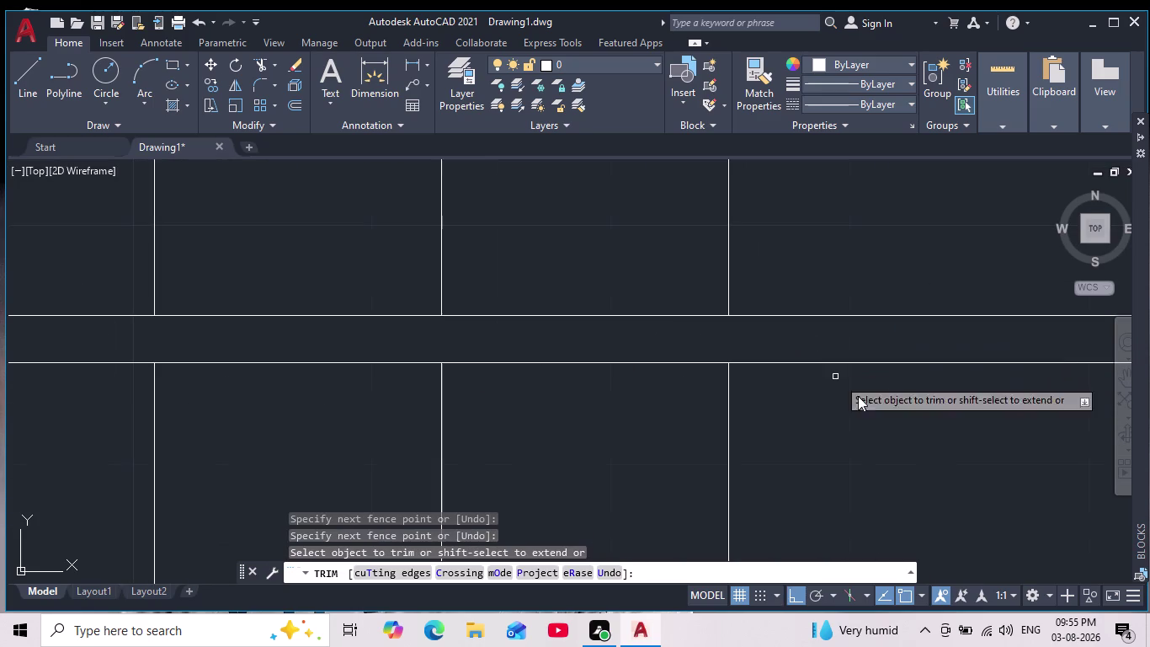
middle_drag(893, 423, 179, 392)
scroll(down, 3)
middle_drag(220, 407, 288, 392)
scroll(down, 3)
scroll(down, 3)
scroll(up, 3)
drag(296, 290, 309, 418)
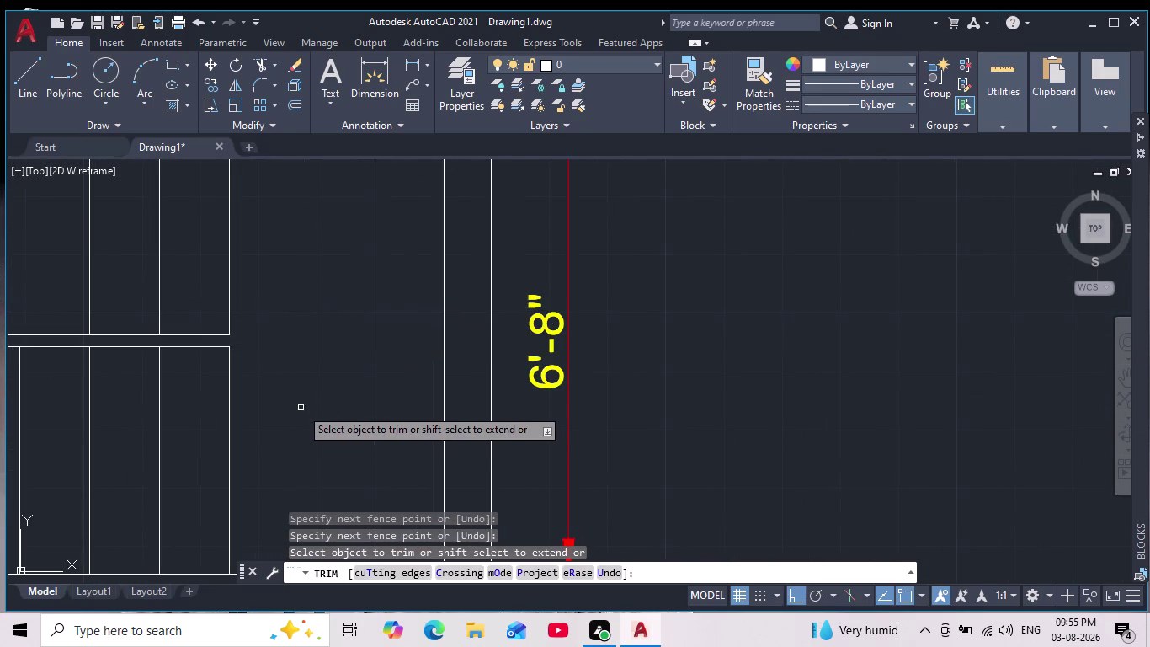
key(Escape)
key(Escape)
key(Escape)
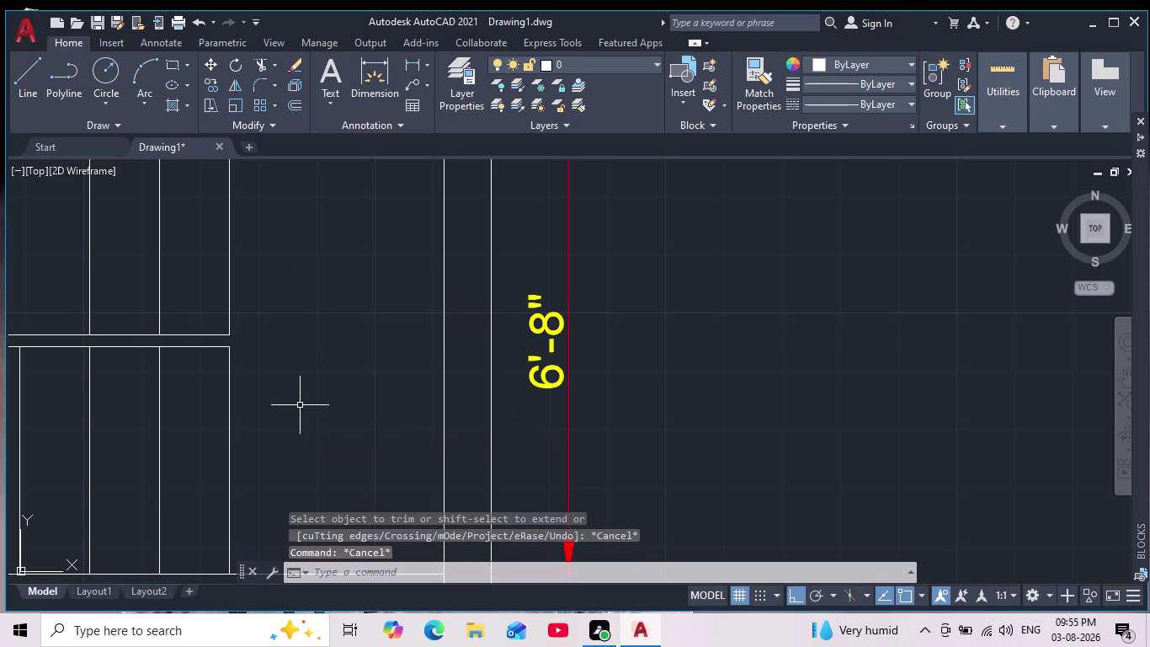
Attempt extending wall lines to a boundary with EX, then cancel it.
text(ex)
key(Return)
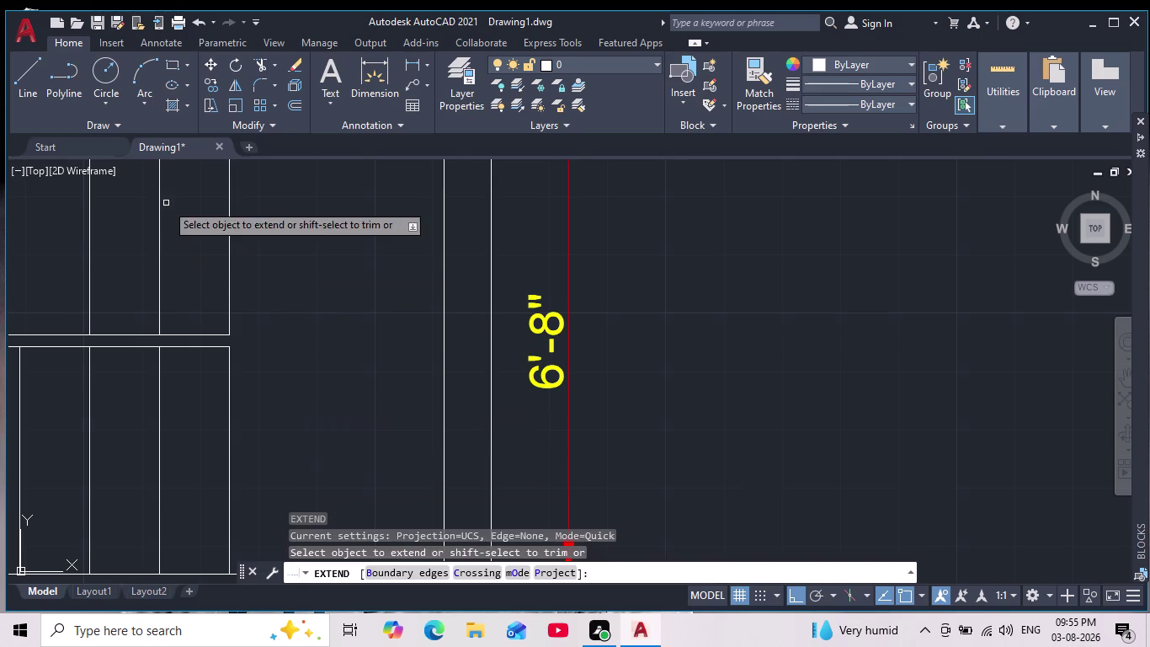
drag(210, 252, 249, 252)
scroll(down, 3)
key(Escape)
key(Escape)
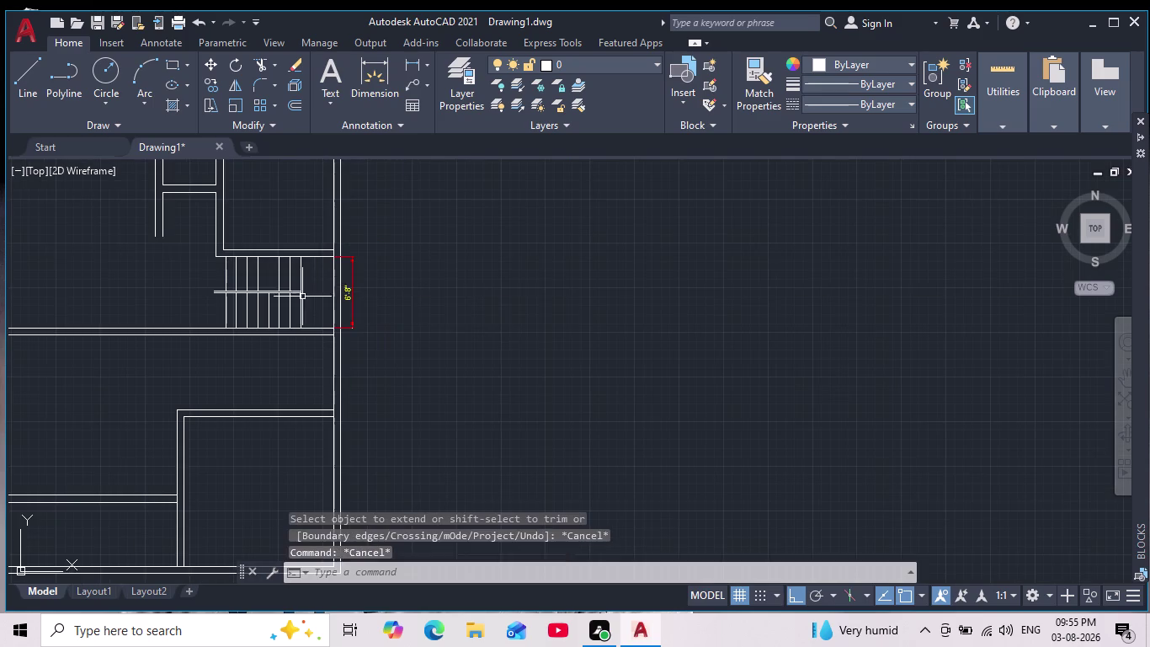
Zoom around the stairwell and start a new line.
scroll(up, 3)
scroll(up, 3)
scroll(up, 3)
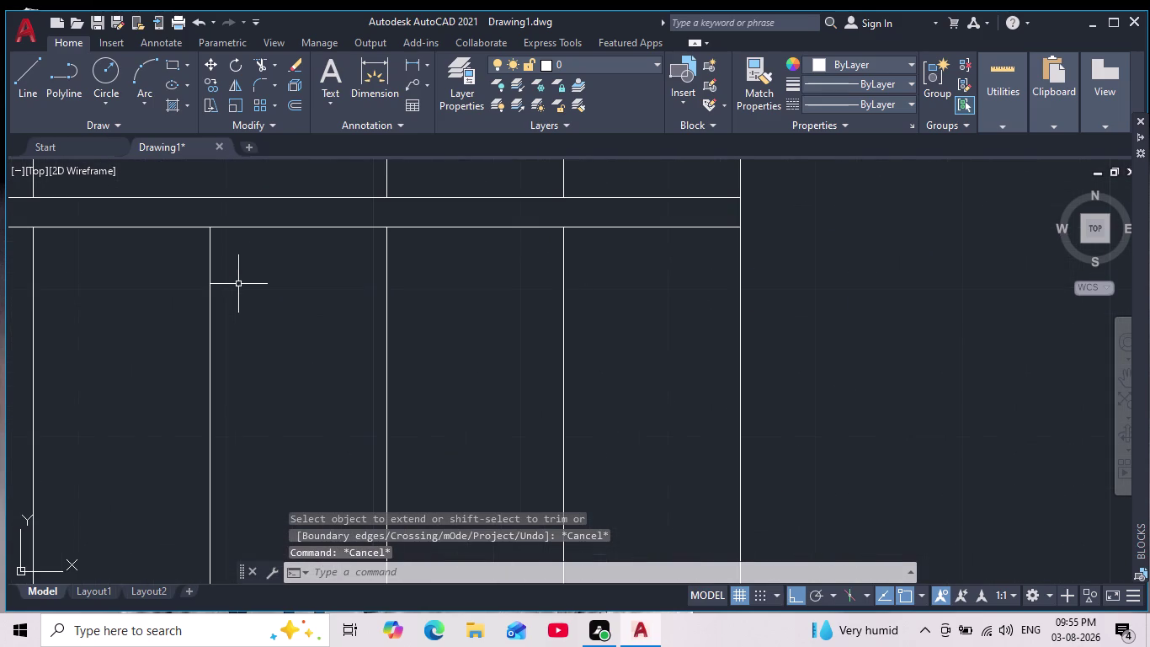
middle_drag(247, 286, 254, 311)
scroll(down, 3)
click(6, 68)
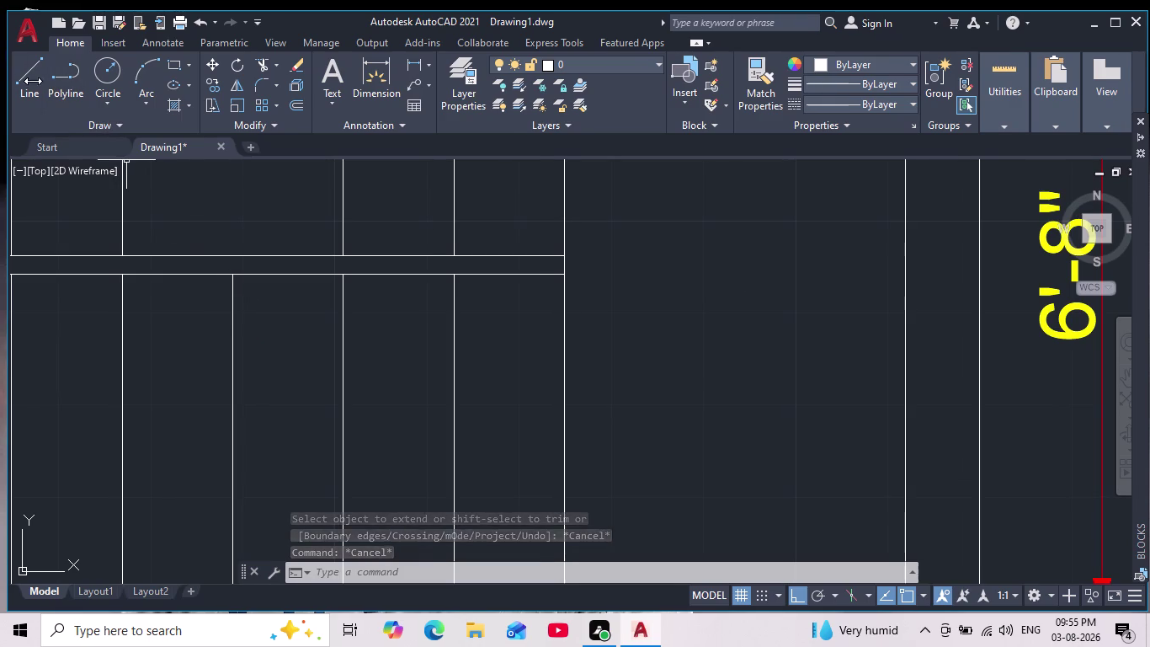
click(38, 79)
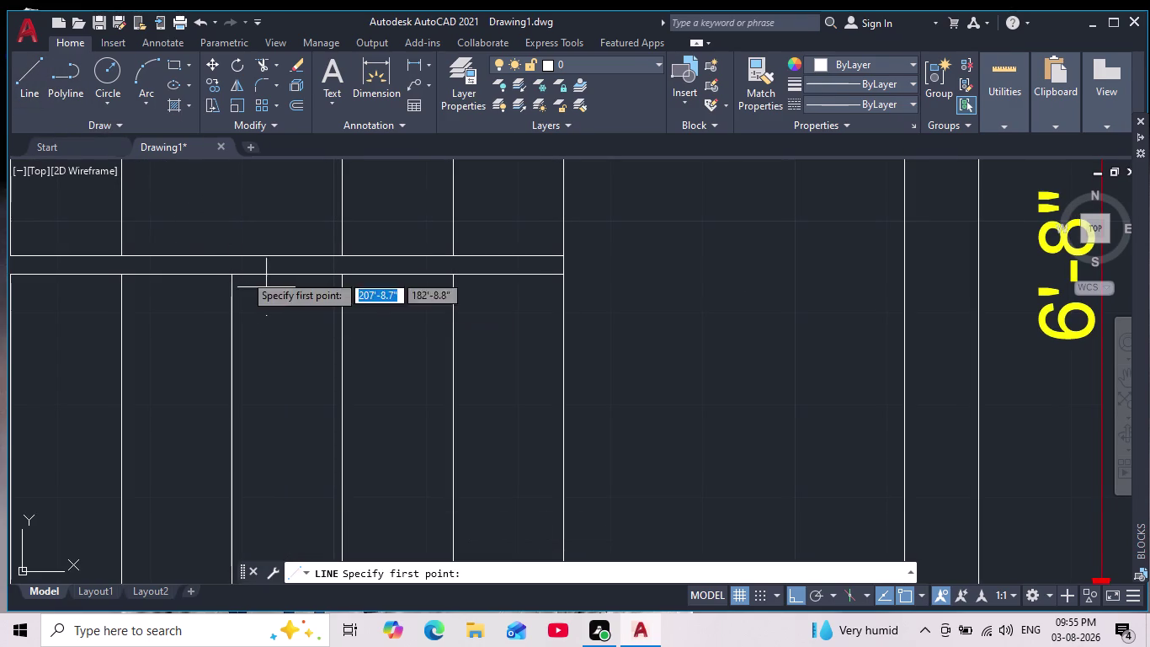
Pick two line points at the stairwell, then cancel the line.
click(231, 260)
middle_drag(234, 262, 247, 455)
scroll(down, 3)
middle_drag(252, 220, 277, 360)
click(269, 306)
key(Escape)
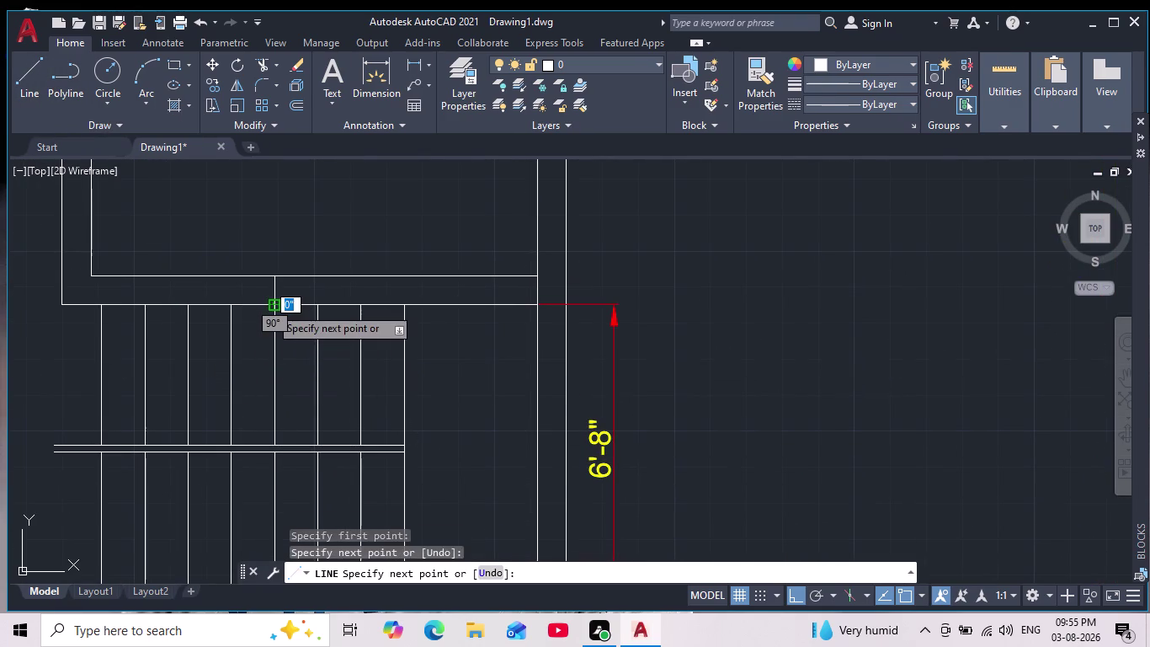
scroll(down, 3)
scroll(up, 3)
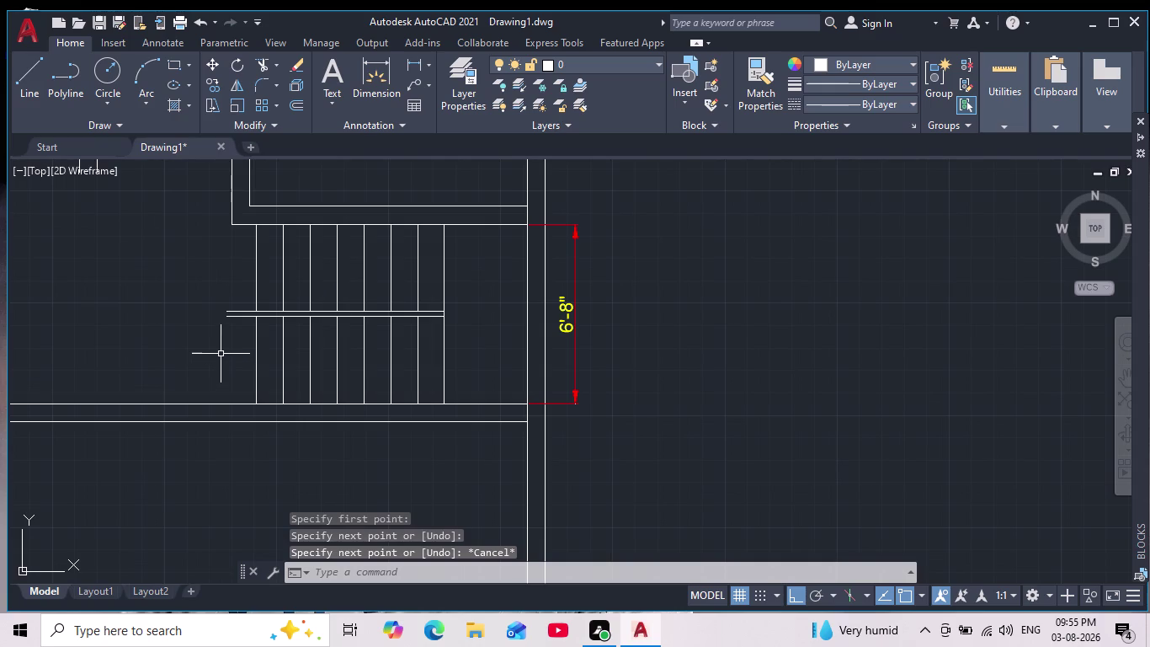
Trim the handrail overhang left of the treads with a fence.
click(263, 64)
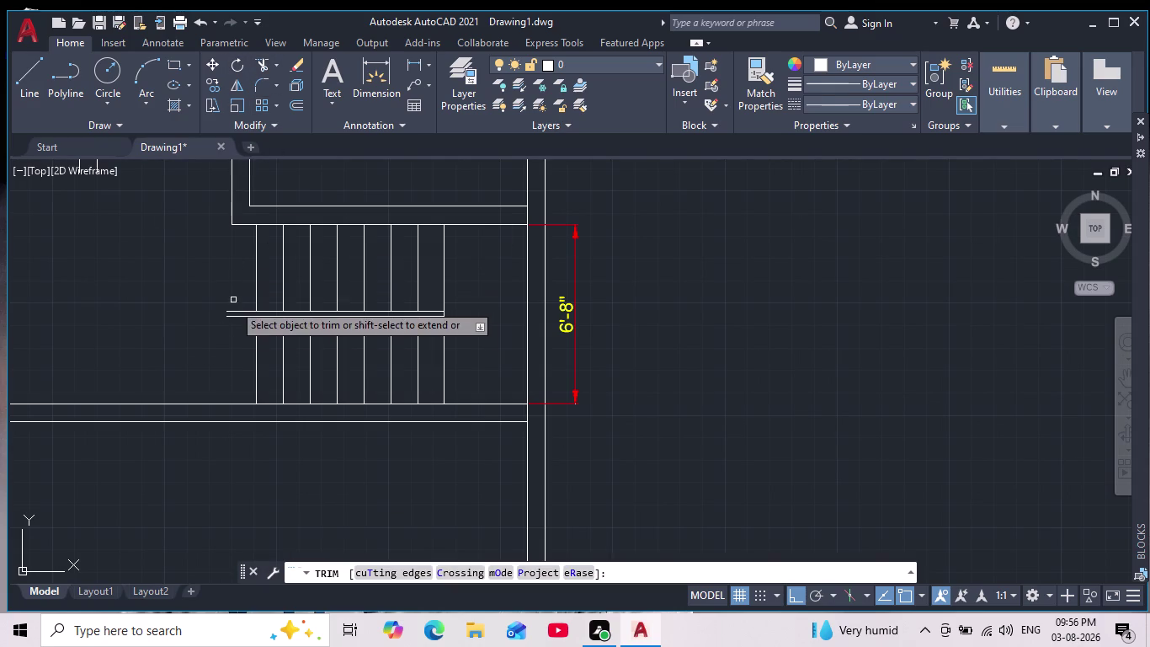
scroll(up, 3)
drag(252, 287, 281, 388)
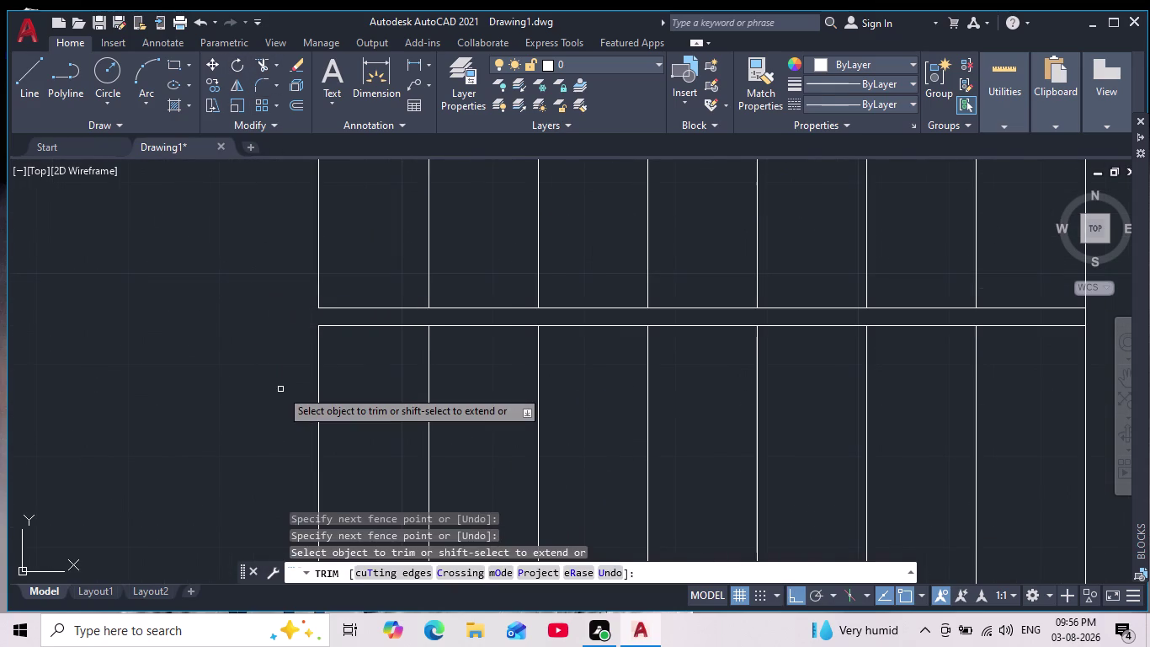
key(Escape)
Select the stray stair tread line and delete it.
scroll(down, 3)
middle_drag(282, 389, 341, 361)
scroll(down, 3)
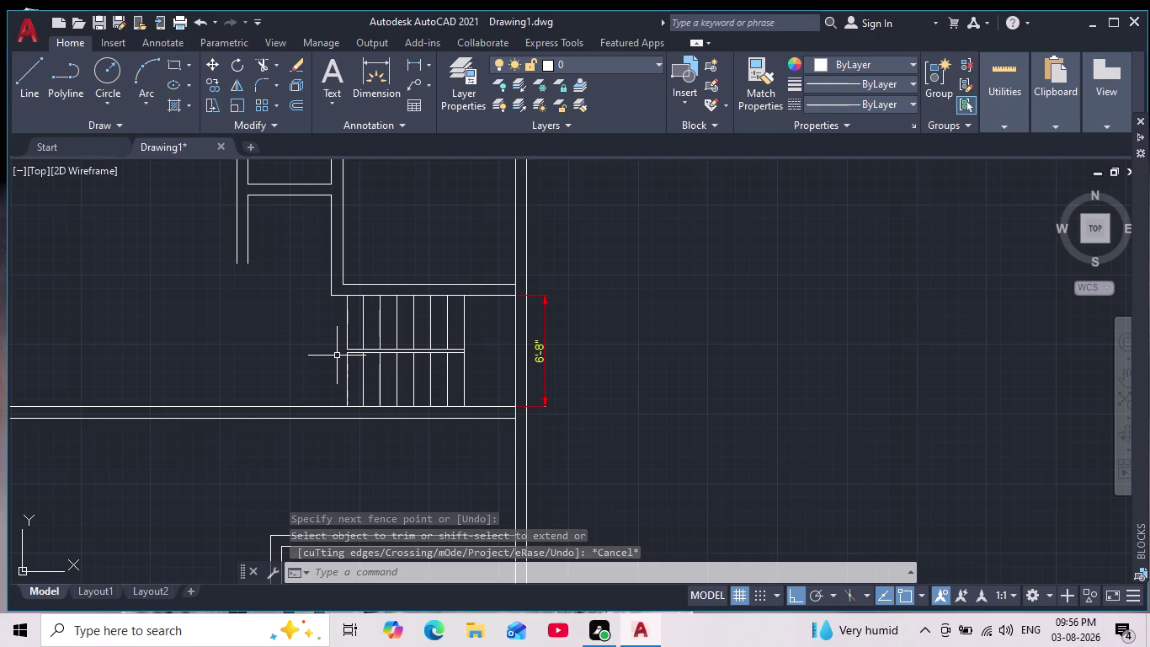
scroll(up, 3)
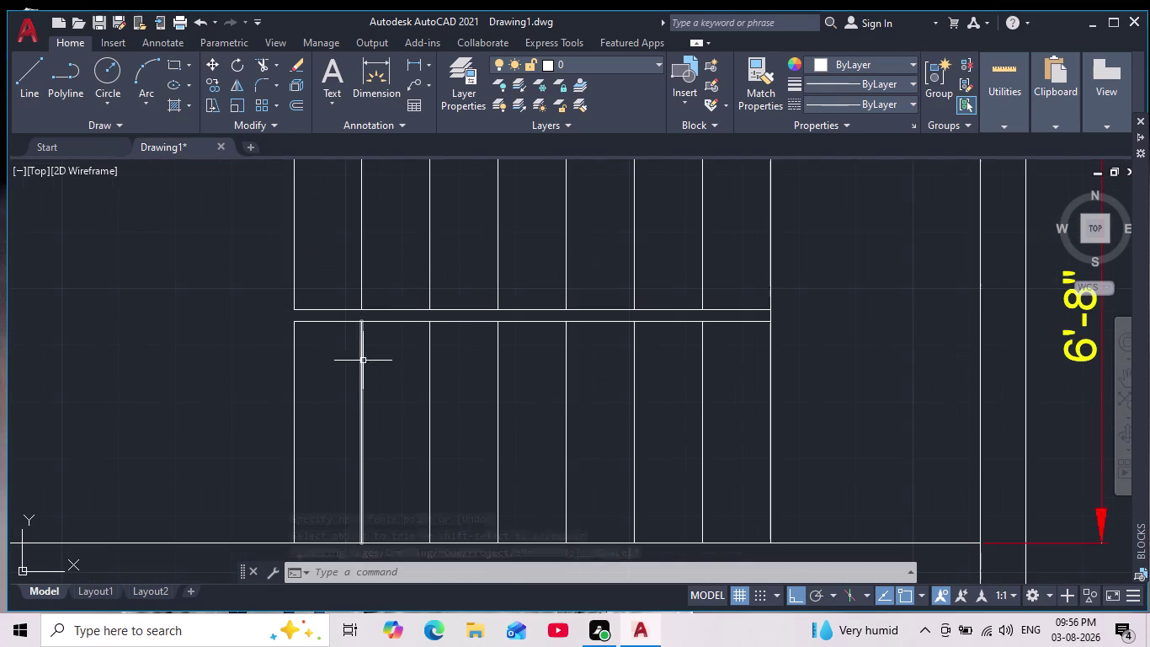
drag(336, 380, 288, 389)
click(236, 399)
key(Delete)
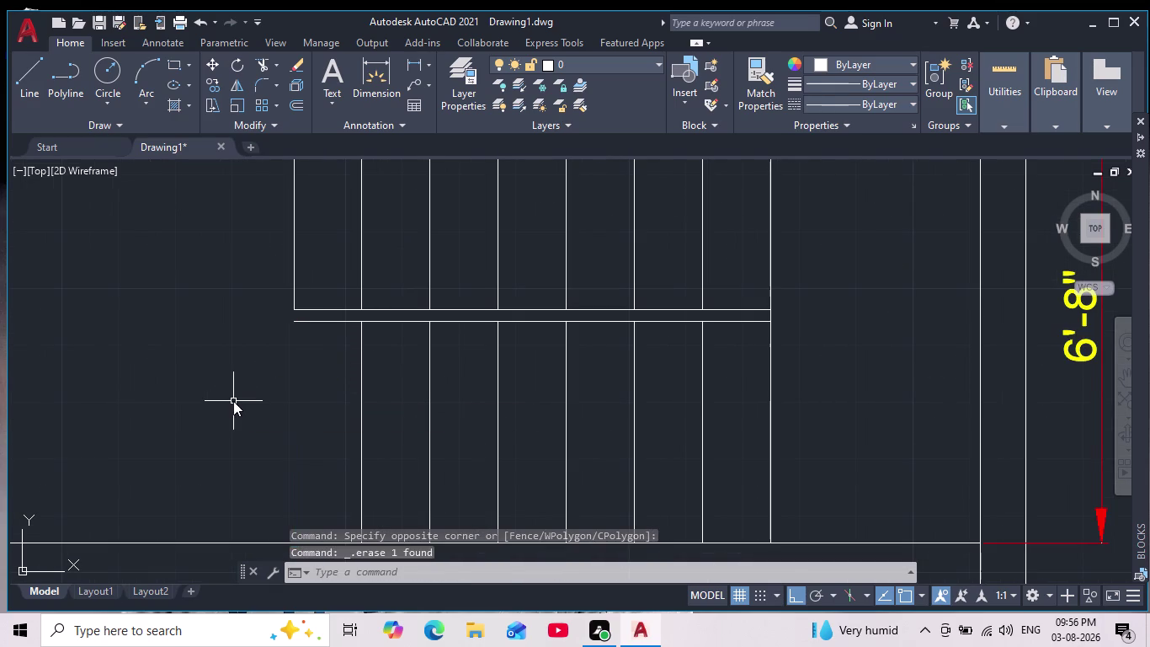
Cancel a second trim attempt and zoom out to the whole floor plan.
scroll(up, 3)
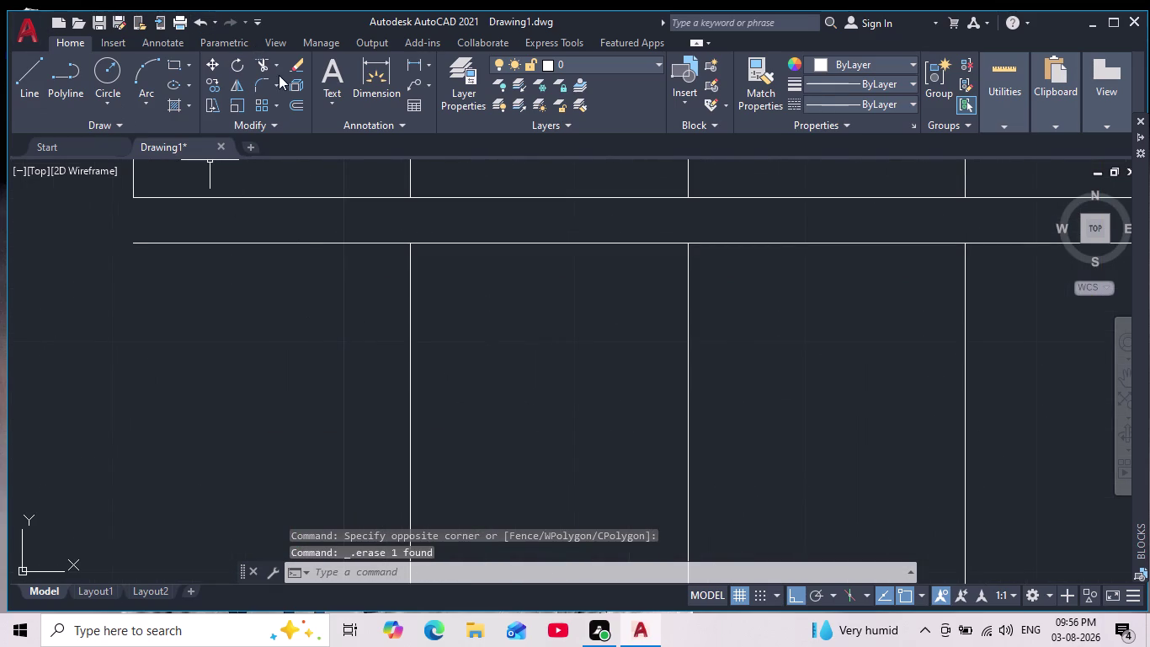
click(261, 65)
click(307, 244)
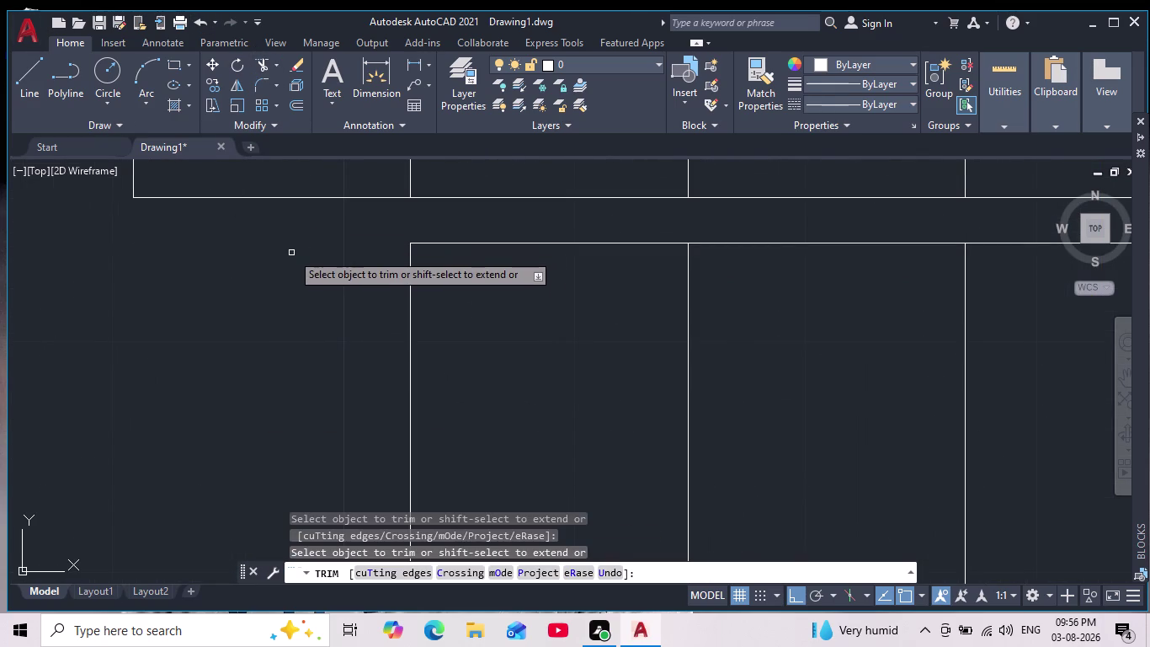
key(Escape)
key(Escape)
key(Escape)
key(Escape)
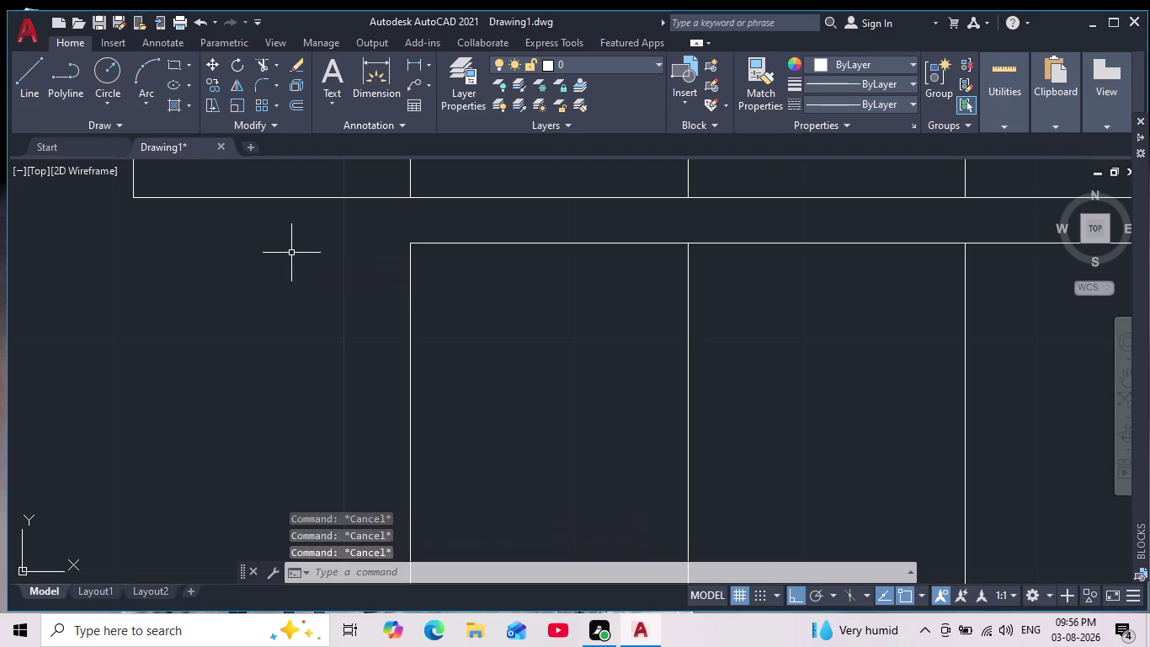
scroll(down, 3)
scroll(down, 3)
middle_drag(275, 330, 275, 349)
scroll(down, 3)
middle_drag(261, 391, 337, 379)
scroll(down, 3)
scroll(up, 3)
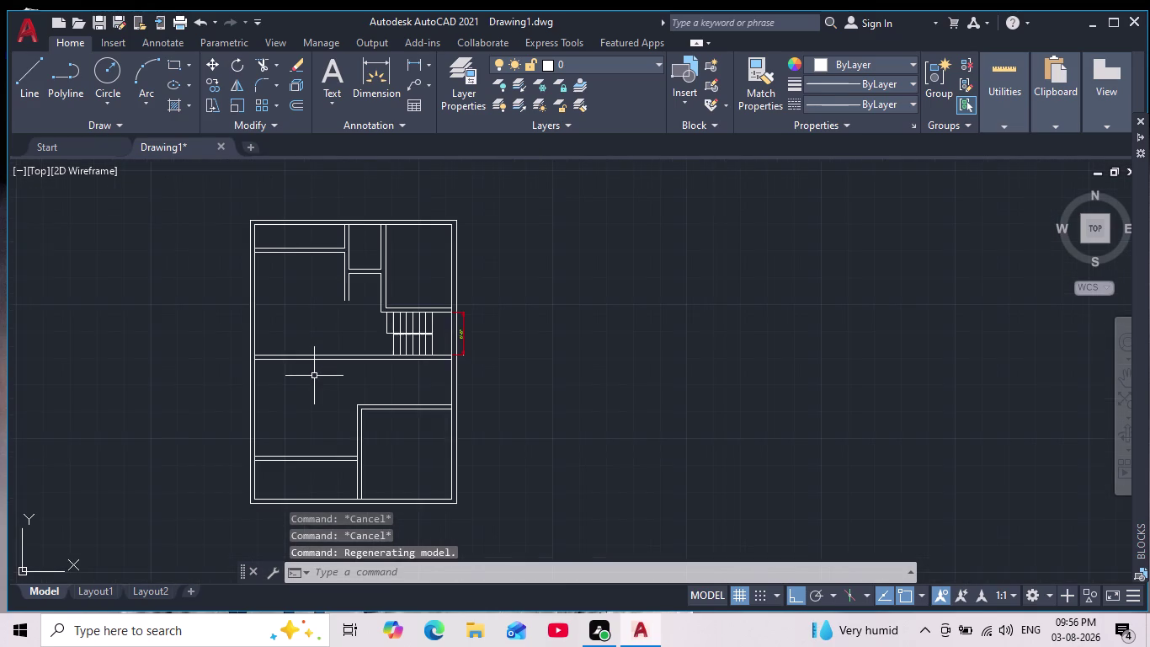
Extend the lower partition wall lines up to the central cross wall.
middle_drag(320, 375, 351, 364)
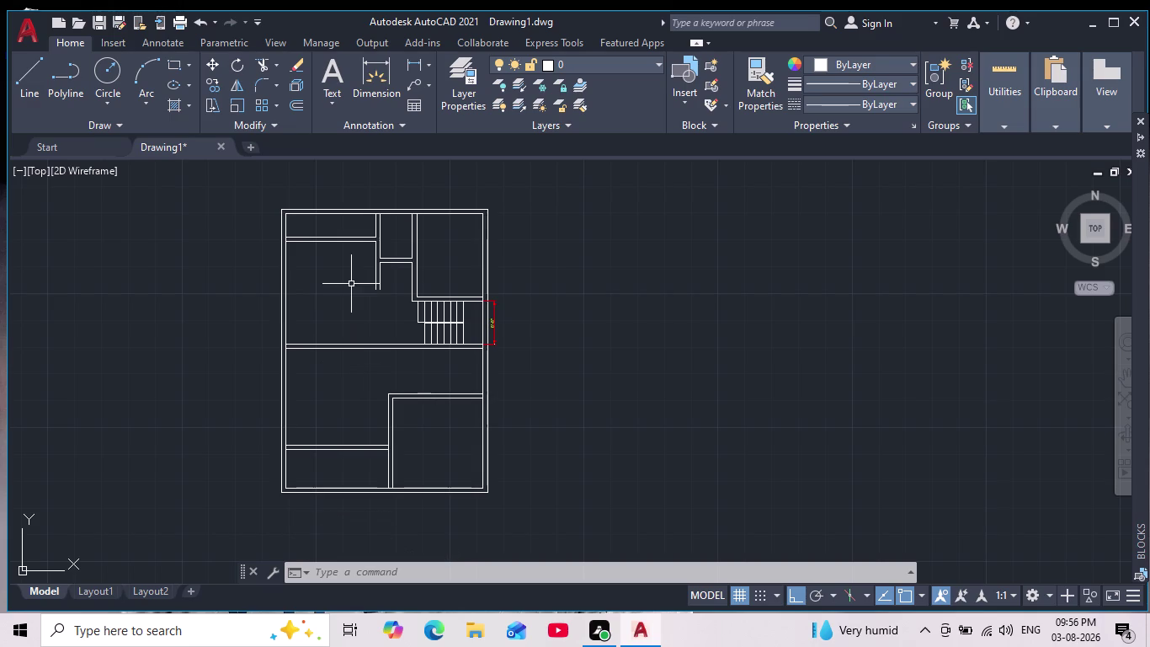
scroll(up, 3)
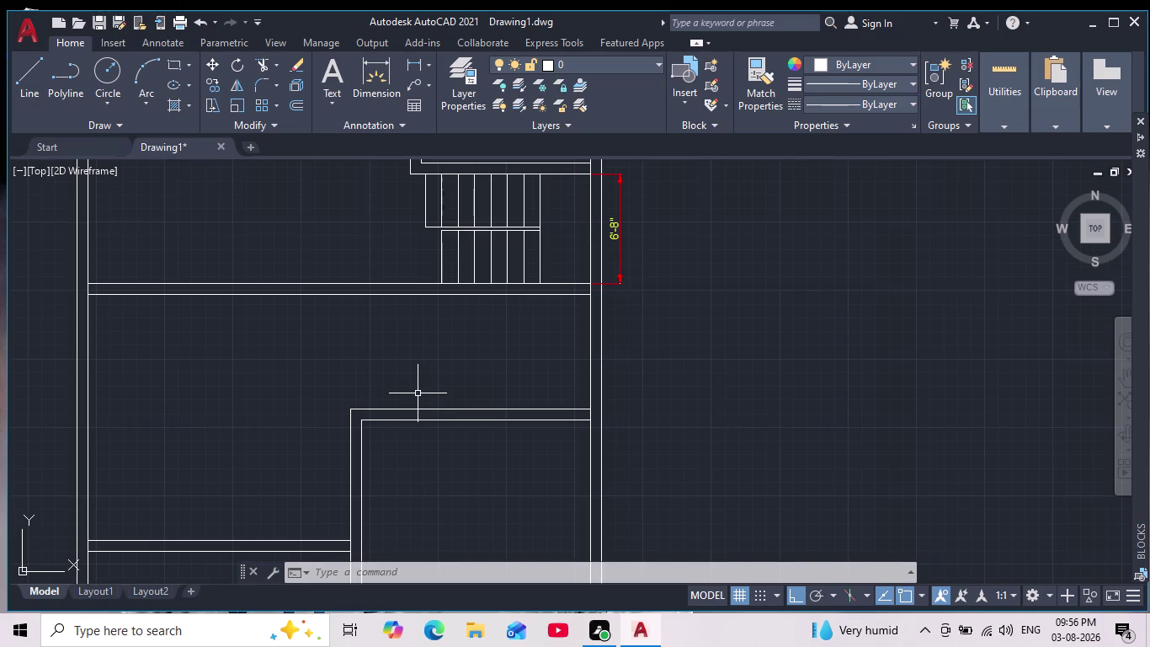
text(ex)
key(Return)
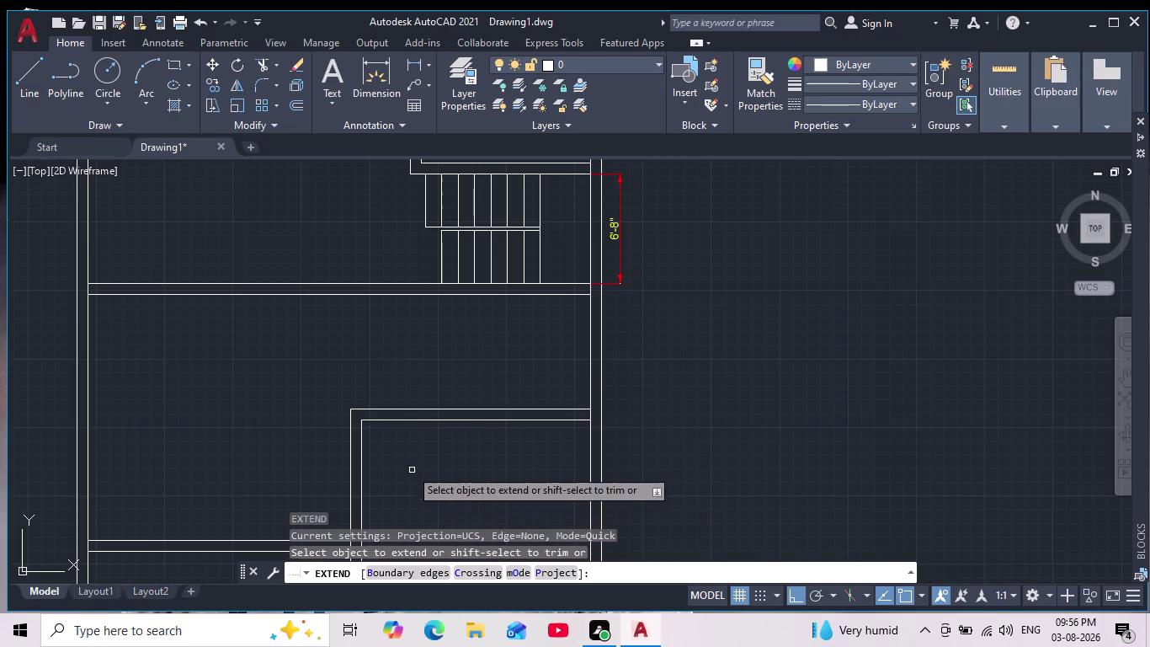
drag(403, 463, 257, 444)
drag(395, 453, 314, 456)
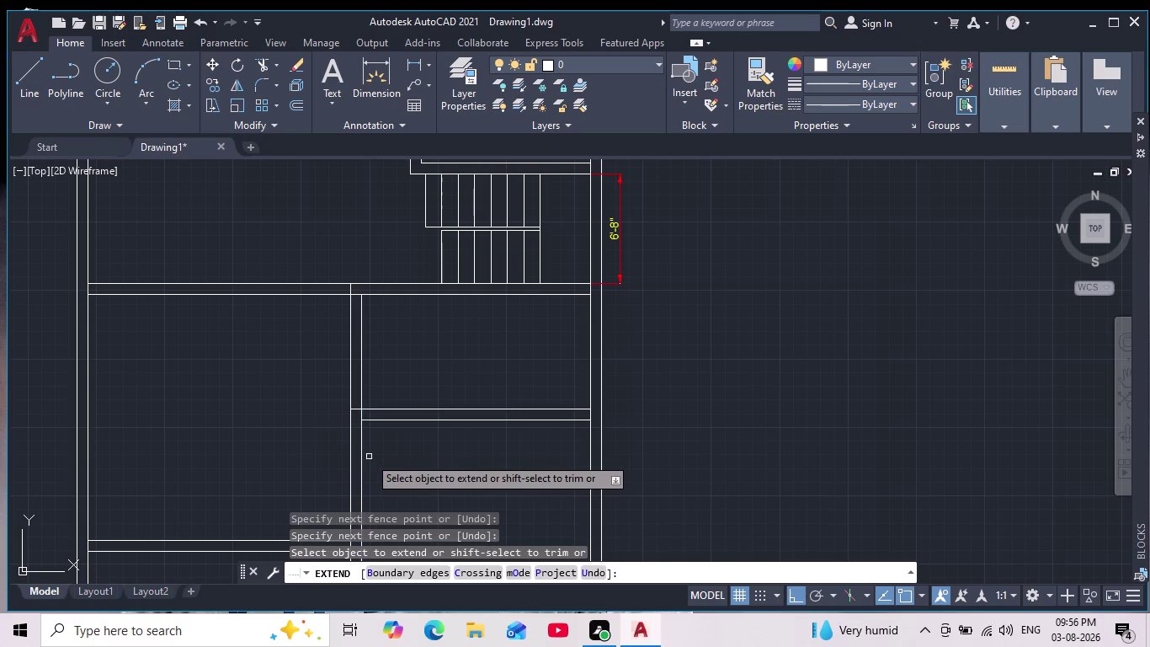
key(Escape)
key(Escape)
key(Escape)
key(Escape)
key(Escape)
key(Escape)
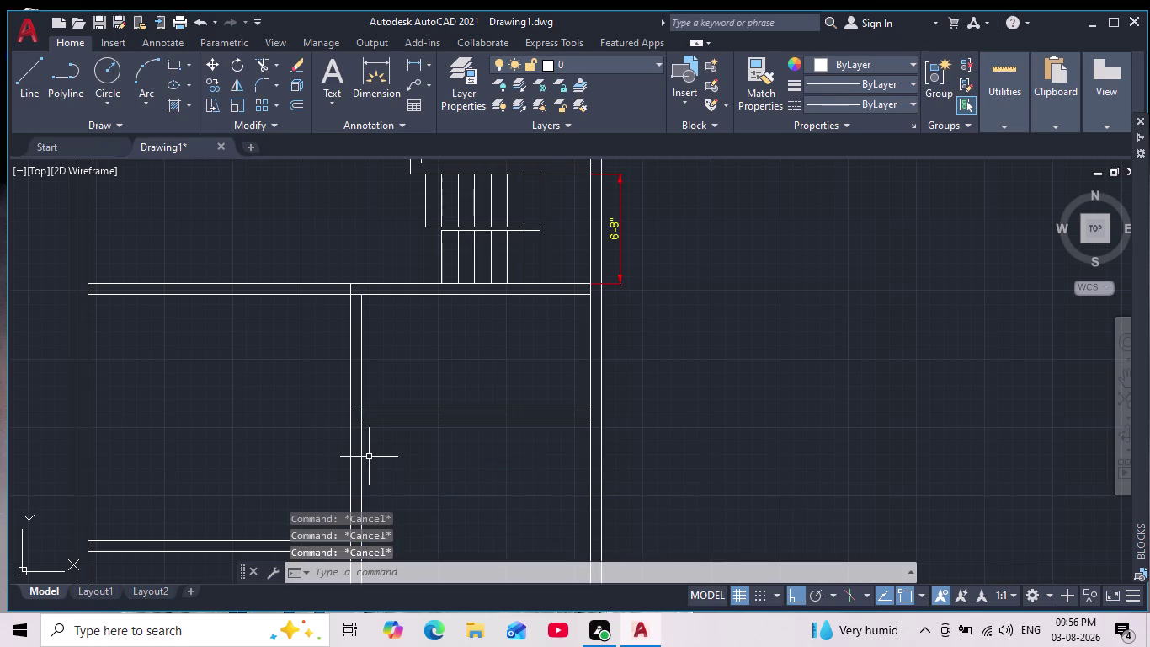
Clear any active commands and pan toward the 6'-8" dimension.
scroll(down, 3)
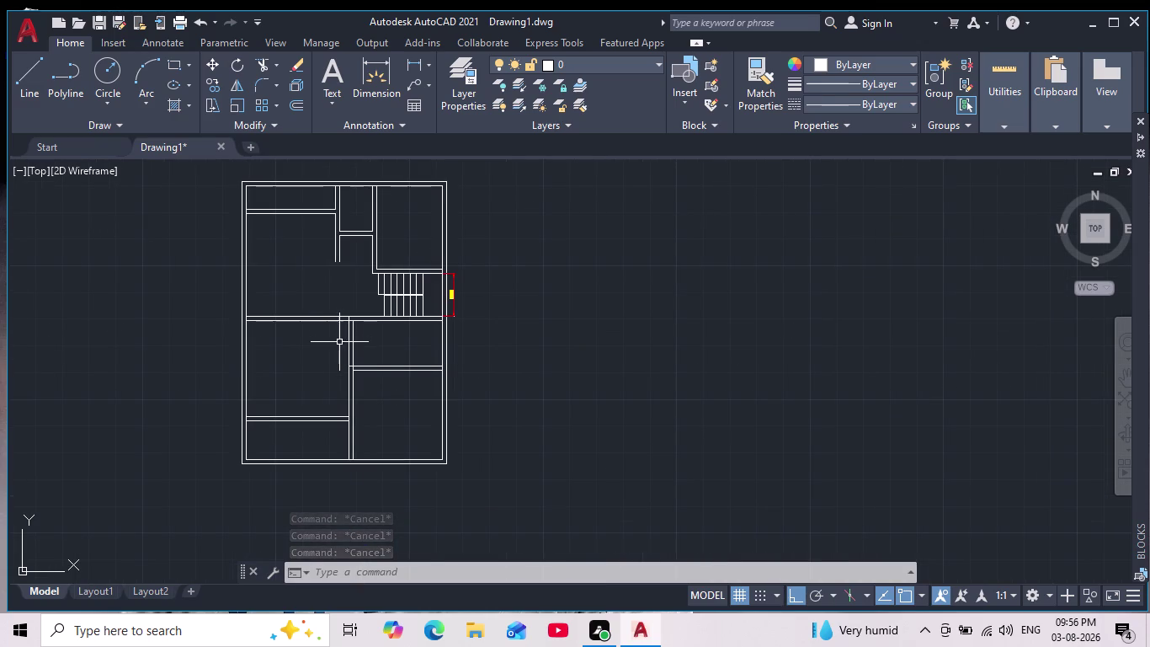
scroll(up, 3)
scroll(down, 3)
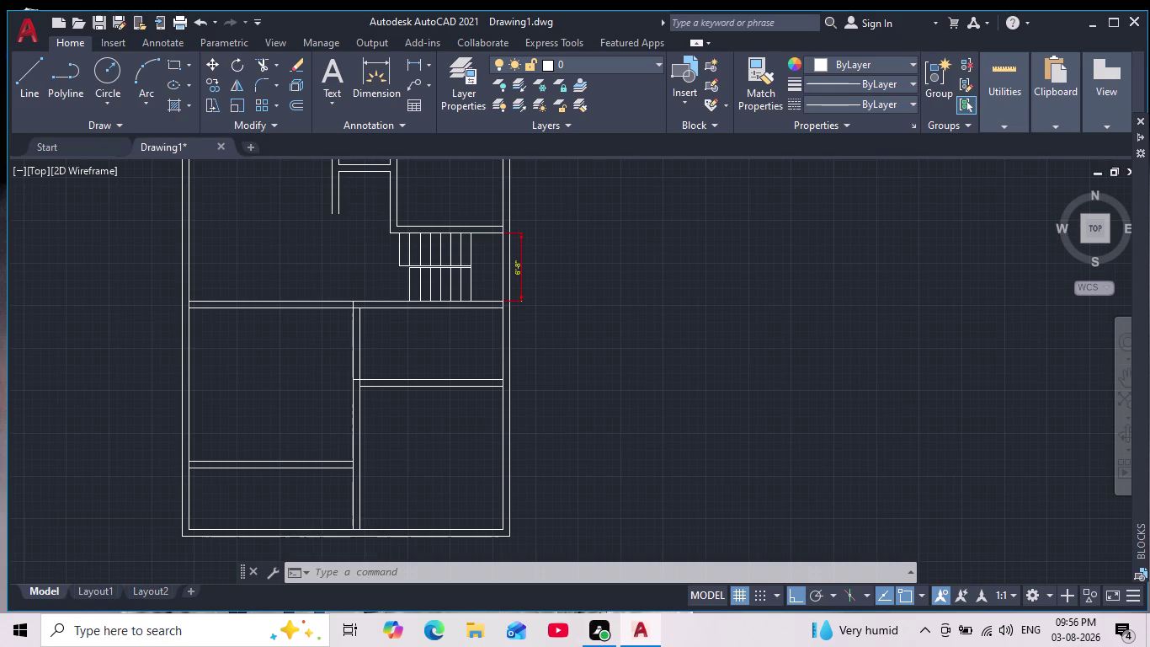
middle_drag(339, 345, 325, 415)
scroll(up, 3)
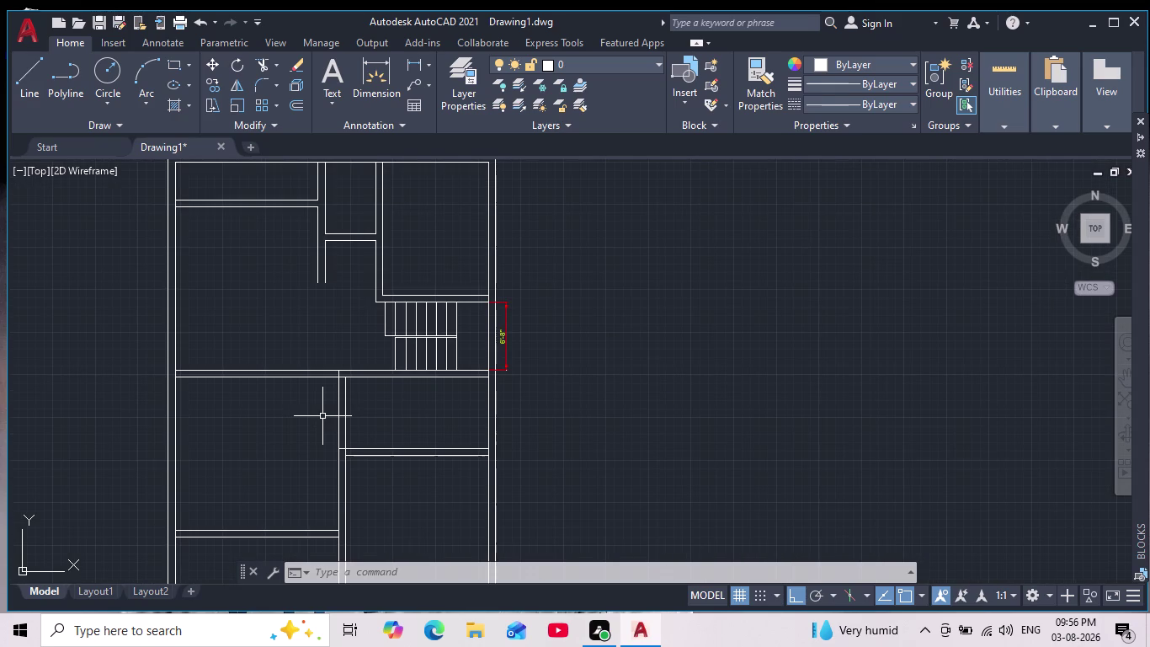
key(Escape)
key(Escape)
key(Escape)
key(Escape)
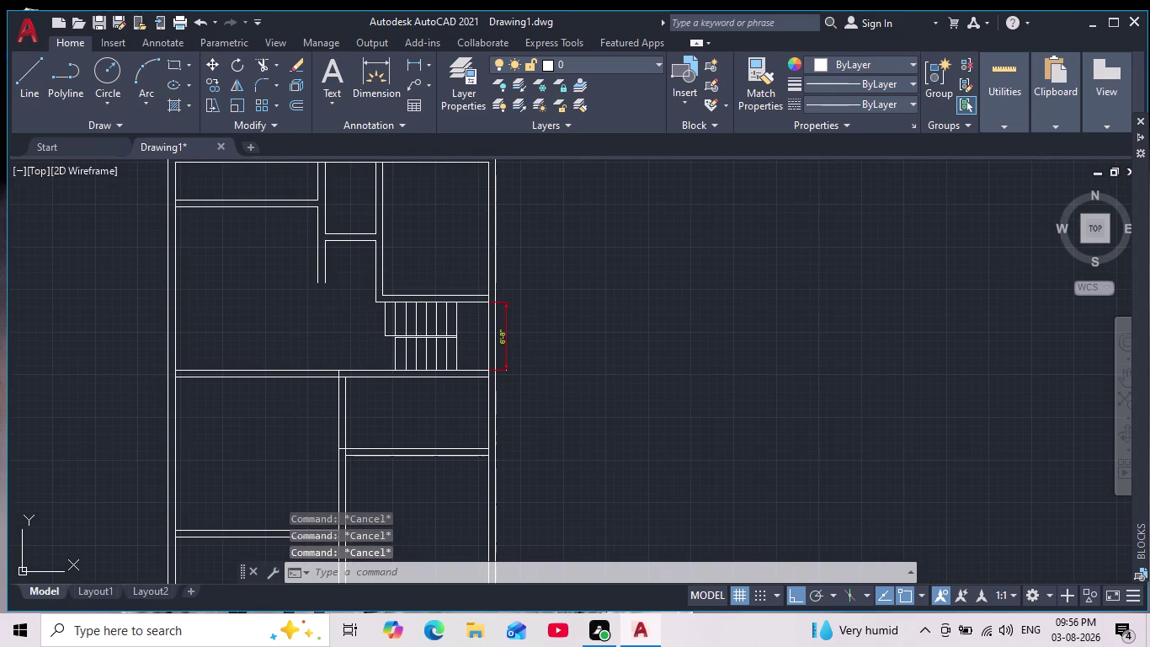
scroll(down, 3)
scroll(down, 3)
middle_drag(325, 456, 347, 390)
scroll(up, 3)
scroll(up, 3)
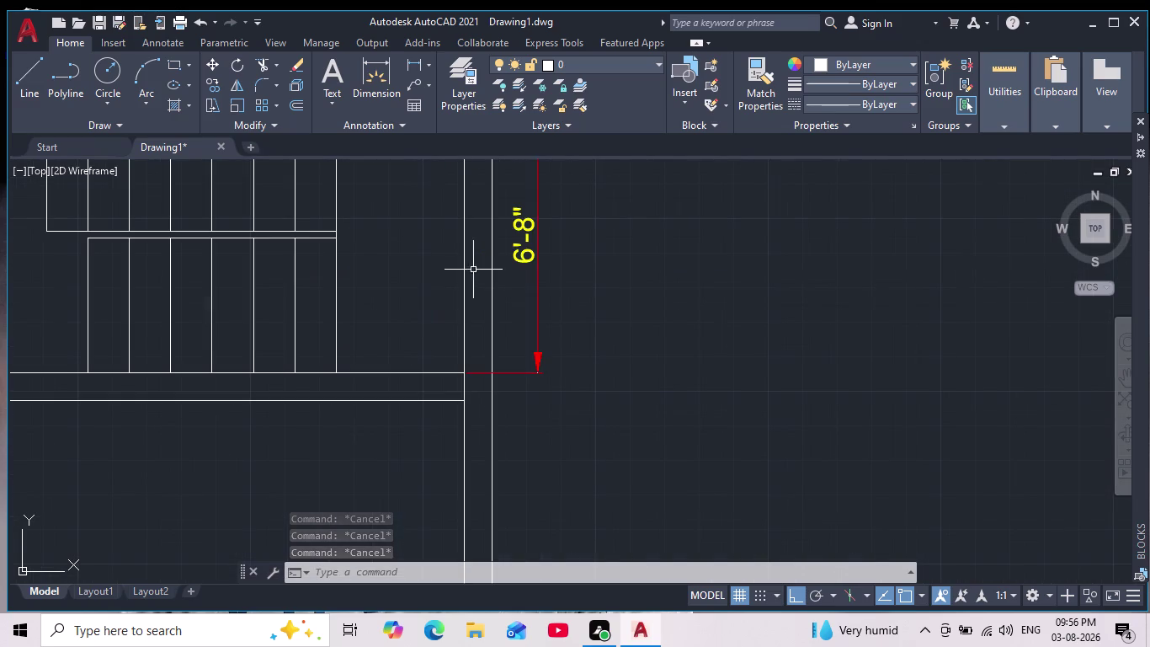
Select and delete the 6'-8" dimension beside the staircase.
drag(520, 277, 529, 280)
click(571, 292)
click(568, 292)
click(511, 202)
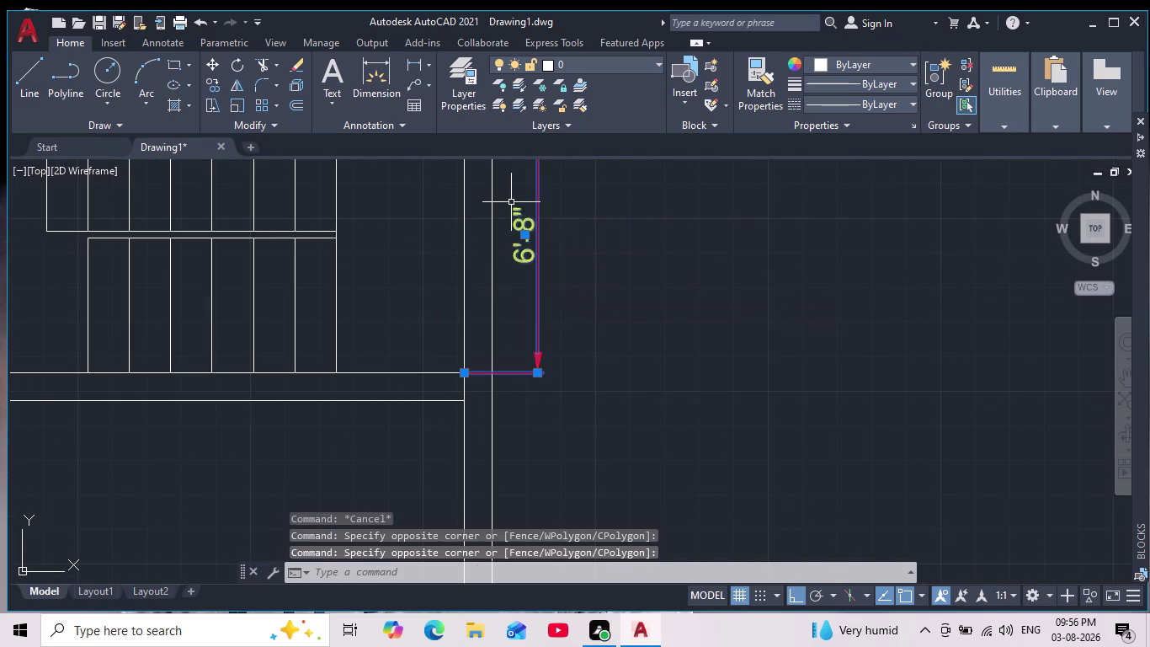
key(Delete)
scroll(down, 3)
scroll(down, 3)
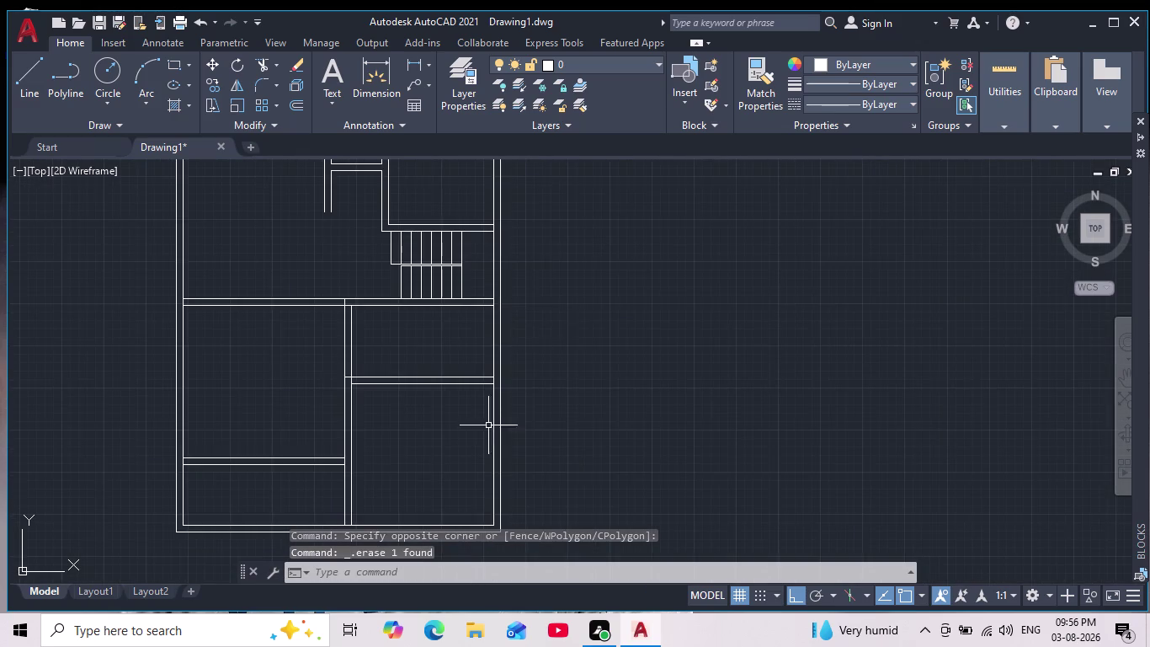
scroll(up, 3)
click(264, 69)
scroll(up, 3)
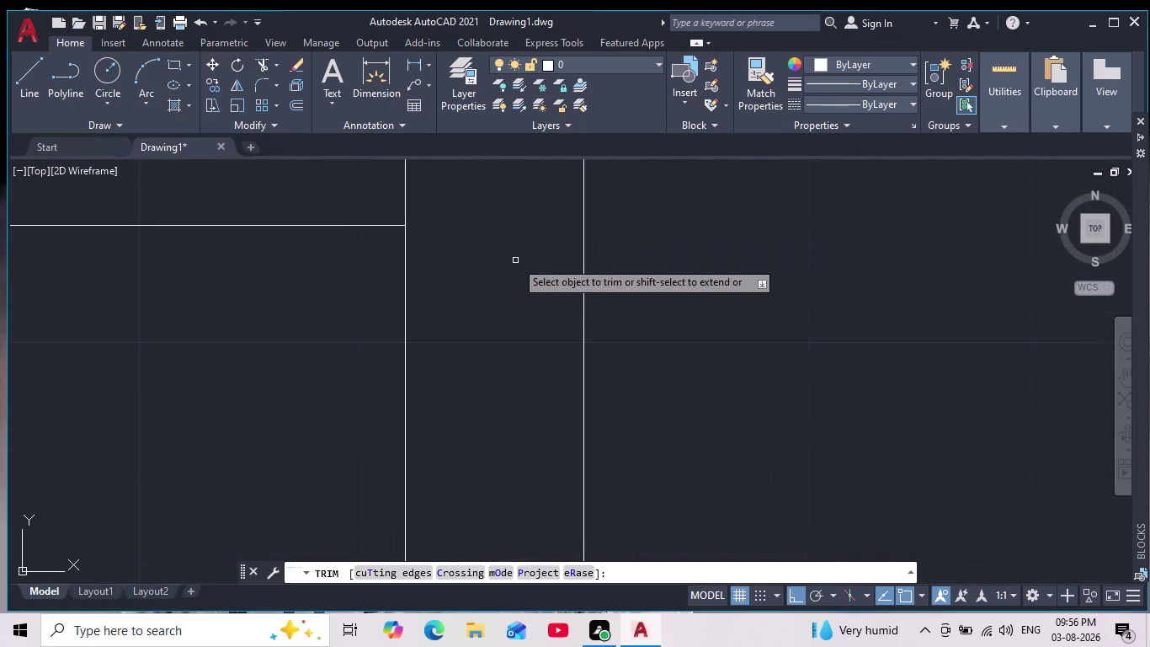
Fence-trim wall lines below the staircase, then undo those two trims.
drag(370, 204, 422, 191)
scroll(down, 3)
middle_click(707, 385)
scroll(down, 3)
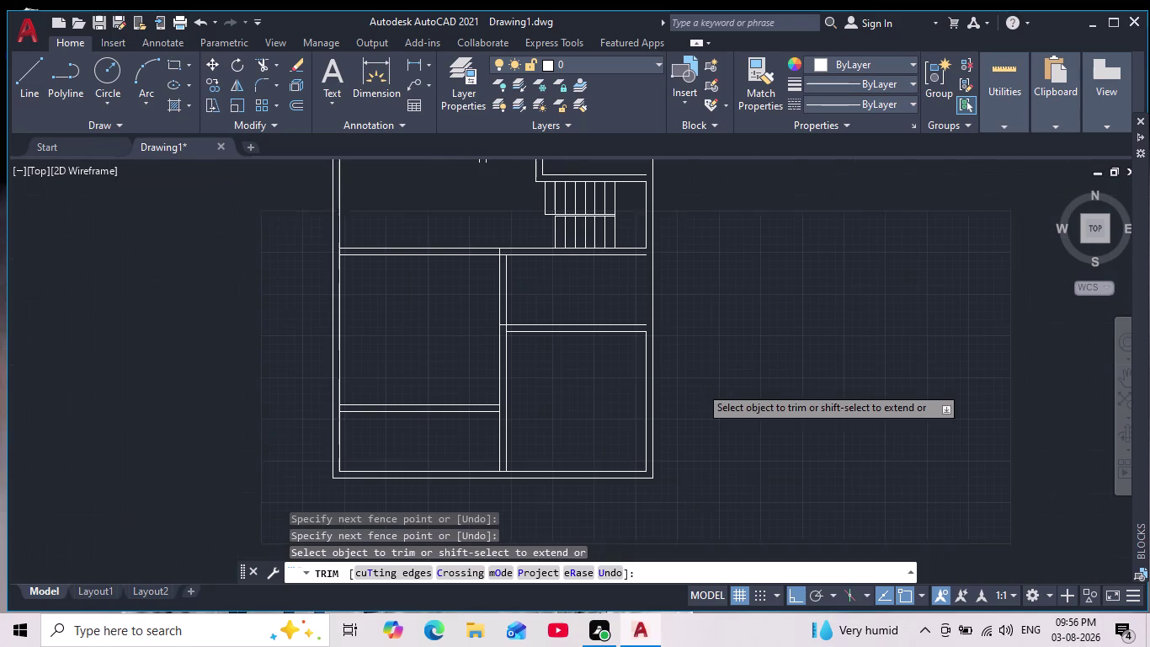
scroll(up, 3)
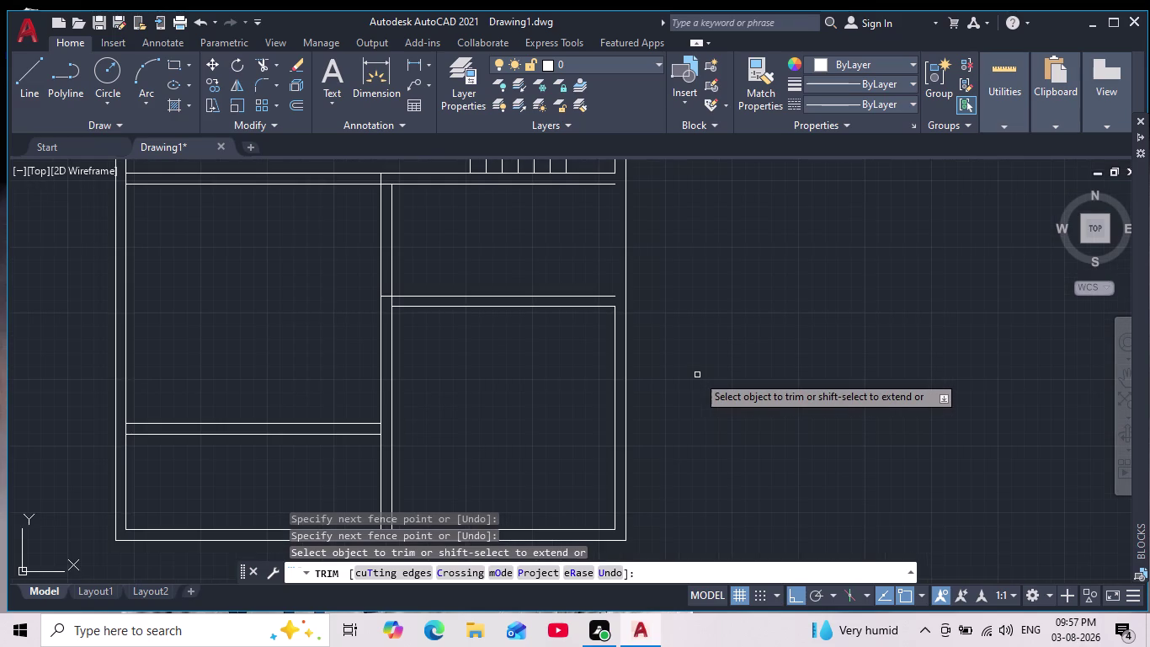
key(ctrl+z)
key(ctrl+z)
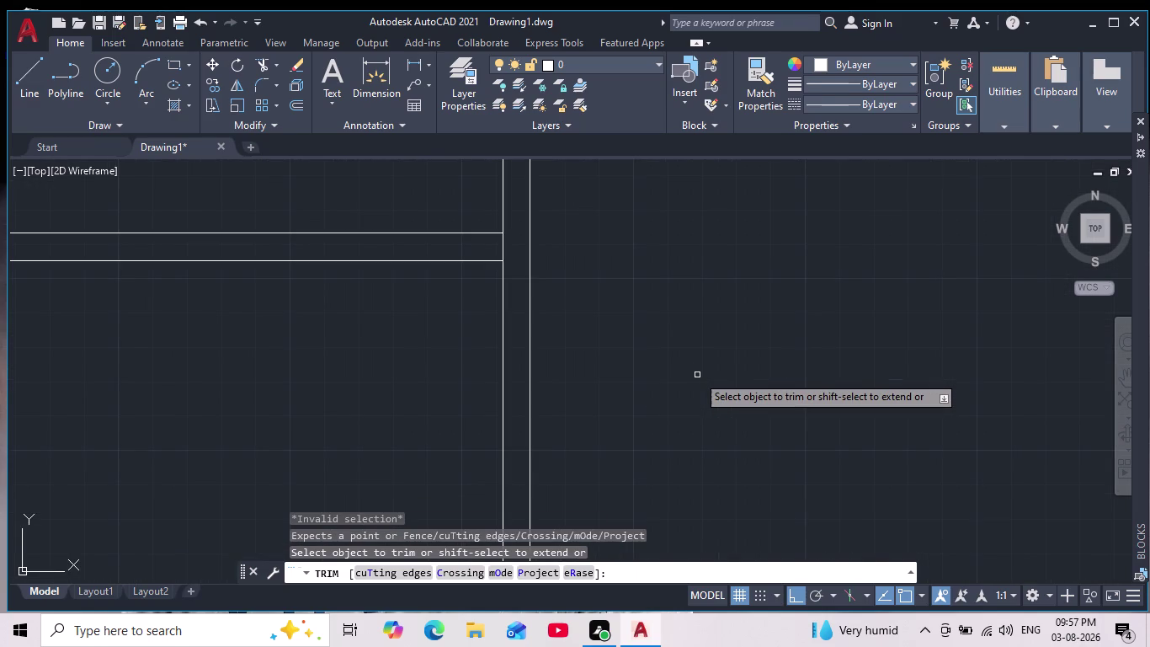
scroll(down, 3)
scroll(up, 3)
scroll(up, 3)
click(628, 308)
scroll(down, 3)
Zoom to the wall junction and fence-trim the overlapping partition and wall lines.
middle_drag(790, 277, 760, 313)
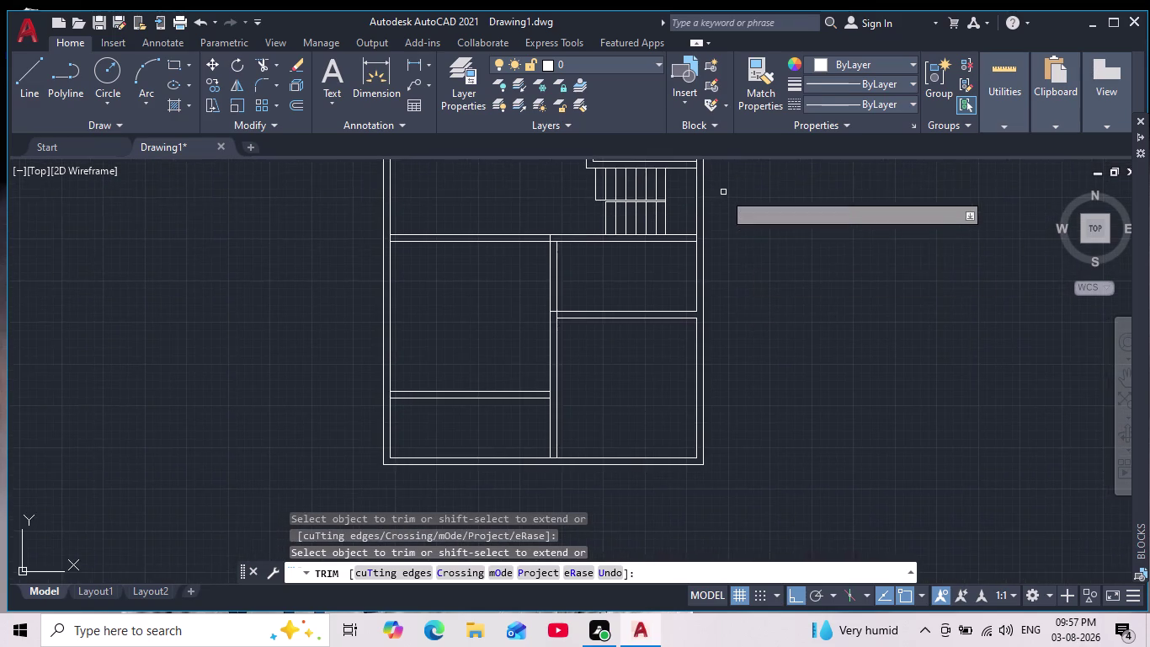
scroll(up, 3)
scroll(up, 3)
drag(625, 386, 632, 386)
scroll(down, 3)
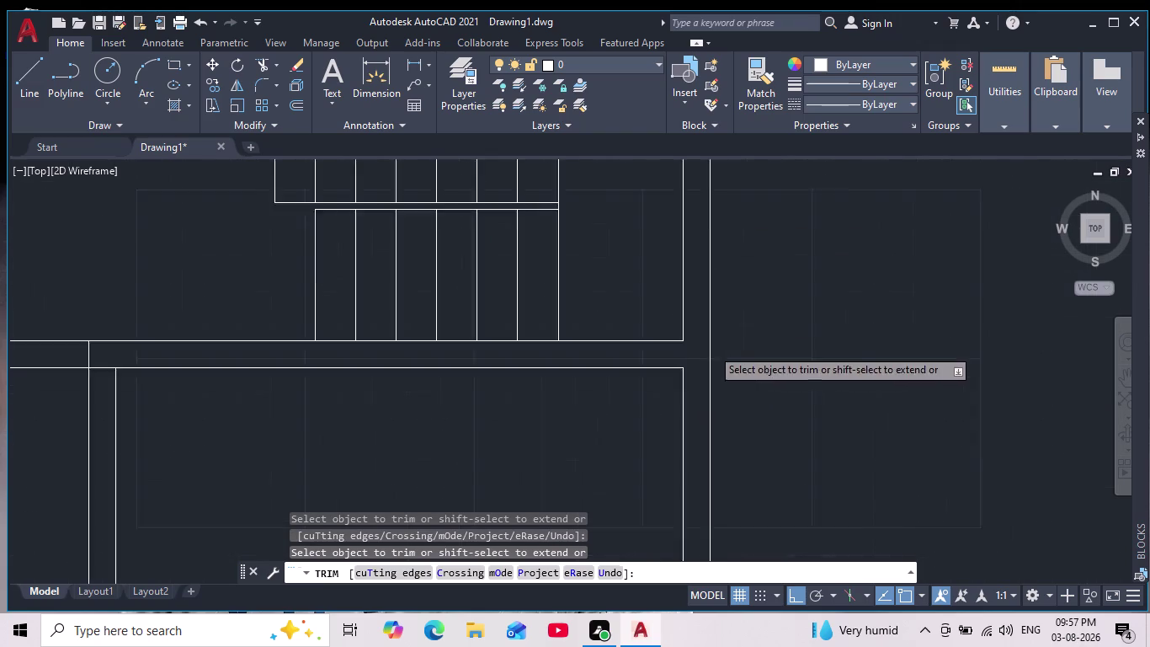
scroll(down, 3)
scroll(up, 3)
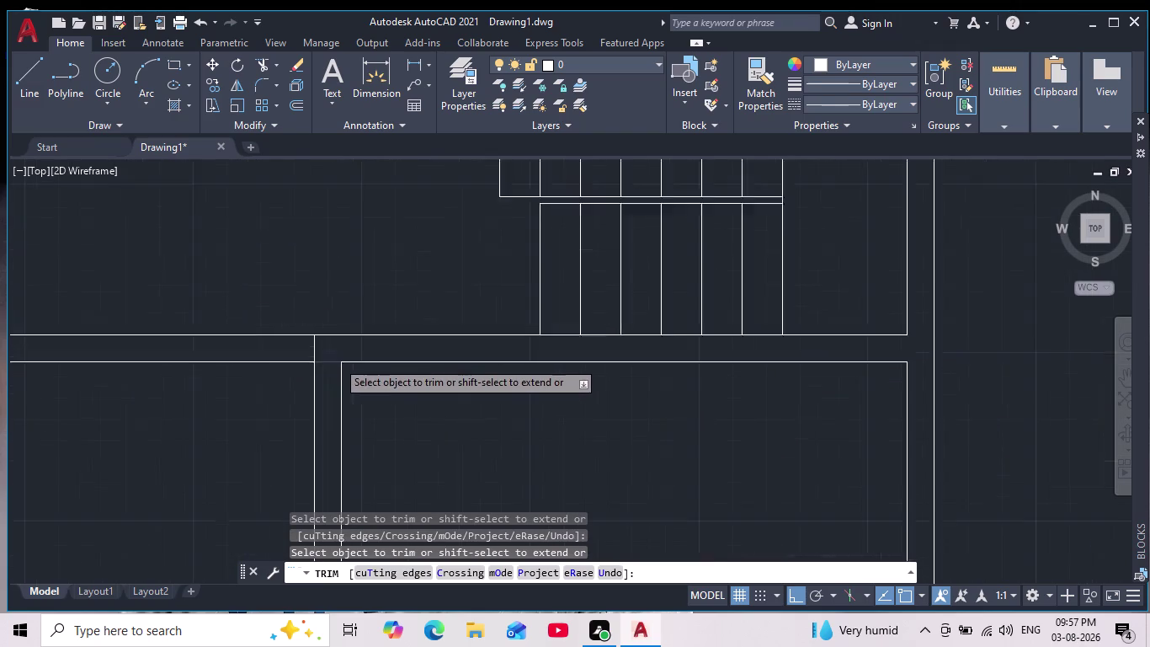
scroll(up, 3)
drag(314, 338, 309, 396)
drag(196, 314, 294, 292)
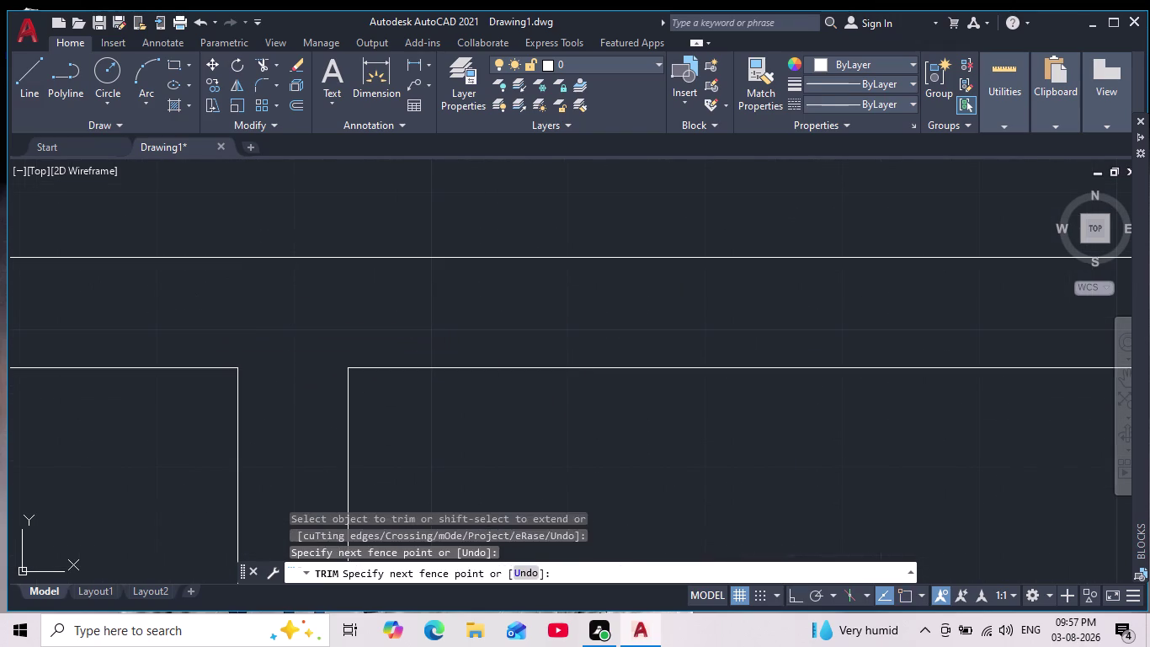
Pan across the partitions and left wall junctions, then end the trim.
scroll(down, 3)
scroll(down, 3)
middle_drag(451, 413, 338, 293)
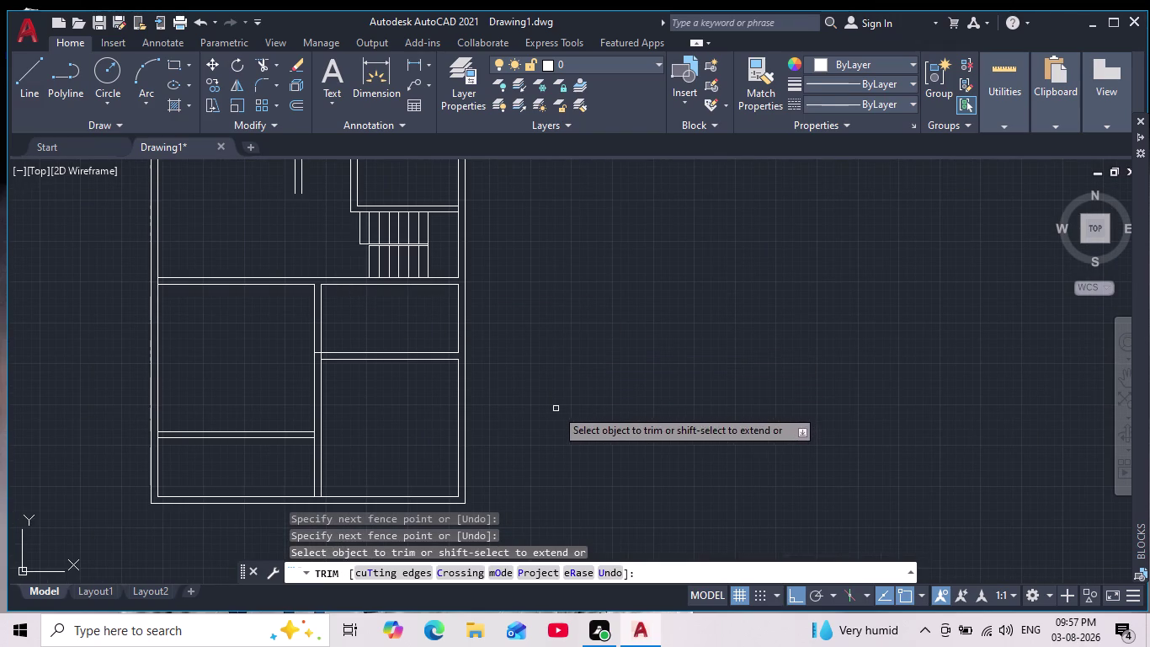
middle_drag(542, 401, 551, 378)
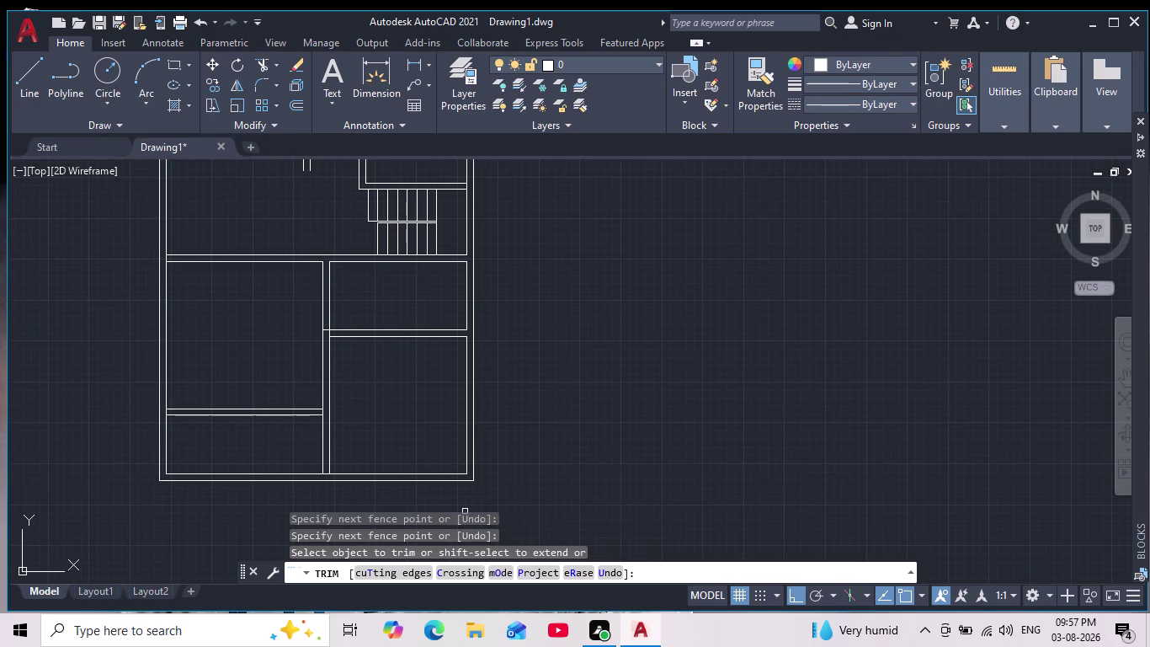
middle_drag(567, 410, 548, 504)
middle_drag(524, 380, 524, 399)
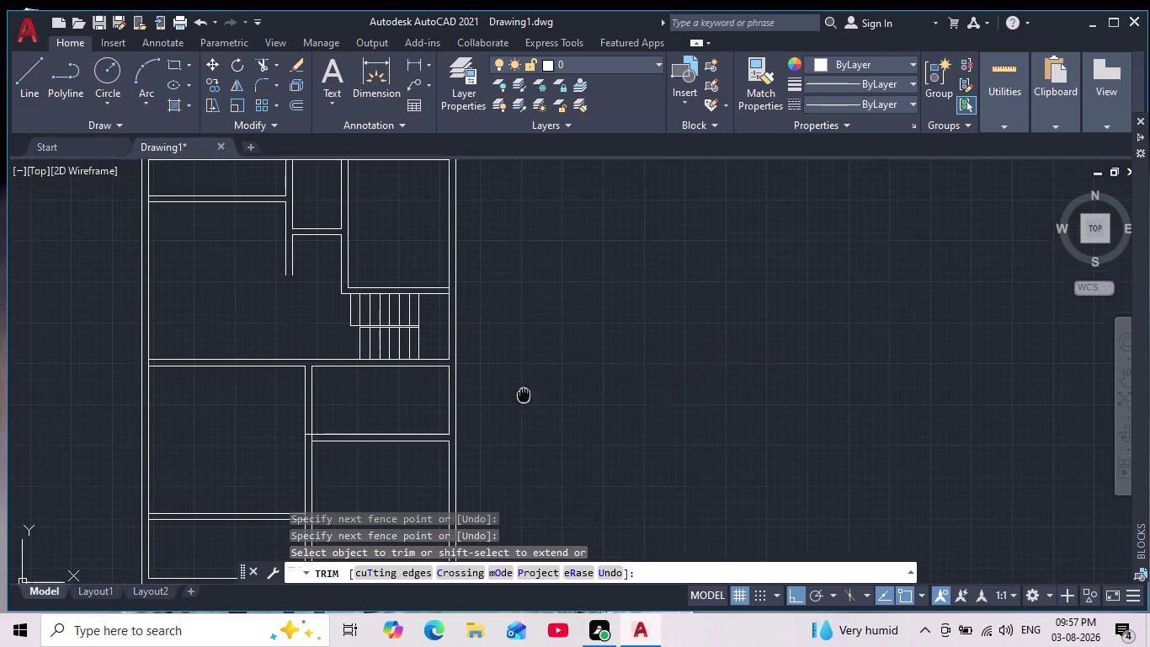
middle_drag(524, 399, 523, 425)
scroll(down, 3)
middle_drag(523, 421, 497, 288)
key(Escape)
Pan and zoom along the wall junction below the staircase.
scroll(up, 3)
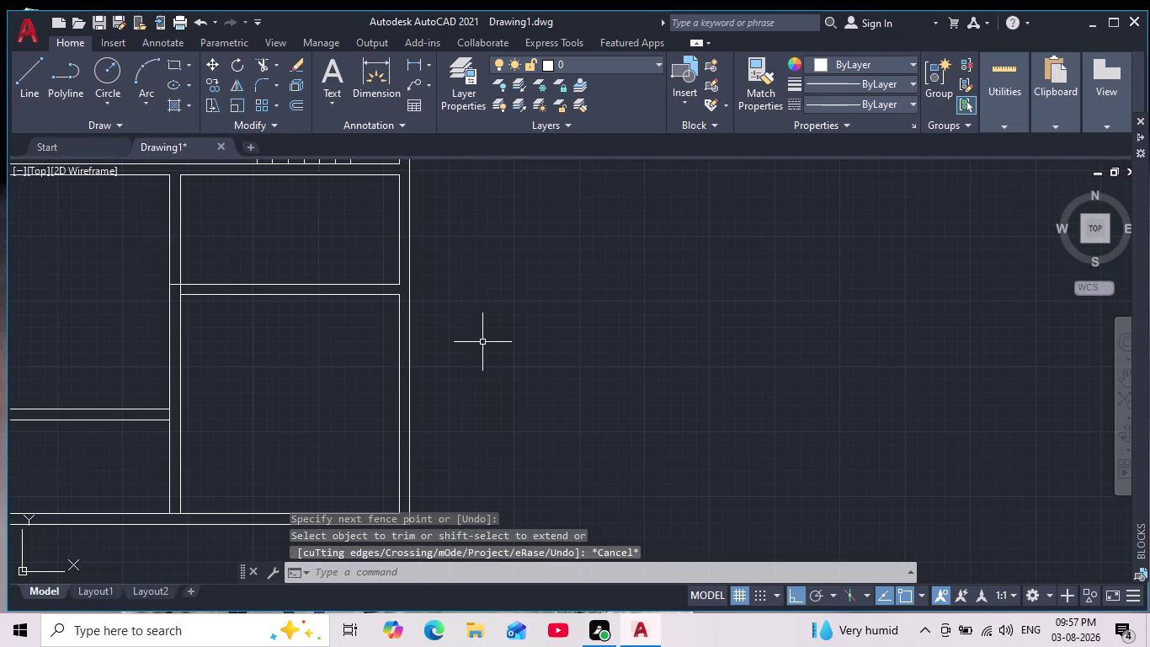
scroll(down, 3)
scroll(up, 3)
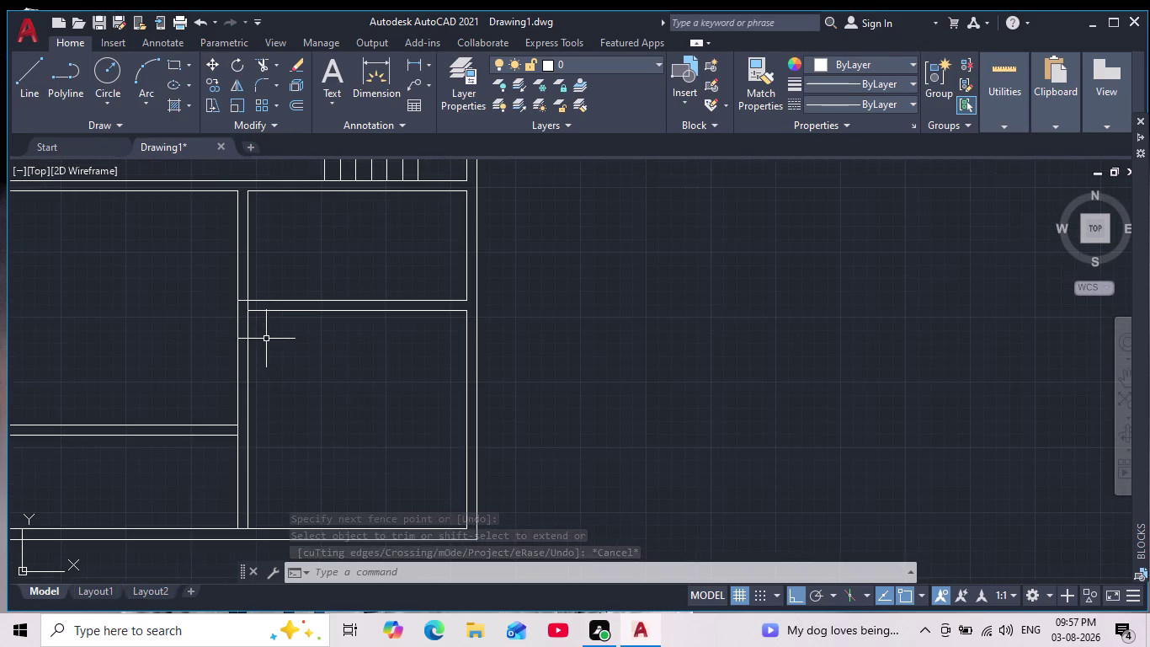
scroll(down, 3)
middle_drag(269, 346, 288, 403)
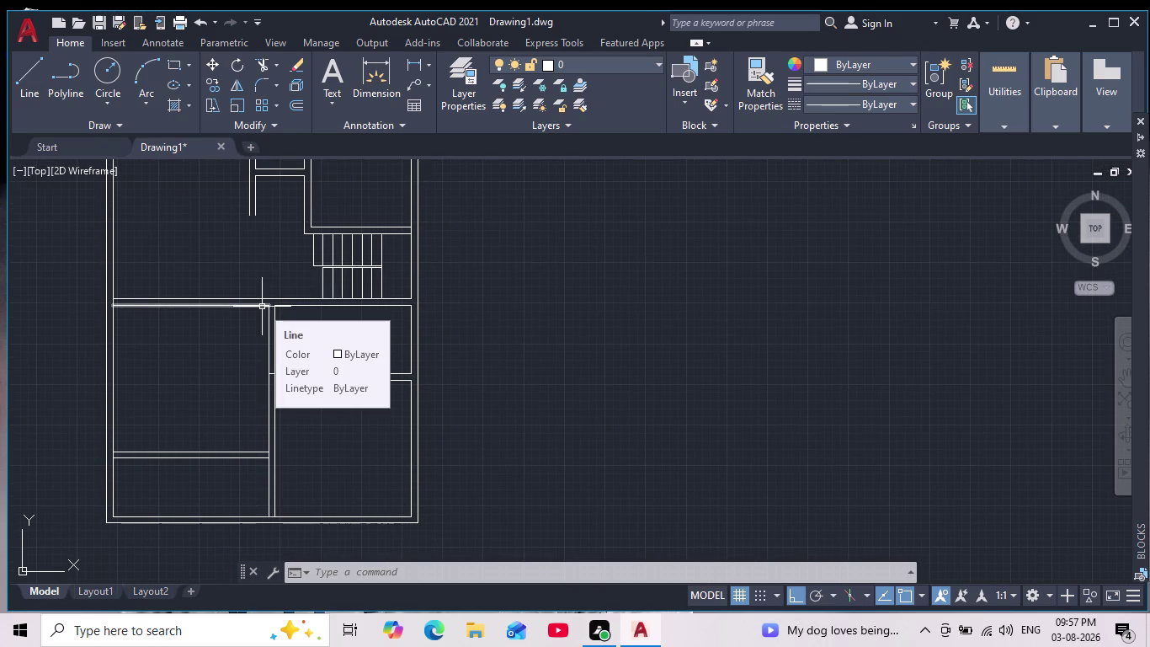
scroll(up, 3)
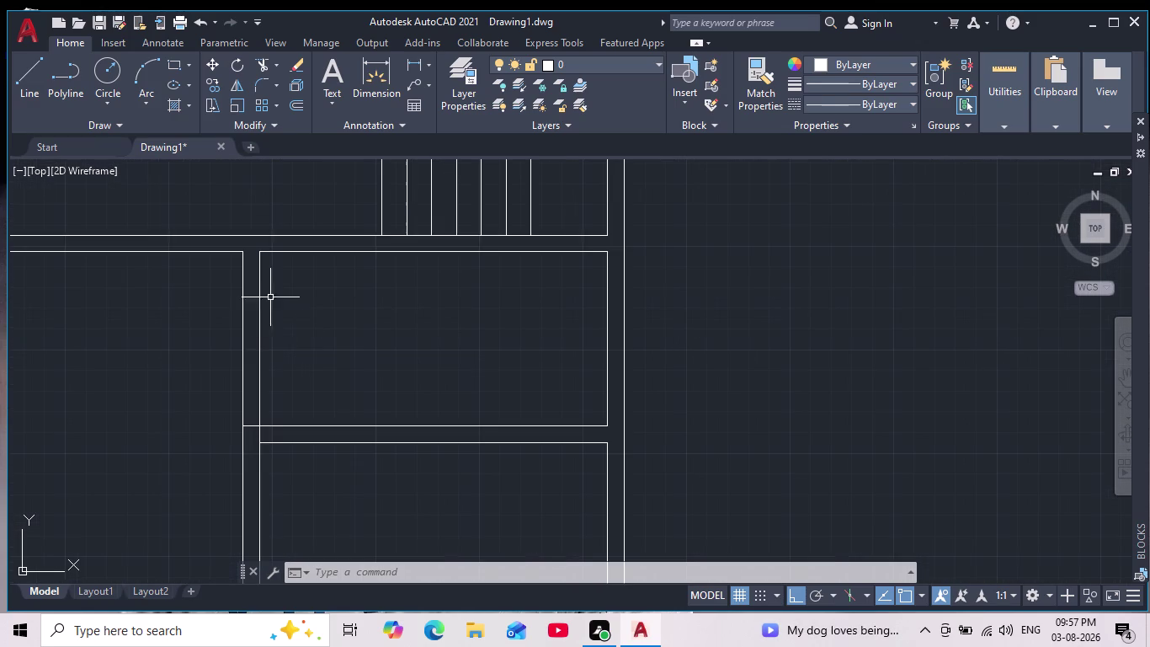
drag(25, 72, 49, 84)
scroll(up, 3)
scroll(down, 3)
scroll(up, 3)
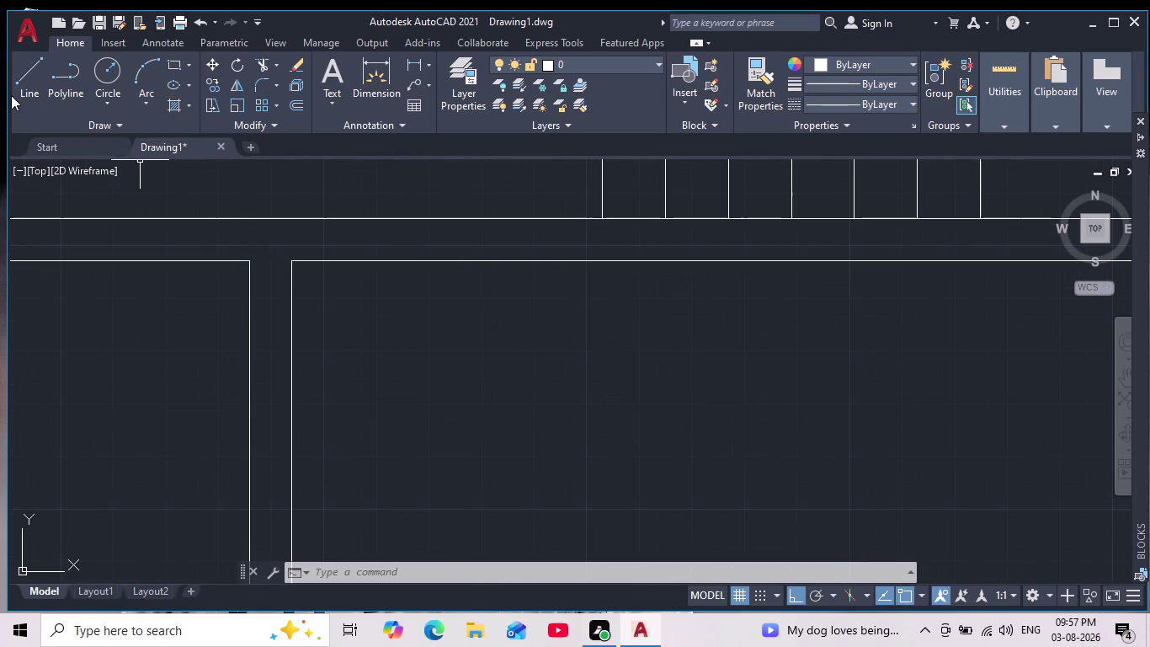
Start a line offset 4 from the wall corner, then undo it.
click(23, 83)
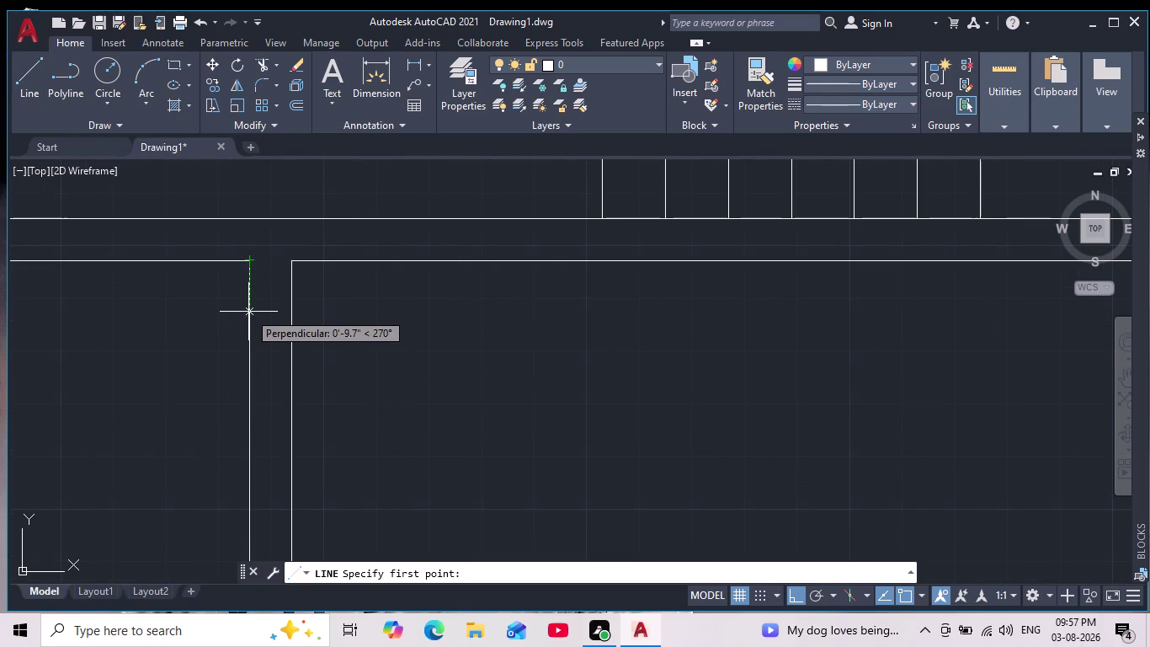
key(4)
key(Return)
scroll(up, 3)
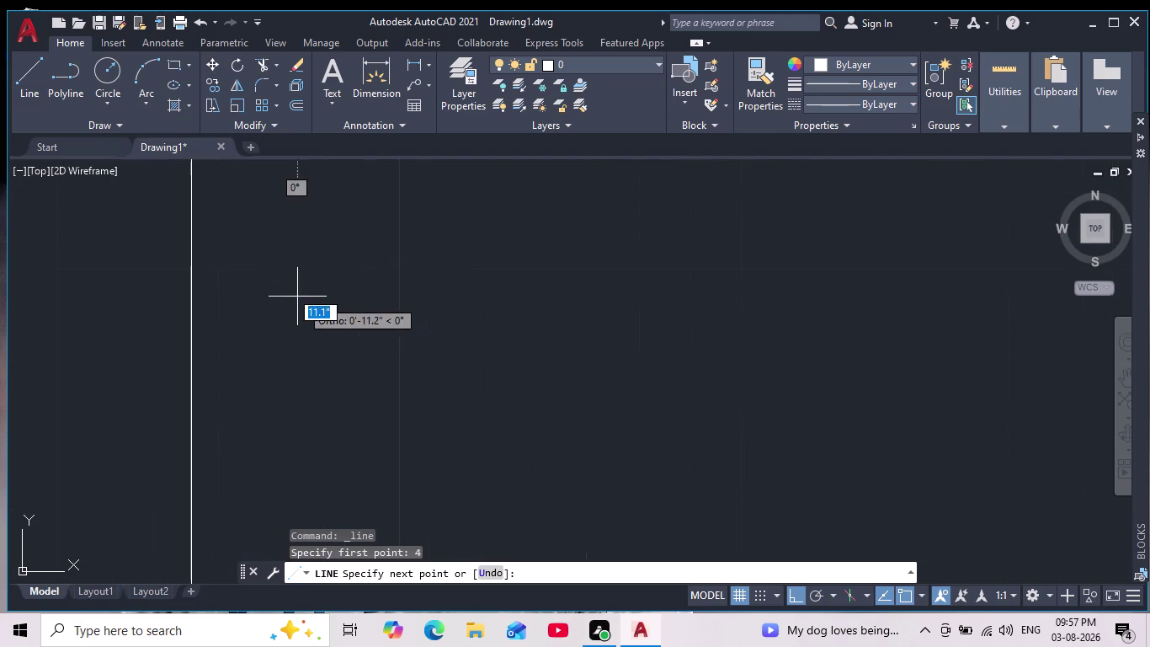
scroll(down, 3)
middle_drag(282, 310, 304, 369)
scroll(down, 3)
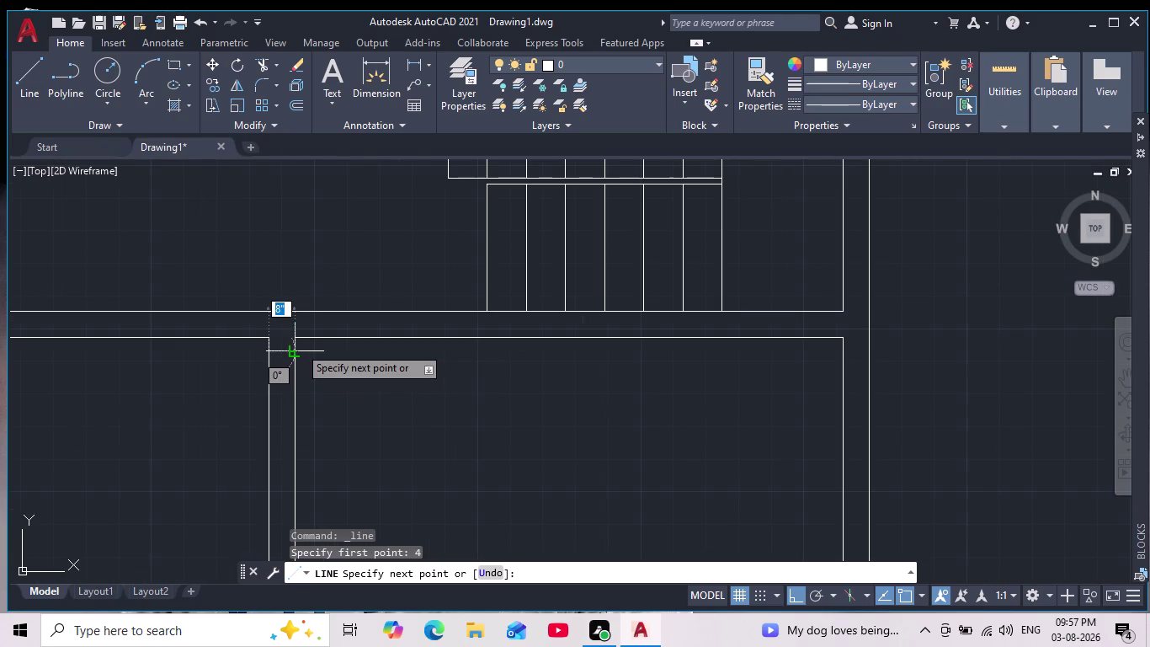
key(ctrl+z)
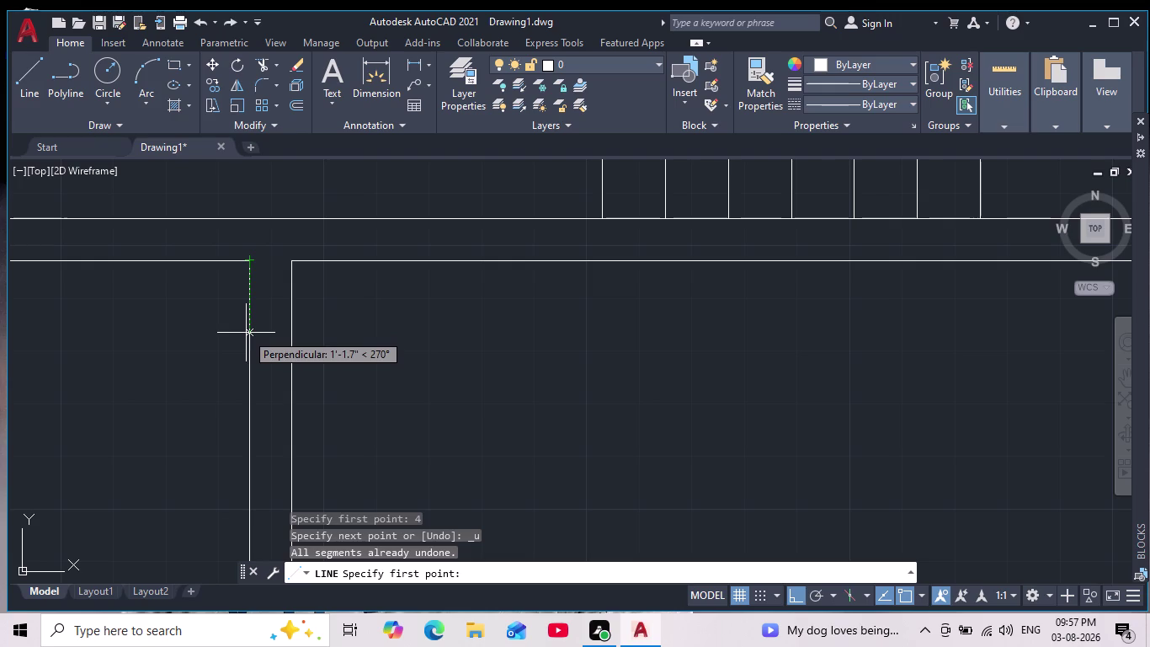
Restart the line 6 from the corner and pick its endpoint across the partition.
key(6)
key(Return)
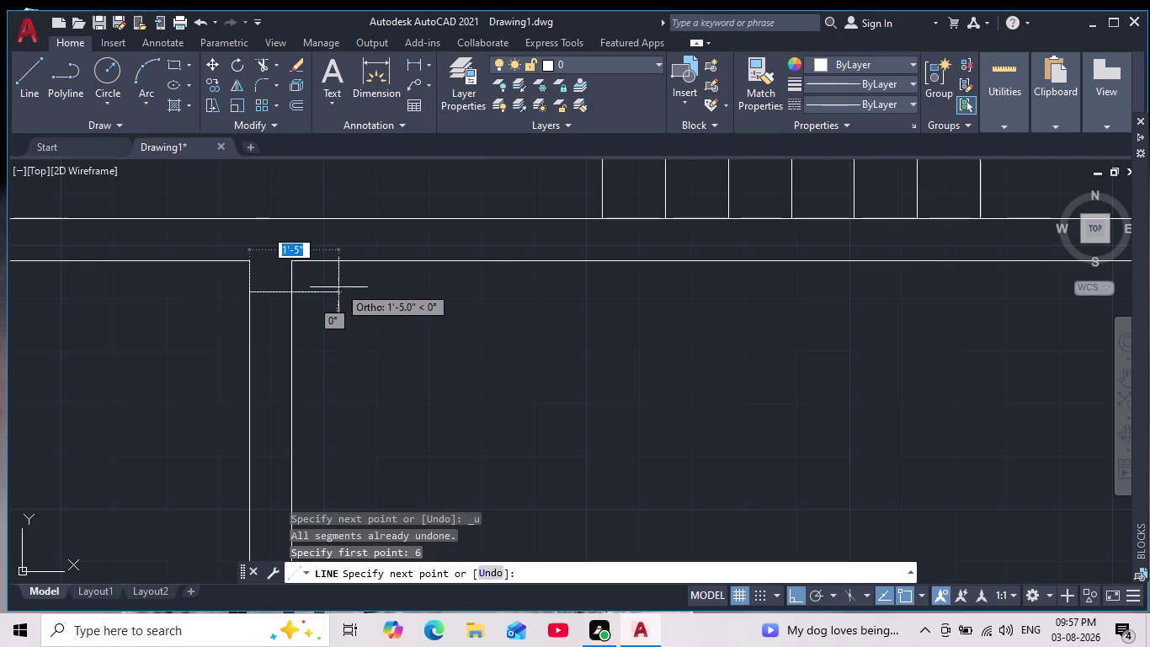
scroll(up, 3)
click(201, 286)
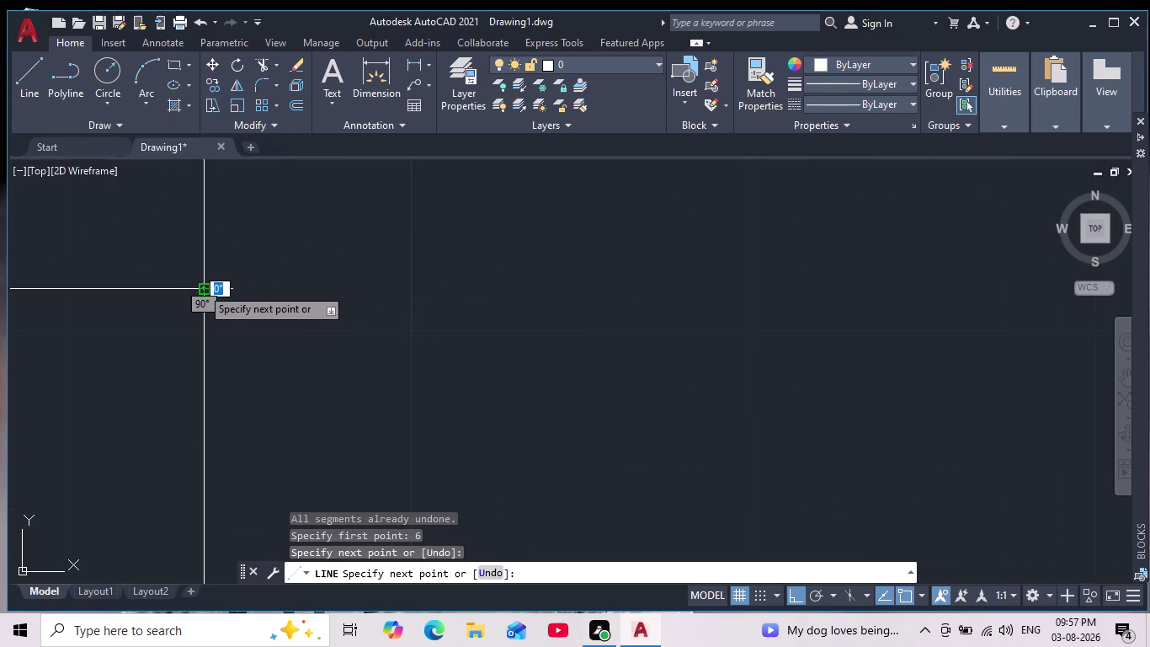
key(Escape)
scroll(down, 3)
scroll(down, 3)
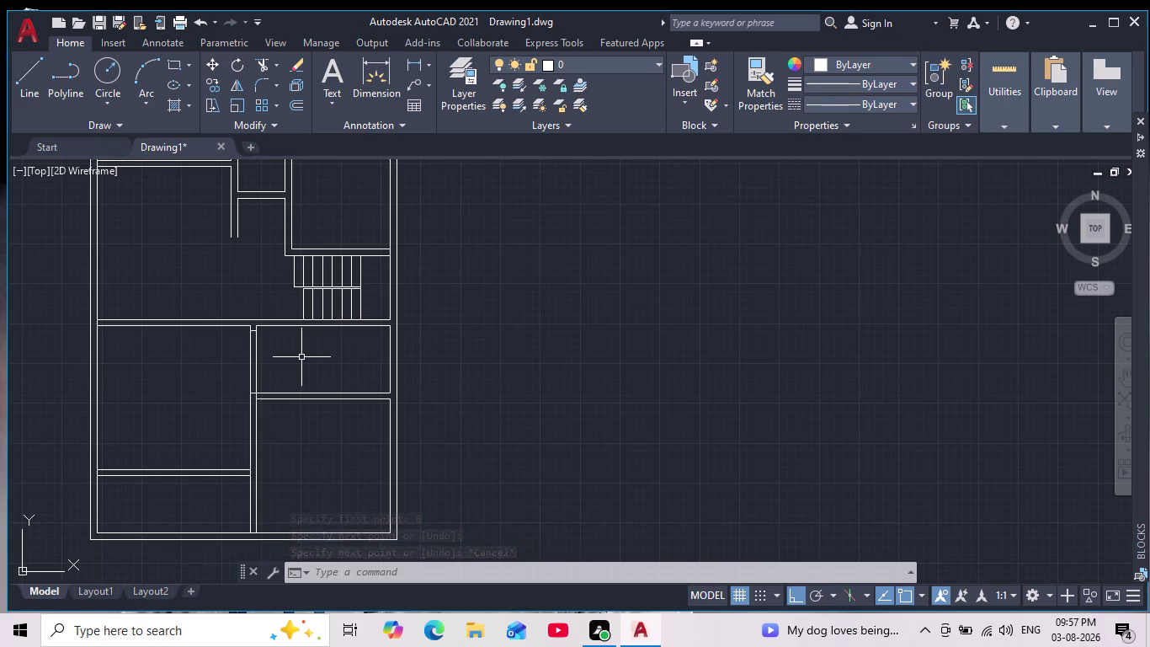
scroll(up, 3)
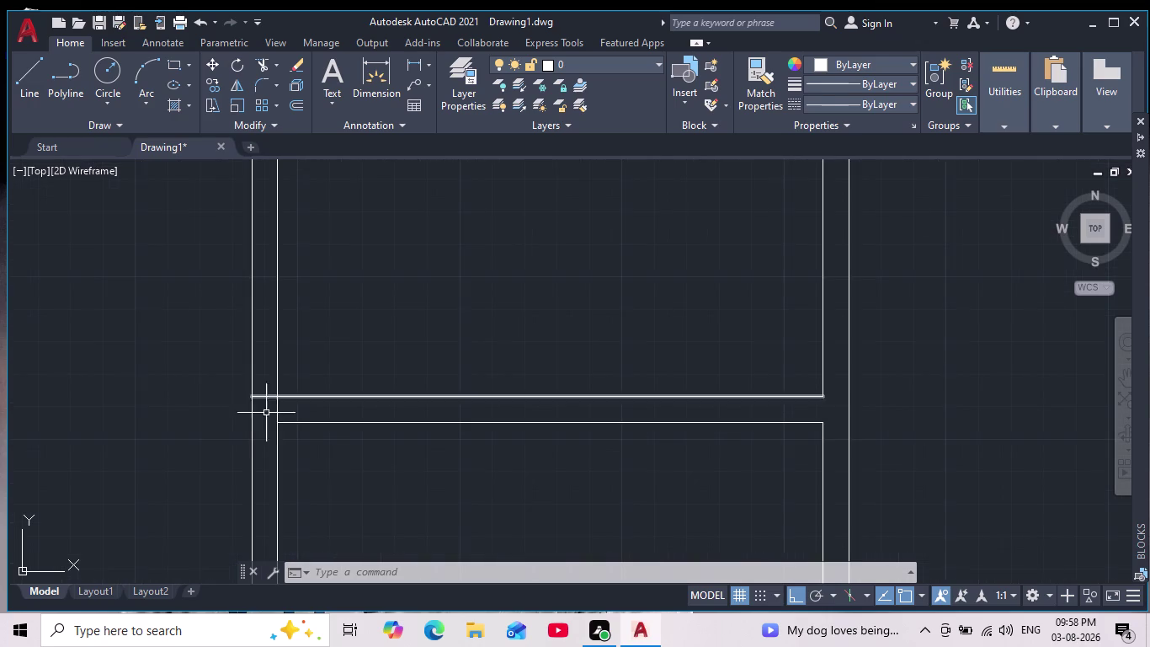
scroll(up, 3)
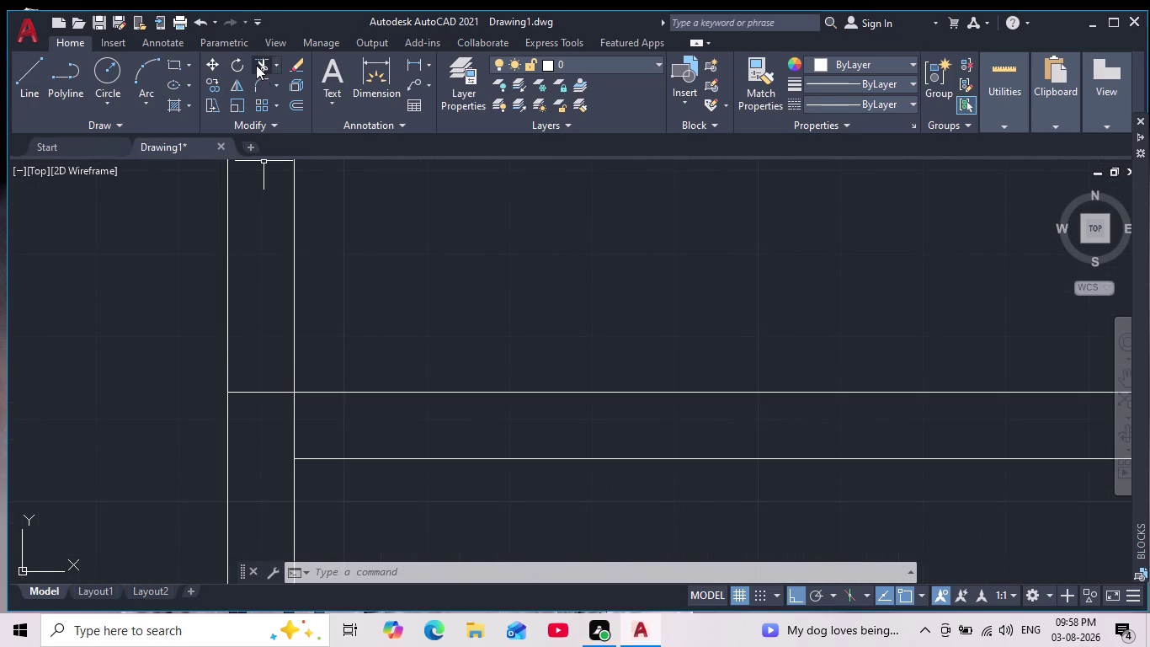
Fence-trim the short wall stub and the inner line between the two horizontal walls.
click(261, 69)
drag(266, 415, 279, 324)
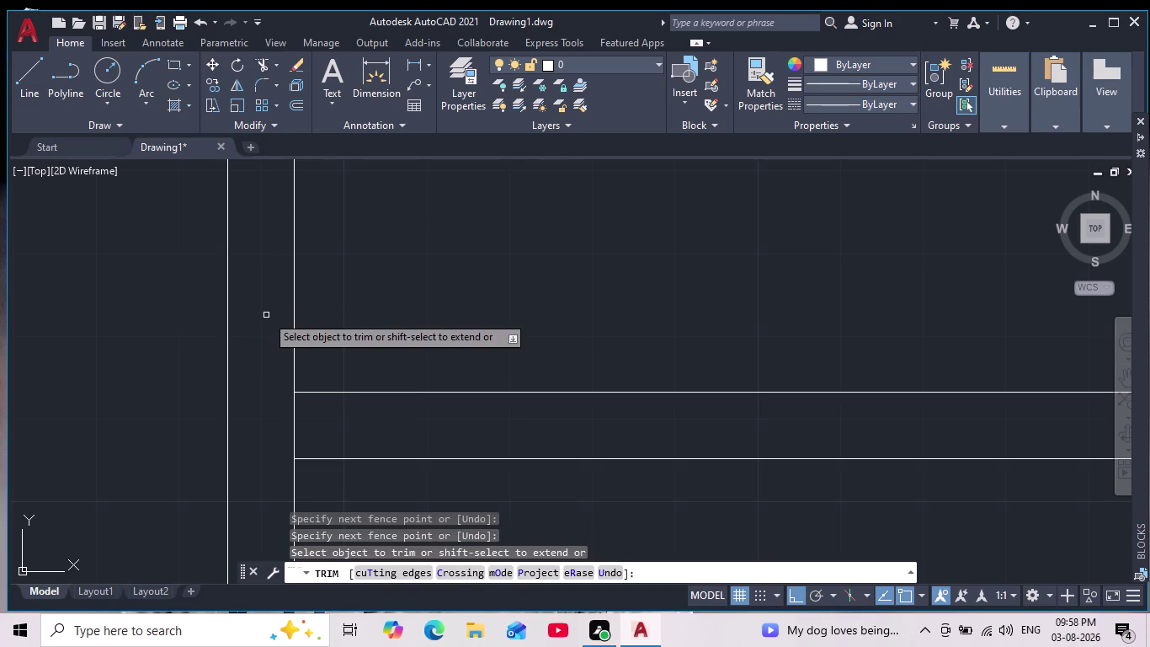
drag(321, 428, 249, 437)
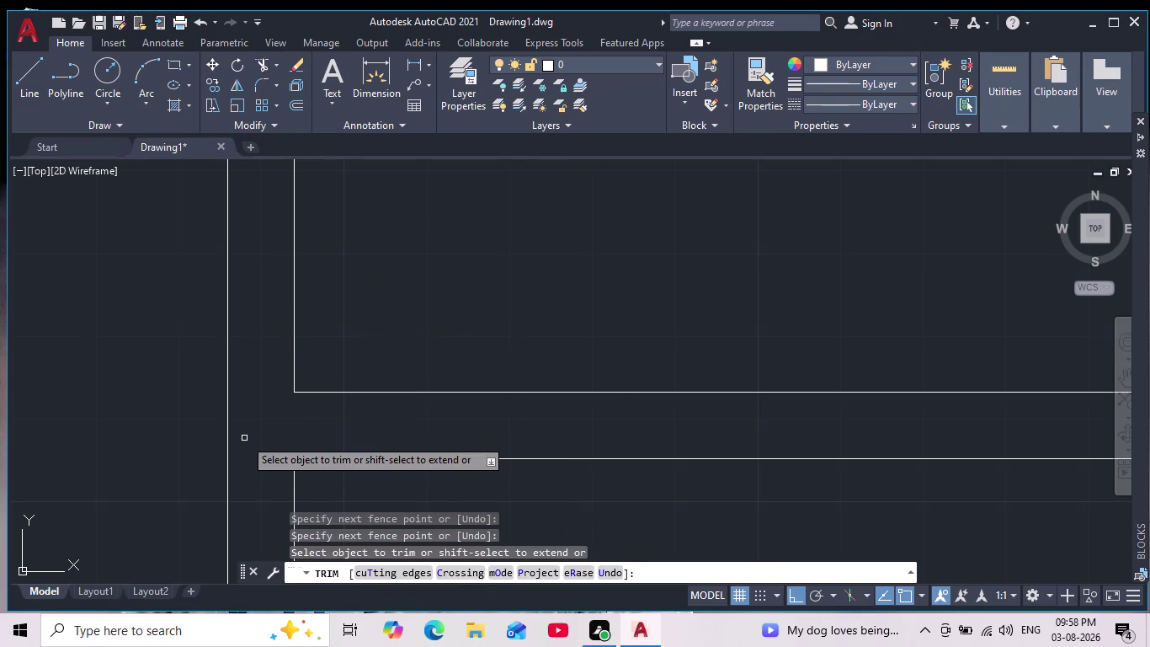
key(Escape)
key(Escape)
key(Escape)
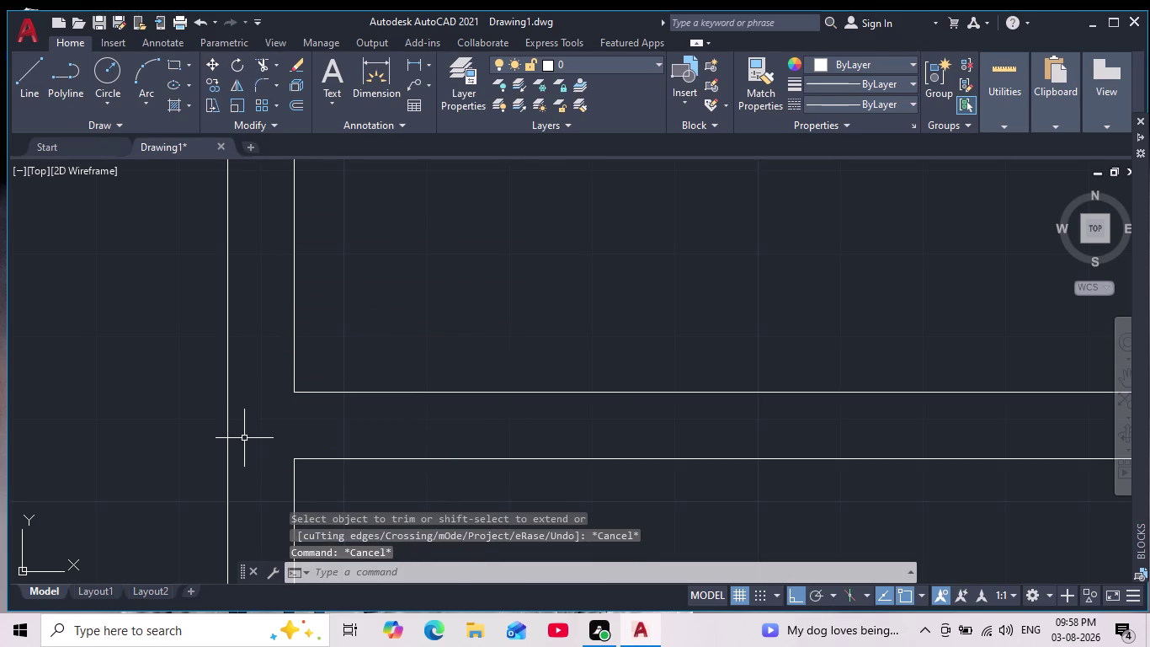
scroll(down, 3)
scroll(down, 3)
middle_drag(309, 480, 301, 459)
scroll(down, 3)
scroll(up, 3)
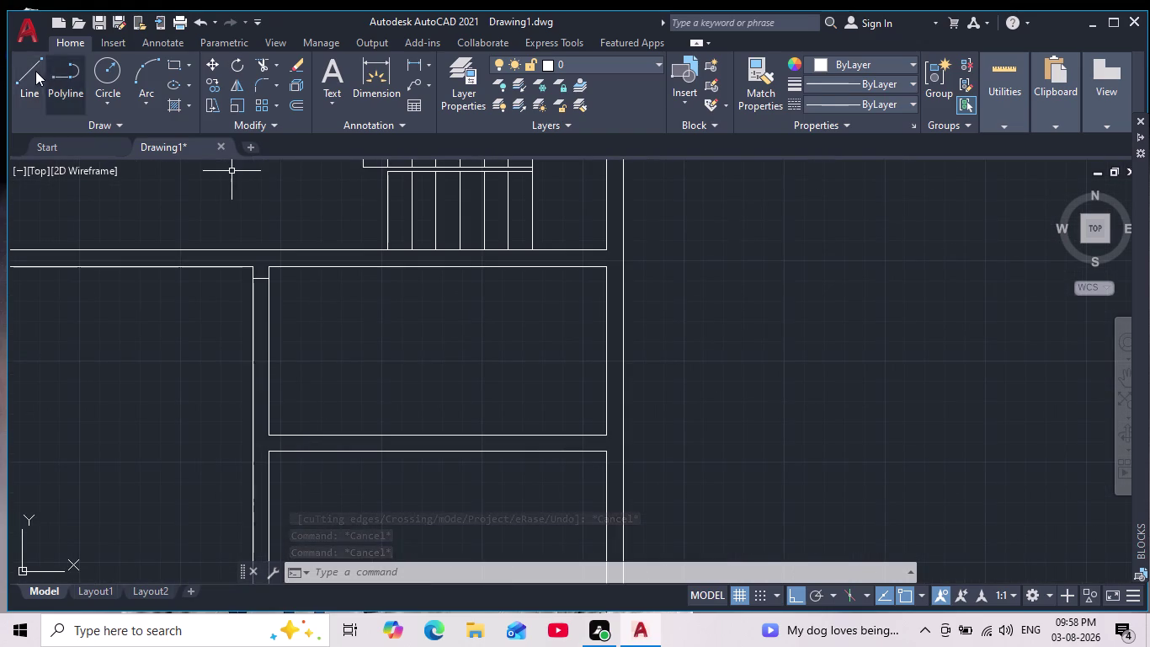
Draw a short cross line starting 2' from the corner, replacing a 3' attempt.
click(33, 72)
scroll(up, 3)
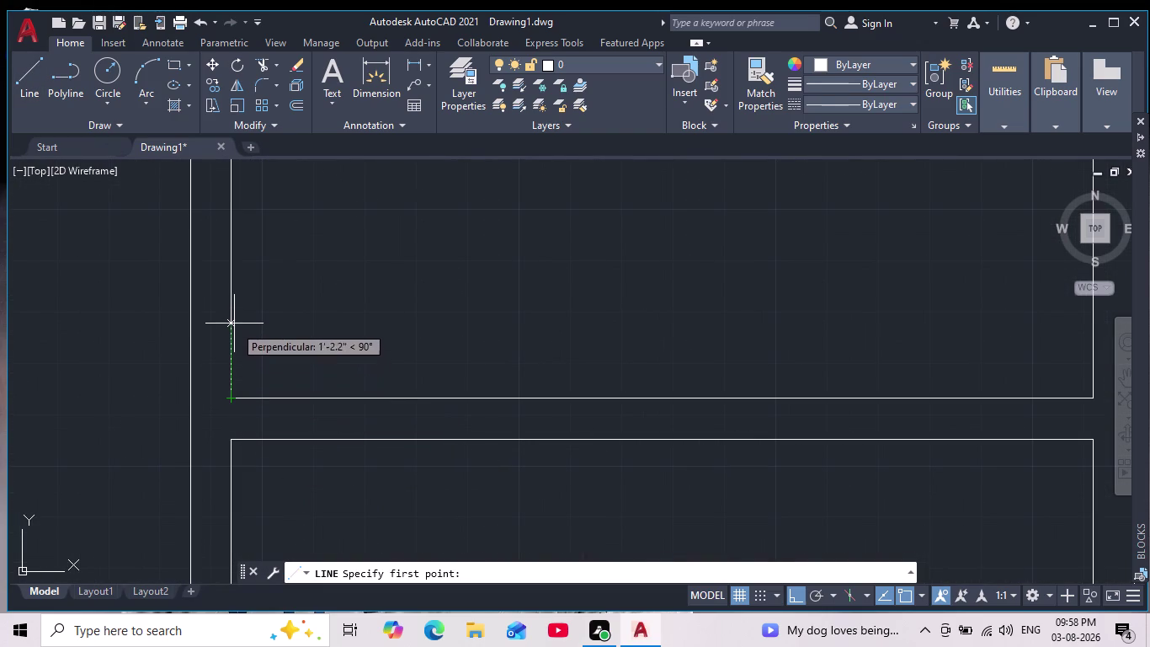
text(3)
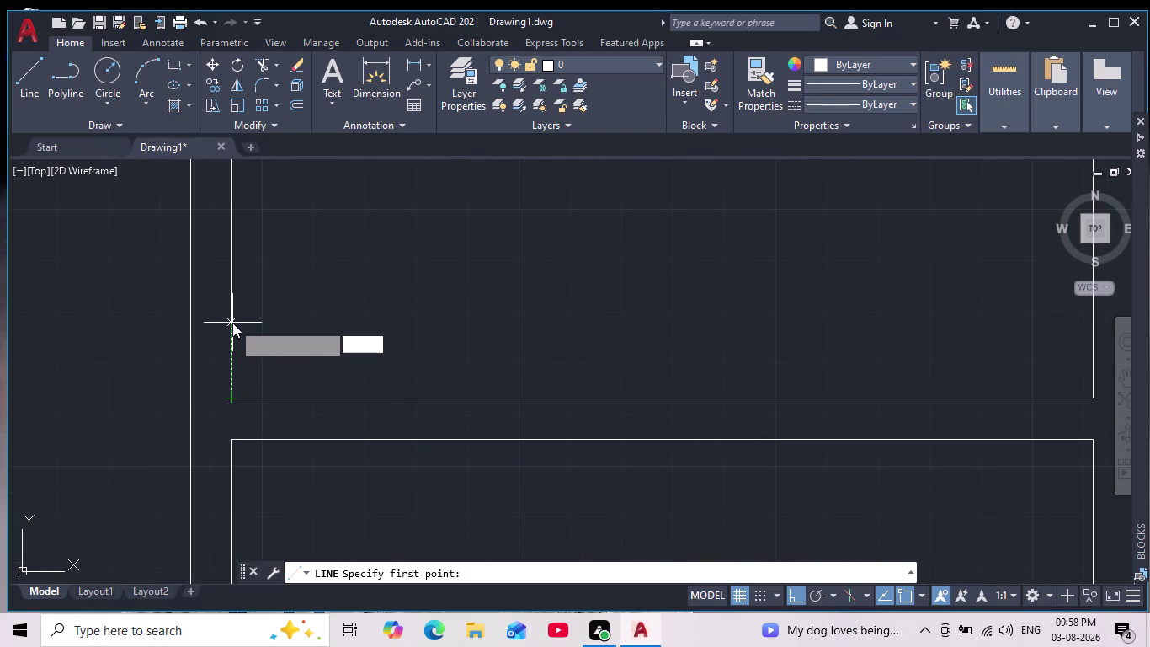
text(')
key(Return)
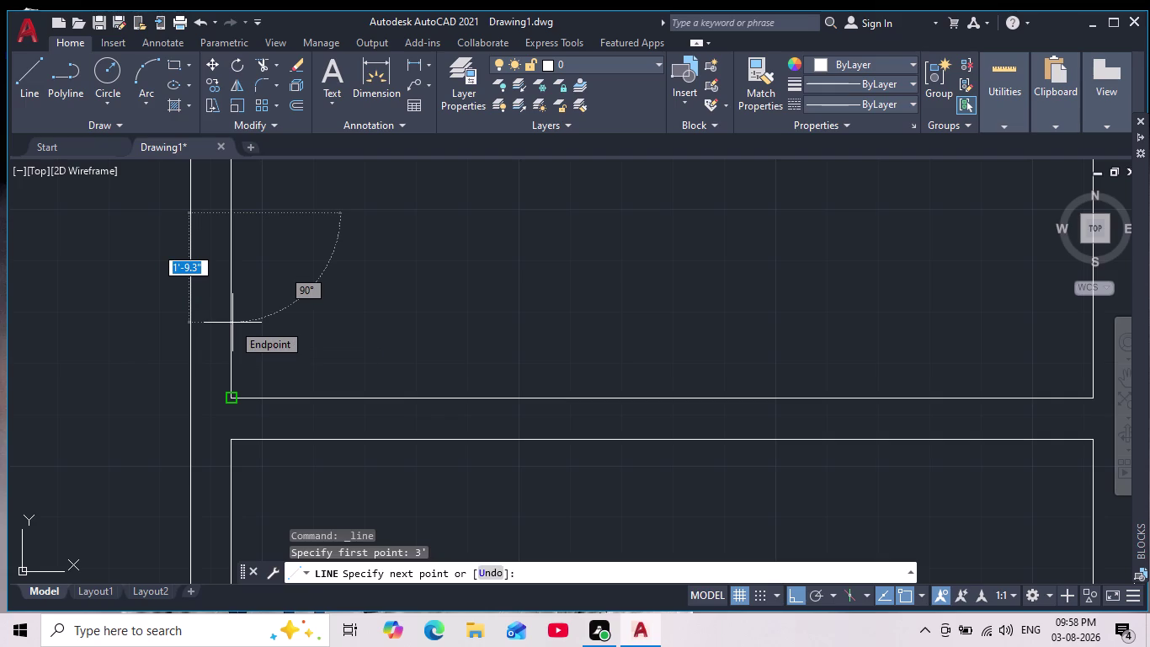
key(ctrl+z)
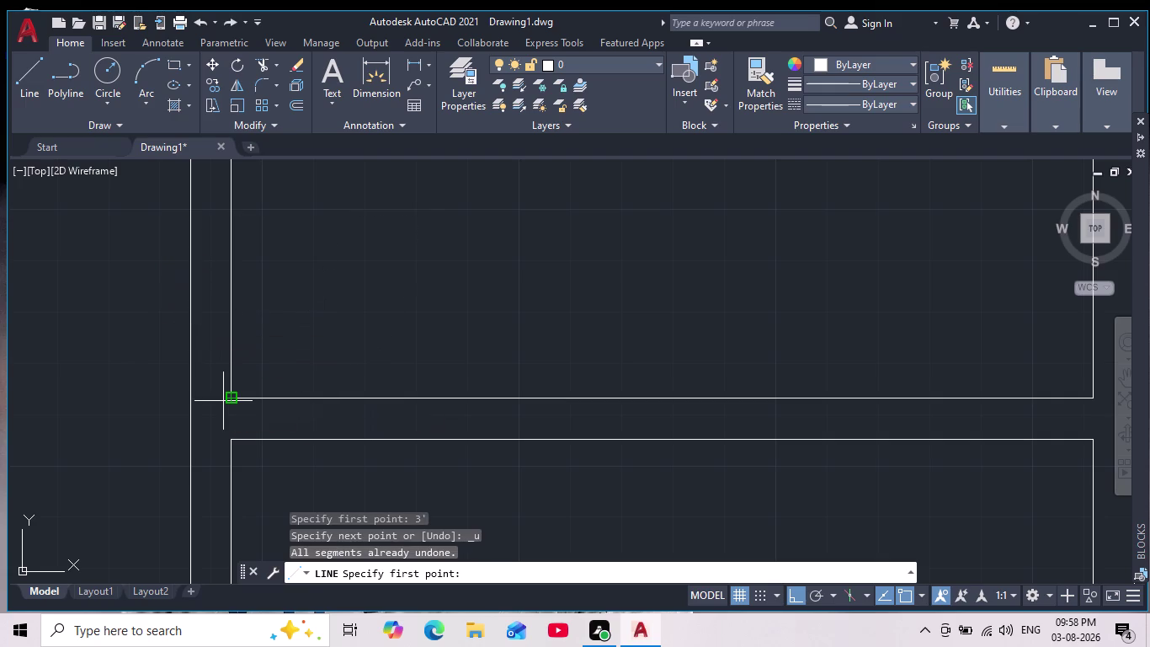
text(2')
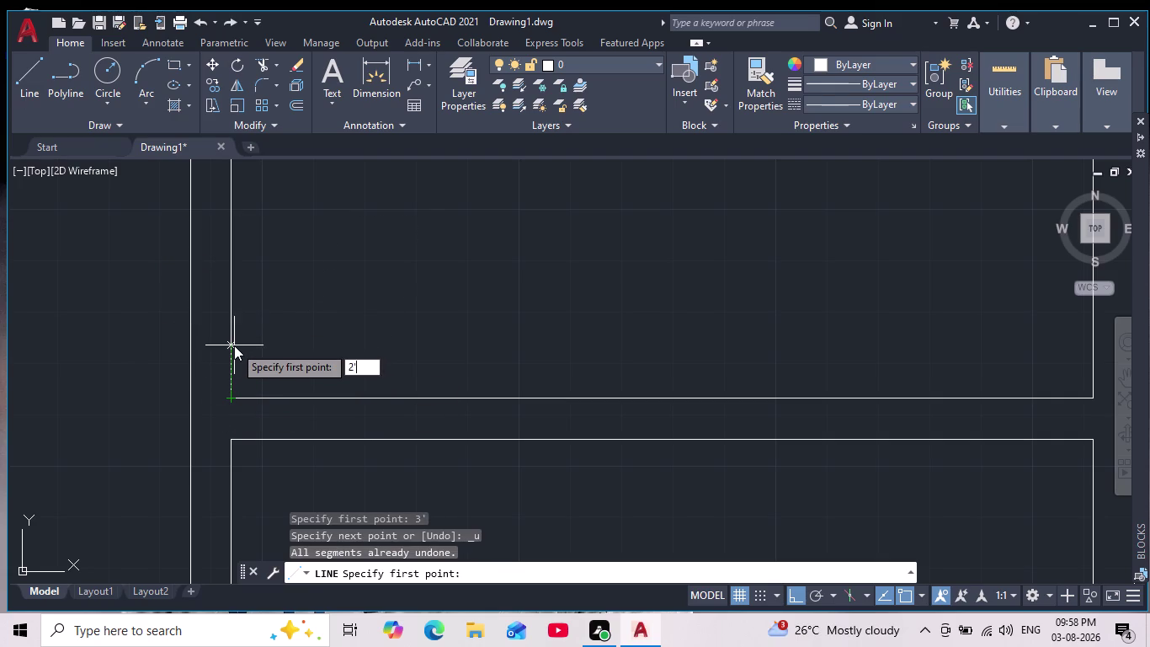
key(Return)
scroll(down, 3)
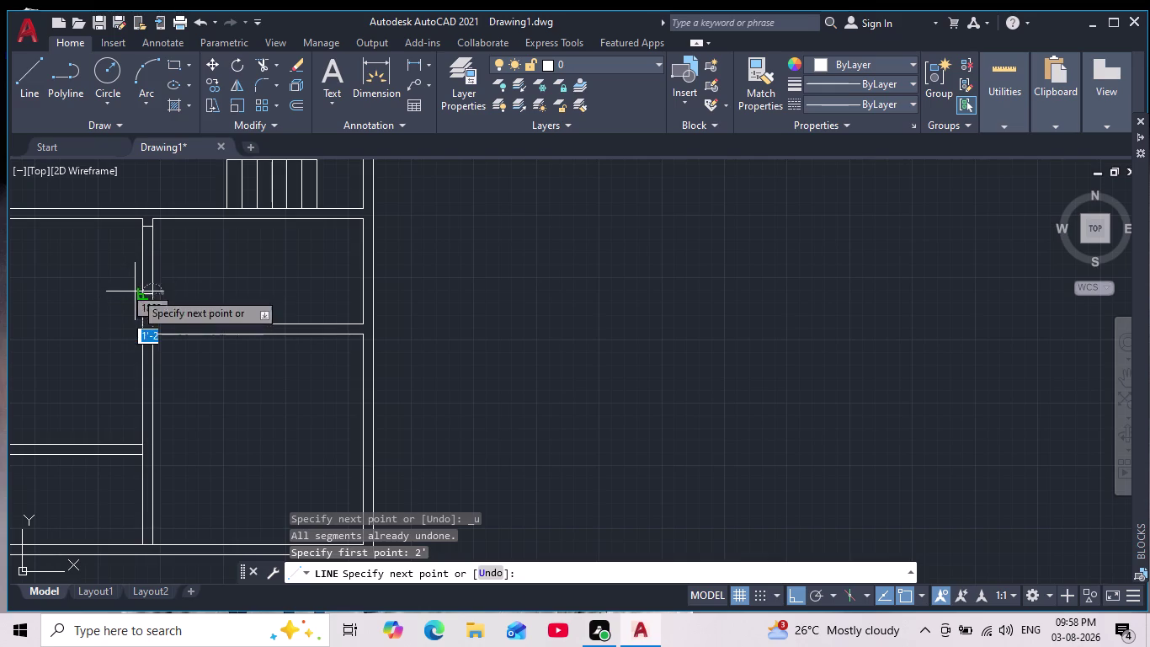
scroll(up, 3)
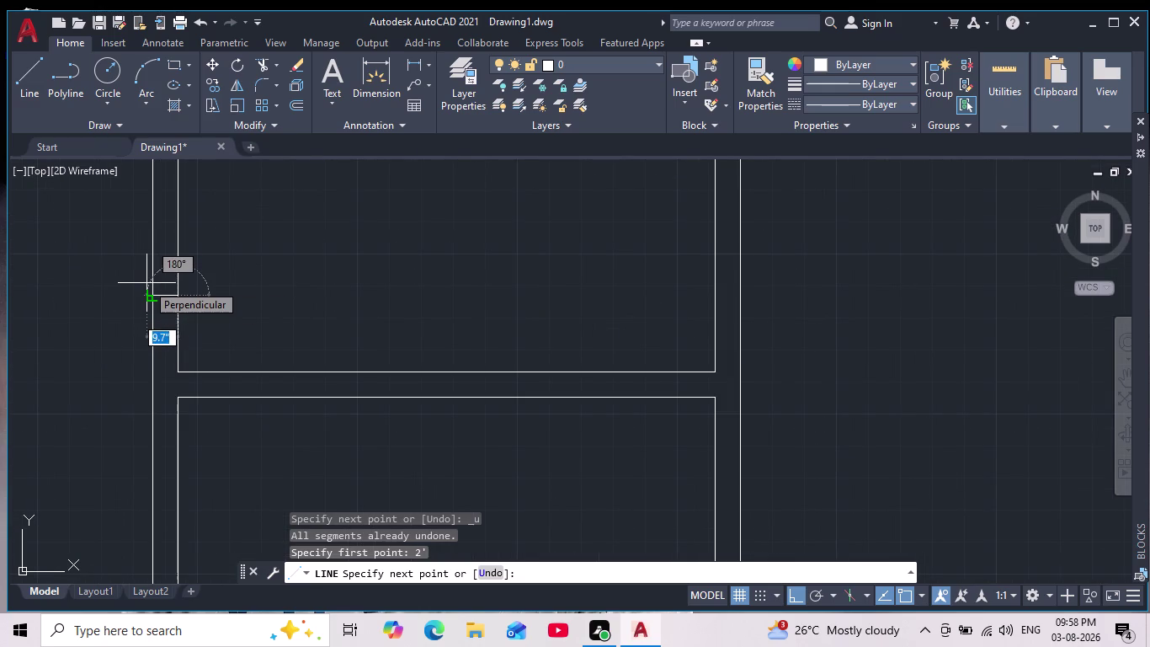
scroll(up, 3)
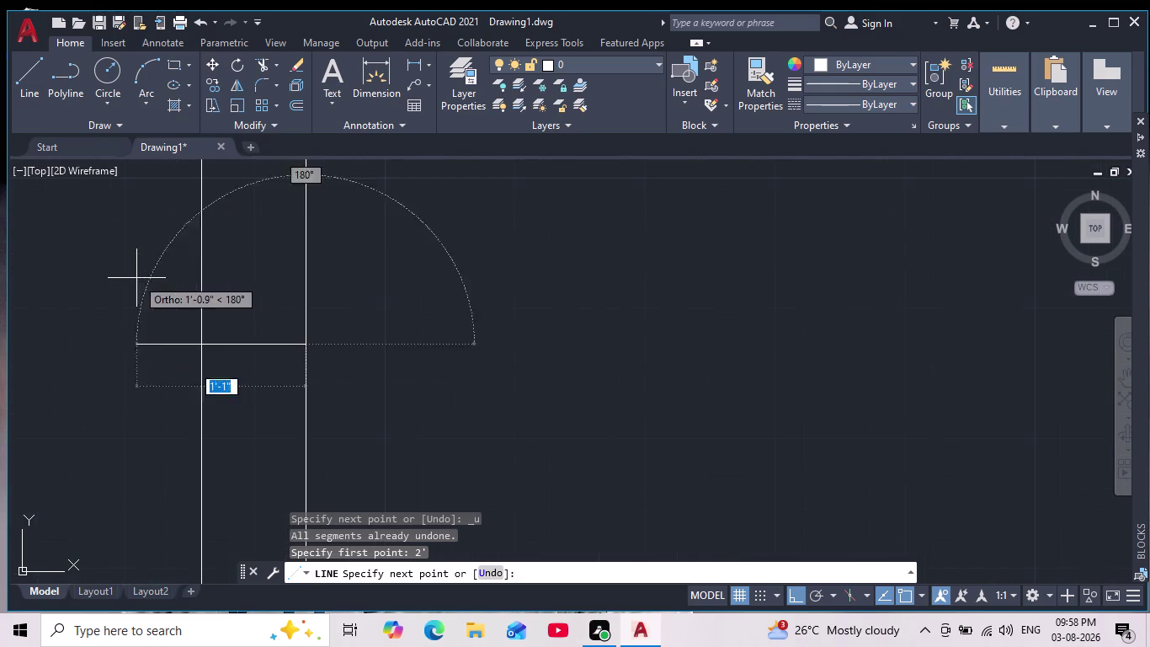
click(199, 341)
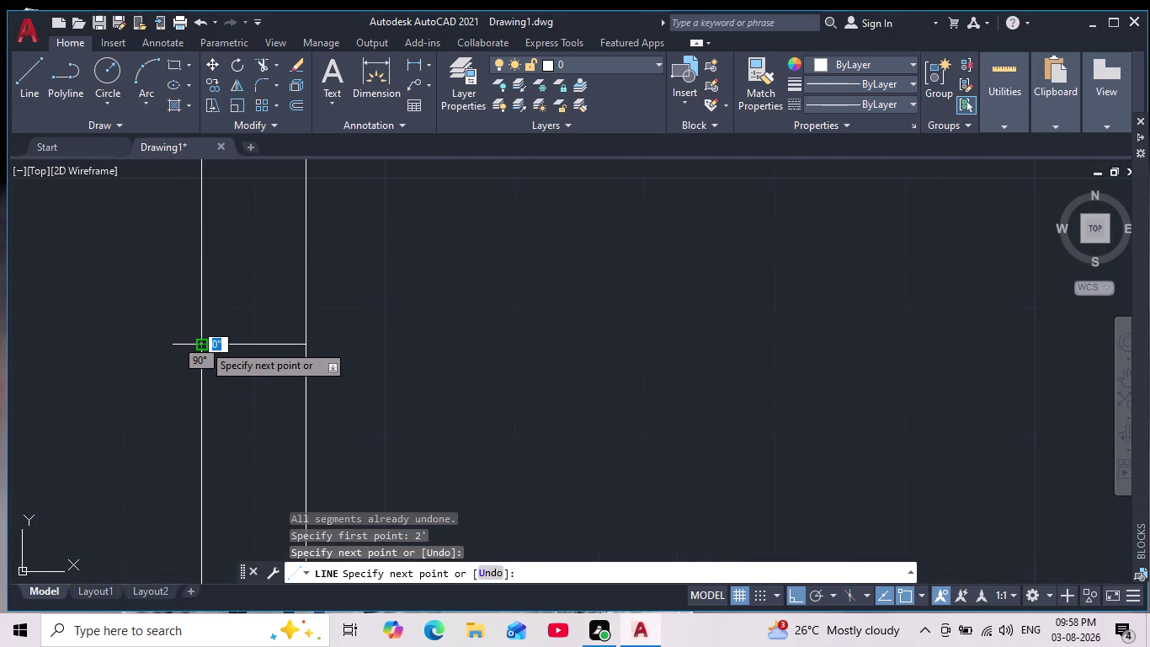
key(Escape)
scroll(down, 3)
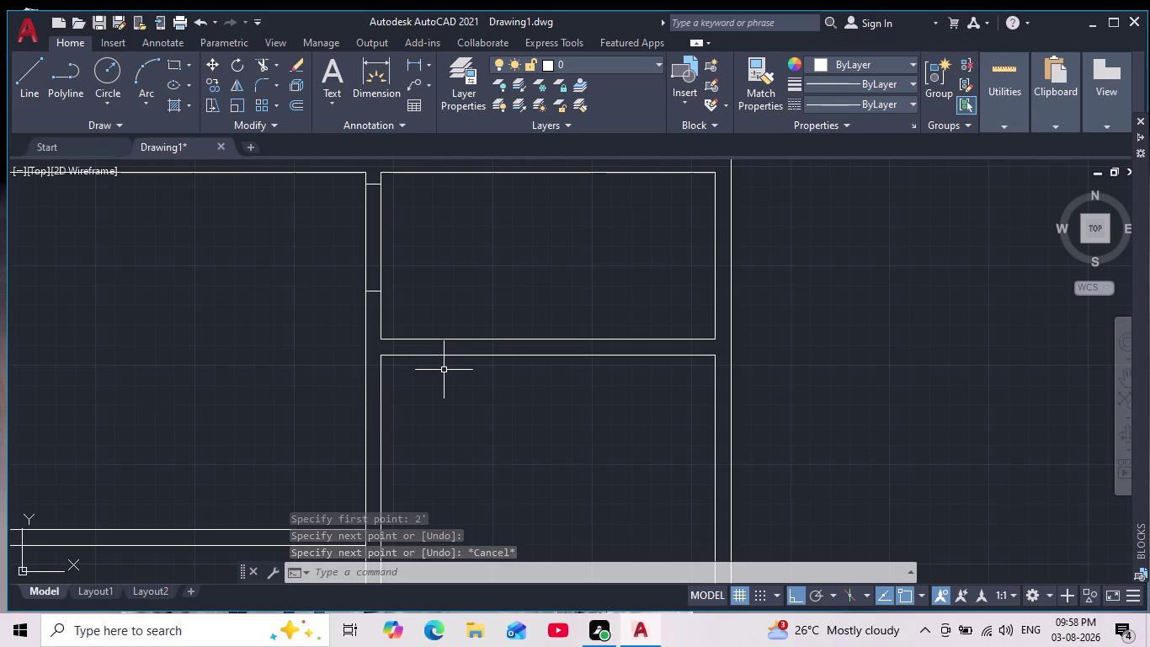
Draw a second short line 6 from the wall across the partition's lower line.
click(36, 80)
scroll(up, 3)
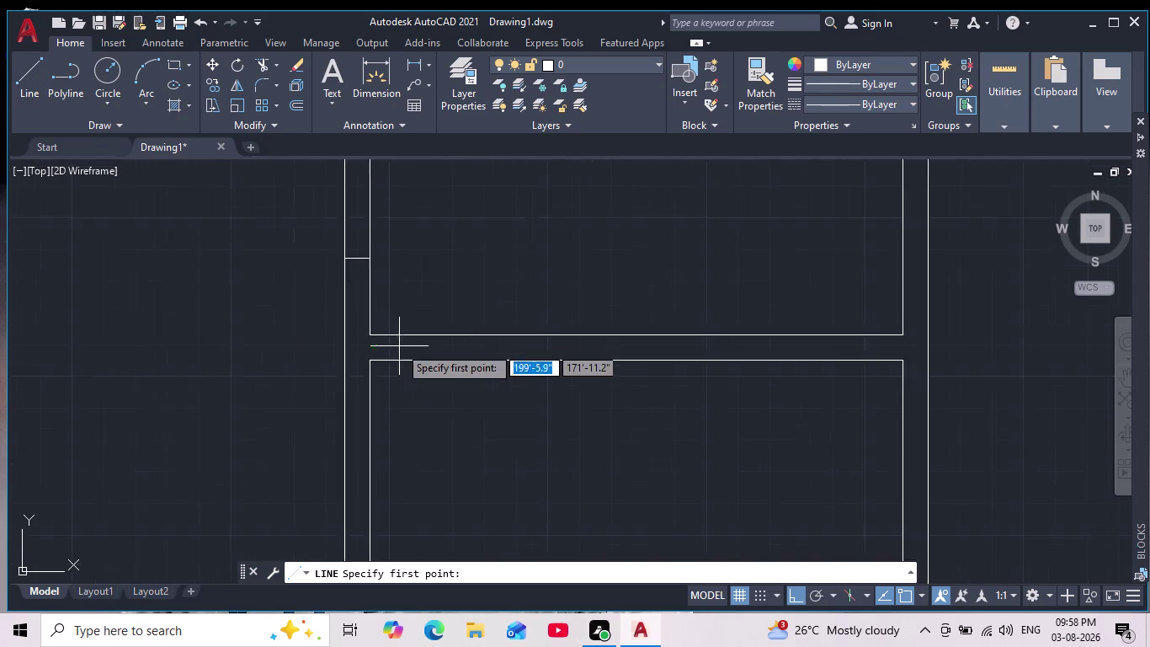
scroll(up, 3)
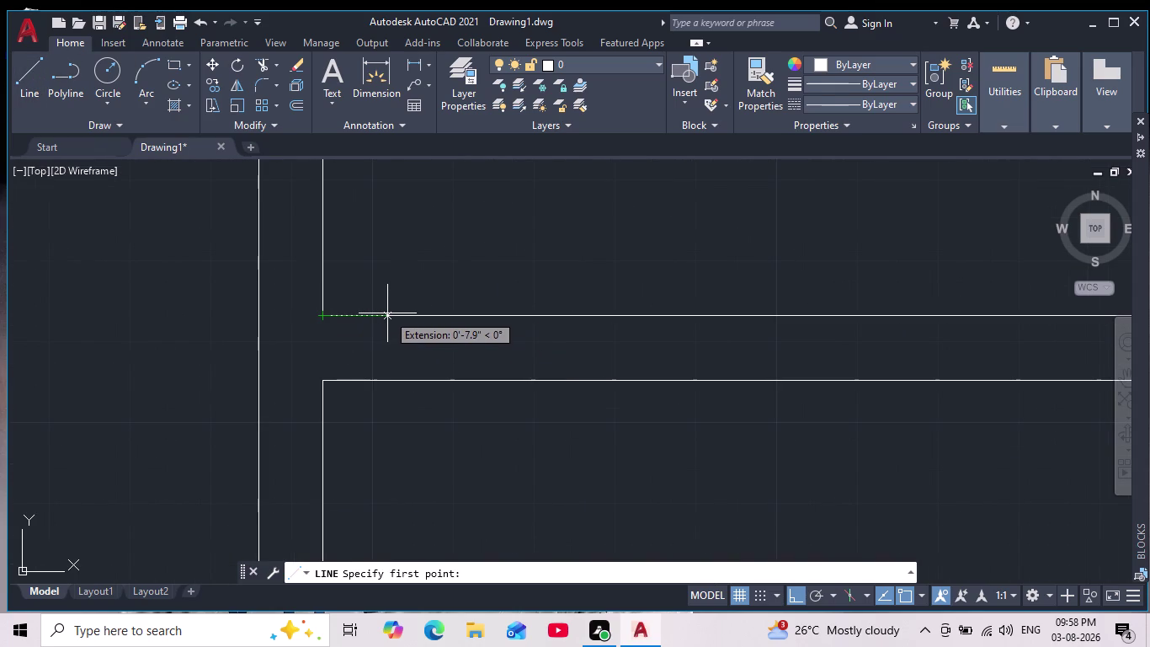
key(6)
key(Return)
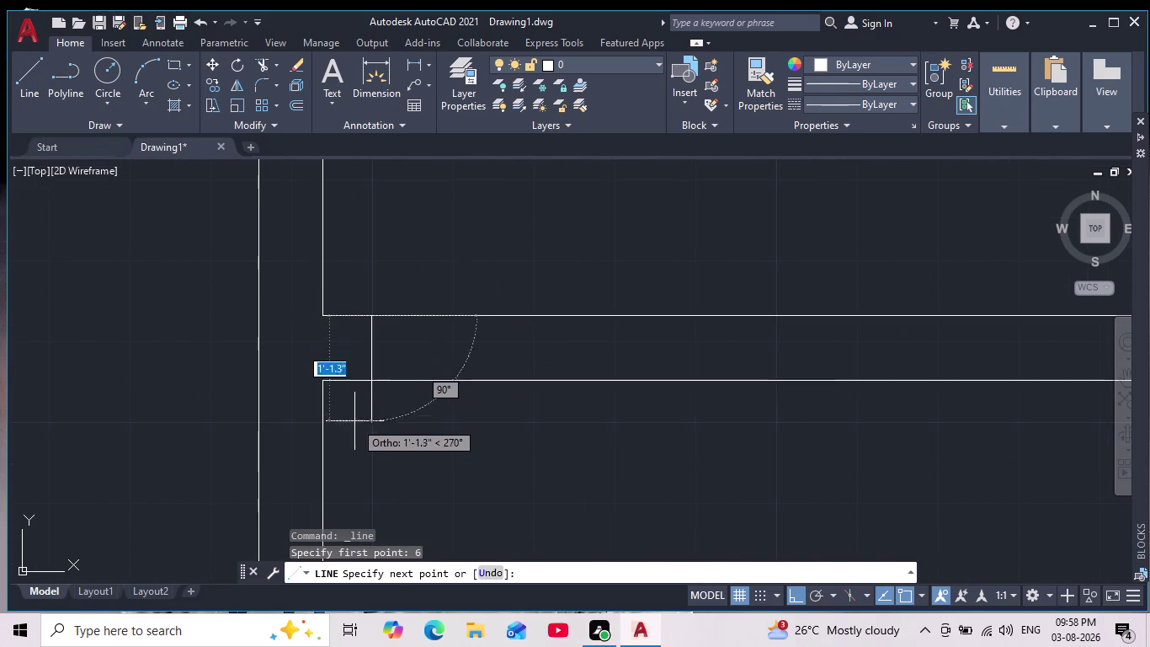
scroll(up, 3)
click(430, 338)
key(Escape)
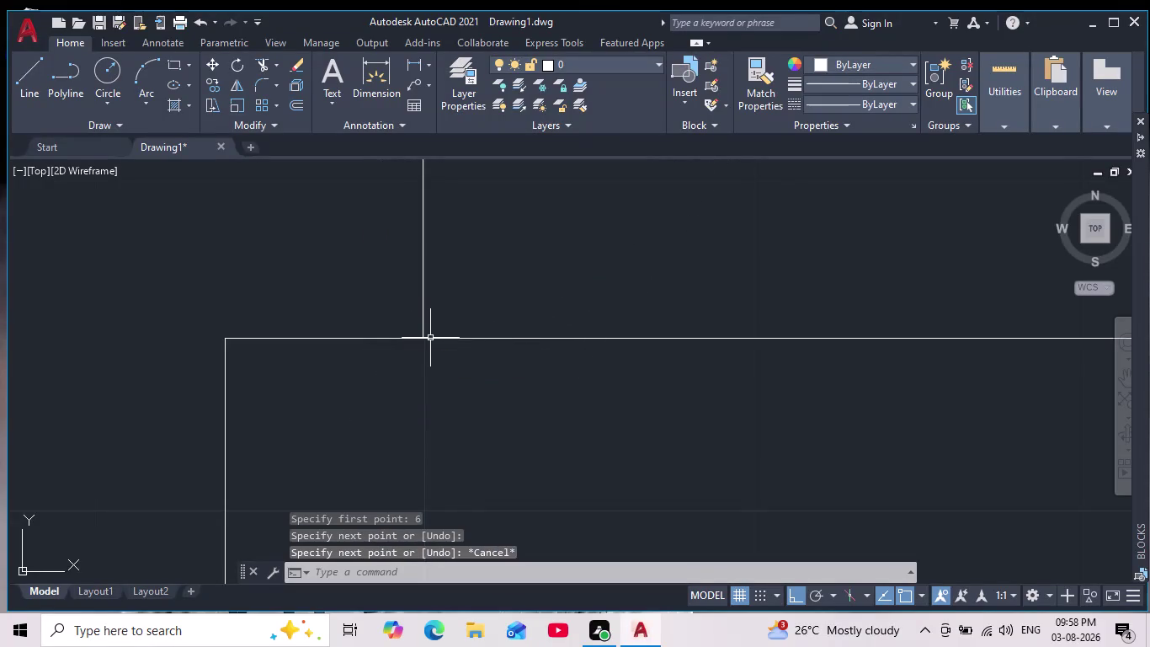
scroll(down, 3)
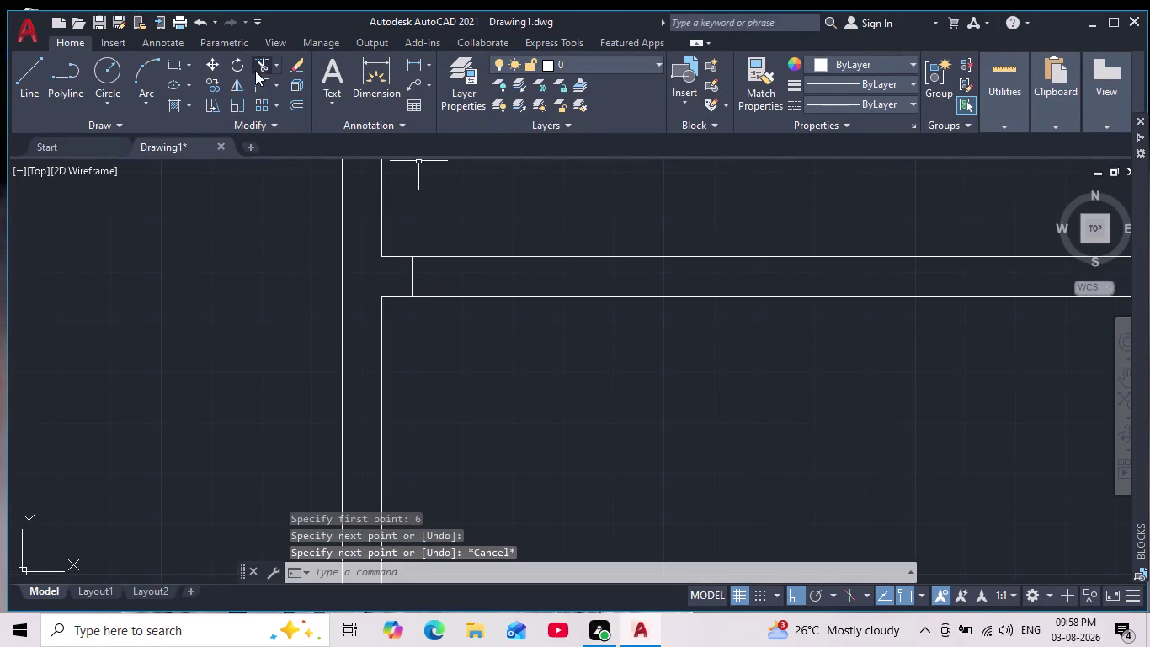
Start and cancel a trim, then pan to the partition junction.
click(264, 64)
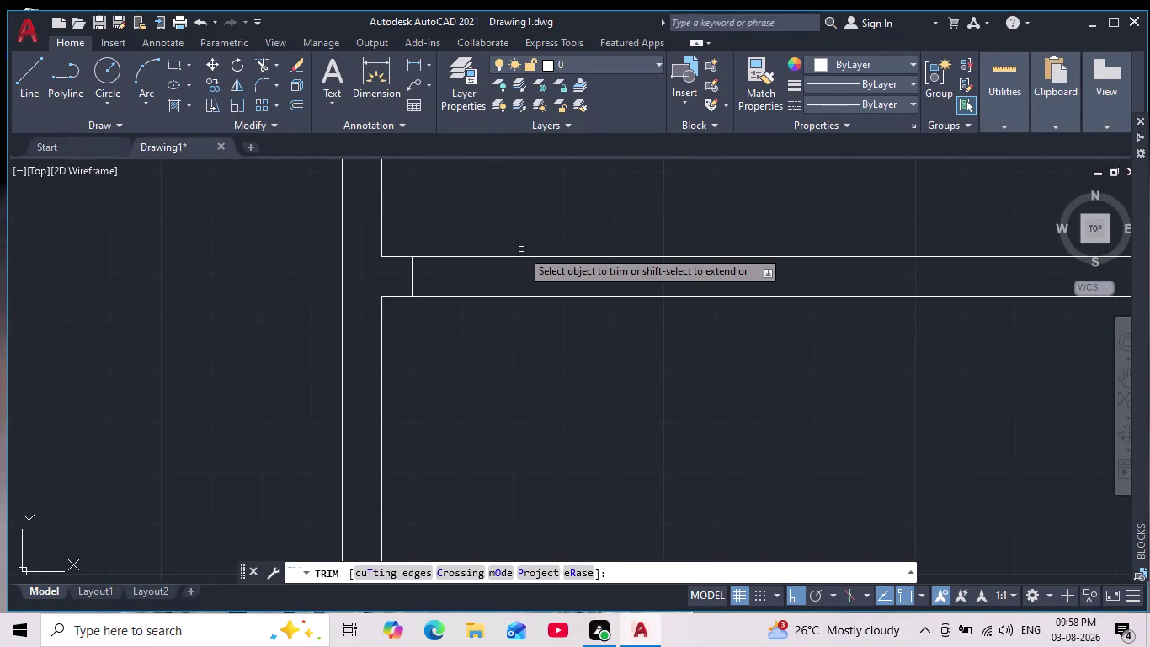
key(Escape)
scroll(down, 3)
middle_drag(523, 322, 446, 382)
scroll(down, 3)
scroll(up, 3)
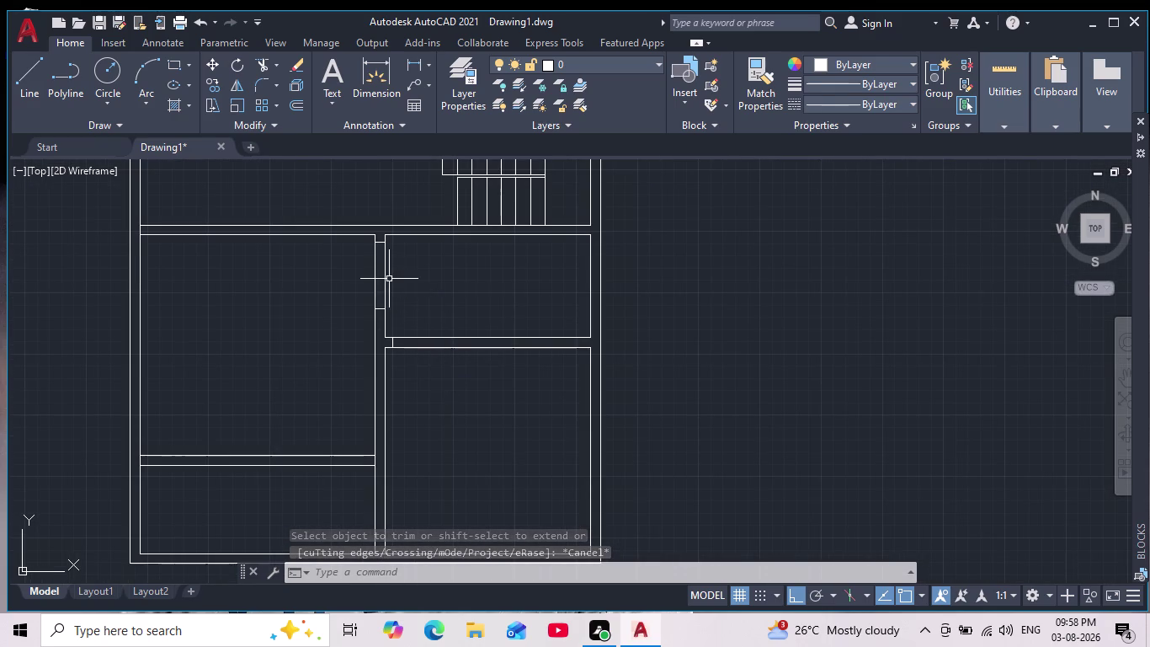
scroll(up, 3)
scroll(down, 3)
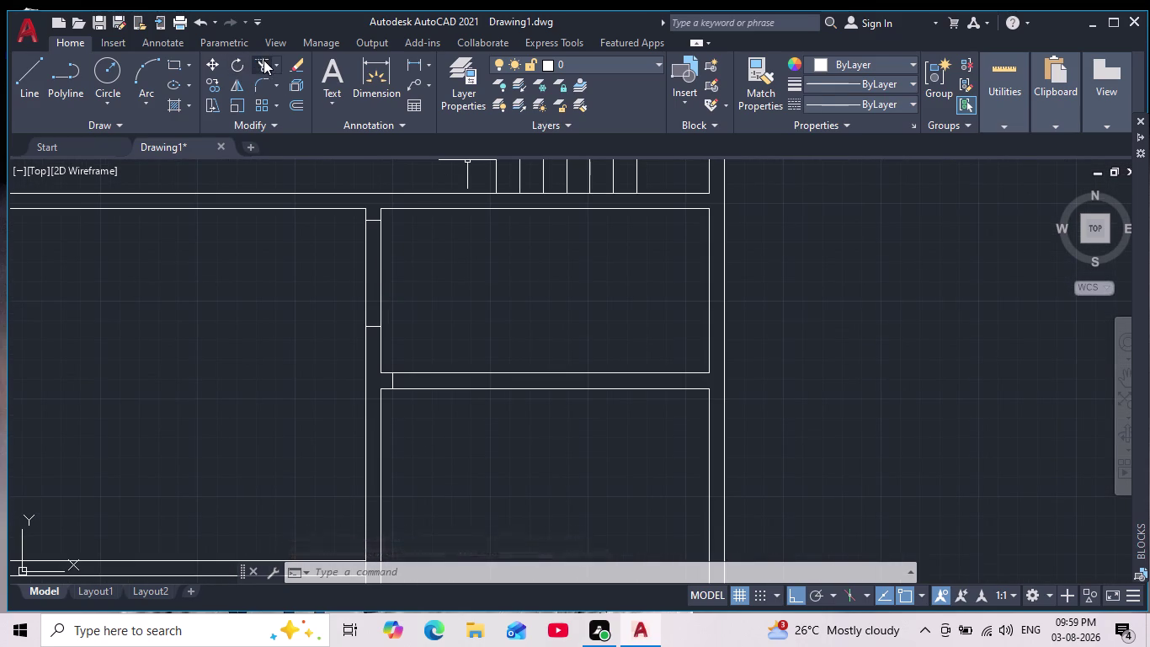
Fence-trim the vertical partition lines between the marker lines to form the doorway.
click(264, 59)
drag(324, 269, 492, 291)
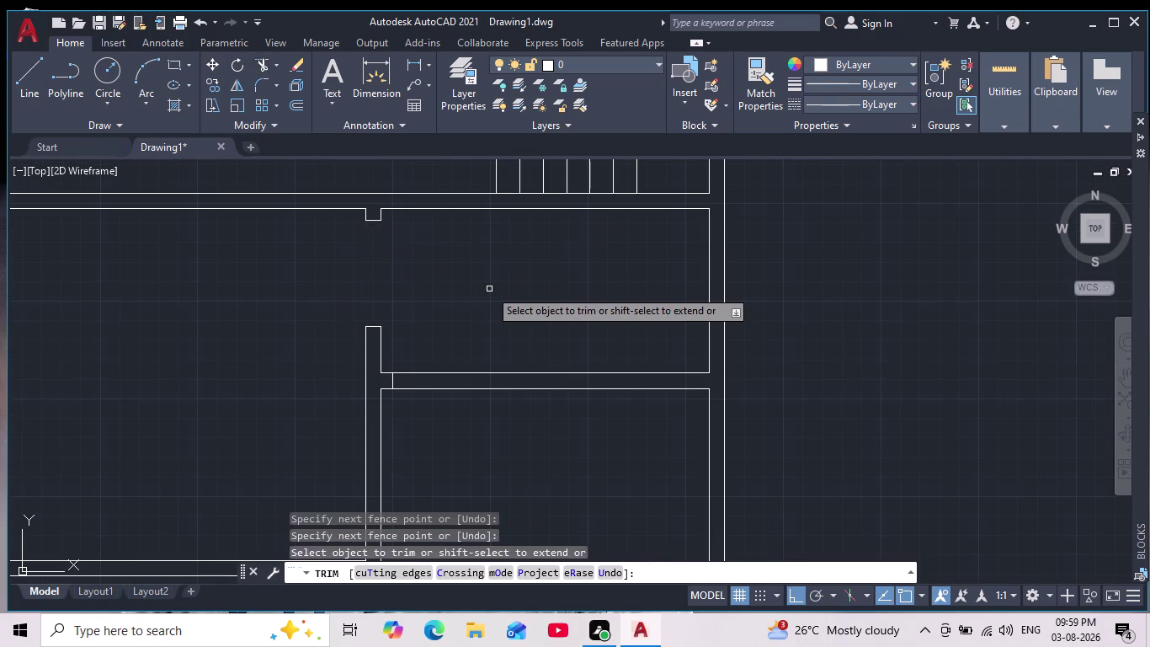
scroll(down, 3)
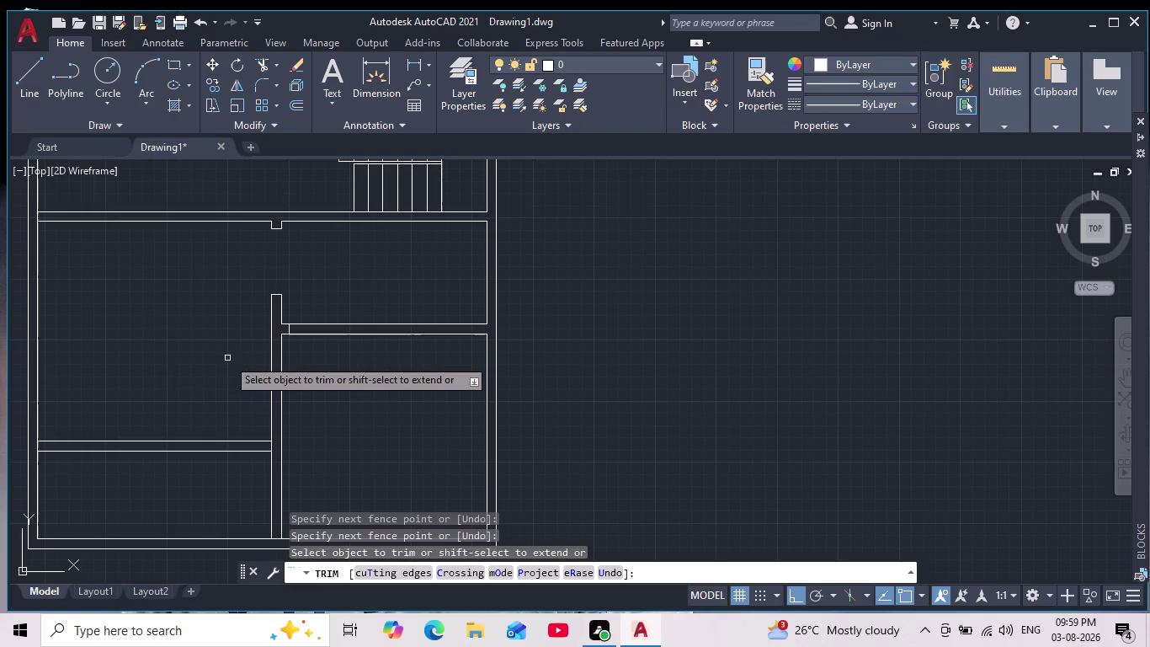
key(Escape)
key(Escape)
key(Escape)
scroll(down, 3)
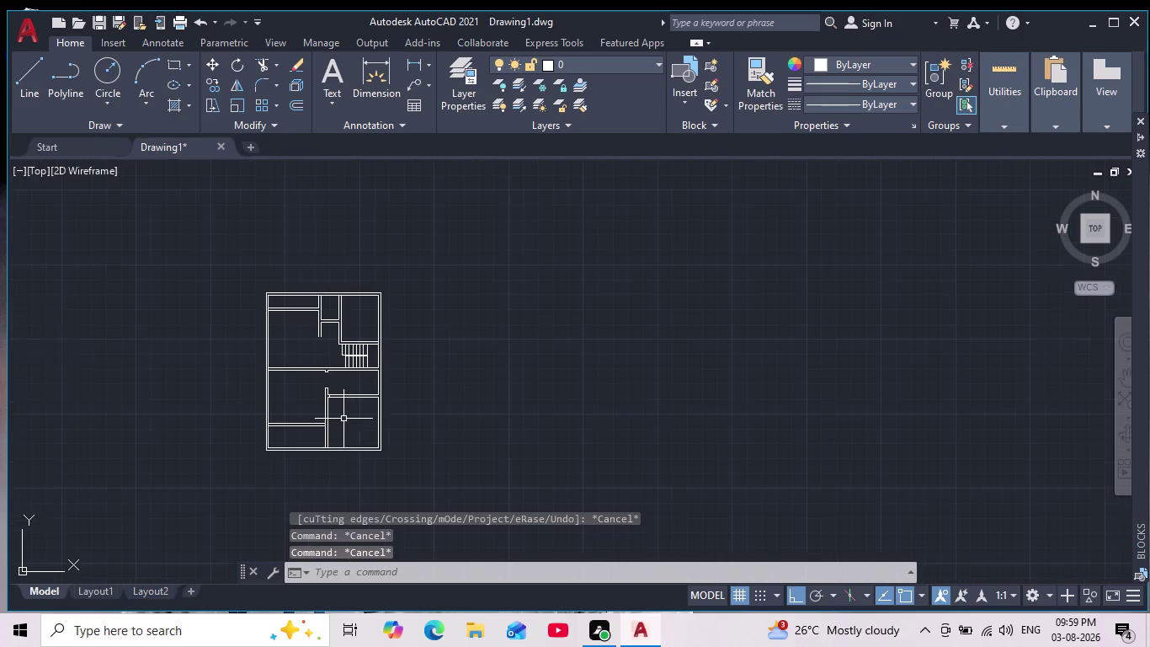
middle_drag(357, 424, 387, 384)
scroll(up, 3)
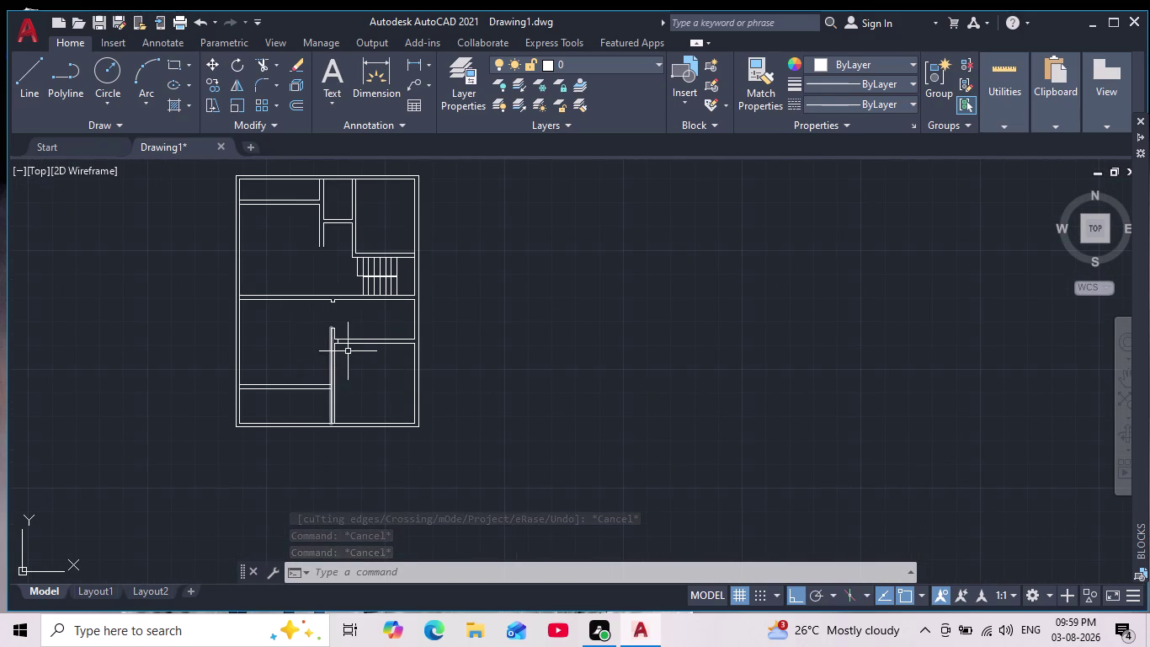
scroll(up, 3)
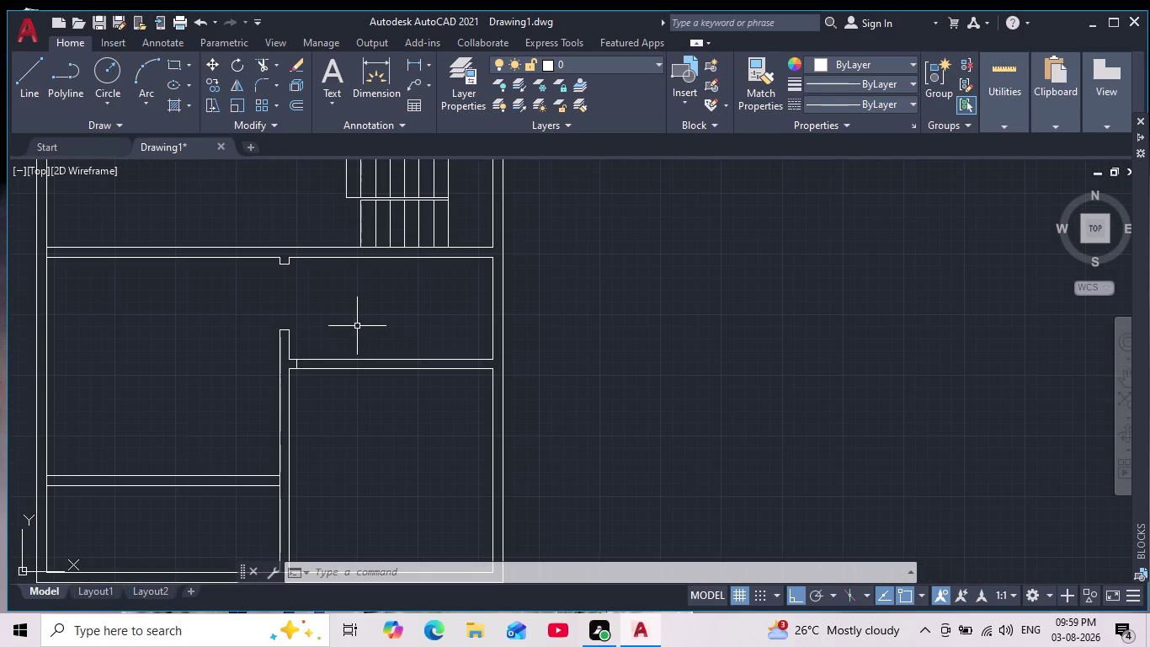
Draw a vertical line along the room's right edge and offset it 7' left.
click(34, 75)
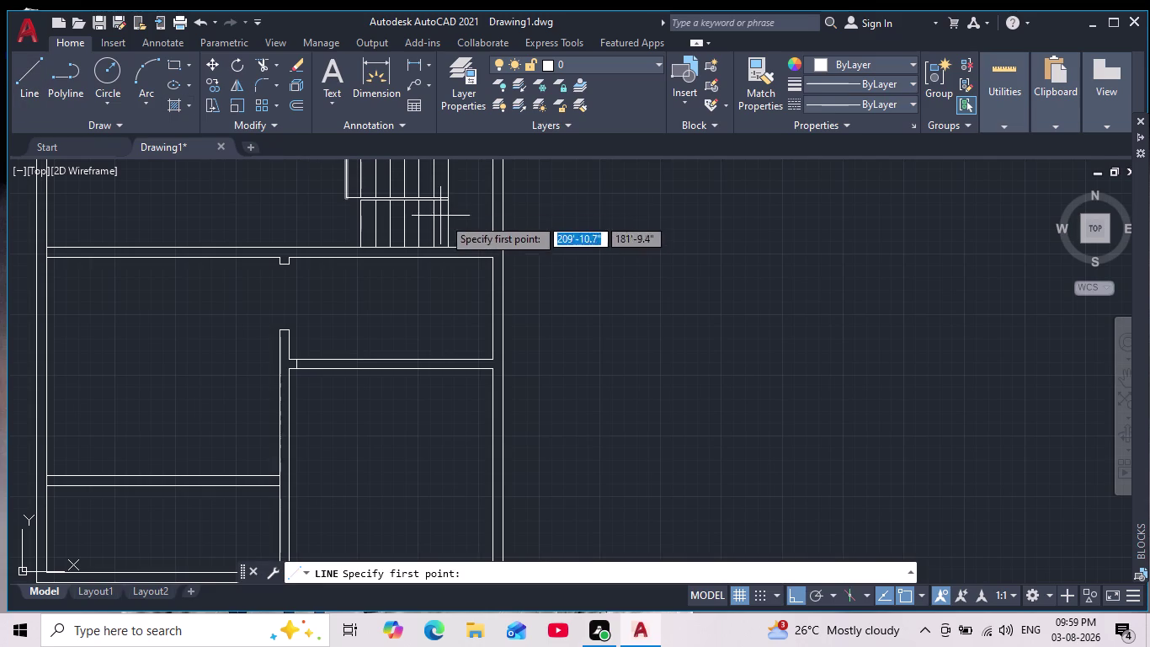
click(489, 257)
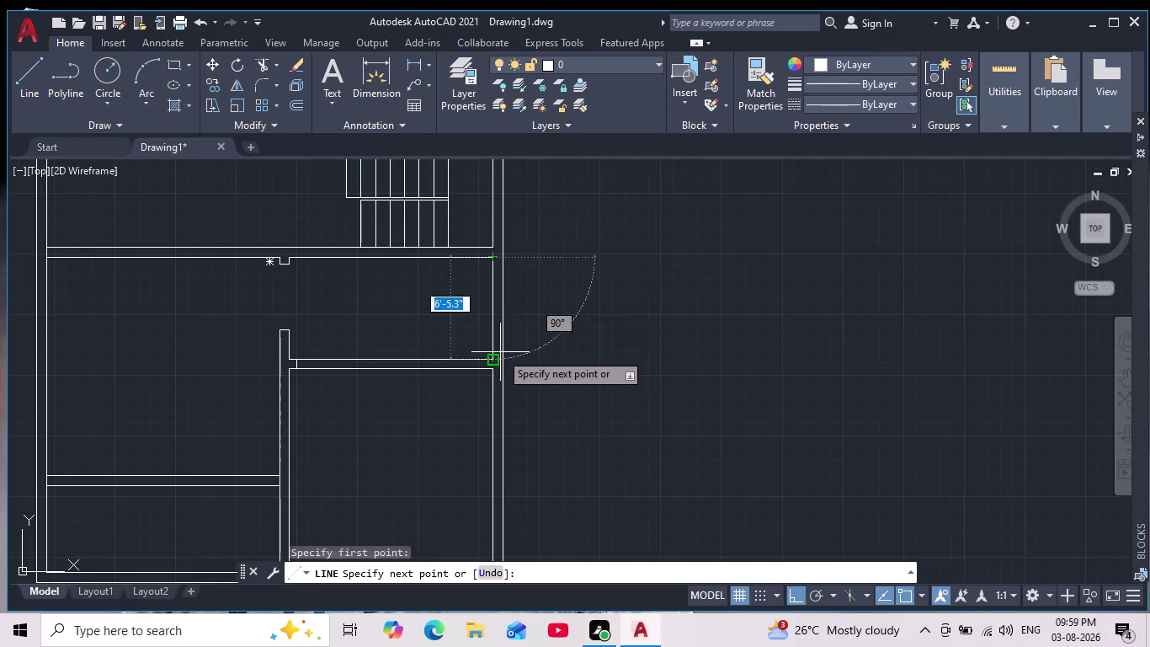
click(493, 358)
key(Escape)
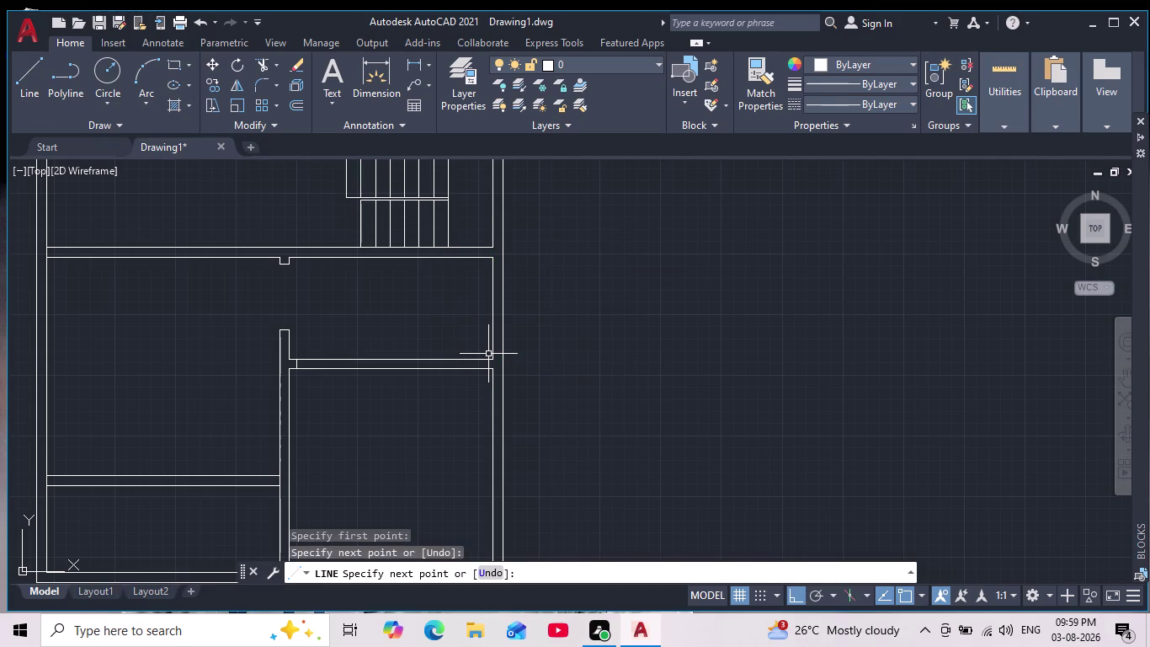
key(o)
key(Return)
key(7)
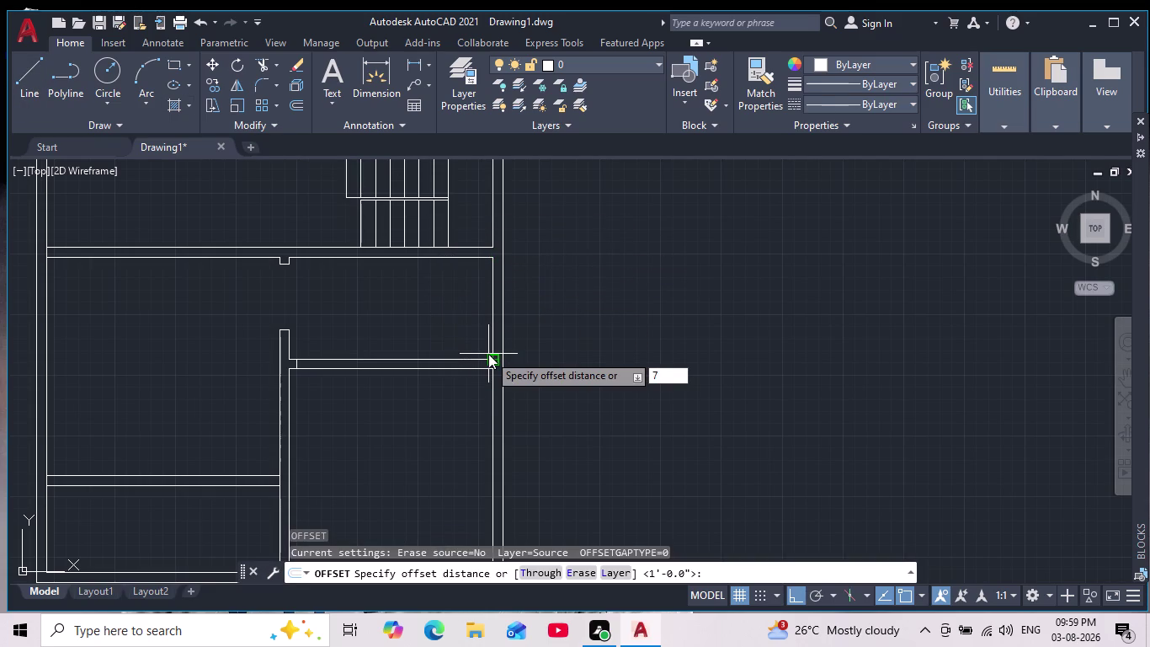
key(apostrophe)
key(Return)
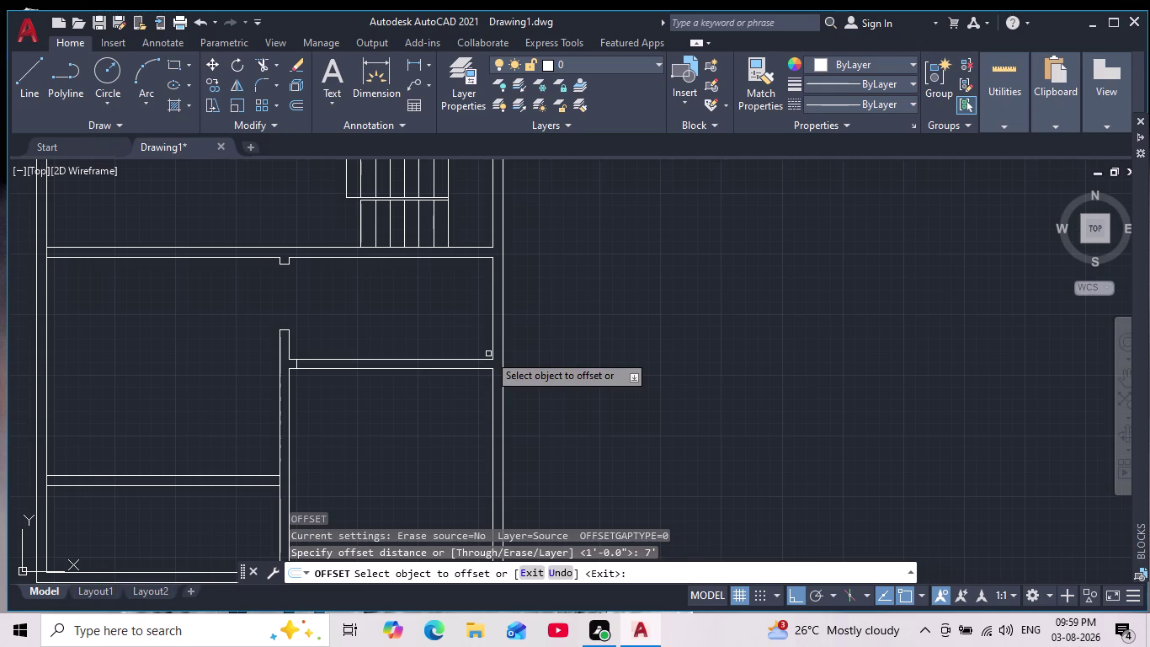
click(495, 325)
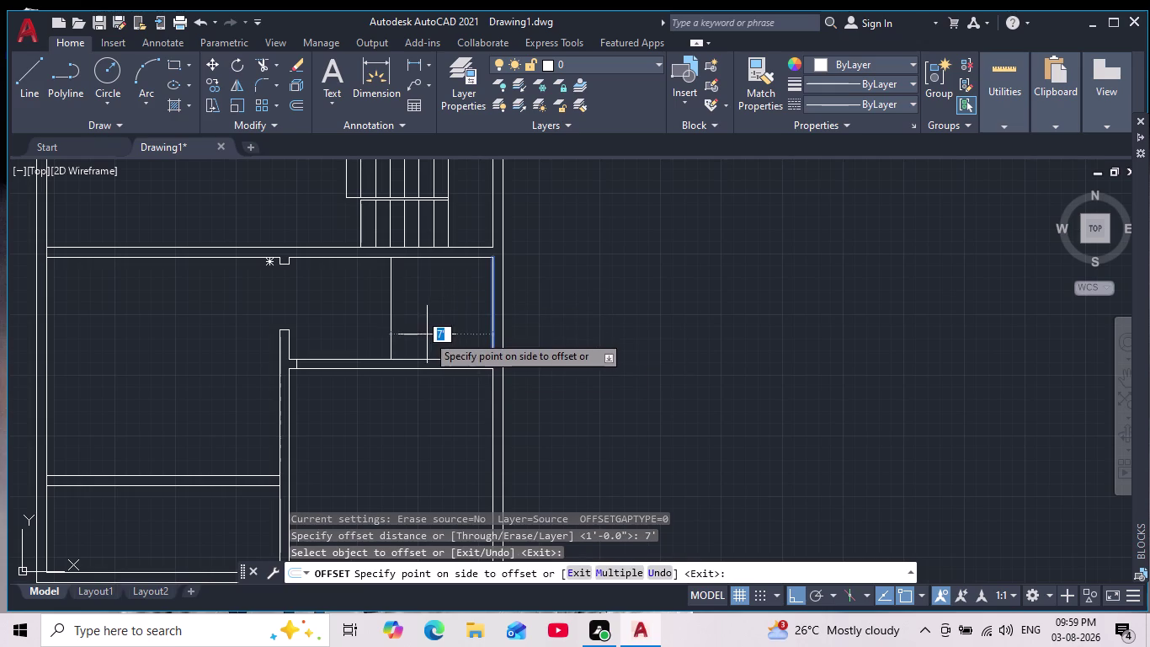
click(427, 334)
key(Return)
Offset that copy 8 further left to form the partition's second line.
key(Return)
key(8)
key(Return)
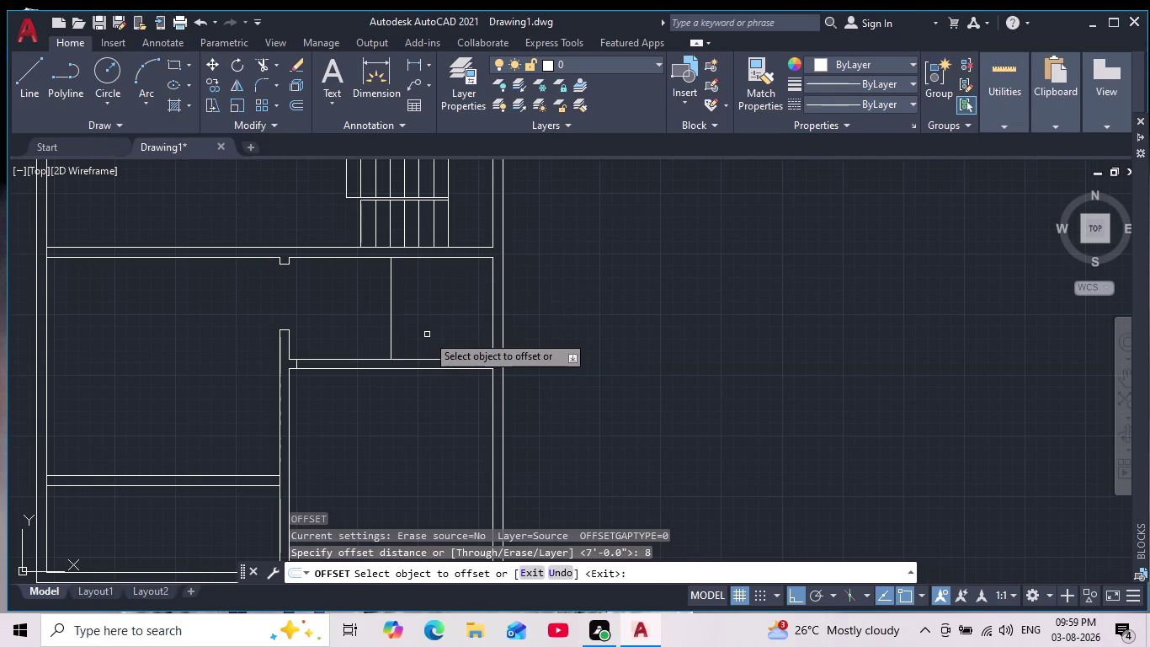
click(390, 289)
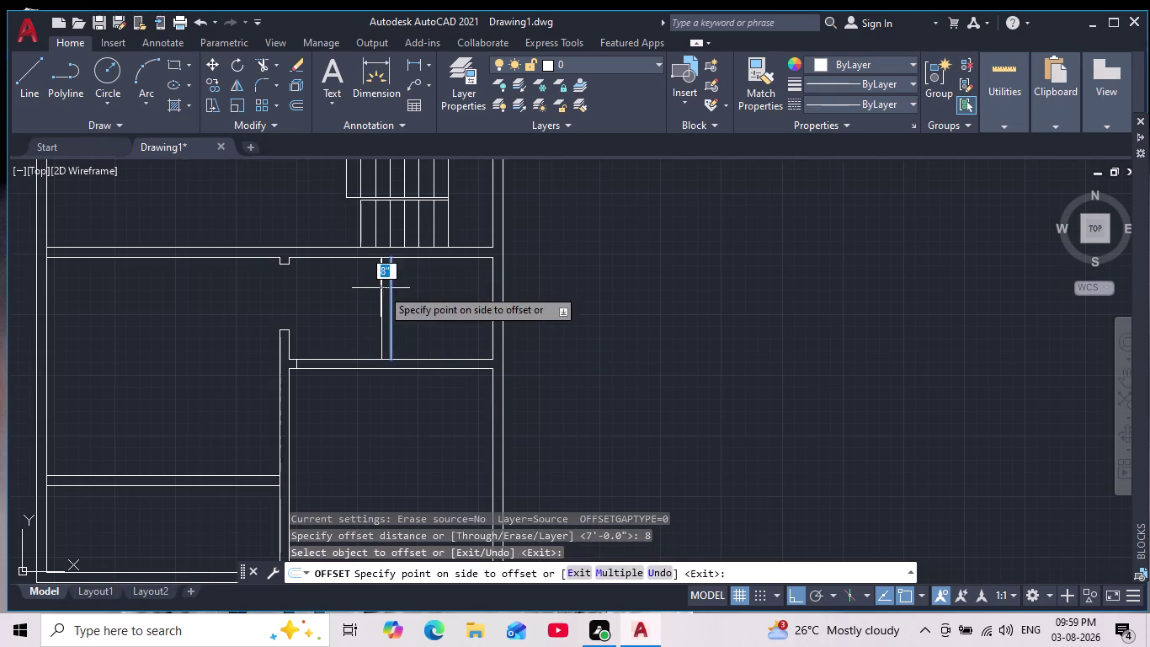
click(380, 288)
key(Escape)
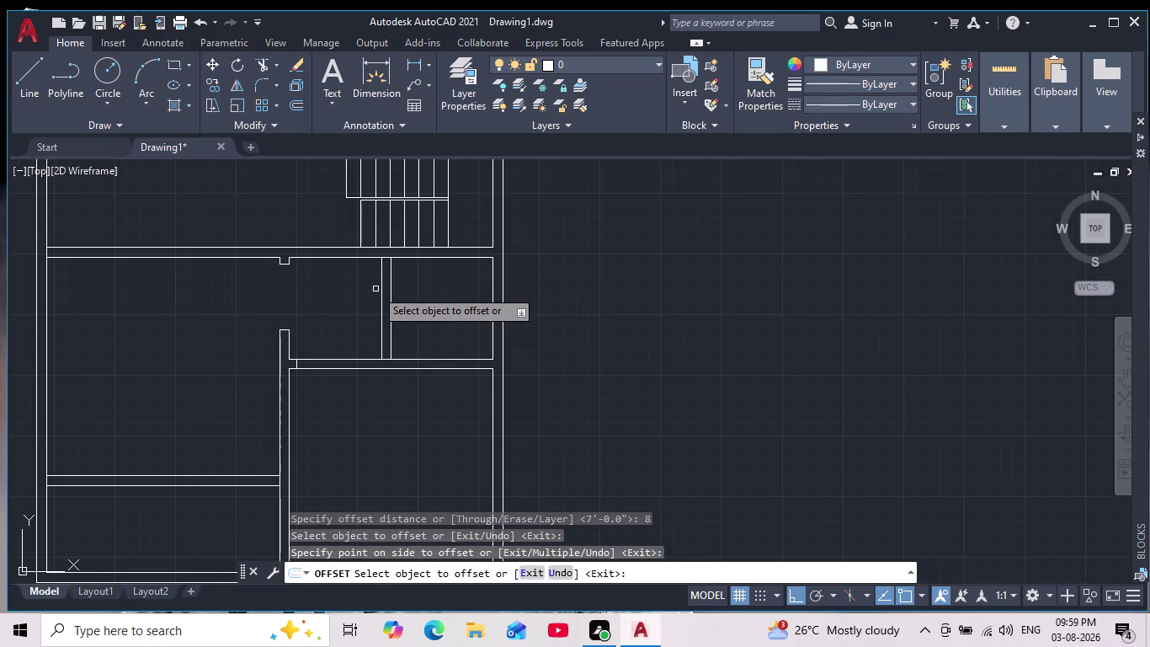
key(Escape)
key(Escape)
Try a cross line at a 6 offset on the partition, then cancel it.
key(Escape)
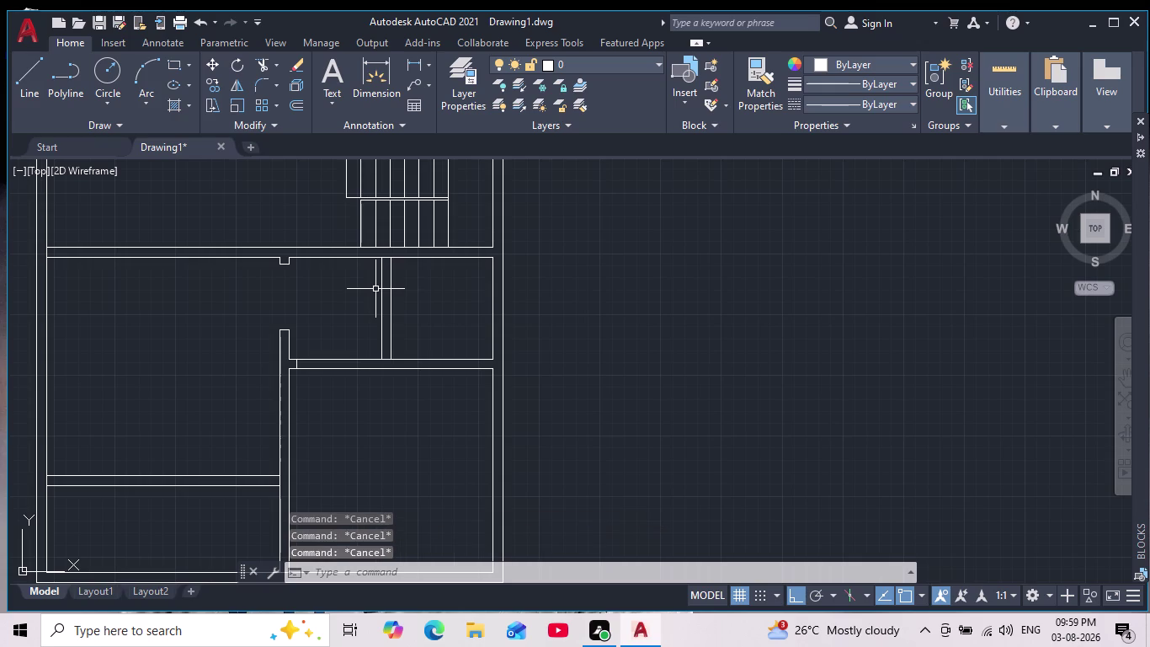
click(29, 82)
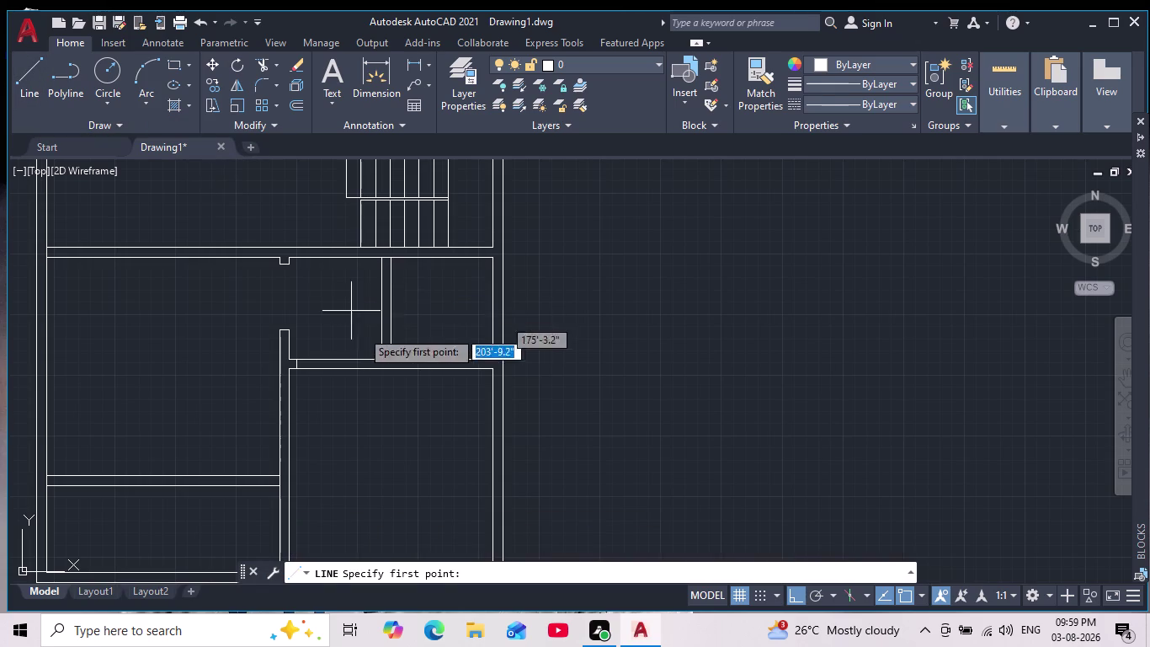
scroll(up, 3)
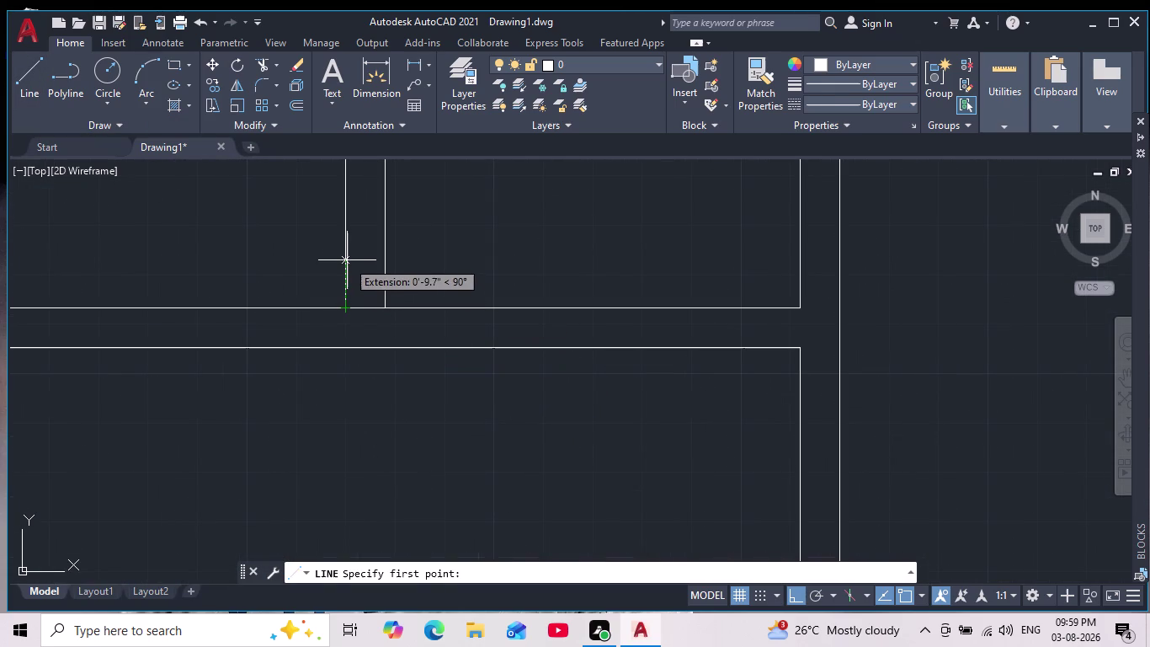
key(6)
key(Return)
scroll(up, 3)
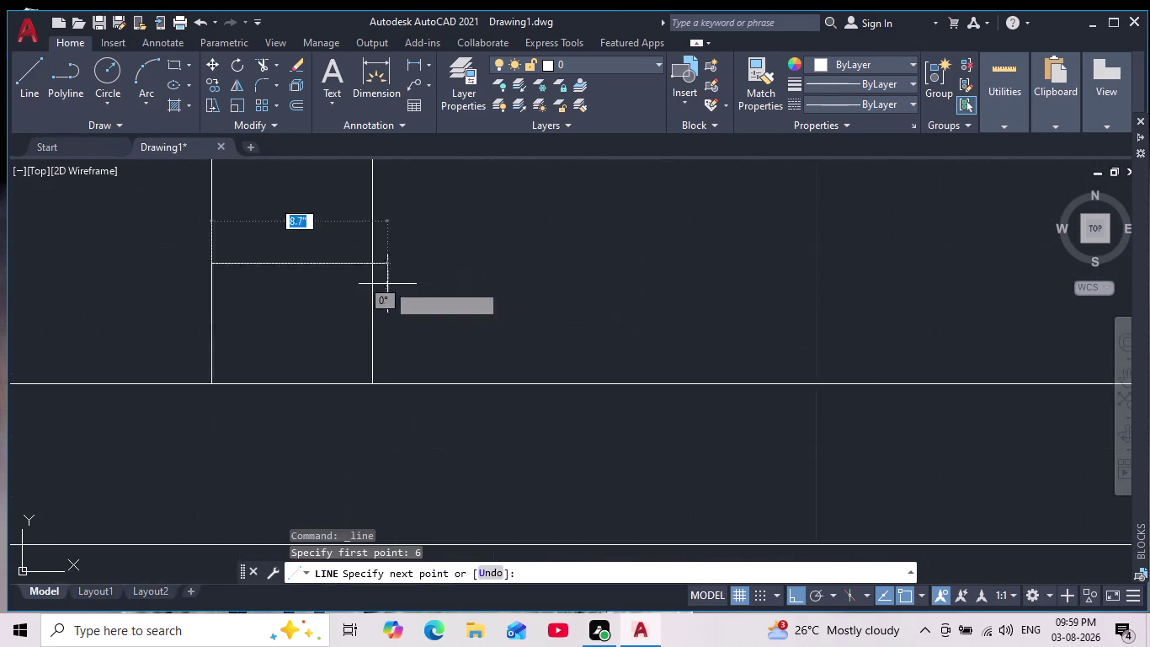
click(363, 254)
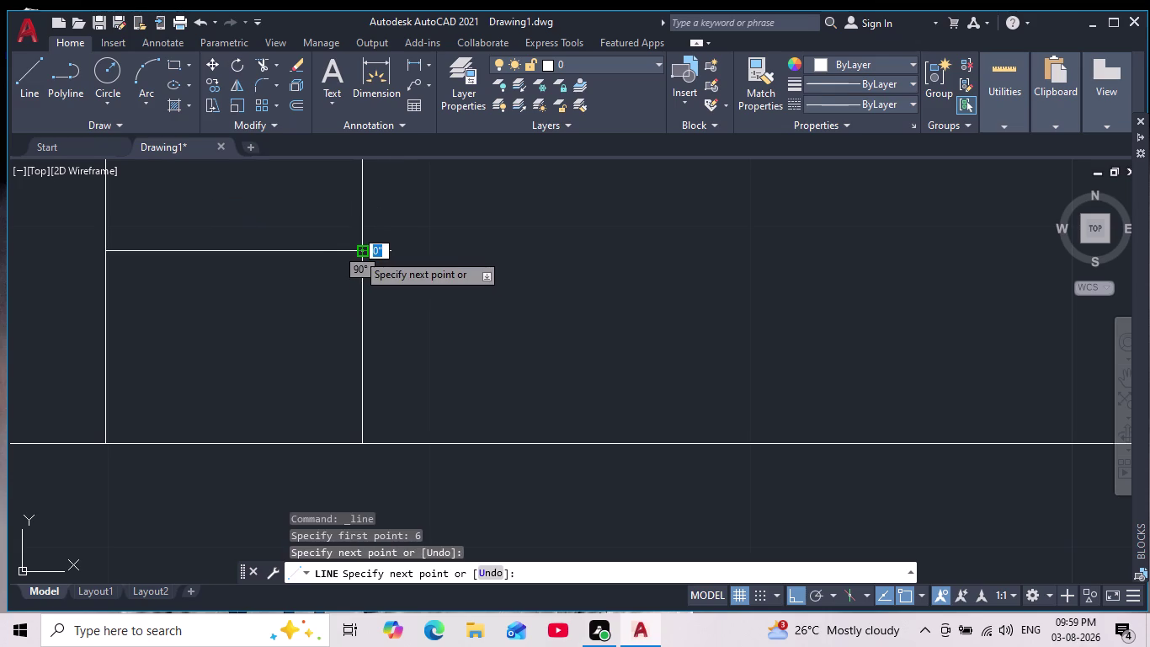
key(Escape)
scroll(down, 3)
scroll(down, 3)
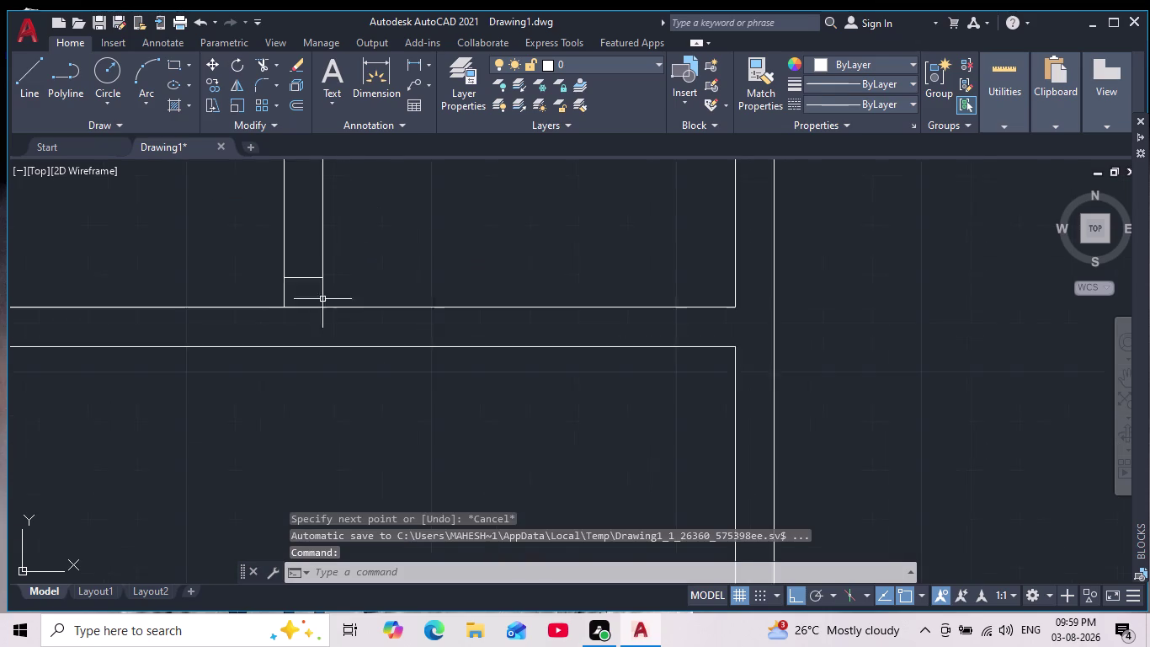
scroll(down, 3)
middle_drag(325, 307, 331, 366)
Try line start offsets of 1'6" and 2' down the partition, undoing each.
click(21, 77)
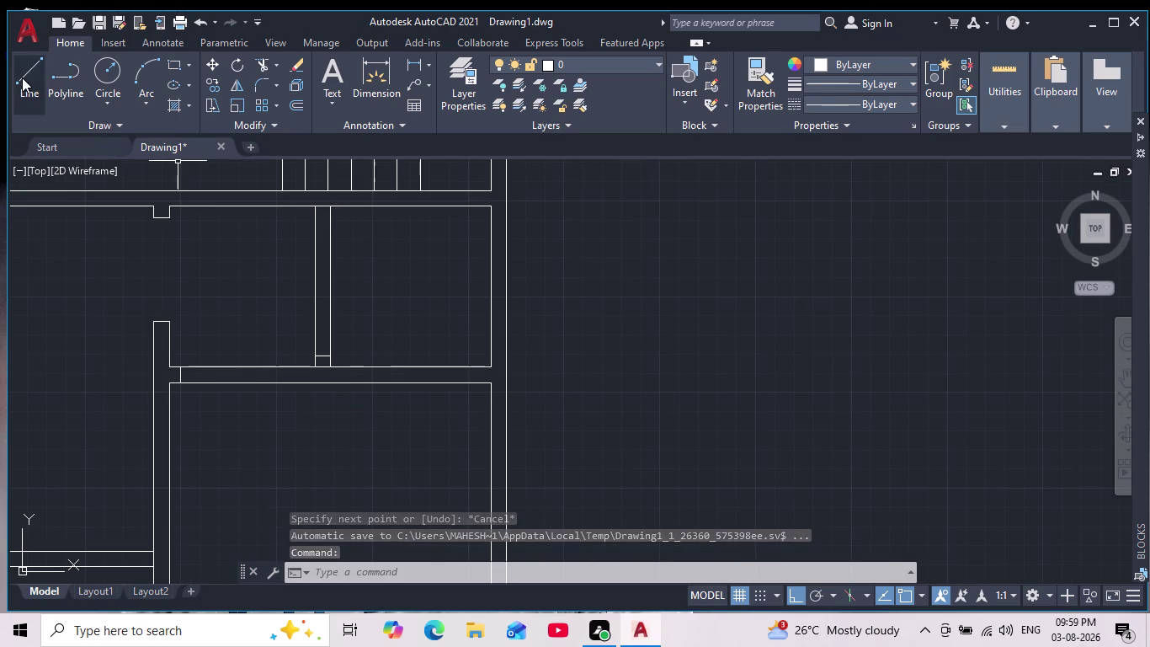
scroll(up, 3)
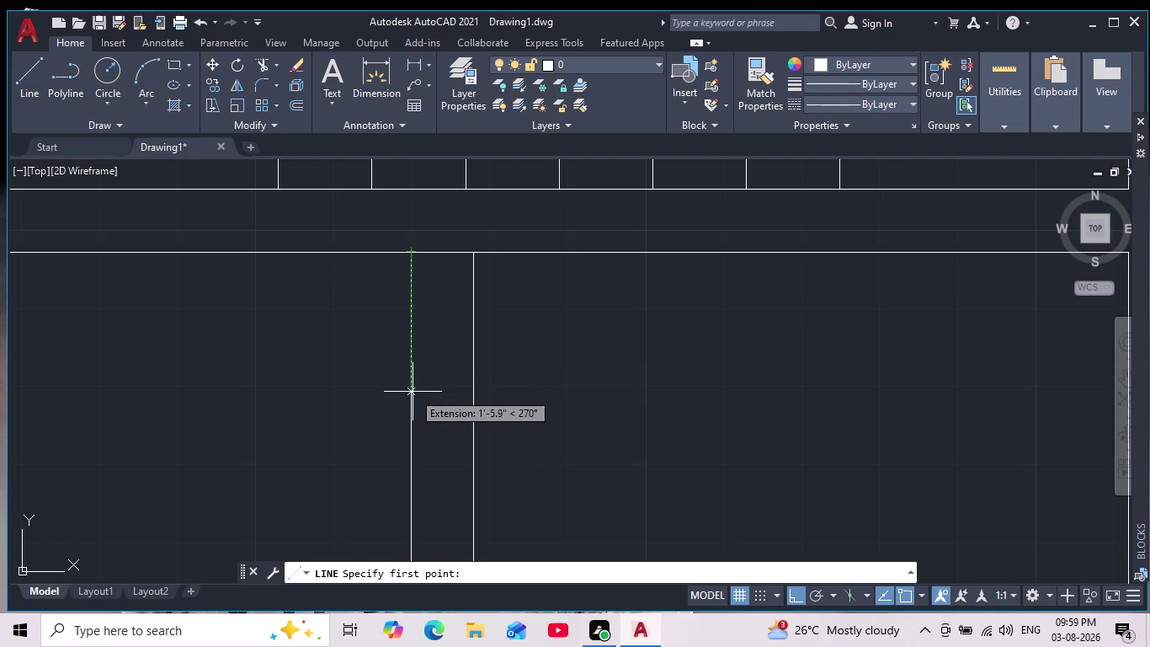
key(1)
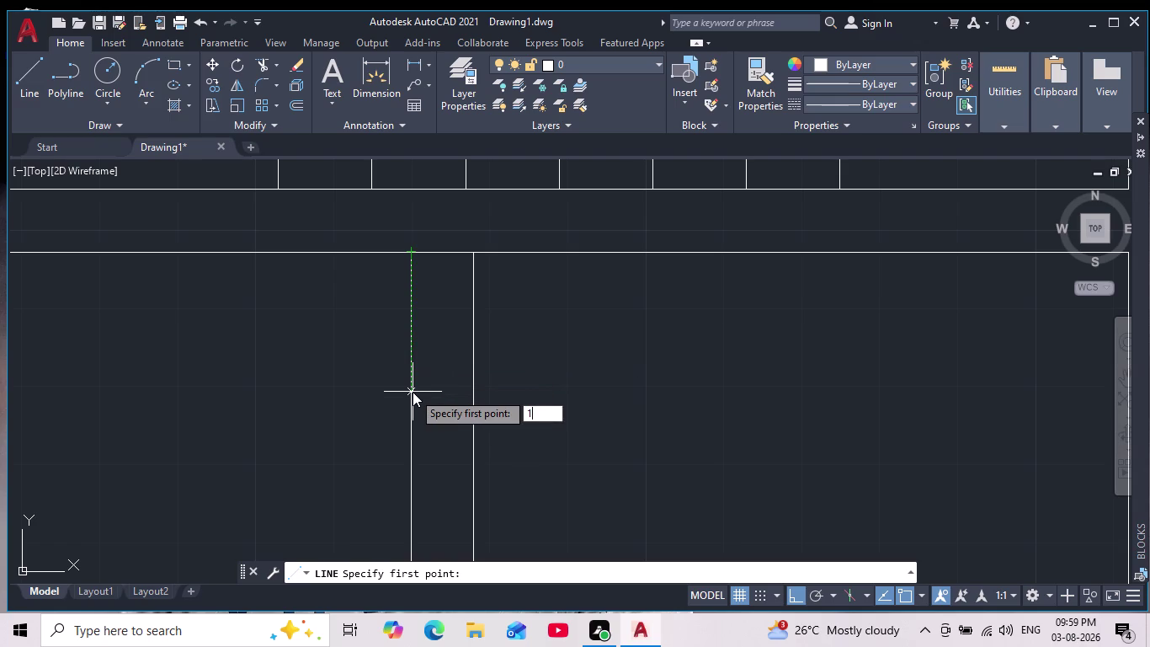
text('6")
key(Return)
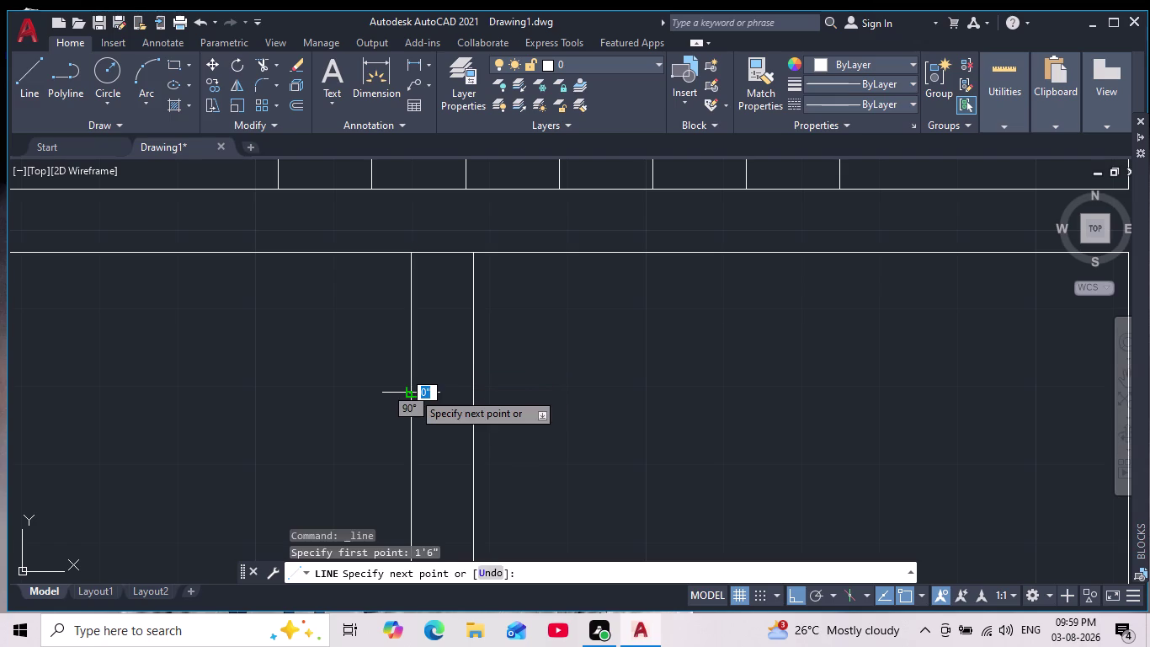
scroll(down, 3)
middle_drag(513, 377, 500, 366)
scroll(down, 3)
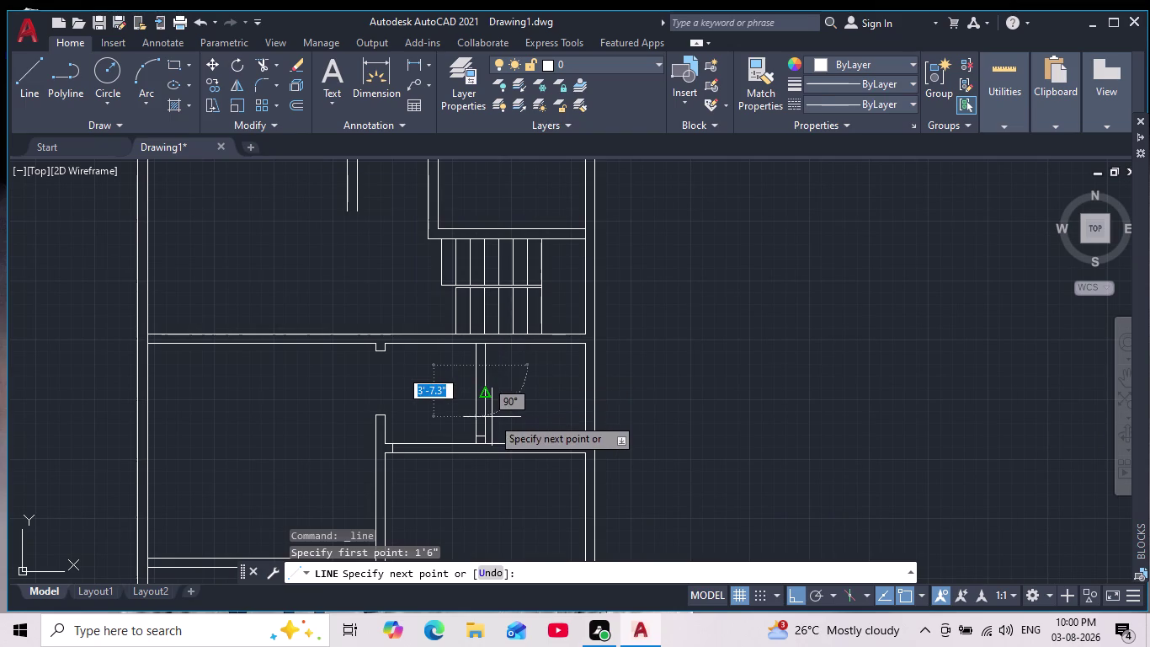
scroll(up, 3)
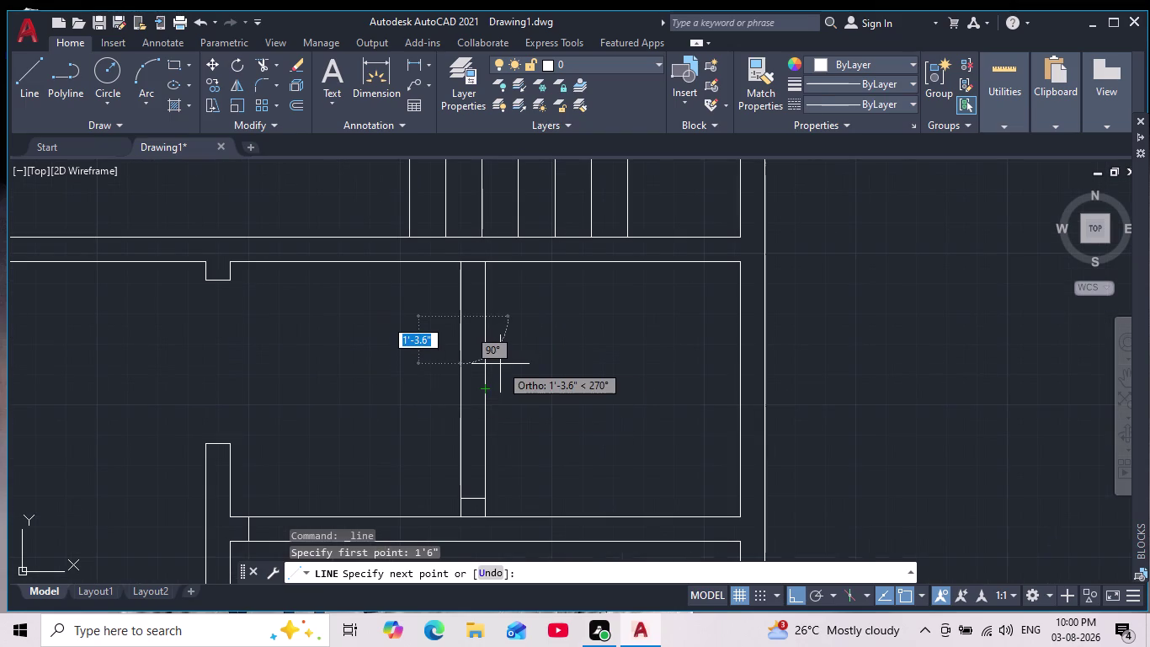
key(ctrl+z)
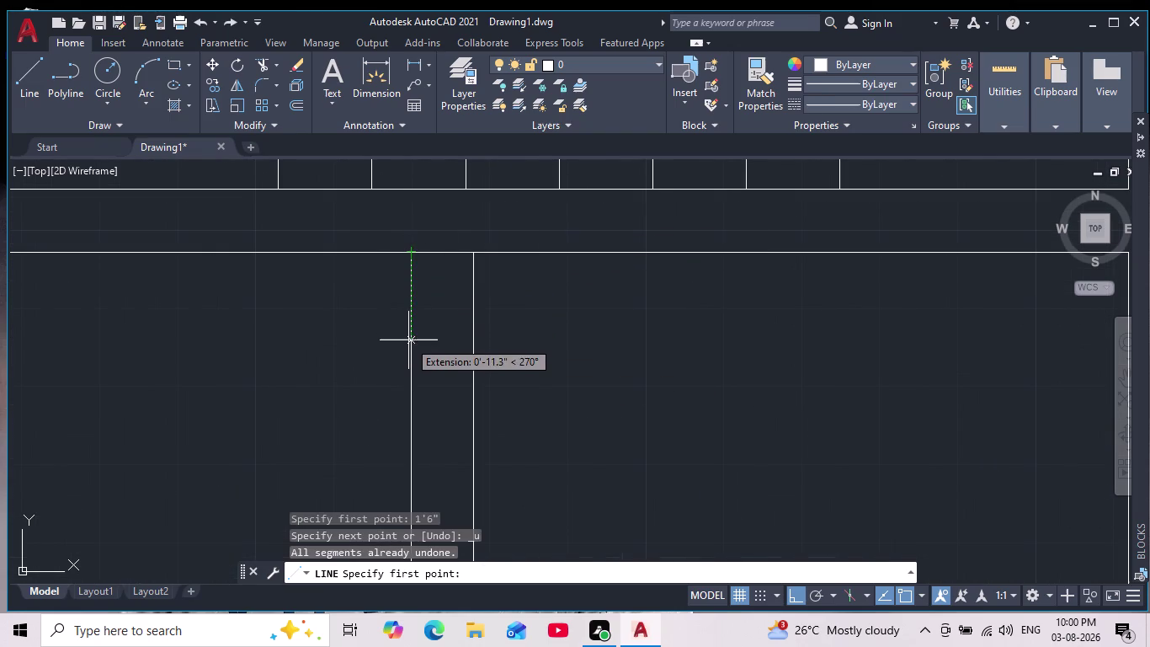
text(2')
key(Return)
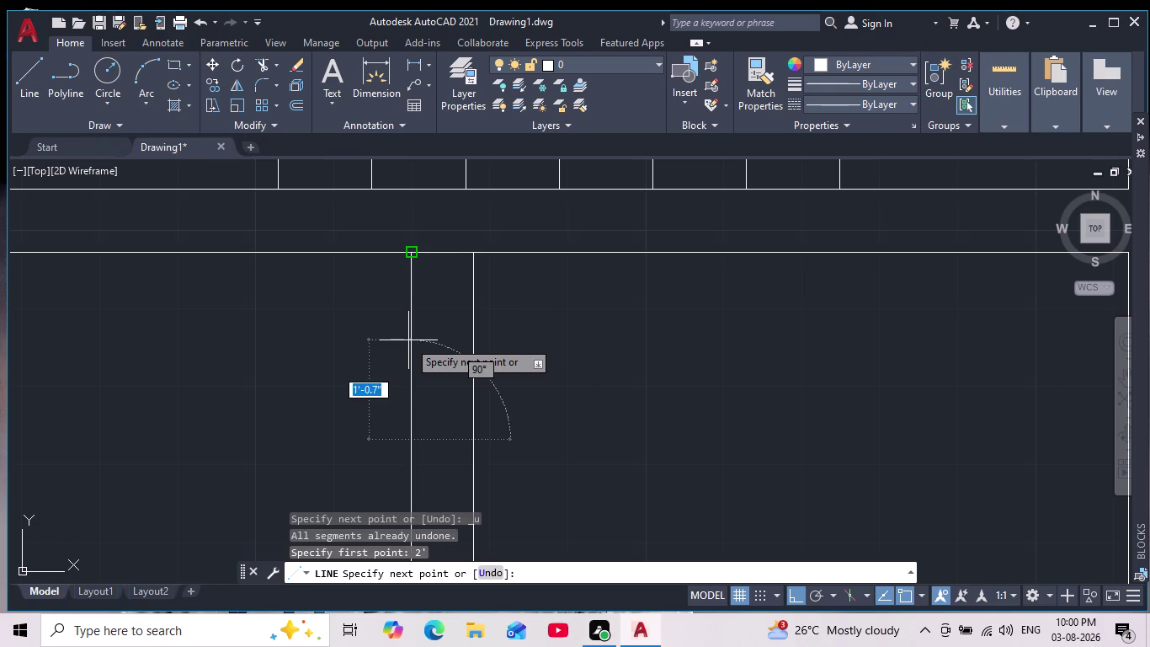
scroll(down, 3)
scroll(down, 3)
middle_drag(515, 397, 431, 276)
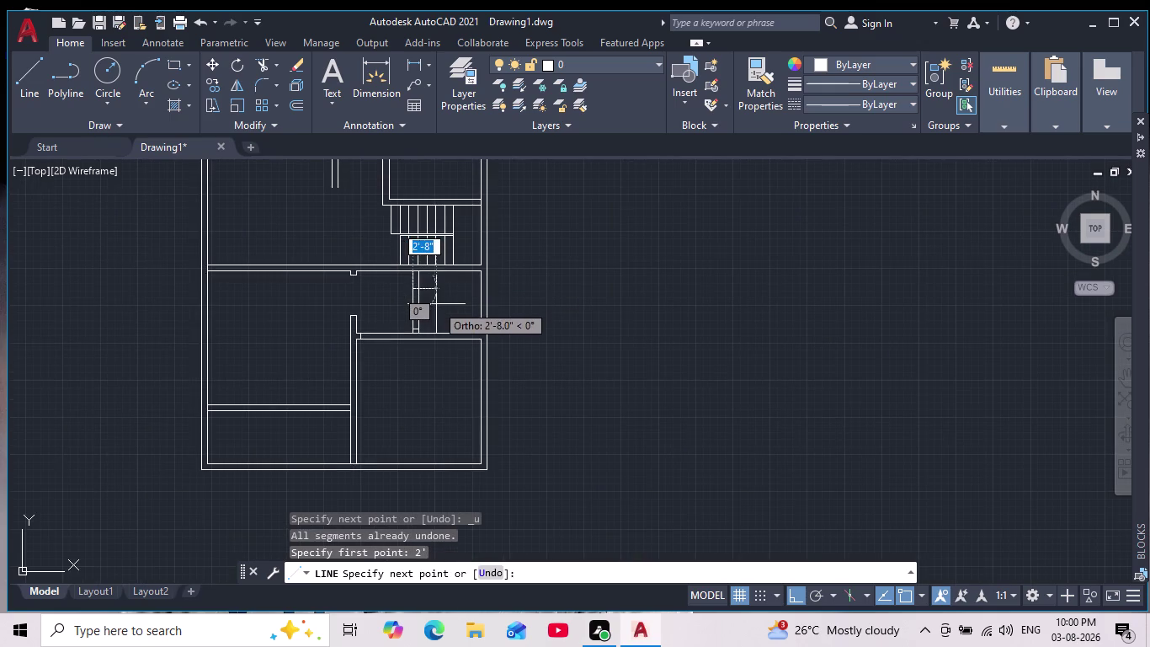
scroll(up, 3)
scroll(up, 3)
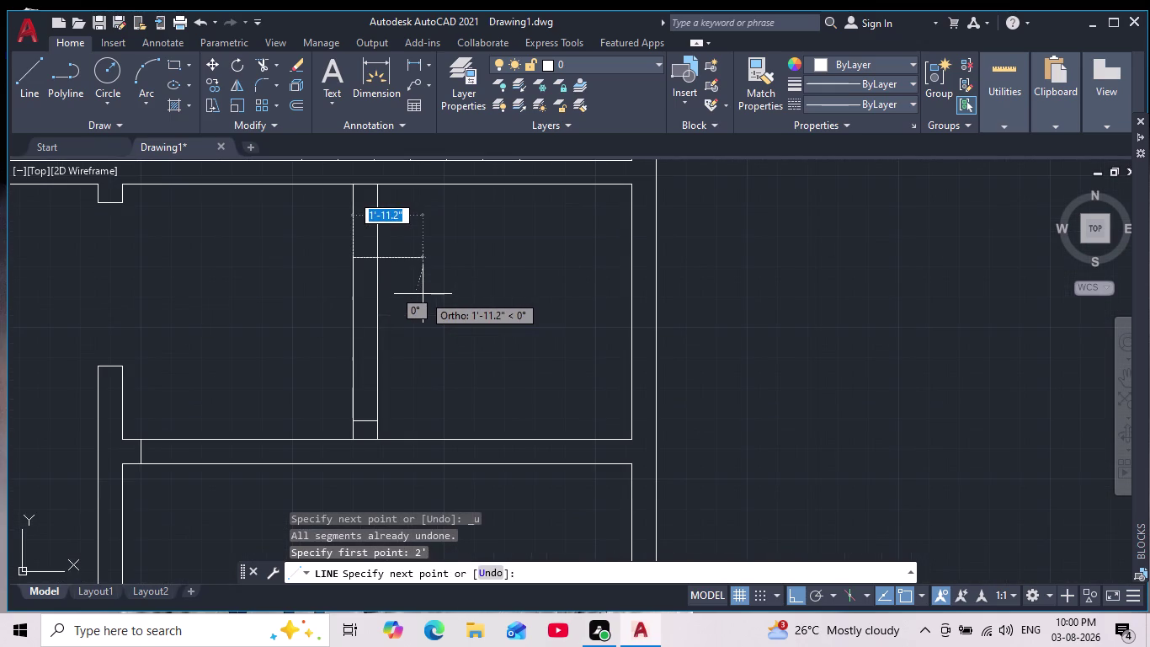
key(ctrl+z)
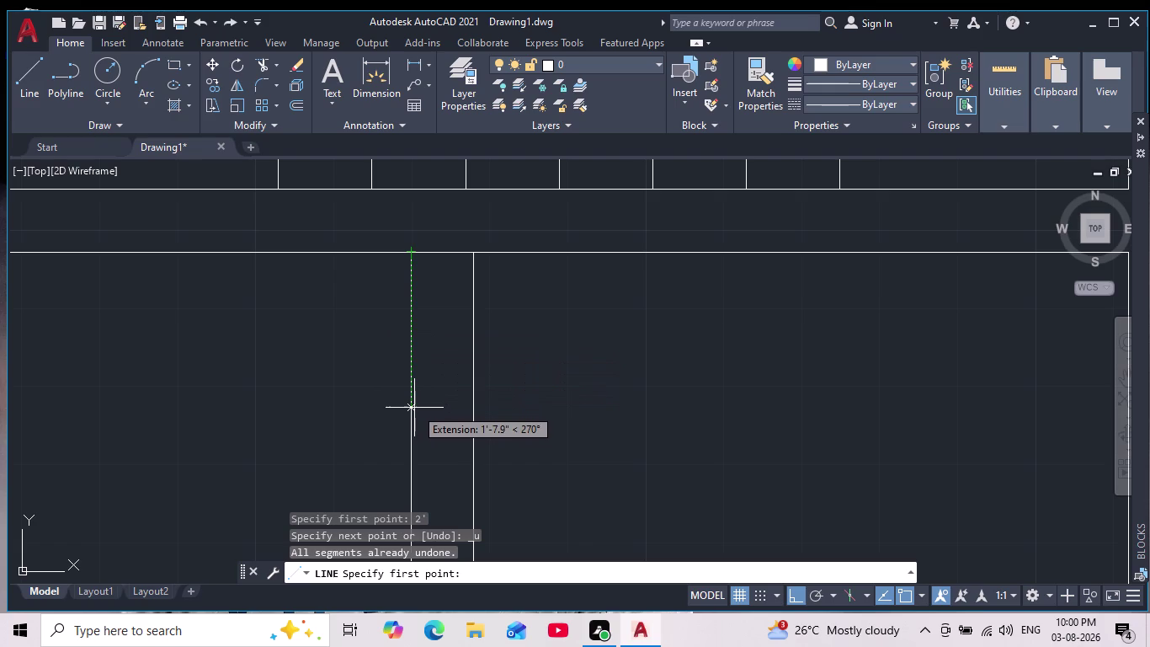
Draw the short cross line 3' below the partition top.
text(3')
key(Return)
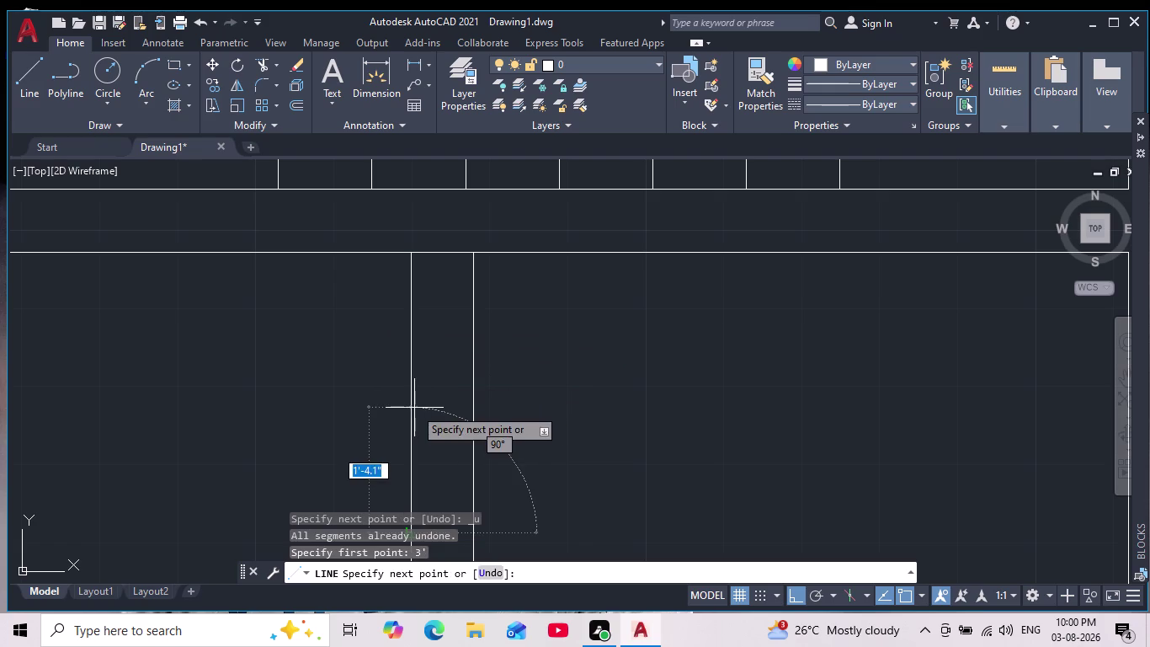
scroll(down, 3)
scroll(down, 3)
middle_drag(504, 413, 466, 263)
scroll(up, 3)
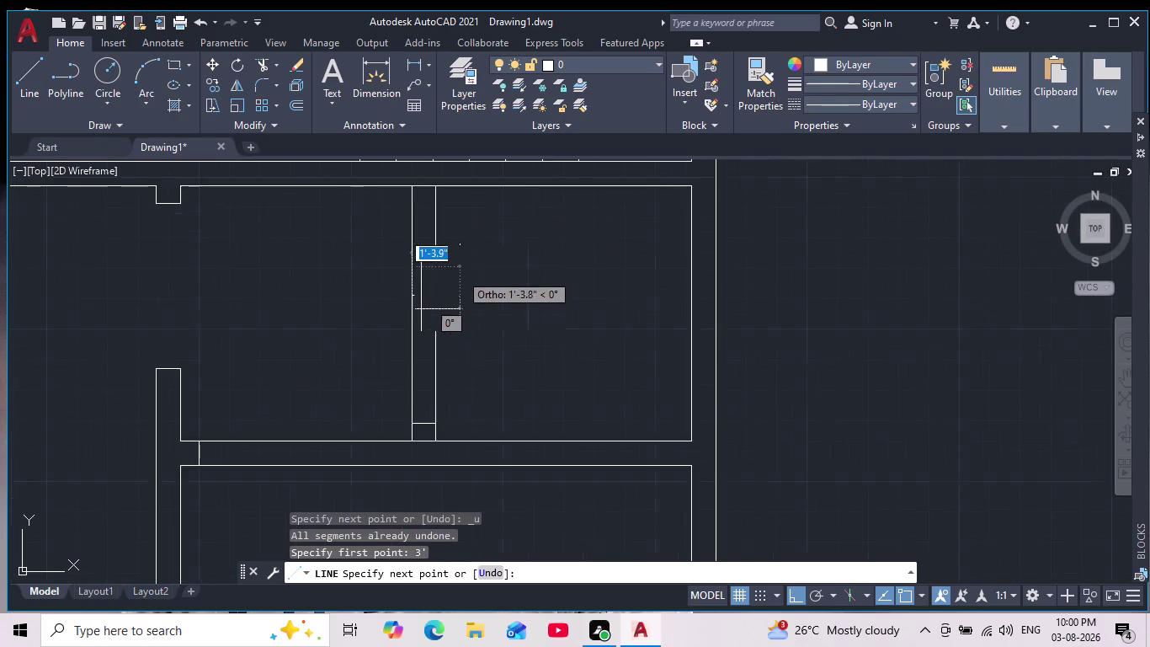
click(419, 309)
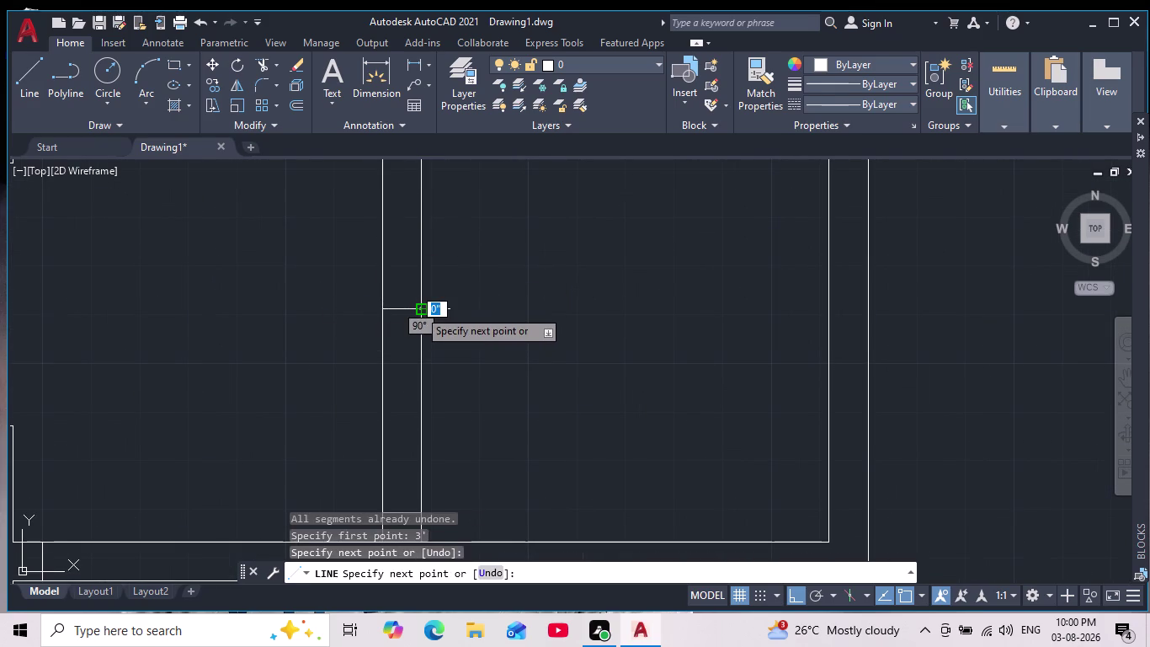
key(Escape)
scroll(down, 3)
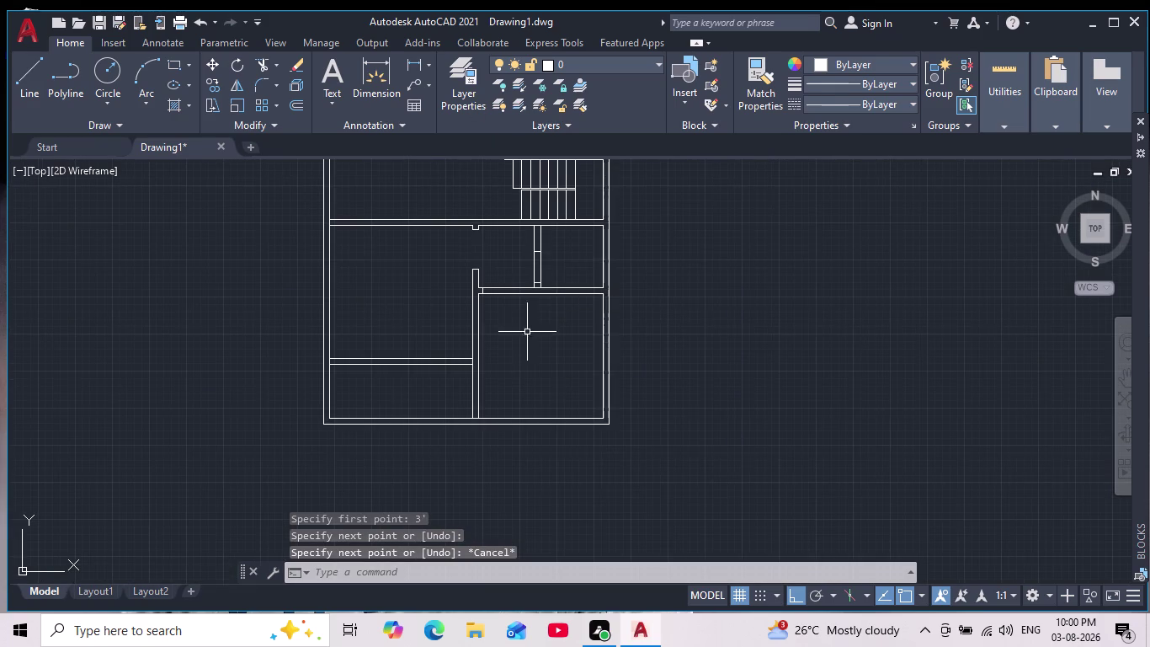
scroll(up, 3)
Fence-trim the partition lines between the two cross lines.
click(261, 64)
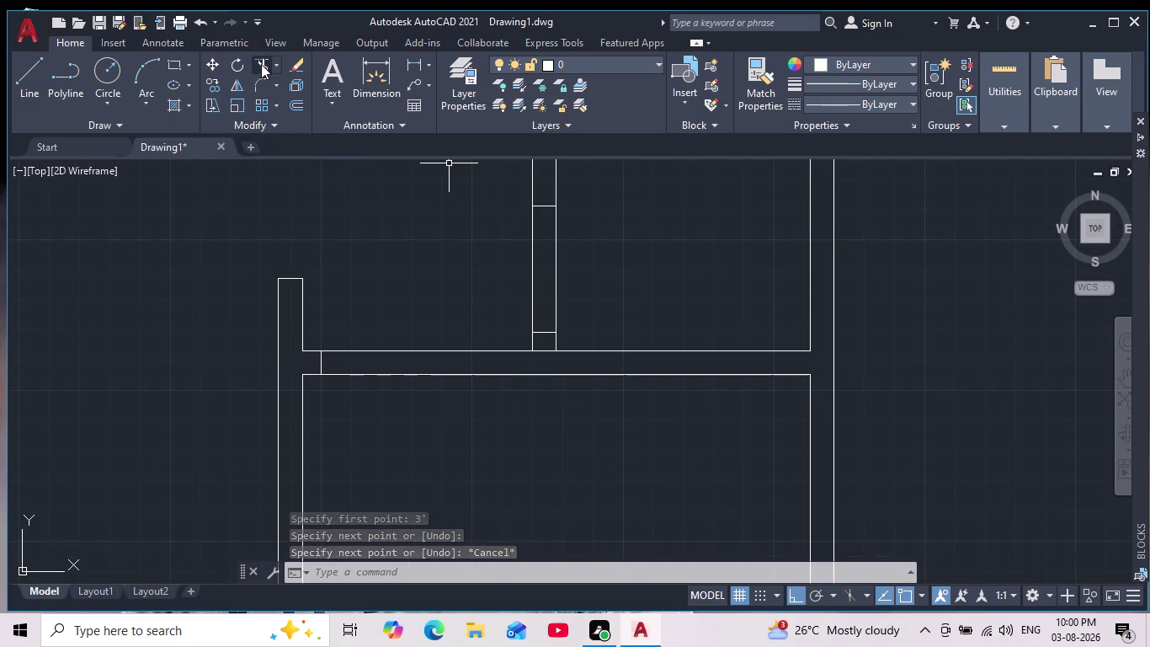
drag(542, 250, 496, 240)
drag(506, 254, 568, 251)
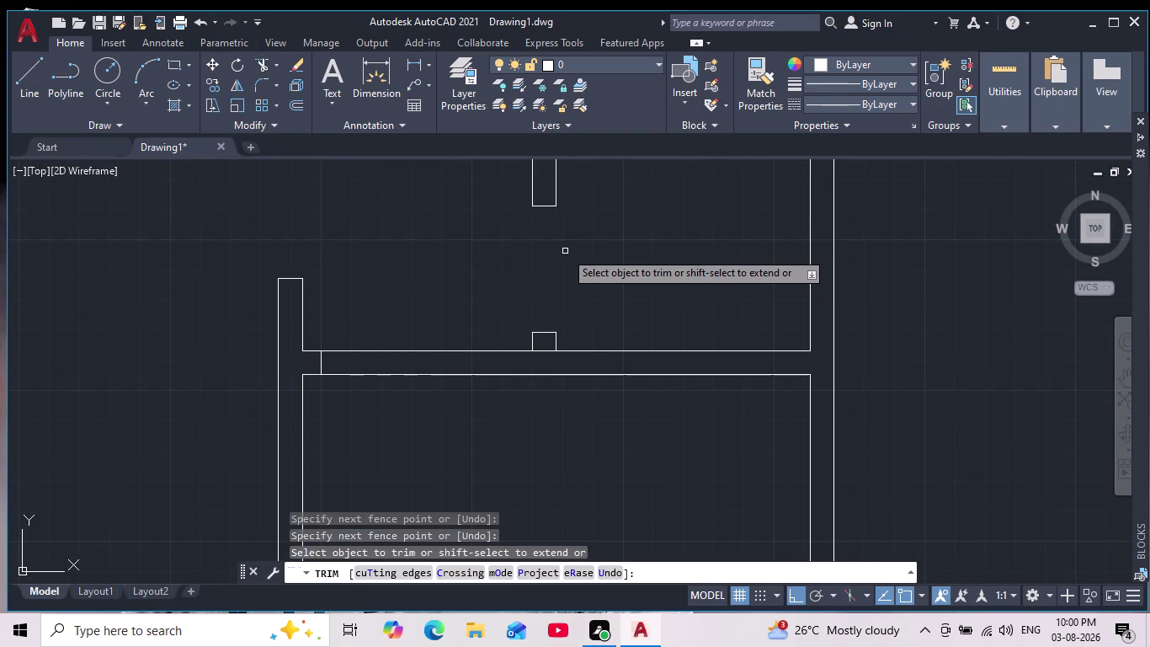
key(Escape)
key(Escape)
key(Escape)
key(Escape)
key(Escape)
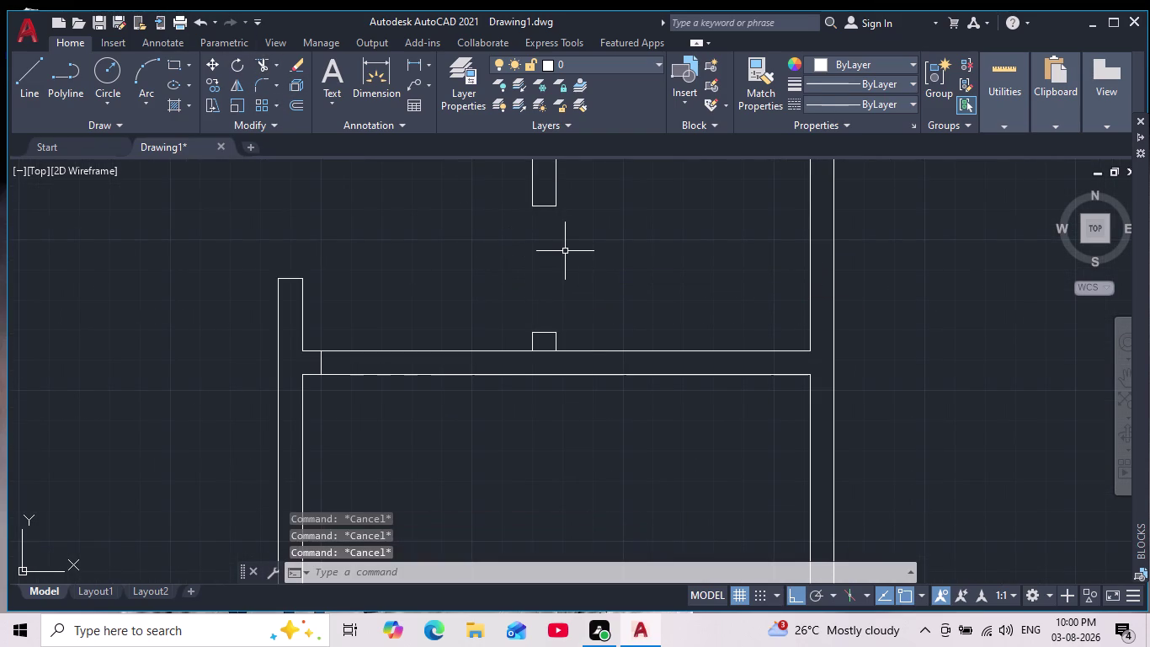
Pan and zoom across the plan to review the new doorway.
scroll(down, 3)
middle_drag(564, 255, 538, 390)
scroll(up, 3)
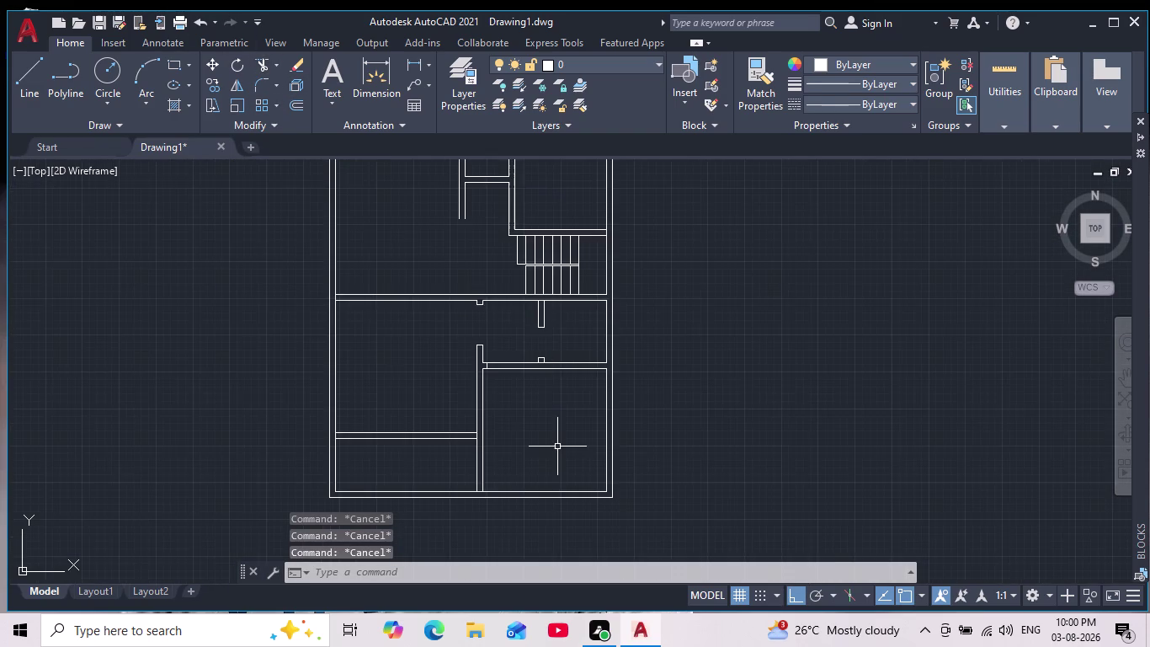
scroll(up, 3)
middle_drag(552, 436, 532, 438)
scroll(down, 3)
middle_drag(531, 427, 502, 451)
scroll(up, 3)
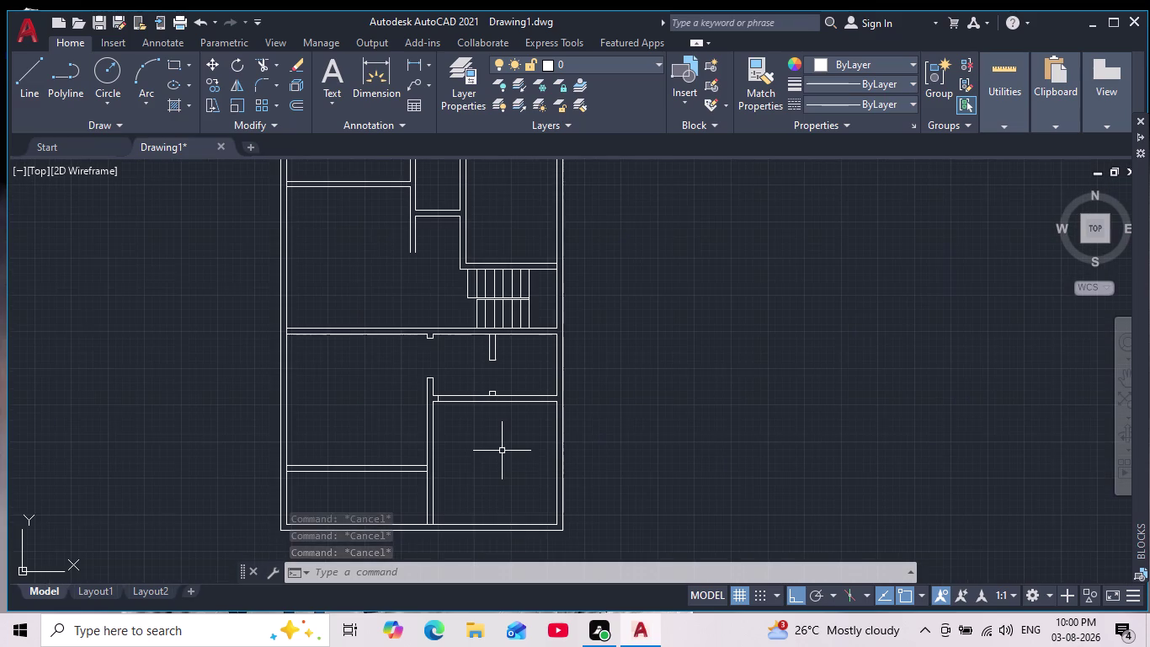
scroll(up, 3)
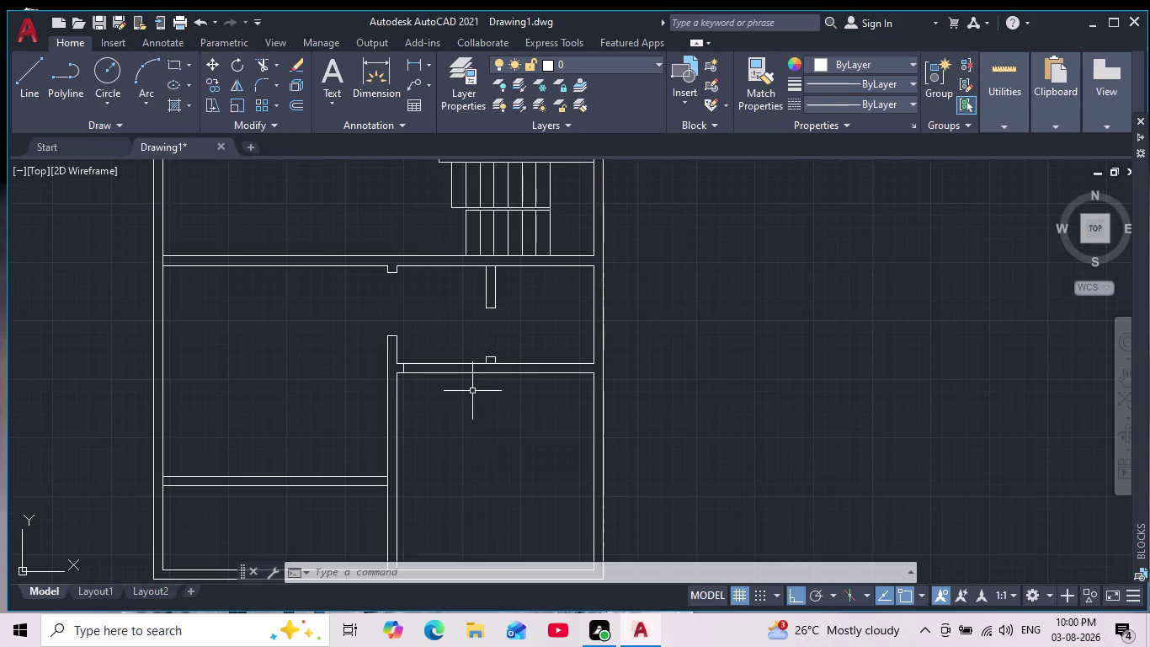
scroll(up, 3)
scroll(up, 3)
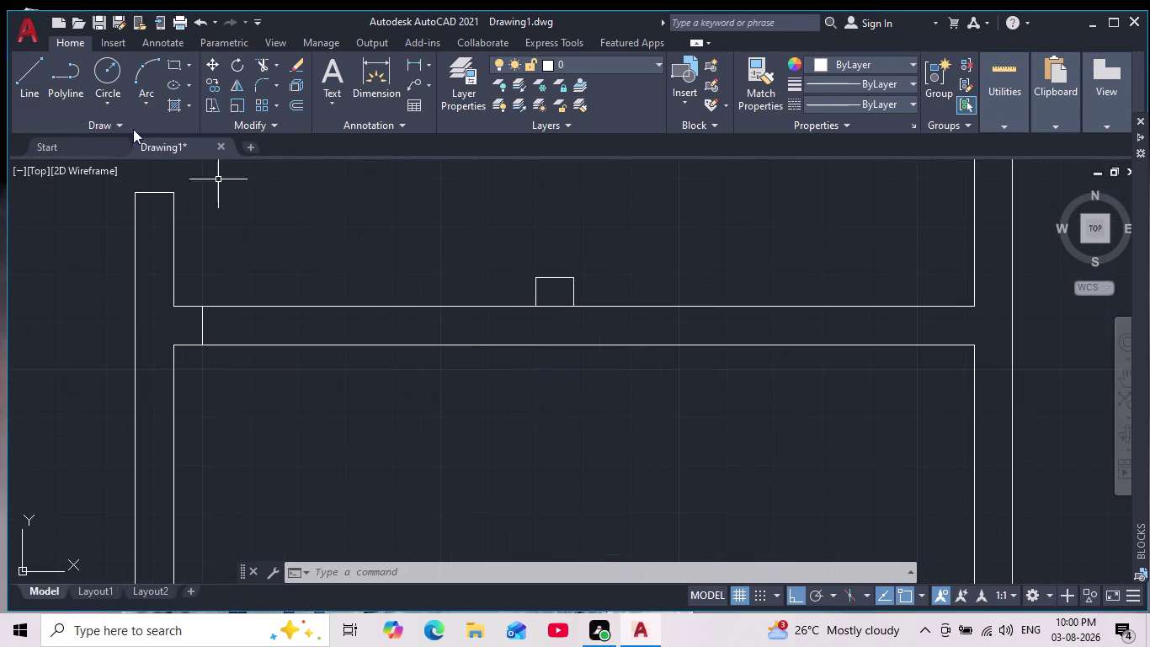
Draw a short cross line across the wall 2' from the notch.
click(36, 77)
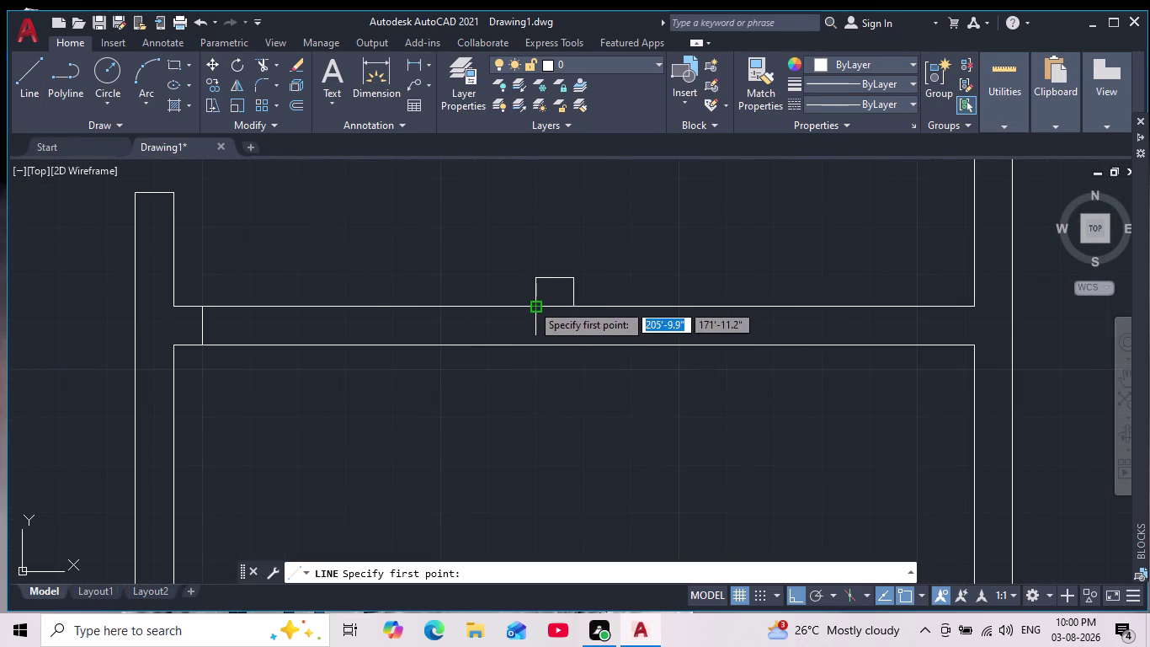
text(2')
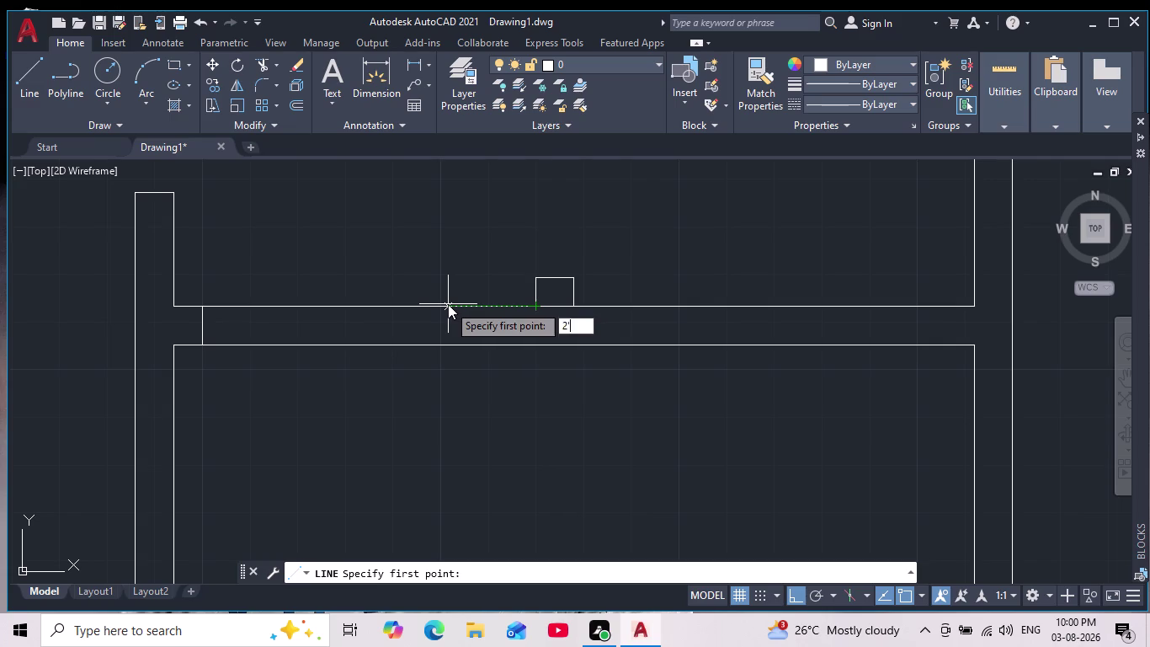
key(Return)
scroll(up, 3)
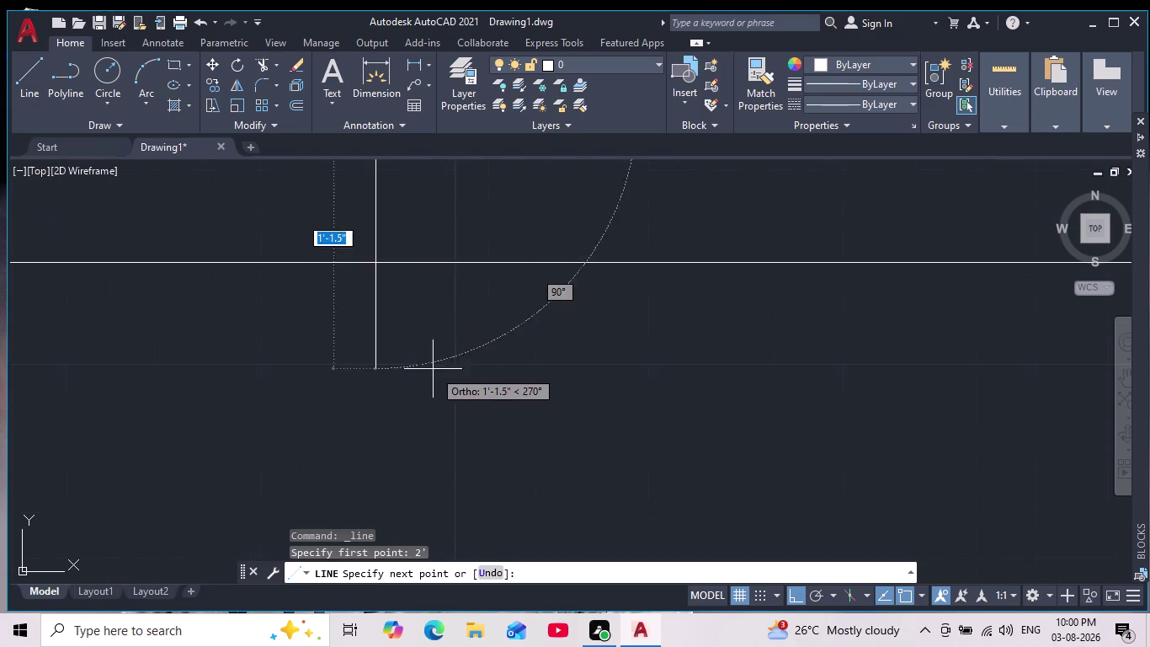
click(376, 269)
key(Escape)
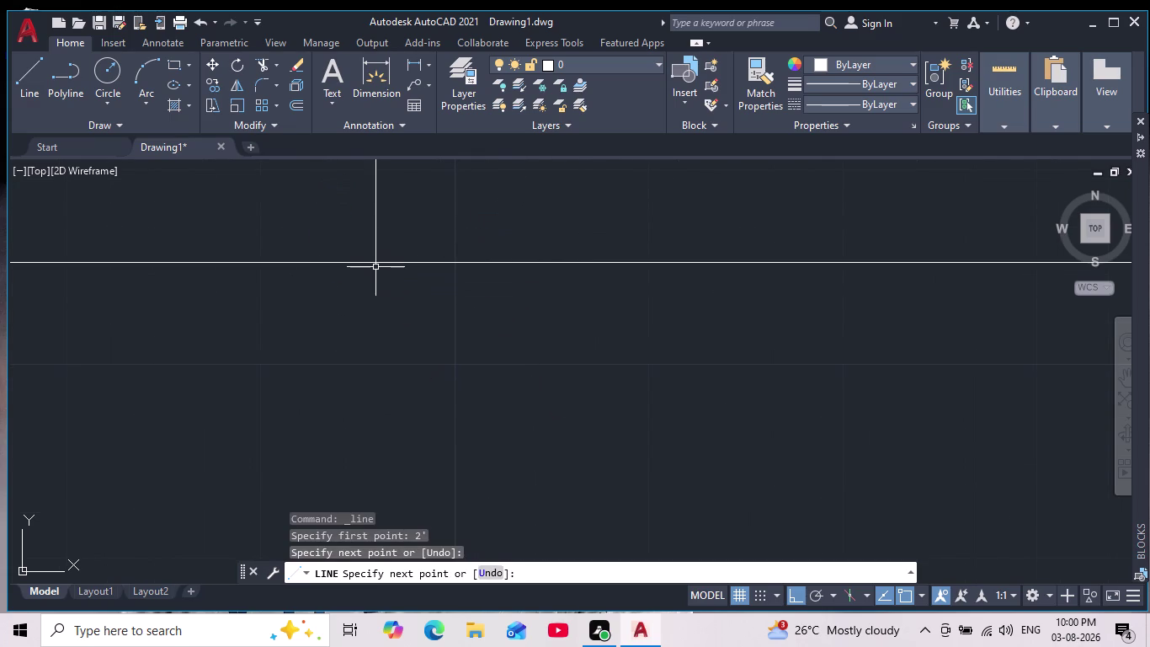
scroll(down, 3)
scroll(down, 3)
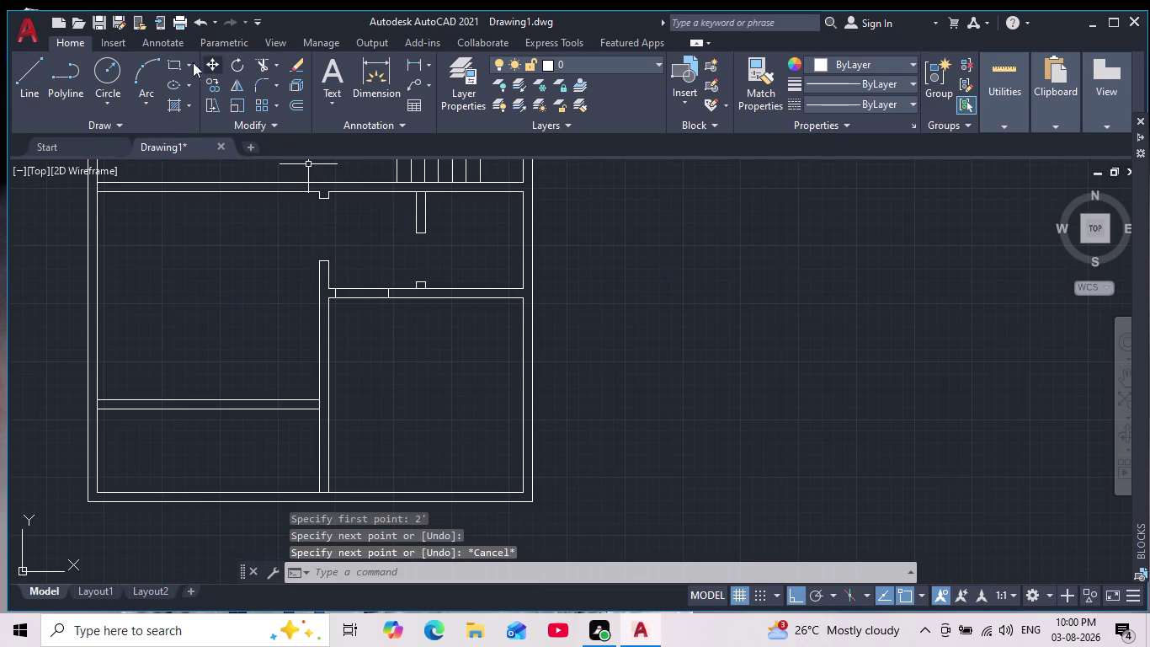
Fence-trim a doorway into the horizontal double-line wall.
click(239, 68)
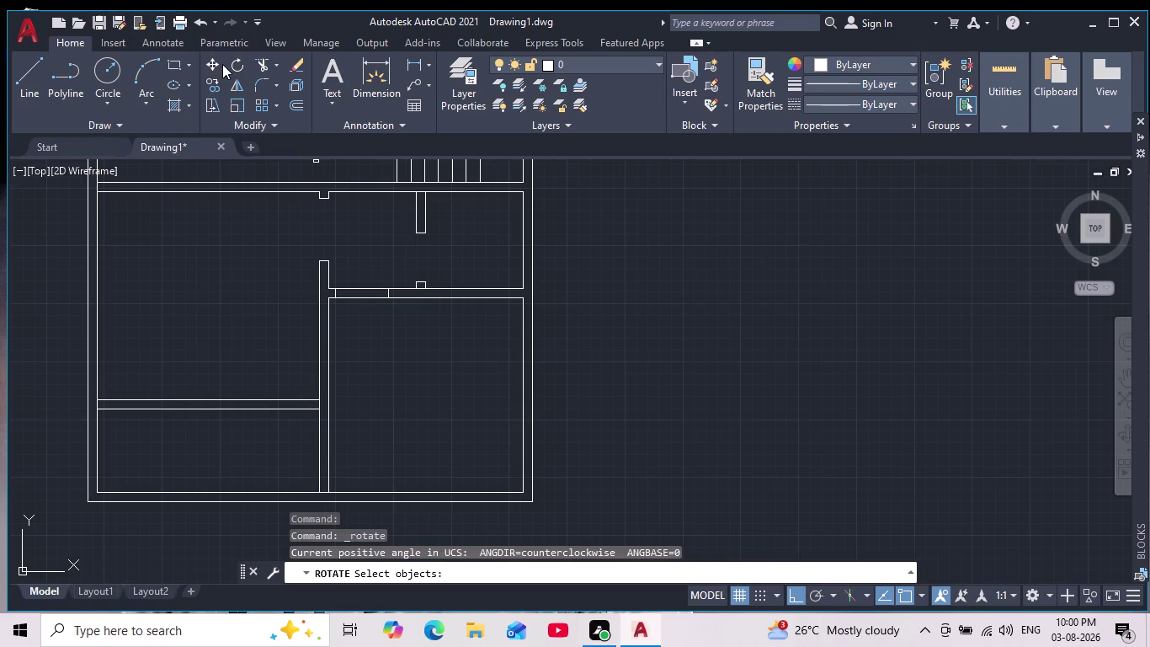
click(260, 66)
drag(357, 267, 362, 288)
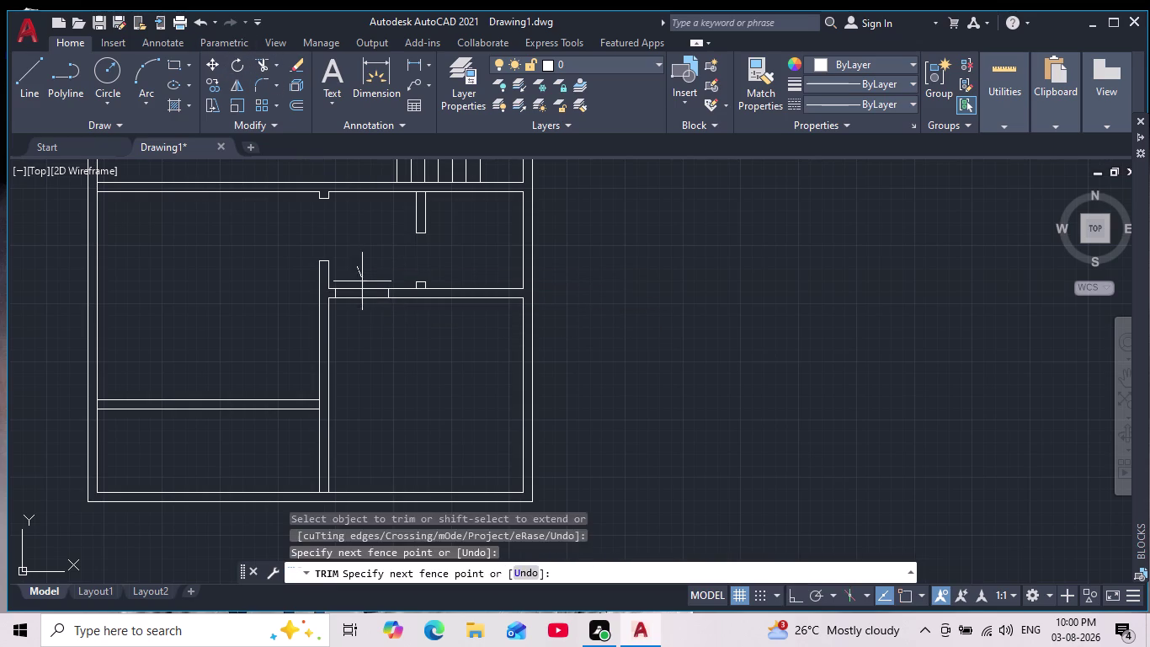
drag(362, 288, 362, 313)
key(Escape)
key(Escape)
key(Escape)
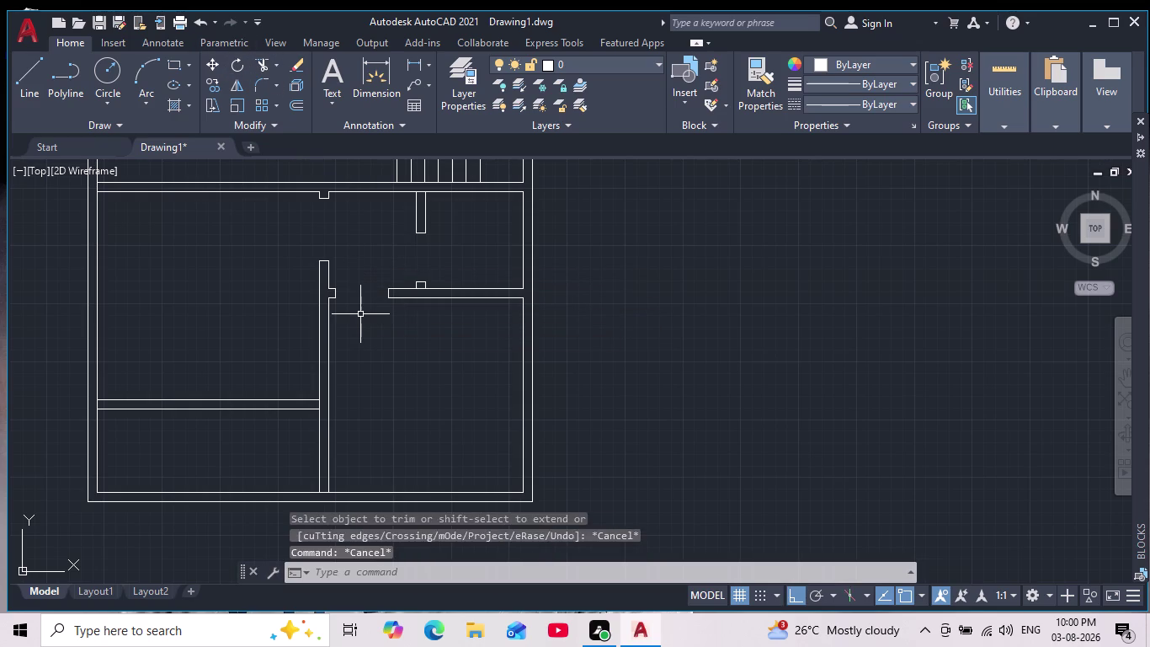
key(Escape)
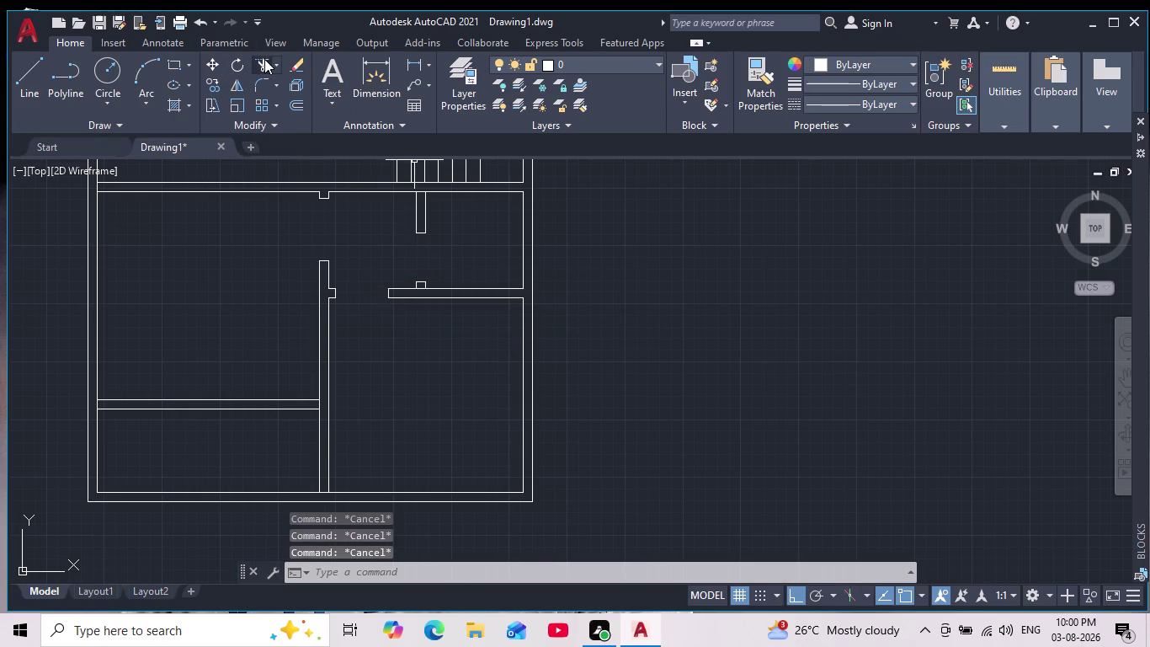
Trim the wall line at the partition junction below the staircase.
click(260, 57)
scroll(up, 3)
click(458, 285)
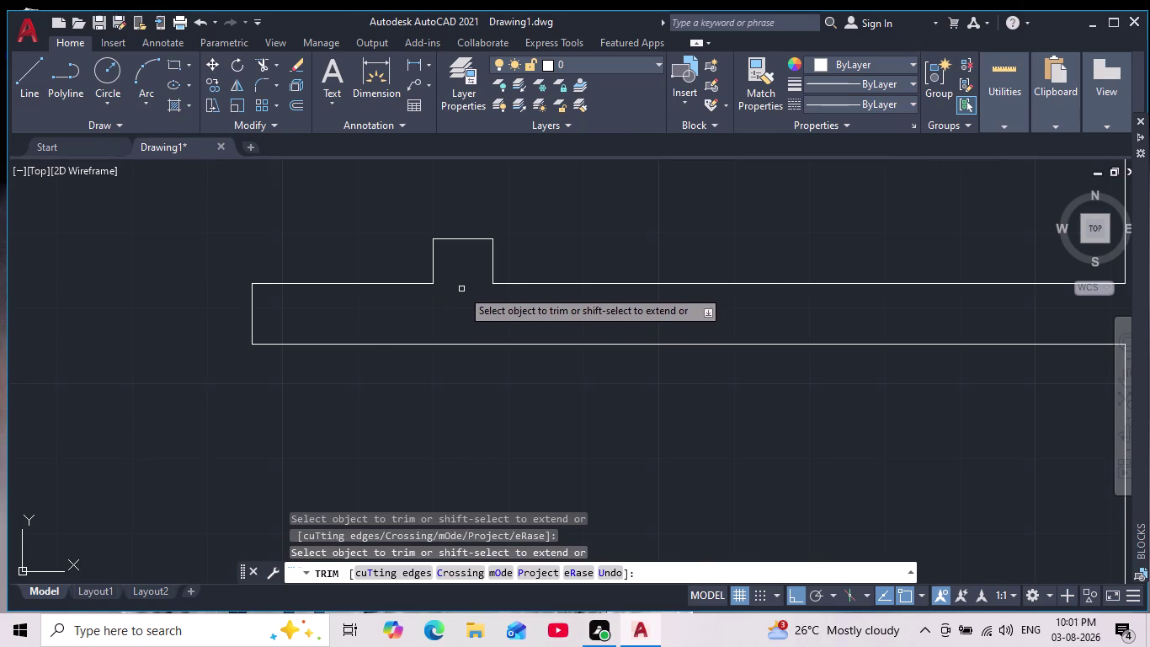
scroll(down, 3)
scroll(down, 3)
middle_drag(474, 392, 474, 412)
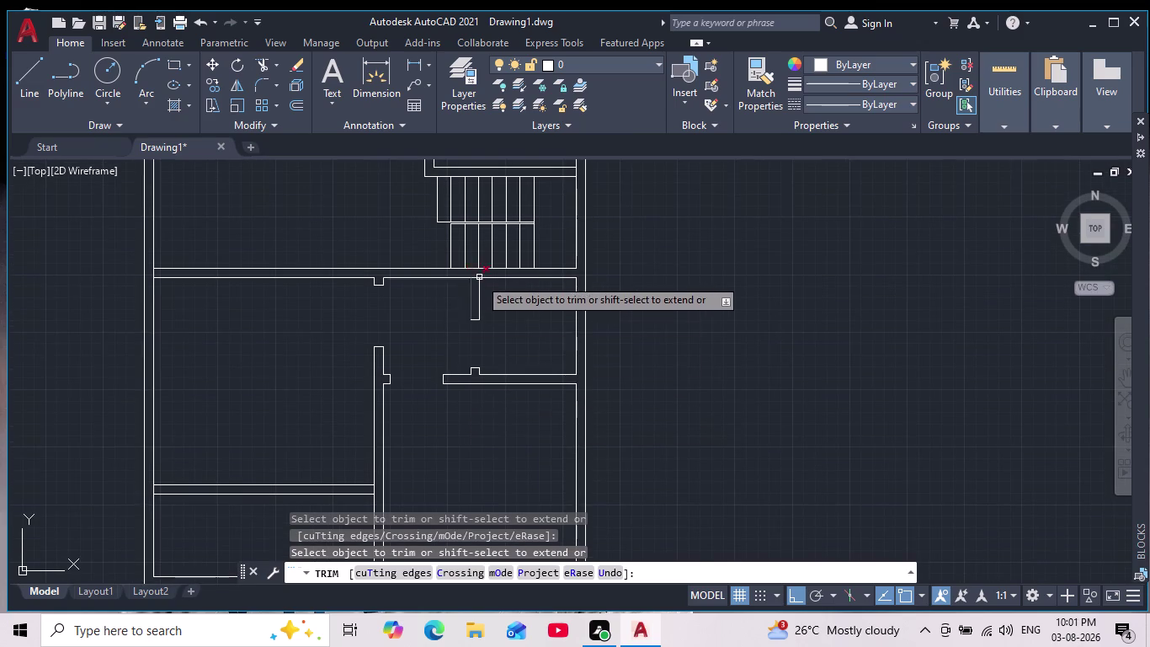
scroll(up, 3)
drag(451, 257, 439, 300)
scroll(down, 3)
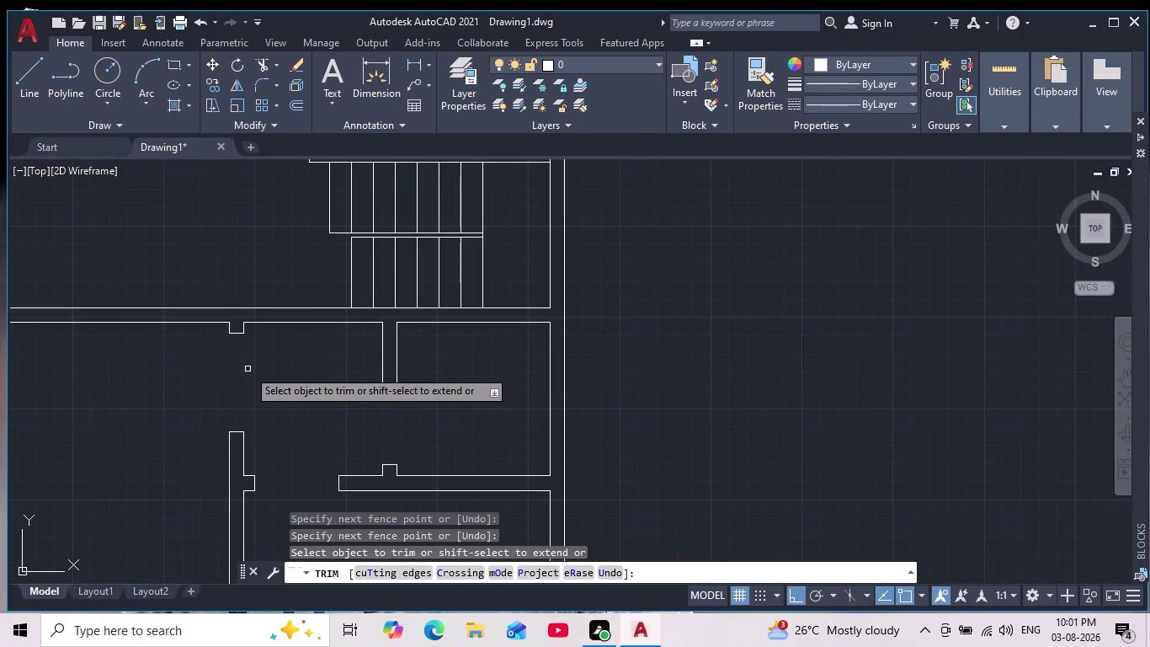
middle_drag(248, 369, 273, 347)
scroll(down, 3)
key(Escape)
key(Escape)
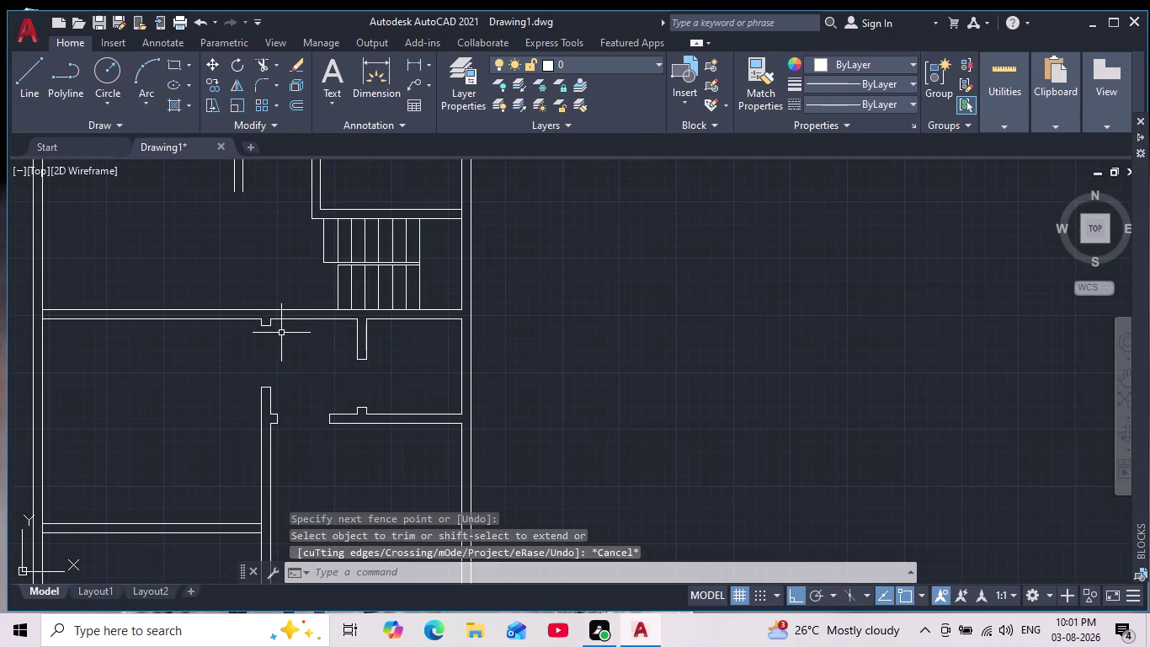
key(Escape)
key(Escape)
key(Escape)
key(Escape)
key(Escape)
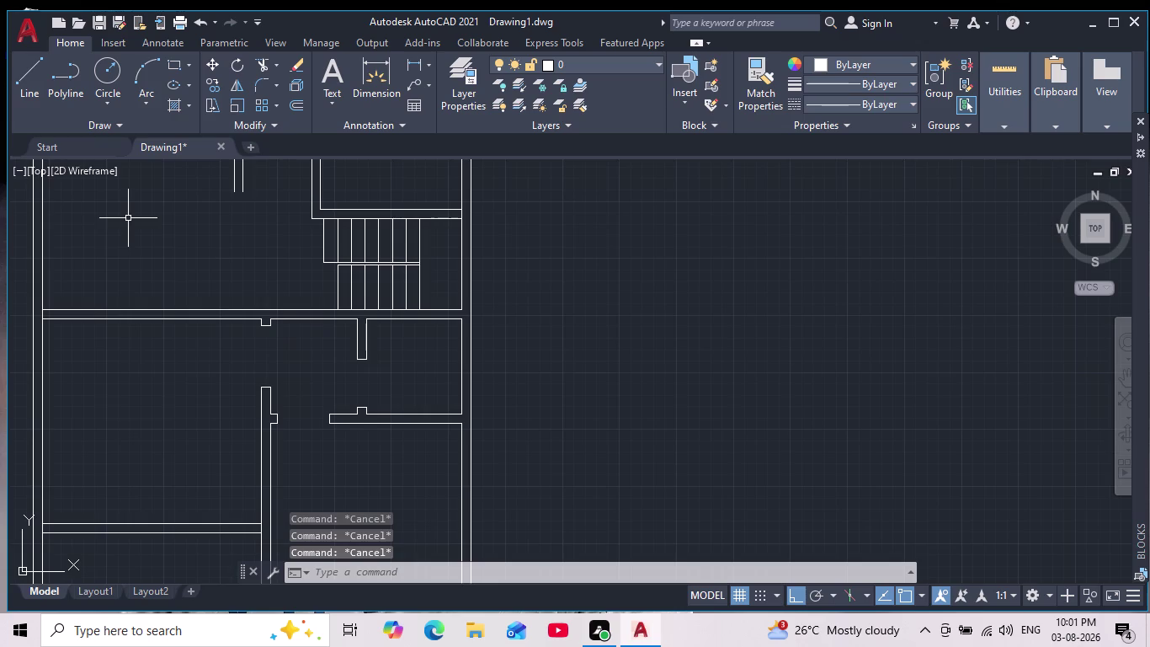
Zoom to the full plan and centre on the lower-left partition.
scroll(down, 3)
scroll(up, 3)
middle_click(342, 387)
scroll(down, 3)
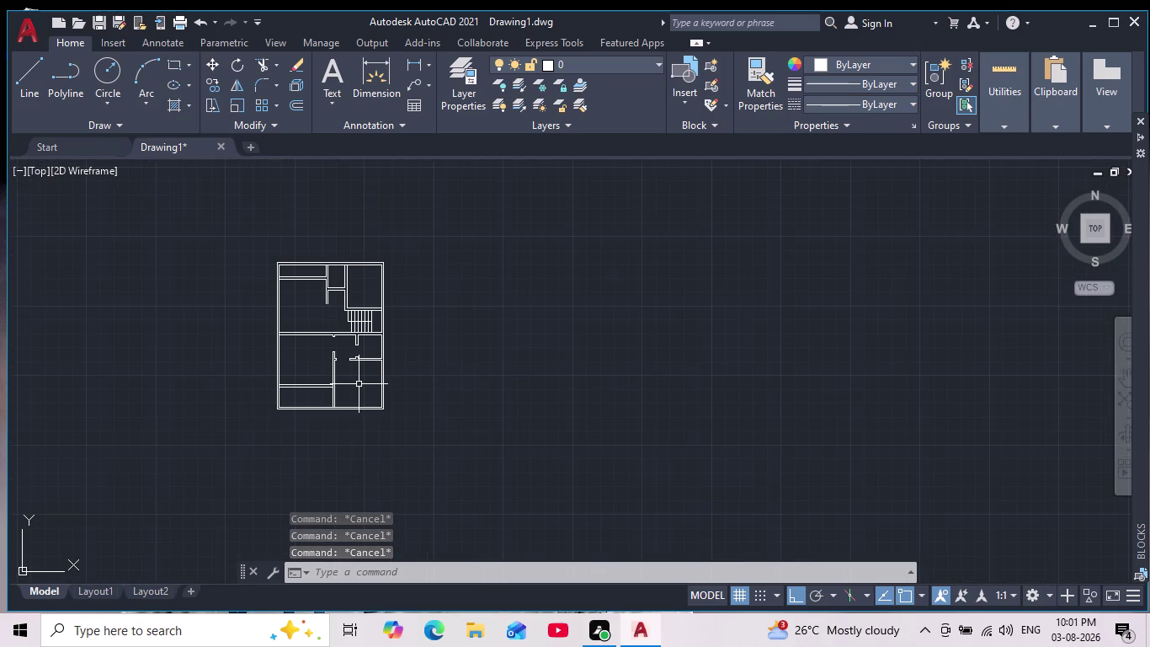
scroll(up, 3)
middle_drag(355, 381, 399, 389)
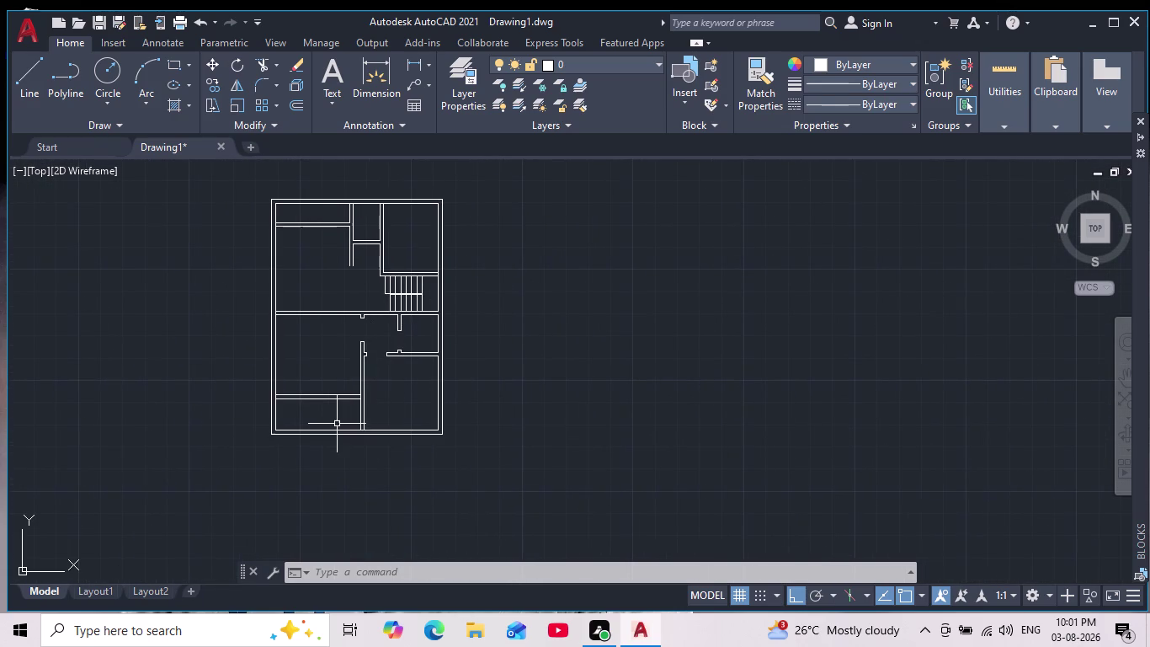
scroll(up, 3)
scroll(up, 3)
middle_drag(341, 409, 343, 409)
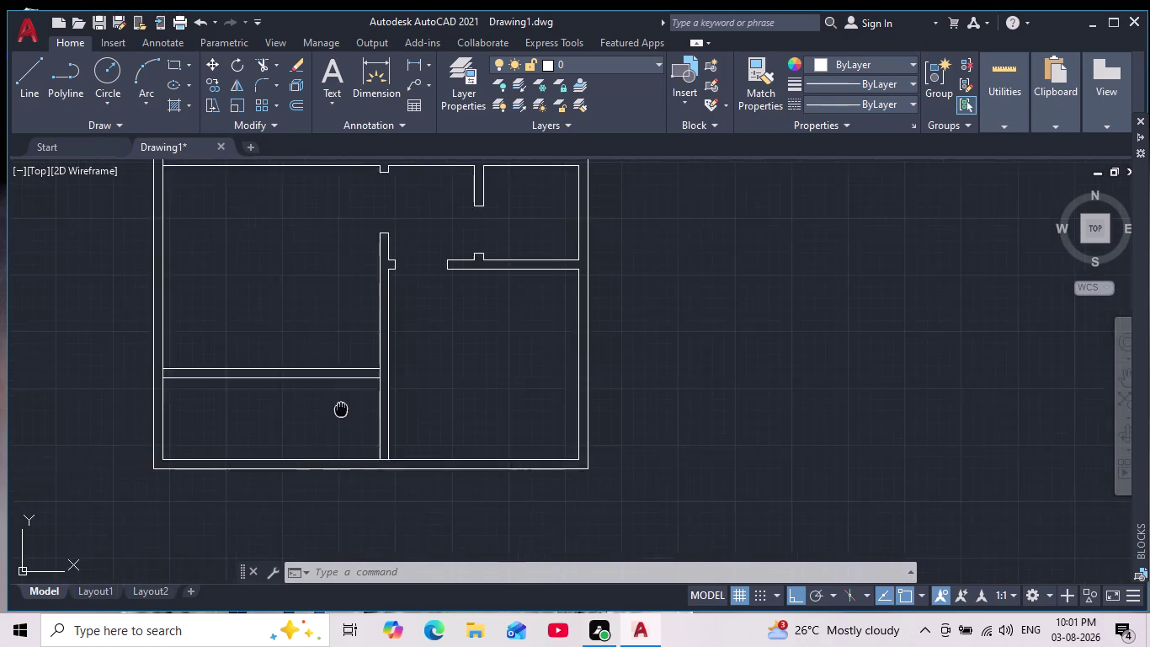
middle_drag(344, 409, 396, 398)
Draw a cross line over the partition 6 from the vertical wall.
click(23, 81)
scroll(up, 3)
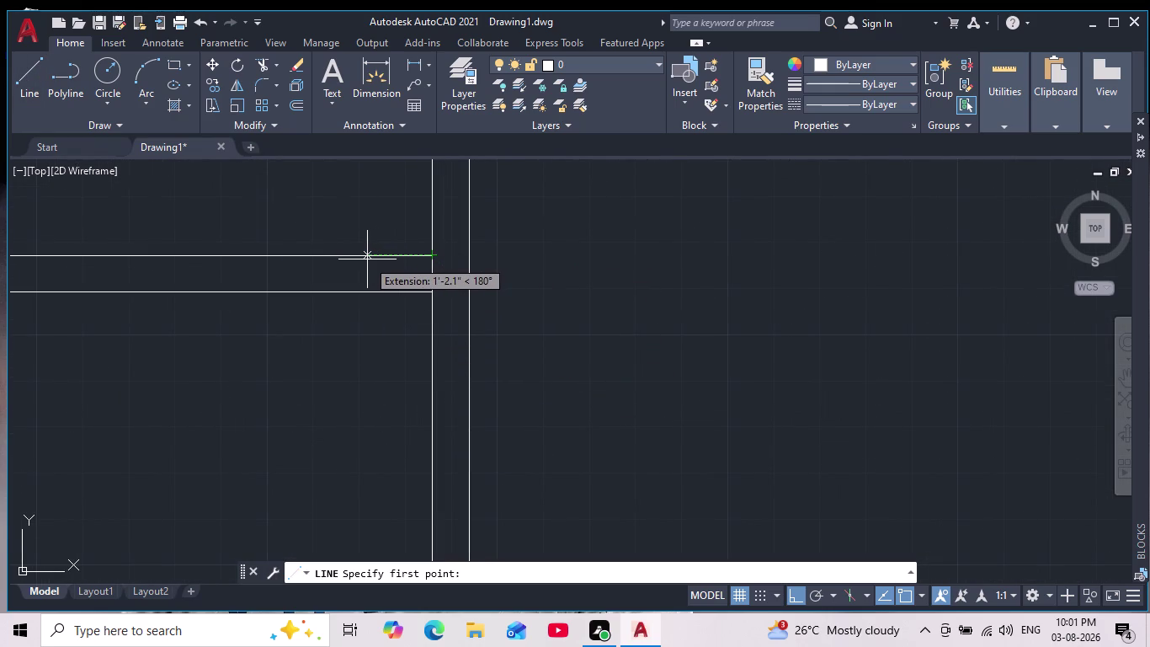
key(6)
key(Return)
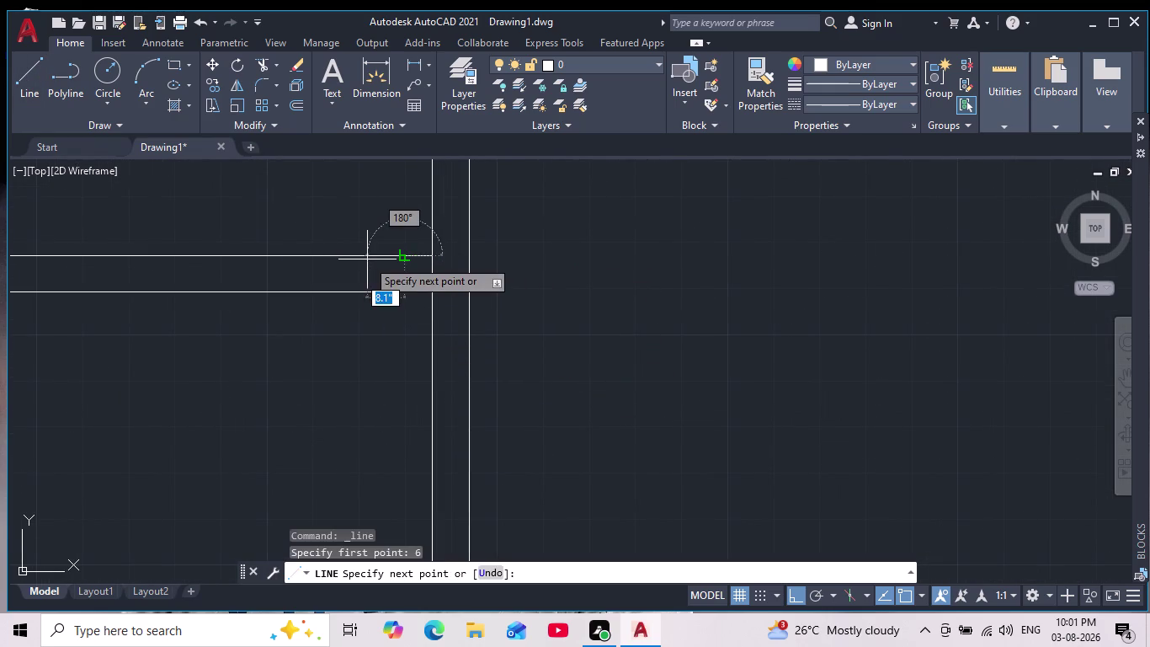
scroll(up, 3)
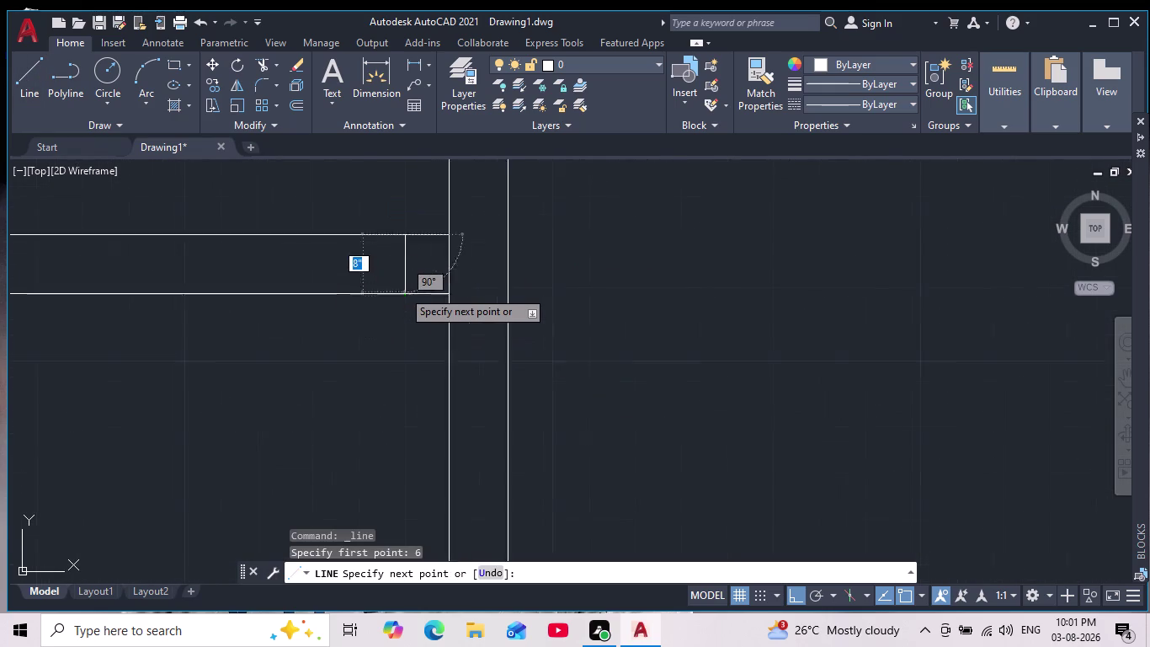
scroll(up, 3)
click(405, 299)
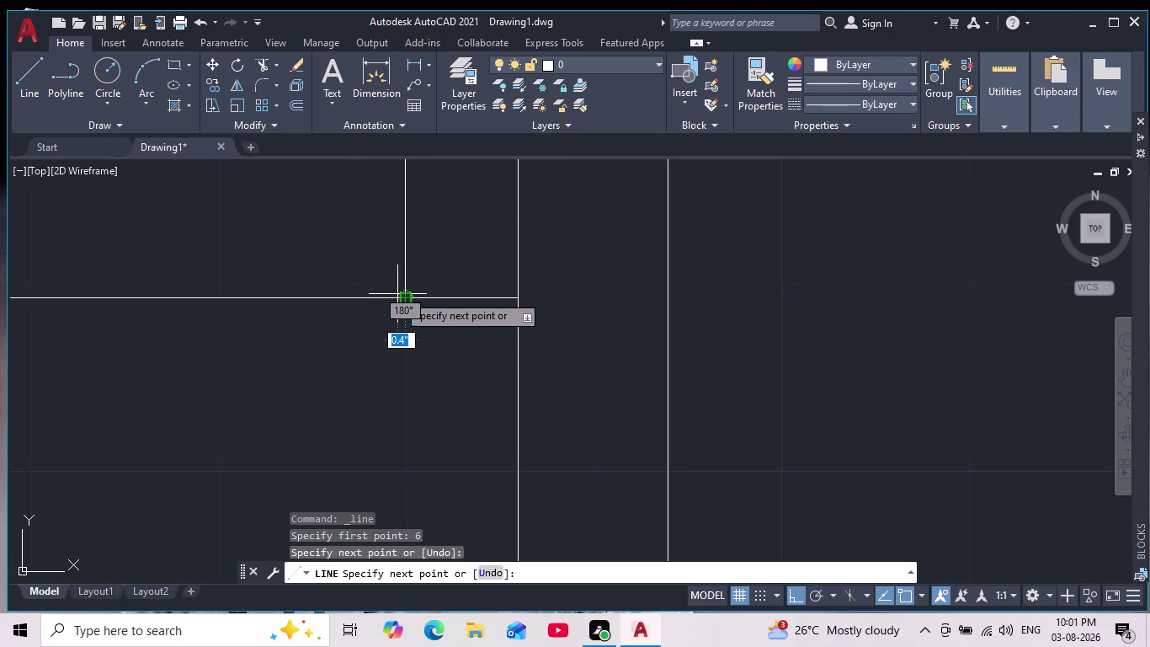
key(Escape)
scroll(down, 3)
middle_drag(363, 350, 410, 358)
scroll(down, 3)
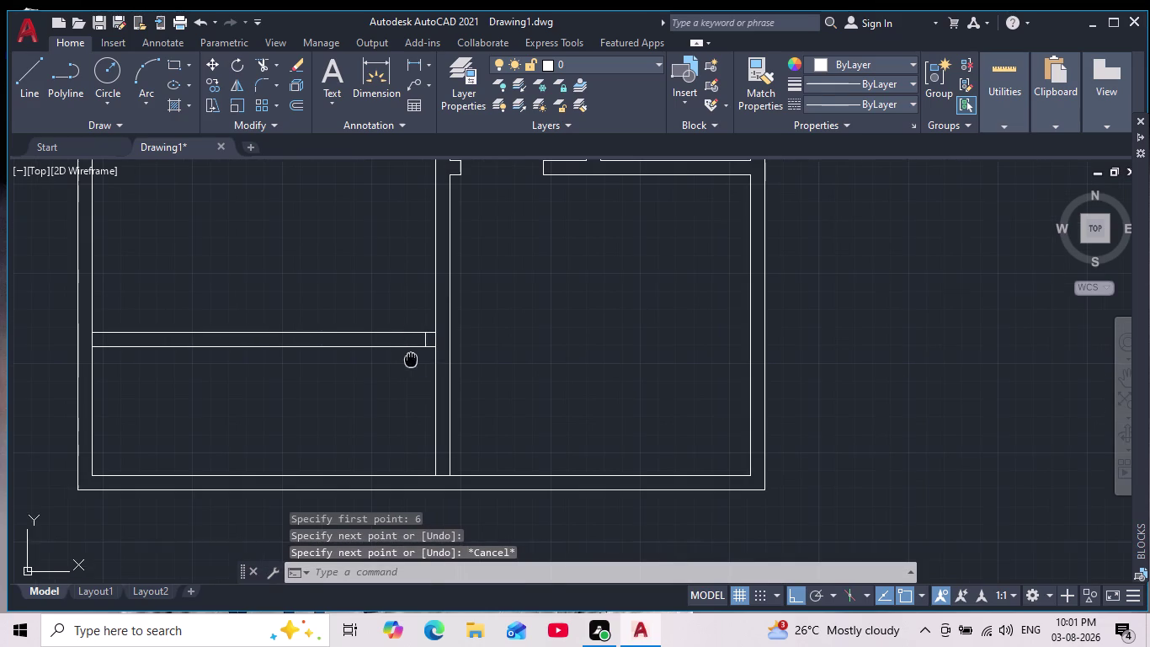
scroll(down, 3)
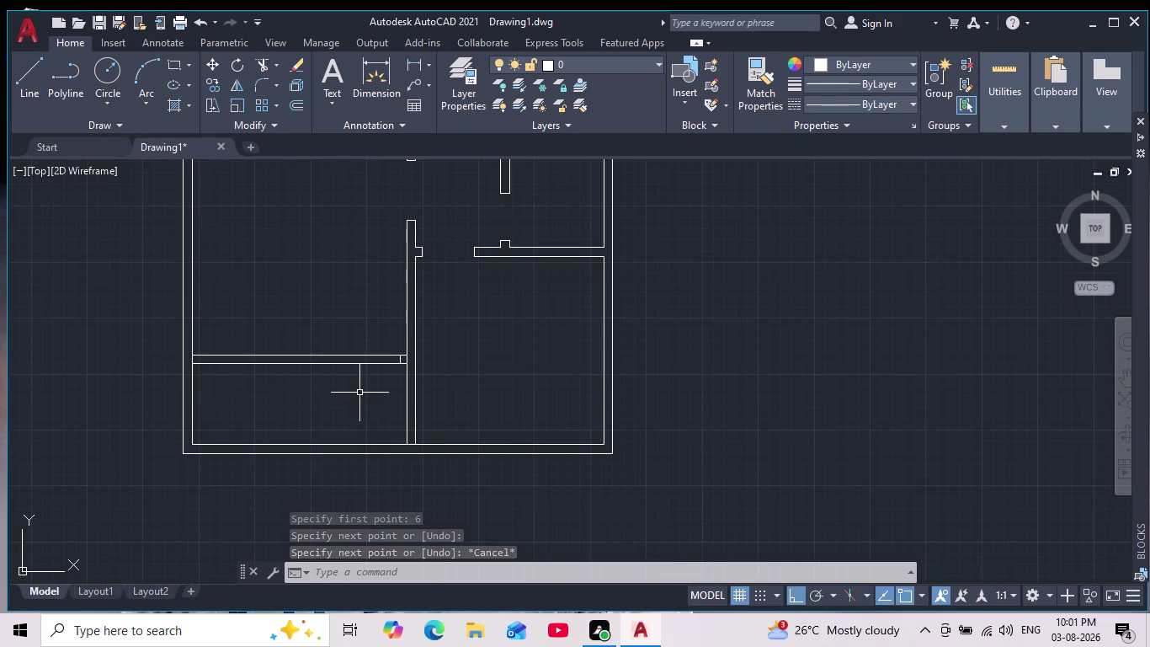
scroll(up, 3)
middle_drag(390, 375, 403, 382)
scroll(down, 3)
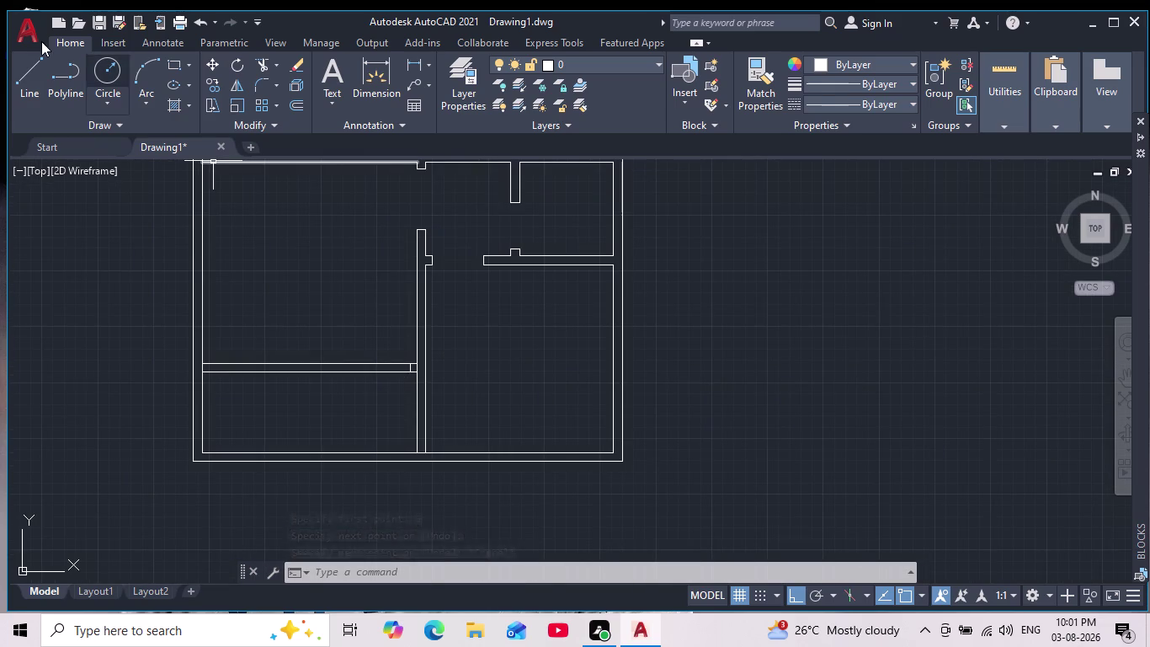
Draw a second cross line across the lower-left partition 6' further along.
click(35, 75)
scroll(up, 3)
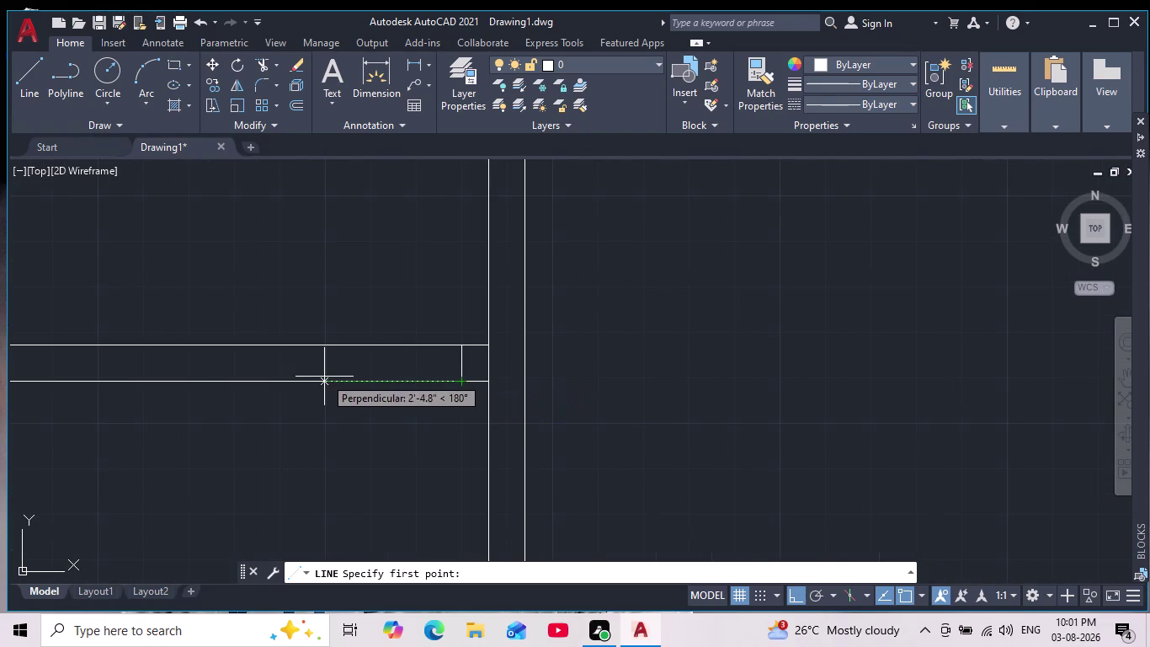
text(6)
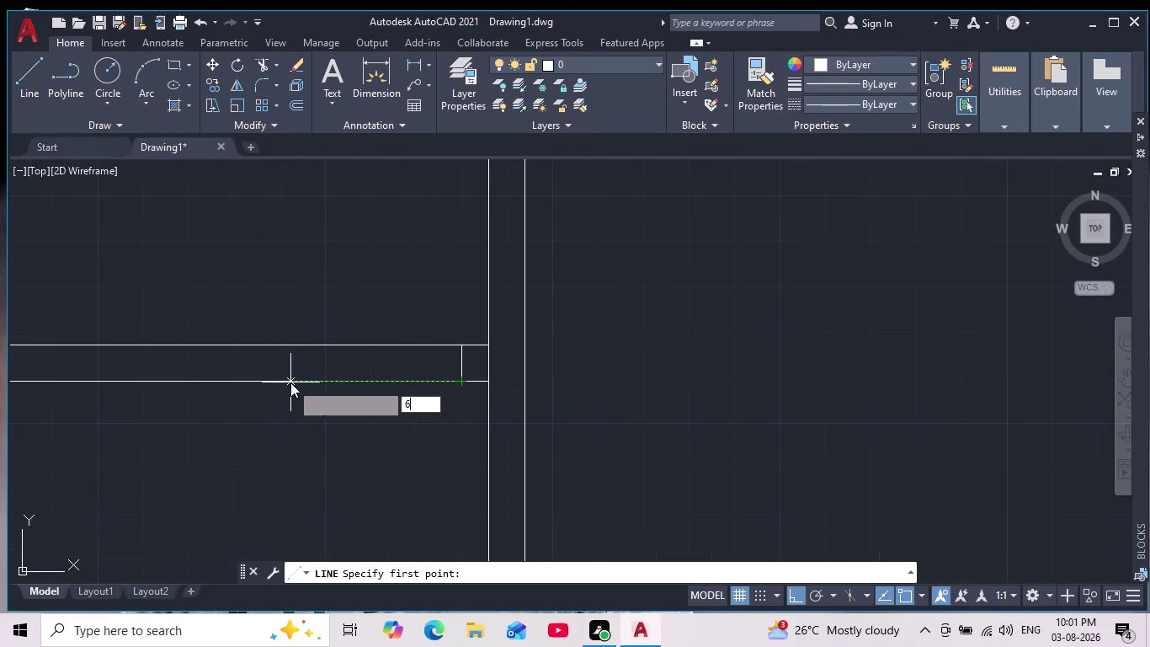
text(')
key(Return)
scroll(down, 3)
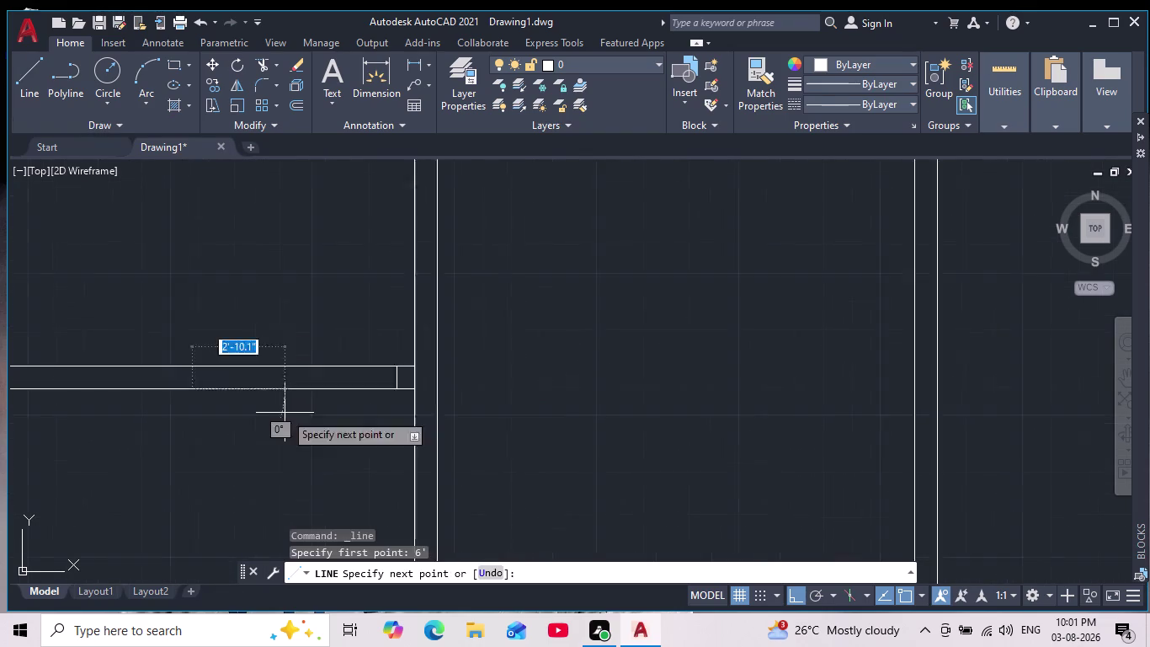
scroll(down, 3)
scroll(up, 3)
middle_drag(268, 461, 343, 174)
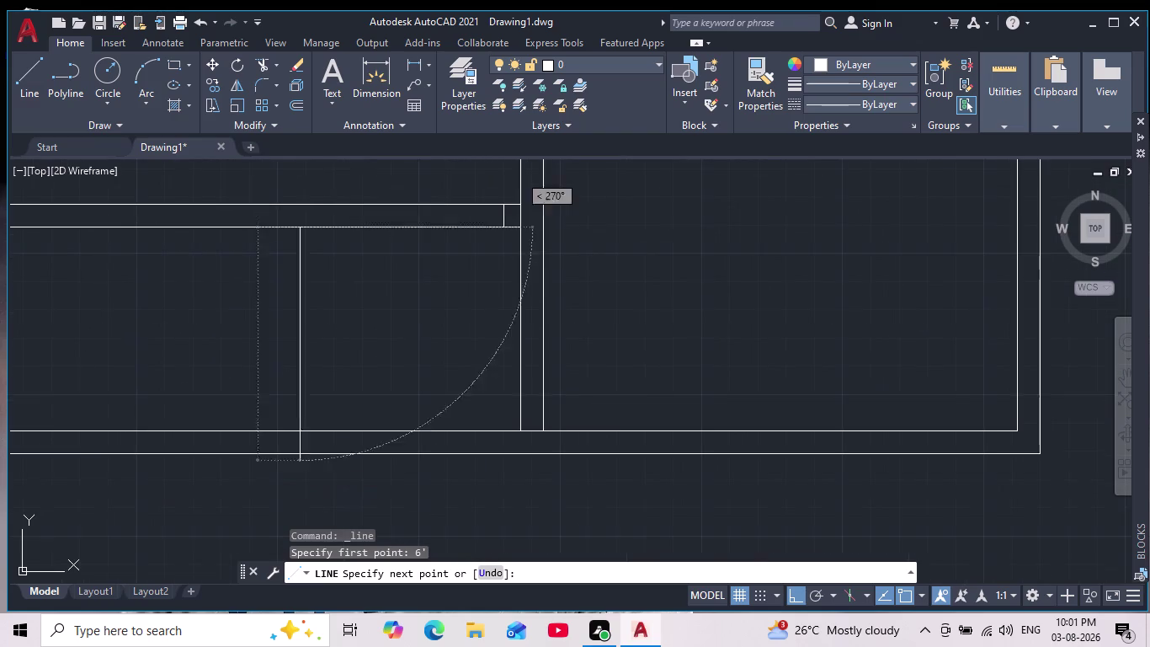
scroll(up, 3)
click(243, 247)
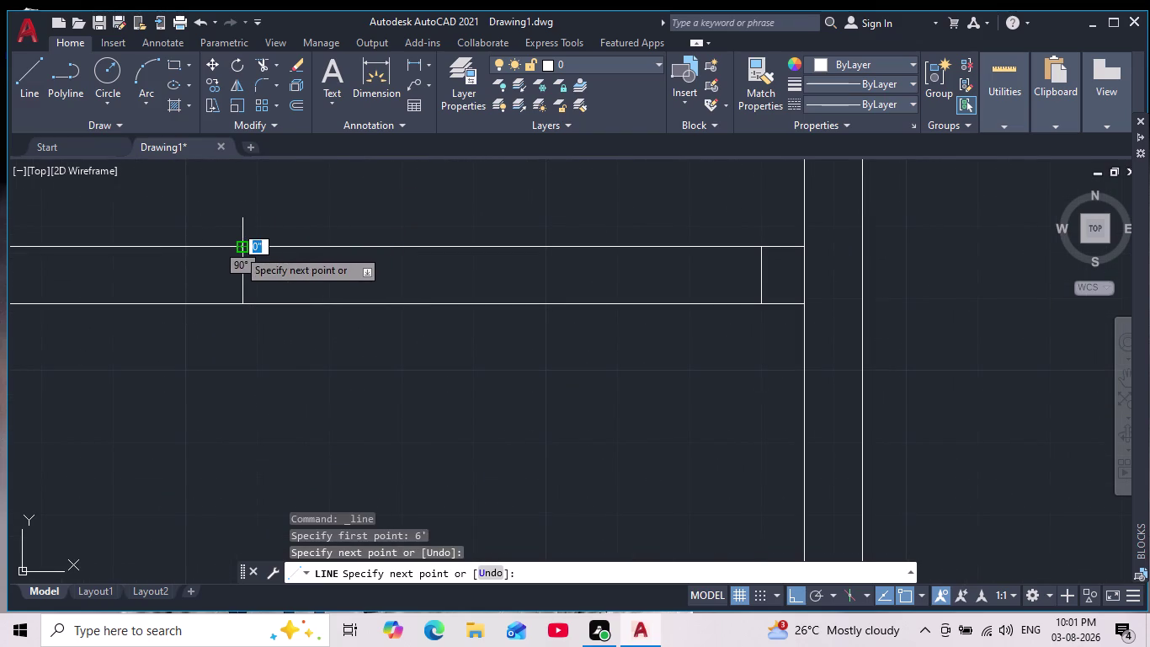
key(Escape)
scroll(down, 3)
middle_drag(251, 286, 254, 300)
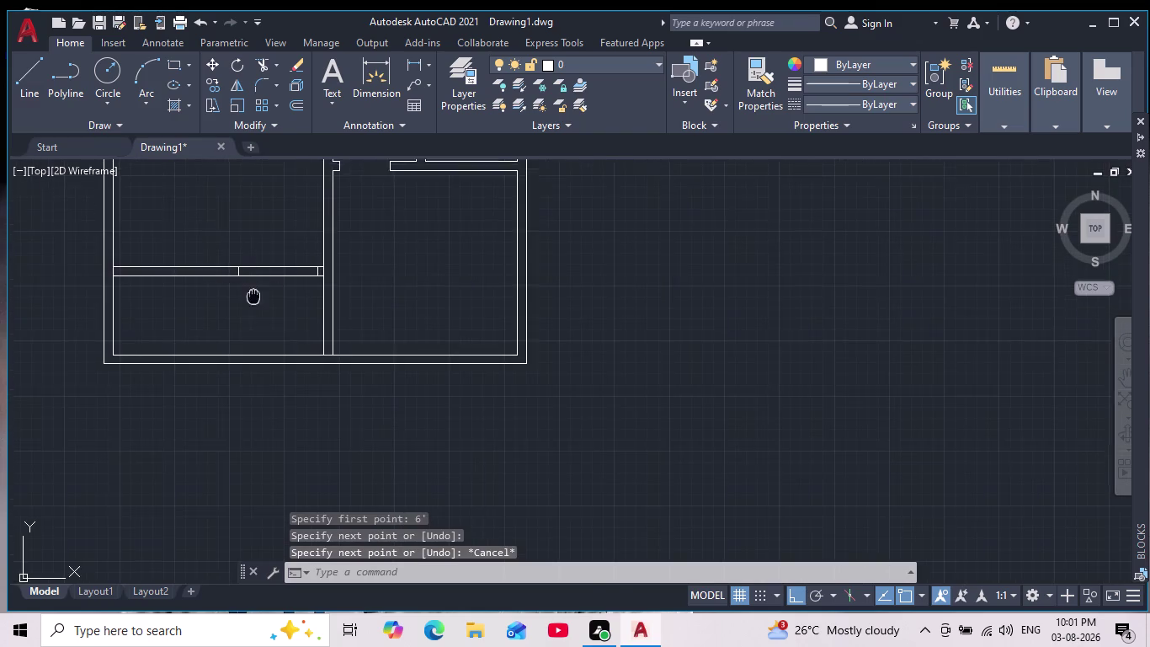
middle_drag(254, 300, 257, 338)
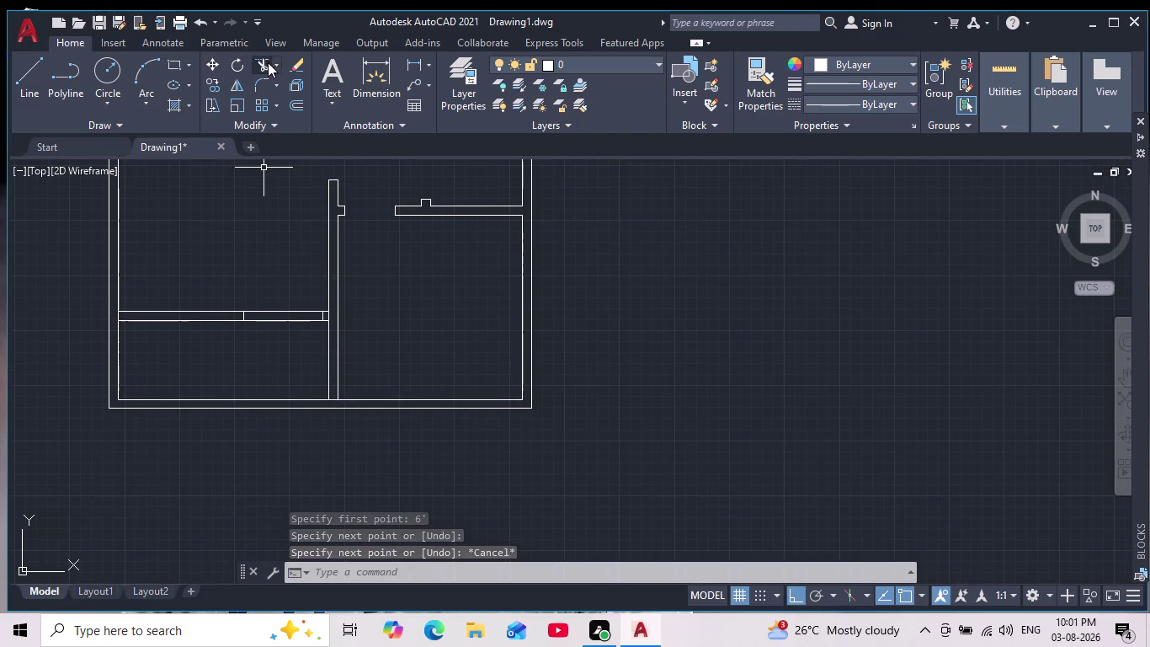
Fence-trim the partition lines between the cross line and the wall.
click(268, 62)
drag(284, 338, 283, 254)
key(Escape)
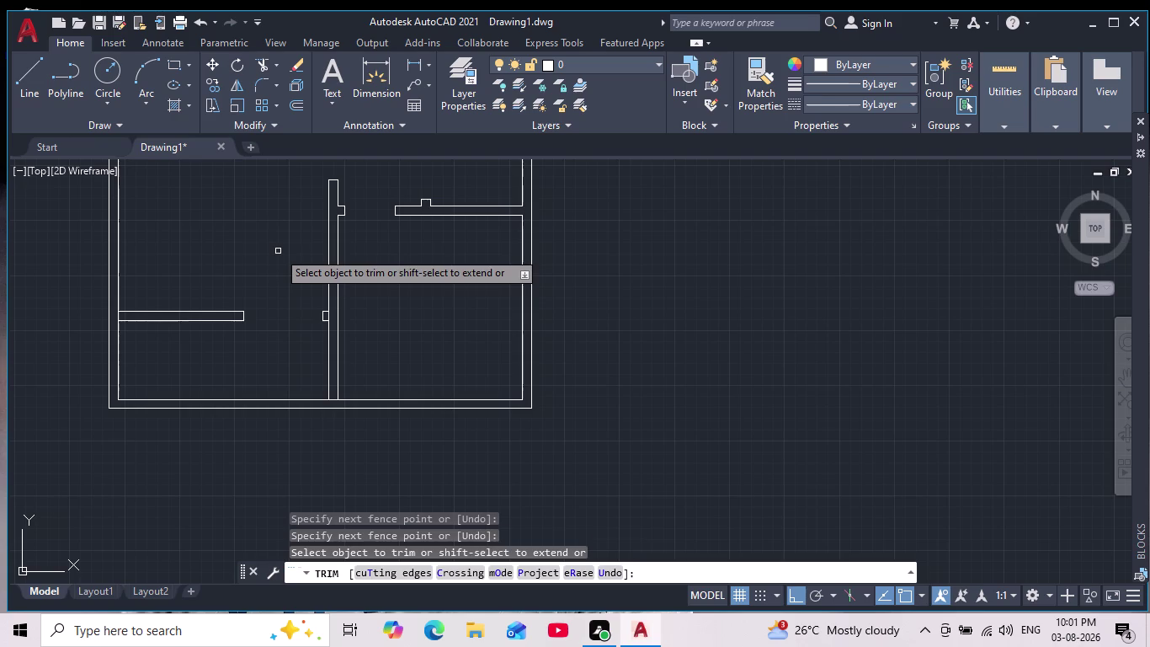
key(Escape)
key(Escape)
key(Escape)
key(Escape)
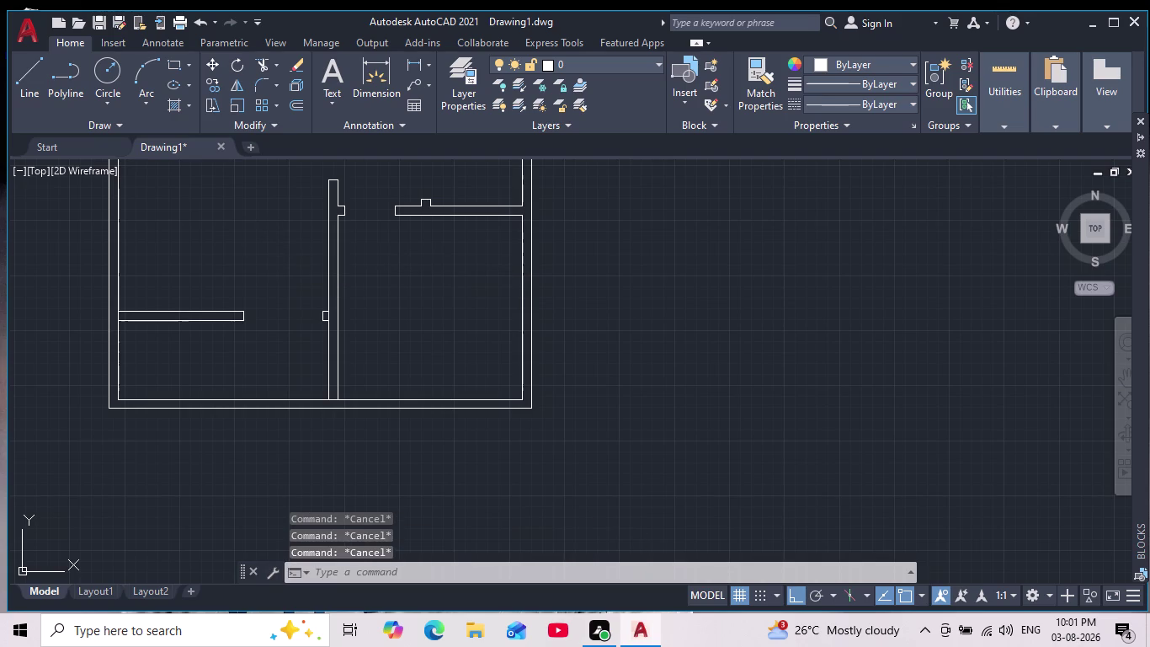
key(Return)
Trim the partition lines where they meet the left wall.
scroll(up, 3)
middle_drag(146, 355, 231, 477)
scroll(up, 3)
drag(101, 334, 172, 351)
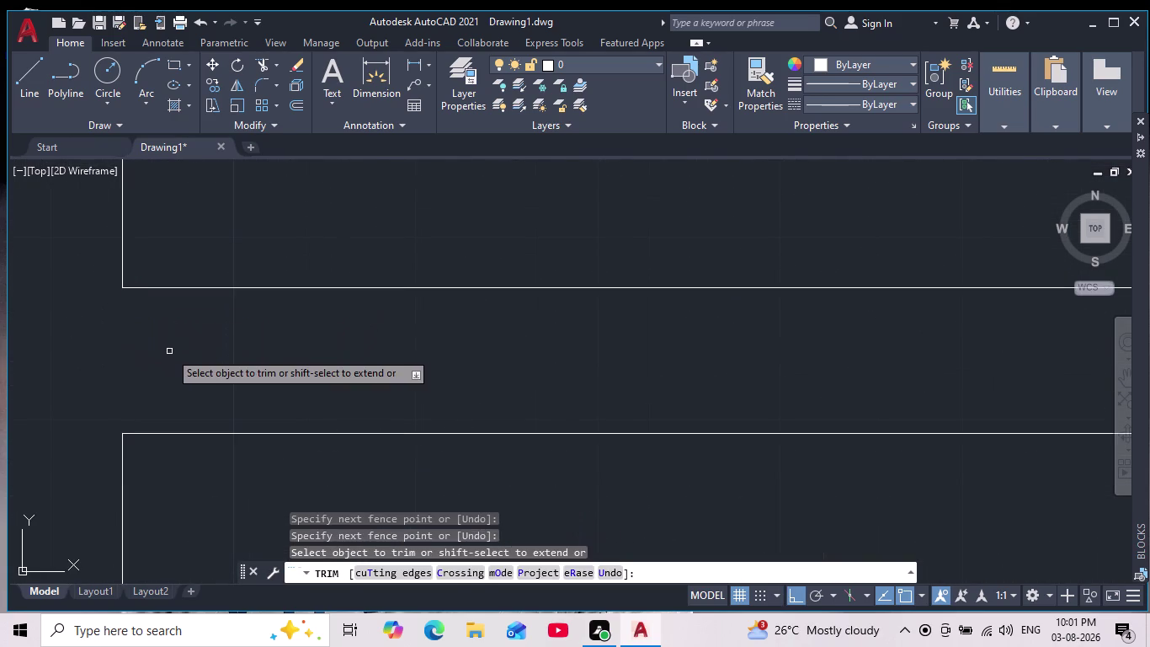
key(Escape)
key(Escape)
key(Escape)
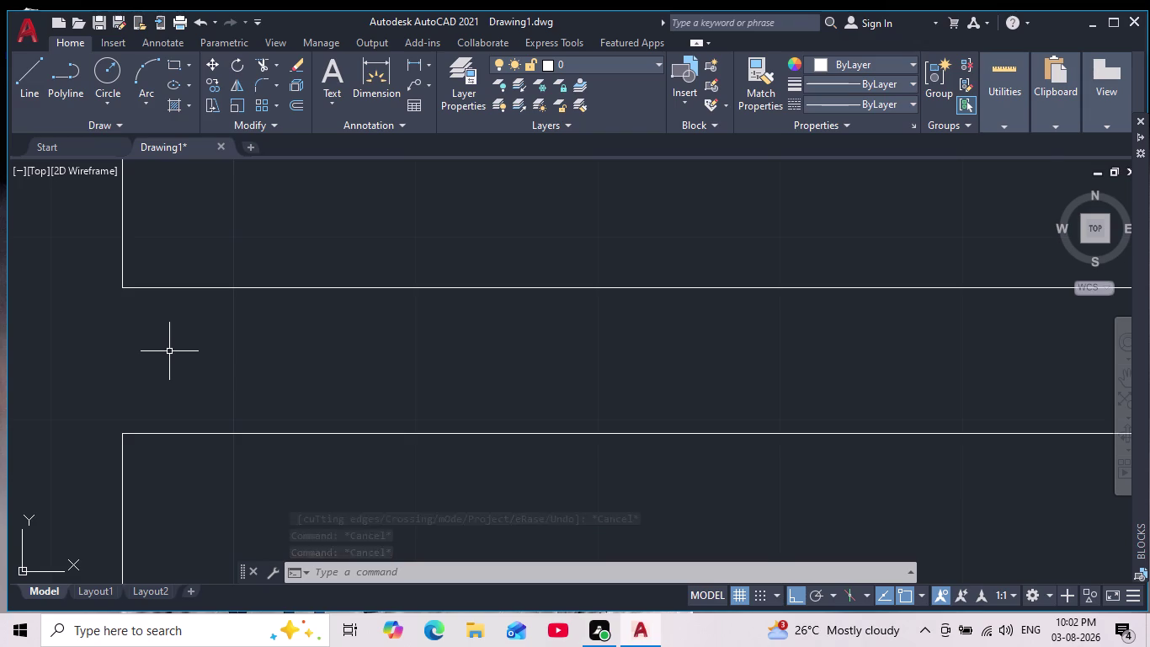
Undo the extra trim at the left wall.
scroll(down, 3)
scroll(down, 3)
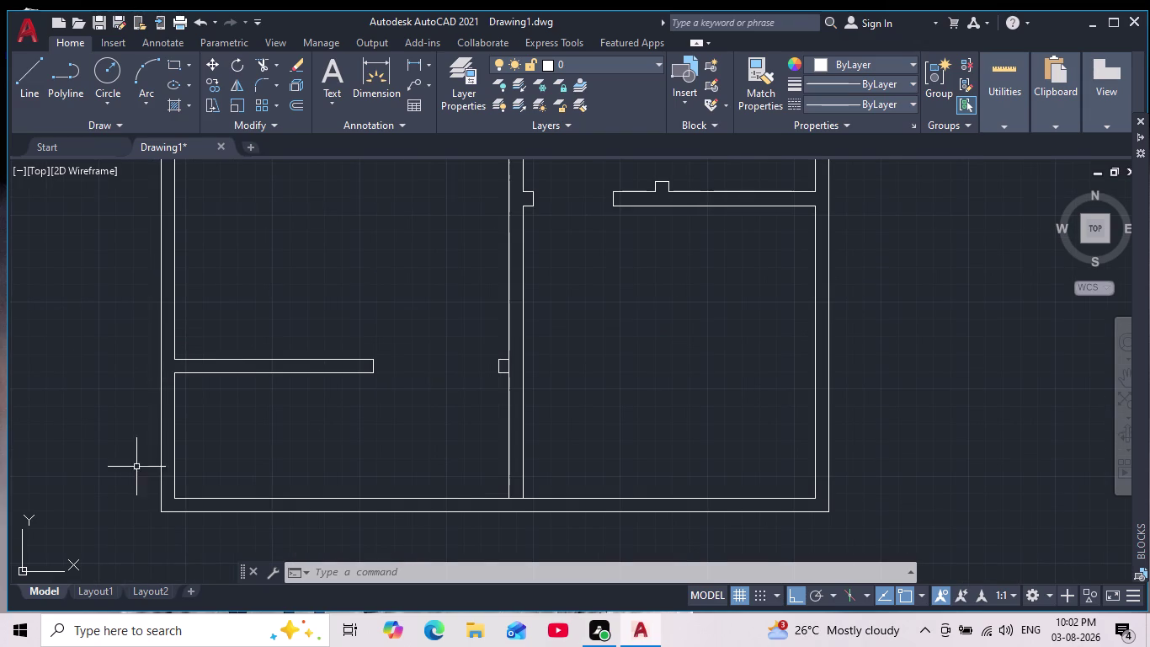
key(ctrl+z)
key(ctrl+z)
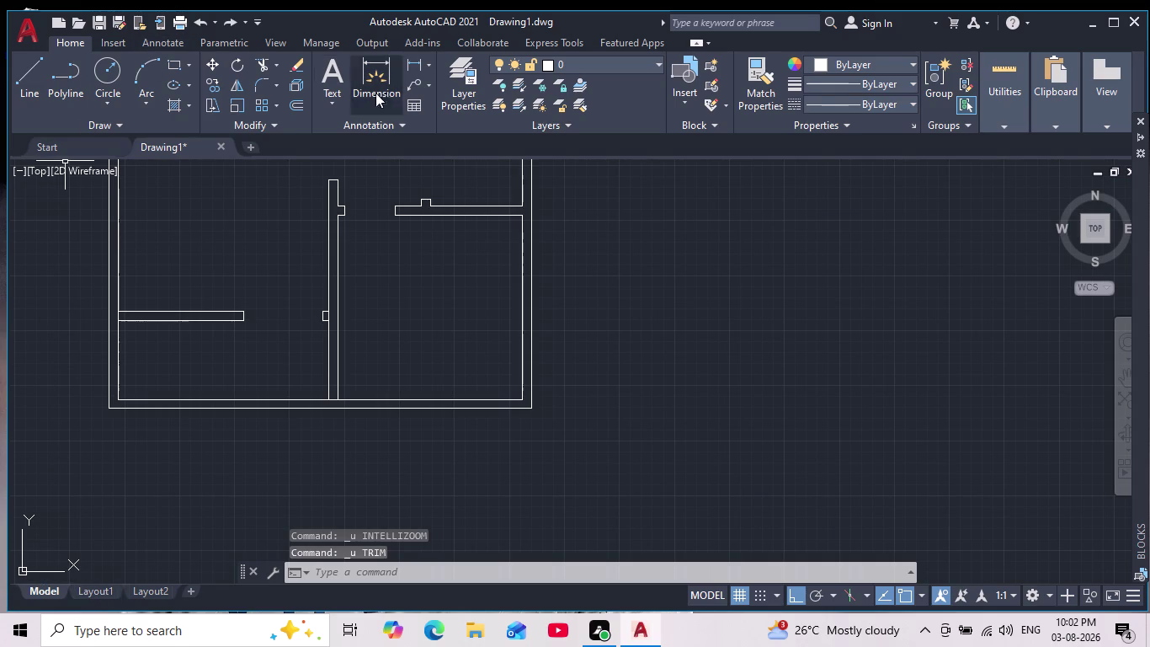
click(258, 84)
scroll(up, 3)
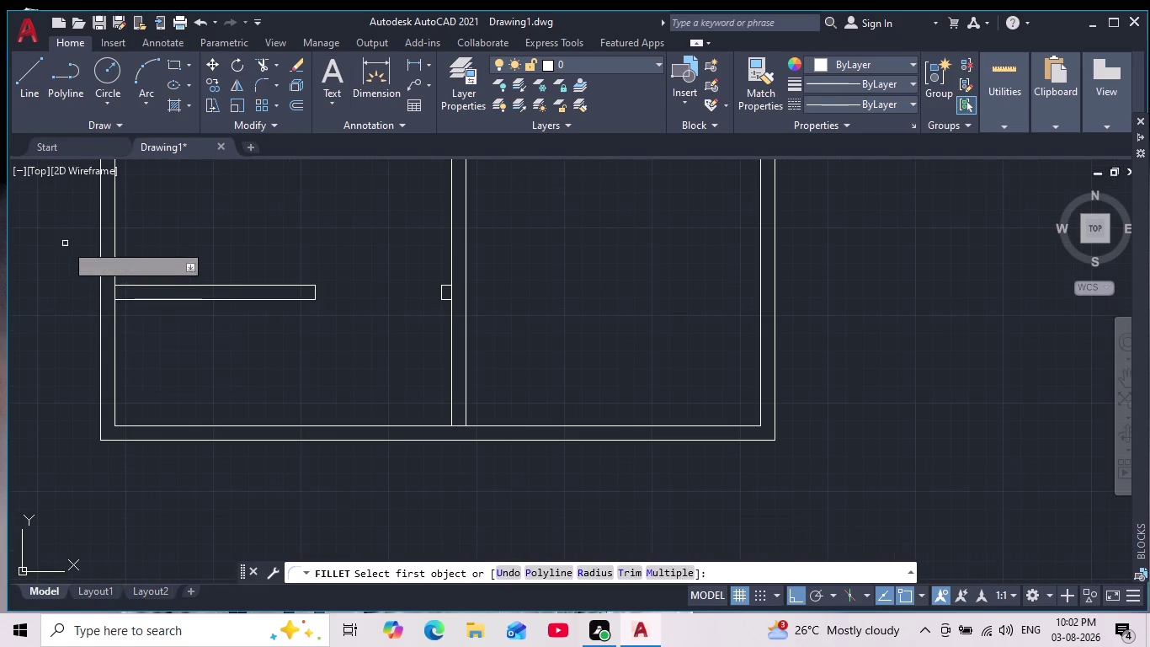
click(101, 283)
click(130, 301)
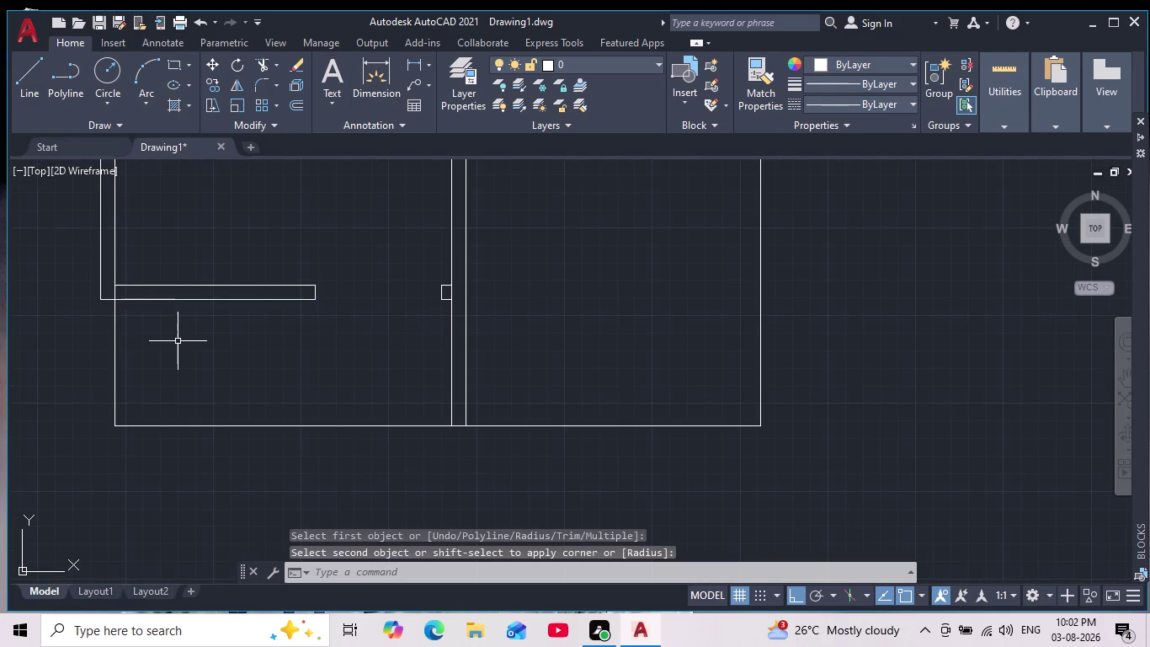
key(Return)
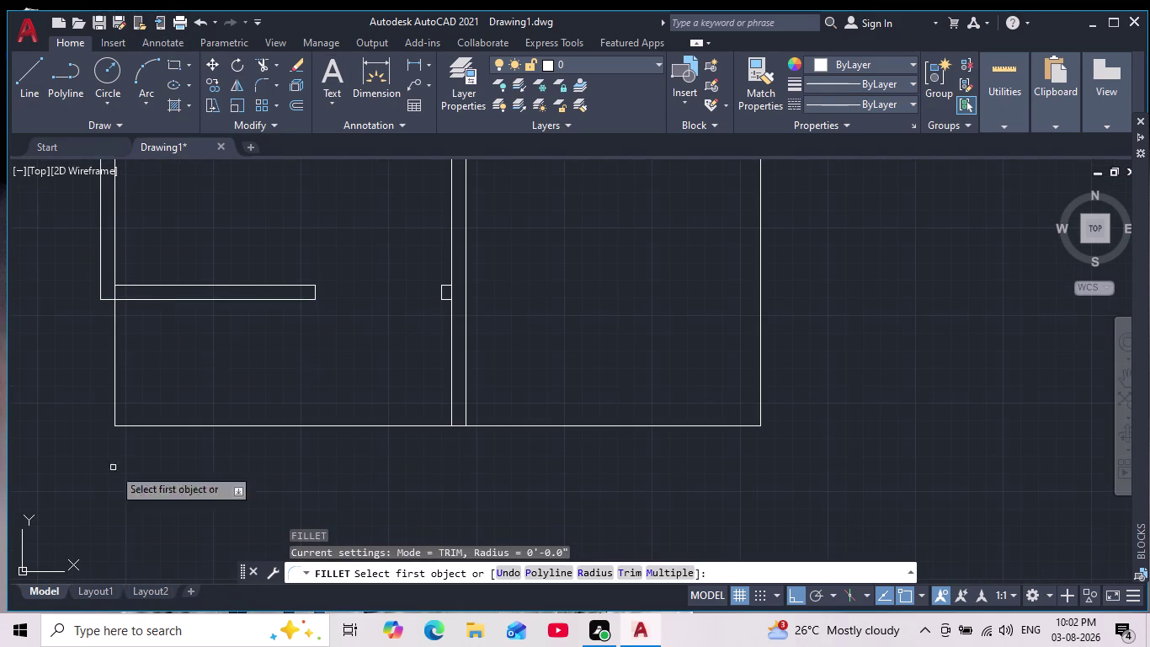
click(117, 243)
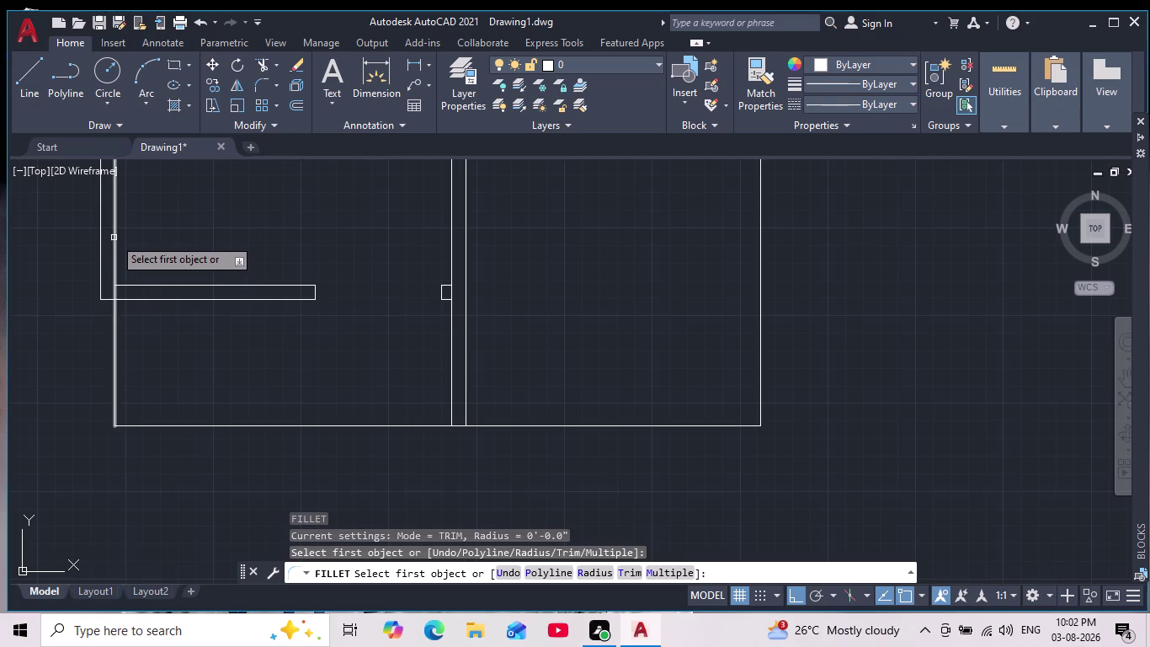
click(113, 237)
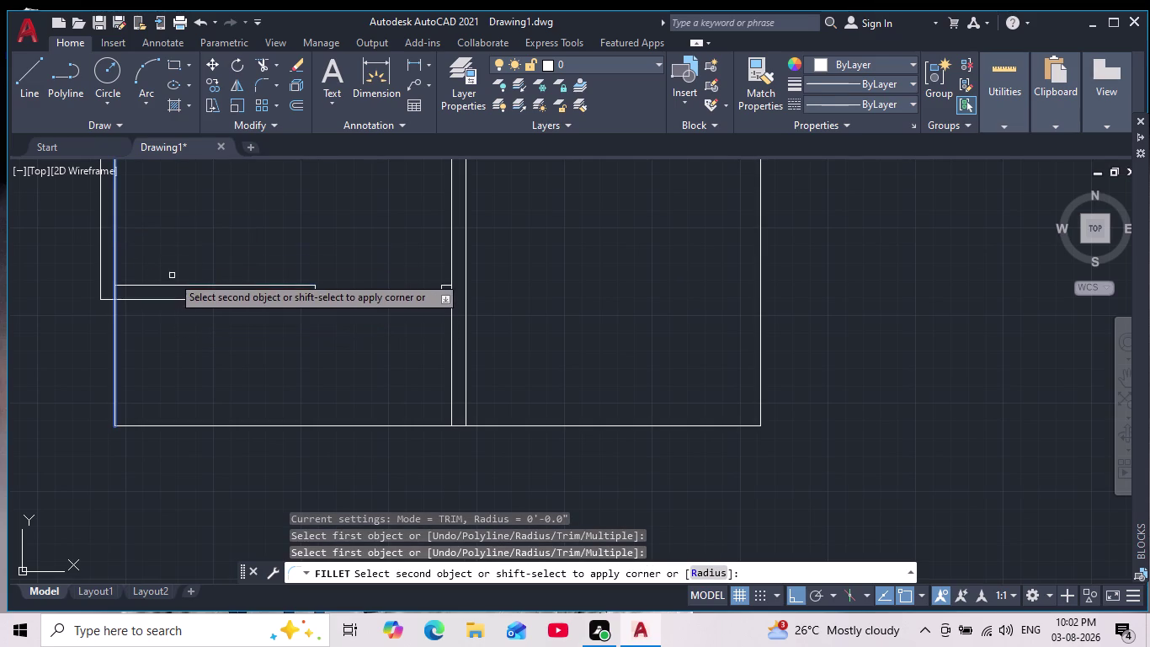
click(171, 288)
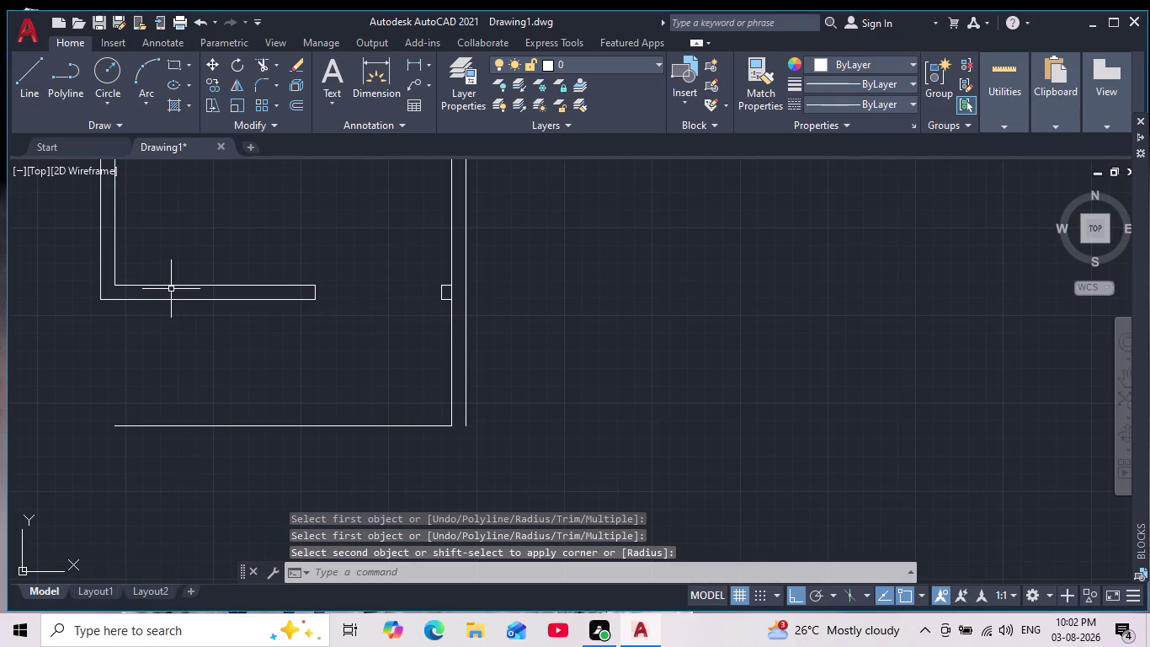
key(Escape)
scroll(down, 3)
scroll(up, 3)
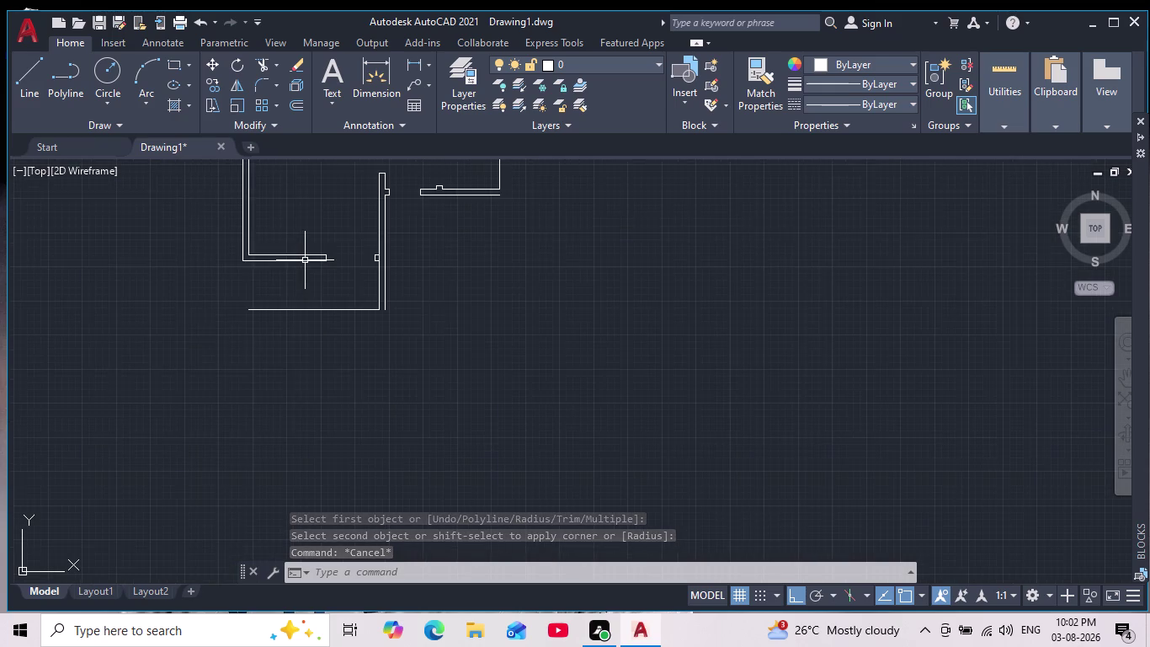
middle_drag(304, 264, 297, 309)
scroll(down, 3)
middle_drag(315, 363, 306, 415)
scroll(down, 3)
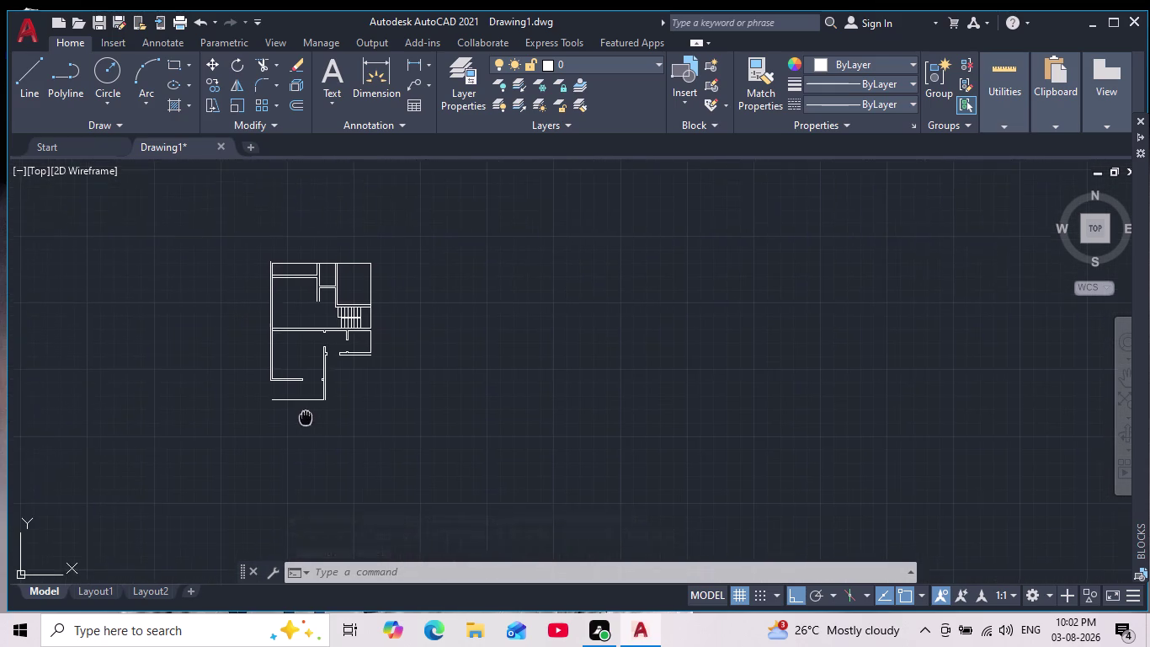
middle_drag(305, 416, 303, 420)
scroll(up, 3)
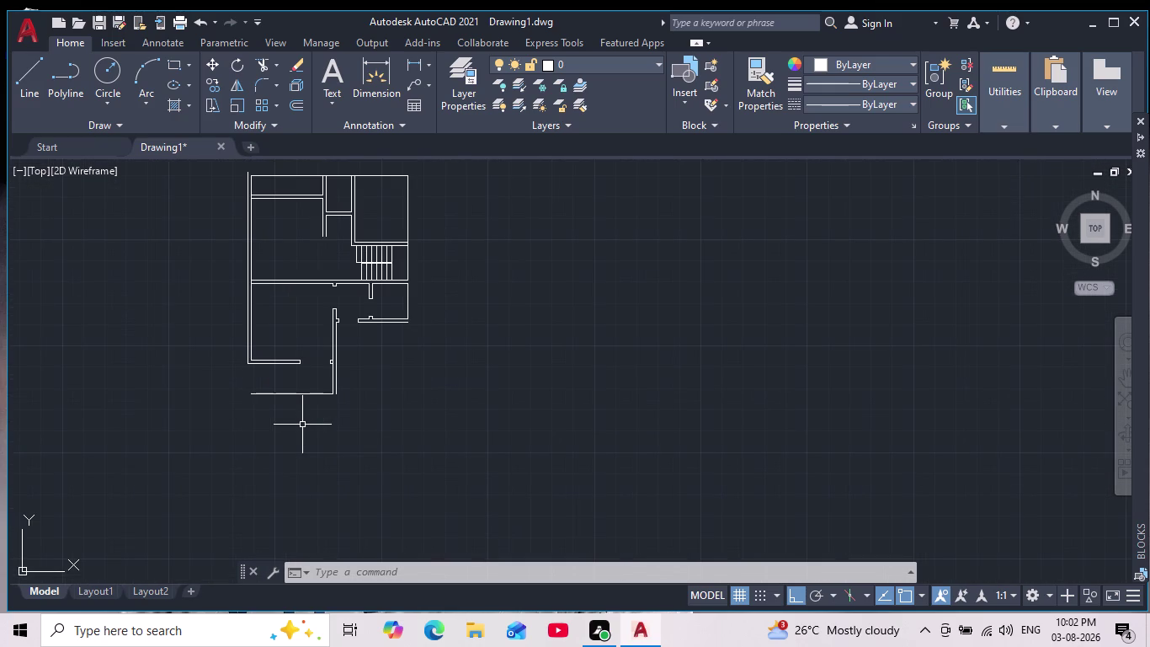
key(ctrl+z)
key(ctrl+z)
key(ctrl+z)
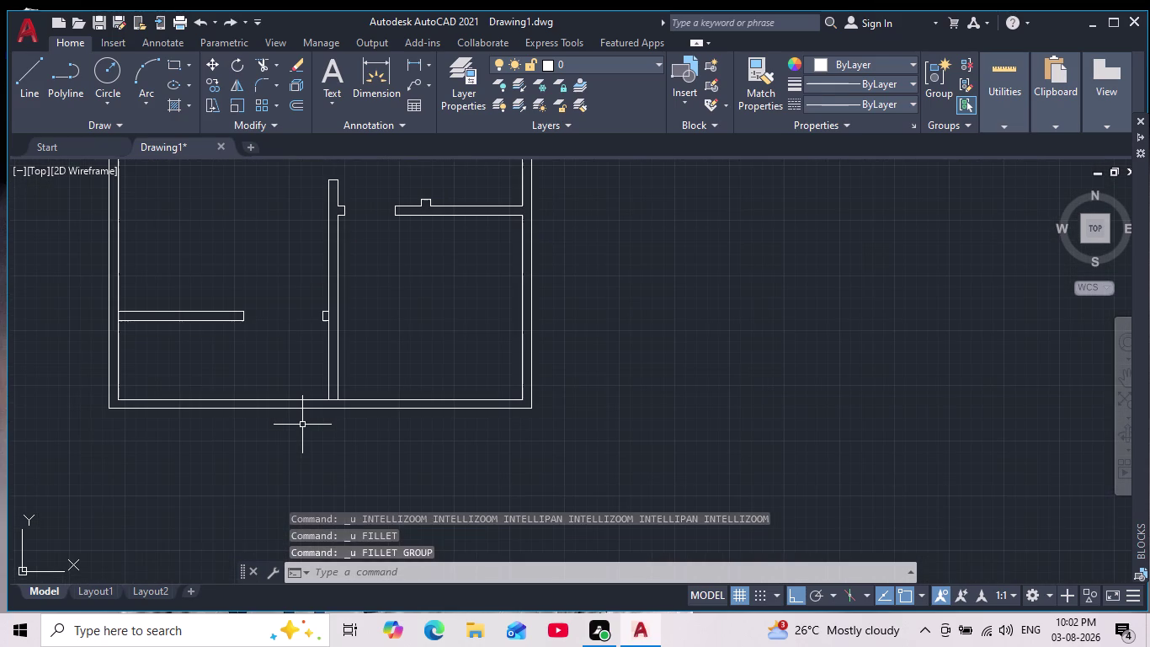
scroll(down, 3)
scroll(up, 3)
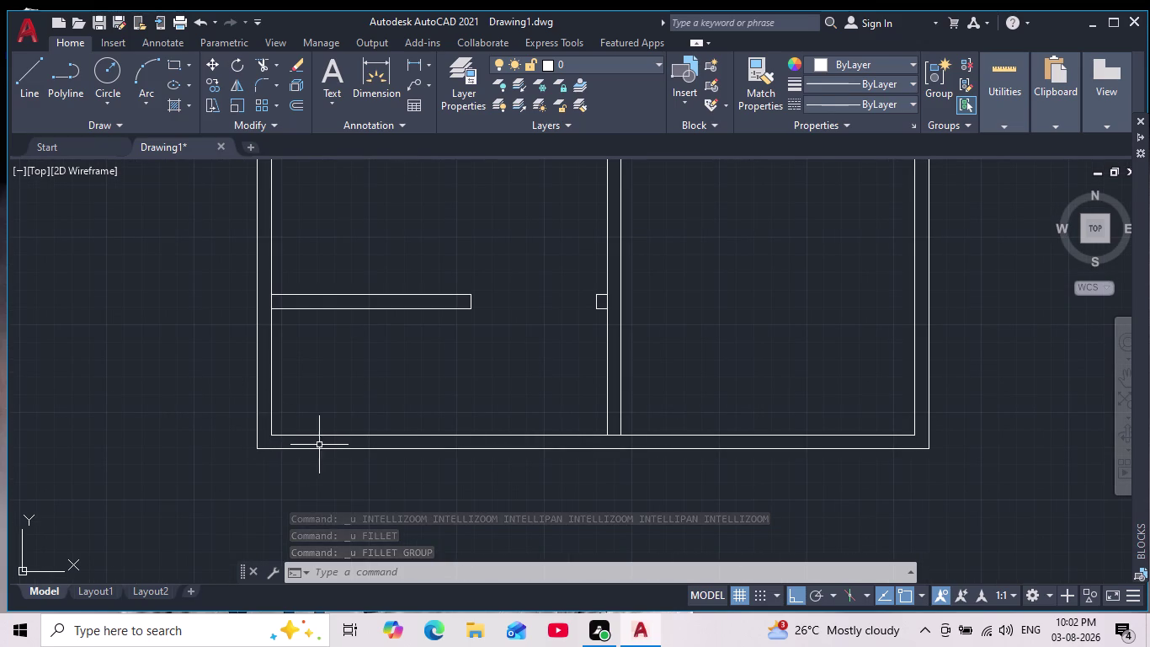
scroll(down, 3)
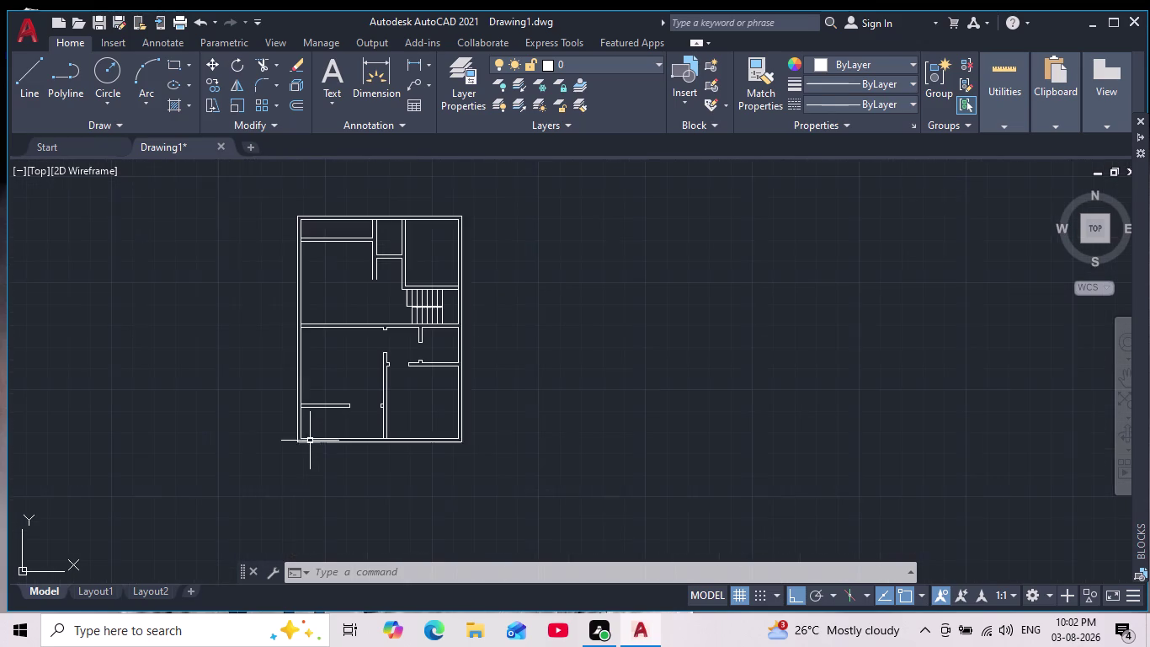
scroll(down, 3)
scroll(up, 3)
scroll(up, 3)
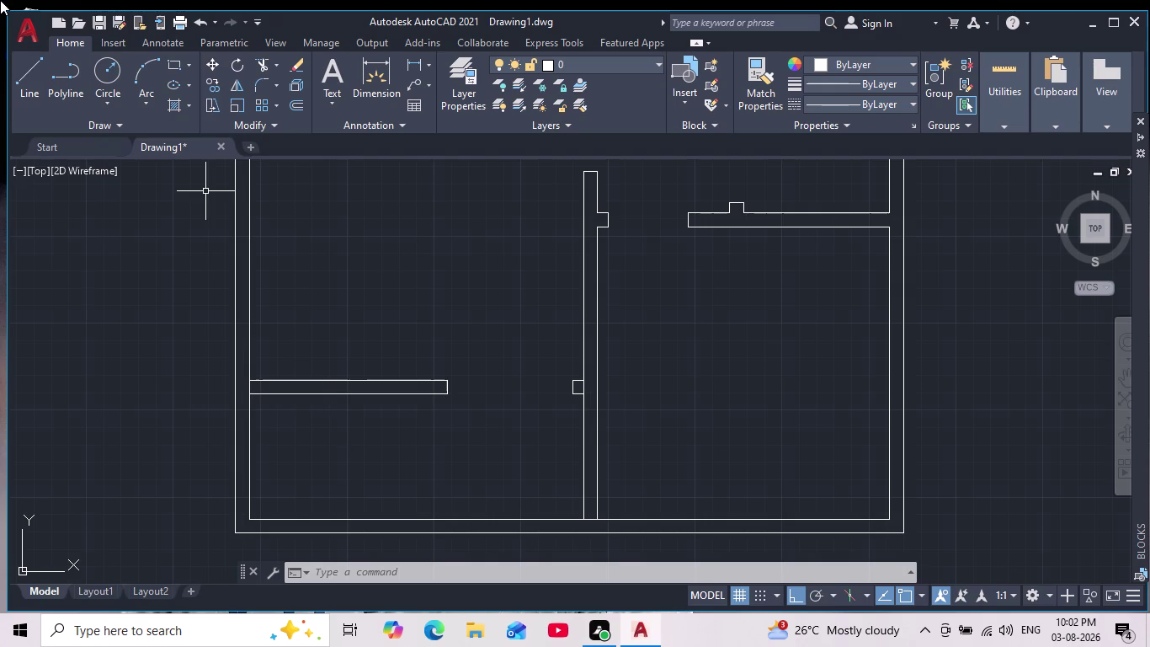
Extend both partition lines left to the outer wall line with EX.
text(ex)
key(Return)
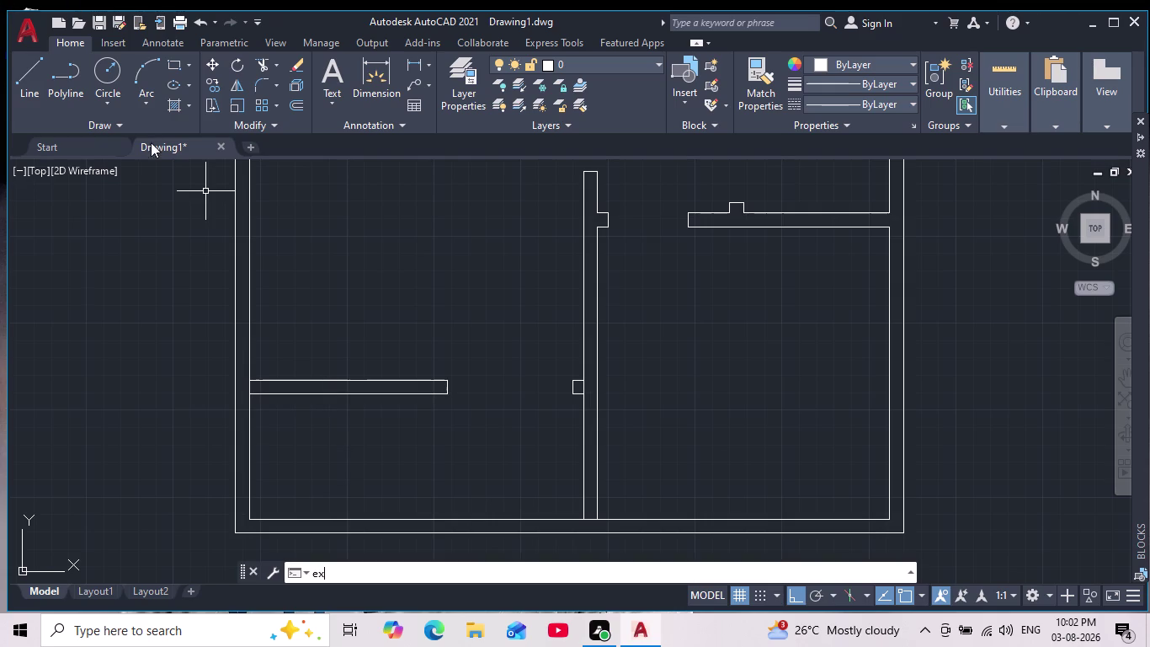
drag(290, 333, 274, 426)
key(Escape)
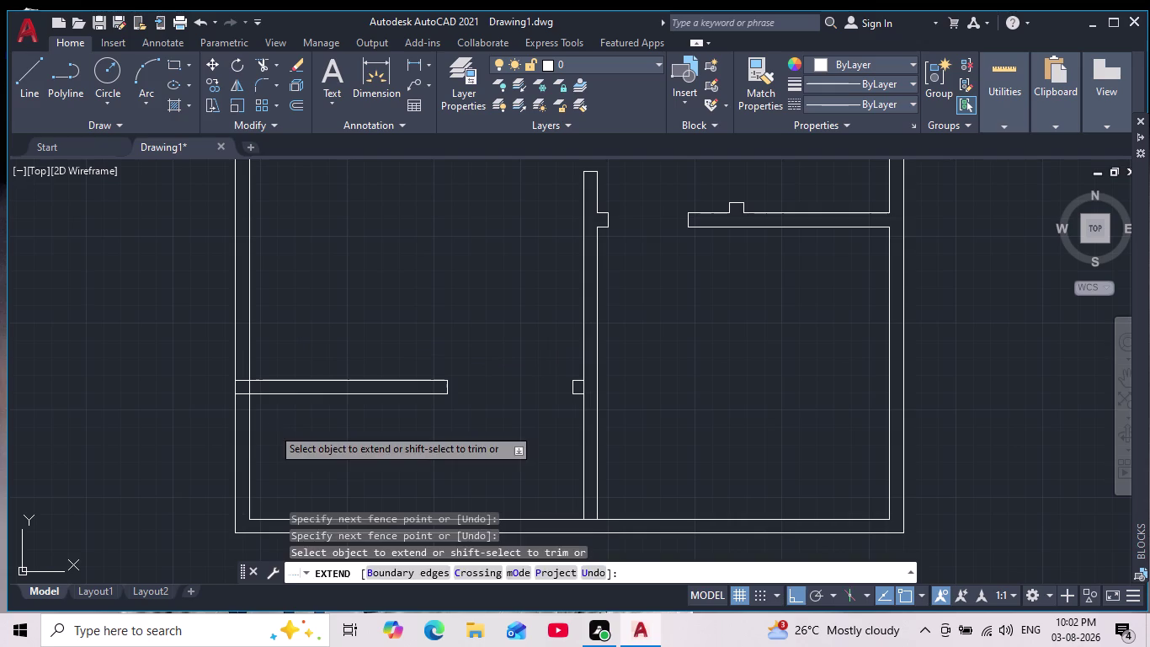
key(Escape)
key(Escape)
key(Escape)
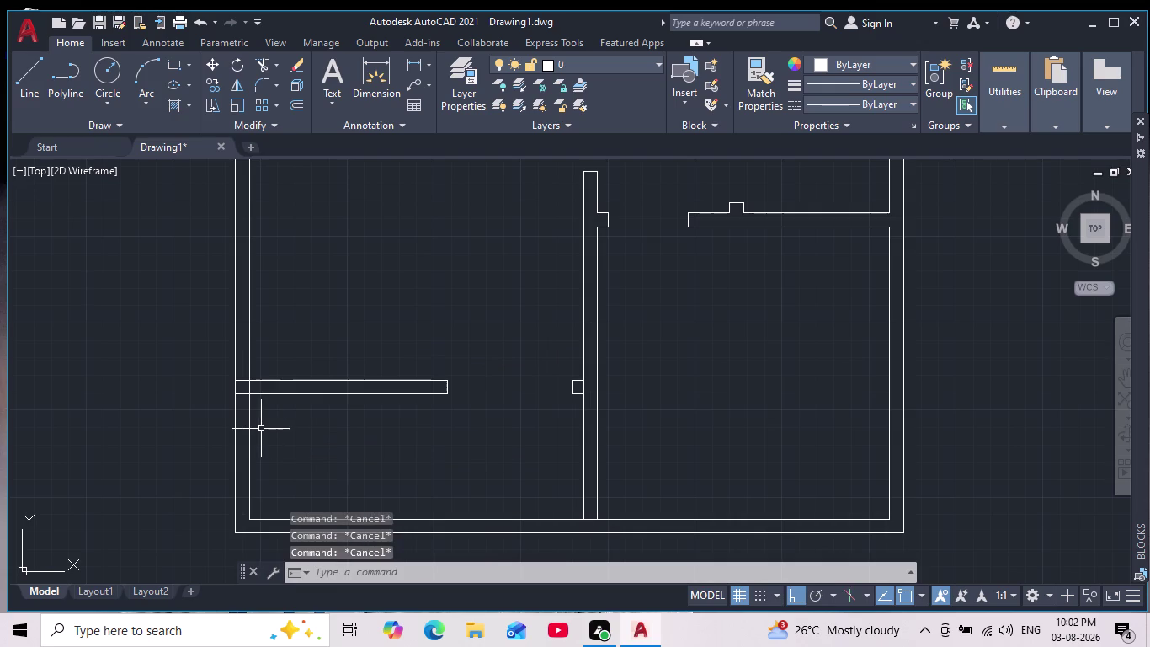
Repeat the extend command, then cancel it without further changes.
key(Return)
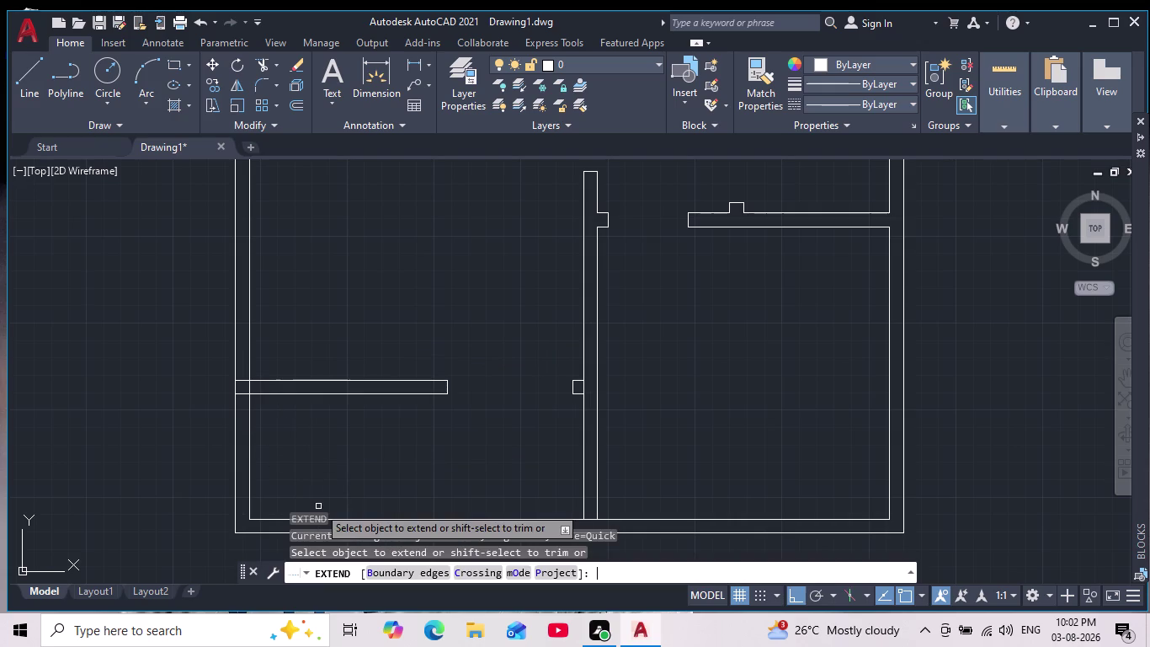
click(265, 519)
key(Escape)
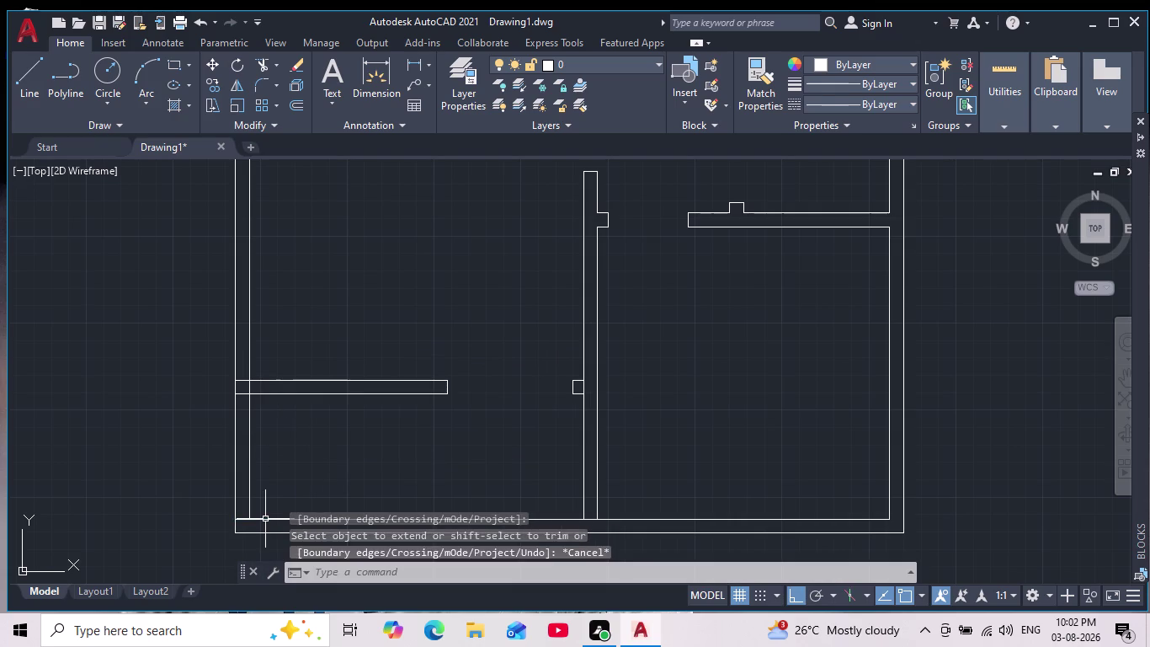
key(Escape)
key(Escape)
key(Escape)
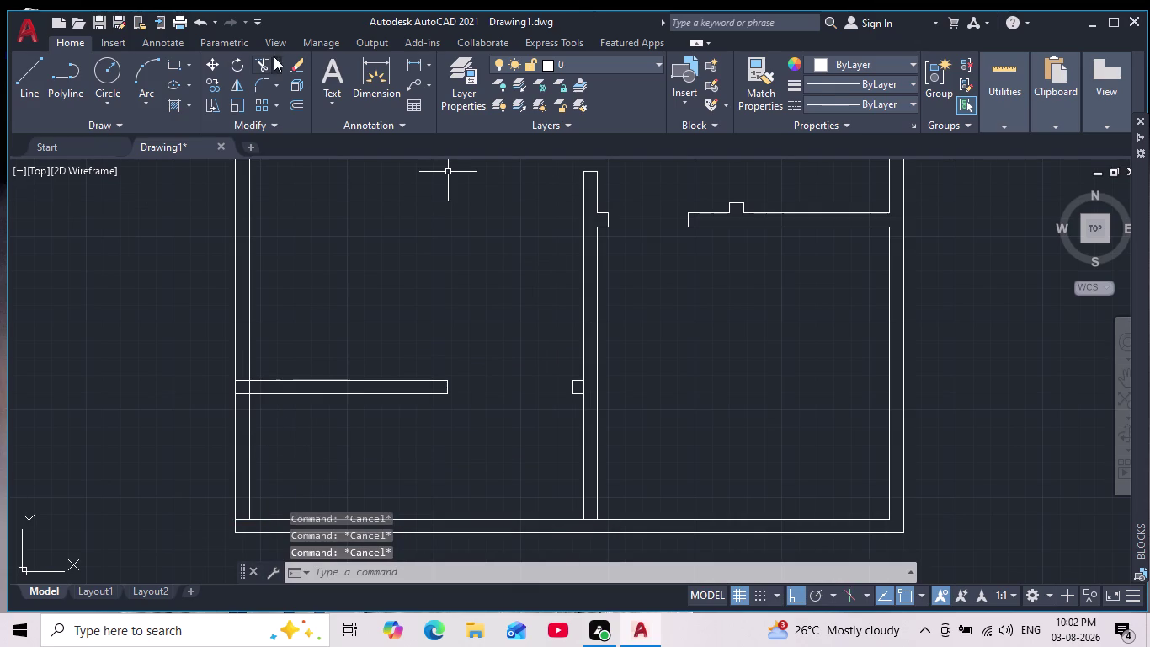
Trim the wall line that crosses the partition.
click(267, 61)
scroll(up, 3)
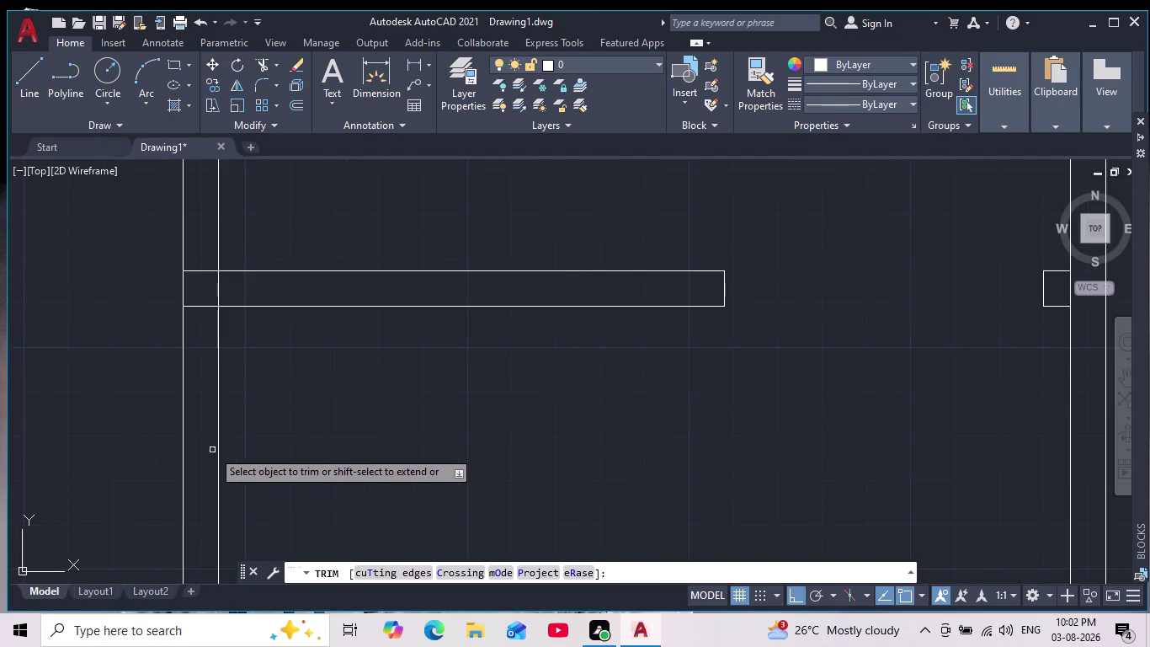
drag(212, 450, 290, 410)
scroll(down, 3)
scroll(up, 3)
drag(243, 305, 255, 366)
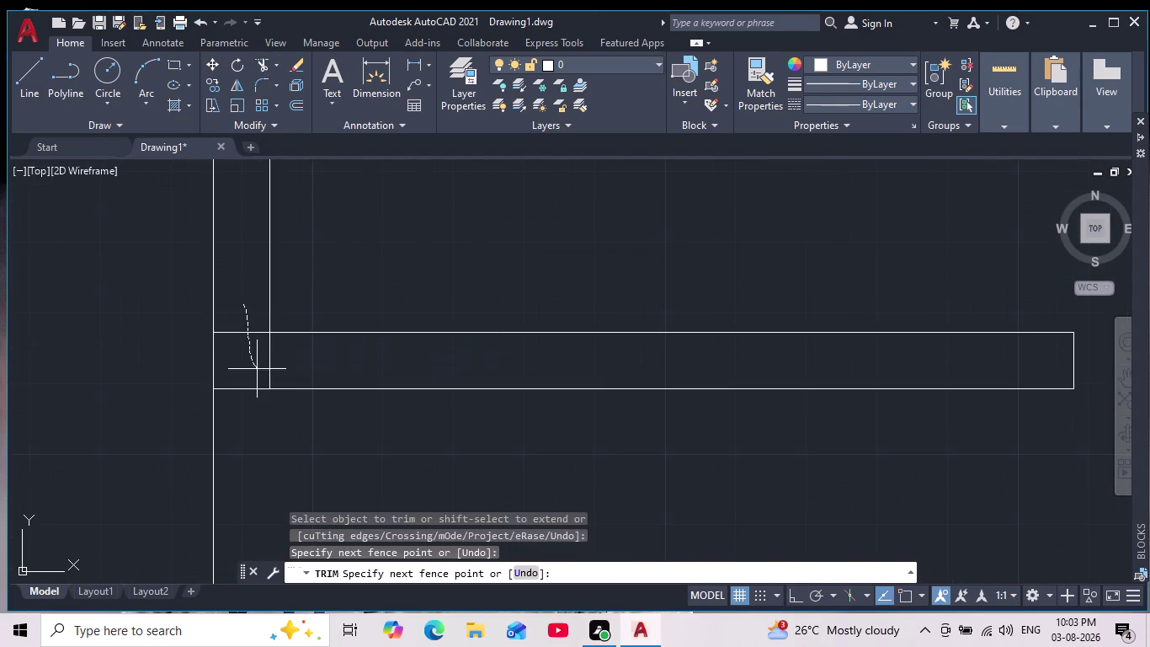
drag(255, 366, 283, 367)
key(Escape)
key(Escape)
key(Escape)
key(Escape)
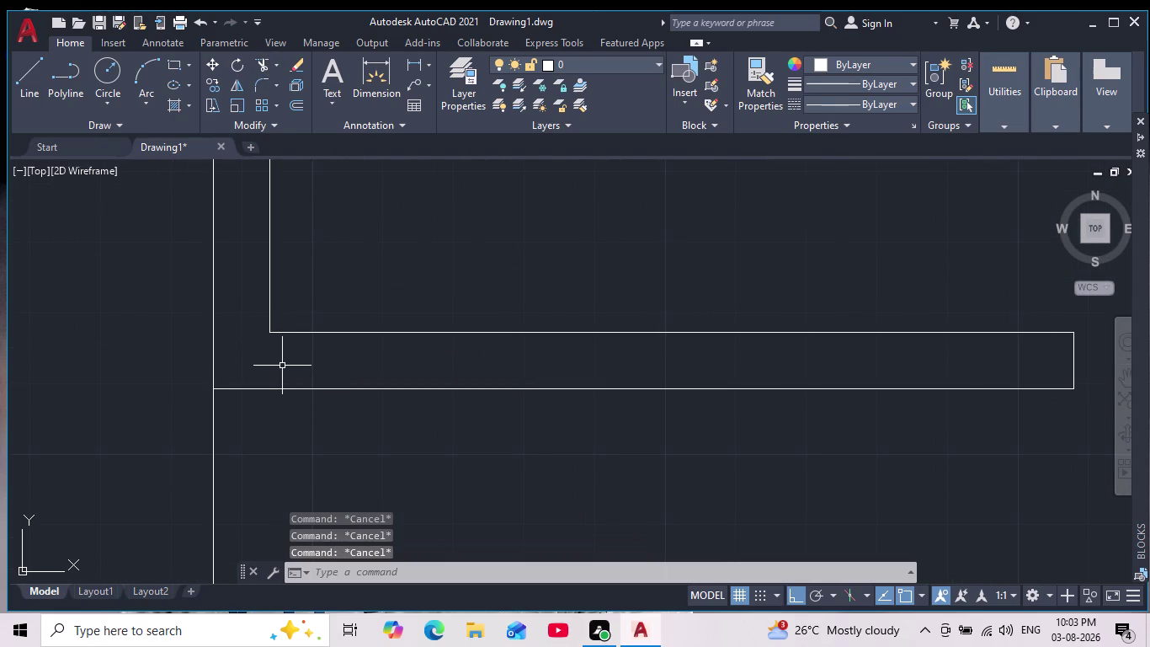
Draw a short vertical line closing the wall end near the central partition.
scroll(down, 3)
scroll(down, 3)
middle_drag(453, 420, 441, 417)
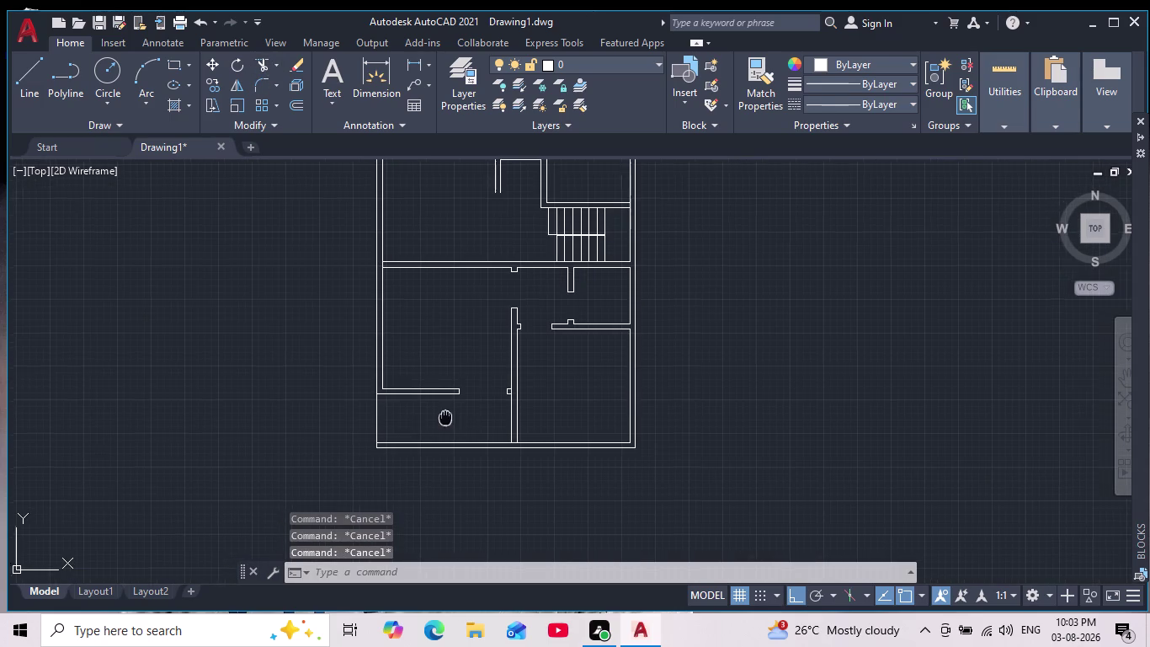
middle_drag(441, 417, 307, 414)
scroll(down, 3)
scroll(up, 3)
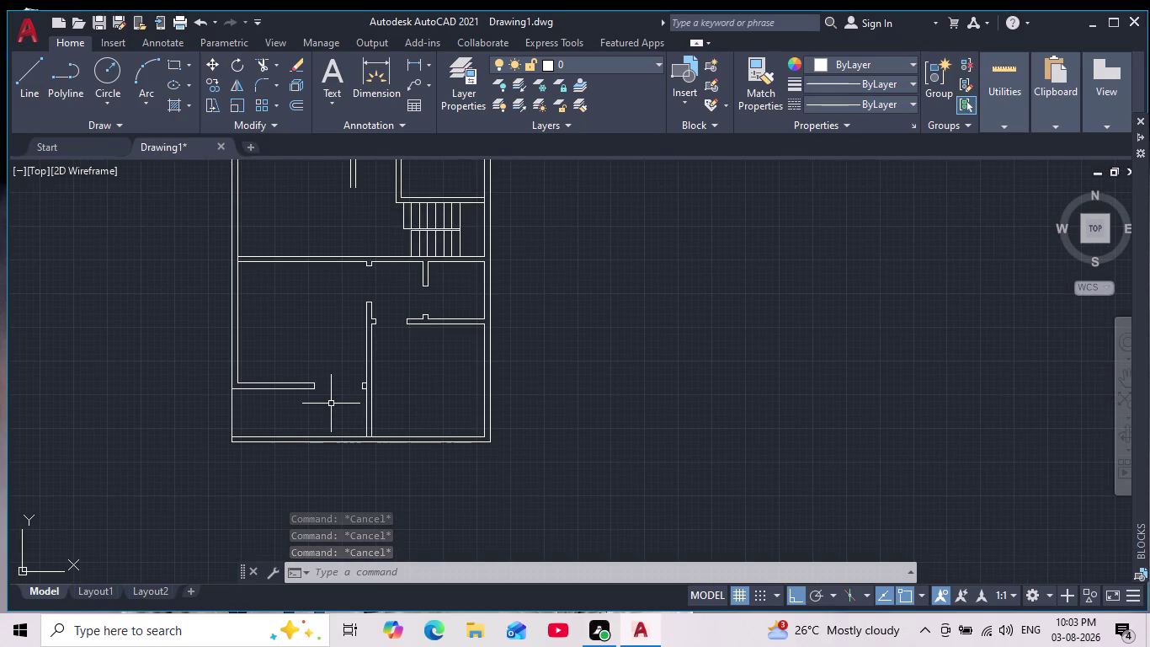
middle_drag(331, 408, 327, 460)
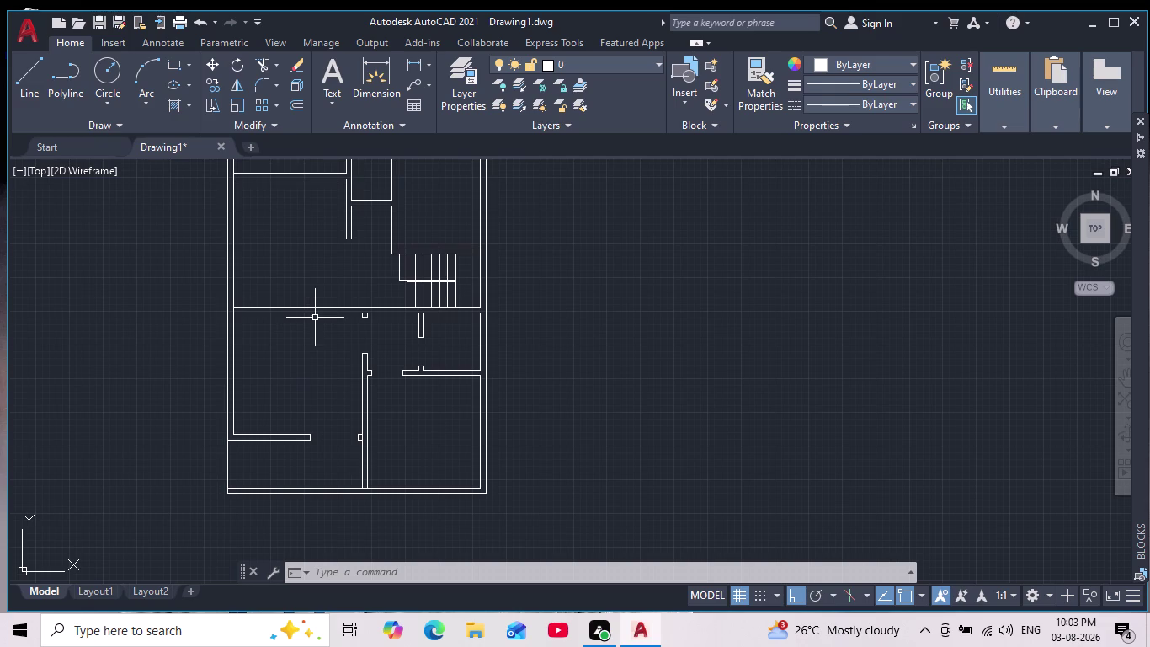
scroll(up, 3)
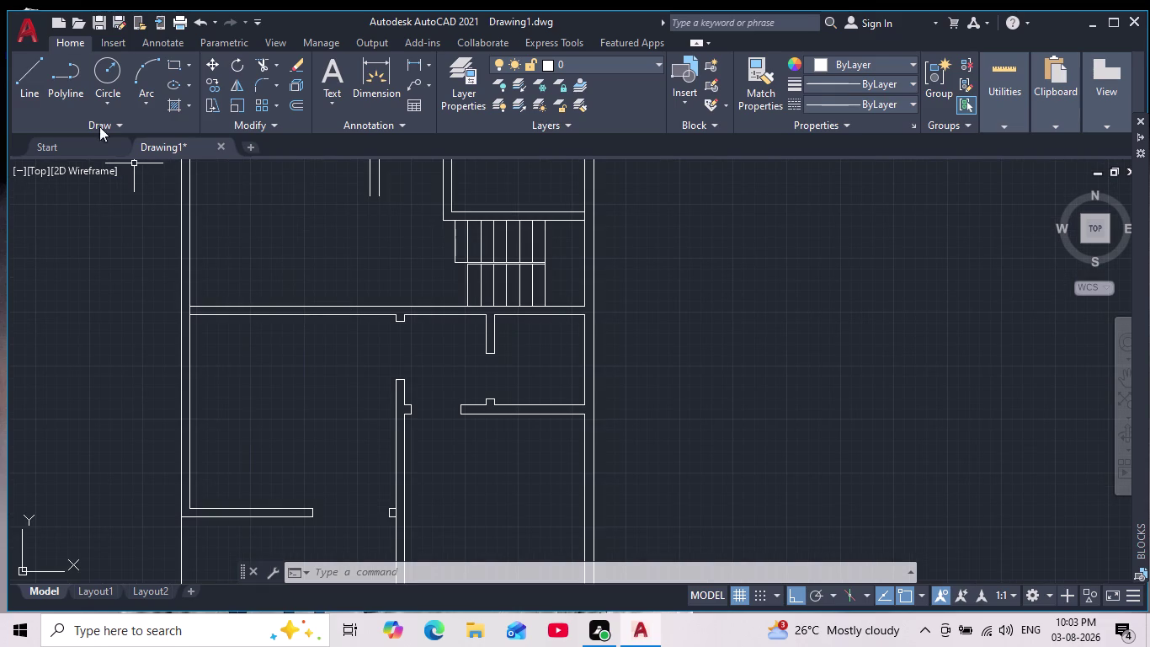
click(33, 68)
scroll(up, 3)
scroll(down, 3)
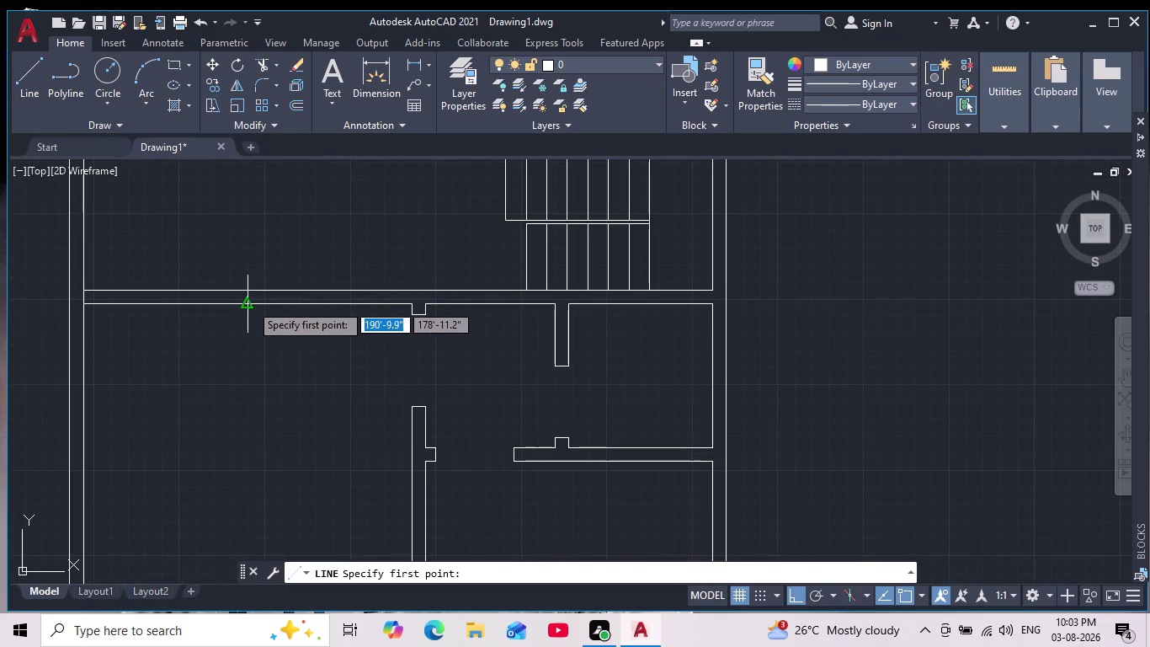
scroll(down, 3)
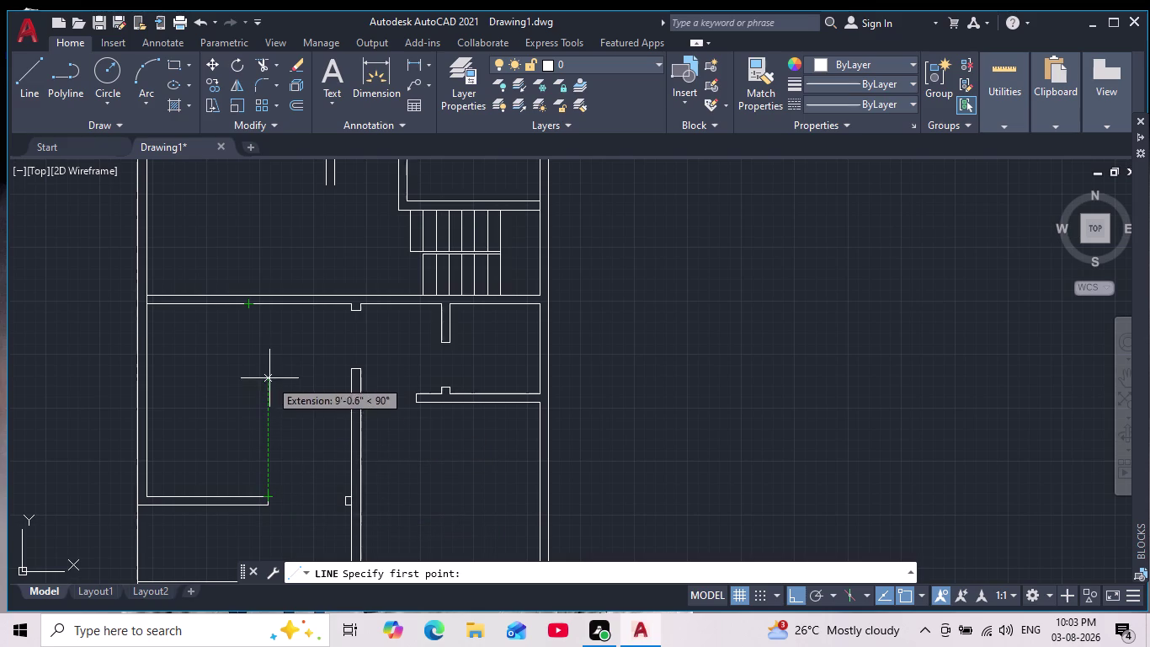
scroll(up, 3)
click(252, 304)
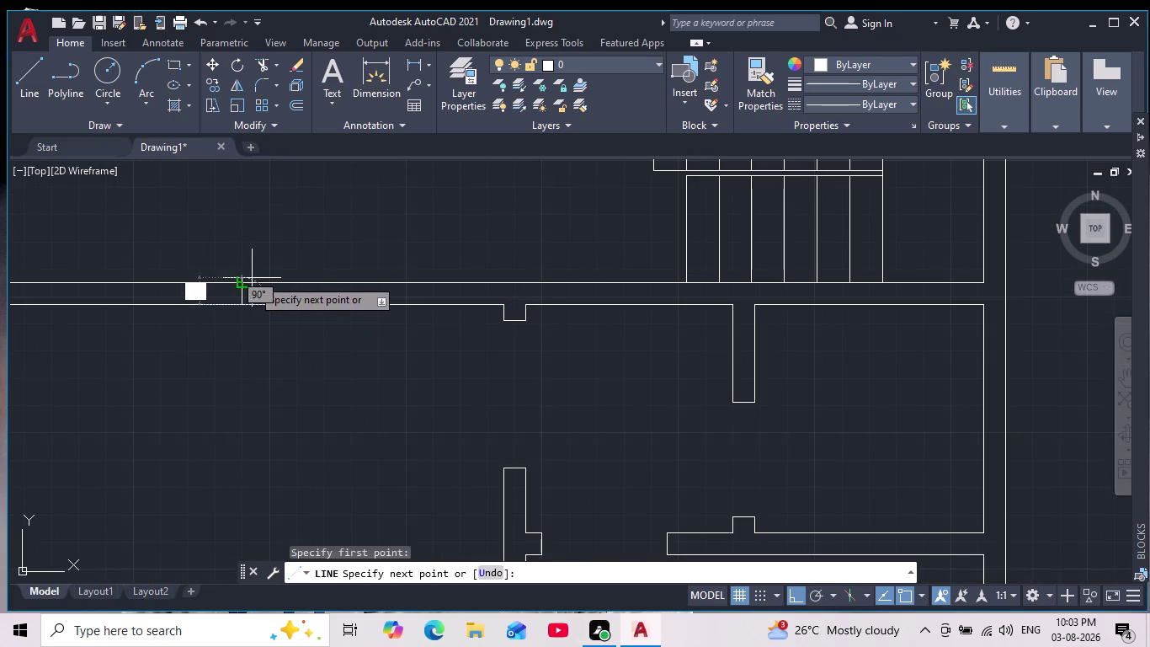
click(252, 278)
key(Escape)
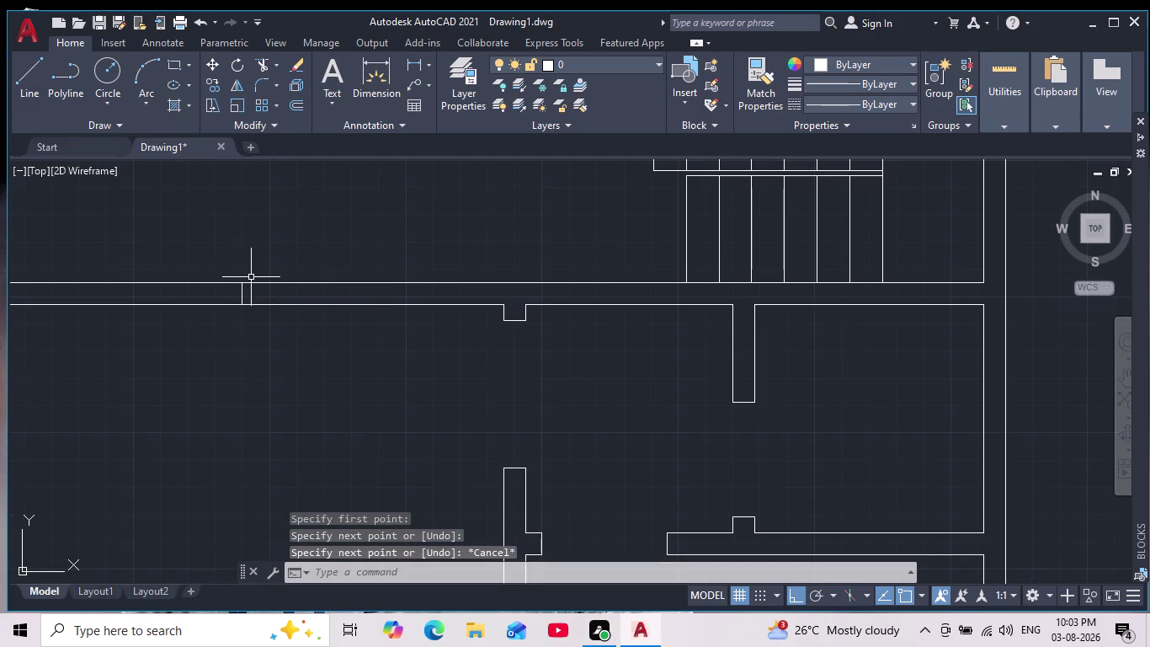
Draw a cross line starting 6 units from the corner to the outer wall line.
scroll(down, 3)
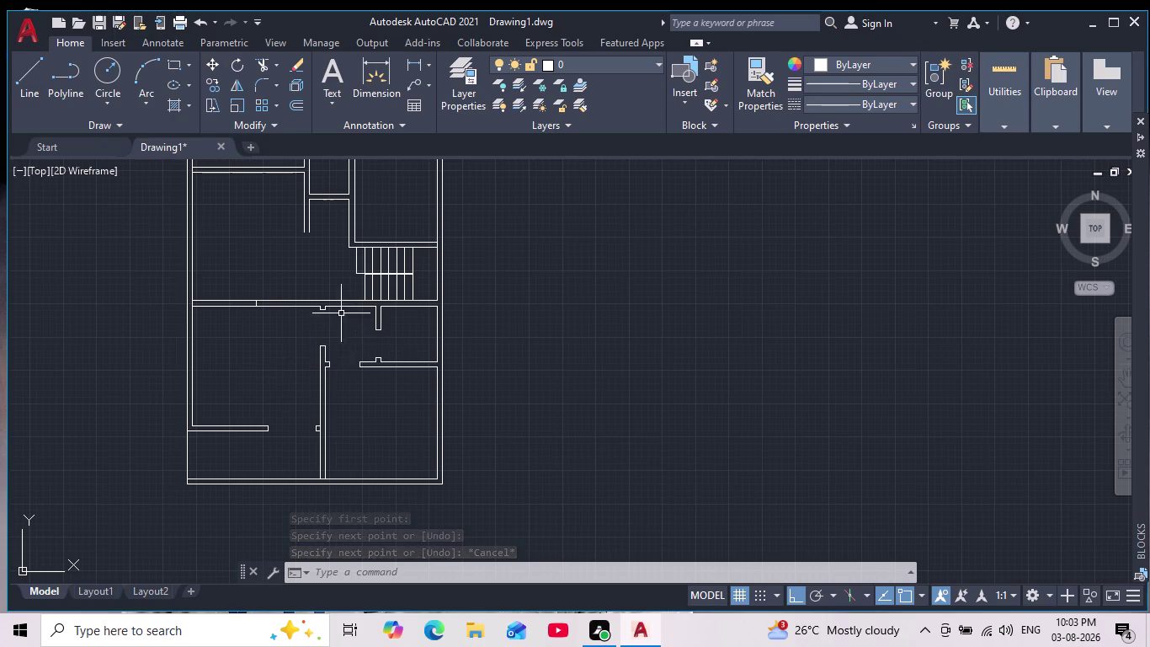
scroll(up, 3)
middle_drag(254, 319, 280, 357)
click(33, 68)
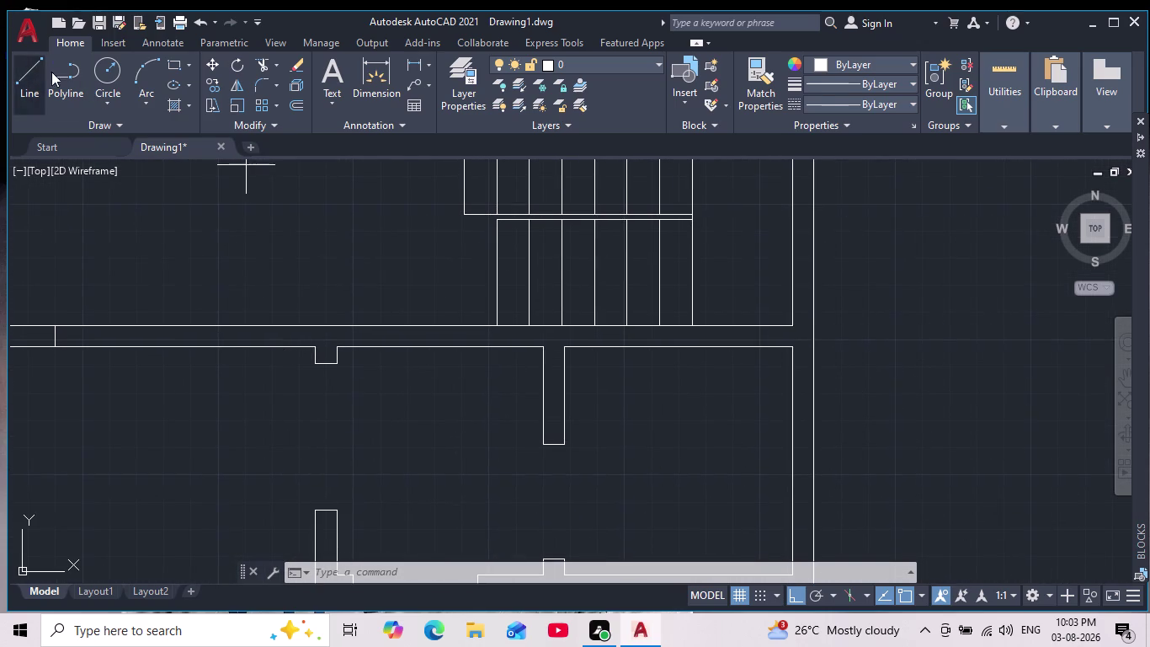
middle_drag(257, 342, 346, 361)
scroll(up, 3)
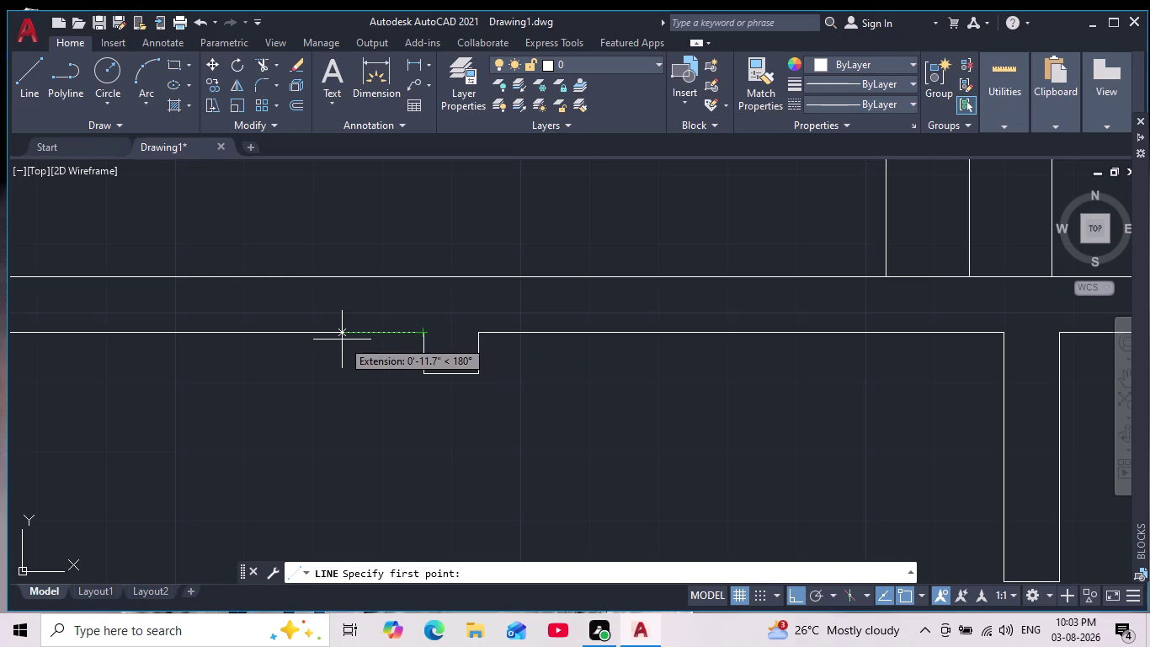
key(1)
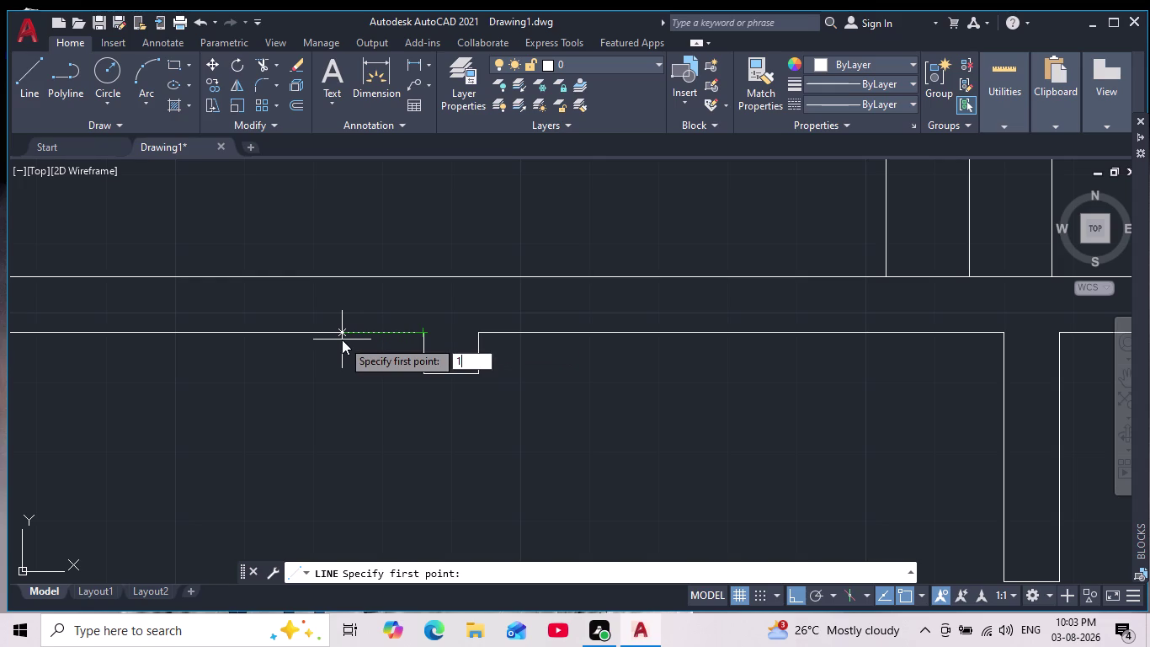
key(BackSpace)
key(6)
key(Return)
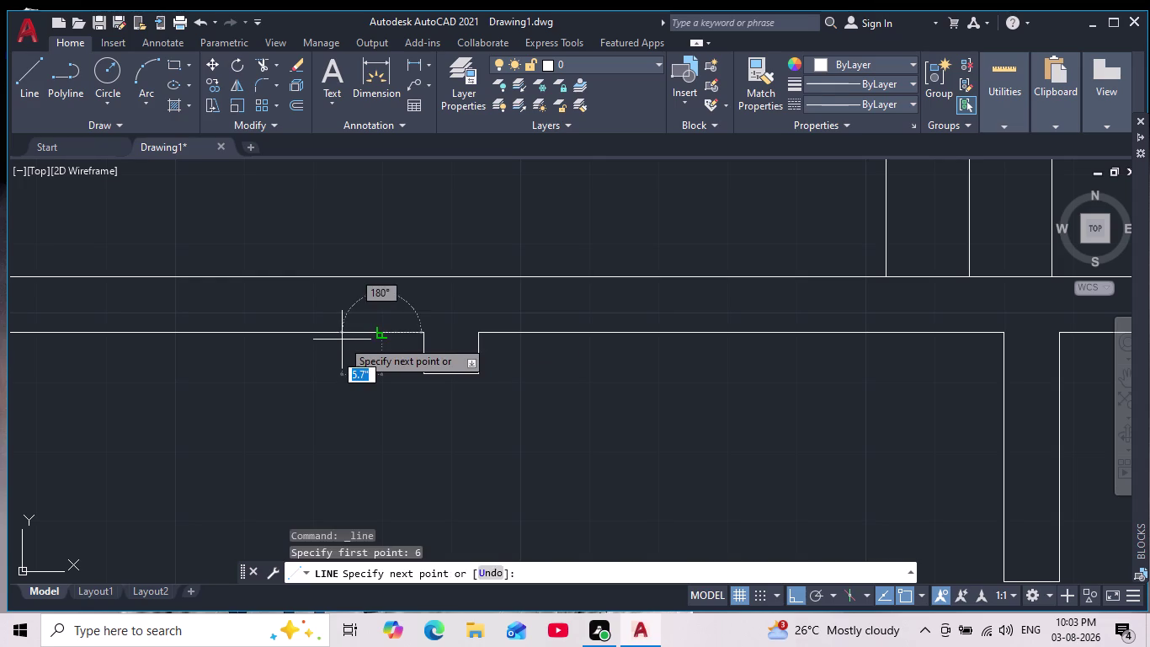
scroll(up, 3)
click(399, 265)
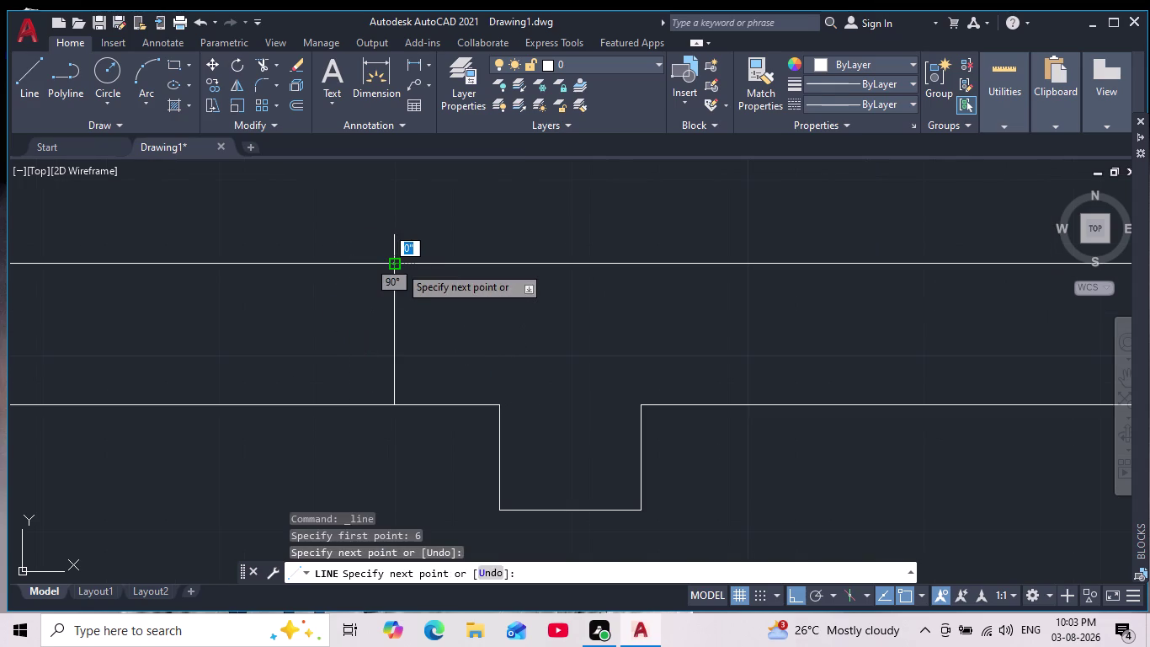
key(Escape)
Zoom out over the plan and cancel a briefly started trim.
scroll(down, 3)
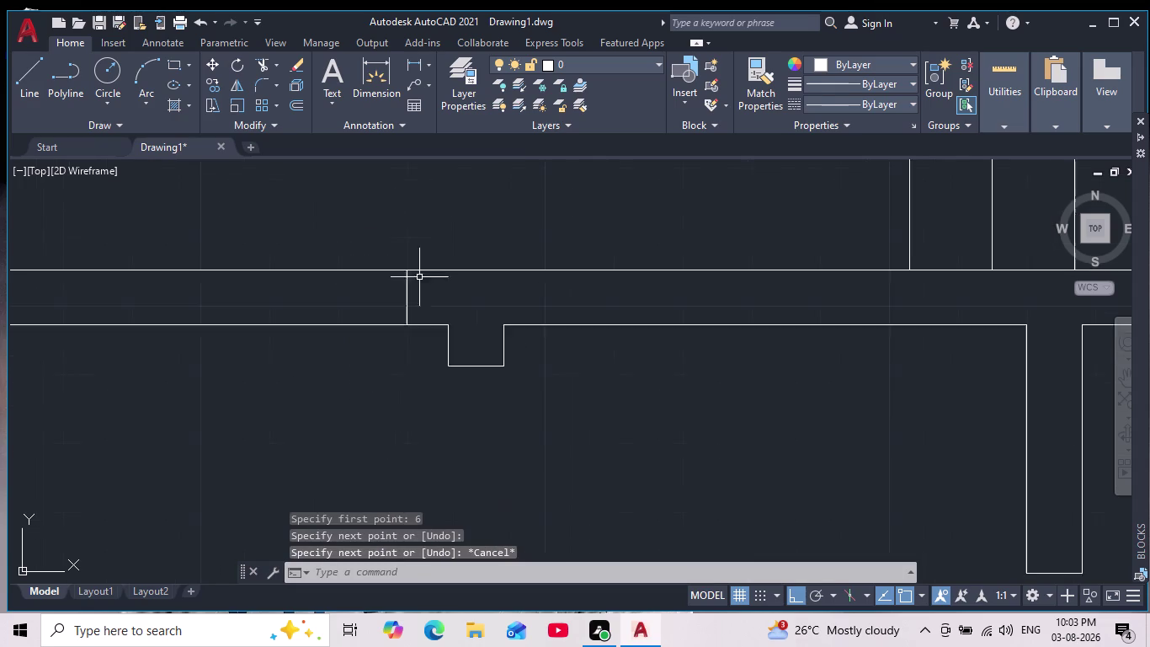
scroll(down, 3)
scroll(down, 3)
scroll(down, 3)
middle_drag(373, 351, 385, 355)
scroll(down, 3)
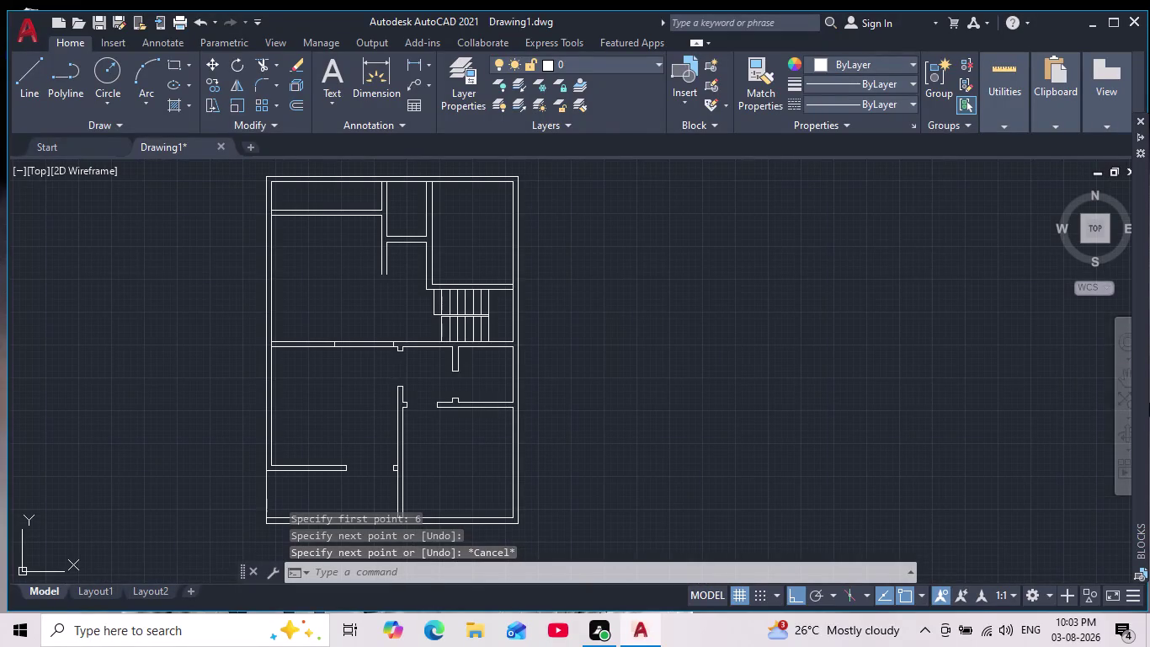
click(264, 62)
drag(359, 358, 359, 320)
key(Escape)
key(Escape)
key(Escape)
key(Escape)
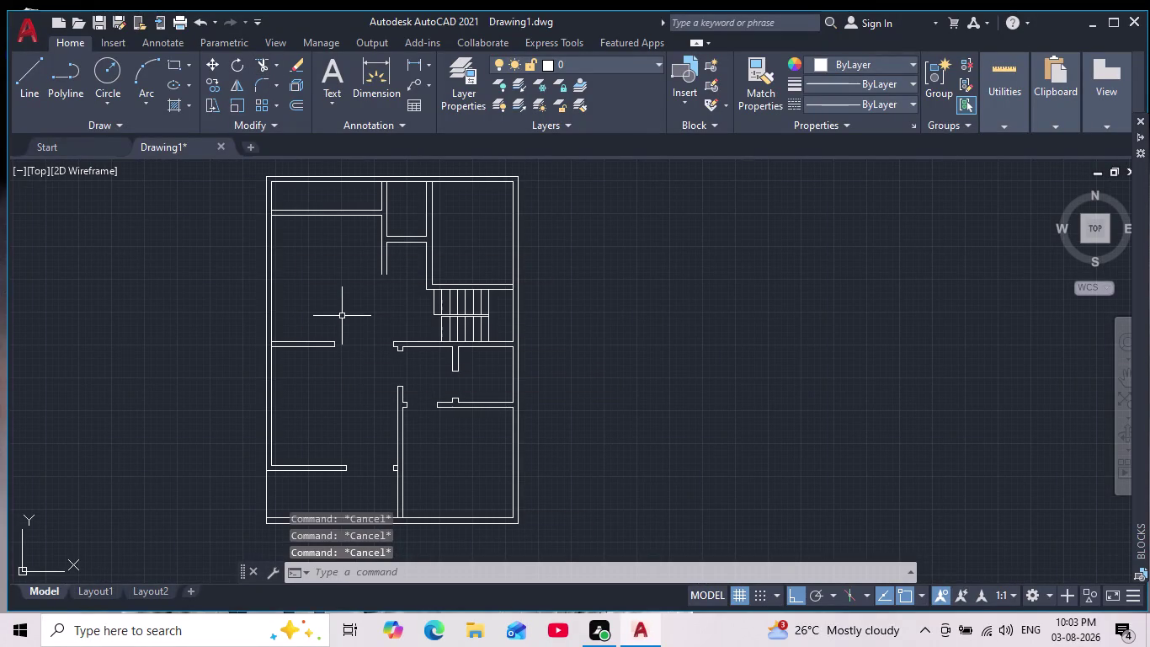
Draw a closing line from the wall edge to the opposite wall line near the staircase.
key(Escape)
scroll(down, 3)
scroll(up, 3)
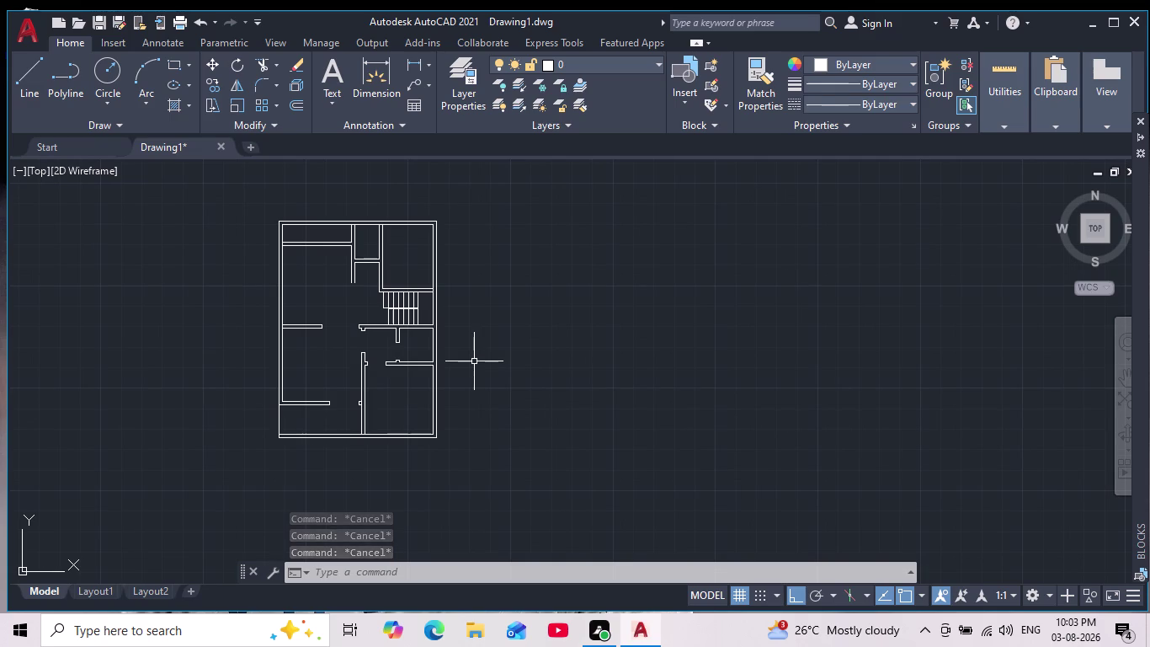
scroll(up, 3)
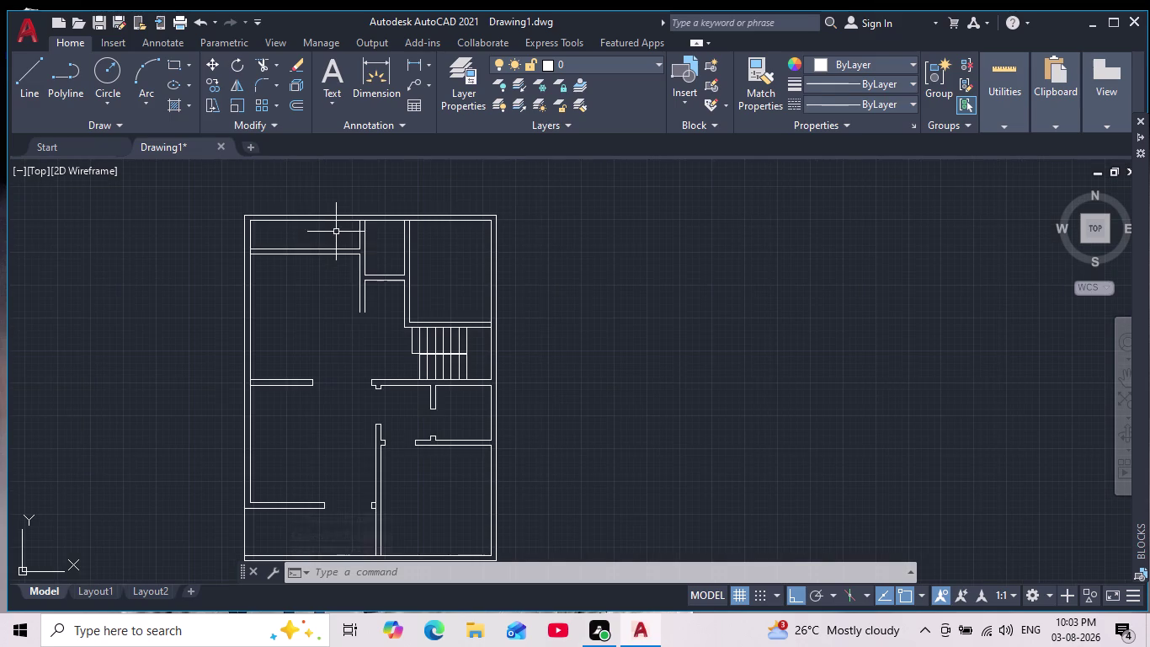
scroll(up, 3)
middle_drag(394, 299, 394, 317)
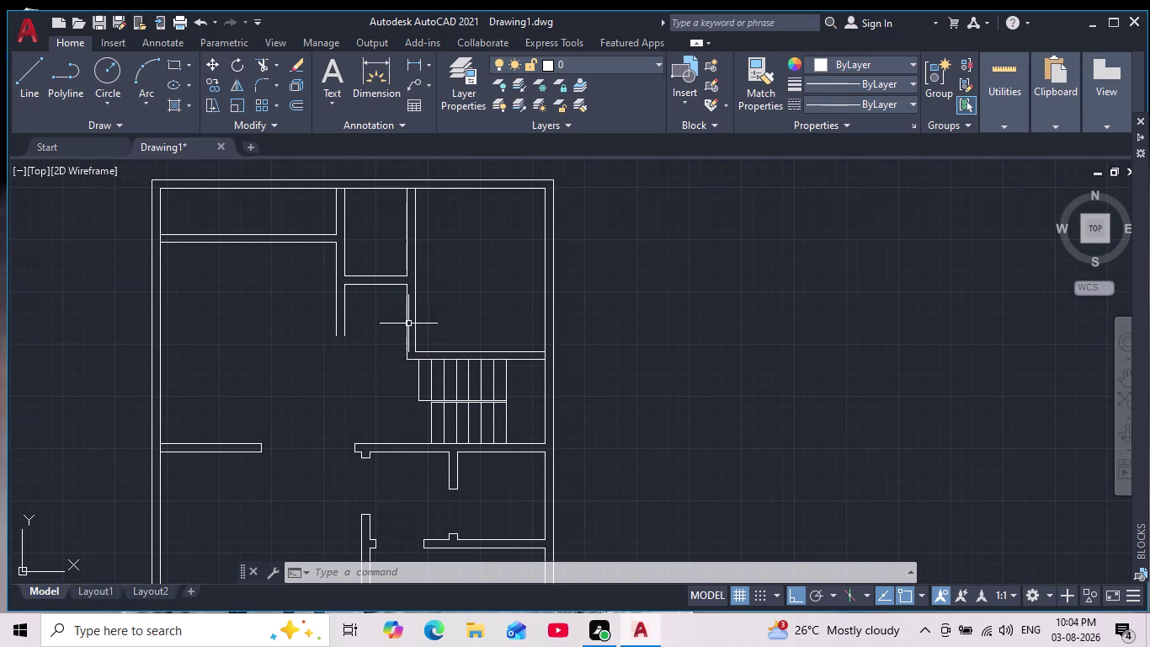
scroll(up, 3)
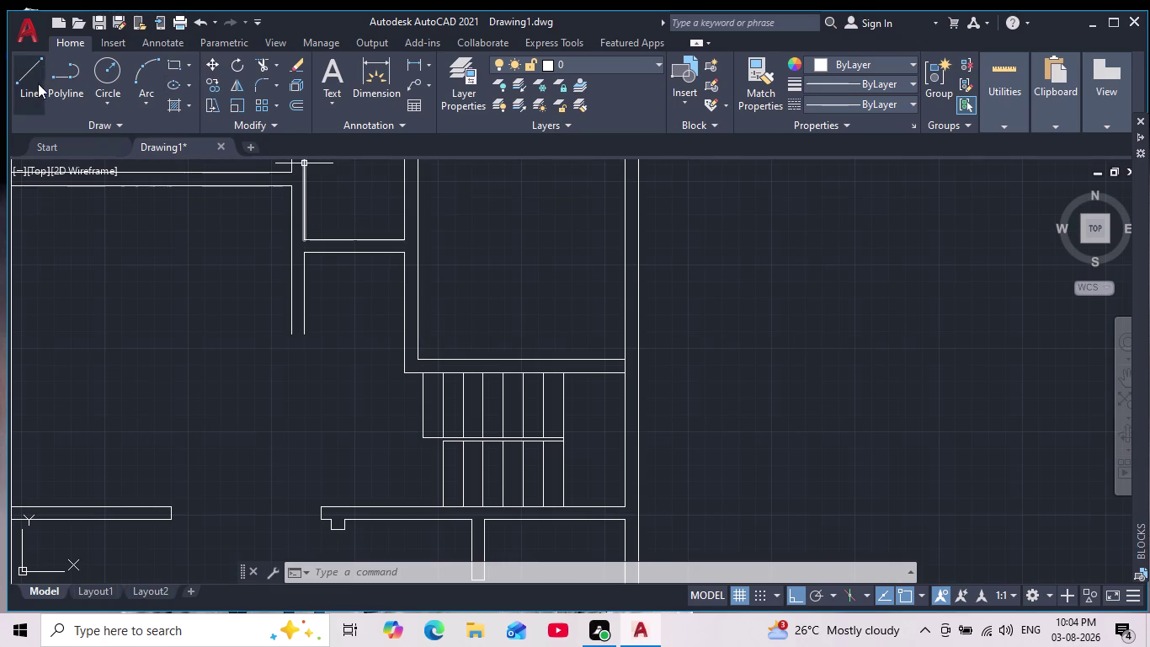
click(30, 75)
scroll(up, 3)
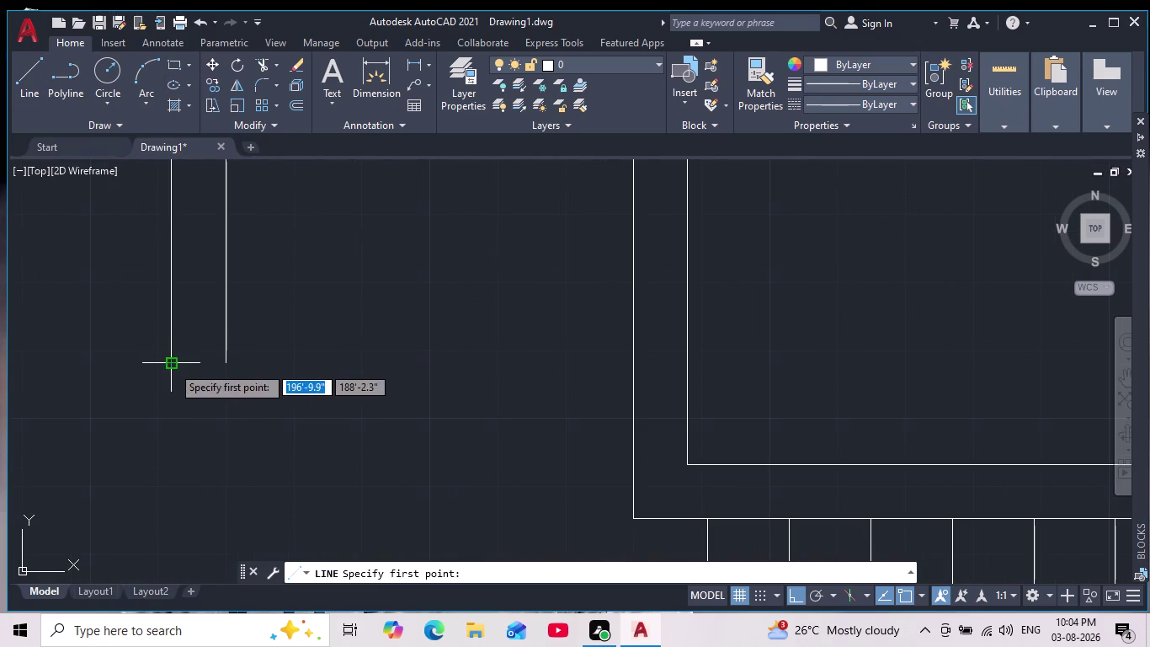
click(171, 365)
click(221, 350)
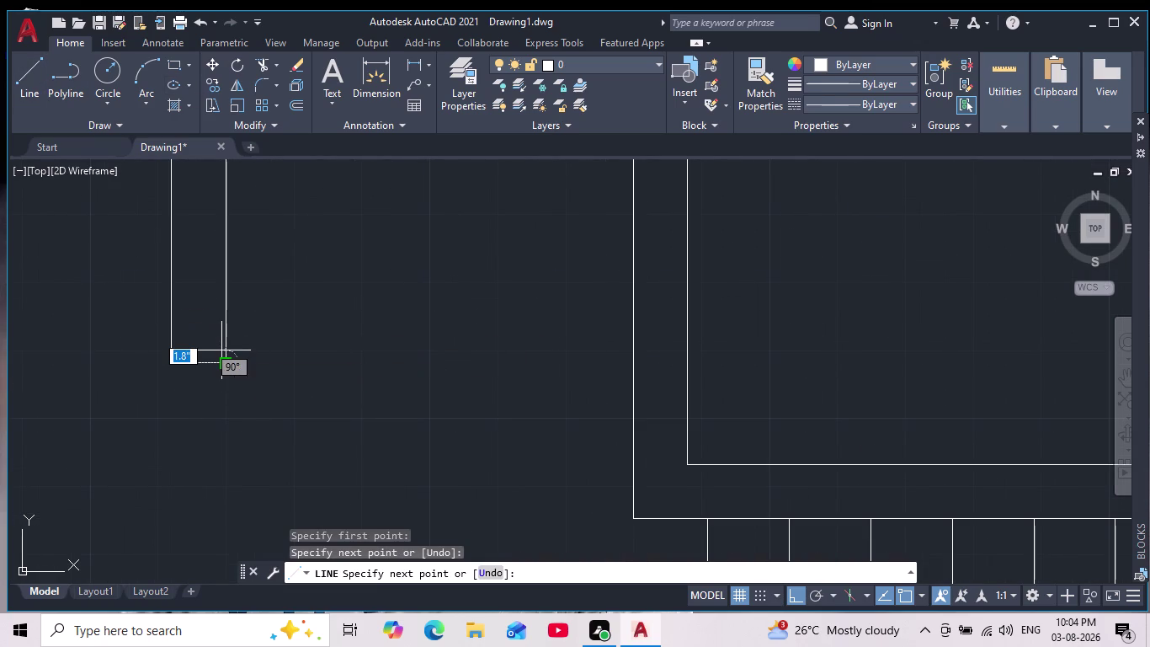
key(Escape)
Draw a closing line starting 6 units from the corner to the adjacent wall line.
scroll(down, 3)
scroll(down, 3)
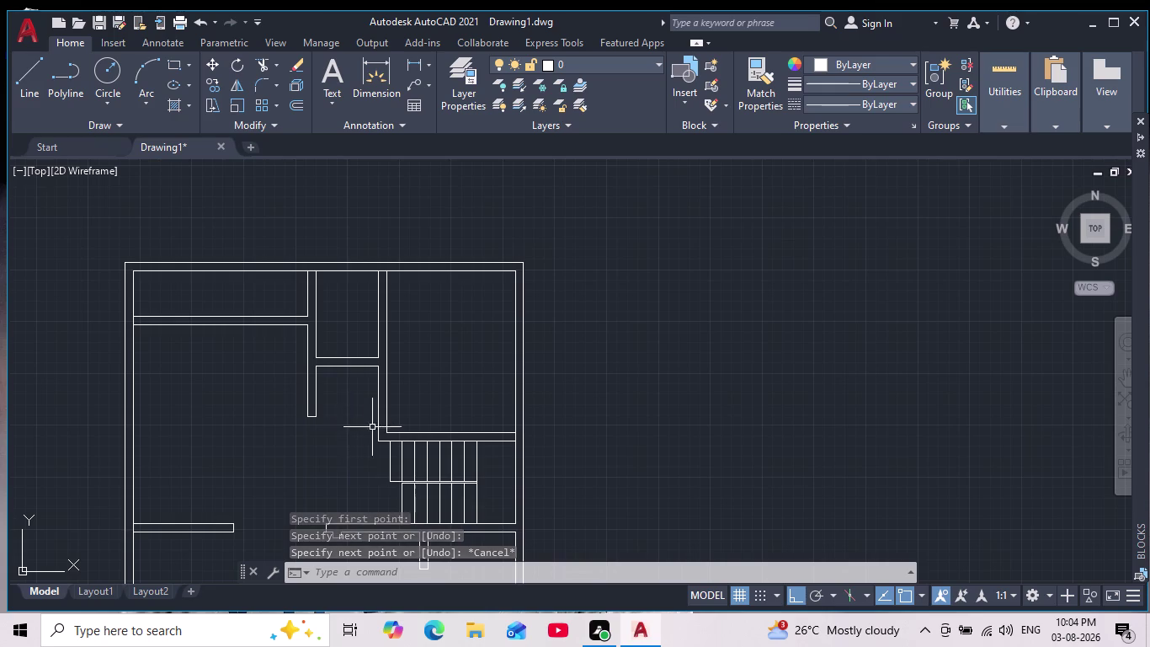
scroll(up, 3)
click(39, 68)
scroll(up, 3)
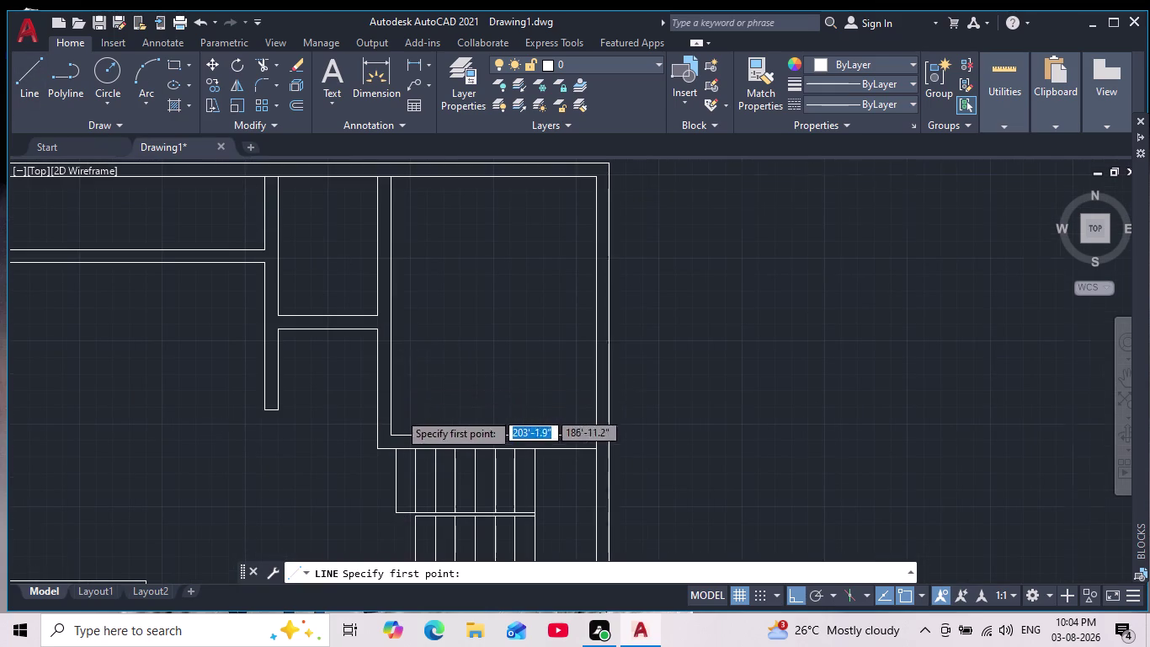
scroll(up, 3)
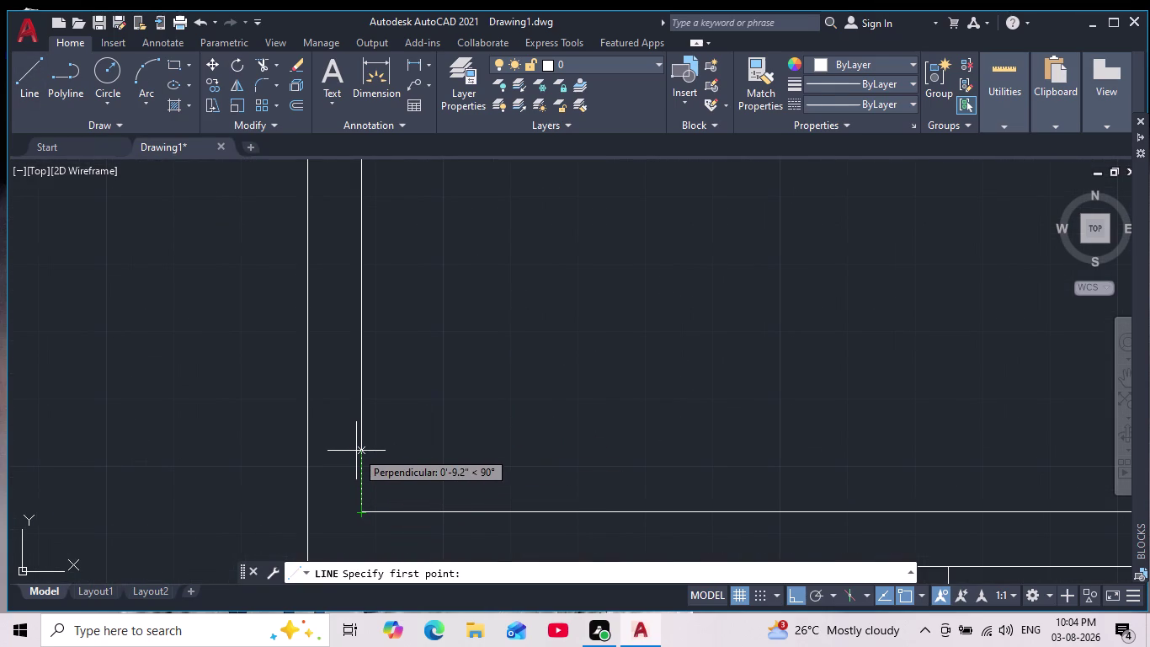
key(6)
key(Return)
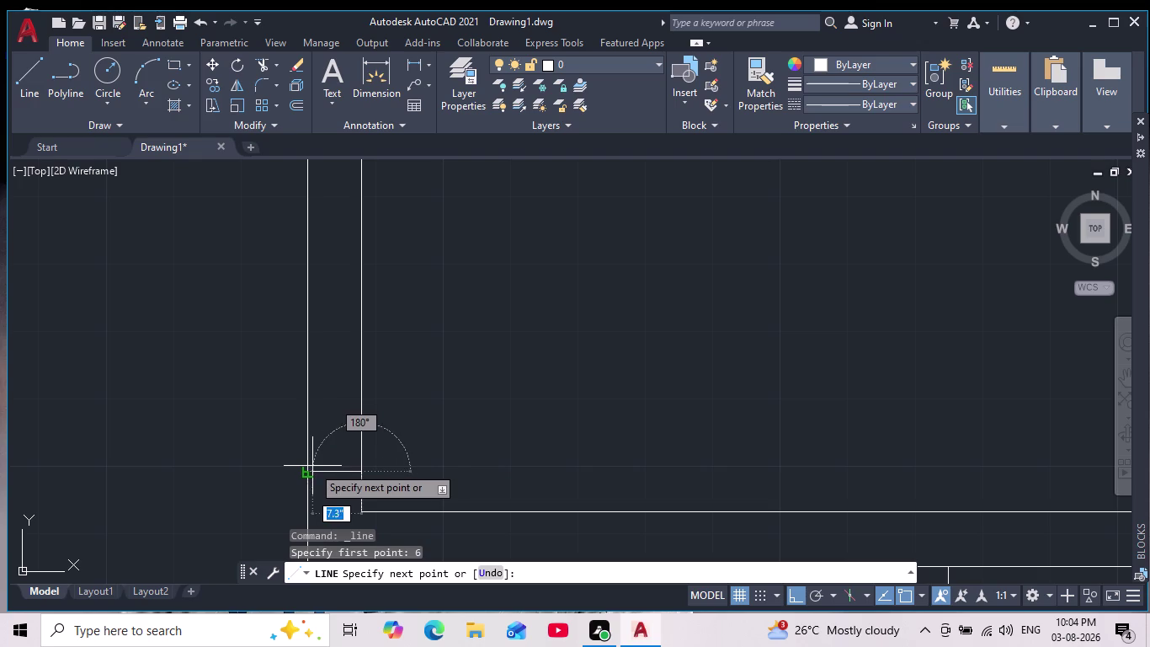
click(305, 473)
key(Return)
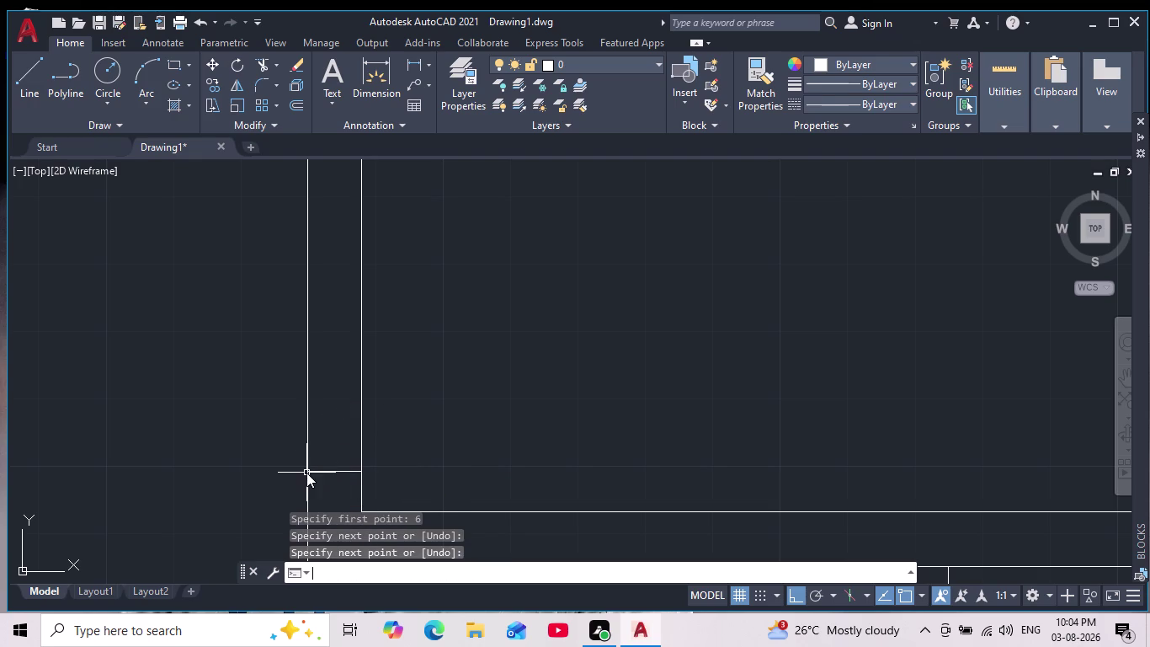
Draw a closing line starting 4 units from the corner to the opposite wall line.
scroll(down, 3)
middle_drag(386, 352, 380, 383)
scroll(down, 3)
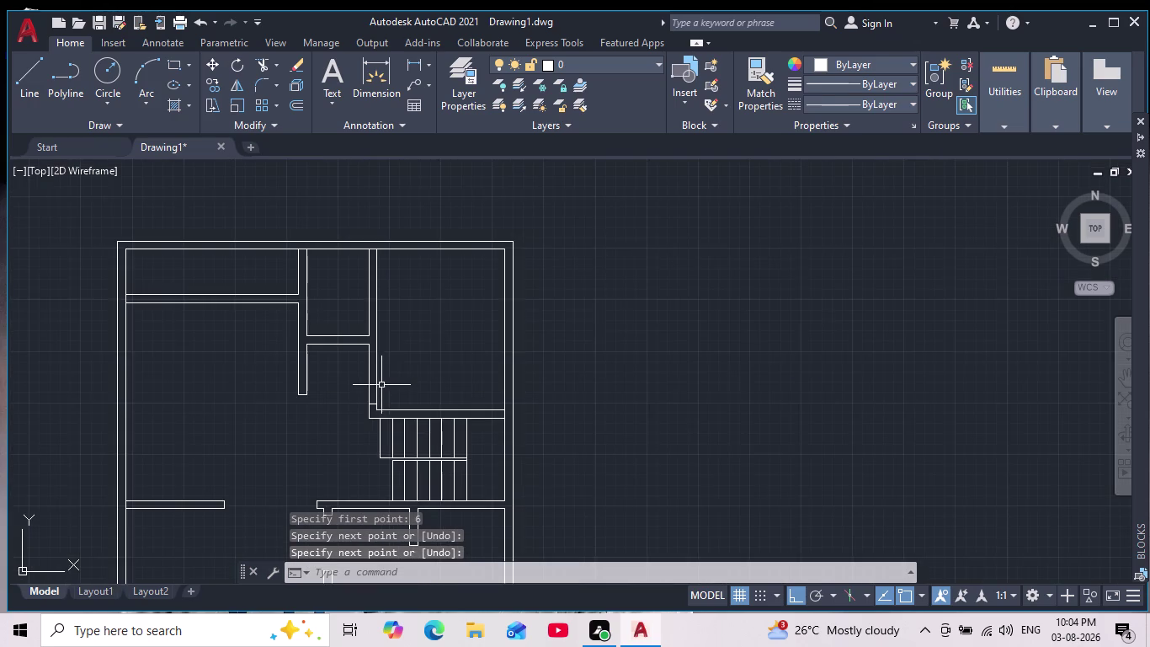
scroll(up, 3)
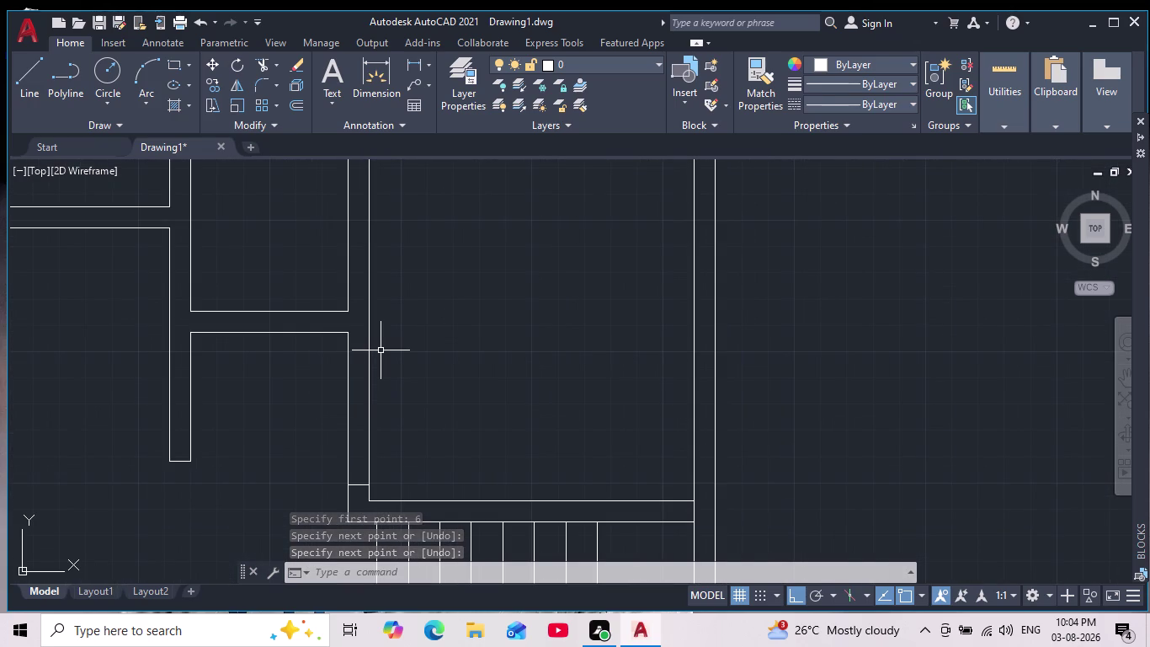
scroll(down, 3)
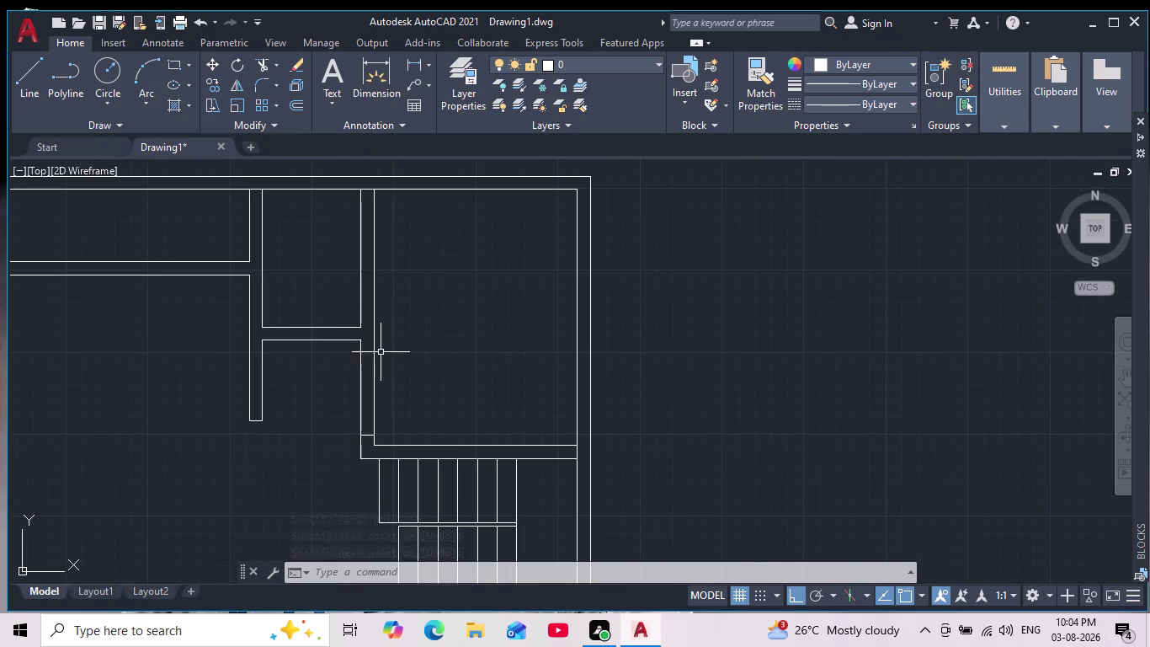
scroll(up, 3)
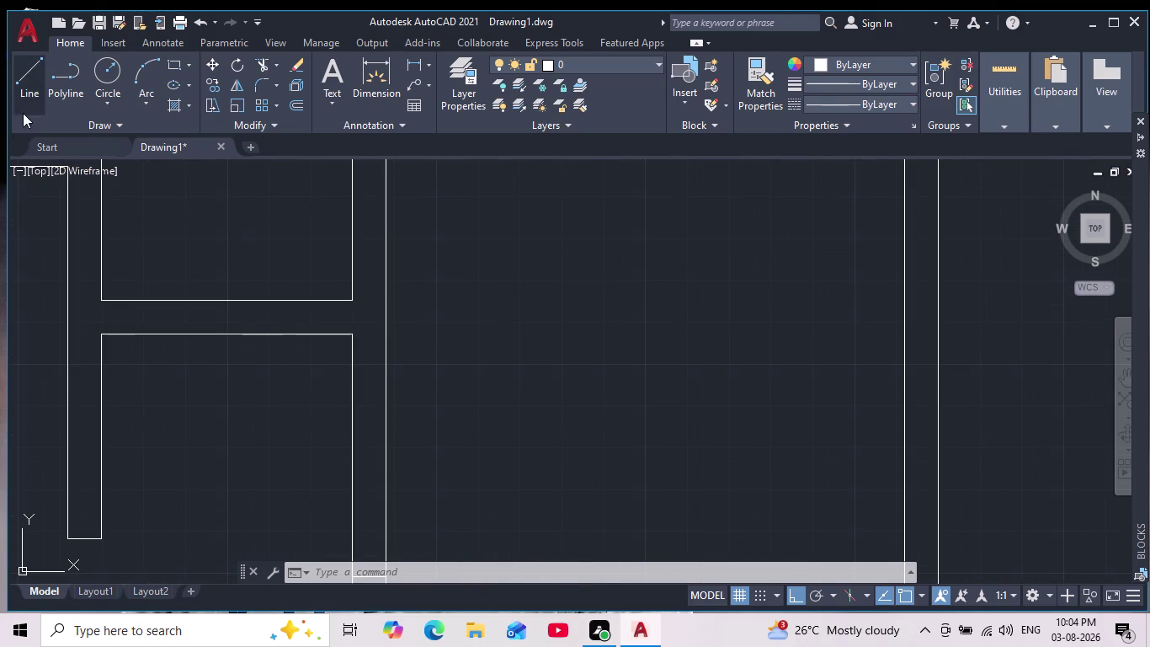
click(30, 75)
scroll(up, 3)
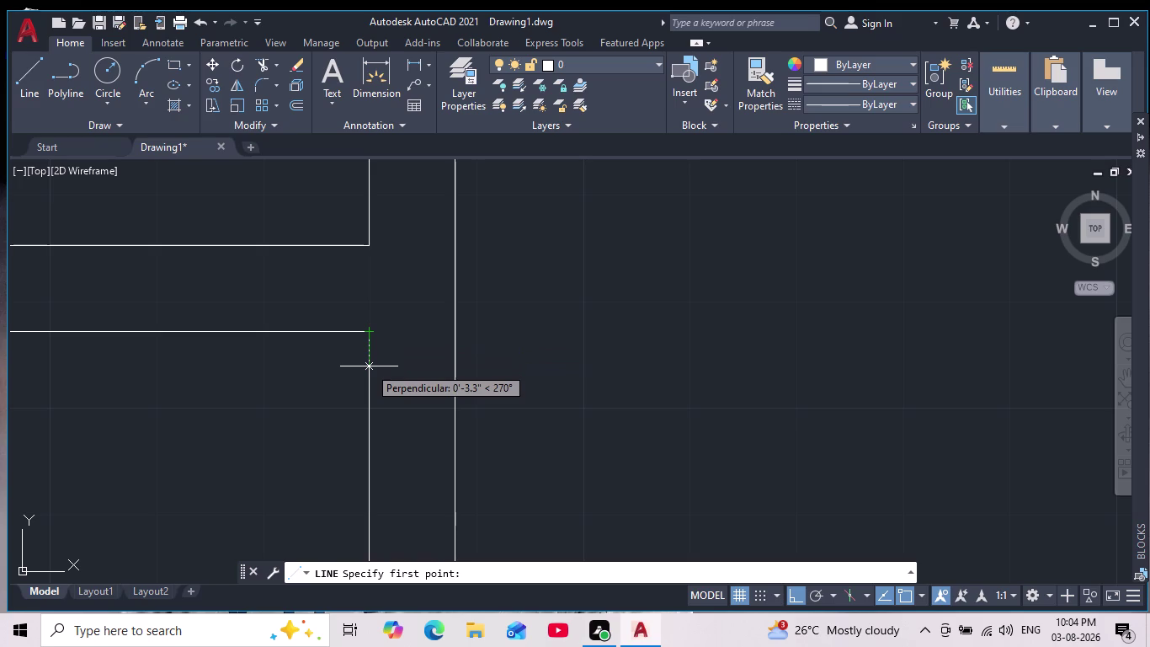
key(4)
key(Return)
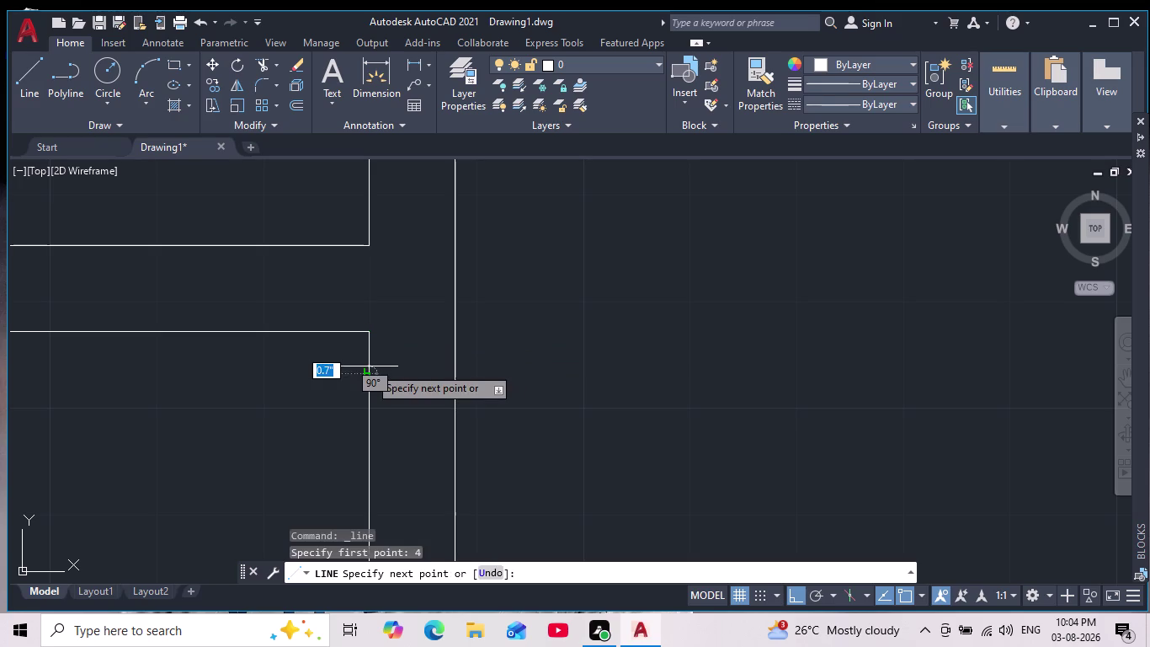
click(450, 379)
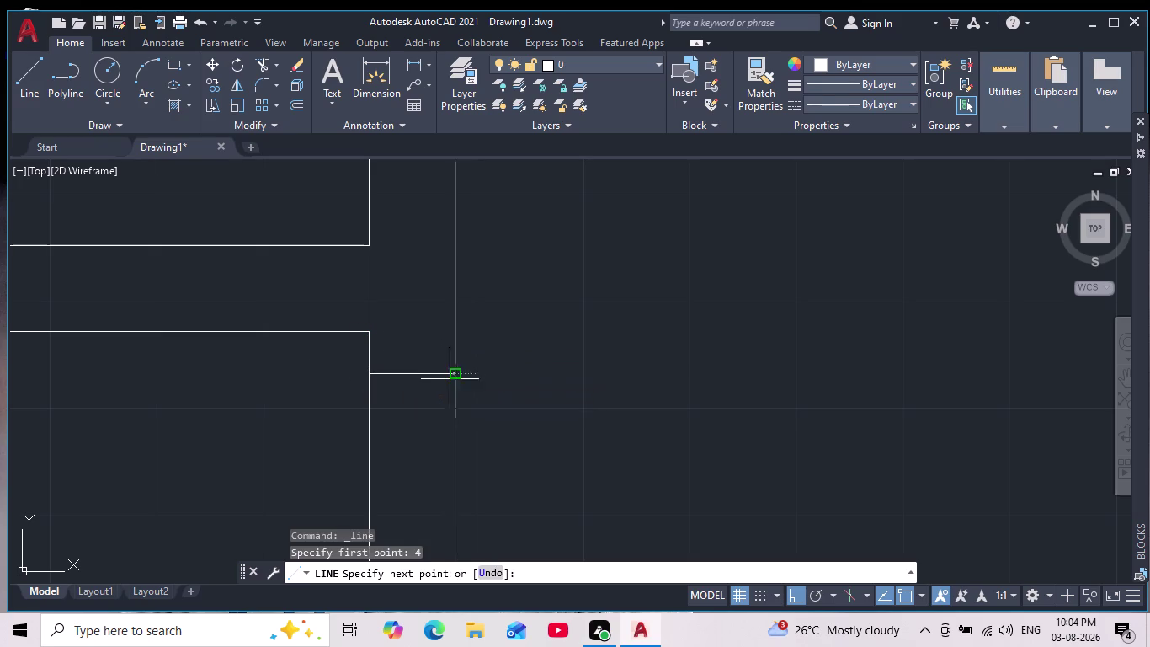
key(Escape)
scroll(down, 3)
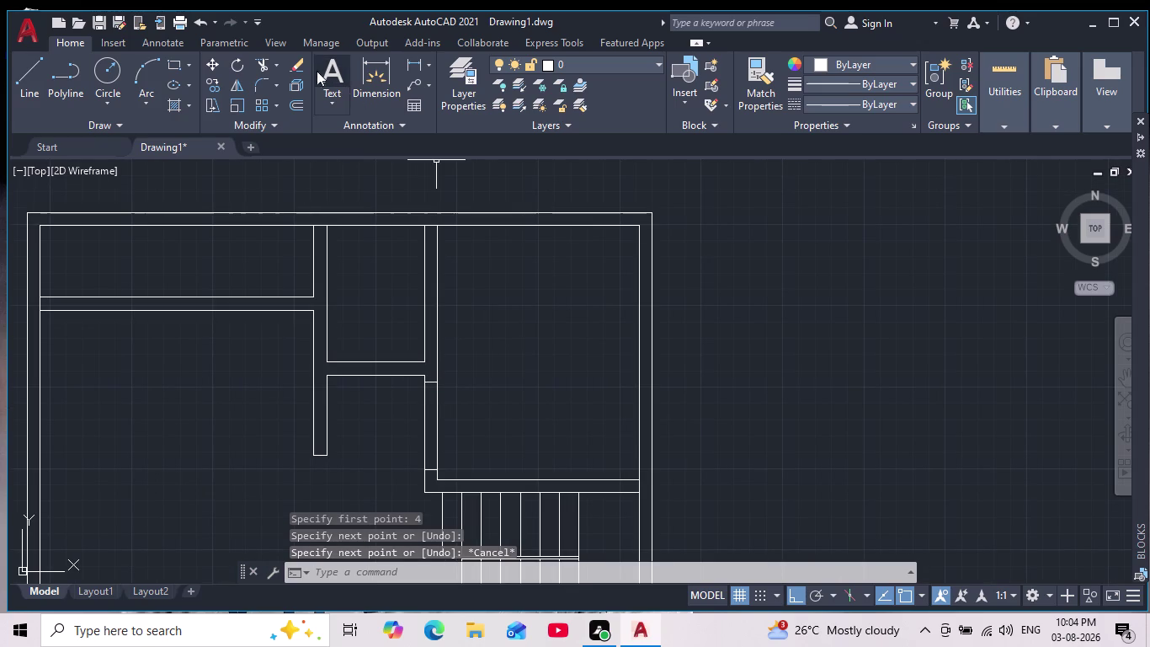
Begin a fence trim on the wall lines, then cancel it.
click(266, 59)
drag(484, 415, 384, 442)
scroll(down, 3)
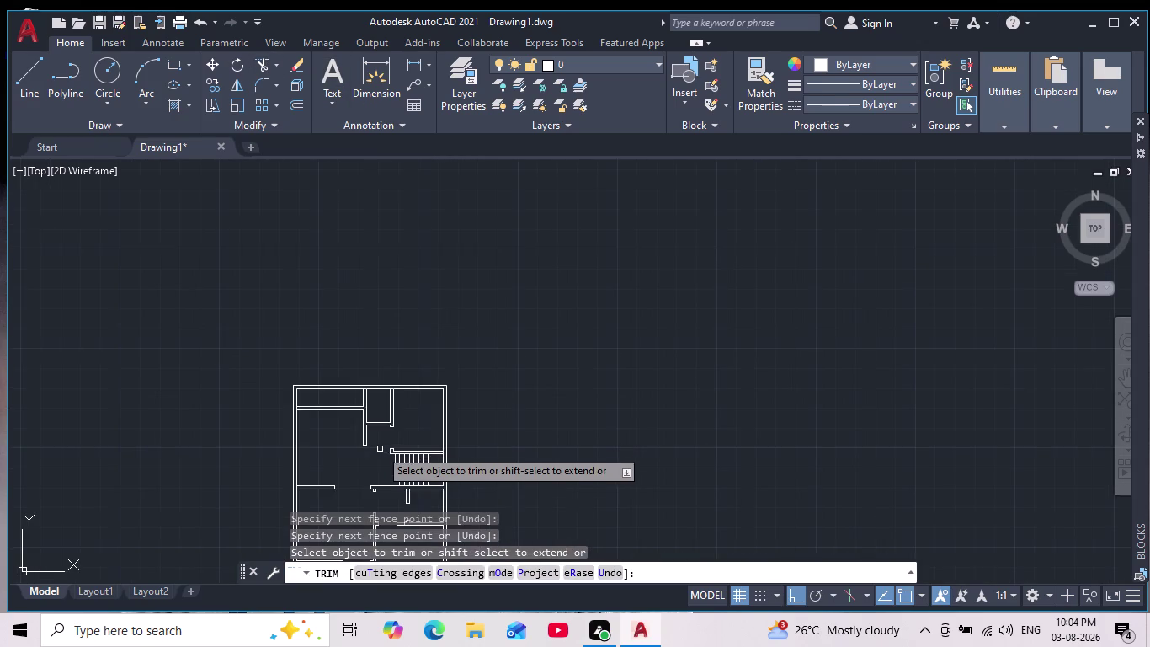
scroll(up, 3)
key(Escape)
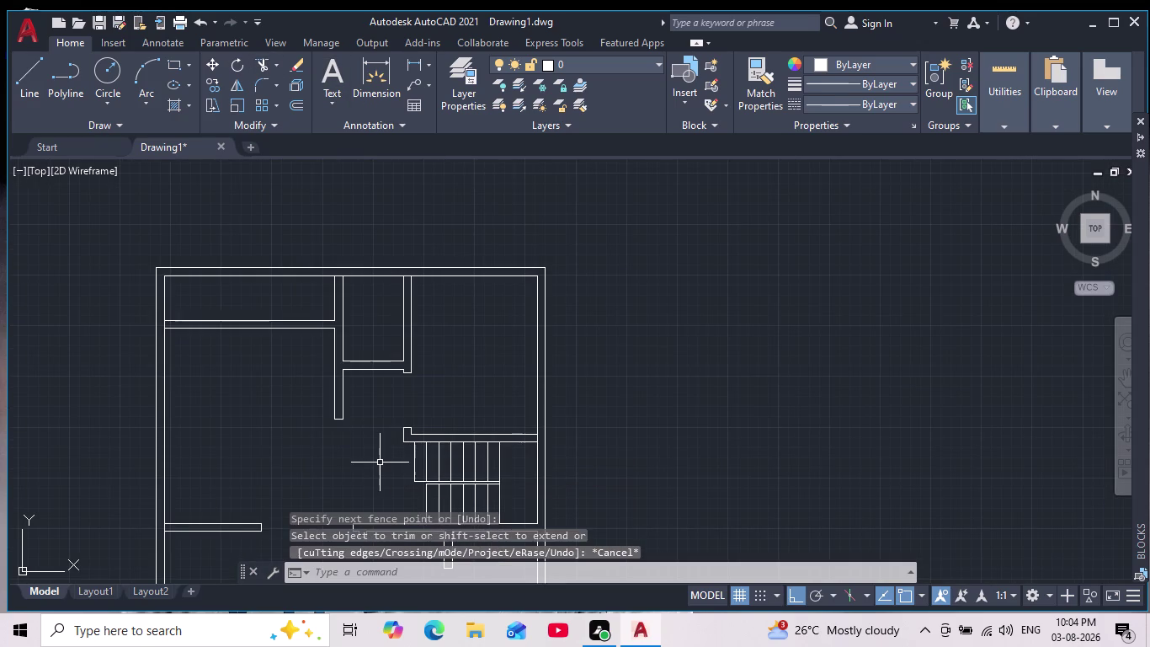
scroll(down, 3)
scroll(up, 3)
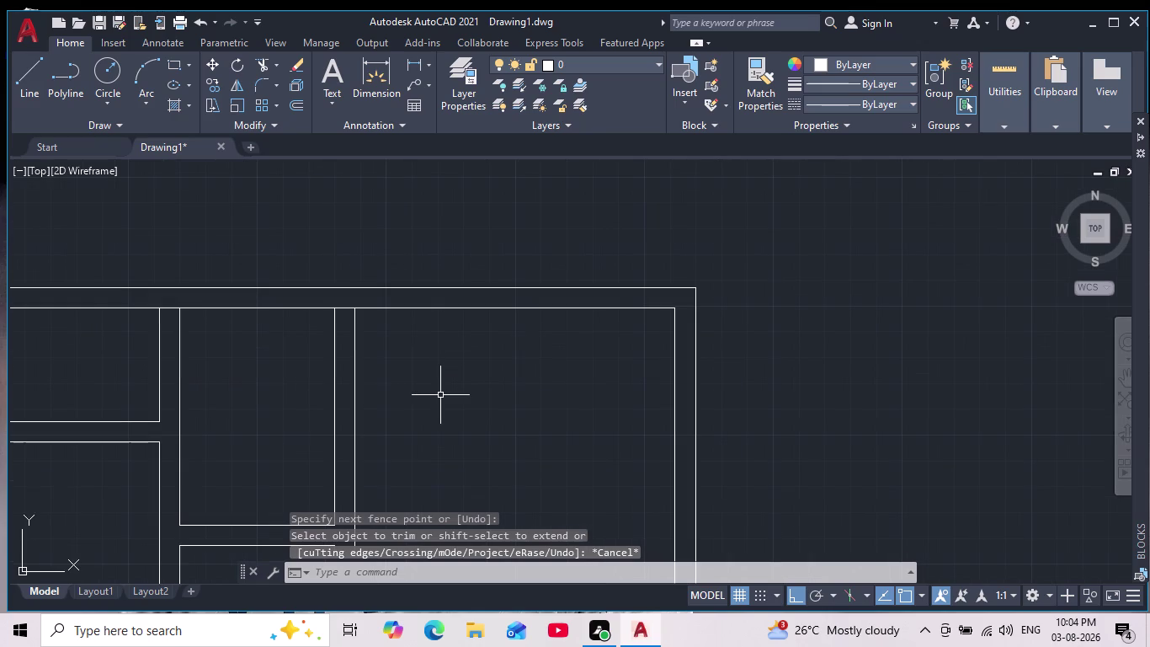
Draw a closing line at the partition wall end using a 1' tracked offset.
click(37, 77)
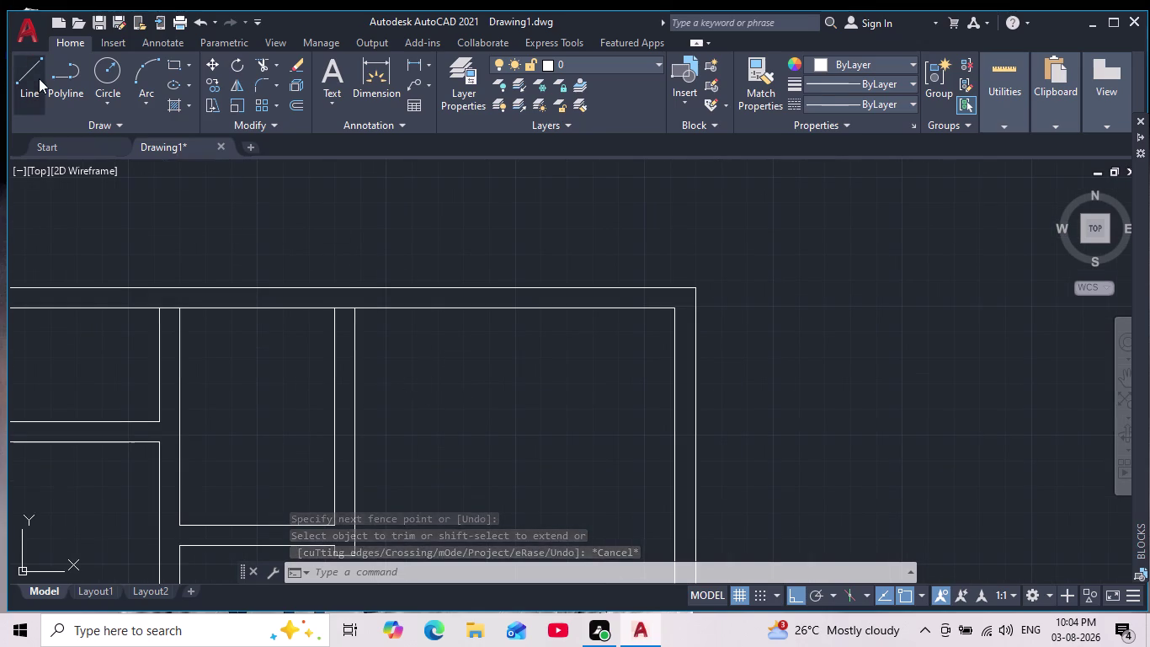
middle_drag(411, 373, 411, 257)
scroll(up, 3)
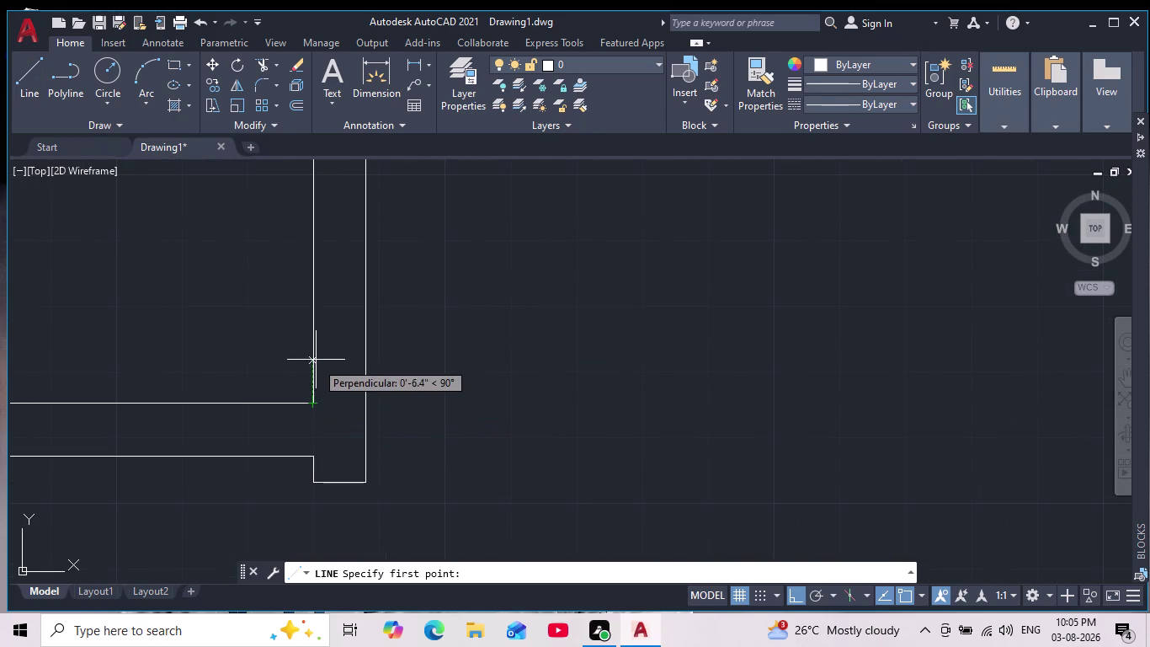
text(1')
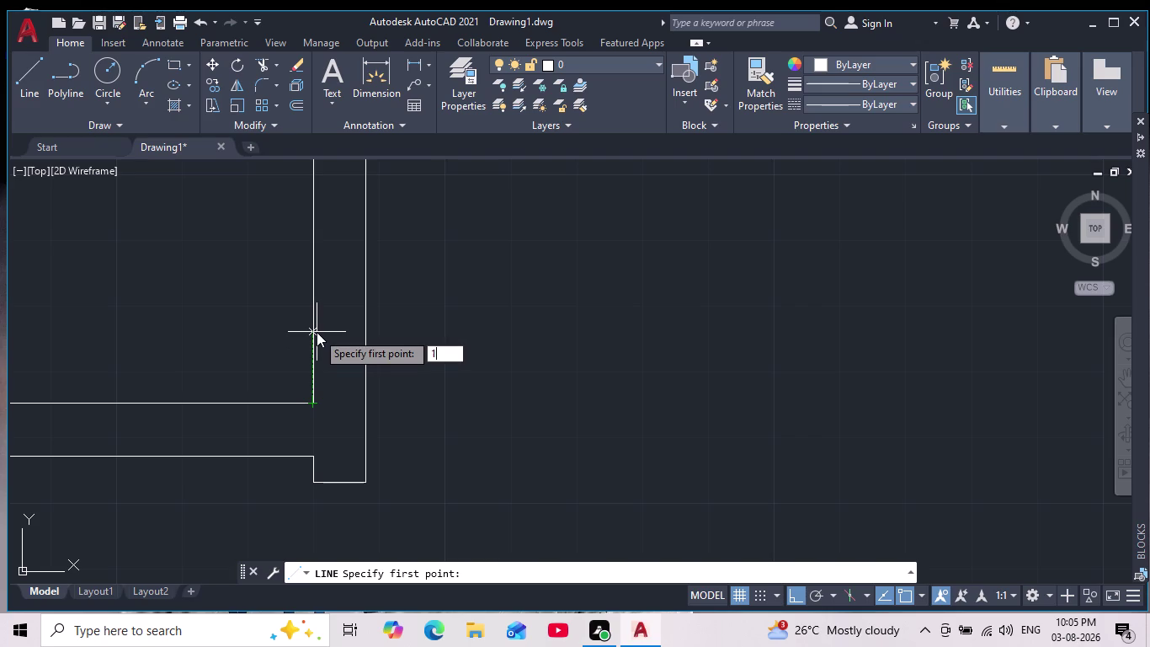
key(Return)
scroll(down, 3)
scroll(up, 3)
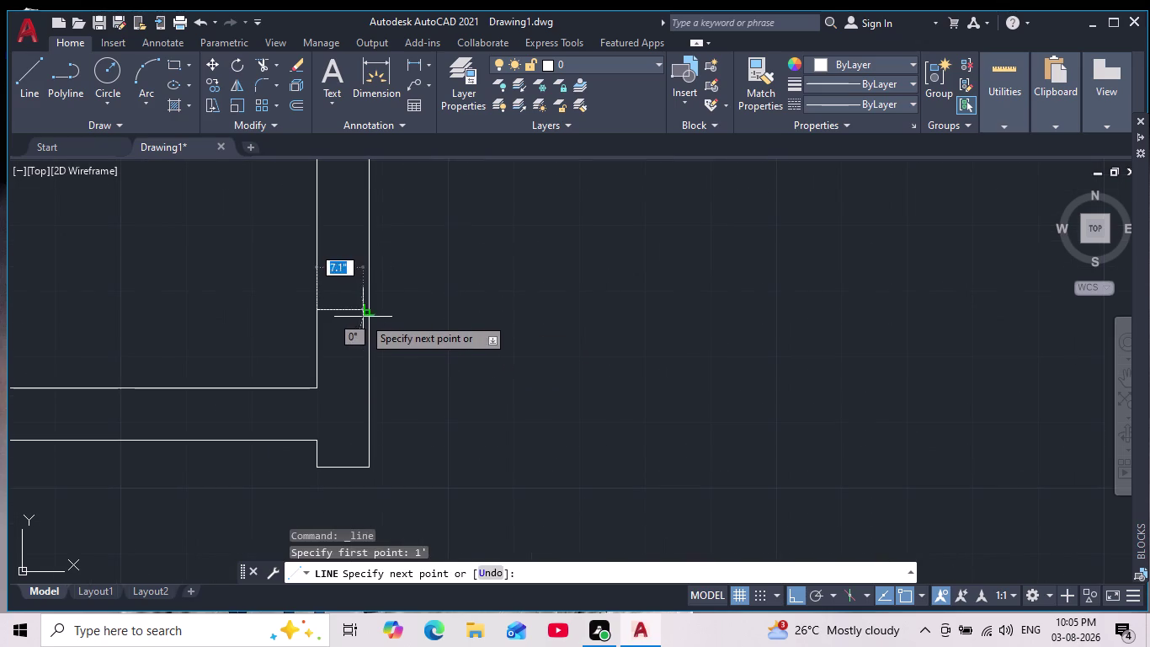
click(366, 314)
key(Escape)
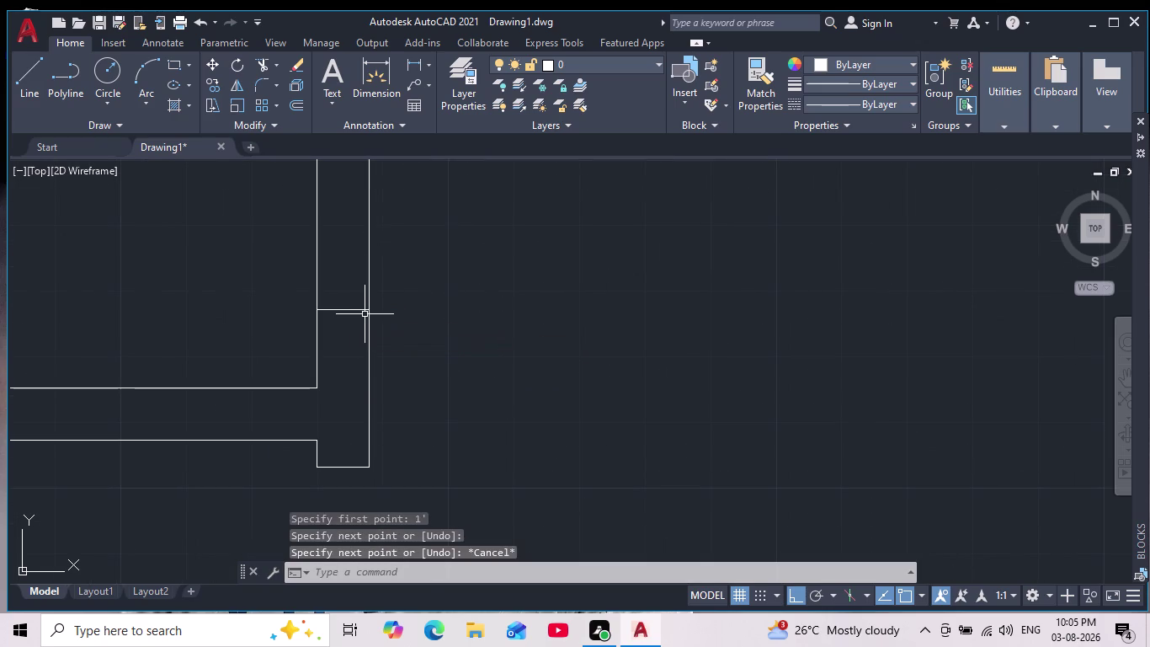
Draw a cross line starting 2' along the wall to the opposite wall edge.
scroll(down, 3)
scroll(down, 3)
scroll(up, 3)
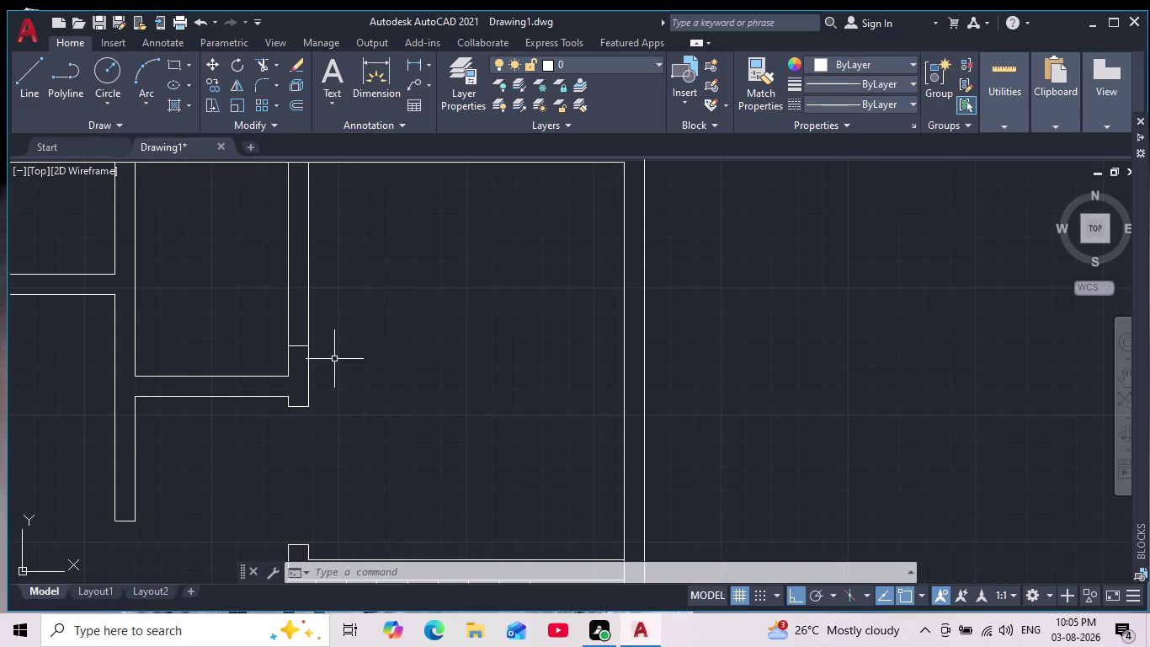
scroll(down, 3)
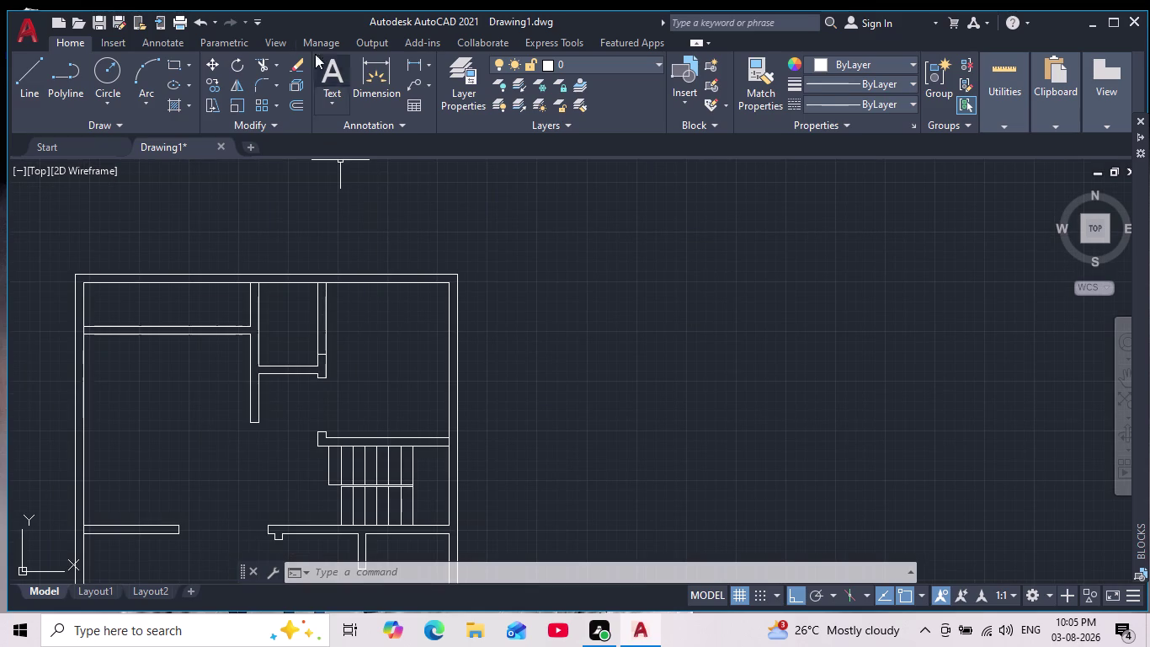
scroll(up, 3)
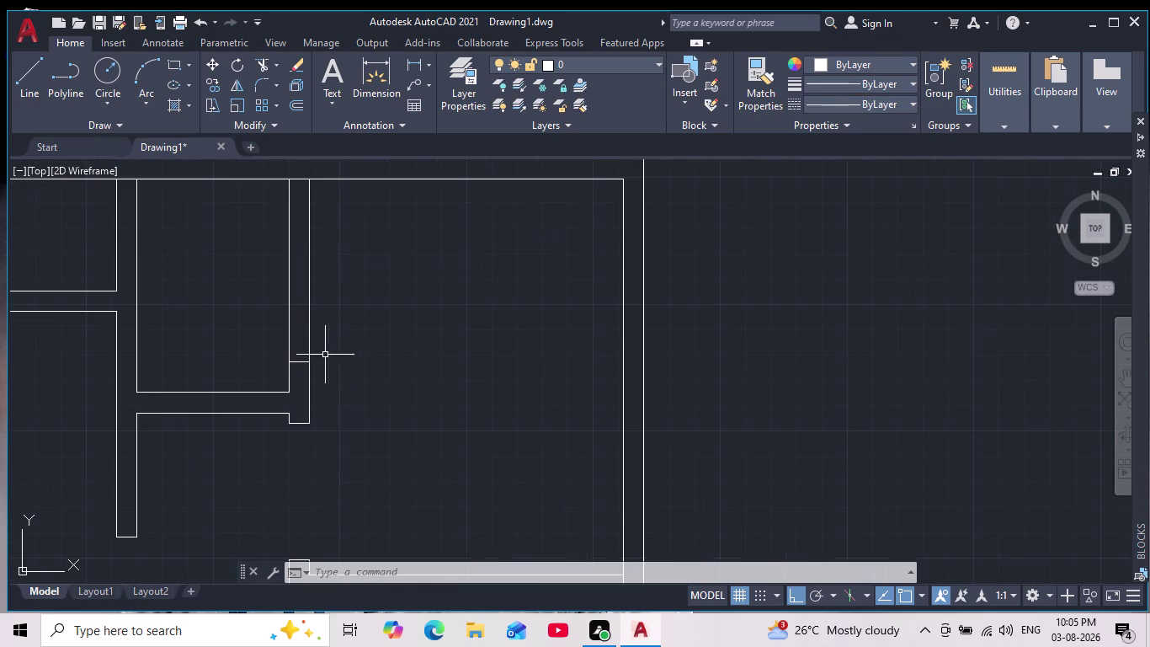
scroll(up, 3)
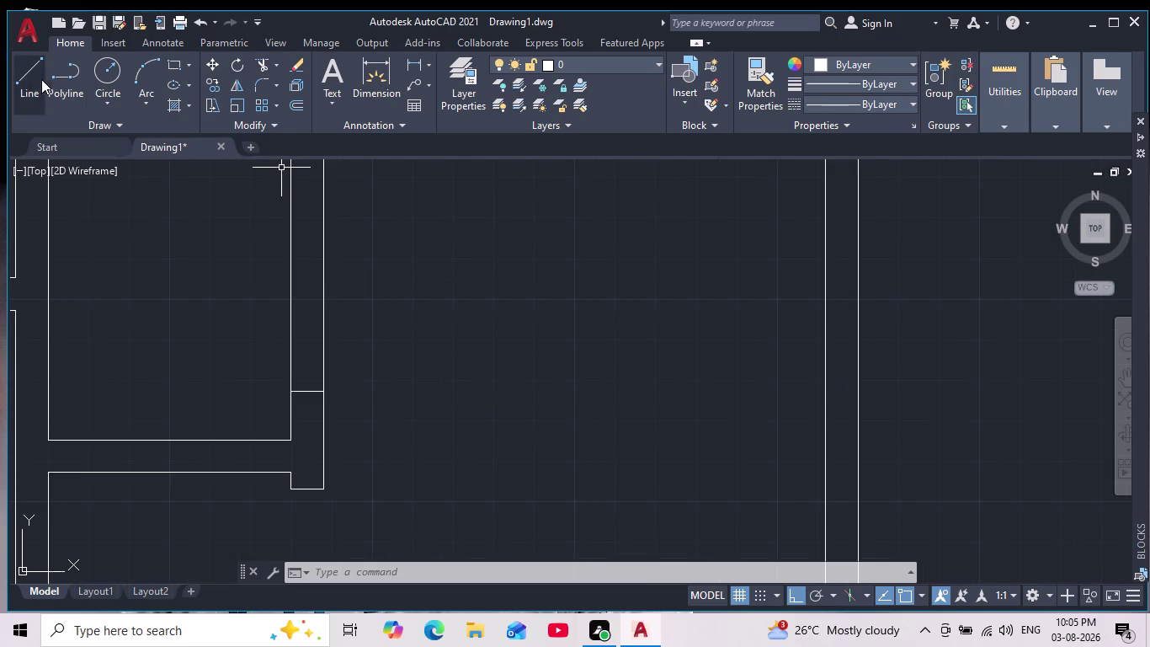
click(33, 74)
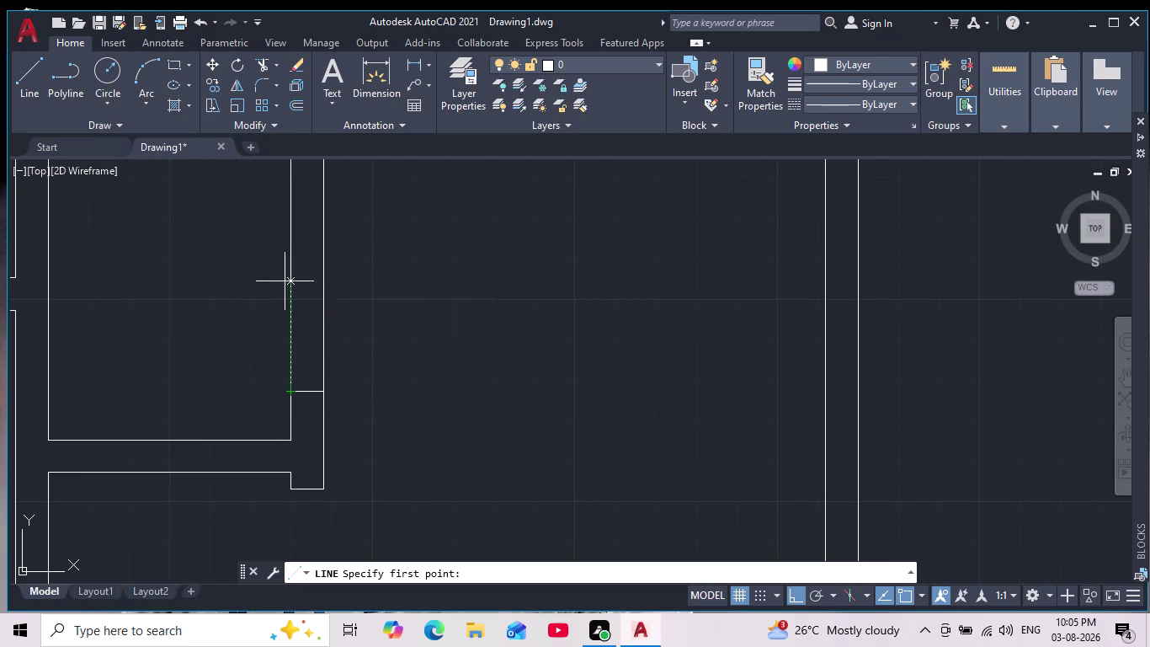
text(2')
key(Return)
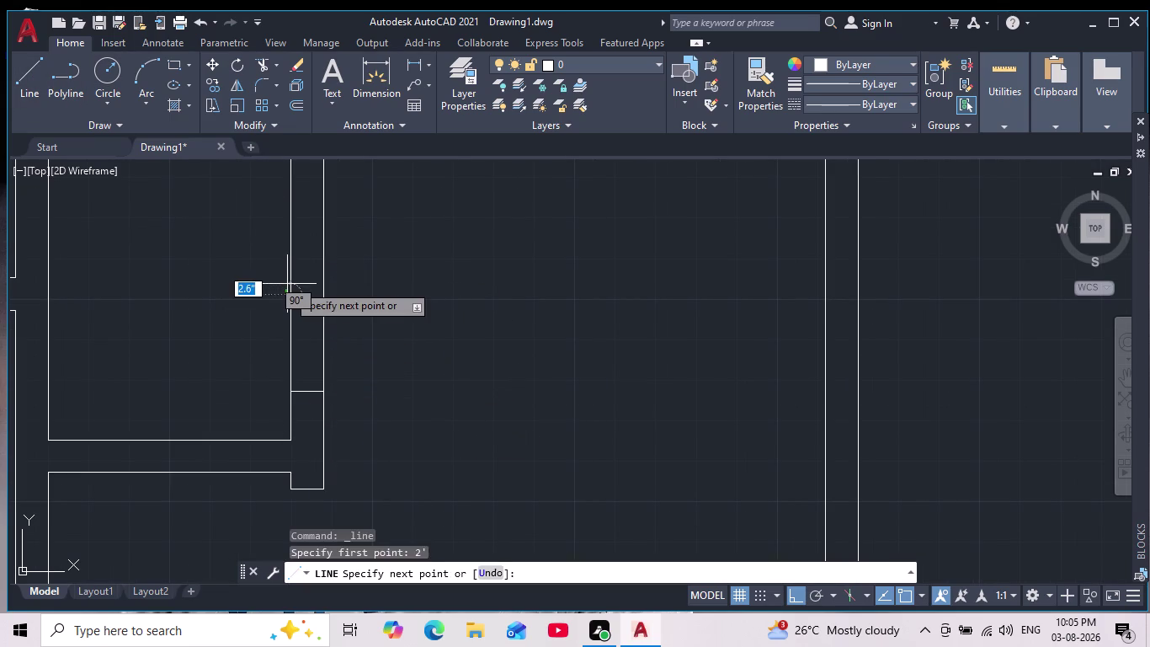
scroll(up, 3)
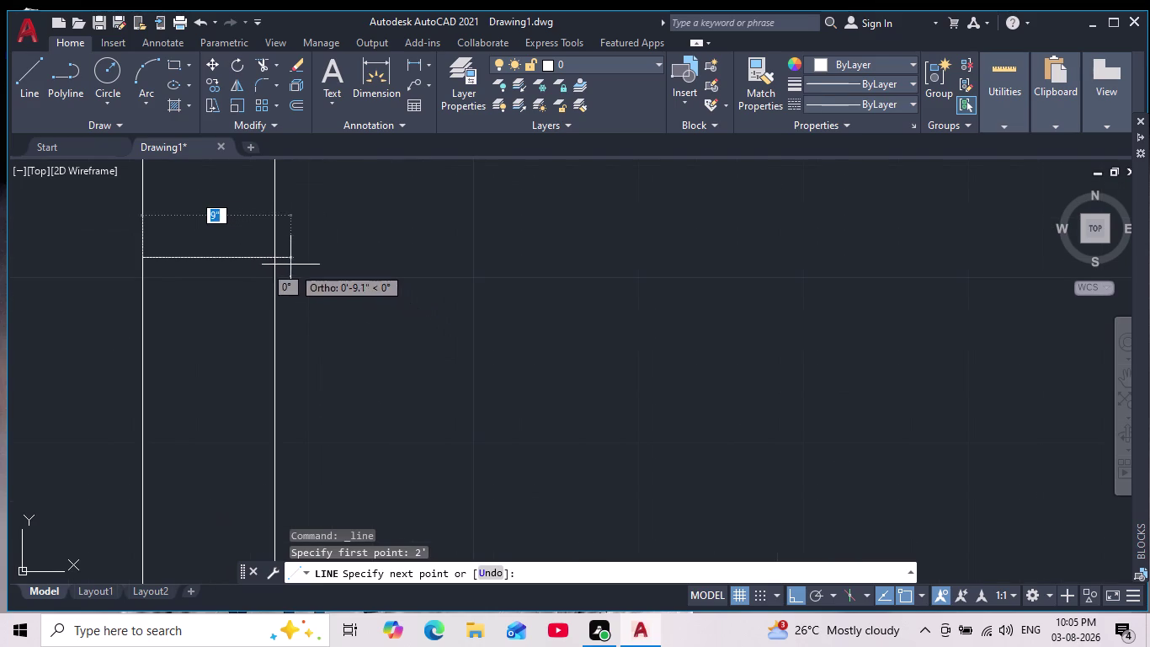
click(275, 261)
key(Escape)
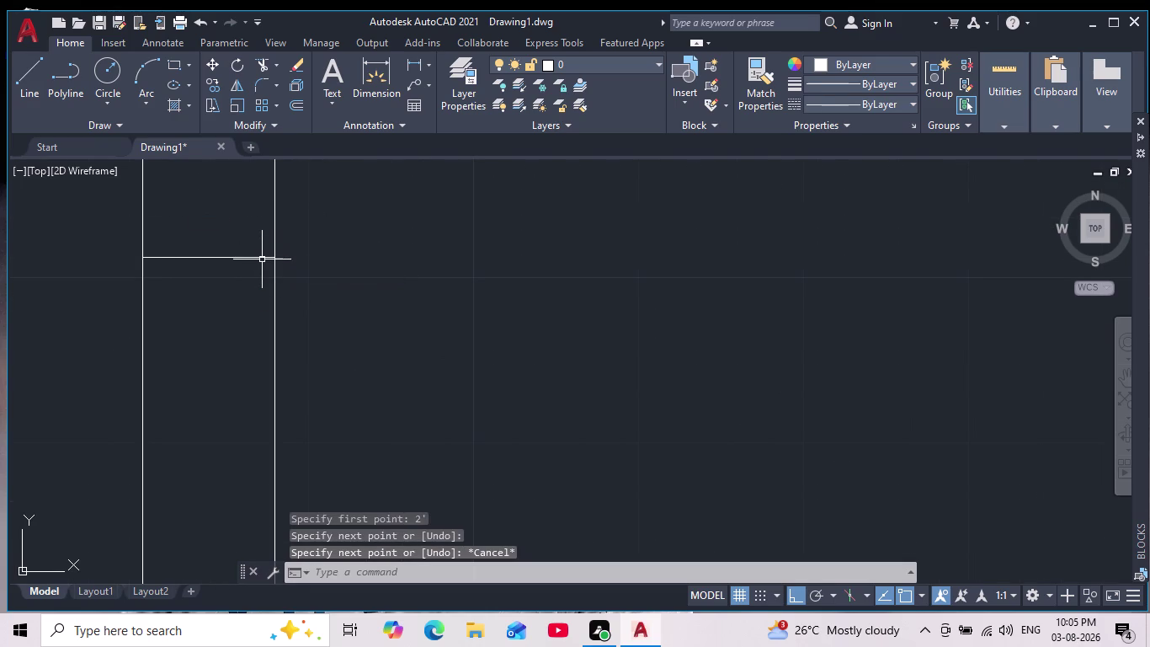
Fence-trim the leftover wall segments between the partitions.
click(260, 68)
drag(92, 394, 110, 394)
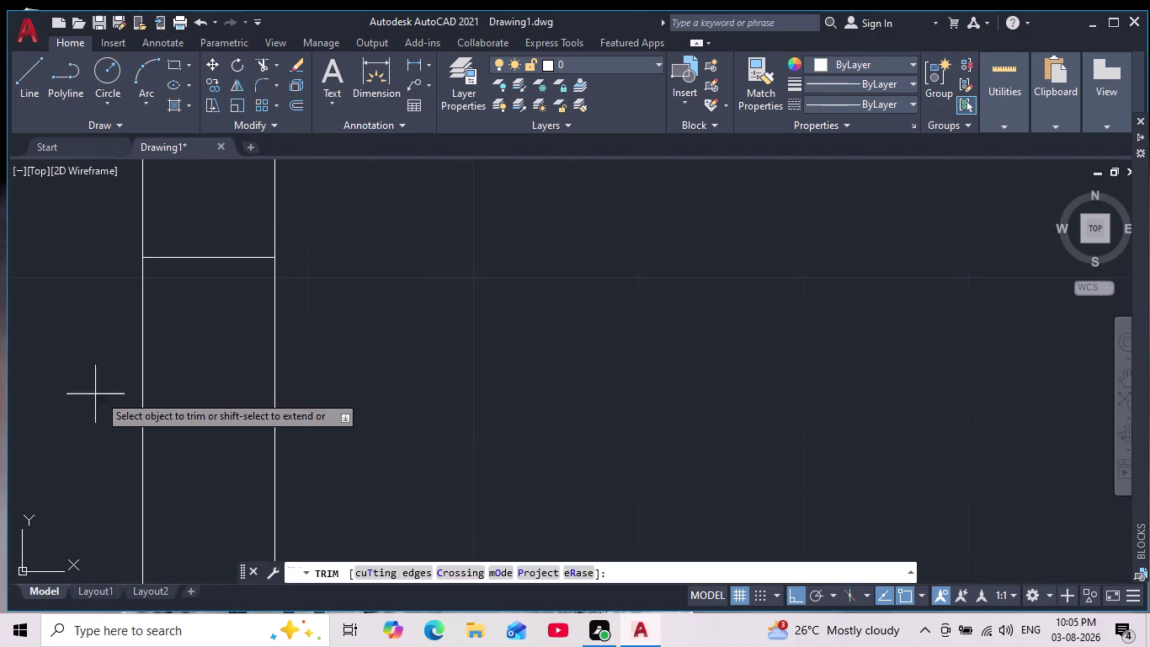
drag(110, 394, 490, 379)
scroll(down, 3)
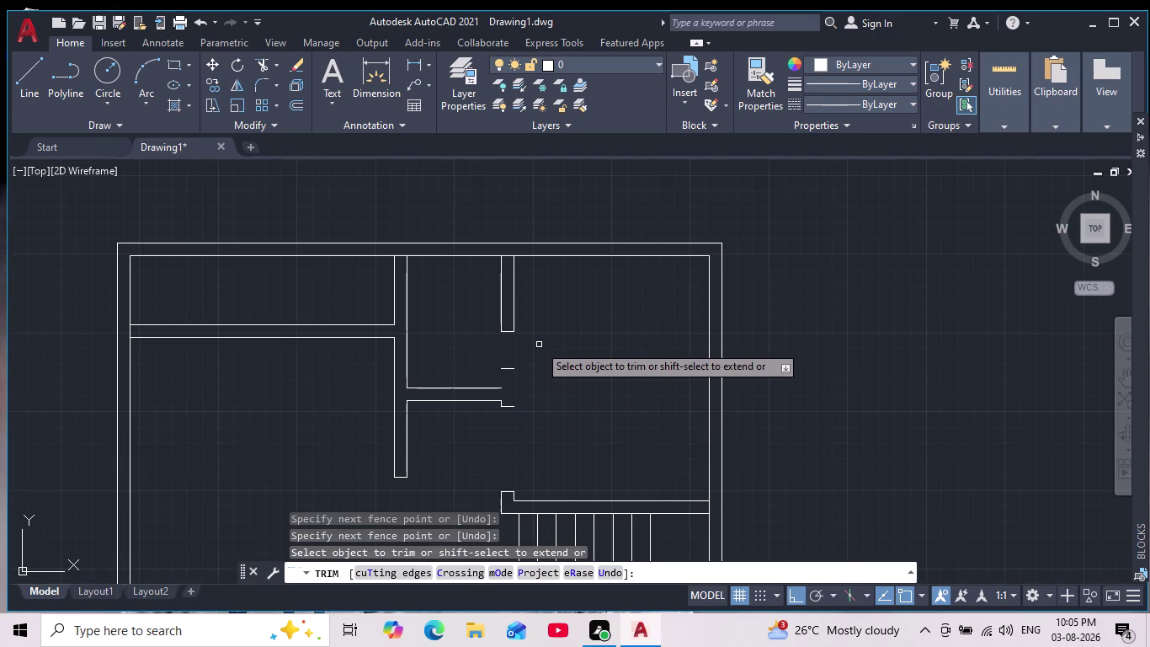
key(ctrl+z)
key(ctrl+z)
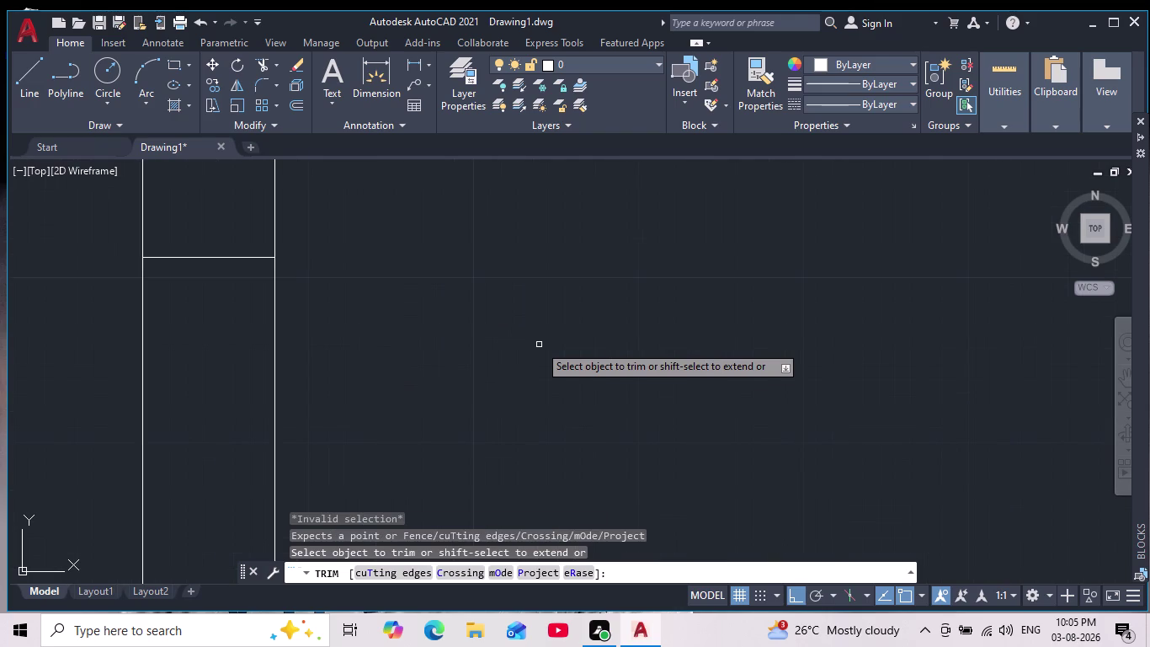
scroll(down, 3)
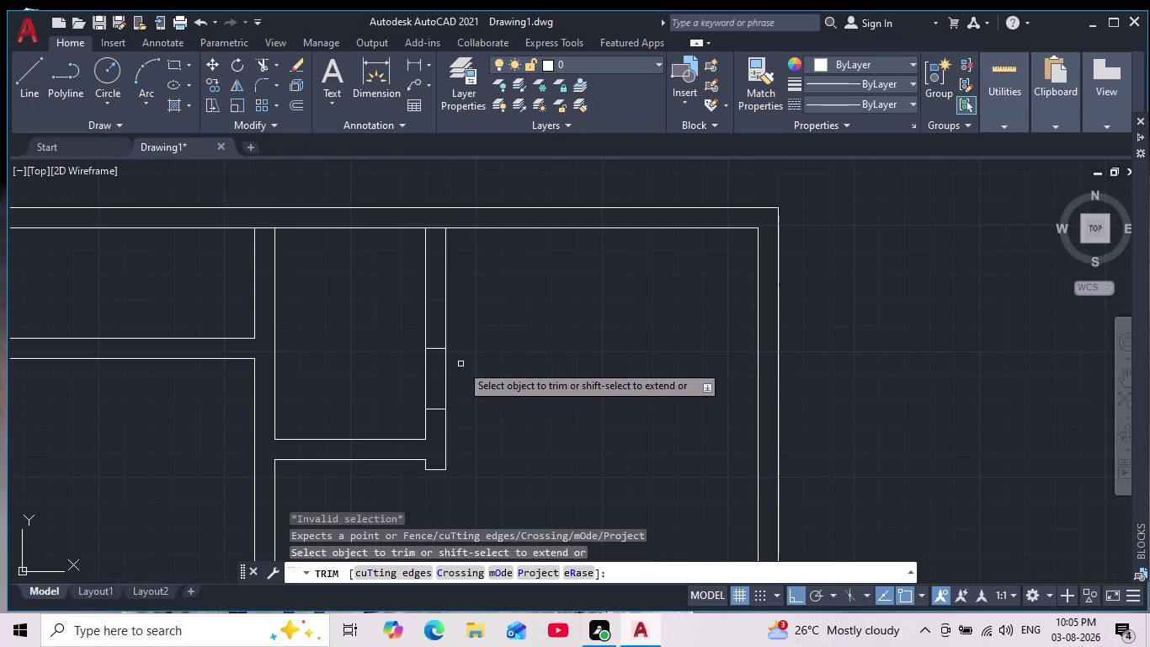
drag(402, 378, 478, 371)
key(Escape)
key(Escape)
Recentre the whole floor plan and start the HATCH command.
scroll(down, 3)
middle_drag(511, 394, 484, 362)
scroll(up, 3)
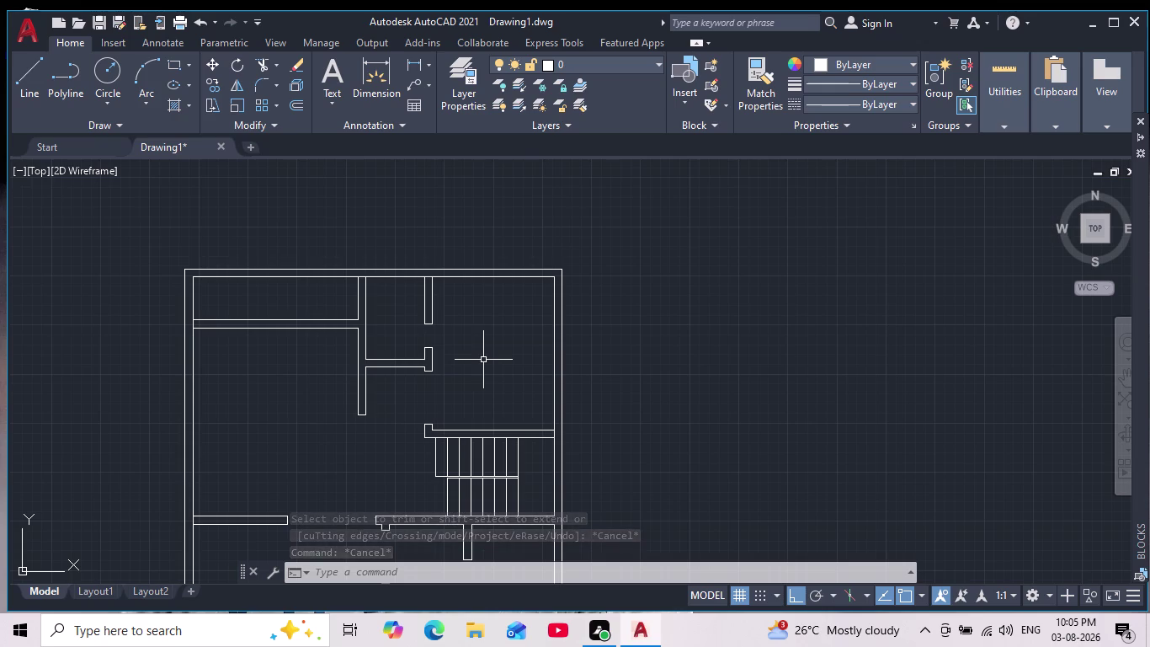
scroll(down, 3)
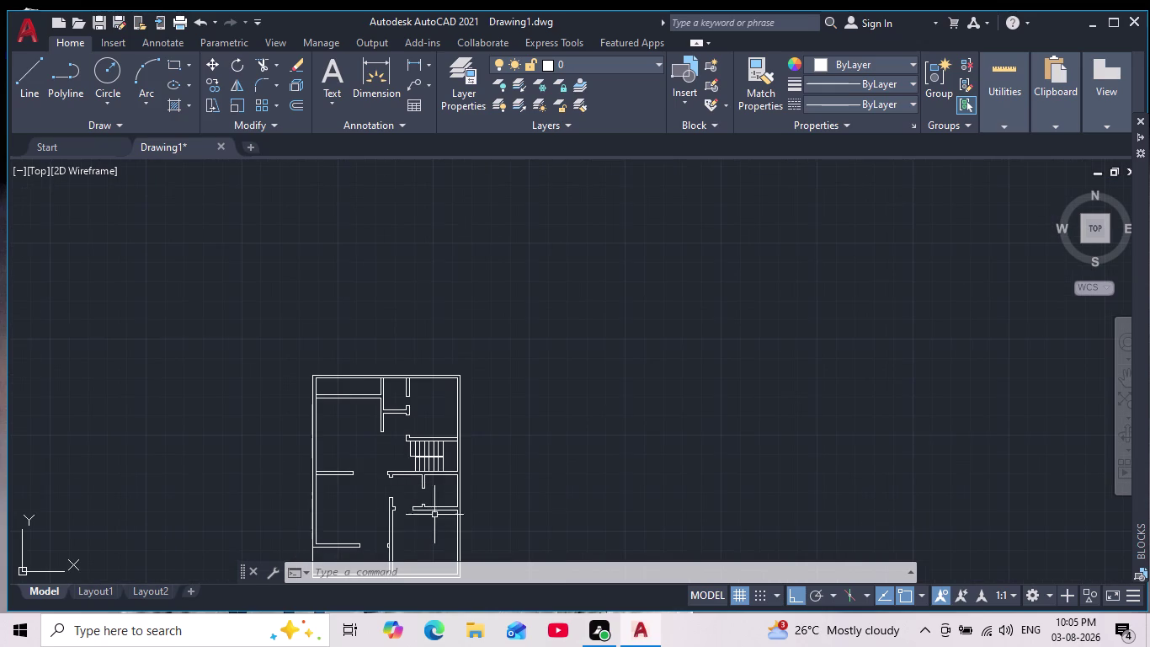
middle_drag(431, 494, 293, 293)
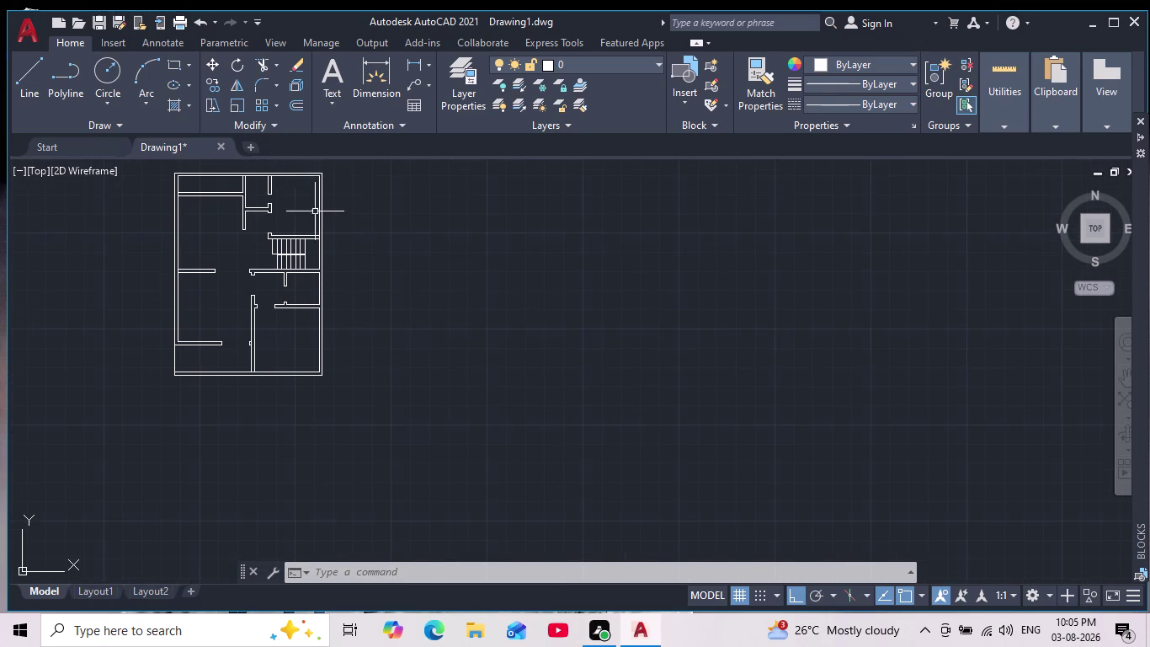
scroll(down, 3)
middle_drag(332, 266, 378, 363)
scroll(up, 3)
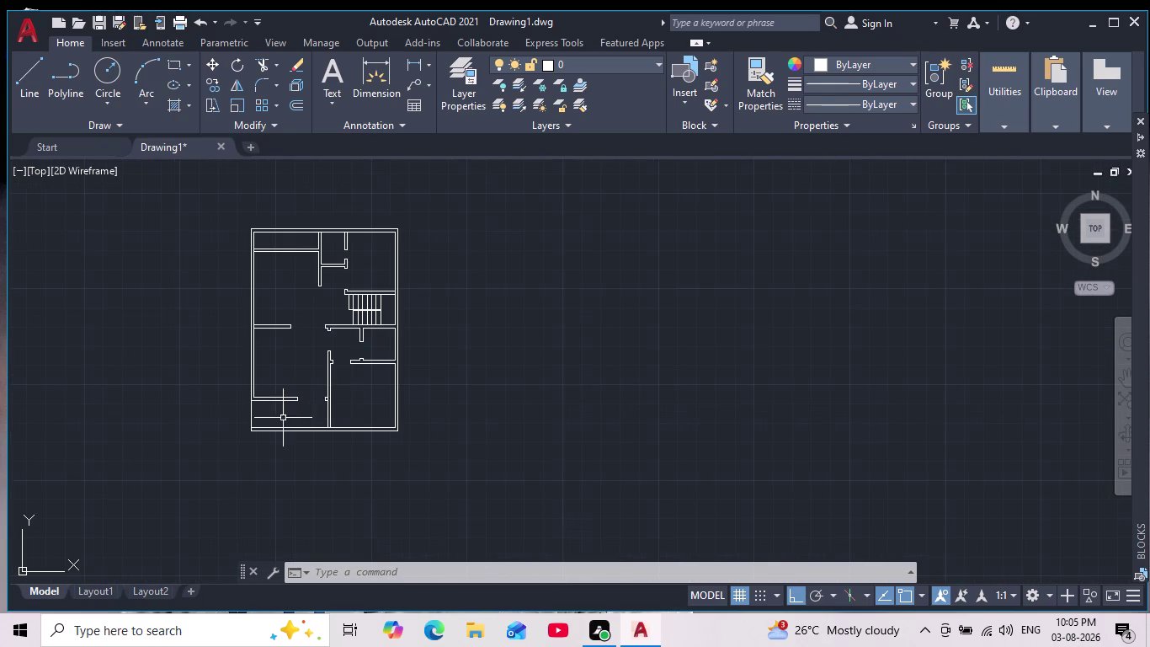
scroll(up, 3)
scroll(down, 3)
middle_drag(289, 305, 280, 365)
scroll(down, 3)
scroll(up, 3)
middle_drag(273, 349, 279, 404)
key(h)
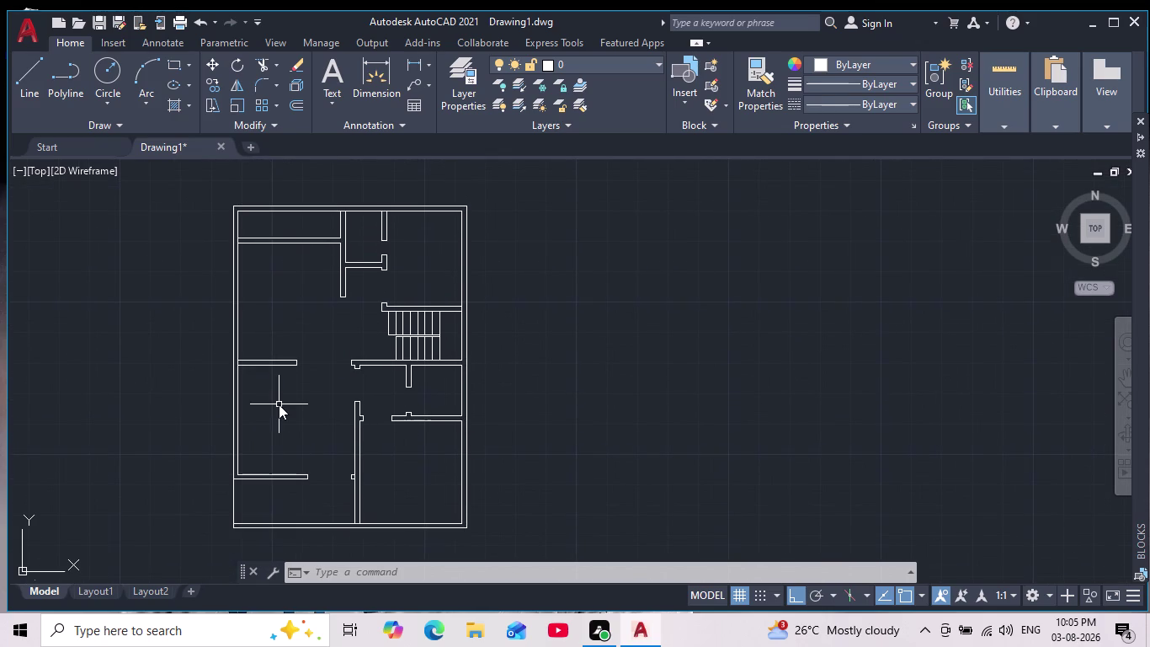
key(Return)
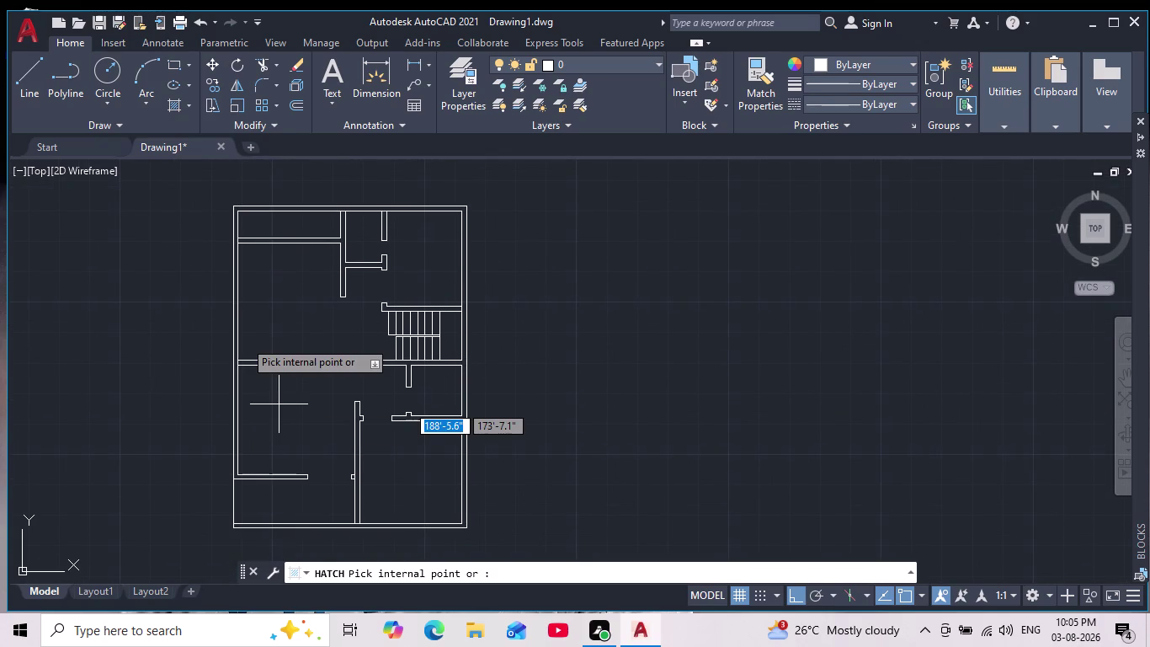
Fill the wall area with a solid orange hatch.
click(452, 53)
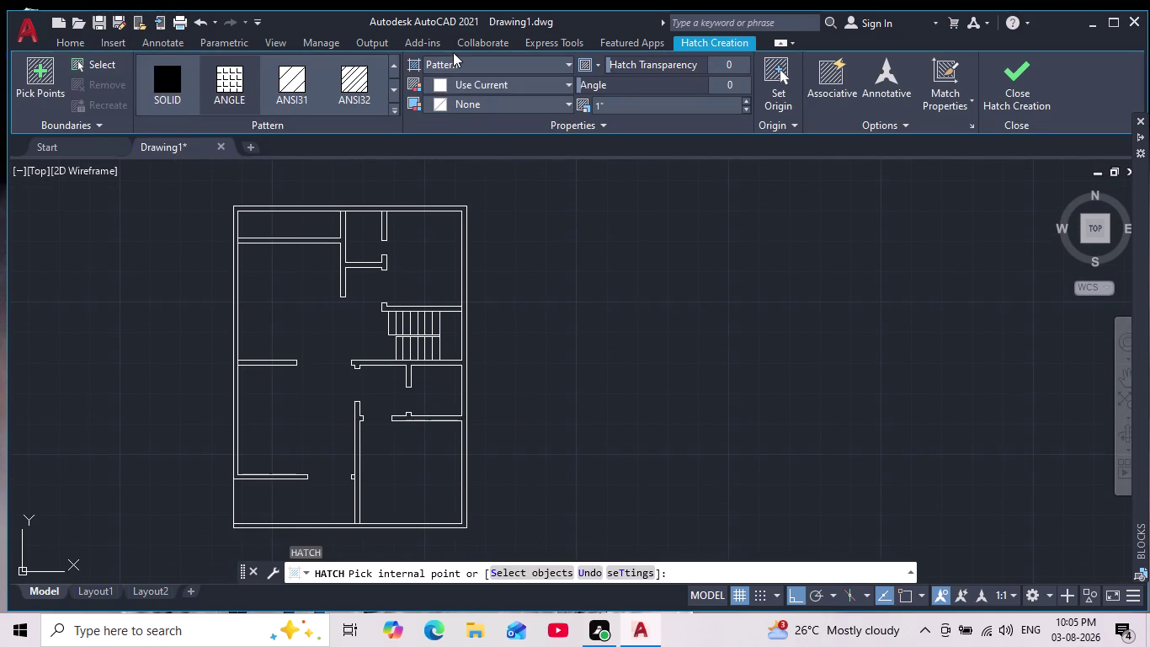
click(449, 62)
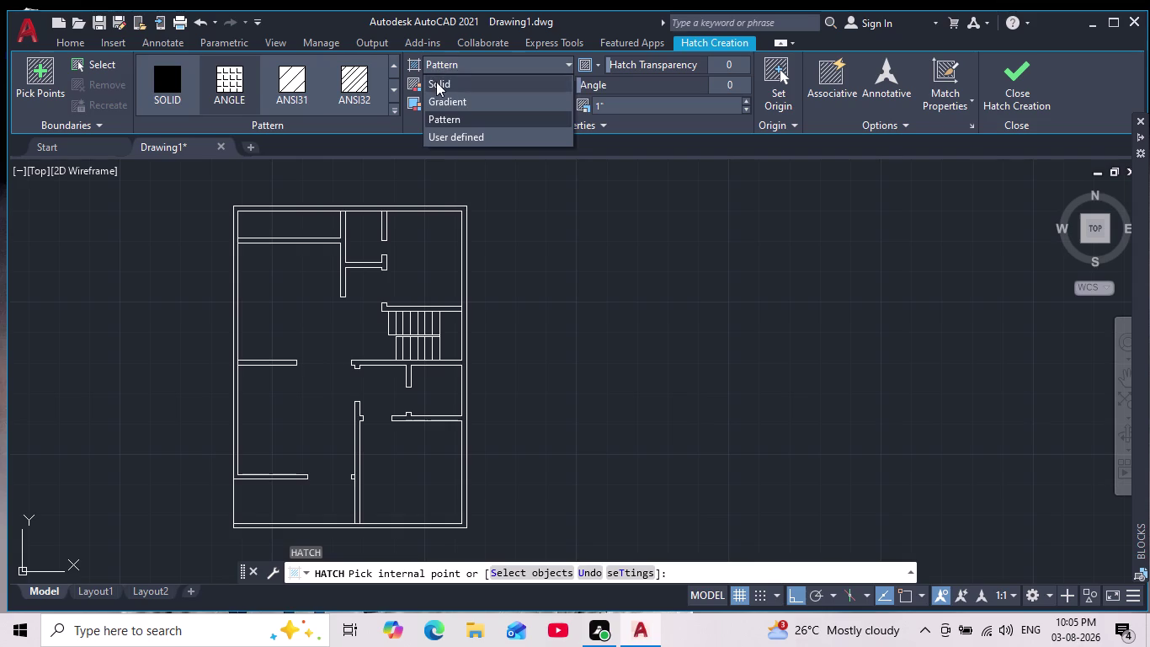
click(437, 81)
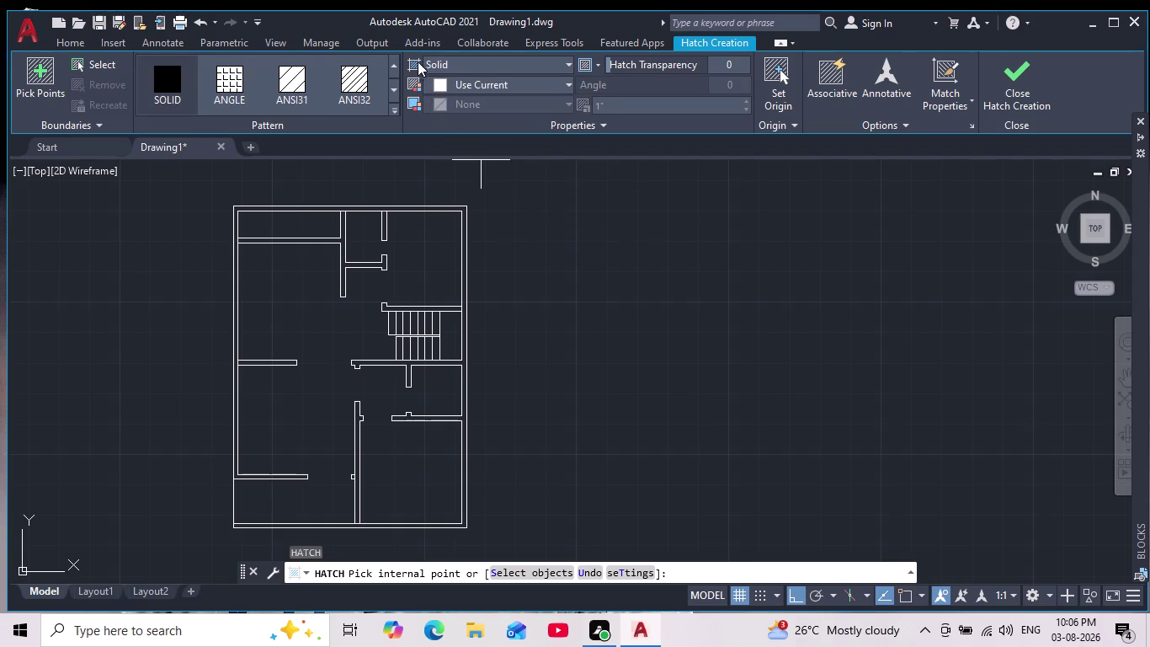
click(435, 82)
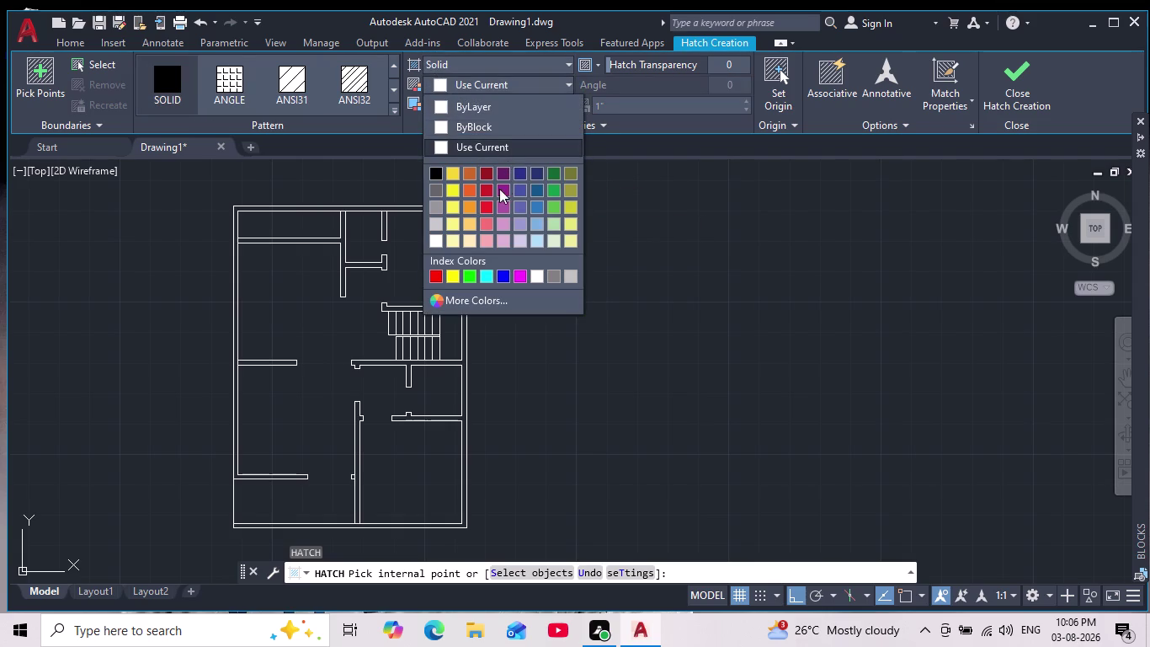
click(471, 192)
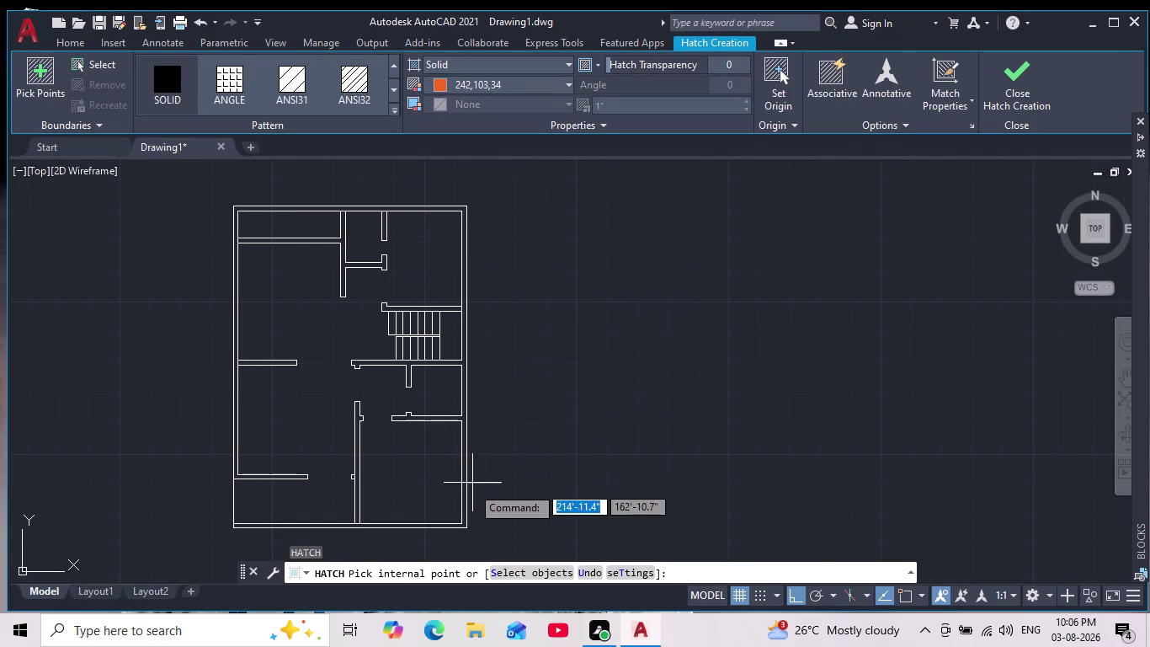
scroll(up, 3)
scroll(down, 3)
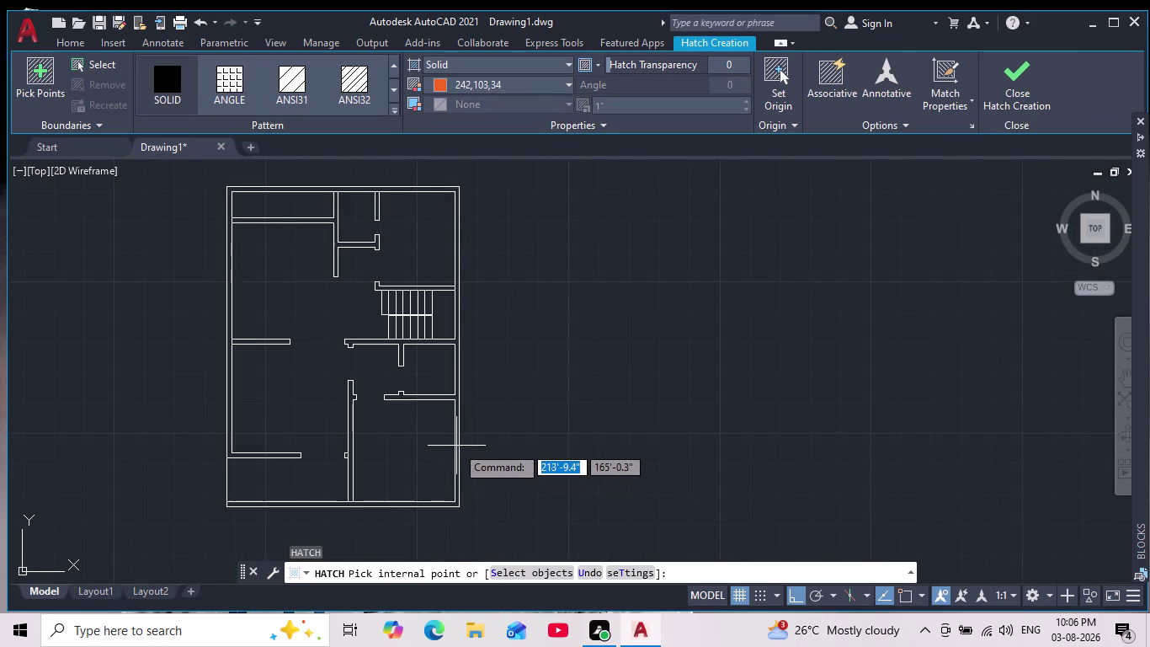
click(457, 447)
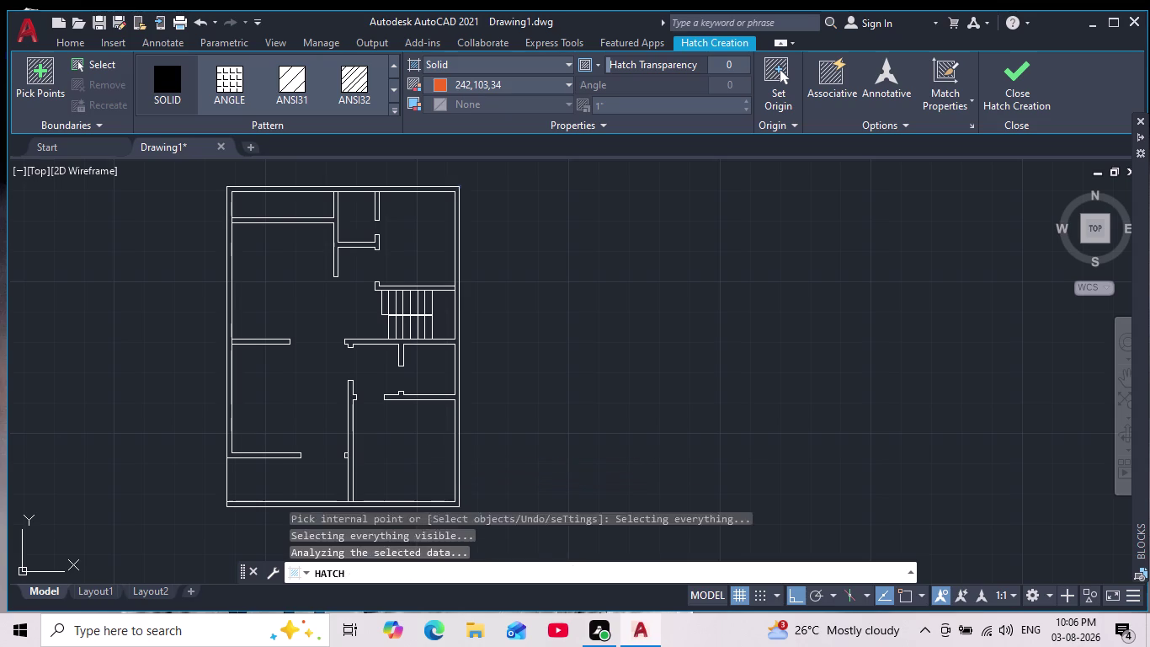
key(Return)
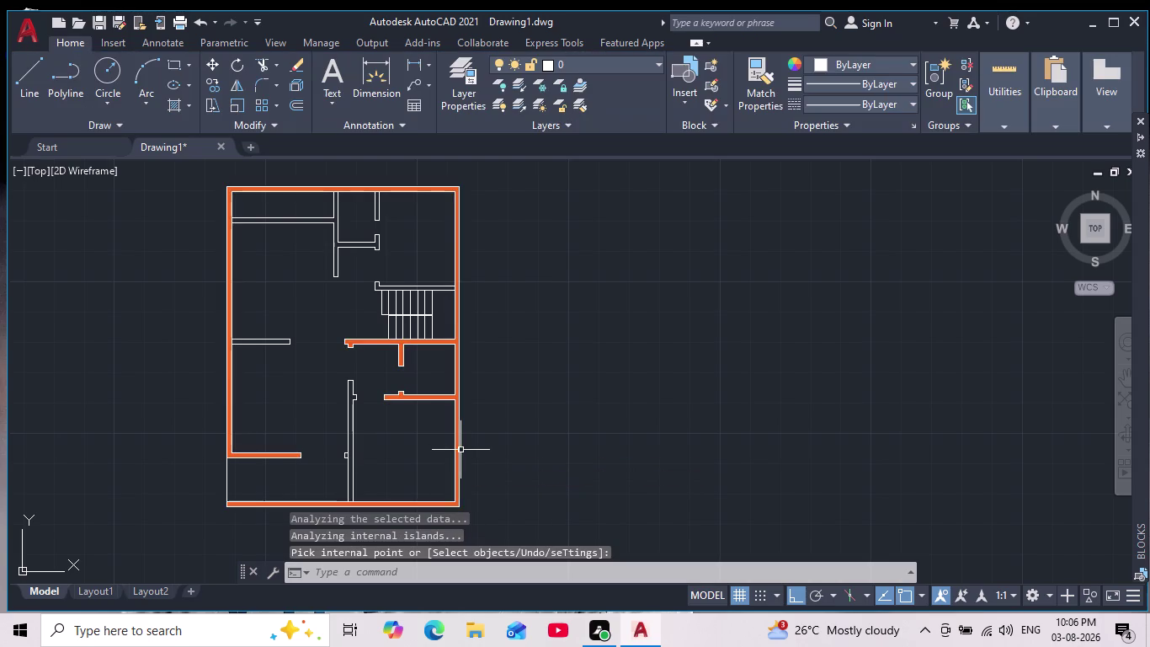
Inspect the filled plan, then undo the orange wall hatch.
scroll(down, 3)
scroll(up, 3)
middle_drag(463, 446, 478, 423)
scroll(down, 3)
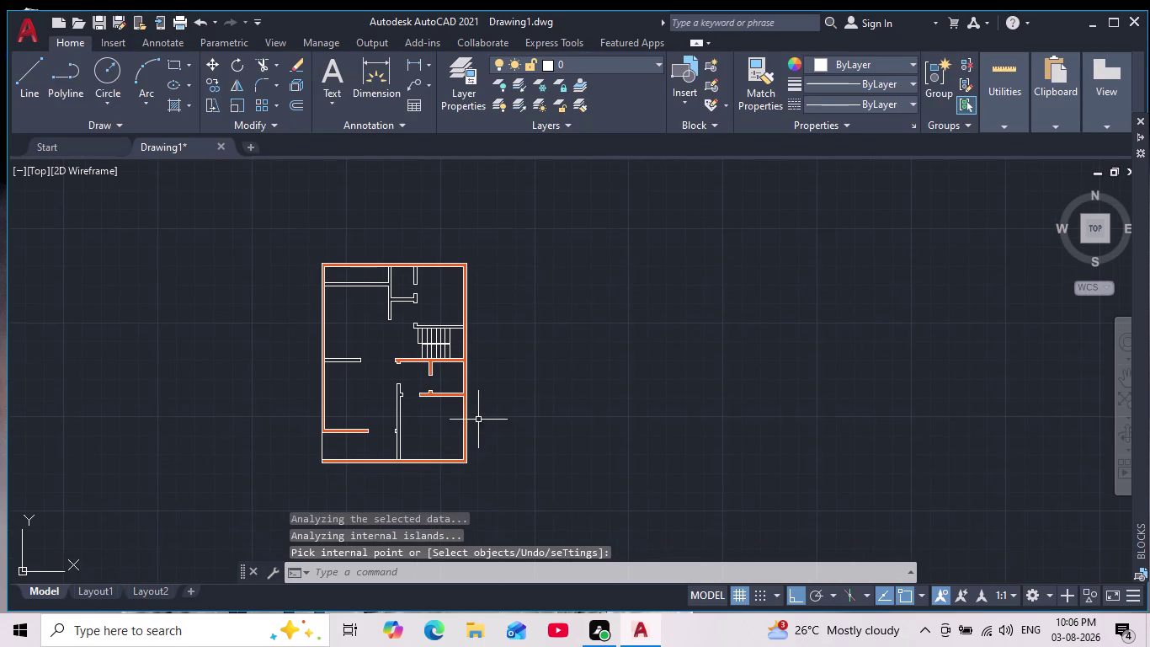
scroll(up, 3)
middle_drag(478, 419, 480, 448)
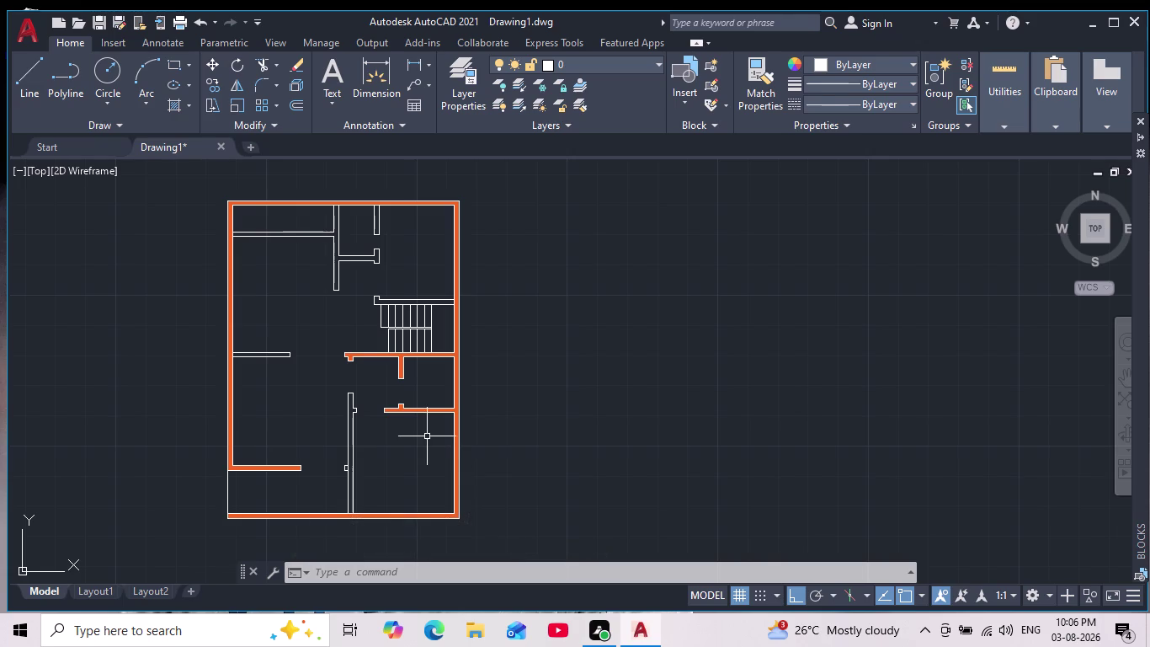
scroll(up, 3)
scroll(up, 3)
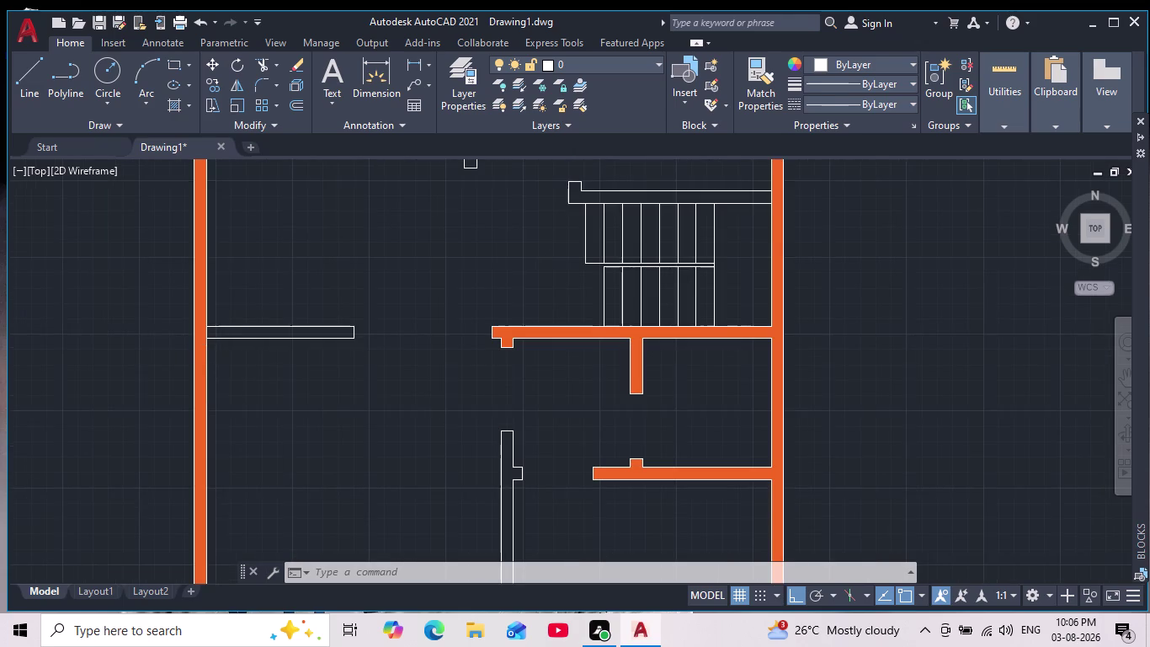
scroll(down, 3)
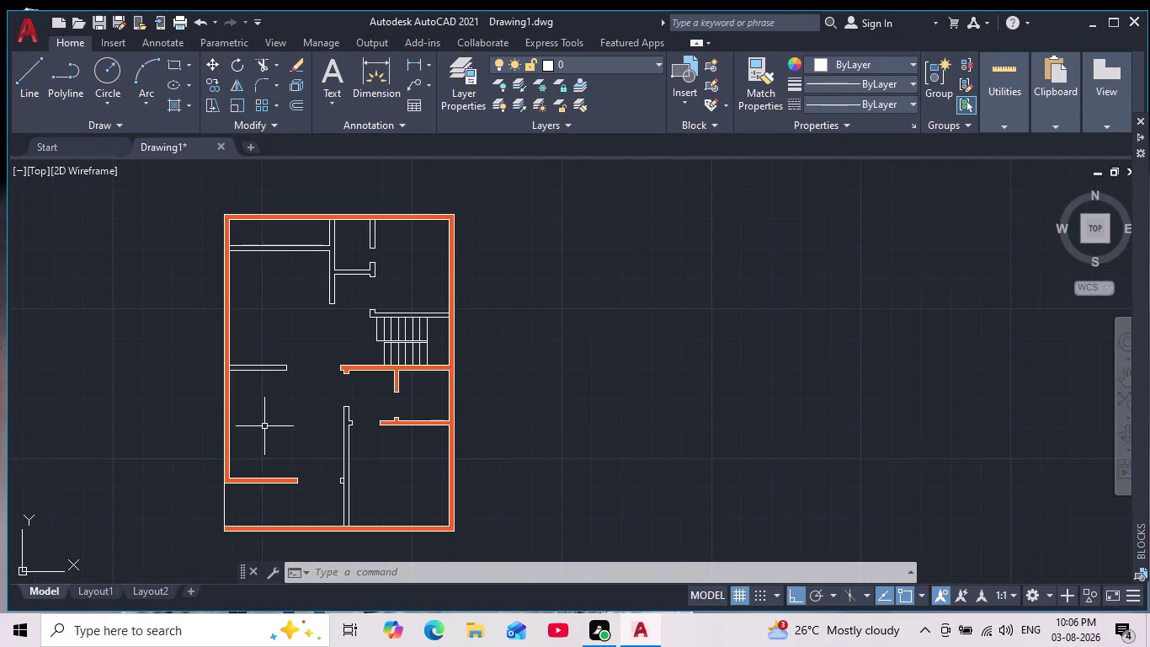
scroll(down, 3)
middle_drag(267, 431, 318, 412)
scroll(up, 3)
scroll(up, 3)
middle_click(316, 413)
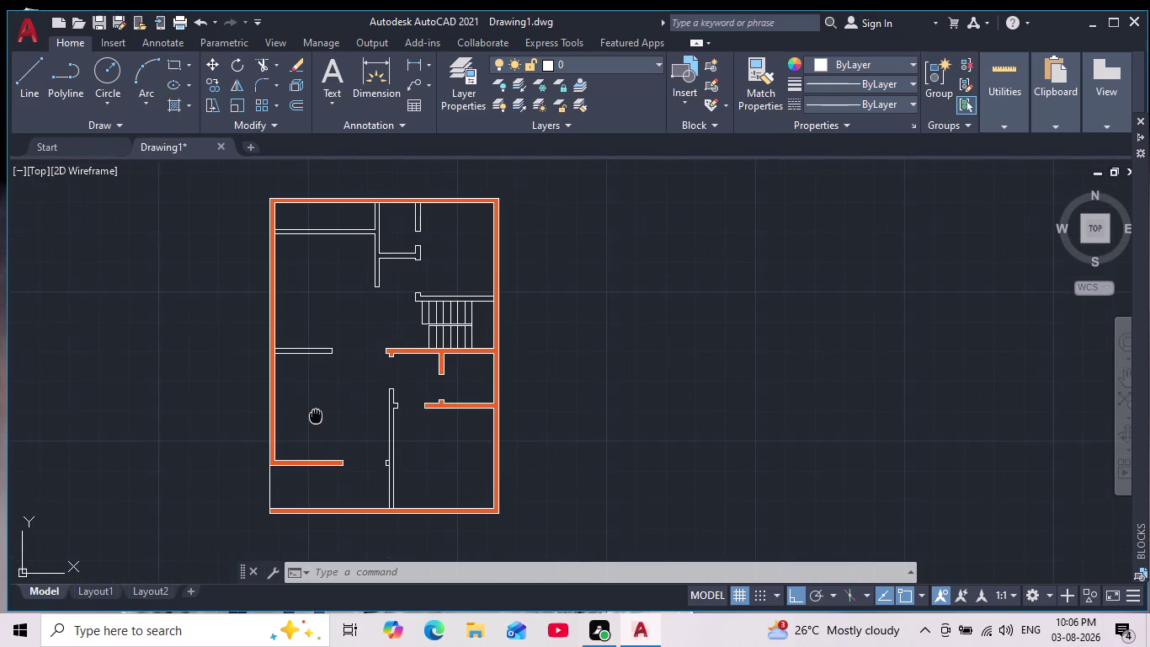
scroll(down, 3)
scroll(up, 3)
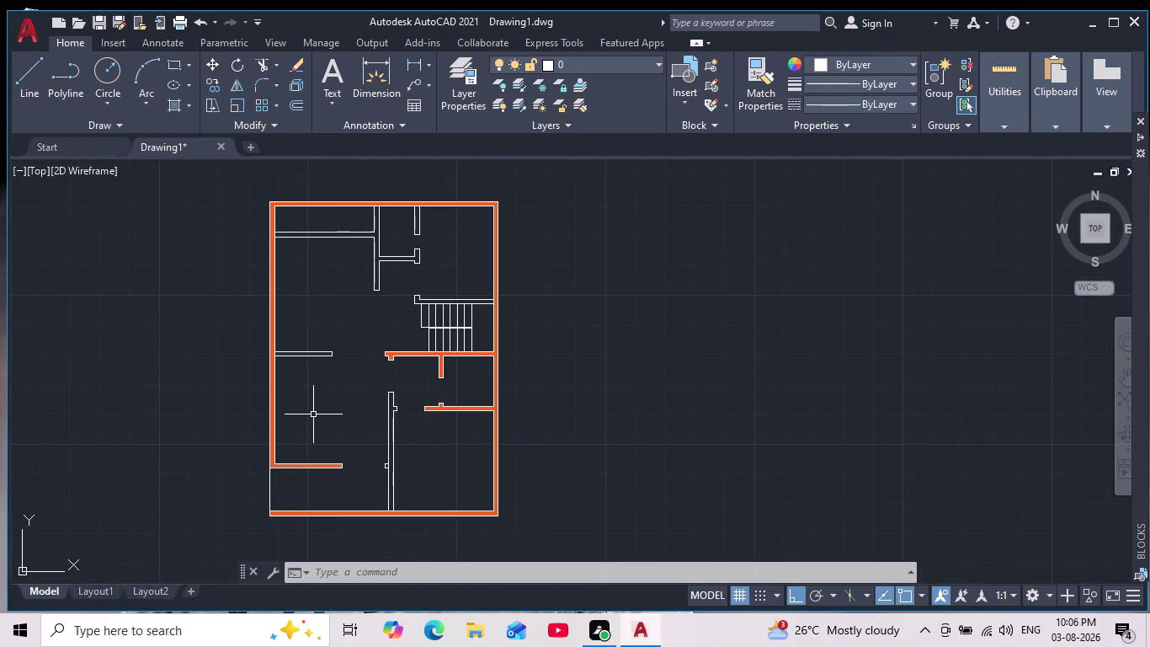
key(ctrl+z)
key(ctrl+z)
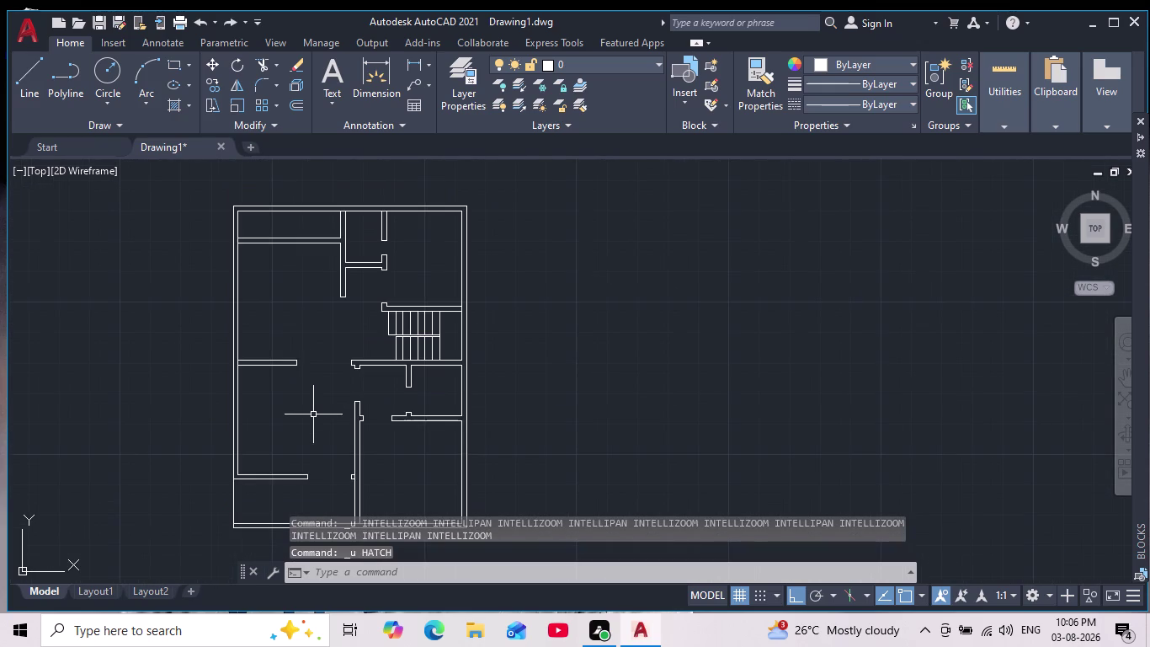
click(270, 61)
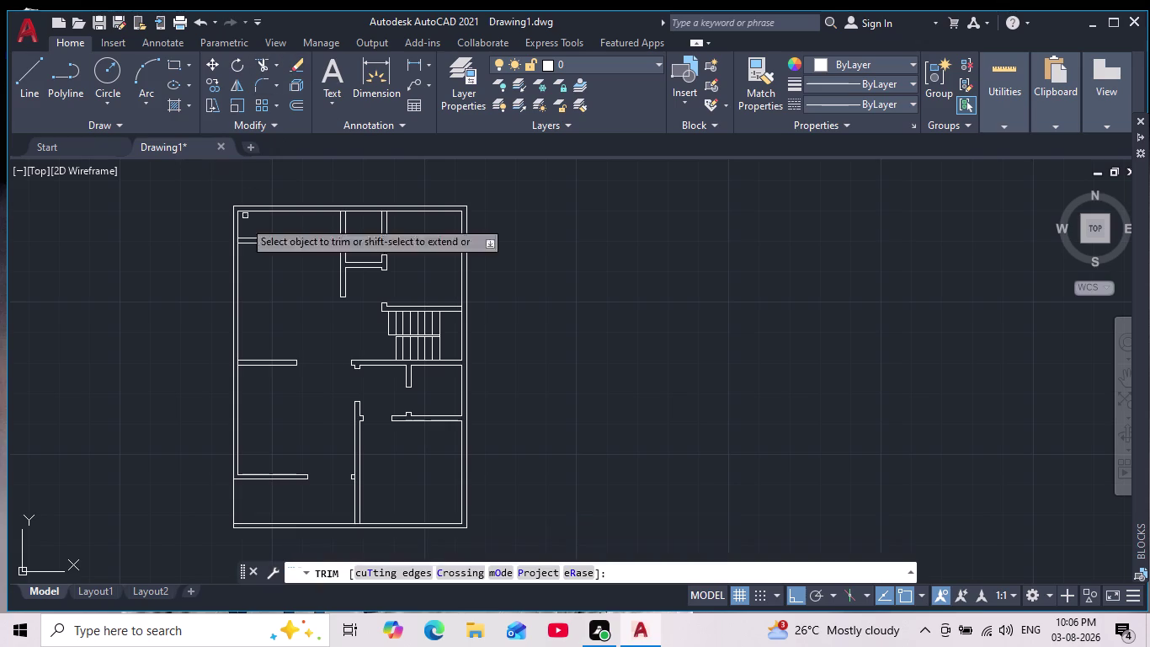
scroll(up, 3)
drag(232, 269, 290, 261)
scroll(down, 3)
middle_drag(391, 378, 363, 241)
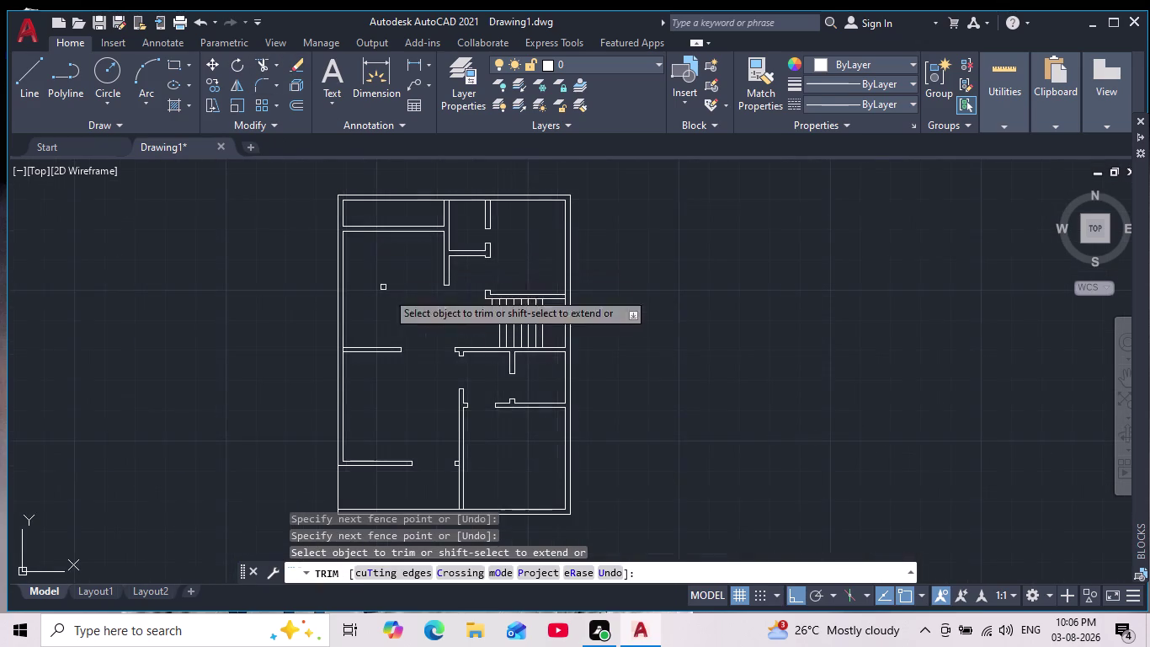
scroll(up, 3)
middle_drag(316, 310, 360, 433)
scroll(up, 3)
drag(180, 320, 181, 322)
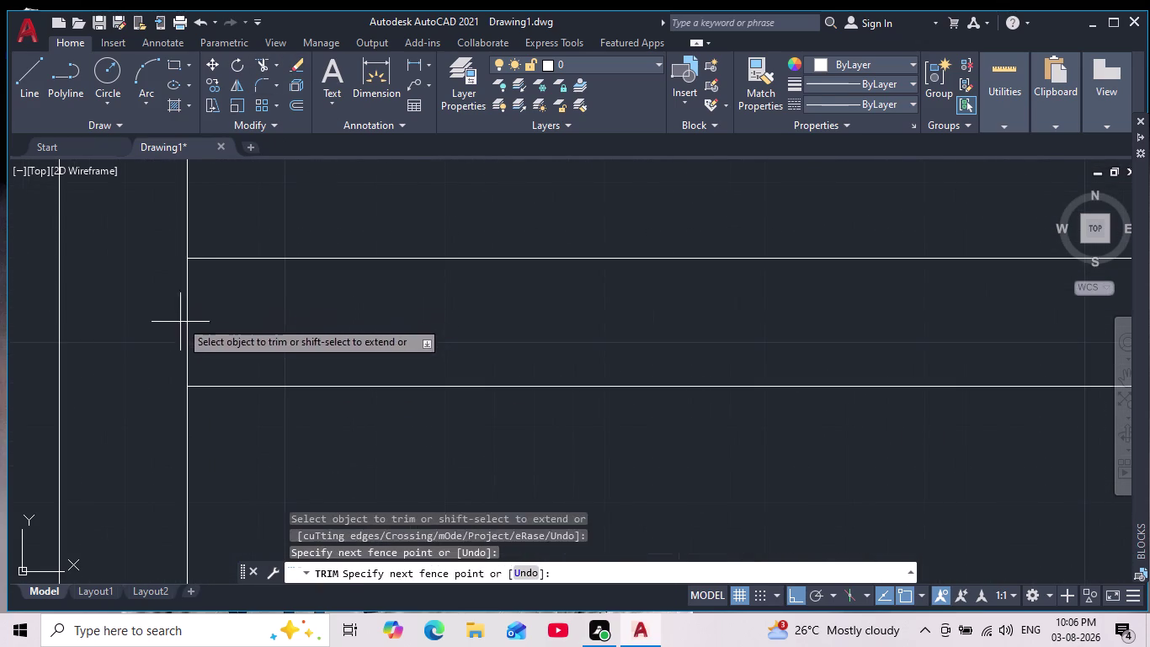
drag(181, 322, 350, 325)
scroll(down, 3)
scroll(down, 3)
middle_drag(441, 449, 385, 400)
scroll(down, 3)
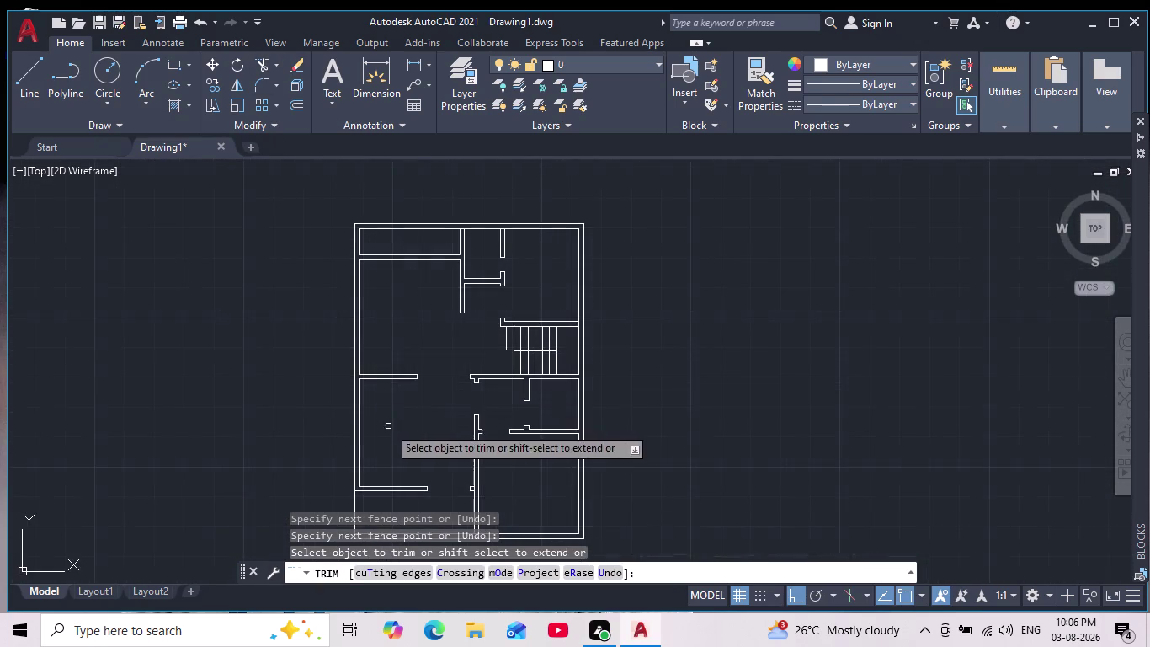
middle_drag(388, 426, 365, 381)
scroll(down, 3)
scroll(up, 3)
scroll(down, 3)
middle_click(379, 383)
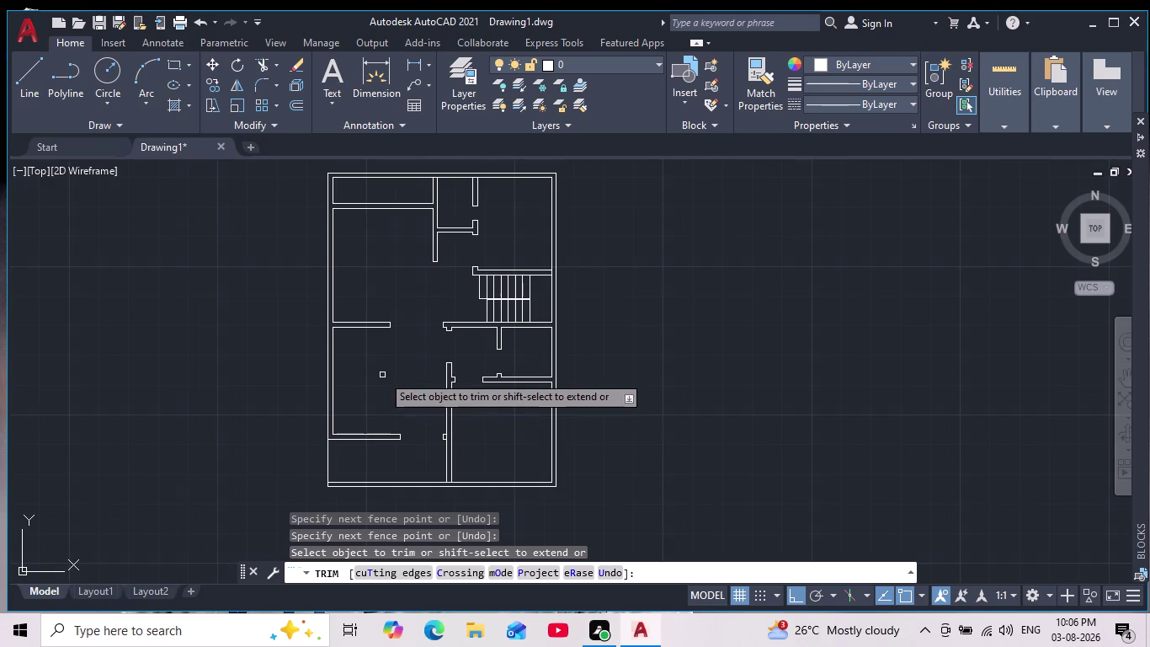
middle_drag(384, 379, 386, 417)
scroll(down, 3)
scroll(up, 3)
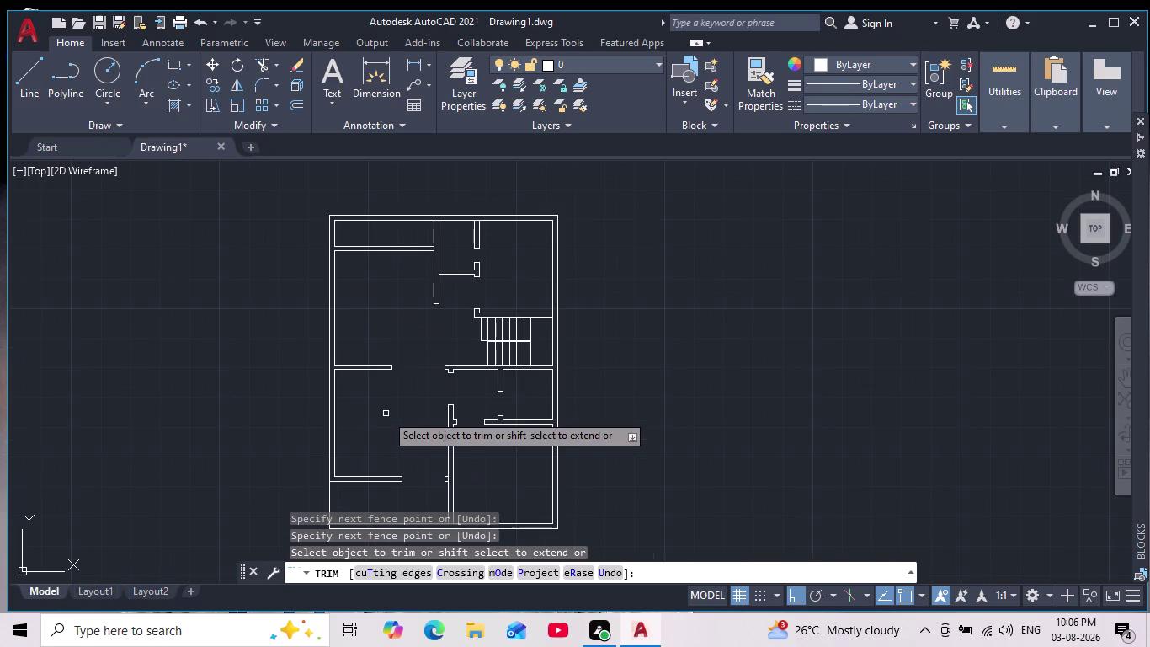
key(Escape)
middle_drag(385, 413, 386, 374)
scroll(up, 3)
scroll(down, 3)
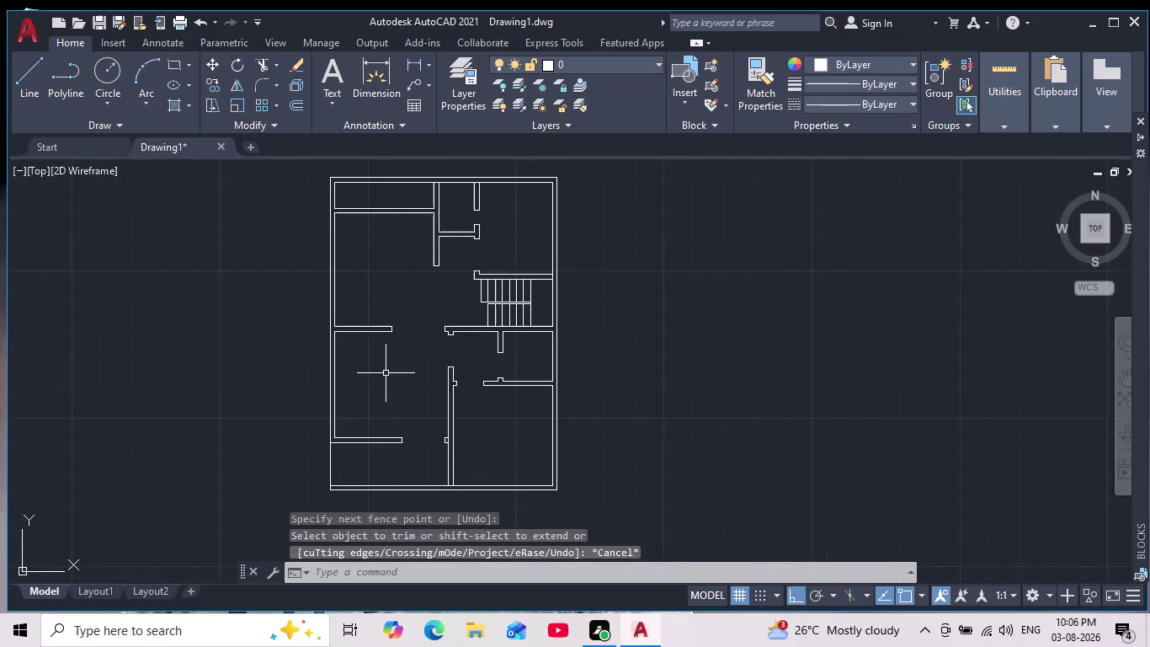
middle_drag(385, 377, 383, 391)
scroll(down, 3)
scroll(up, 3)
scroll(down, 3)
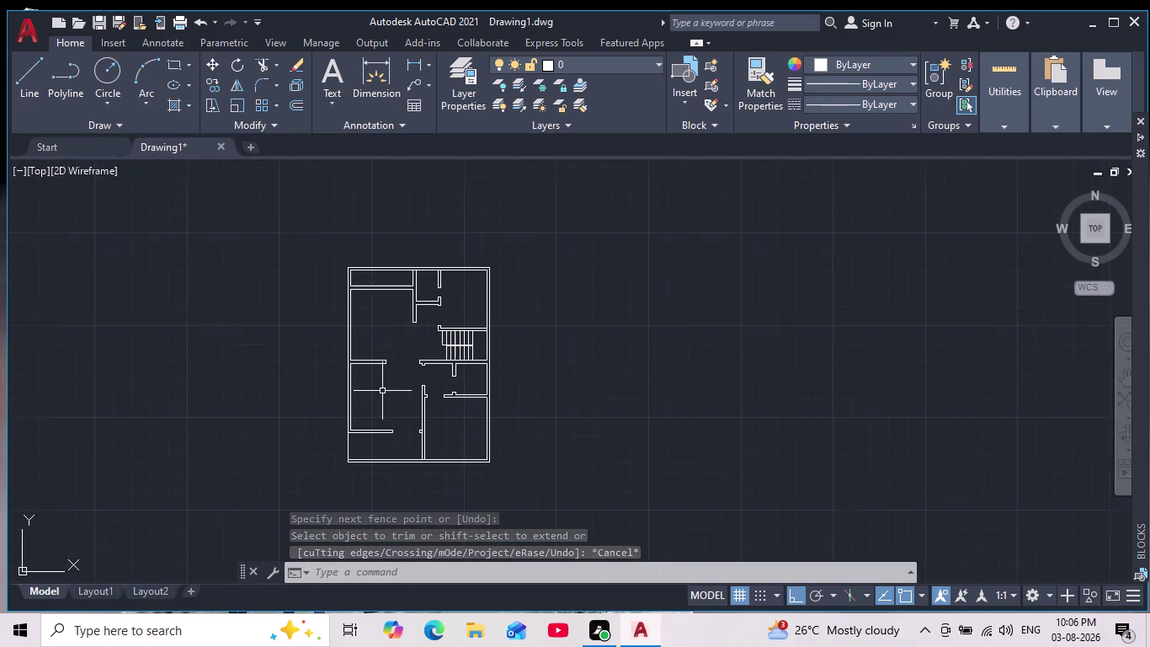
middle_drag(382, 391, 383, 370)
Window-select the entire floor plan and set its colour to black in Properties.
drag(546, 234, 546, 248)
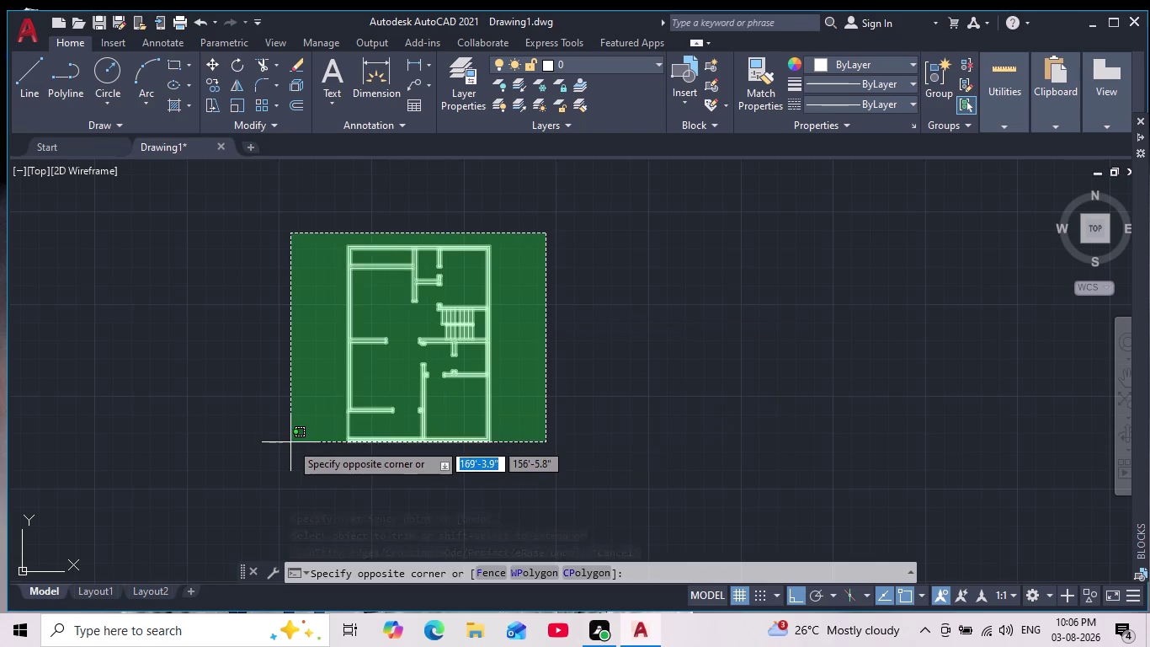
click(289, 453)
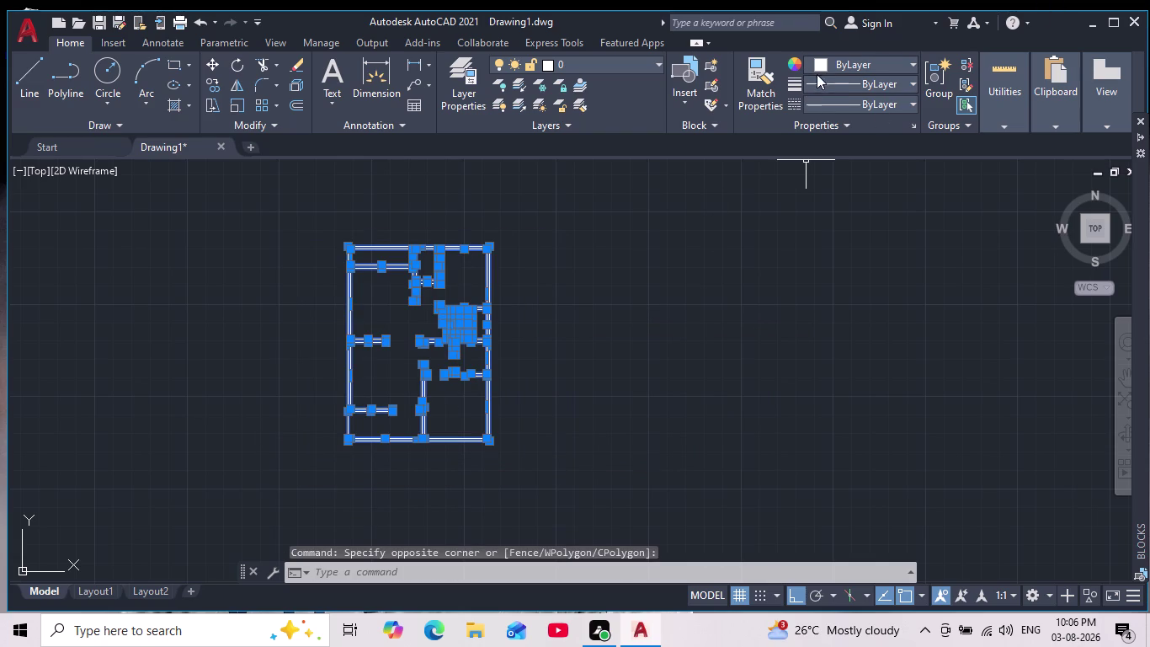
click(820, 69)
click(814, 129)
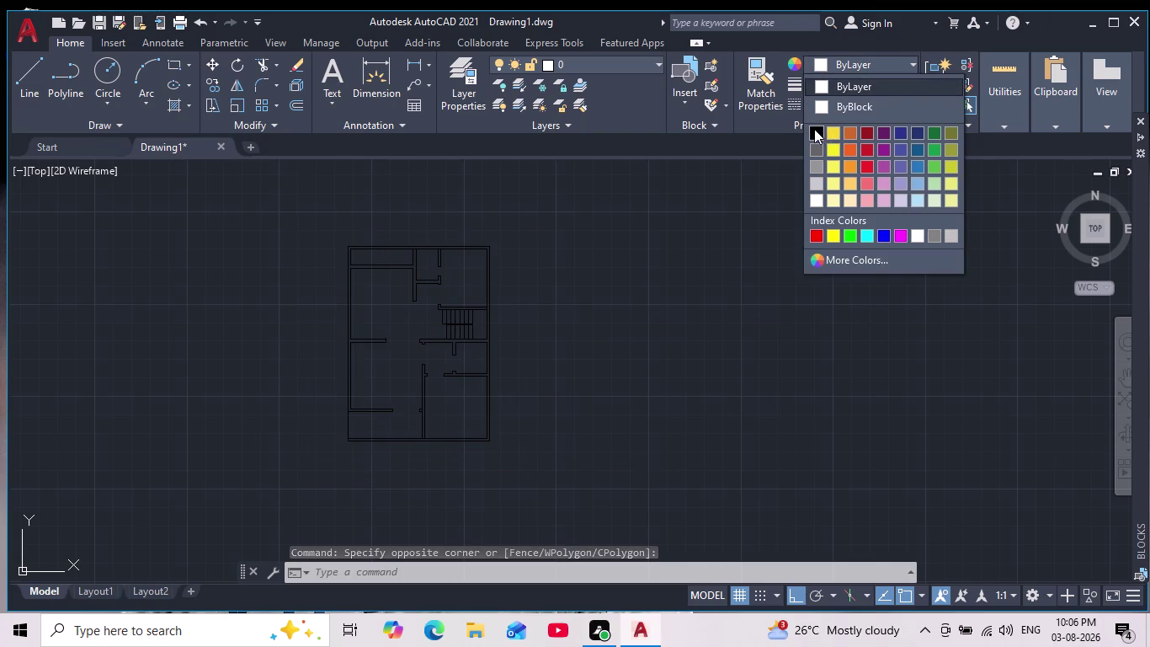
key(Escape)
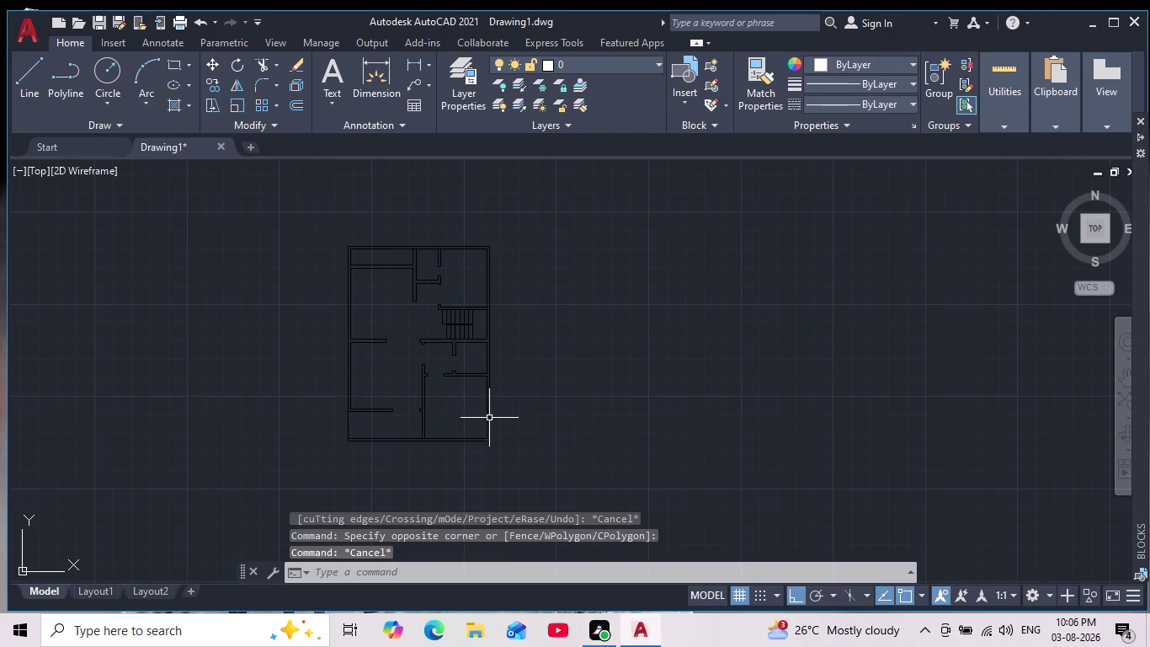
scroll(up, 3)
middle_drag(555, 360, 567, 378)
scroll(down, 3)
scroll(up, 3)
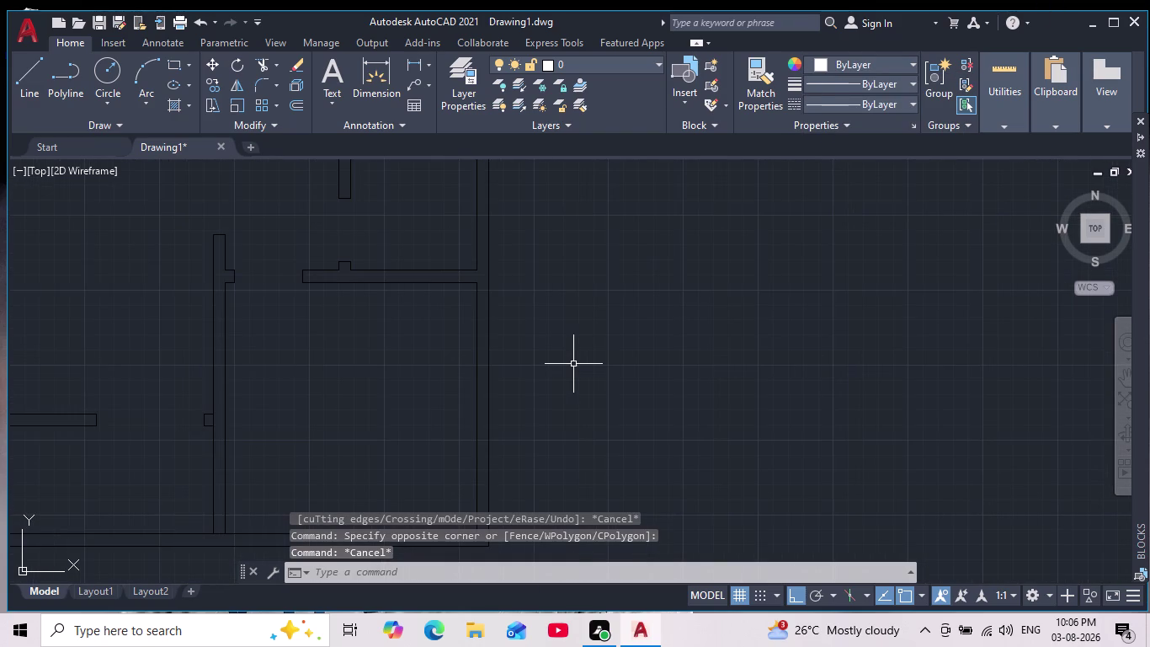
Set up a solid orange hatch, pick an area, and undo the whole-plan fill.
key(h)
key(Return)
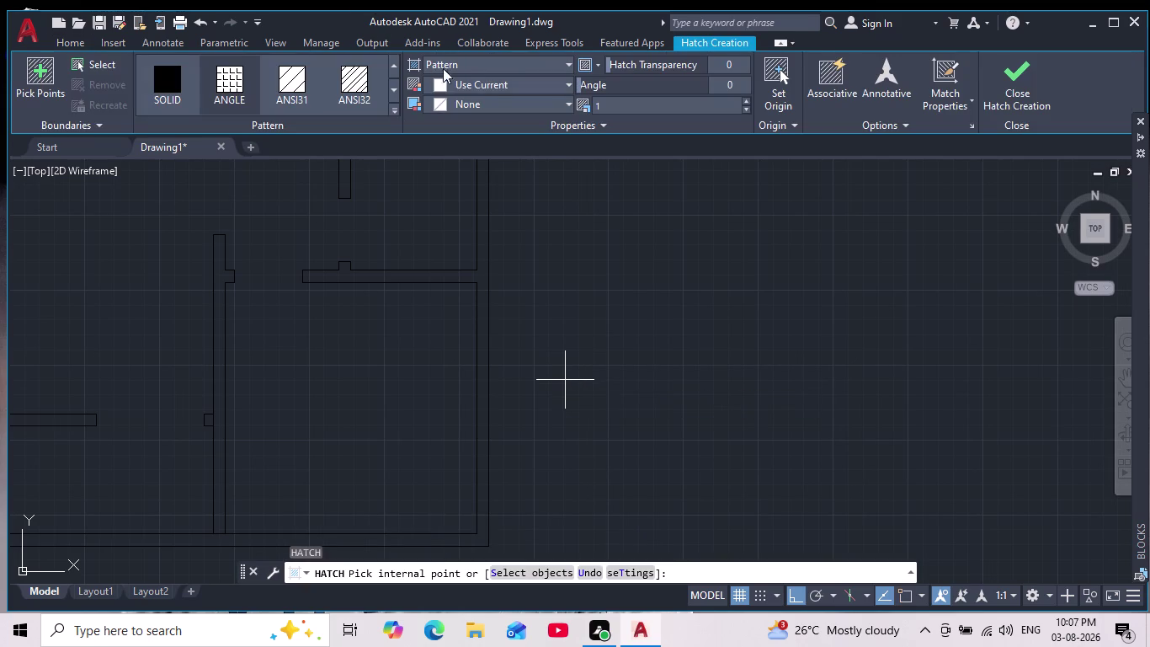
click(444, 59)
click(438, 81)
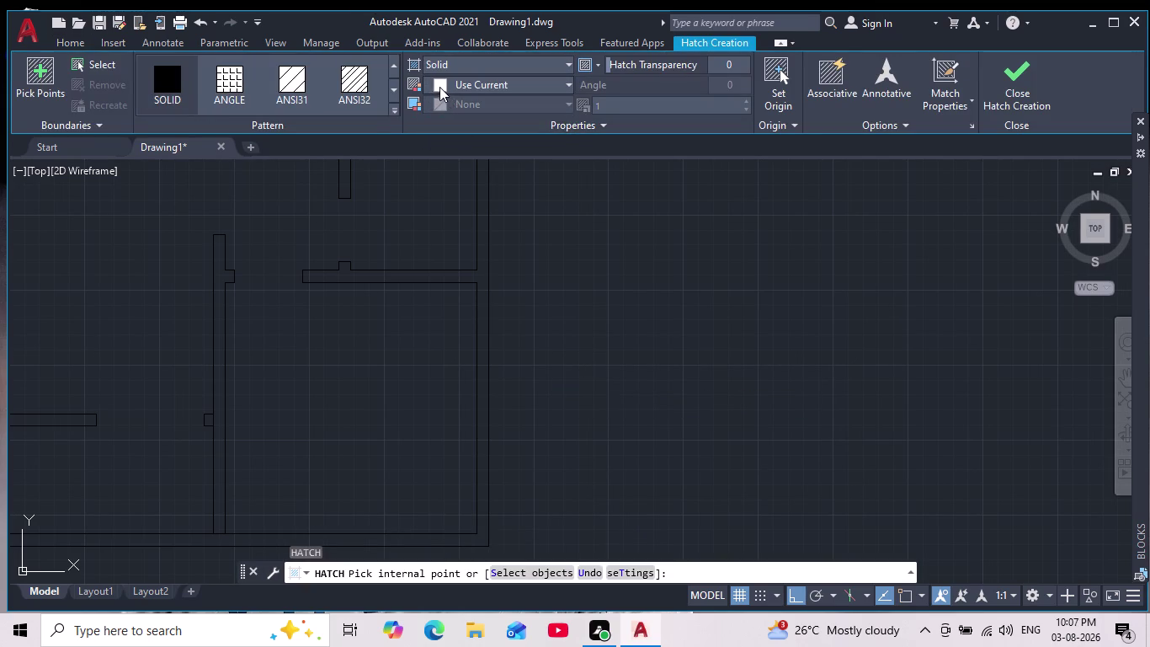
click(440, 87)
click(469, 186)
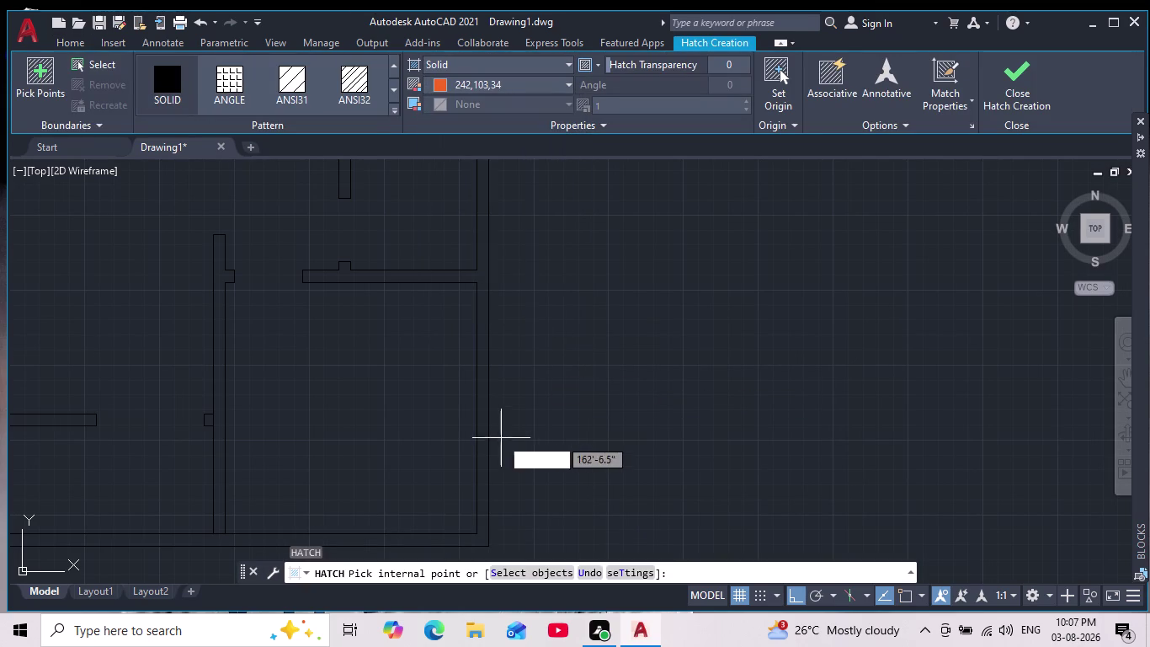
click(484, 417)
scroll(down, 3)
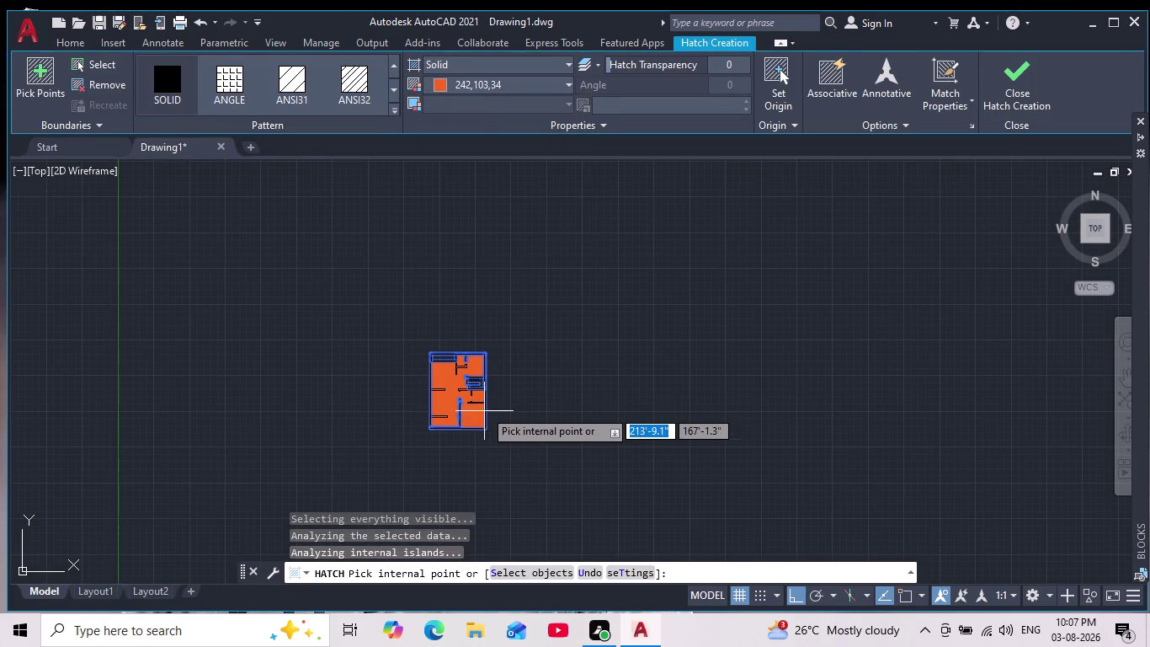
key(ctrl+z)
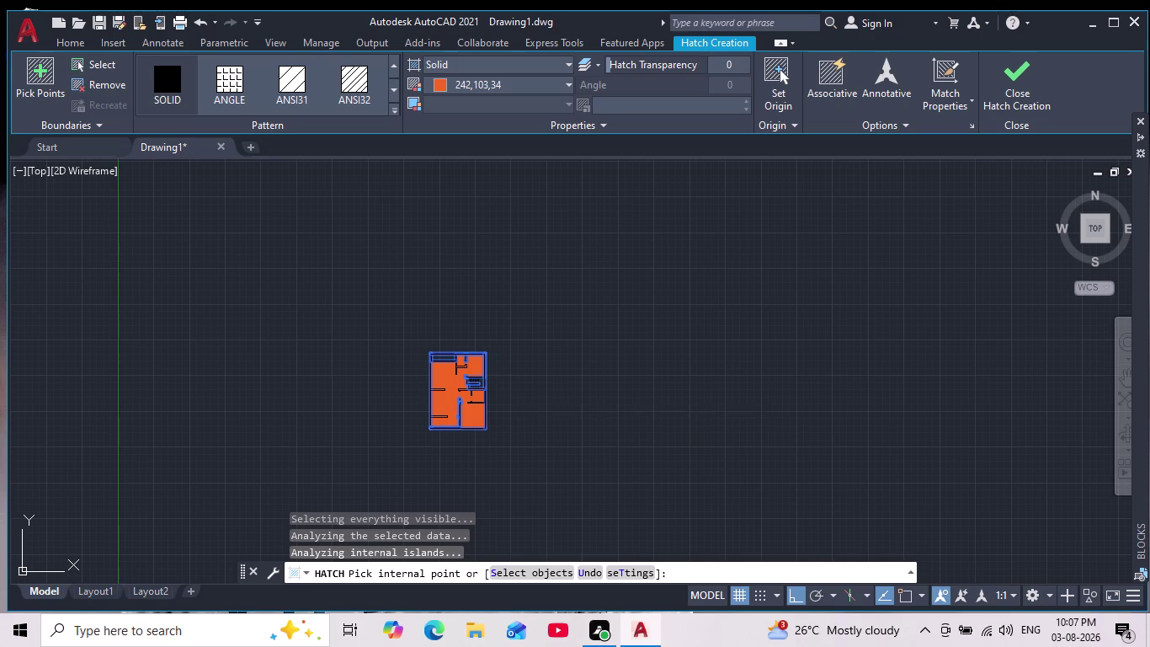
Pick the band between the wall lines and confirm the orange hatch.
scroll(up, 3)
scroll(down, 3)
middle_drag(503, 353, 579, 377)
scroll(down, 3)
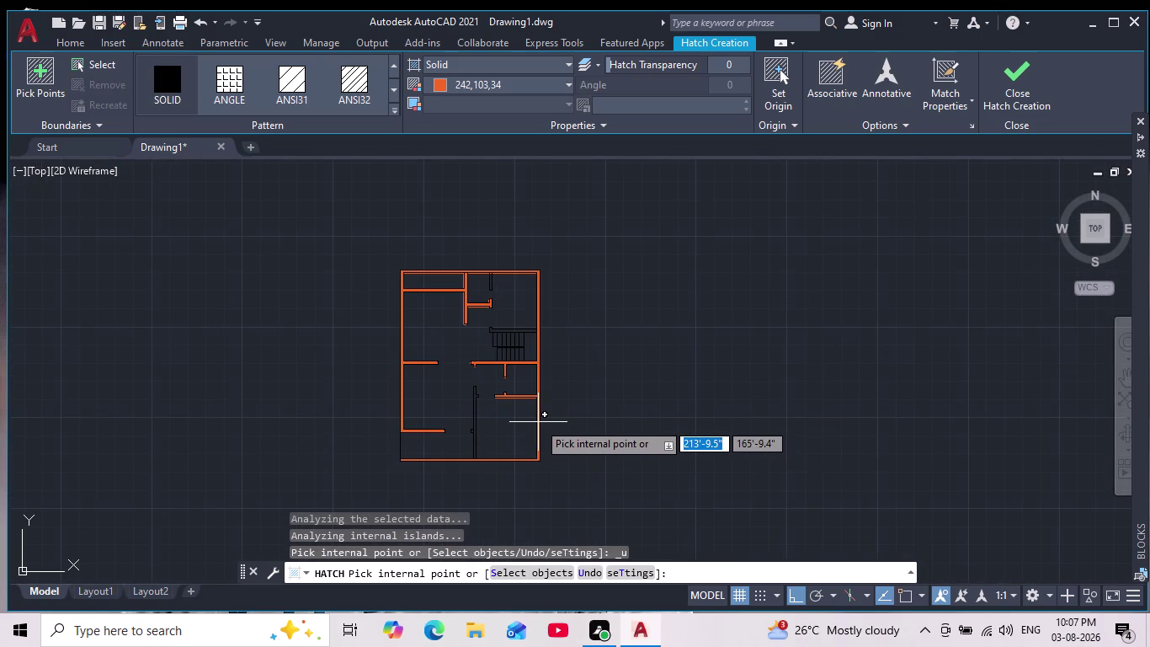
click(538, 422)
key(Return)
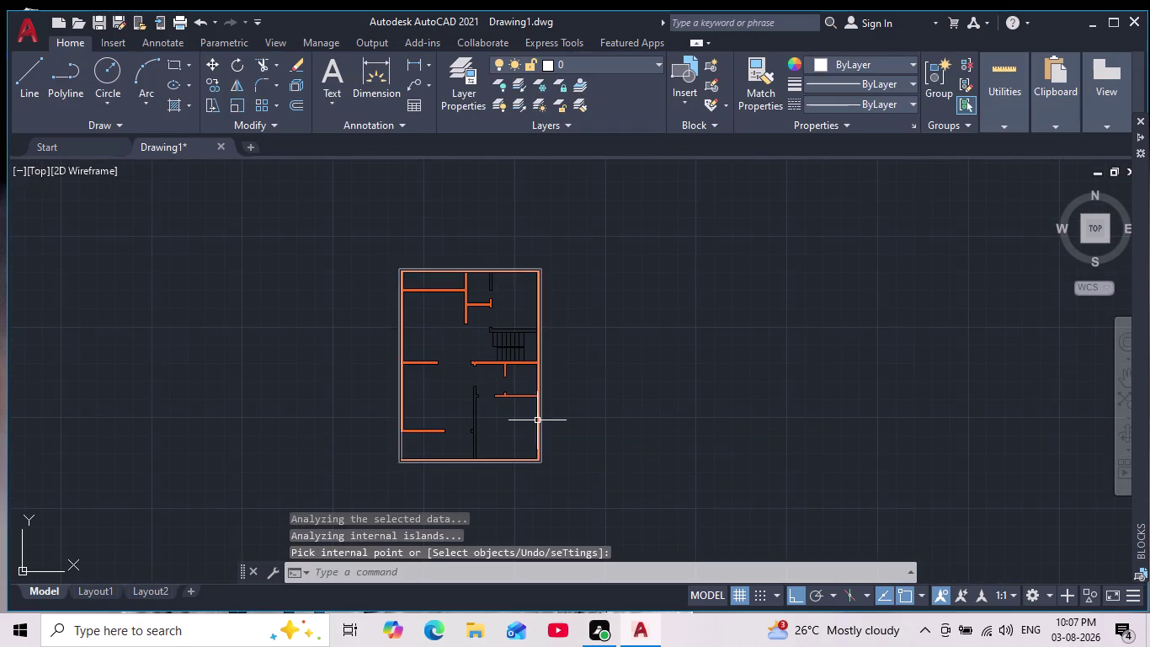
scroll(down, 3)
scroll(up, 3)
Undo the orange wall hatch and pan to the top rooms.
scroll(up, 3)
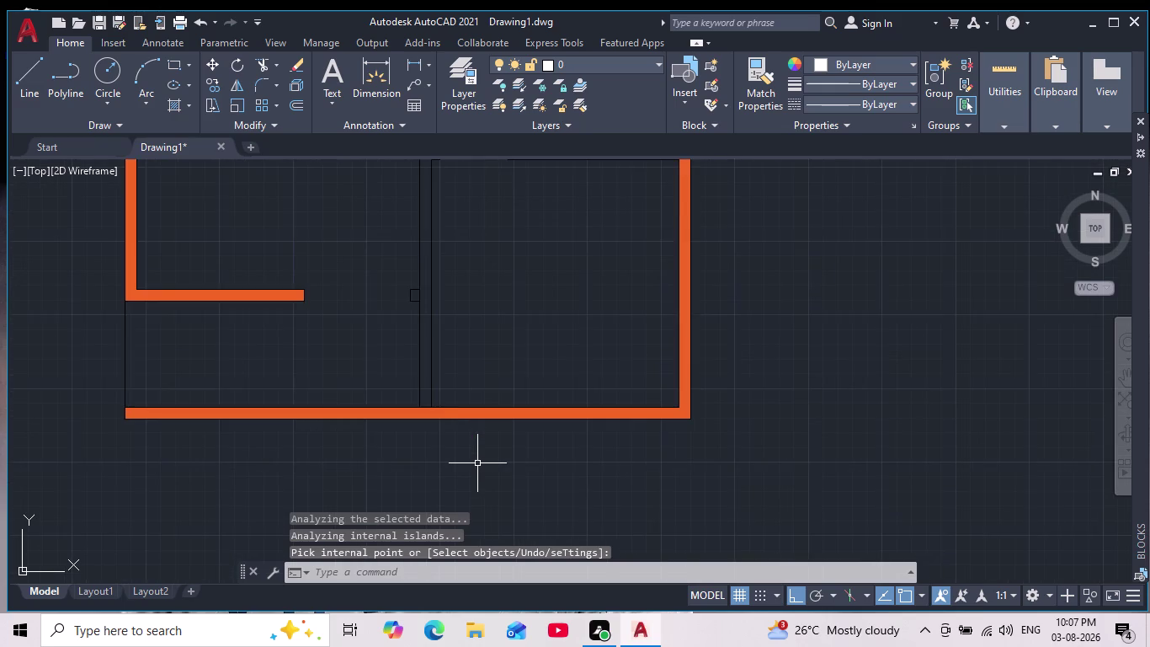
key(ctrl+z)
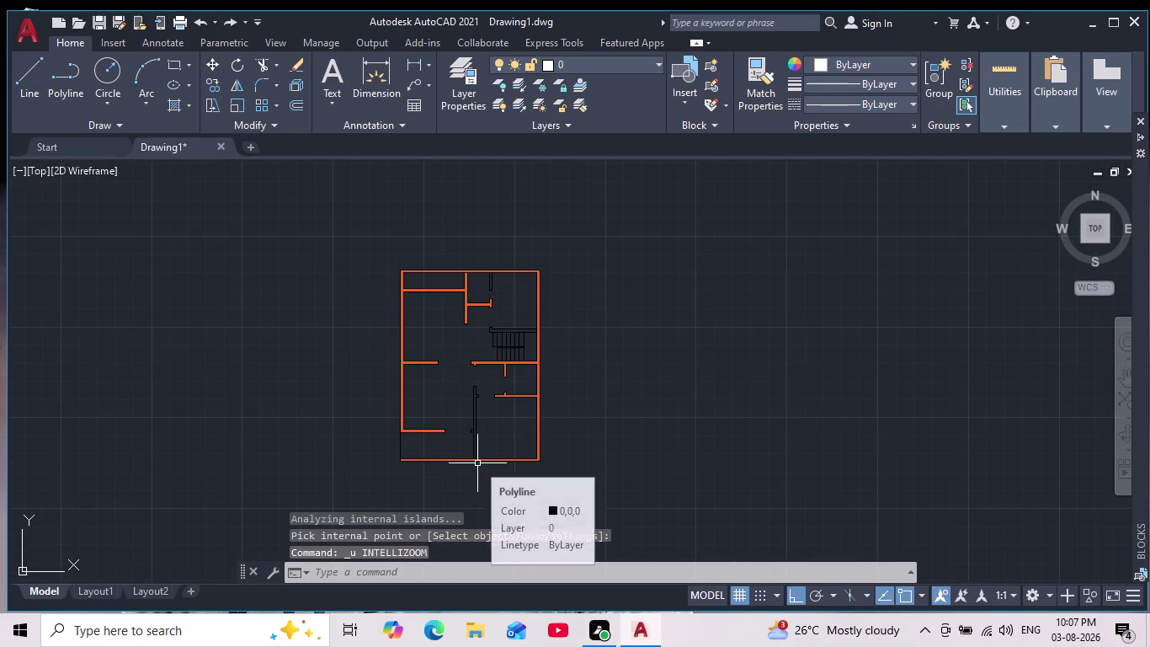
key(ctrl+z)
scroll(down, 3)
middle_drag(609, 469, 565, 274)
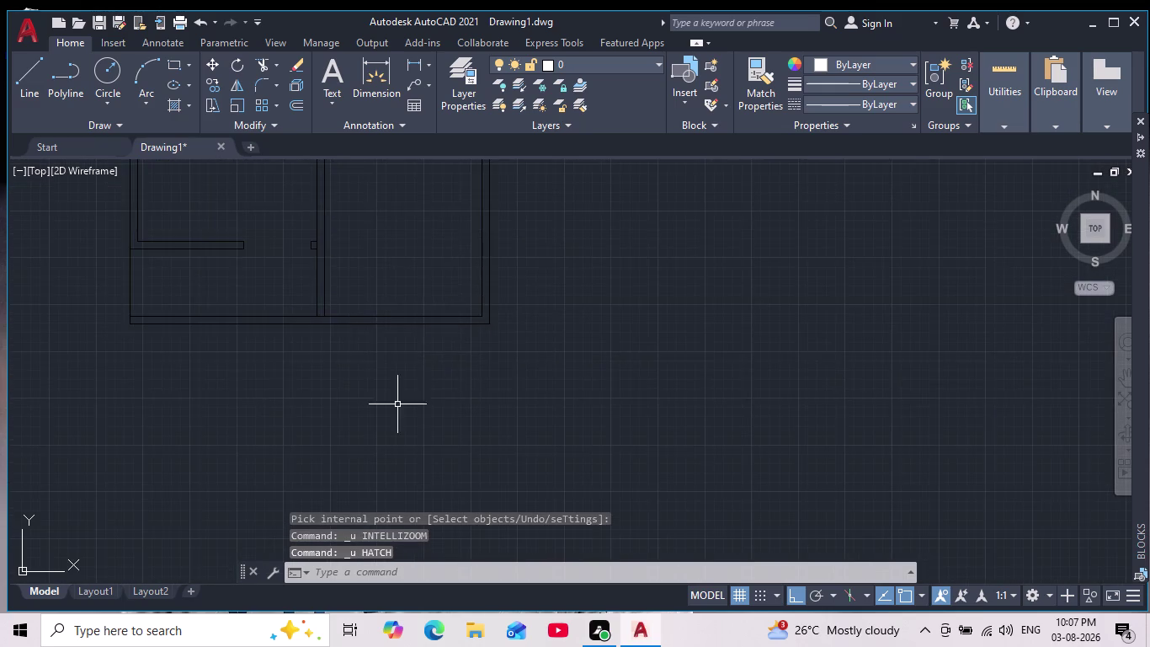
scroll(up, 3)
middle_drag(291, 351, 299, 408)
scroll(down, 3)
scroll(up, 3)
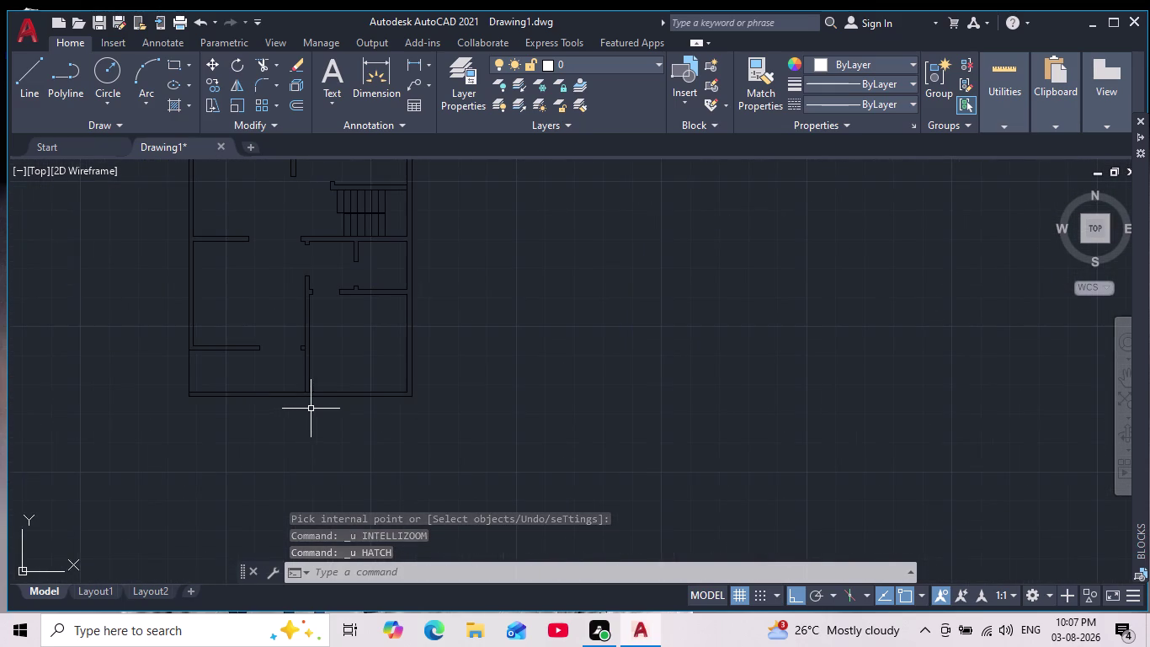
middle_drag(333, 339, 338, 363)
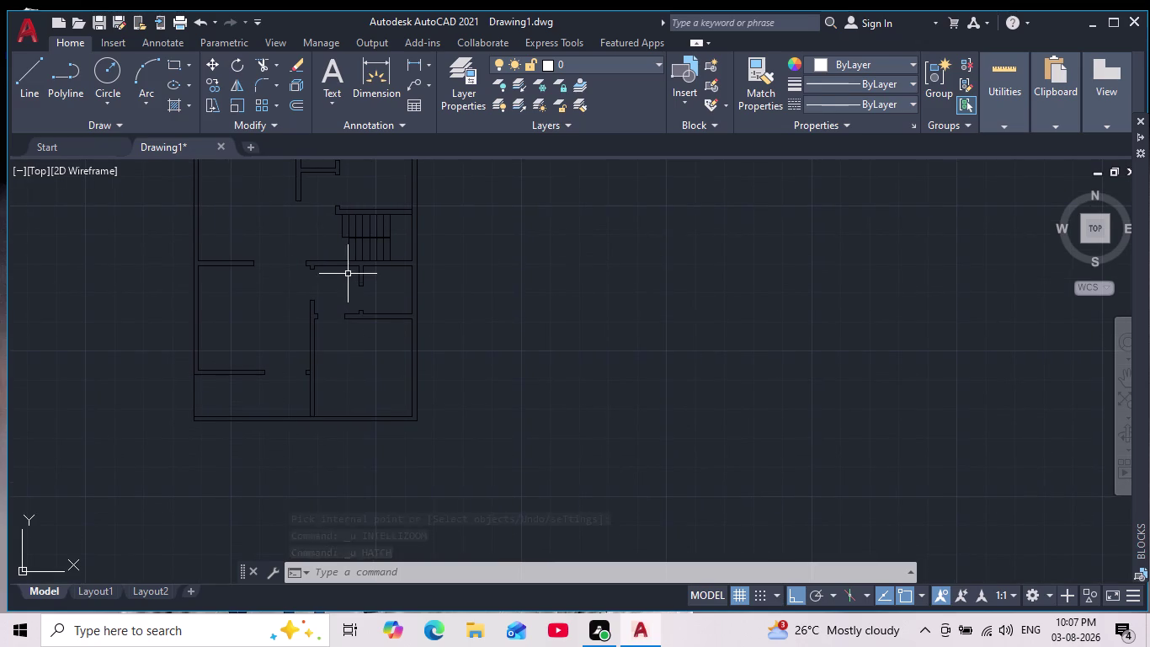
middle_drag(340, 275, 341, 361)
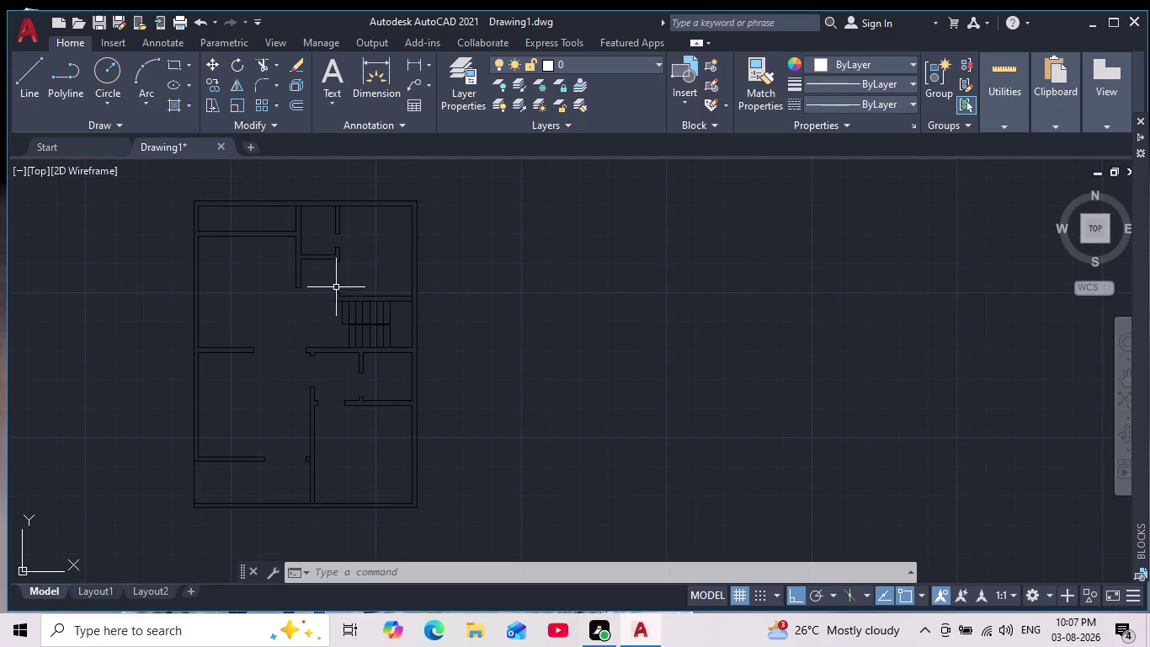
scroll(up, 3)
middle_drag(337, 251, 328, 300)
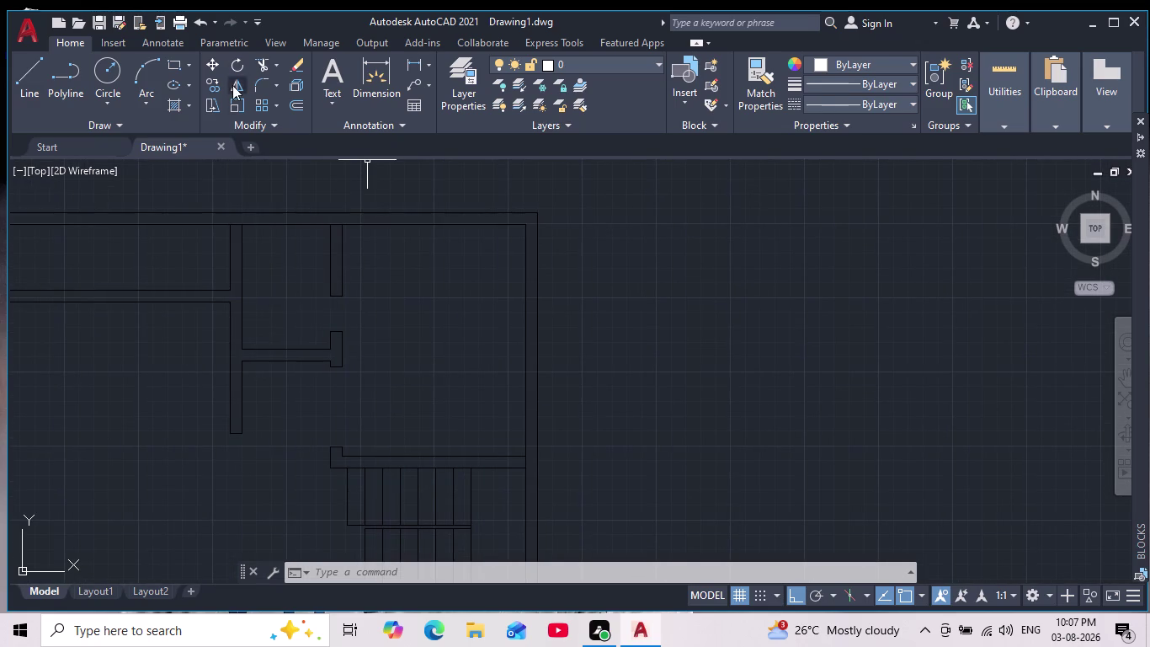
Fence-trim the excess wall lines at the two top partition junctions.
click(269, 66)
scroll(up, 3)
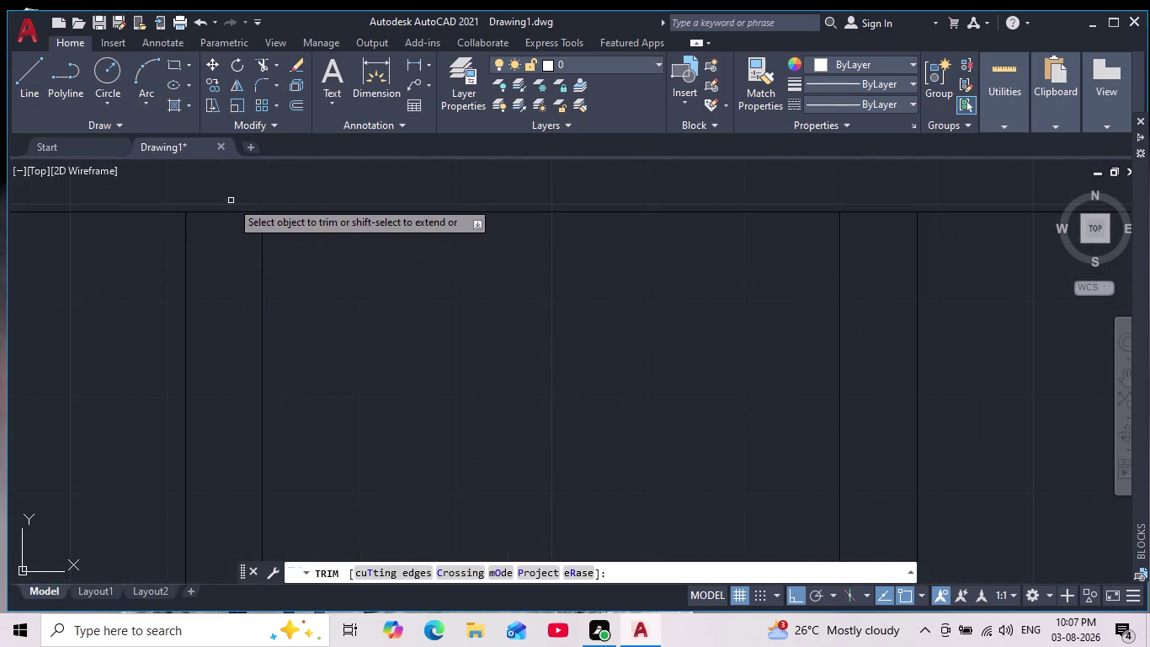
drag(231, 198, 229, 260)
scroll(down, 3)
scroll(up, 3)
drag(540, 187, 540, 186)
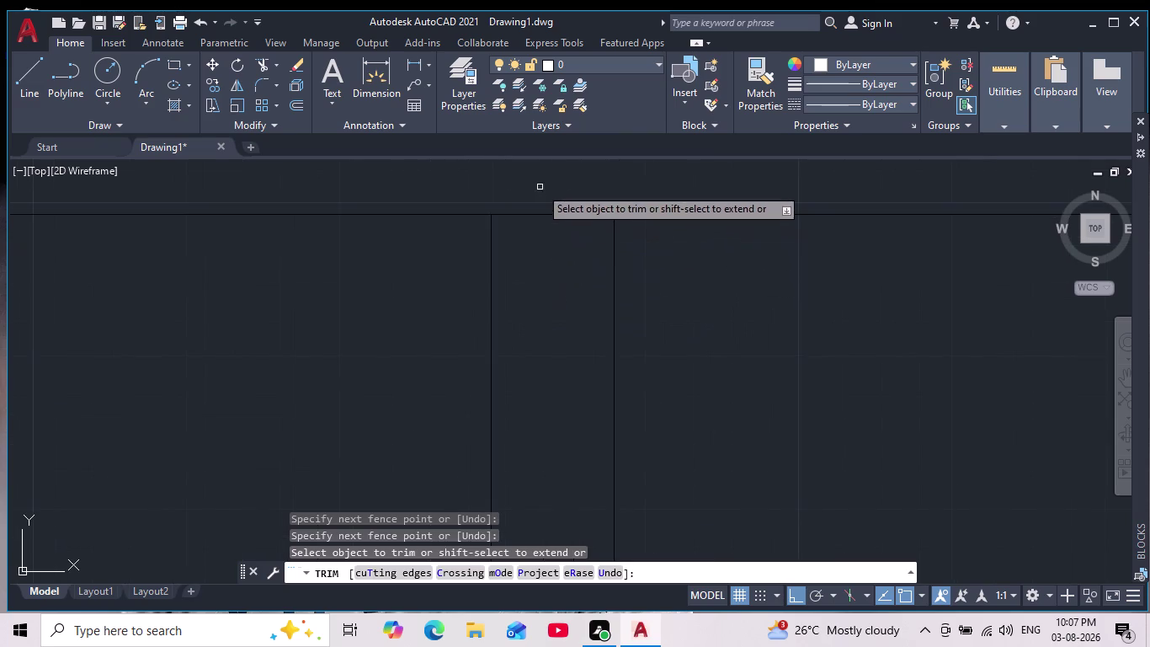
drag(540, 186, 546, 249)
scroll(down, 3)
Fence-trim the remaining wall segments at the next junction and end trimming.
middle_drag(709, 349, 596, 174)
scroll(down, 3)
middle_drag(786, 380, 725, 171)
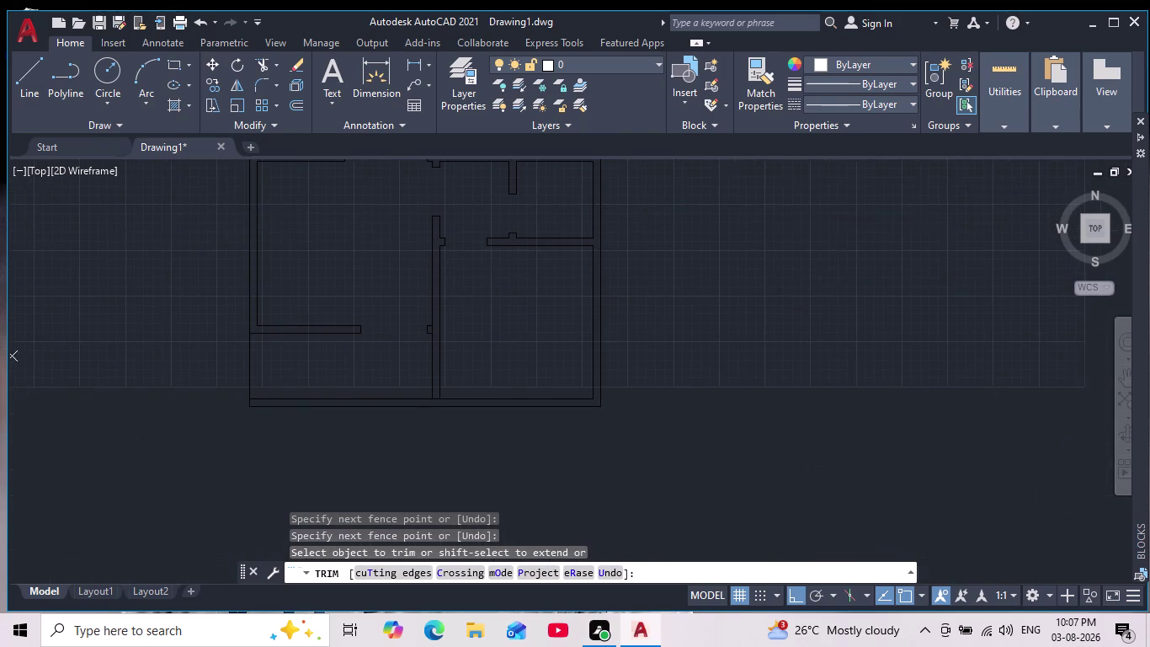
scroll(up, 3)
middle_drag(418, 357, 471, 561)
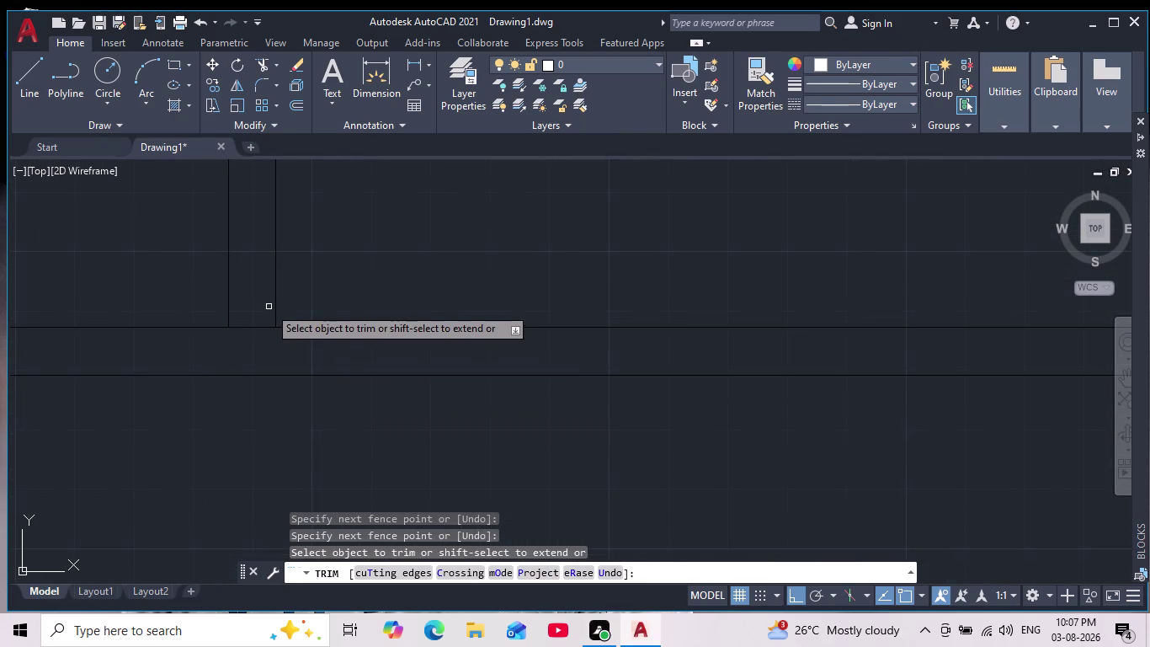
drag(254, 298, 259, 325)
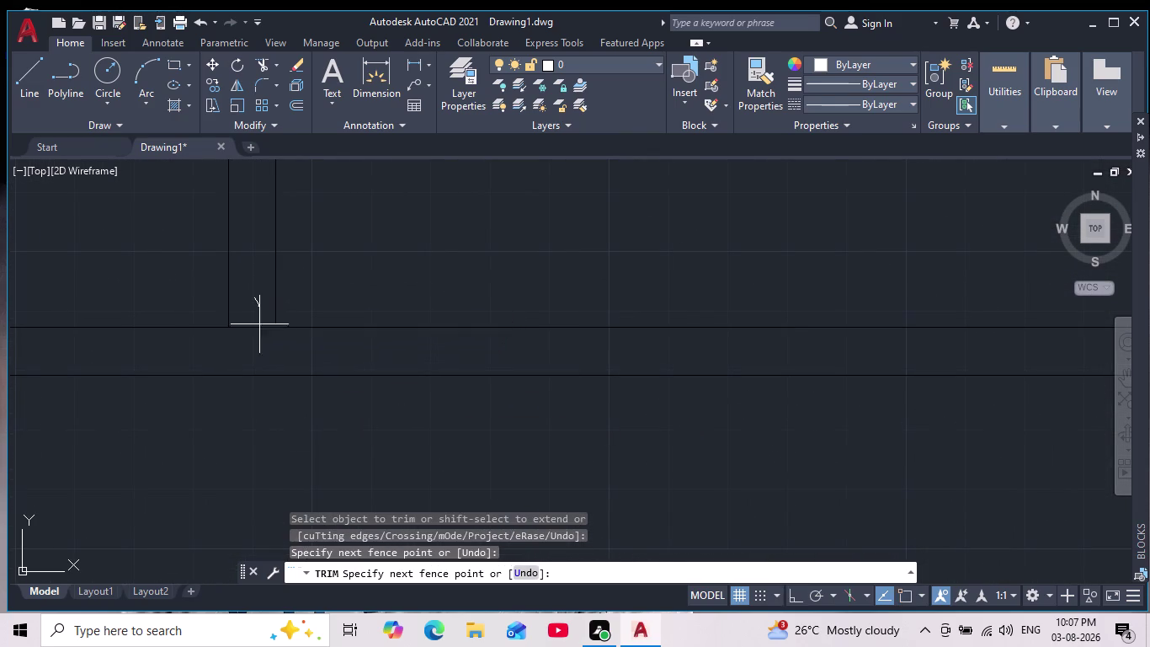
drag(260, 324, 259, 336)
scroll(down, 3)
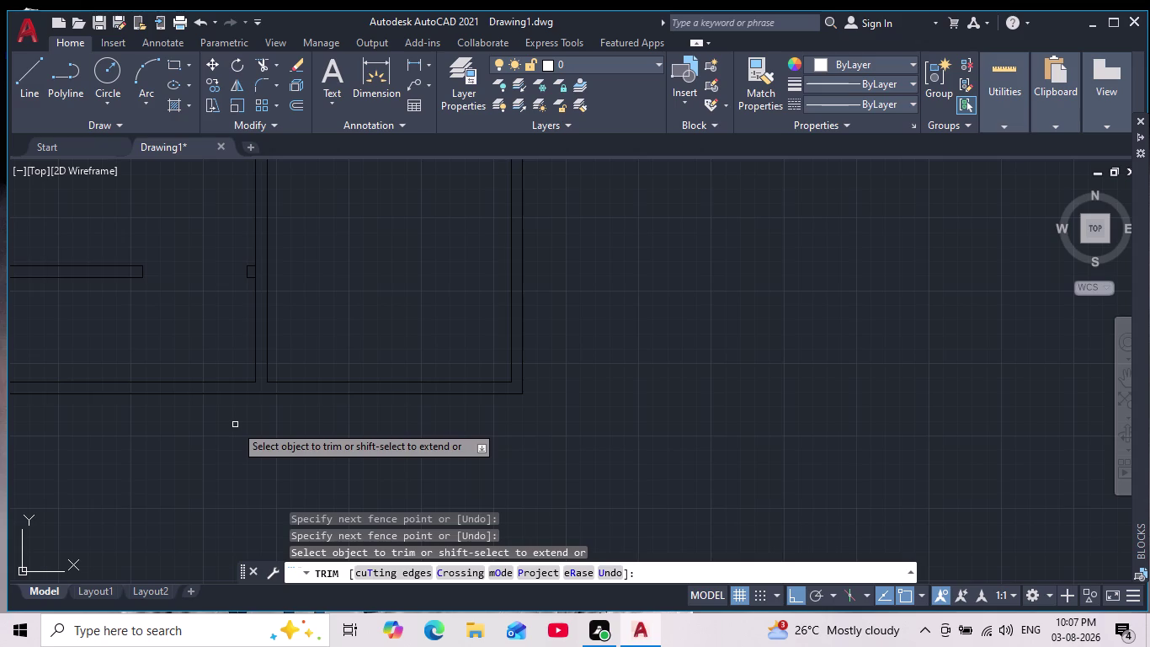
scroll(up, 3)
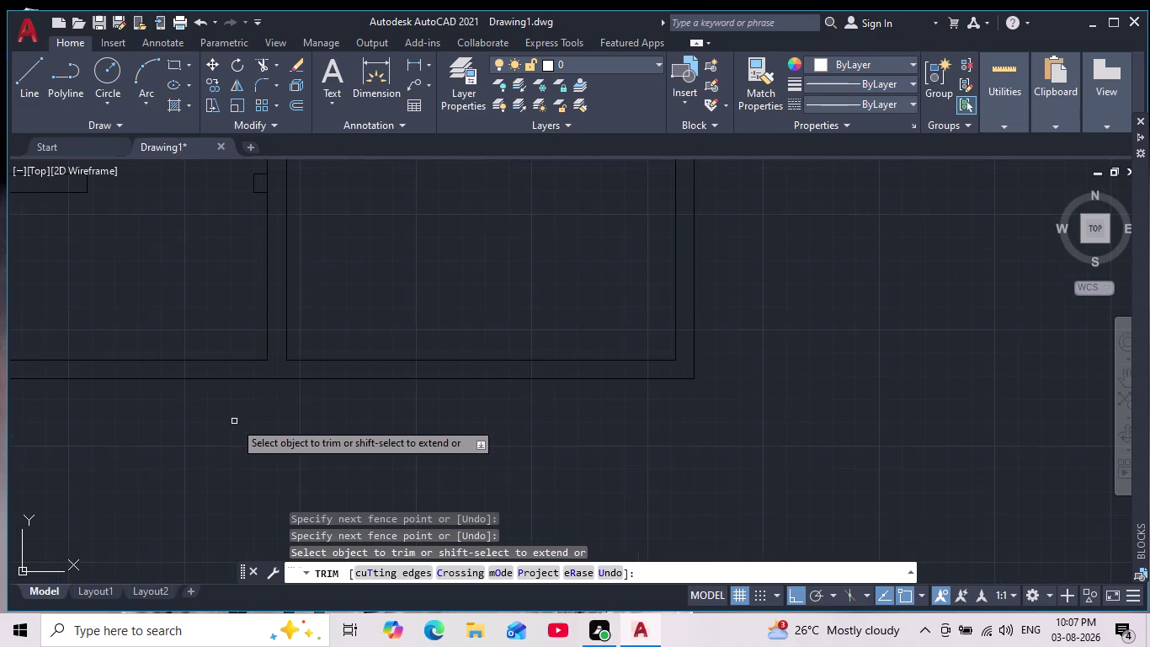
key(Escape)
Draw a short vertical line from the upper wall line to the lower wall line.
click(27, 85)
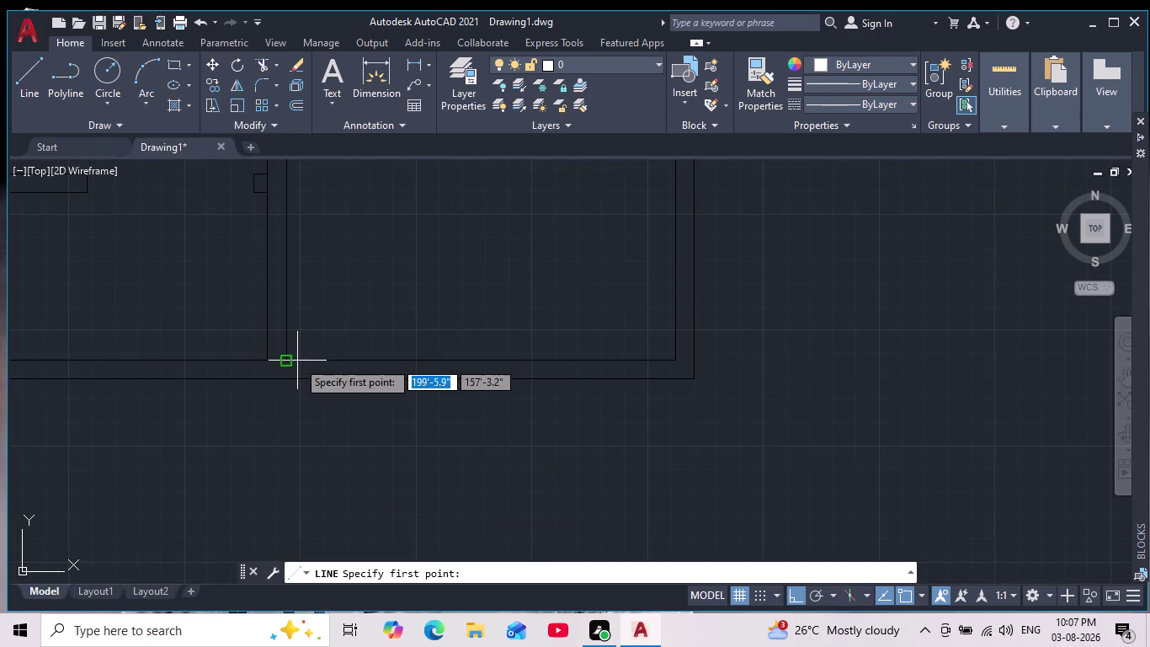
scroll(up, 3)
click(230, 341)
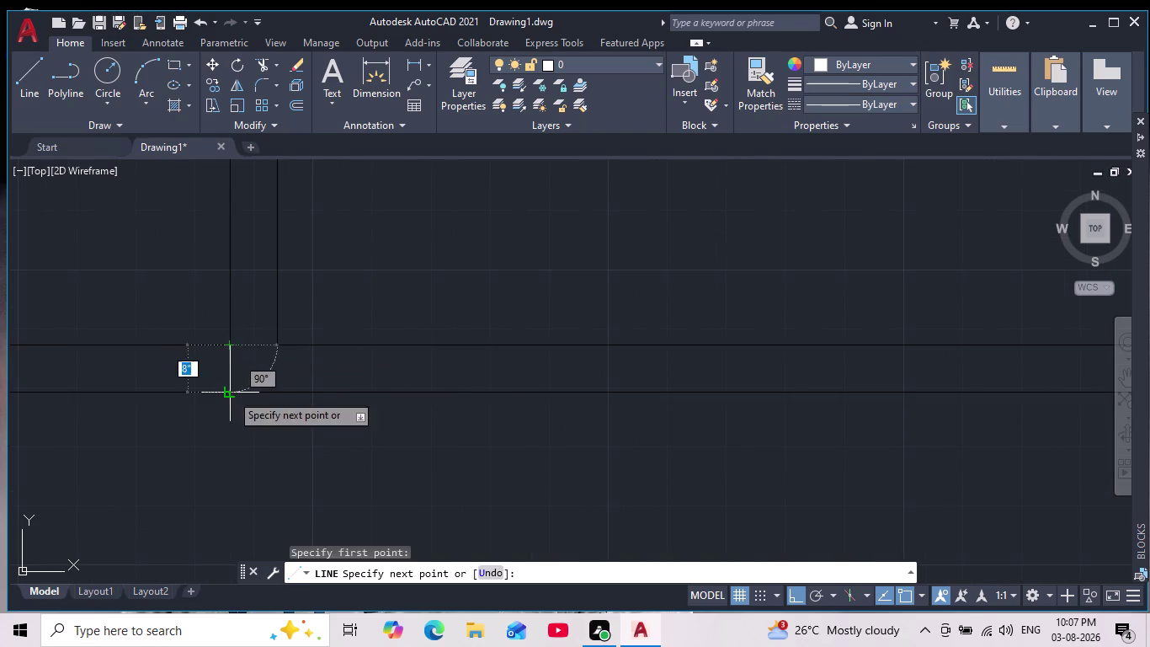
click(230, 394)
key(Escape)
scroll(down, 3)
scroll(up, 3)
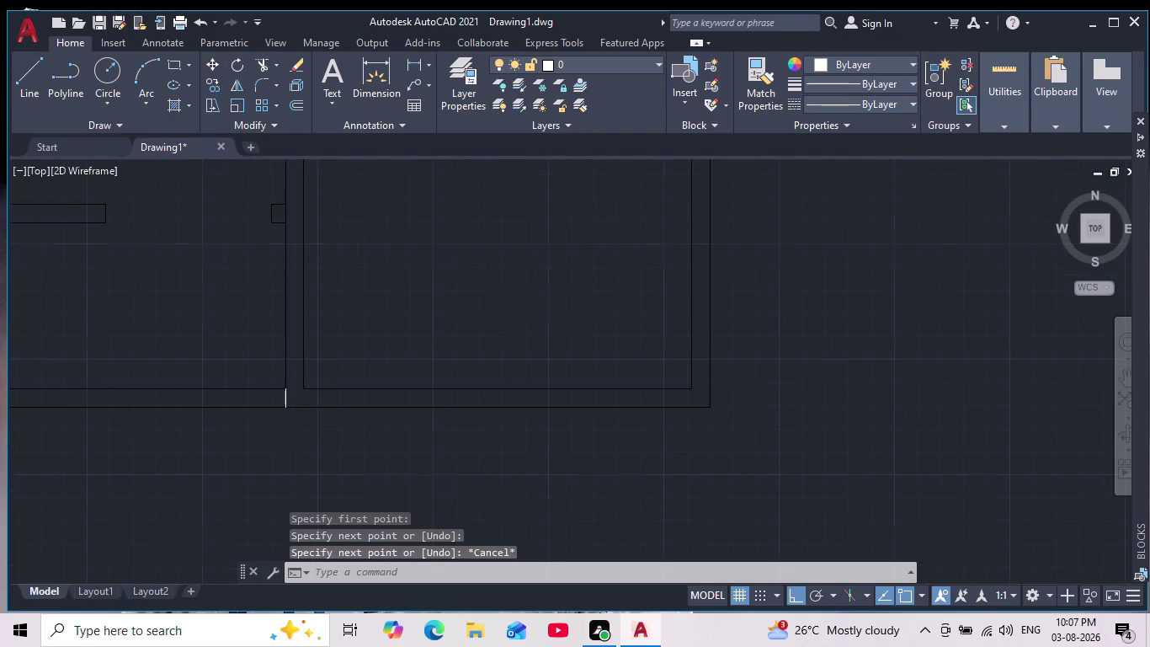
scroll(up, 3)
Set the short closing line's colour to black.
click(278, 363)
click(208, 376)
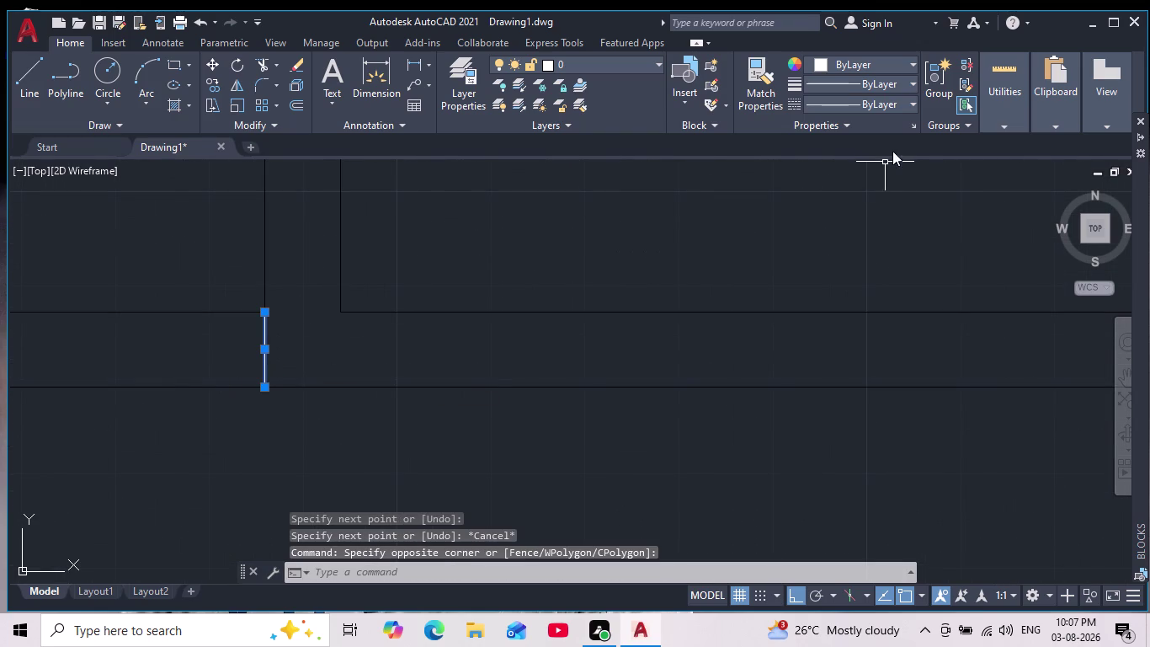
click(820, 61)
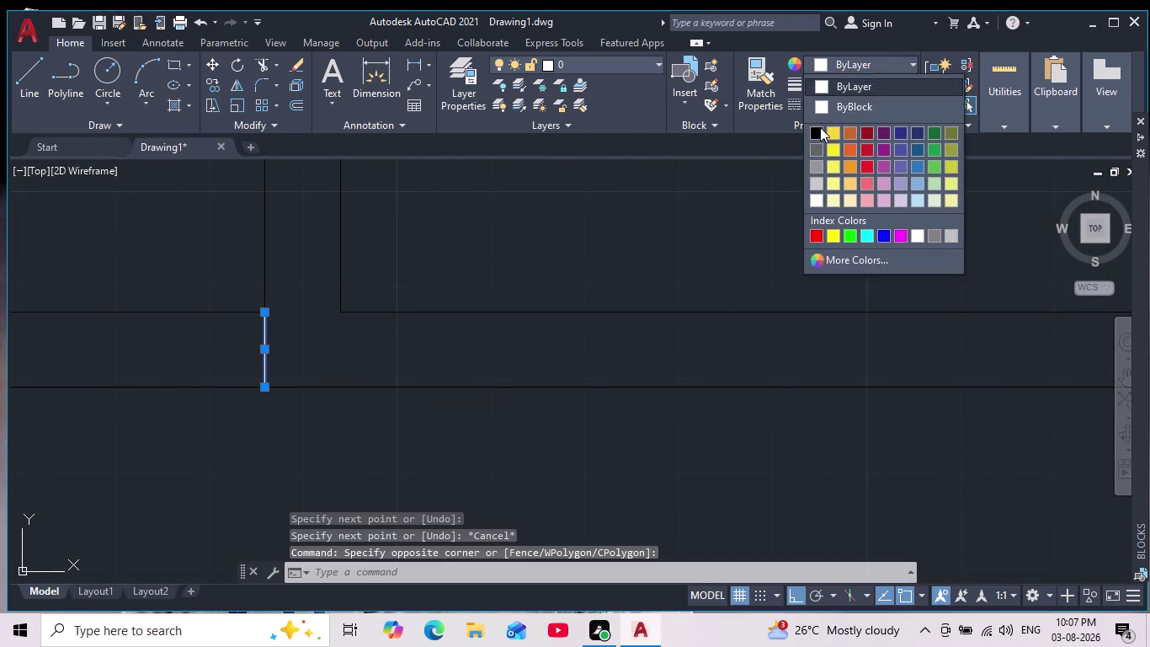
click(818, 128)
scroll(down, 3)
key(Escape)
Pan and zoom out to bring the whole floor plan into view.
scroll(down, 3)
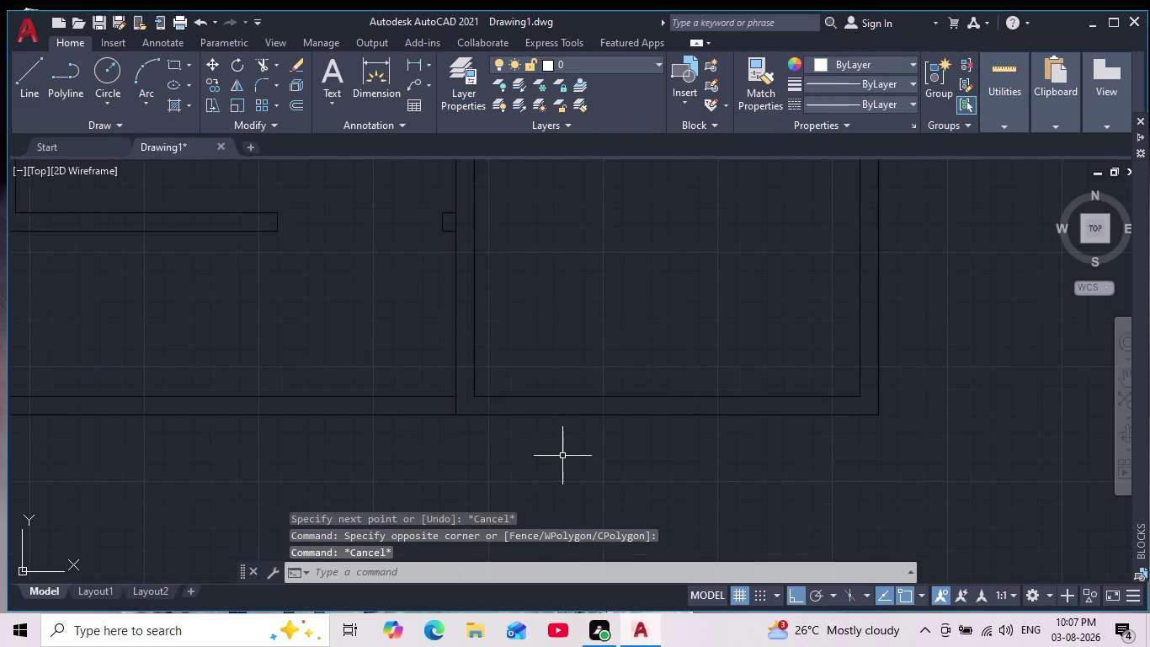
middle_drag(562, 456, 538, 436)
scroll(down, 3)
middle_drag(549, 442, 532, 455)
scroll(down, 3)
middle_drag(531, 454, 514, 471)
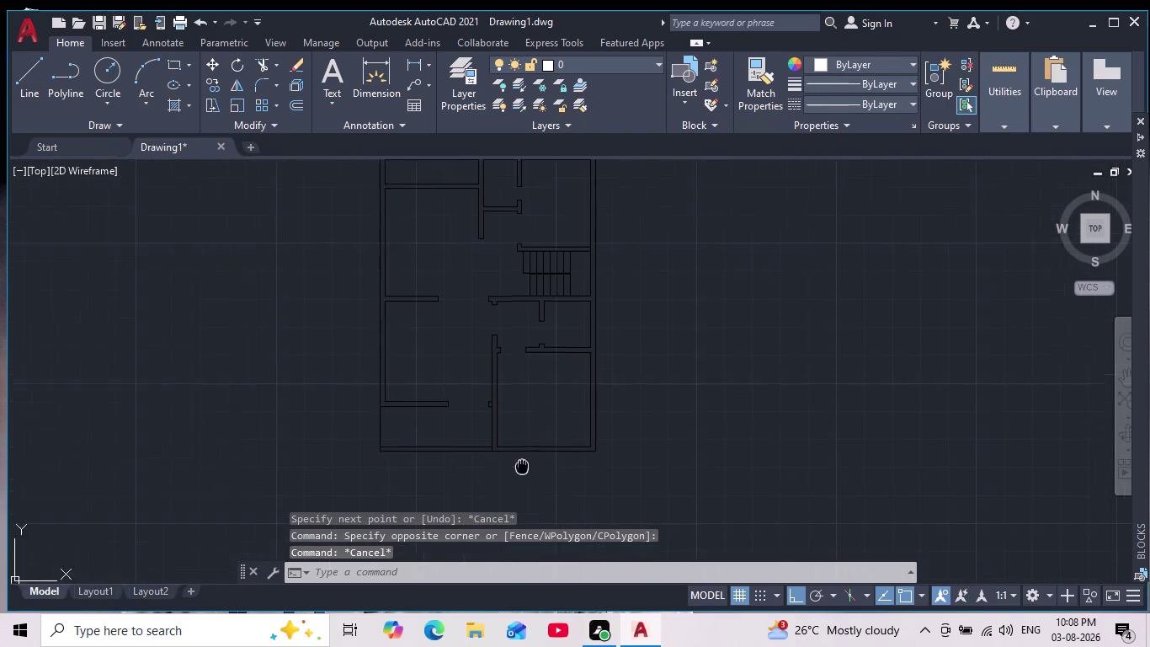
middle_drag(514, 471, 497, 483)
scroll(down, 3)
scroll(up, 3)
Start a hatch inside the walls and preview the Gradient fill type.
key(h)
key(Return)
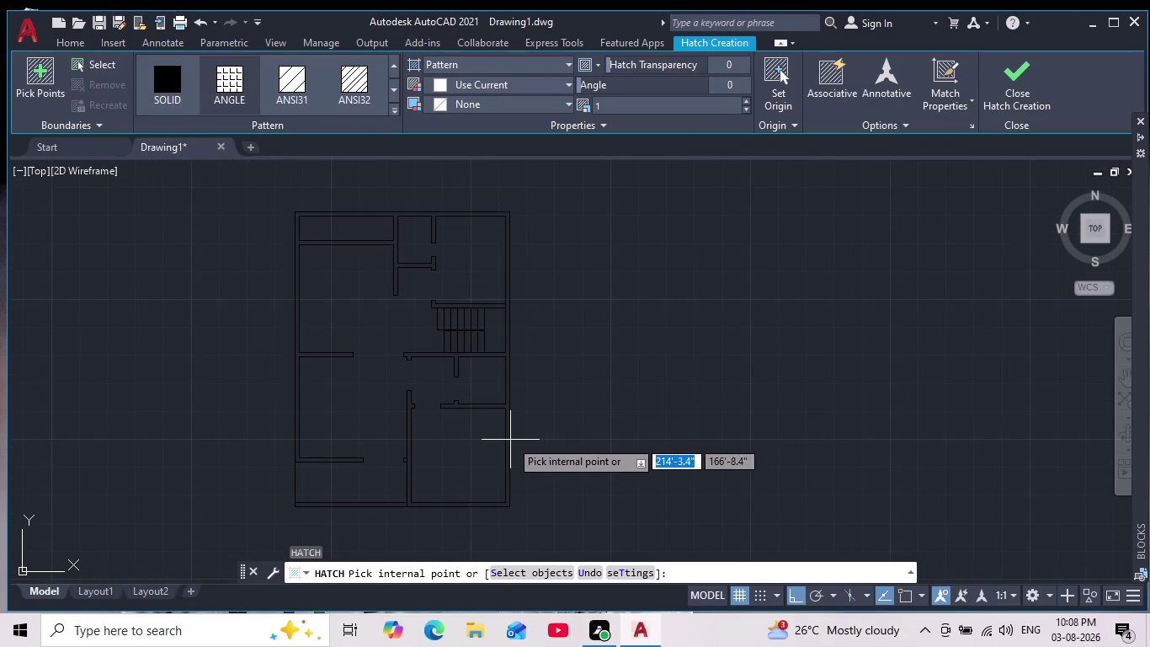
click(507, 436)
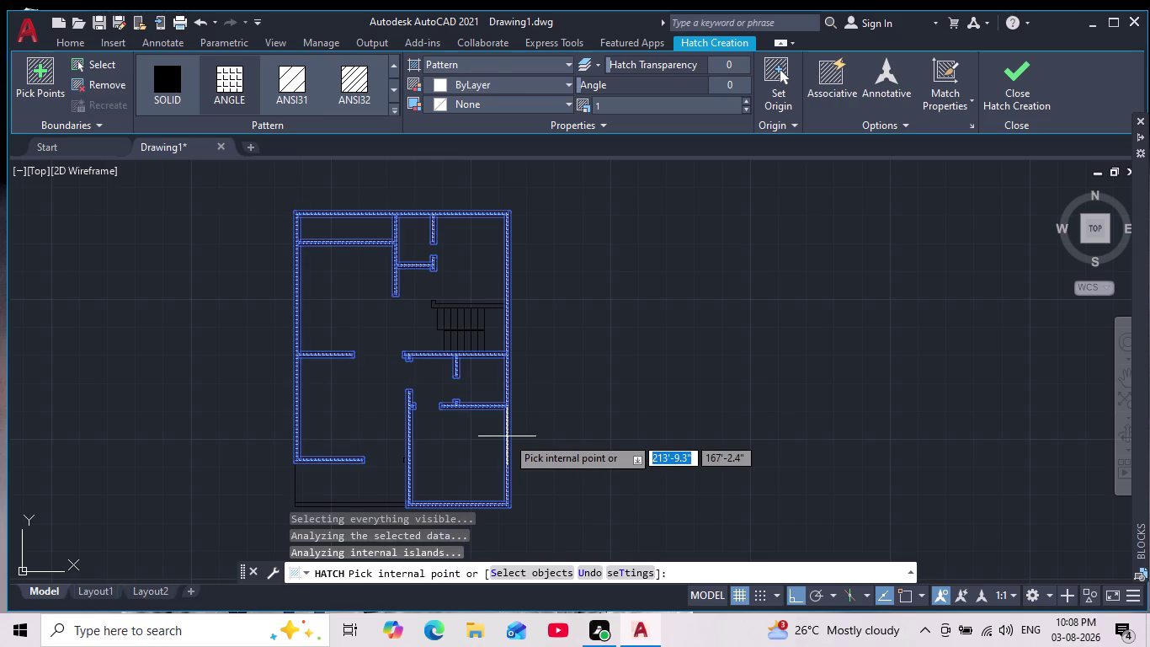
click(447, 62)
click(443, 76)
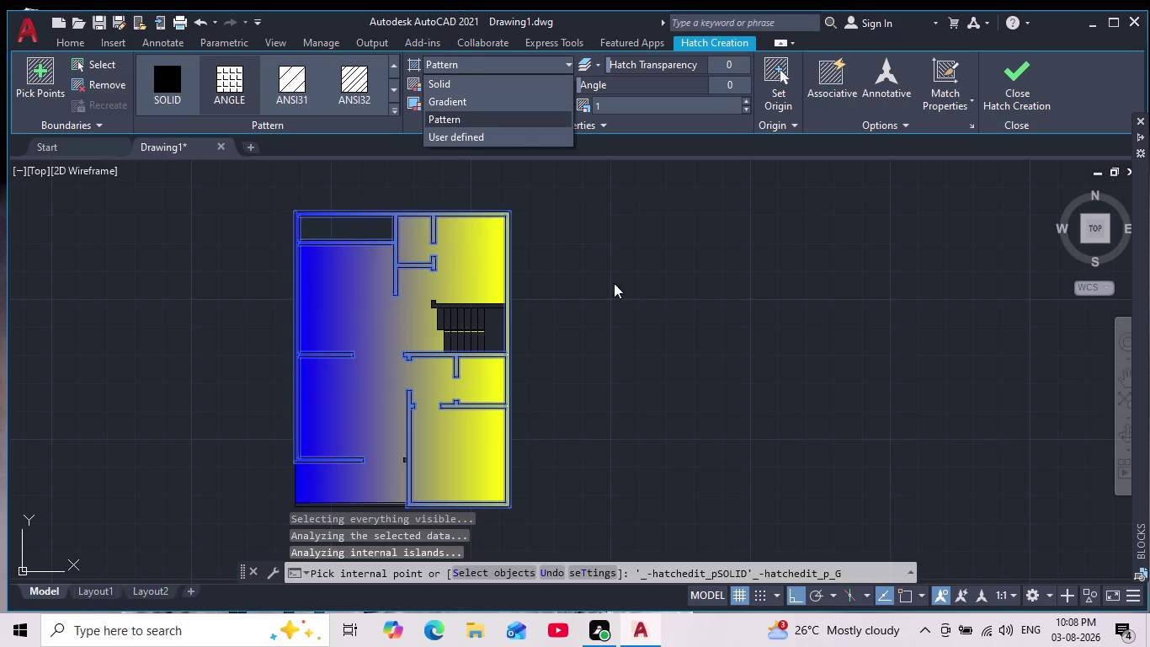
key(Escape)
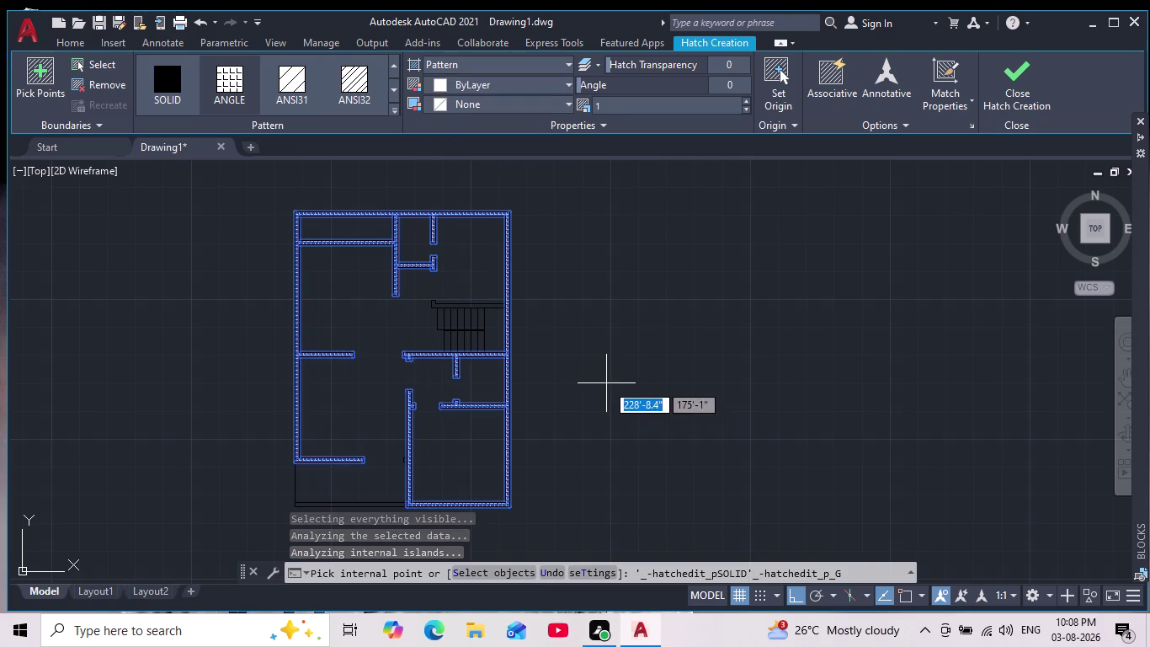
Cancel the hatch and undo the trial patterned wall hatch.
key(Escape)
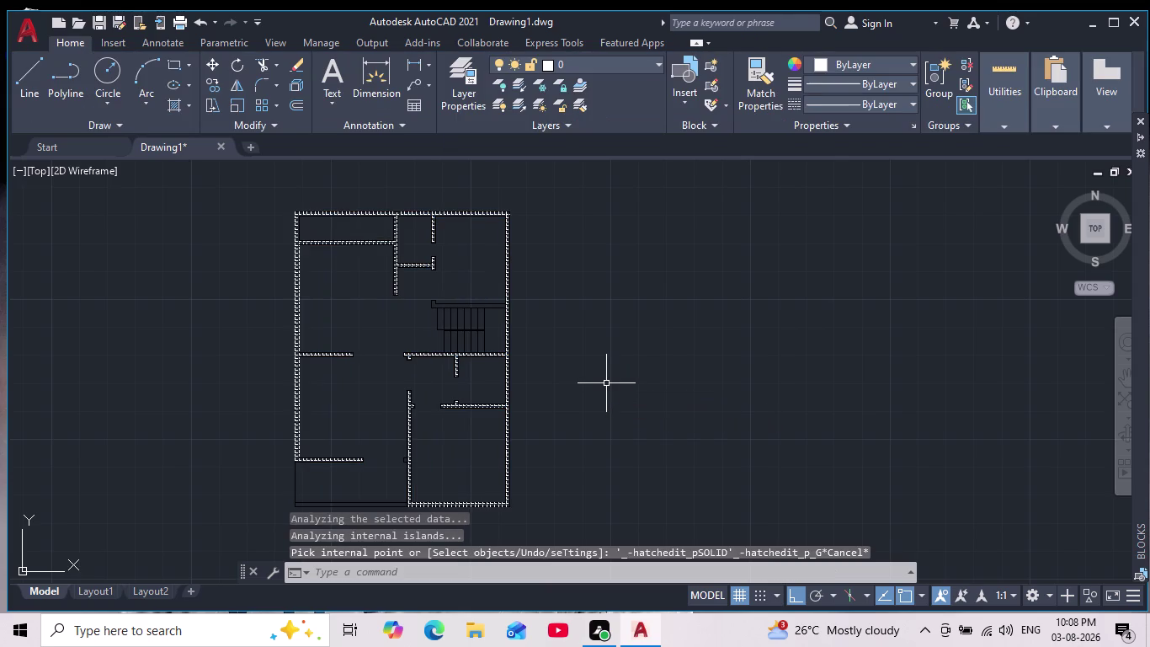
key(ctrl+z)
key(Escape)
key(Escape)
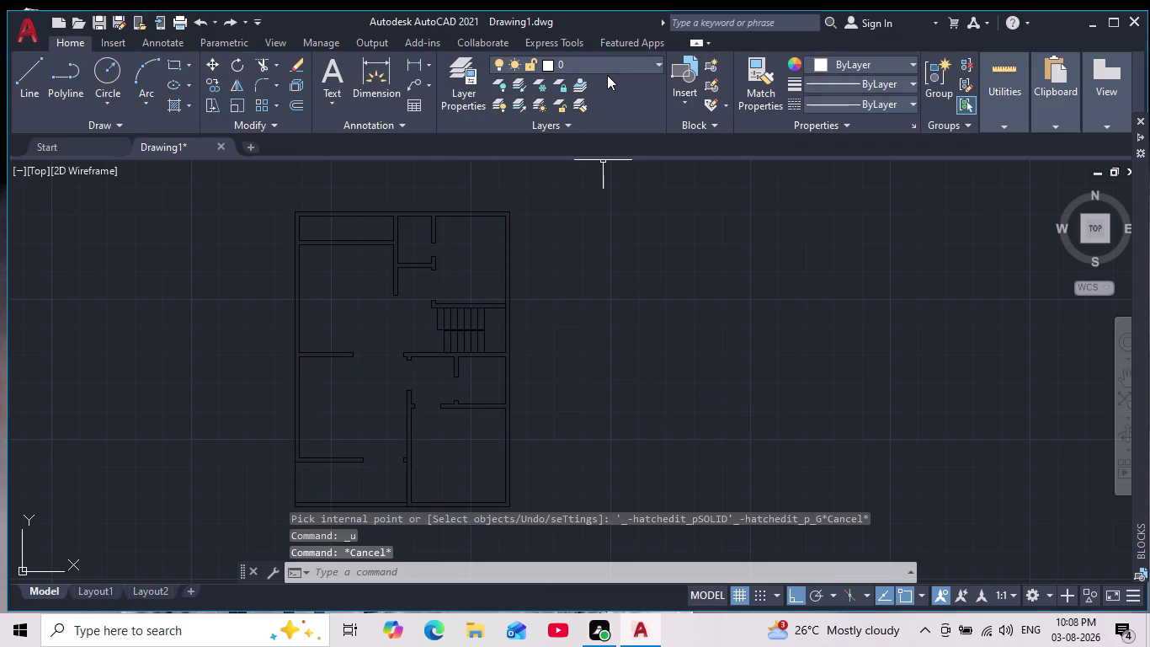
Fill the walls with a Solid hatch in orange (242,103,34).
key(h)
key(Return)
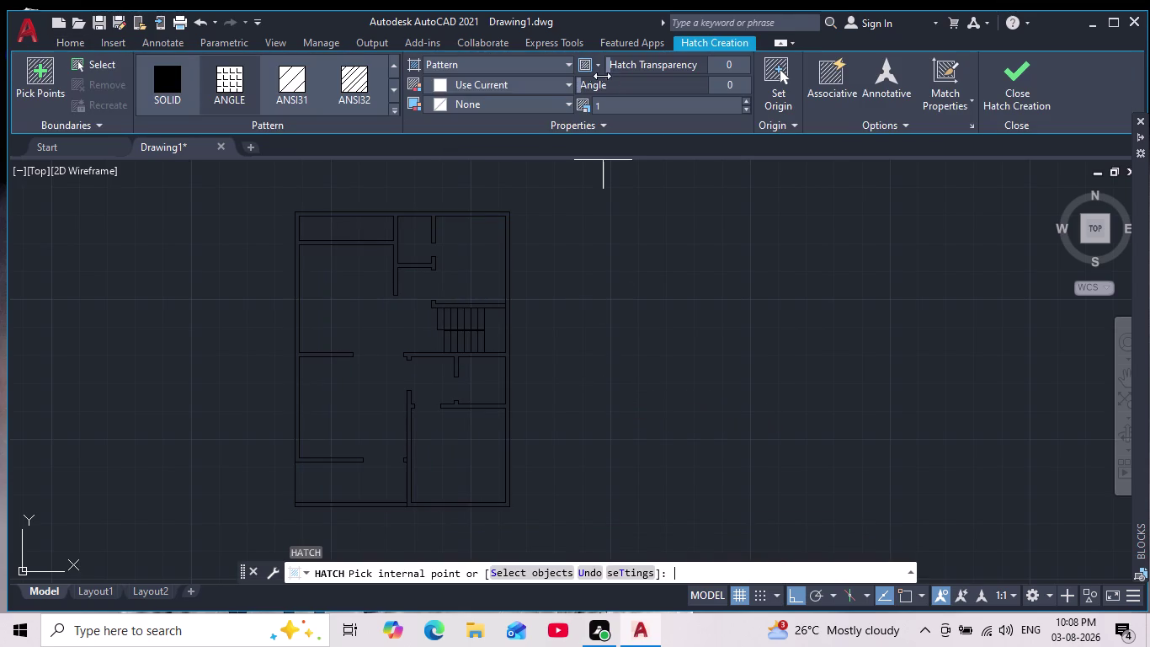
click(441, 61)
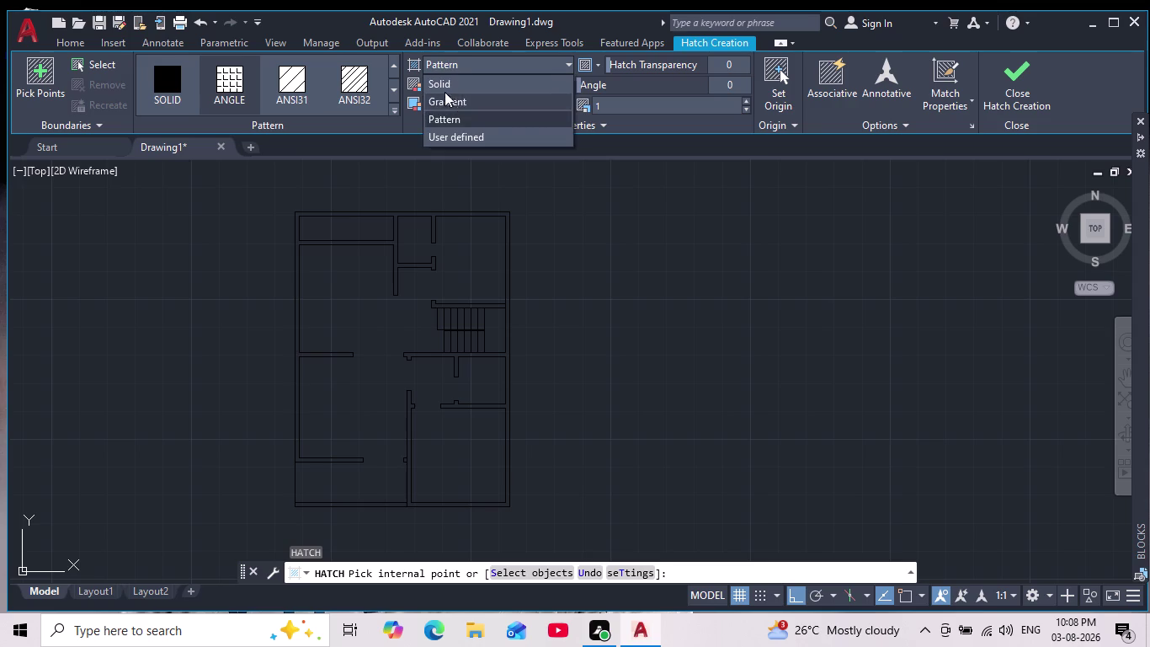
click(439, 82)
click(441, 88)
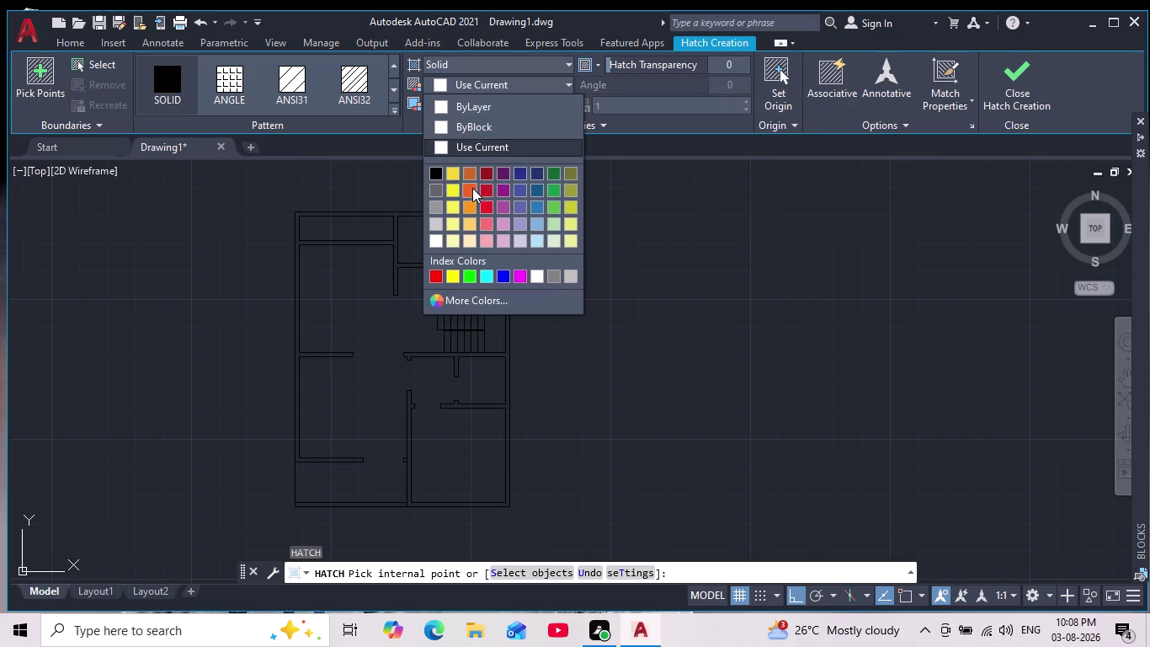
click(470, 189)
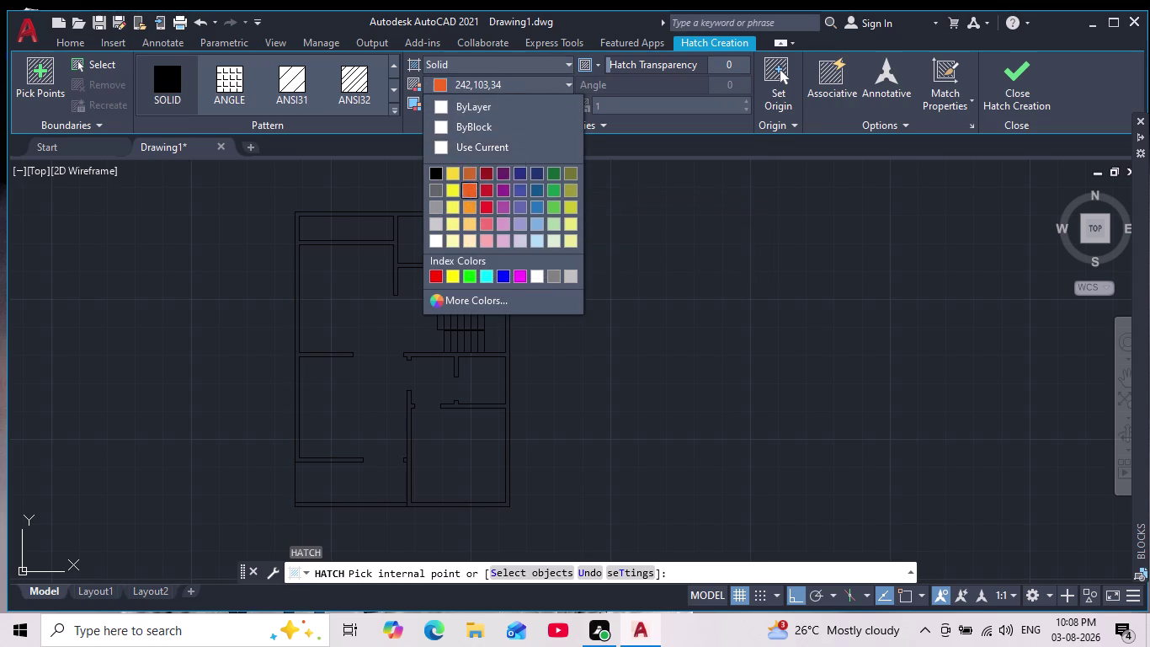
click(508, 469)
key(Return)
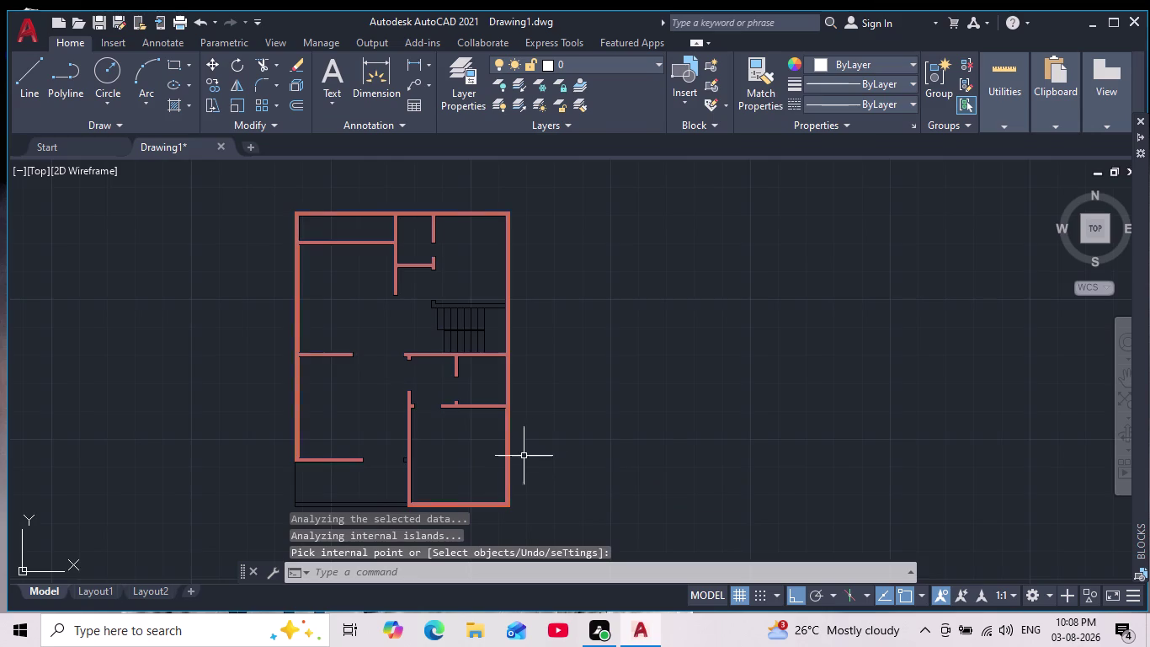
Add the same solid orange hatch to the wall above the staircase.
scroll(down, 3)
scroll(up, 3)
scroll(up, 3)
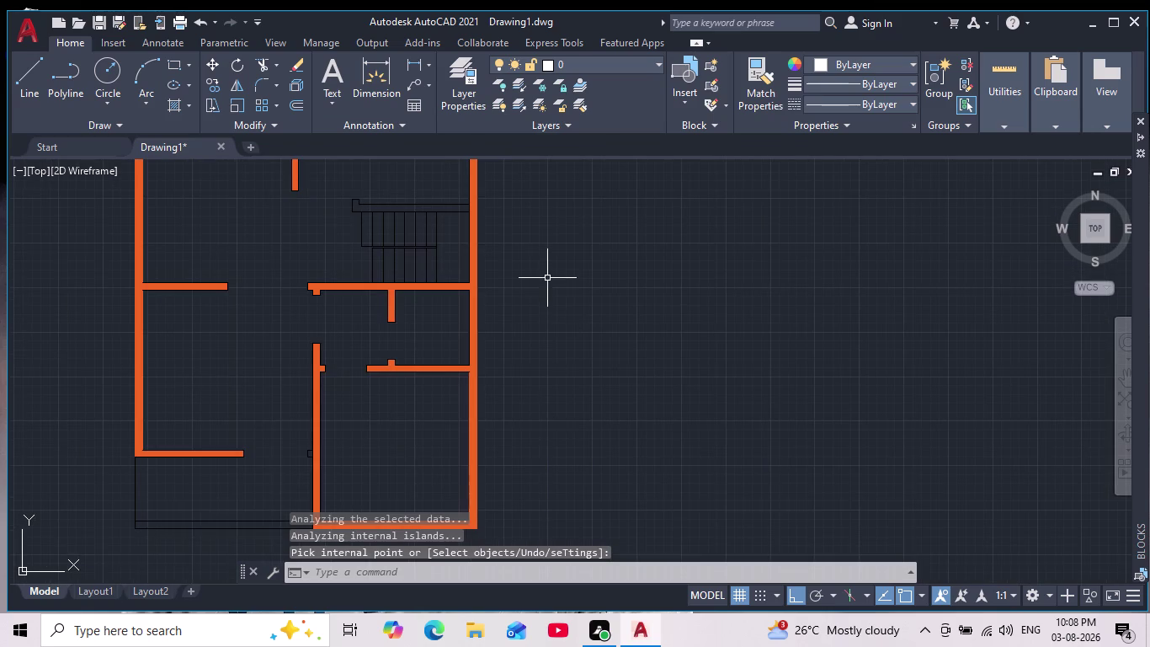
middle_drag(548, 279, 557, 338)
scroll(up, 3)
key(Return)
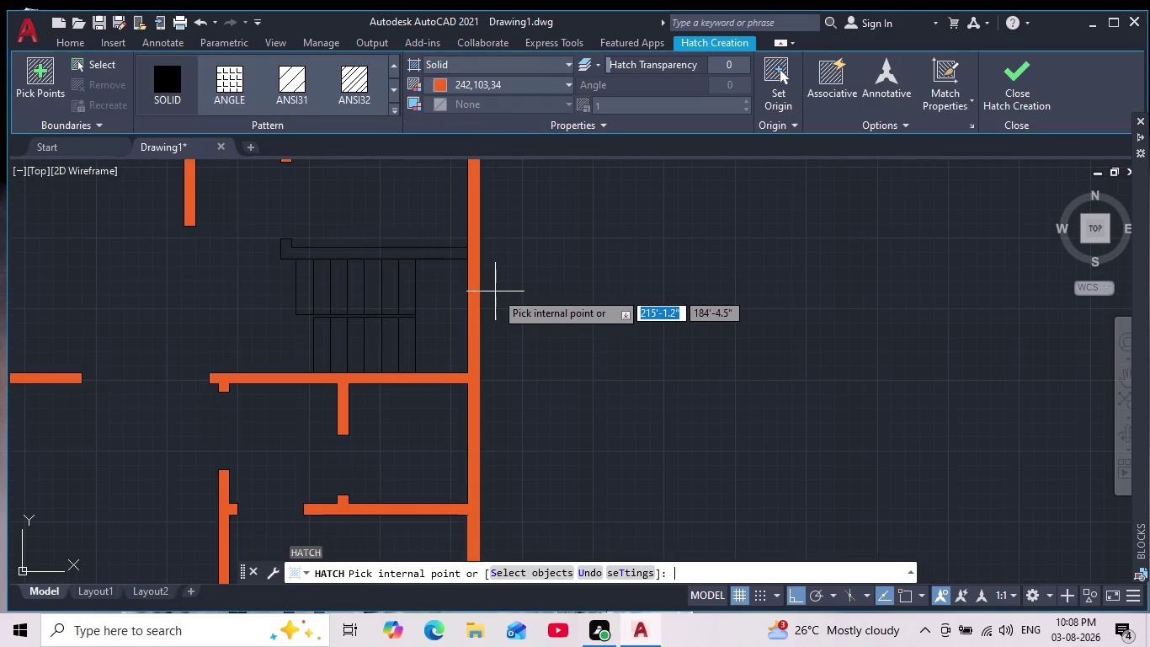
scroll(up, 3)
click(382, 256)
scroll(down, 3)
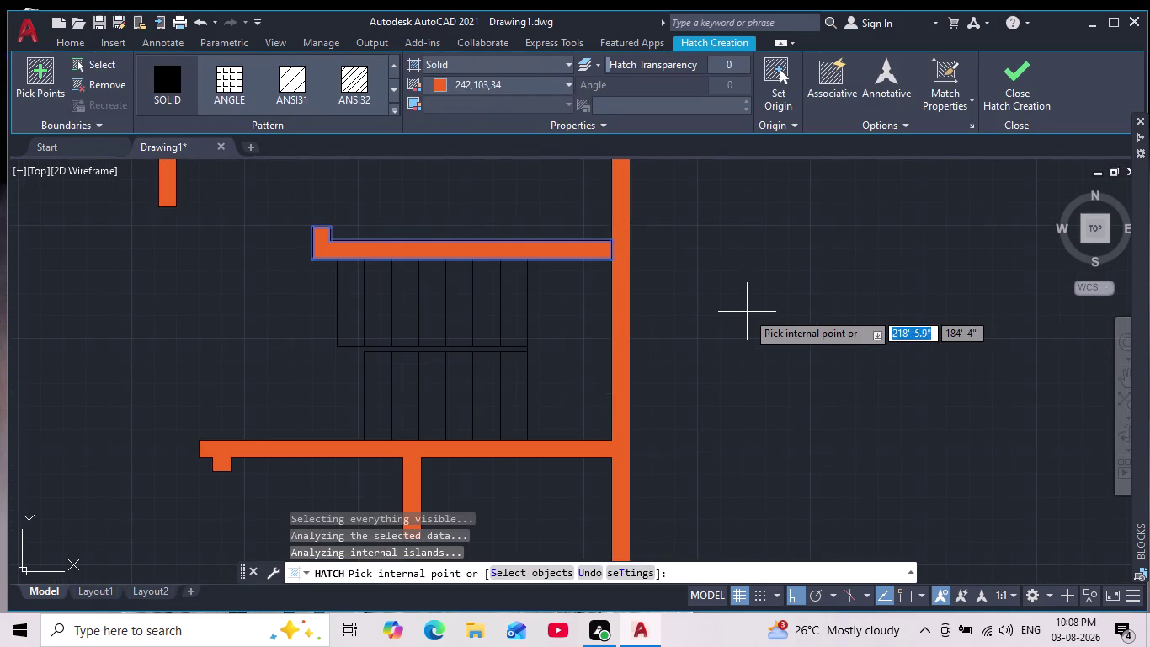
key(Escape)
Pan and zoom to centre the whole floor plan in view.
scroll(down, 3)
scroll(down, 3)
middle_drag(720, 337, 700, 342)
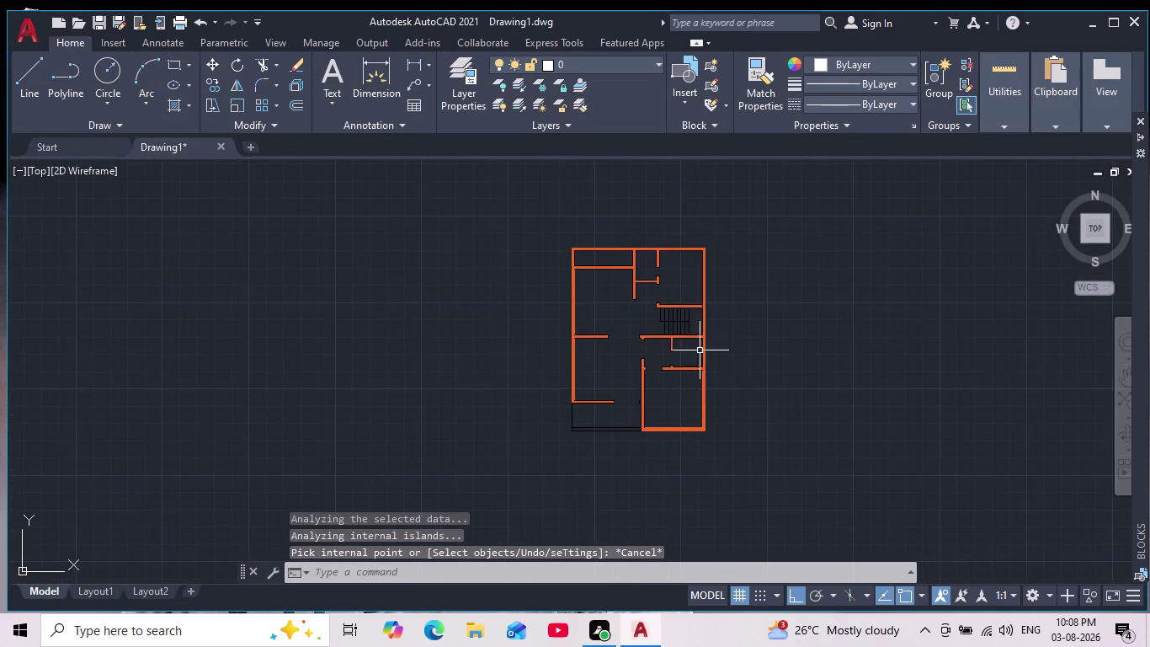
scroll(up, 3)
middle_drag(743, 371, 680, 403)
scroll(up, 3)
scroll(down, 3)
middle_drag(681, 390, 647, 386)
scroll(down, 3)
scroll(up, 3)
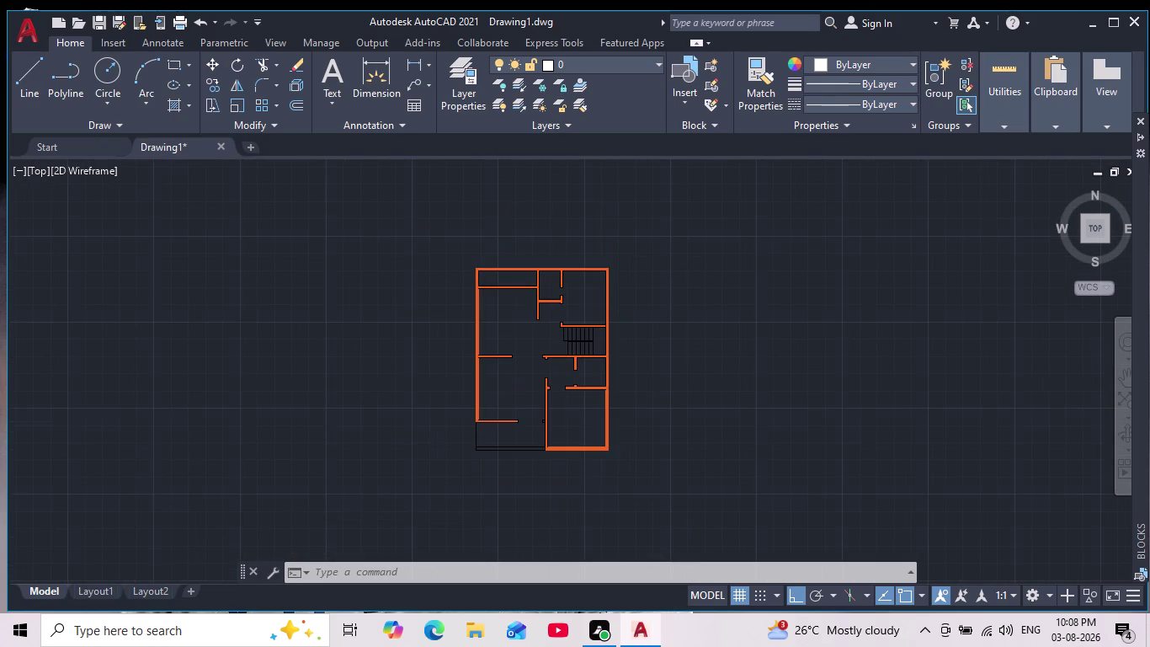